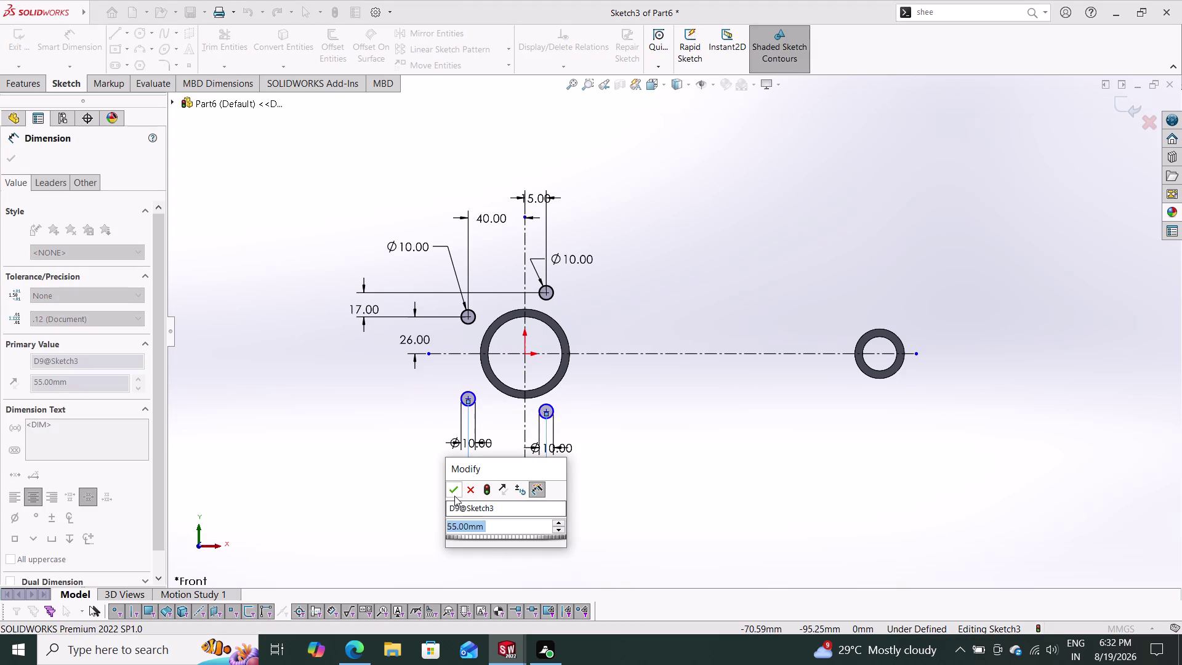
Accept the 55 mm spacing and place the lower-left circle 26 mm below the horizontal centreline.
click(455, 496)
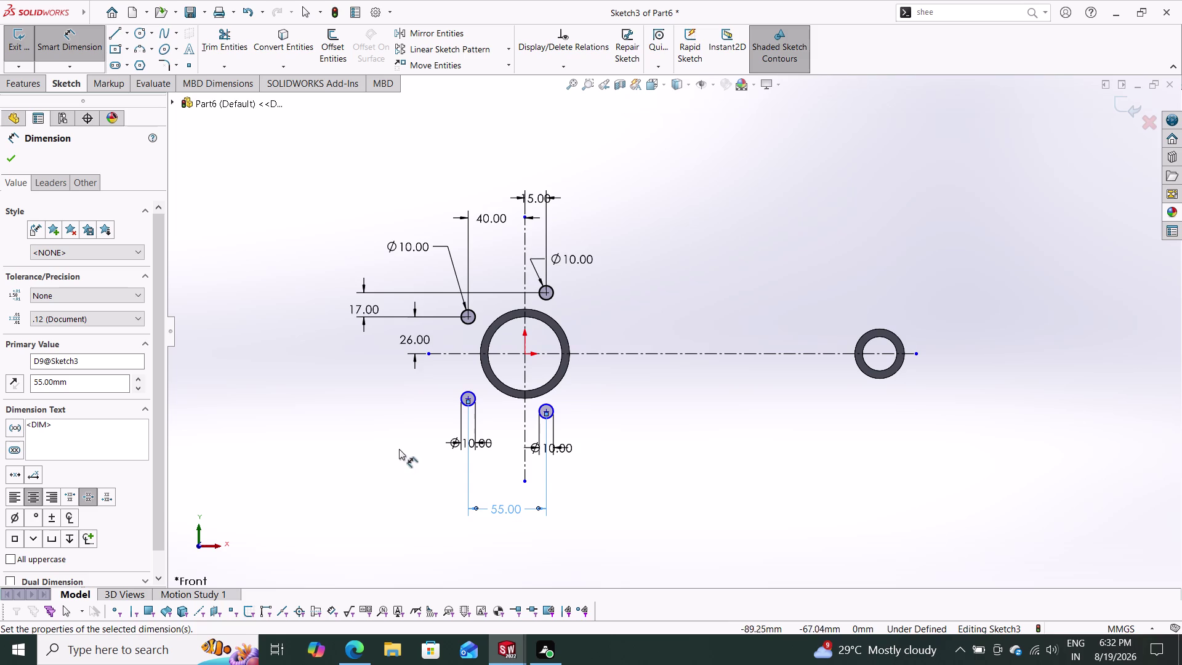
click(465, 352)
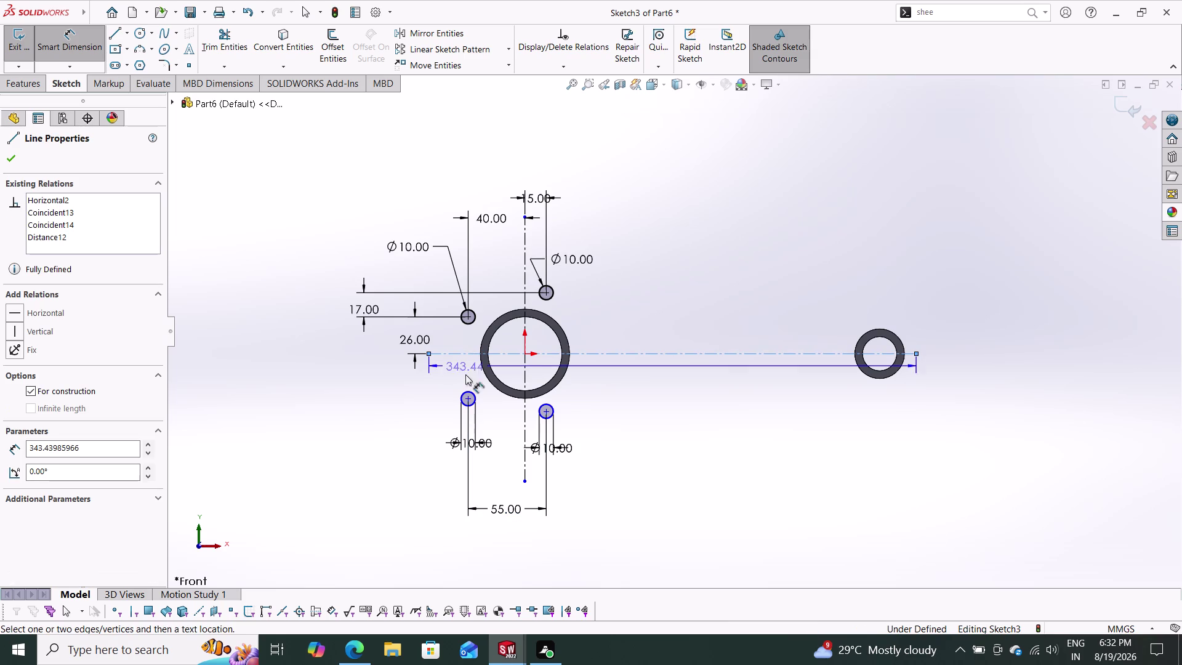
click(468, 395)
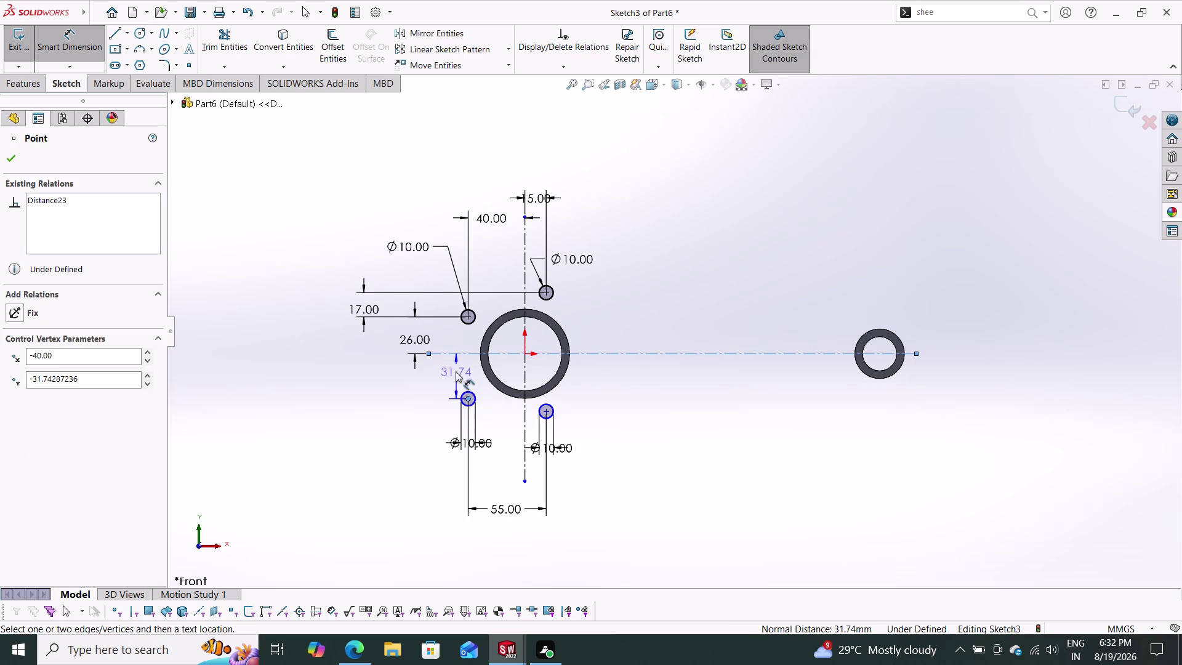
click(436, 373)
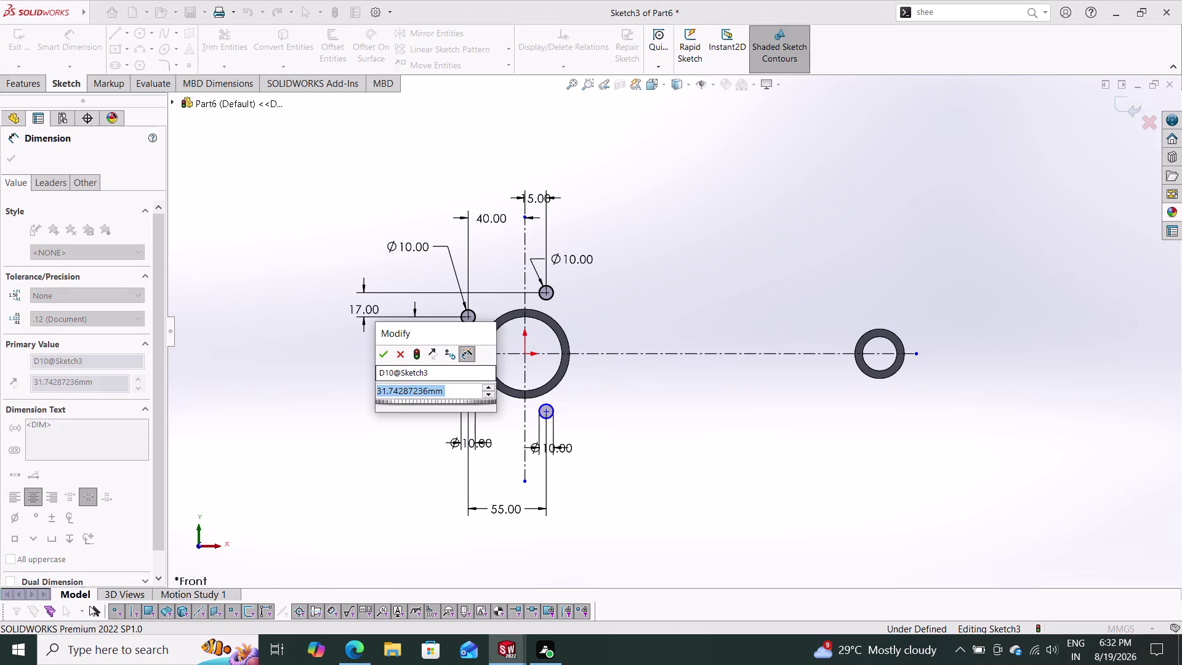
text(26)
key(Return)
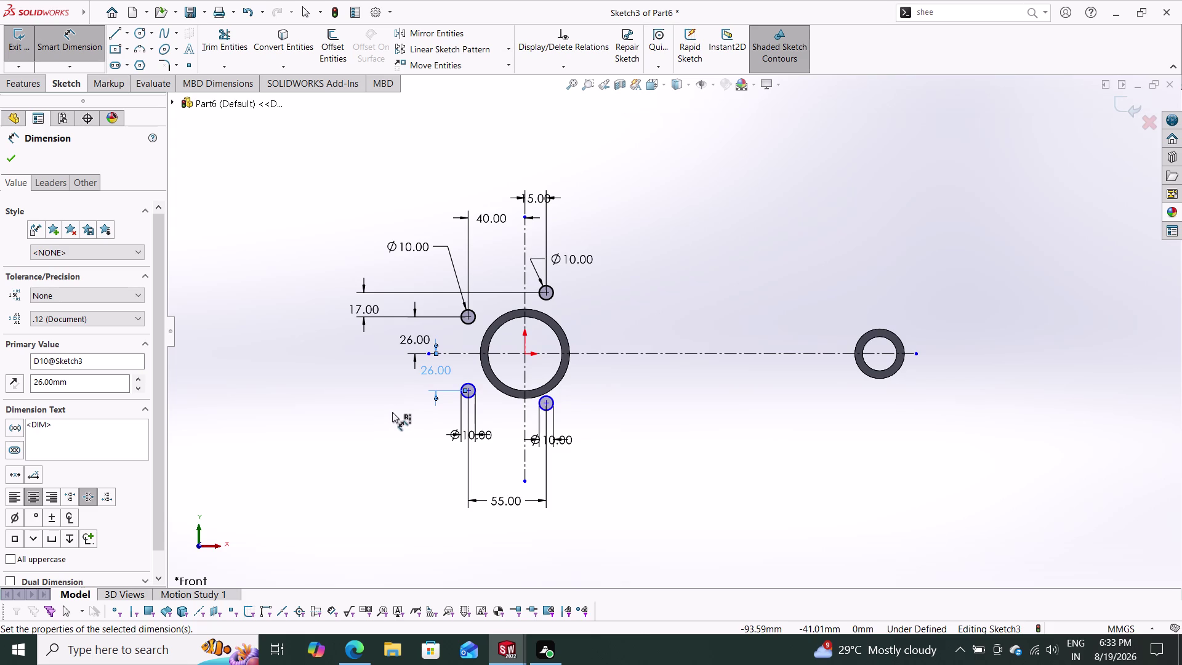
Start a dimension from the vertical centreline to the lower-right circle's centre.
click(526, 411)
click(545, 401)
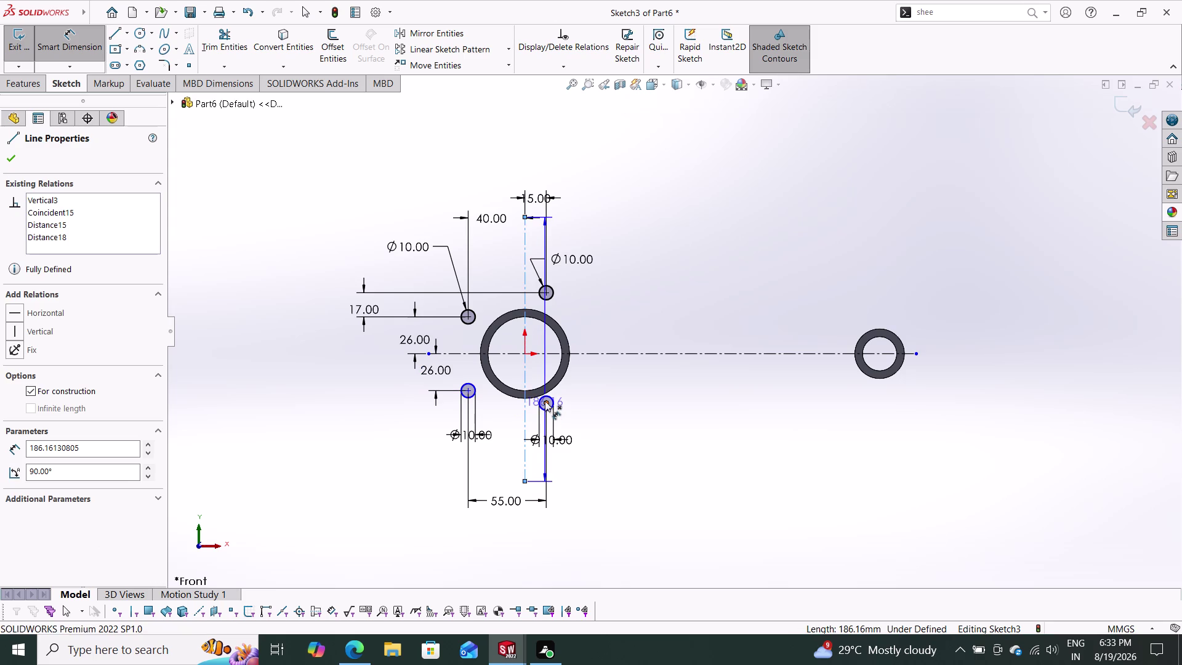
click(534, 415)
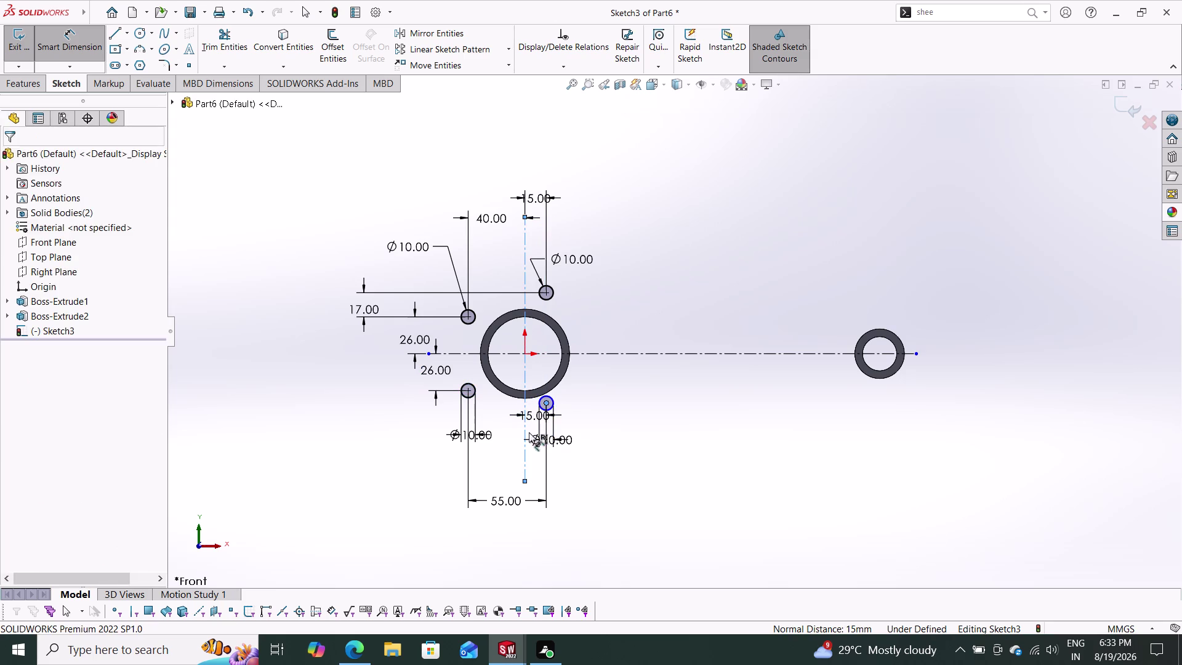
click(485, 394)
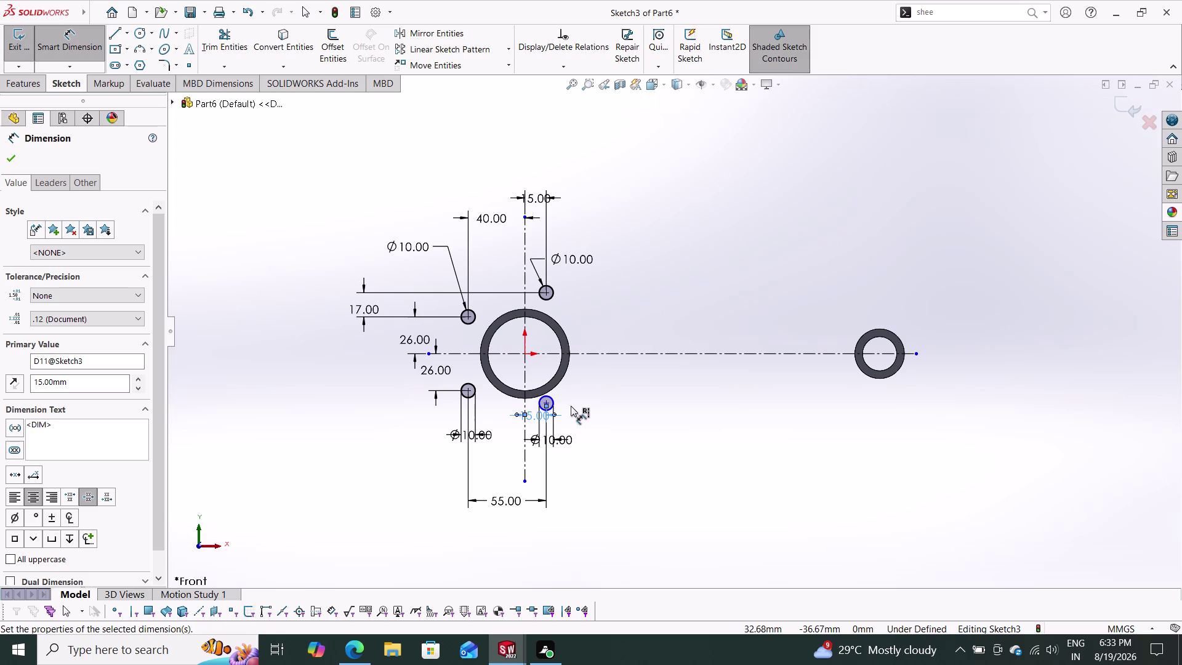
Delete the cramped 15 mm dimension on the lower-right circle.
scroll(down, 3)
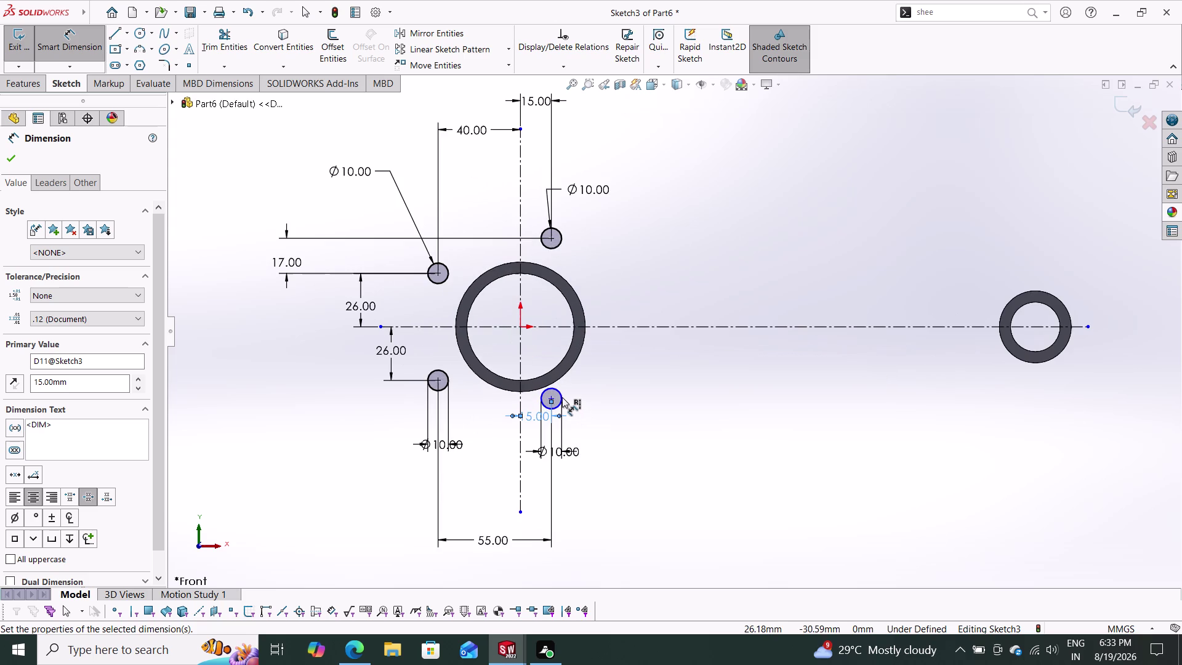
click(529, 417)
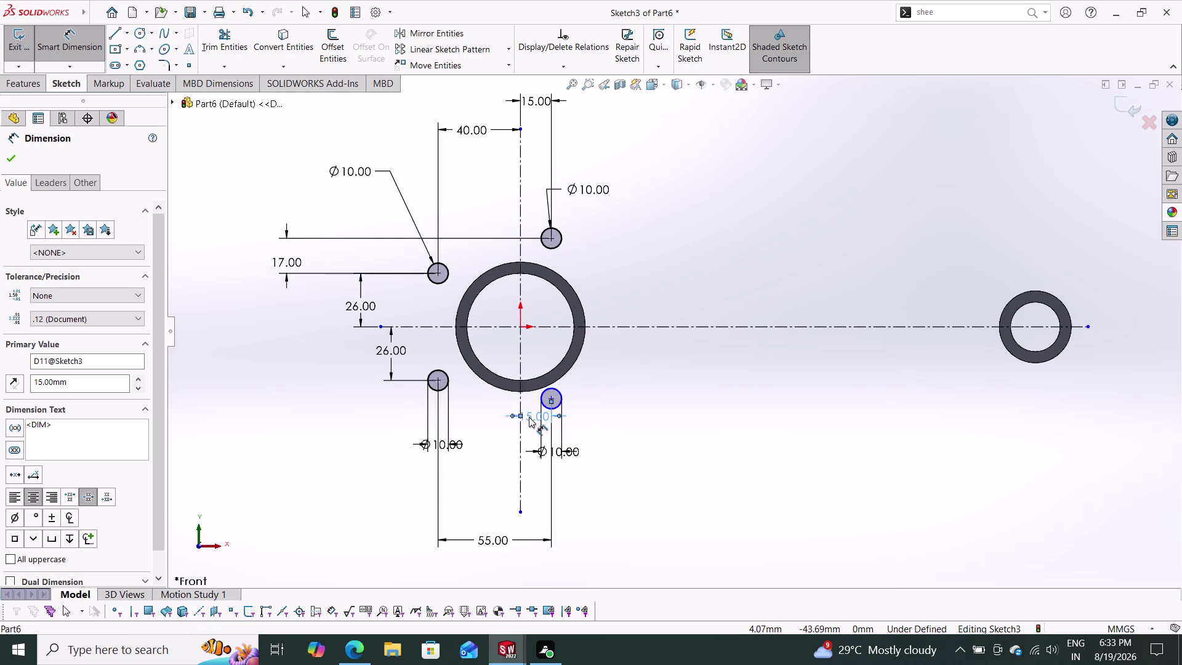
key(Delete)
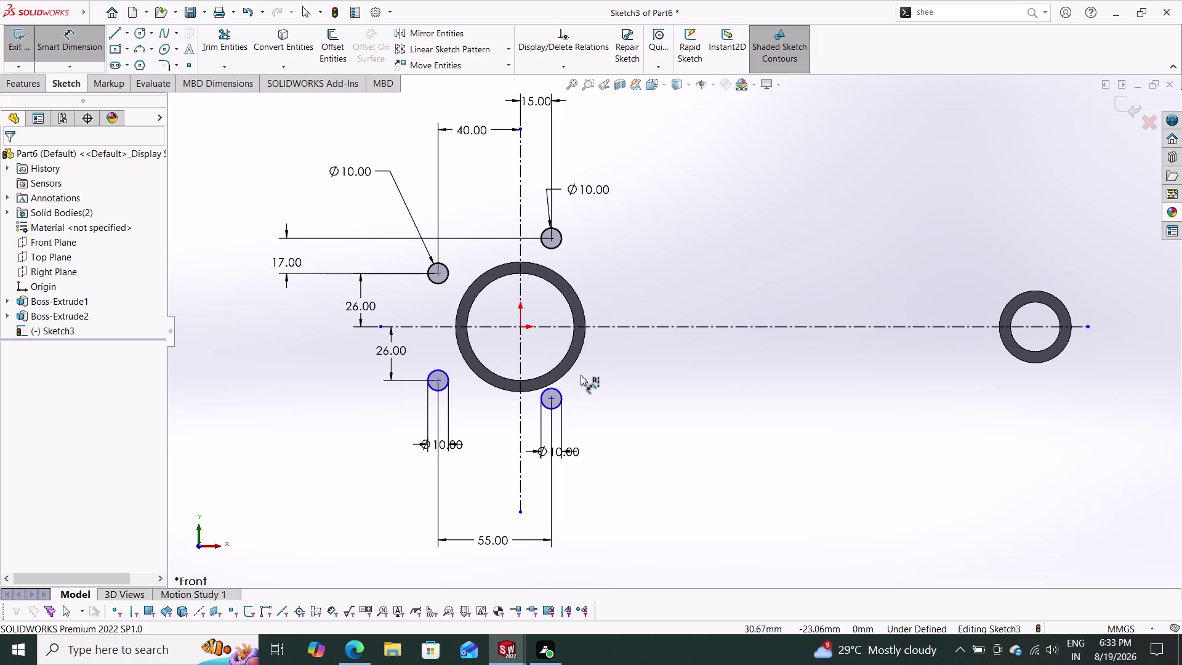
click(551, 398)
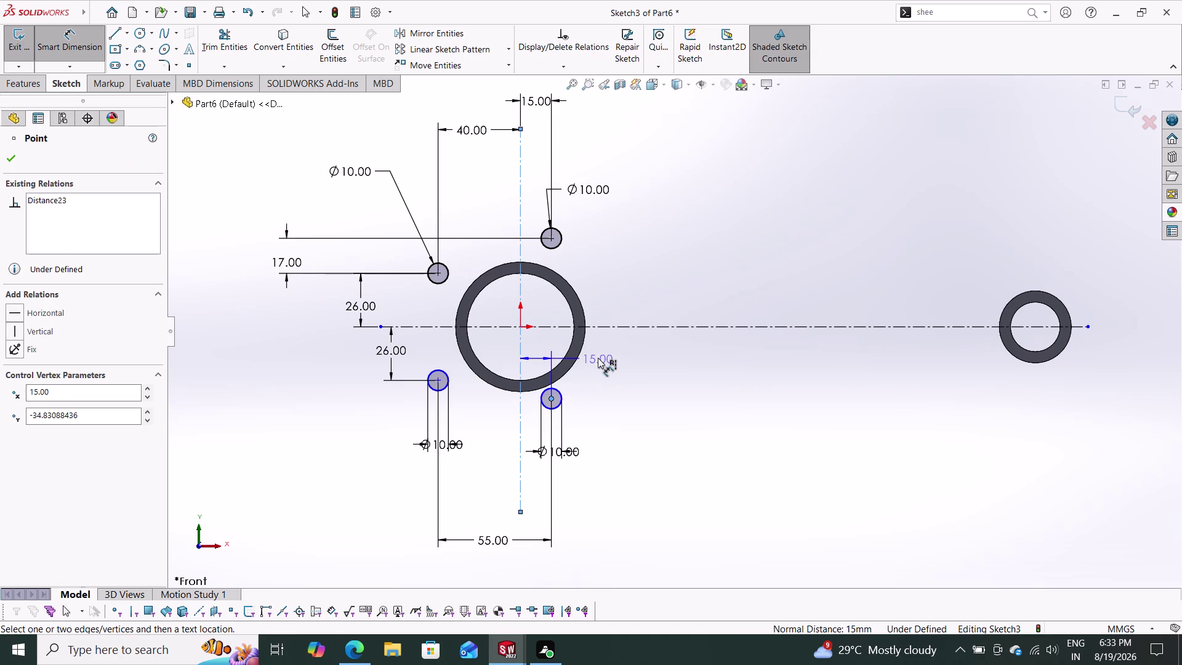
key(Escape)
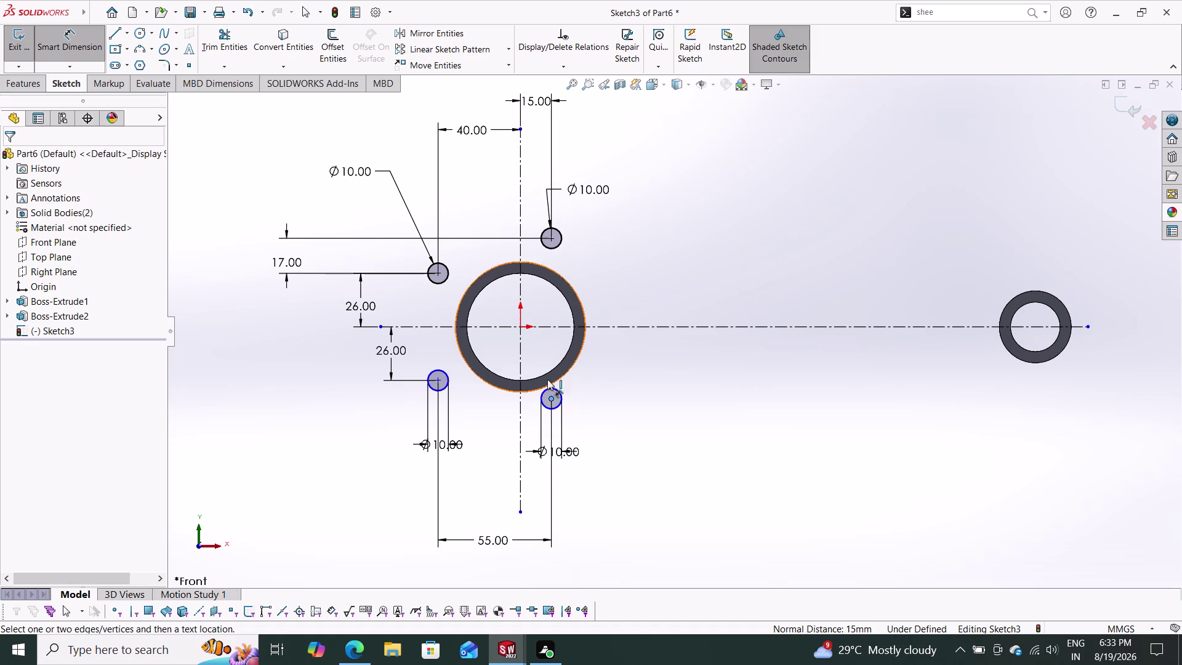
Dimension the lower-right circle 15 mm from the vertical centreline.
click(549, 396)
click(519, 409)
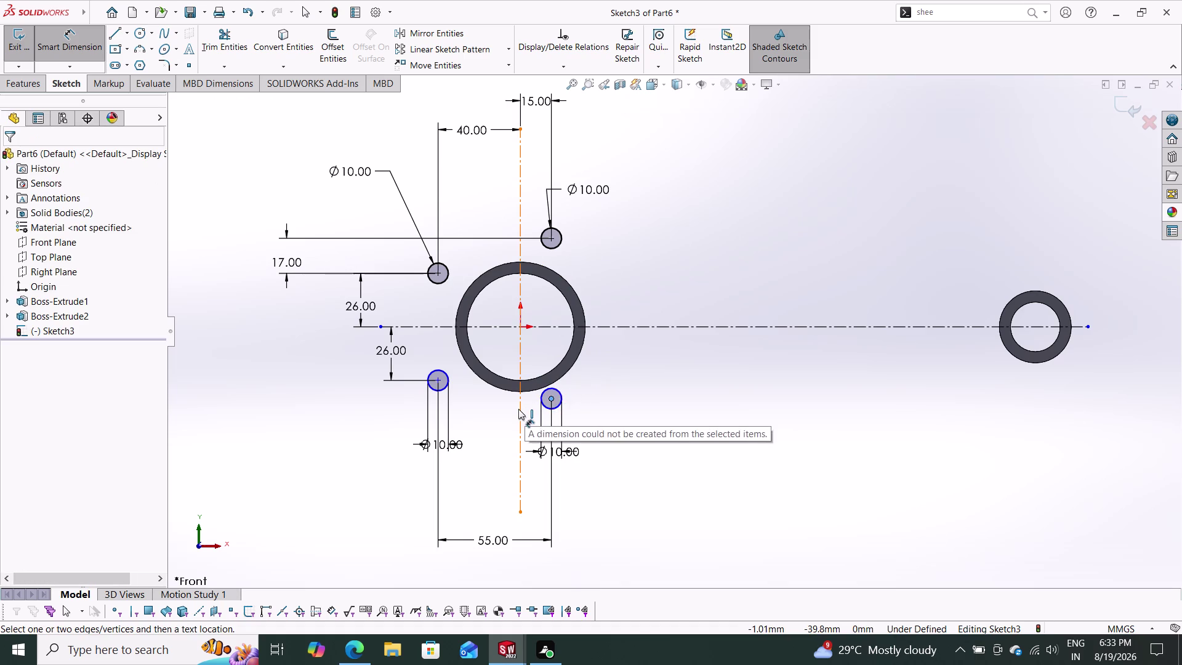
click(541, 351)
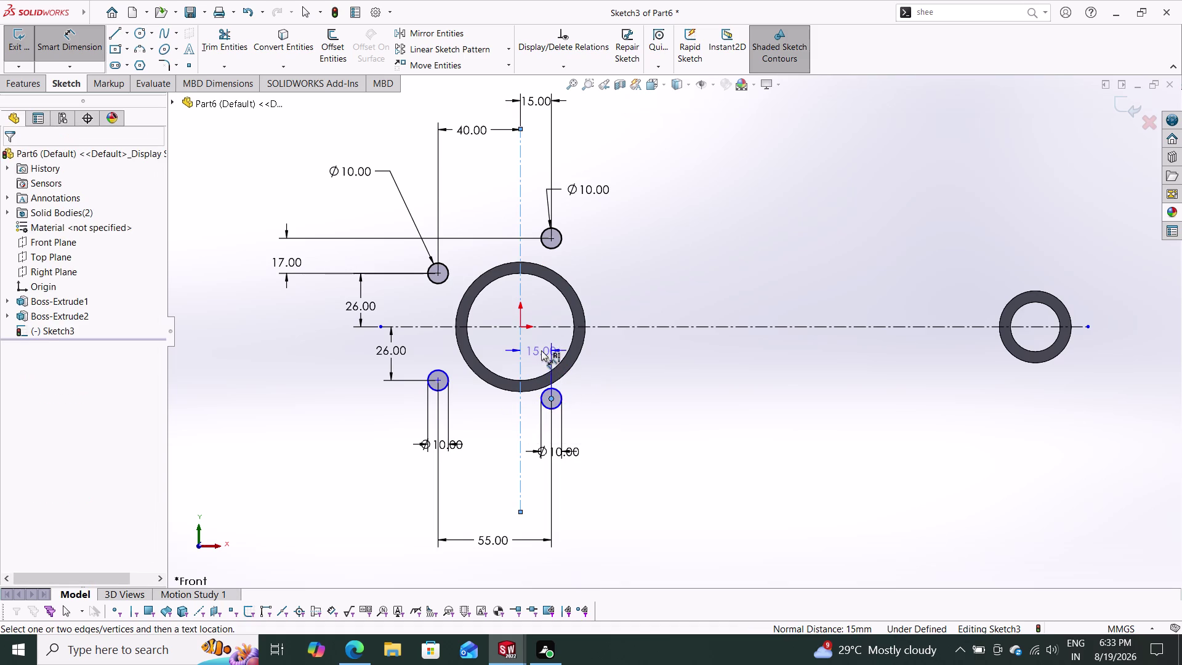
click(488, 334)
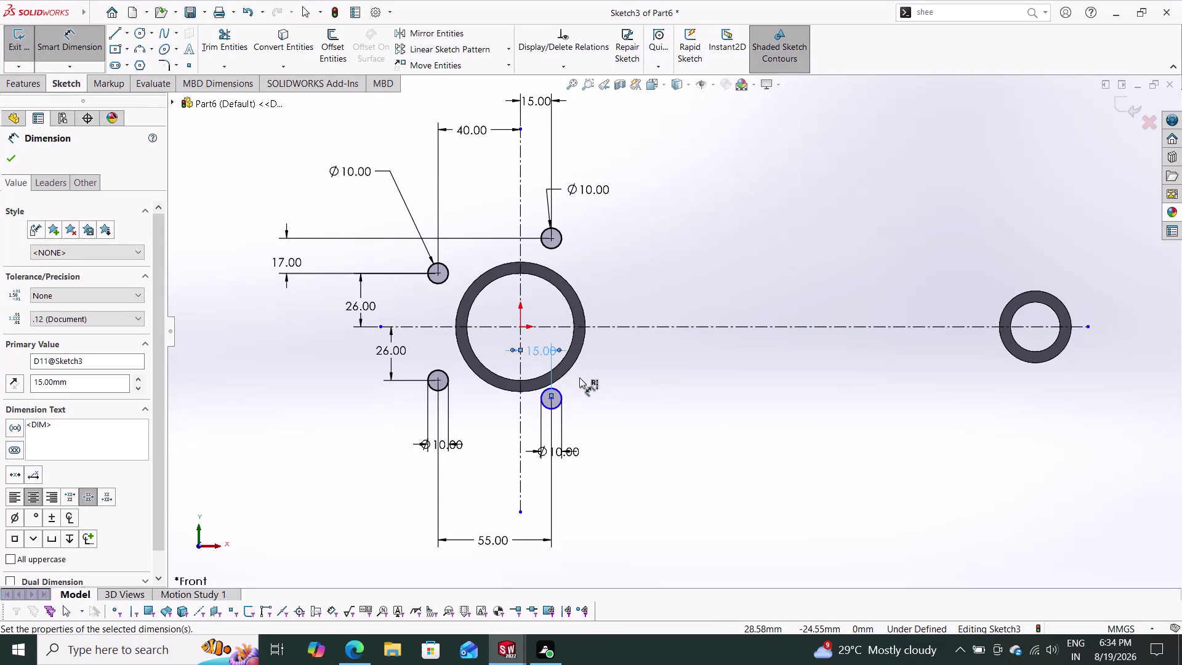
Abandon the vertical distance between the lower circles and exit dimensioning.
click(439, 383)
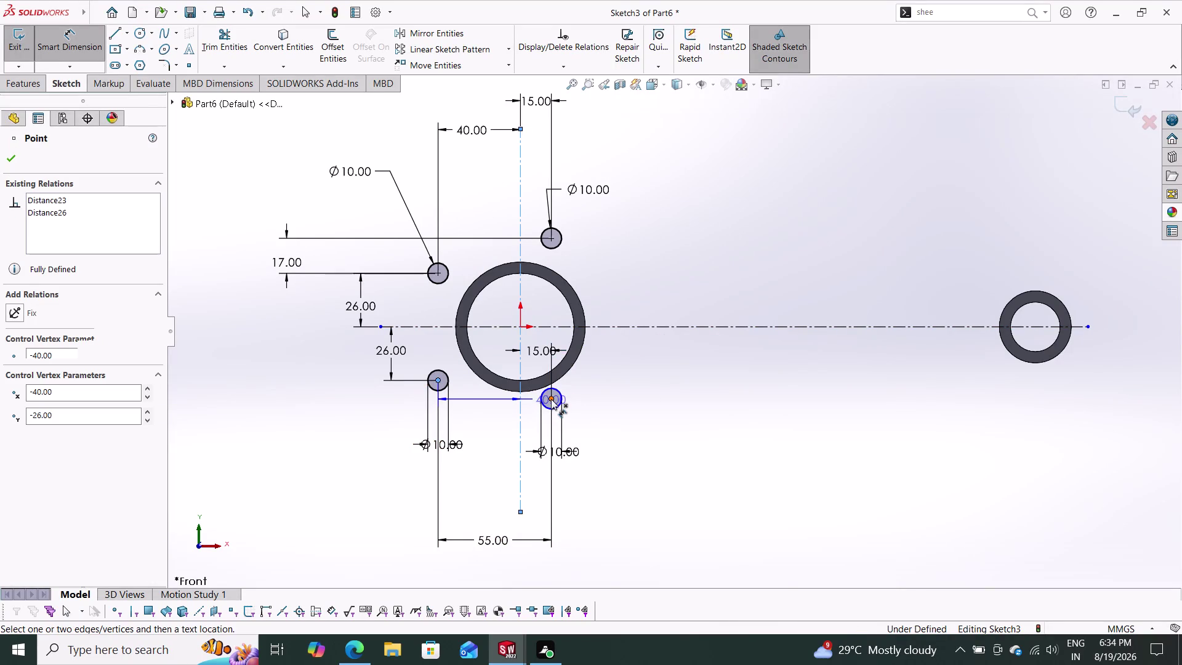
click(551, 399)
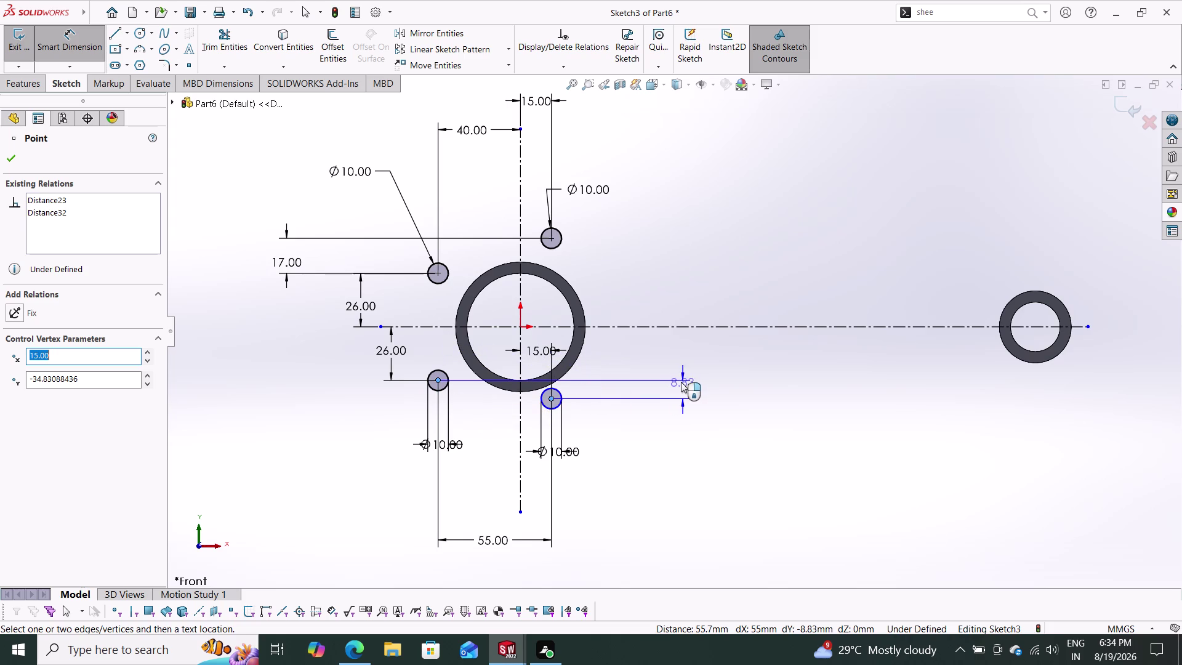
key(Escape)
key(Escape)
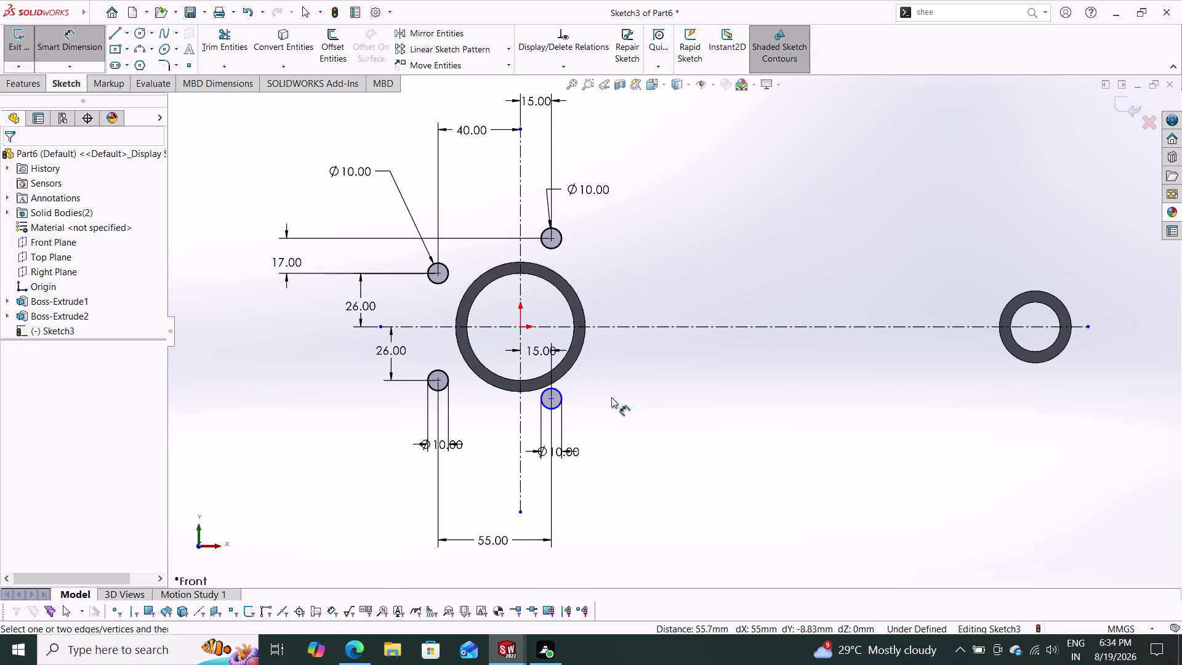
key(Escape)
key(Escape)
key(Escape)
key(Escape)
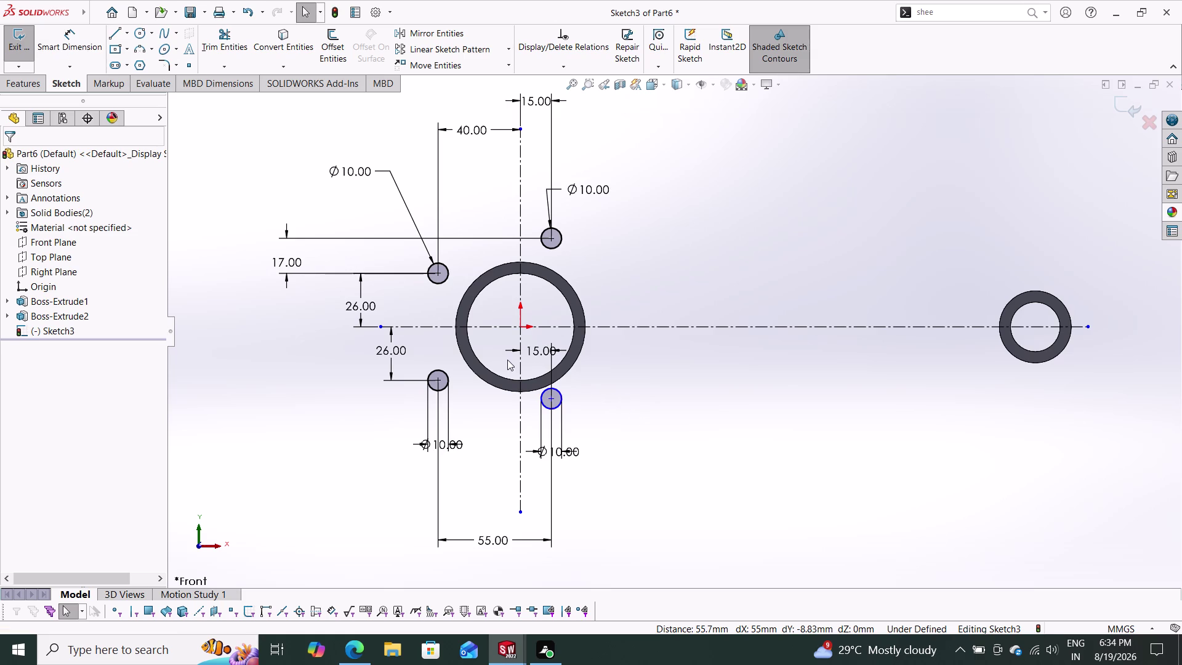
Draw outer circles around the upper-left and upper-right small holes.
click(142, 33)
click(438, 272)
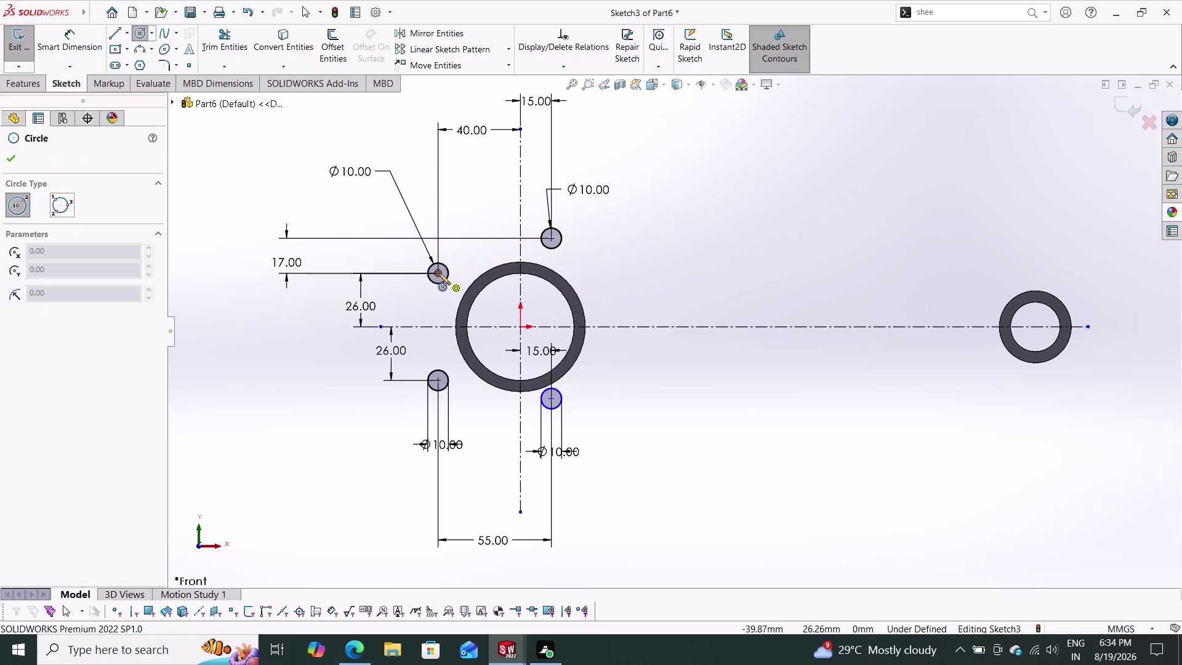
click(455, 291)
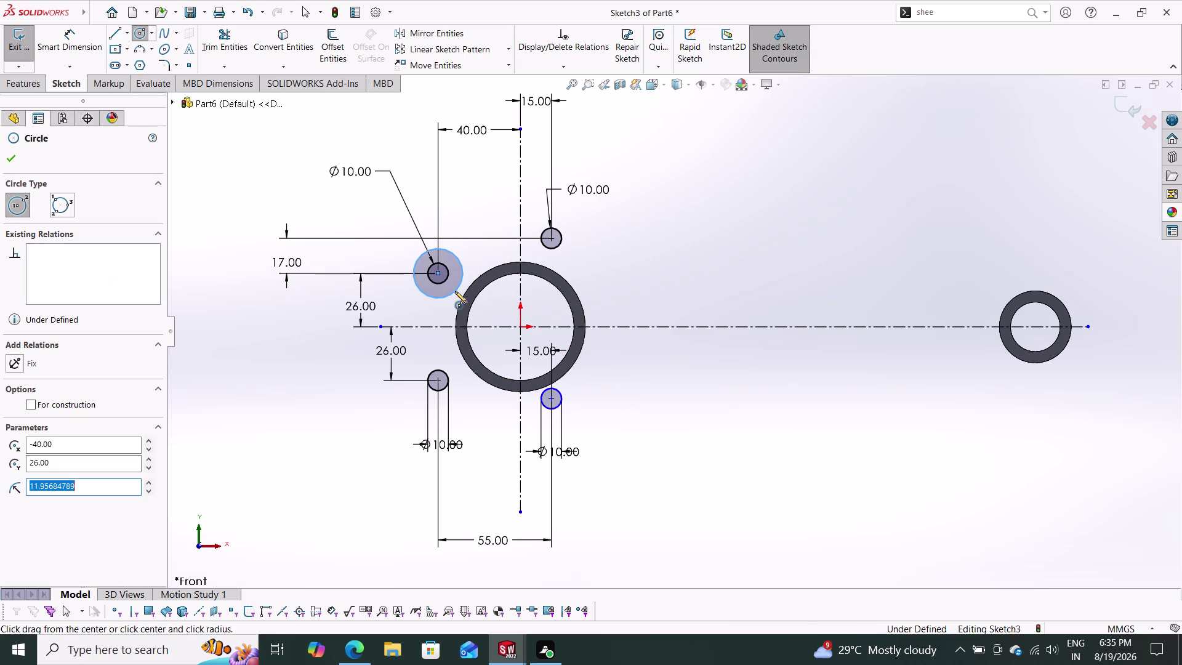
click(552, 241)
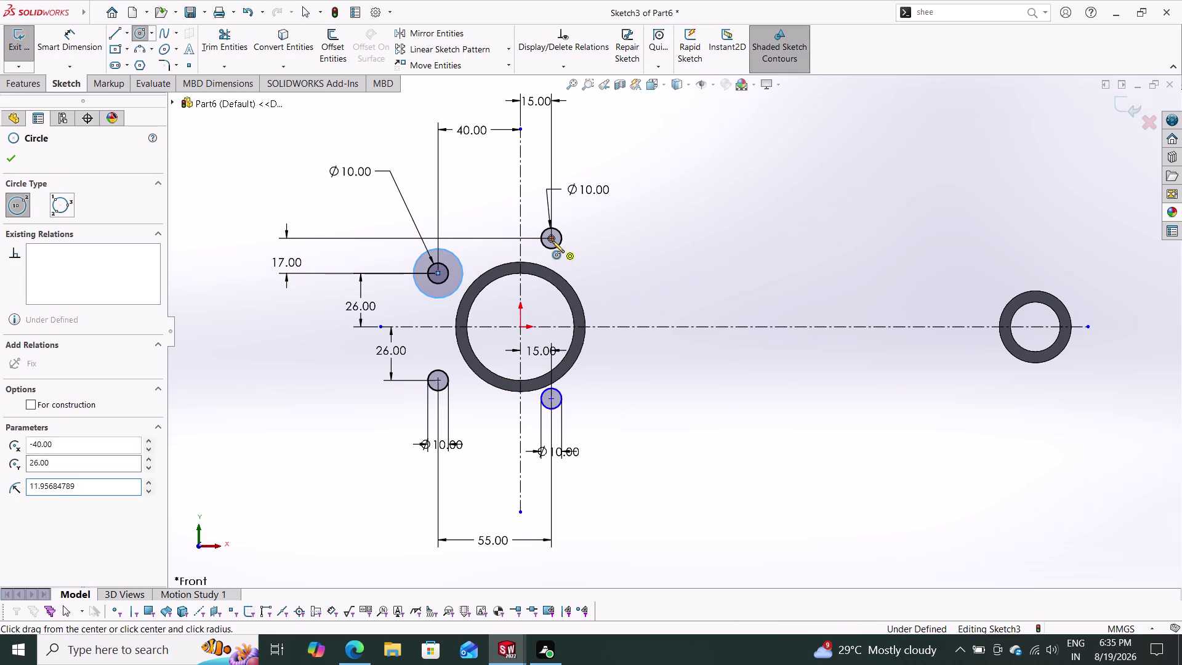
click(566, 261)
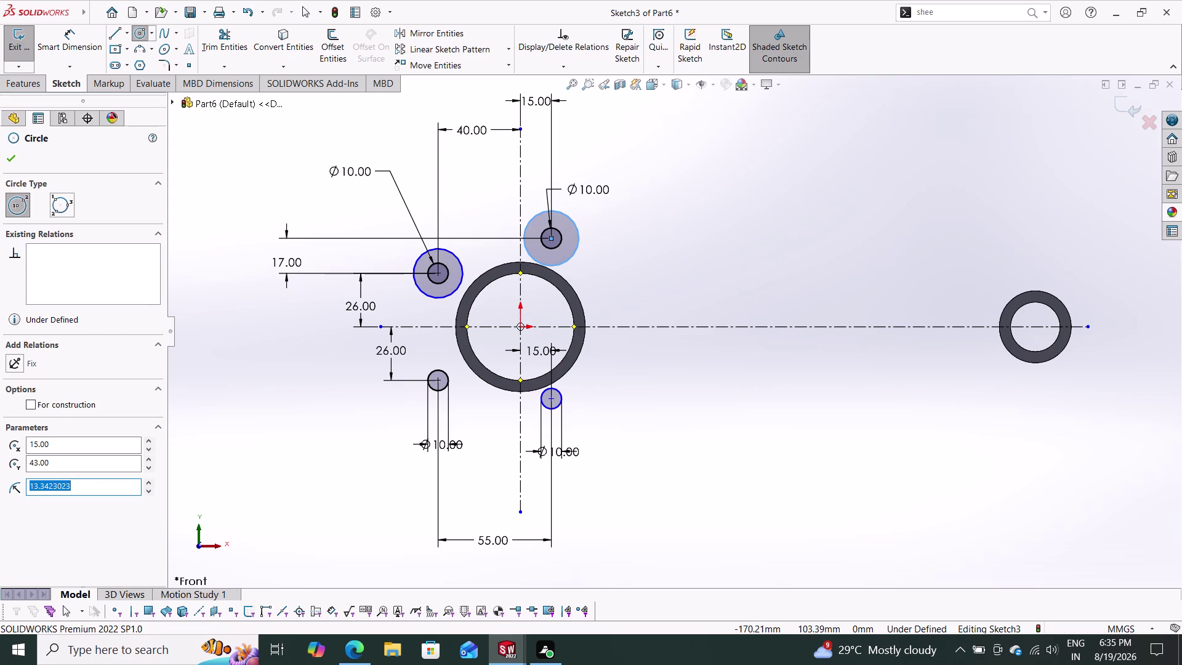
click(74, 28)
Dimension both upper outer circles at 26 mm diameter.
click(452, 250)
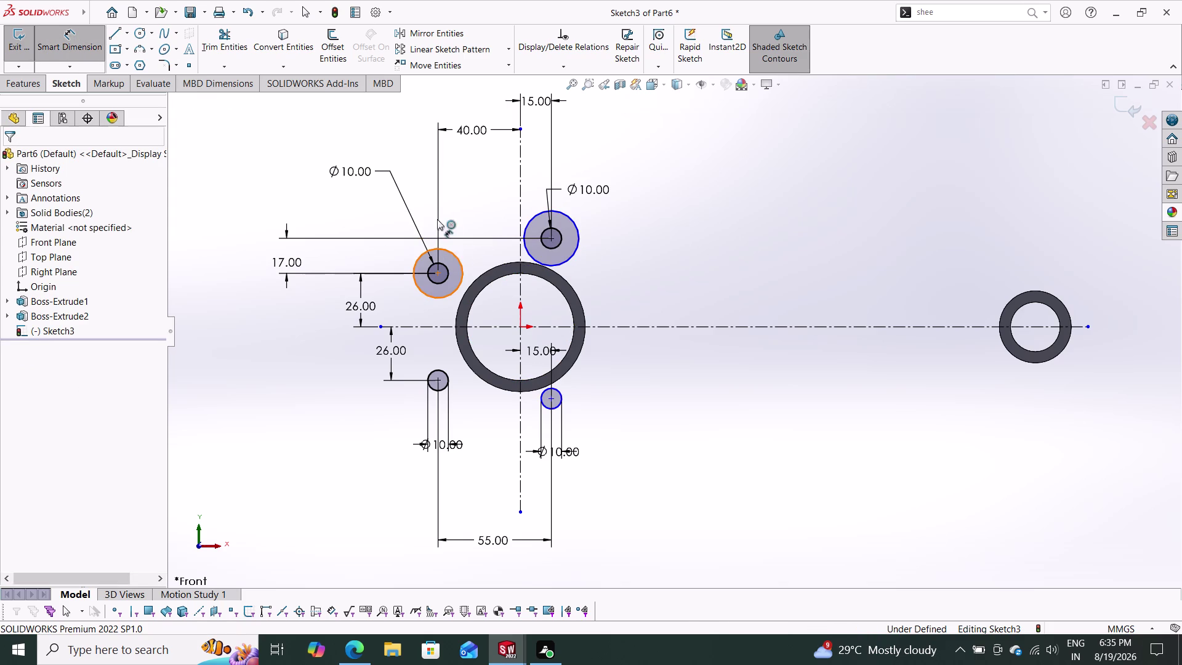
click(431, 185)
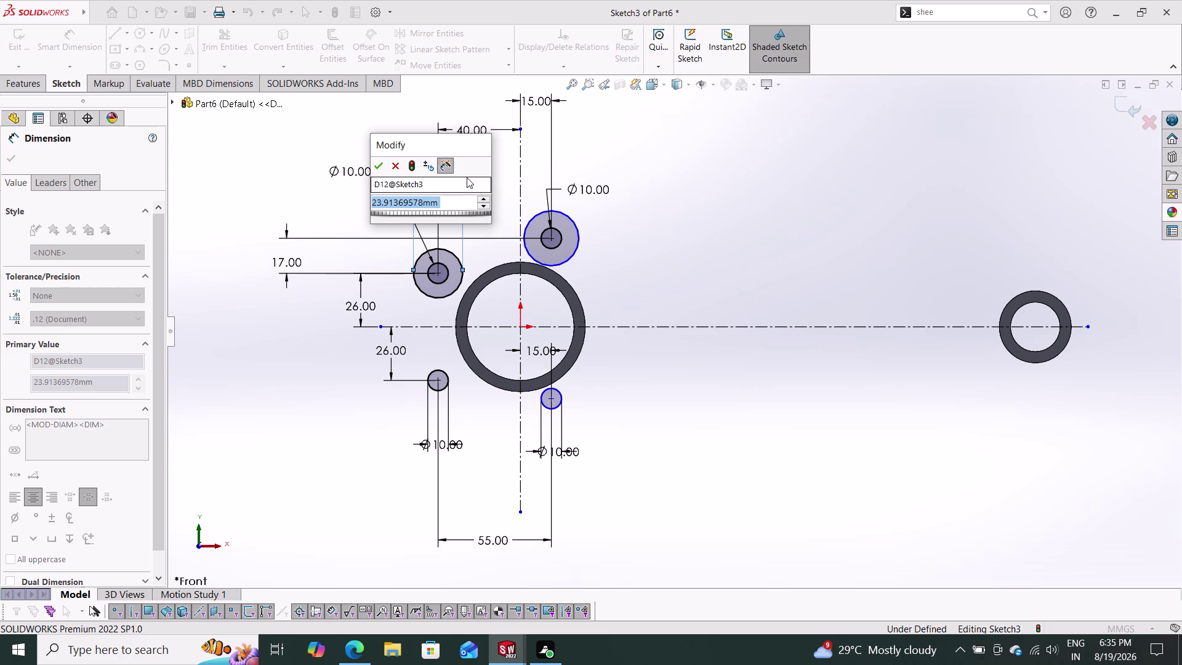
text(26)
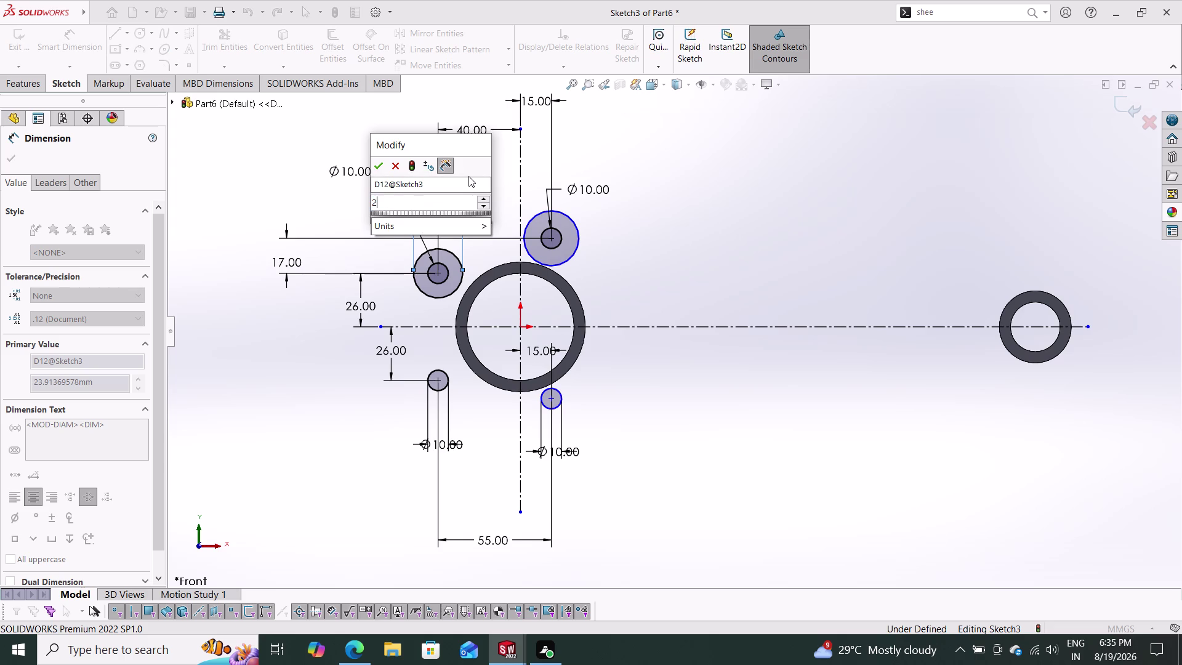
key(Return)
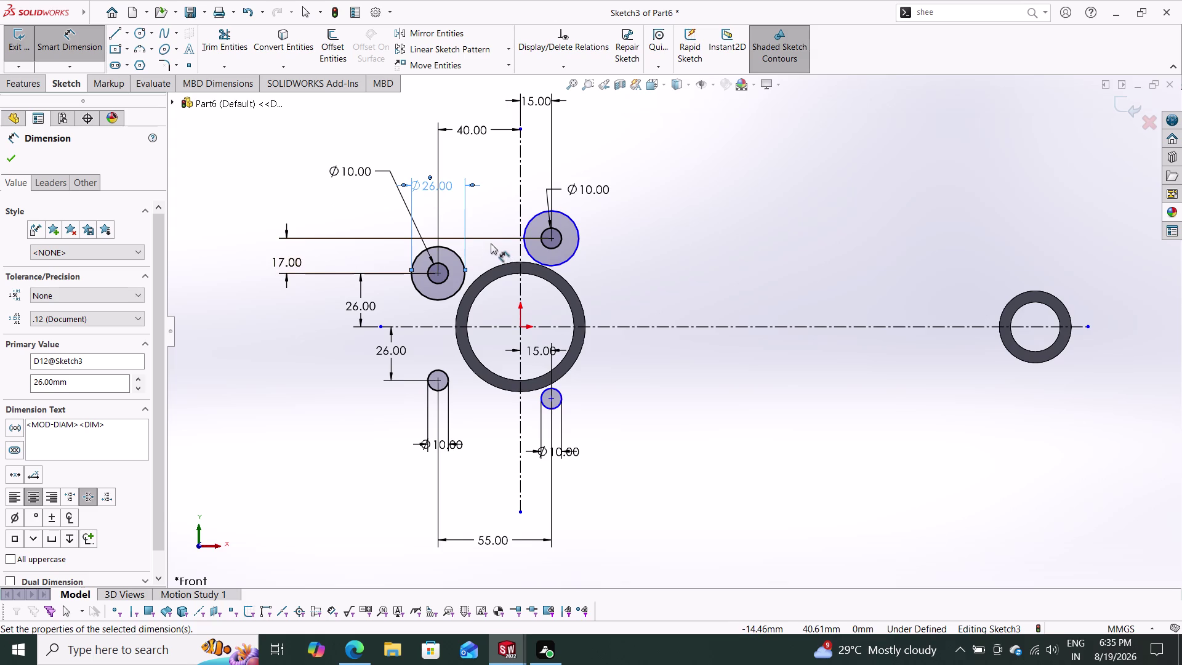
click(577, 243)
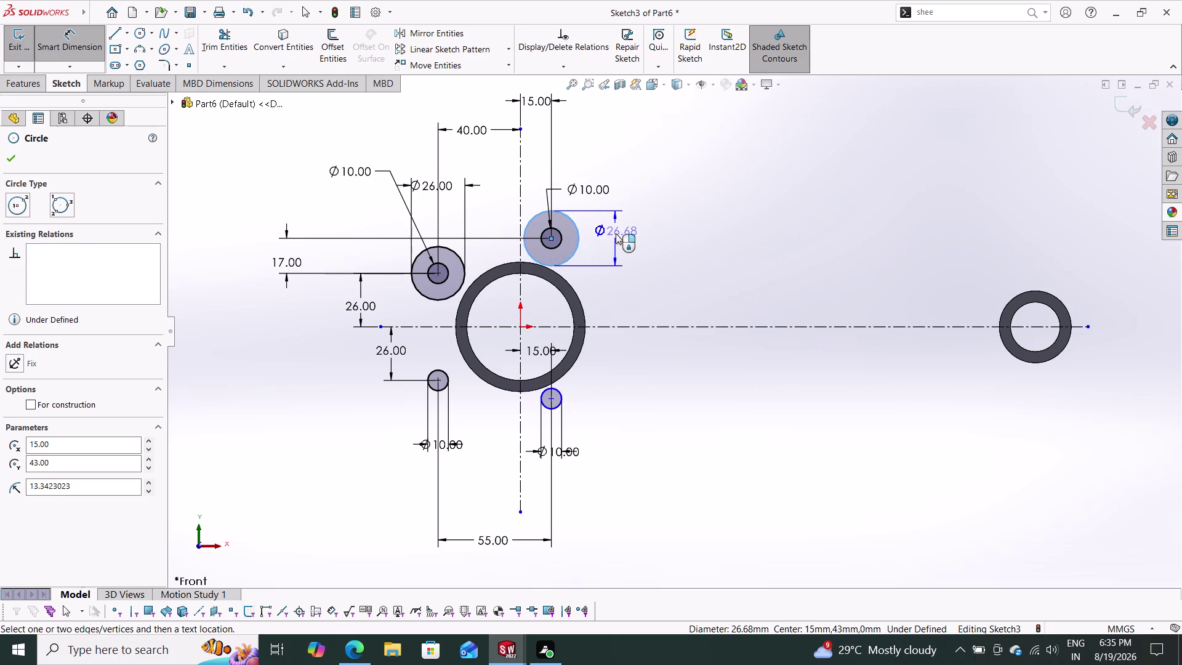
click(616, 233)
text(26)
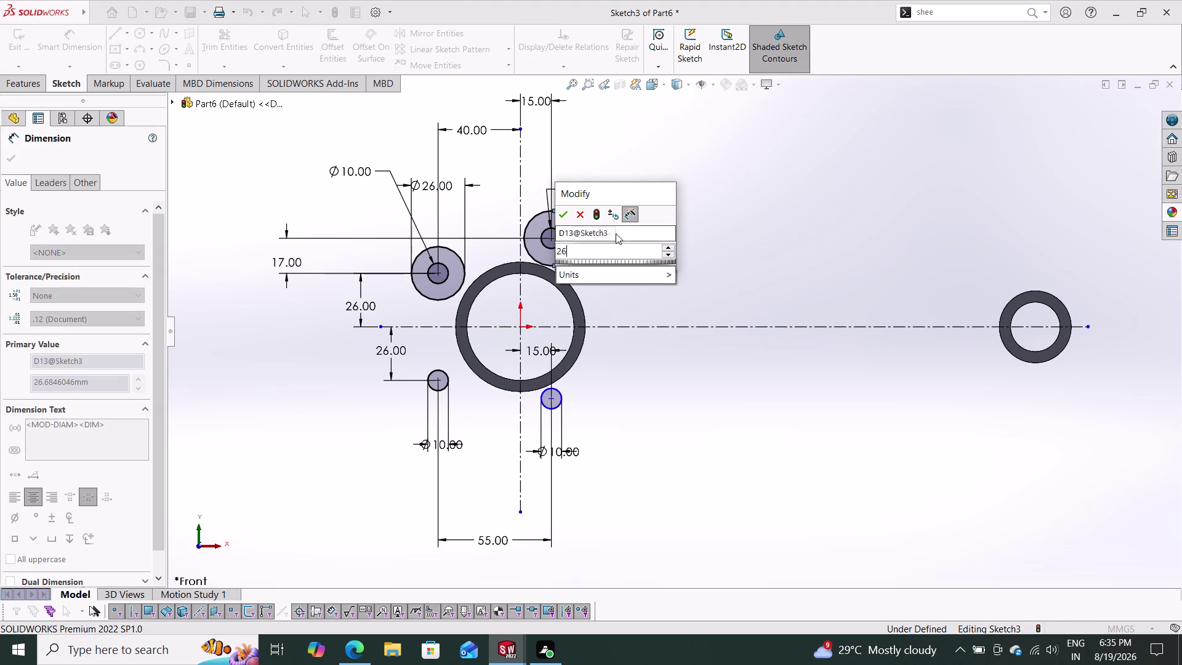
key(Return)
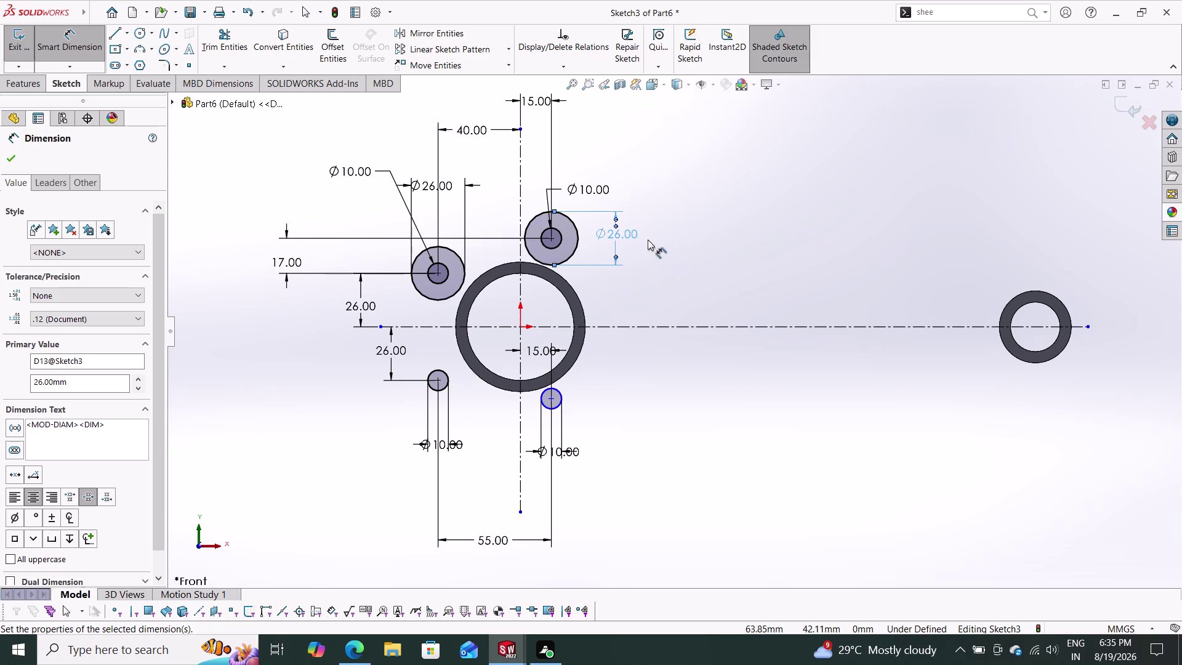
click(142, 45)
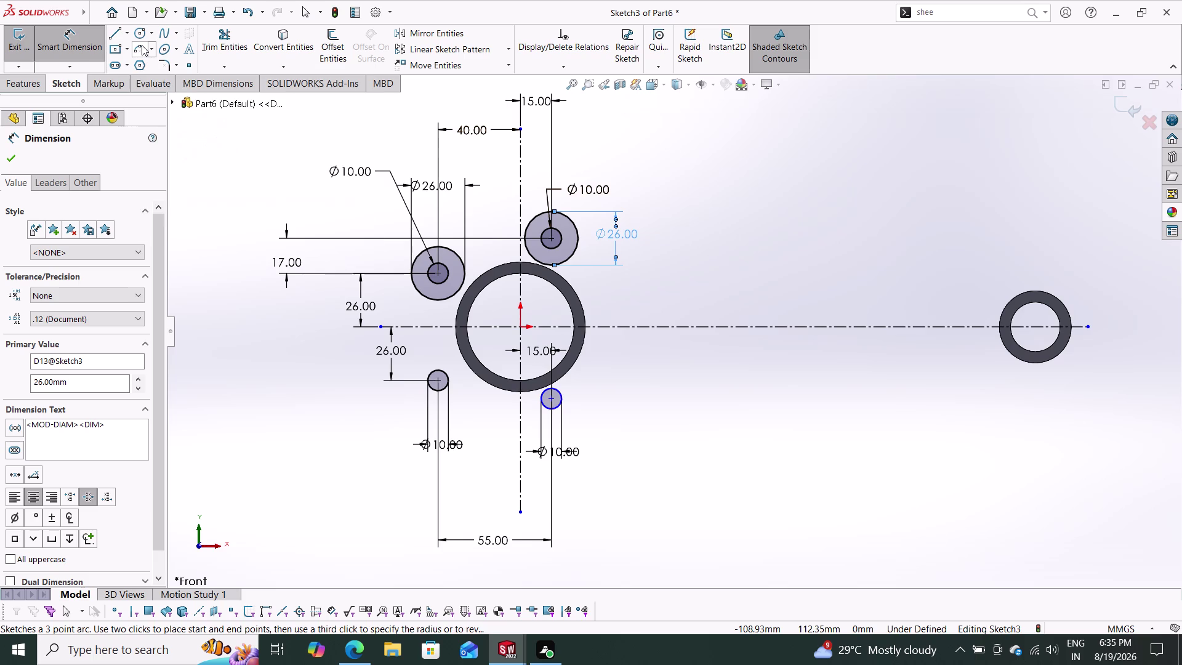
Draw a three-point arc between the upper Ø26 circles with a 72 mm radius.
click(439, 246)
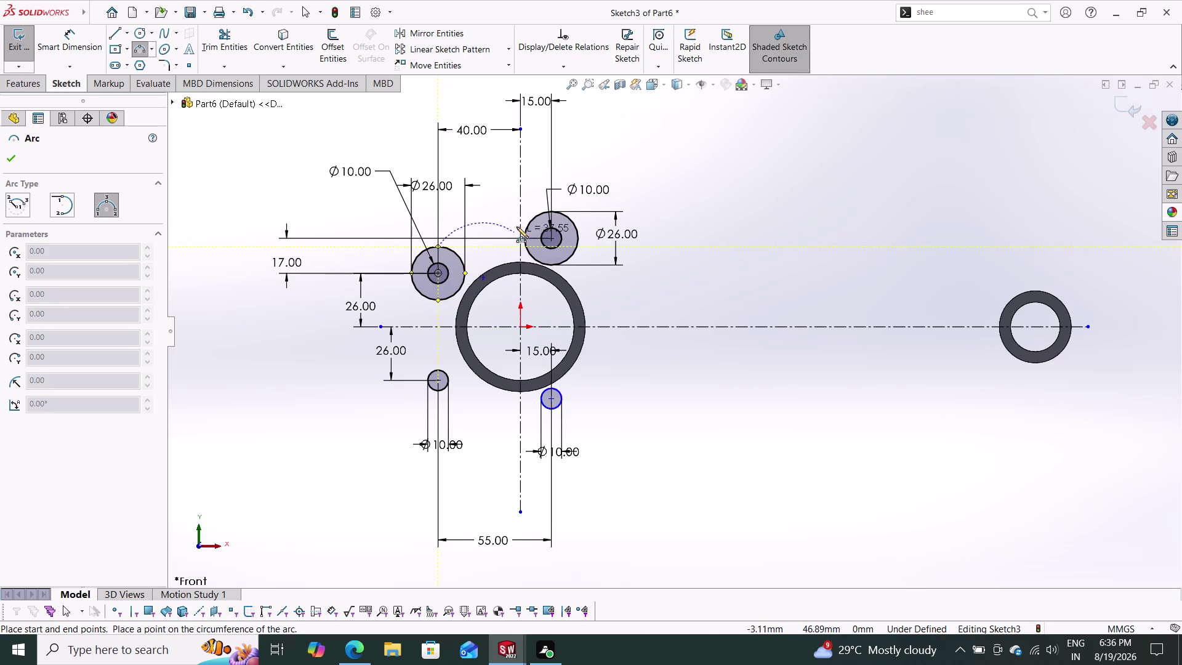
click(534, 217)
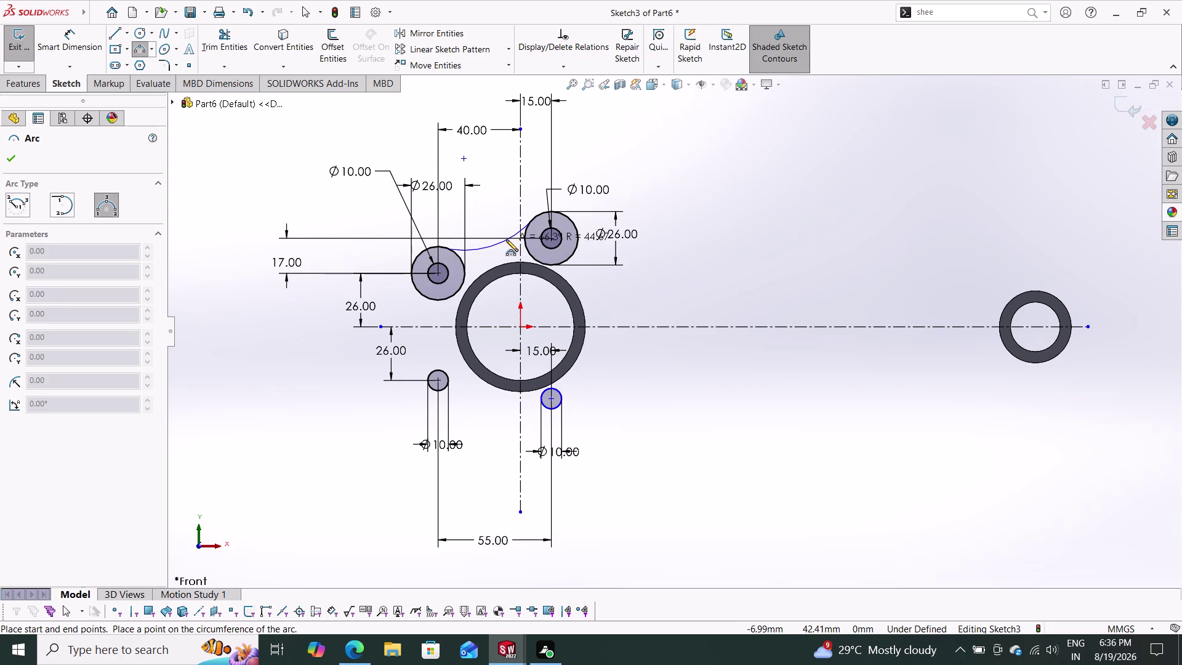
click(506, 240)
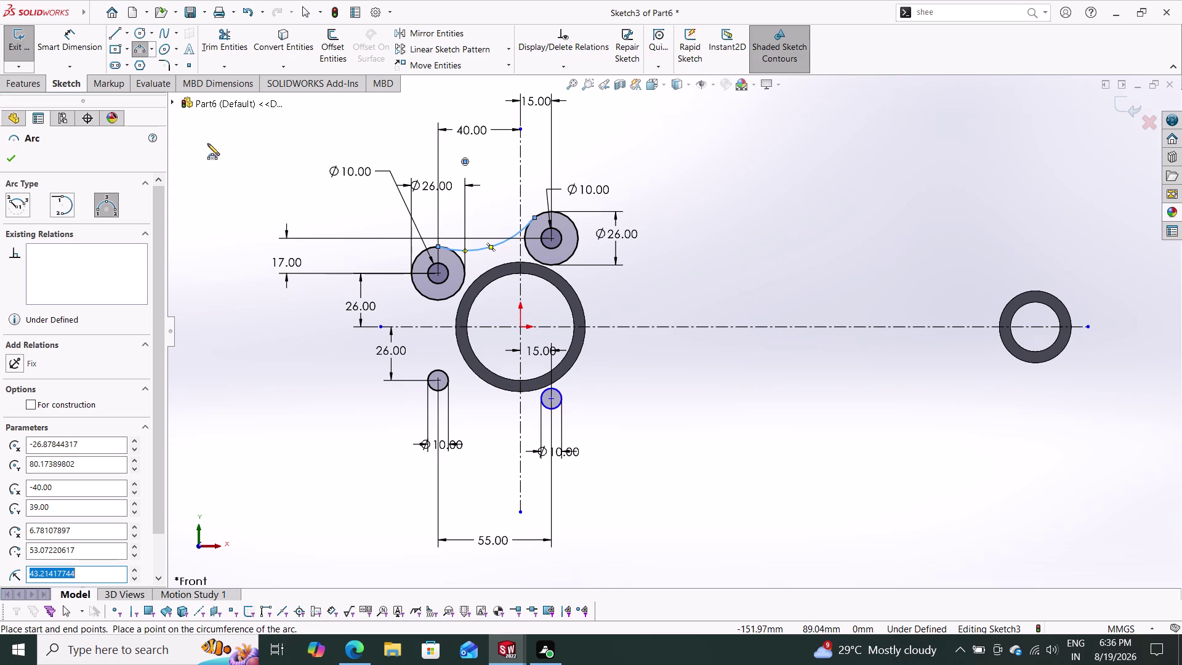
text(72)
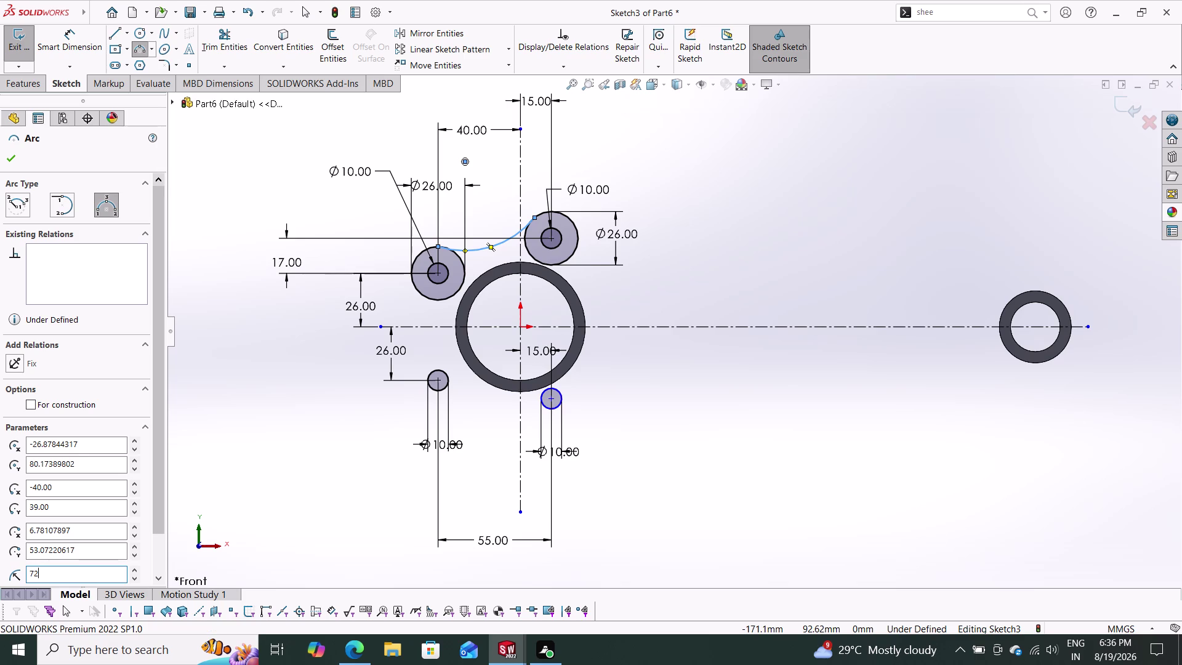
key(Return)
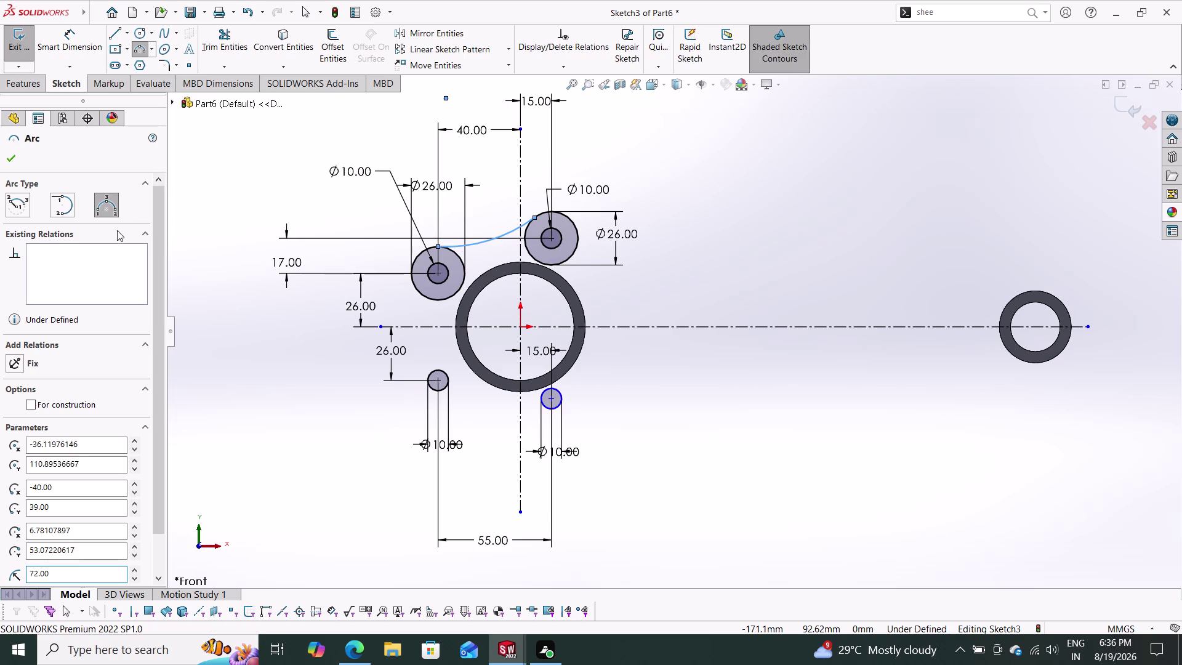
click(16, 163)
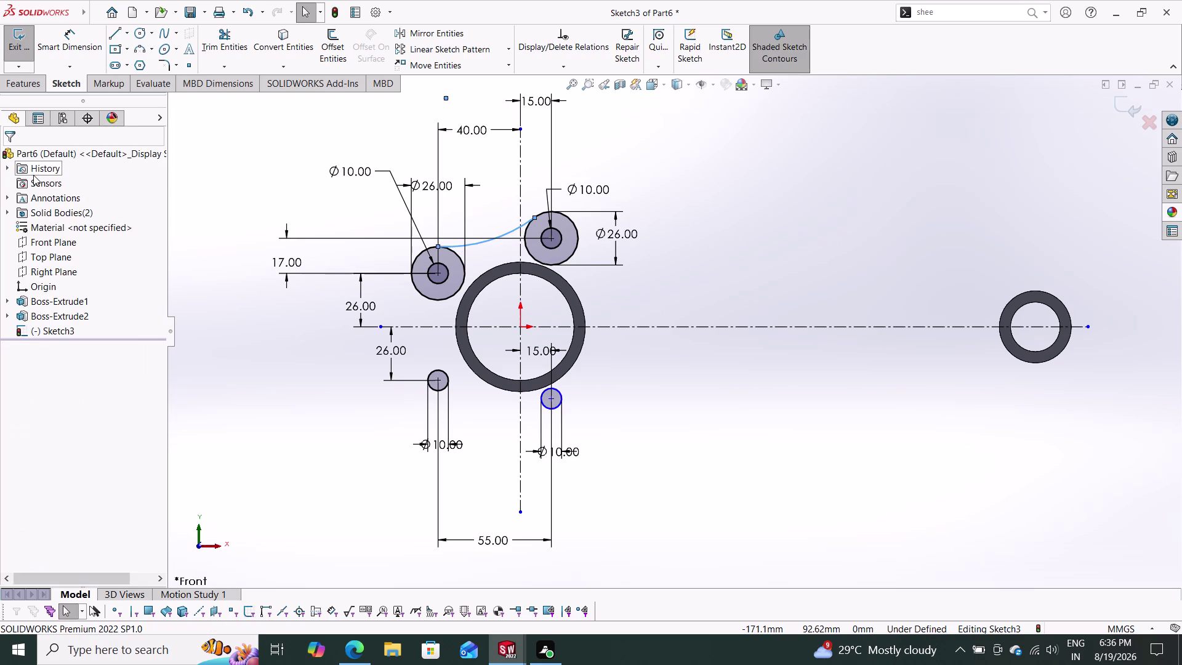
drag(77, 44, 89, 48)
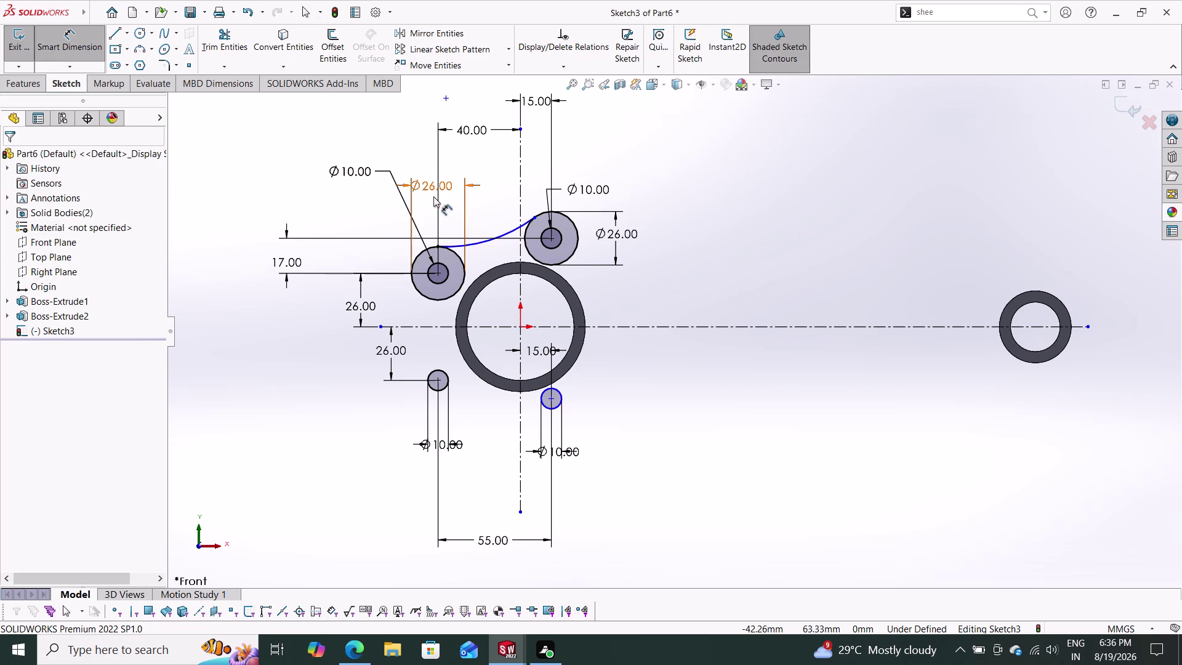
Add an R72 radius dimension above the arc.
click(475, 241)
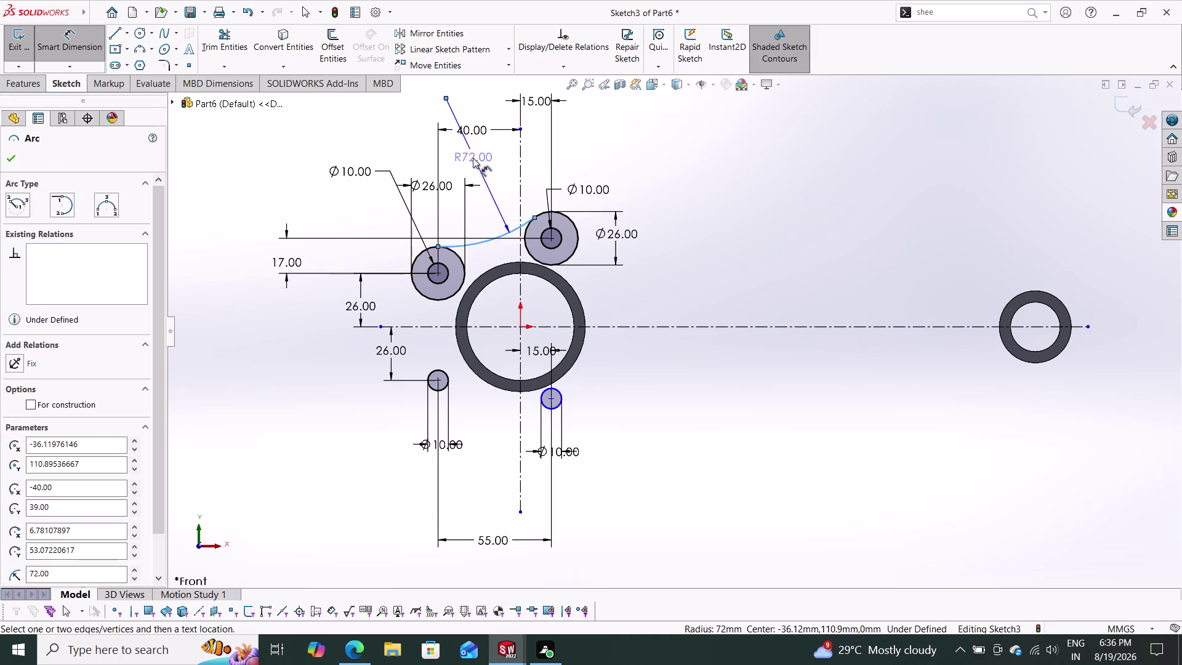
click(466, 165)
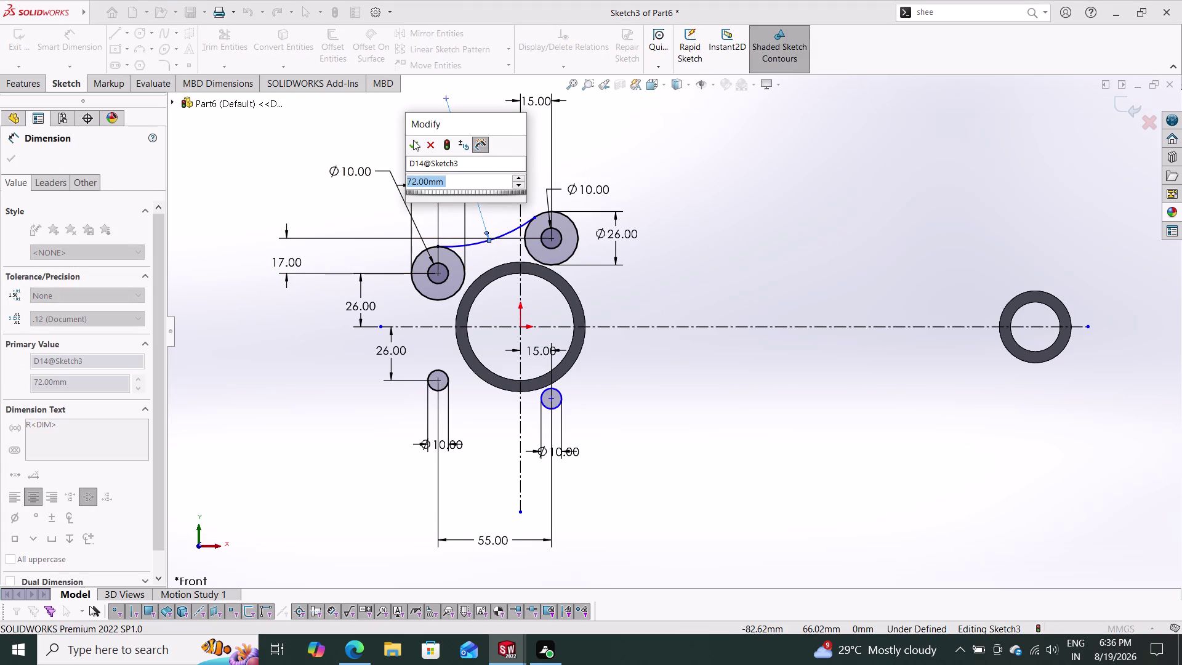
click(414, 141)
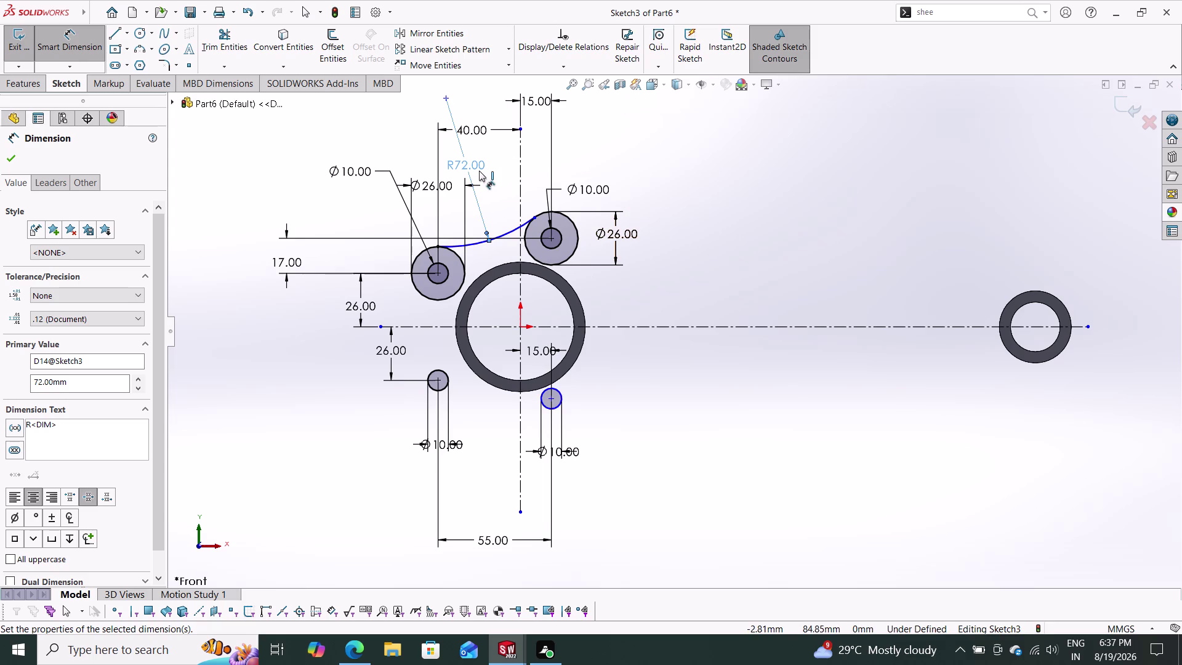
key(Escape)
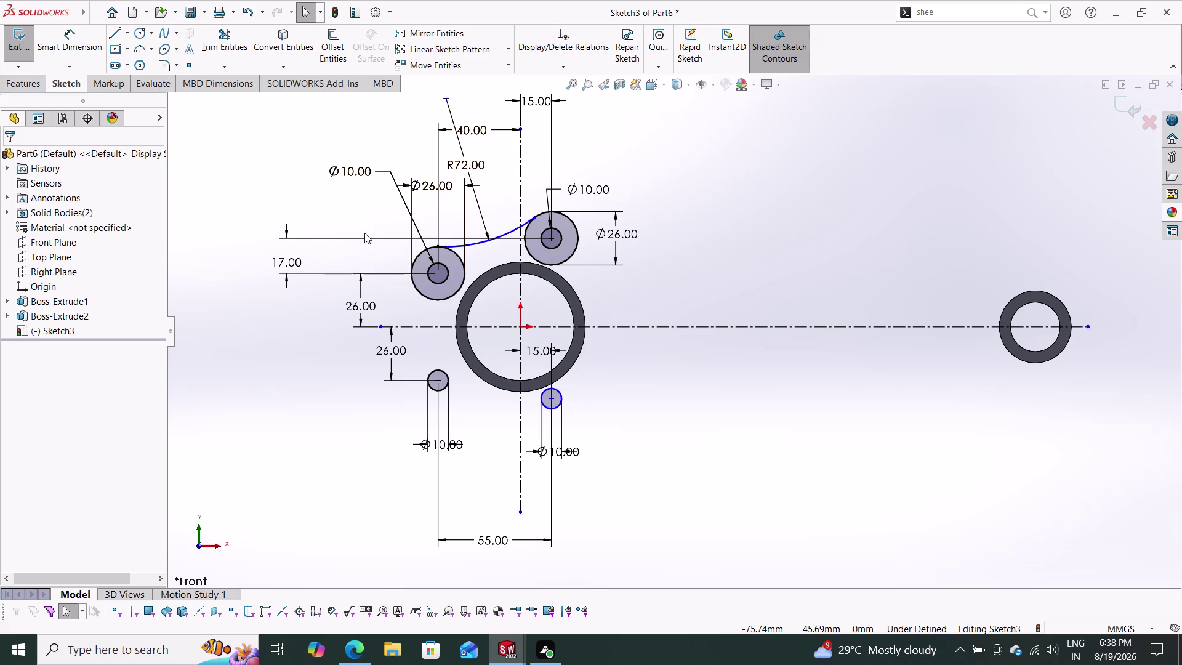
Try making the arc tangent to the upper-left circle, then undo the unsolvable relation.
key(Escape)
scroll(down, 3)
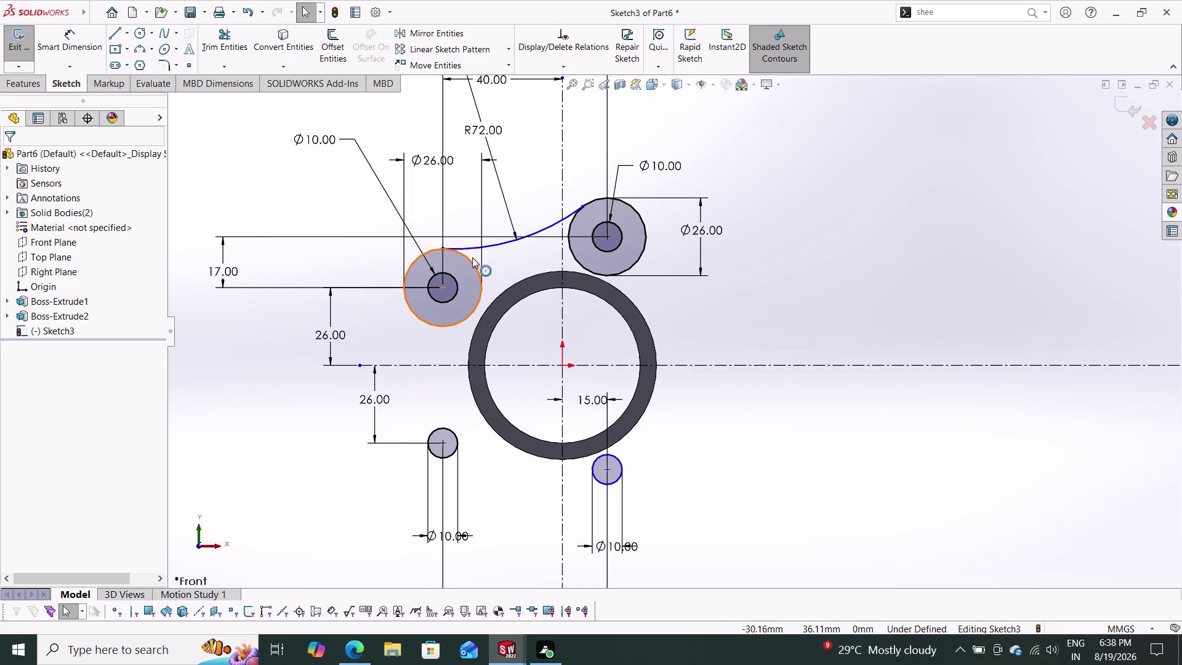
click(468, 258)
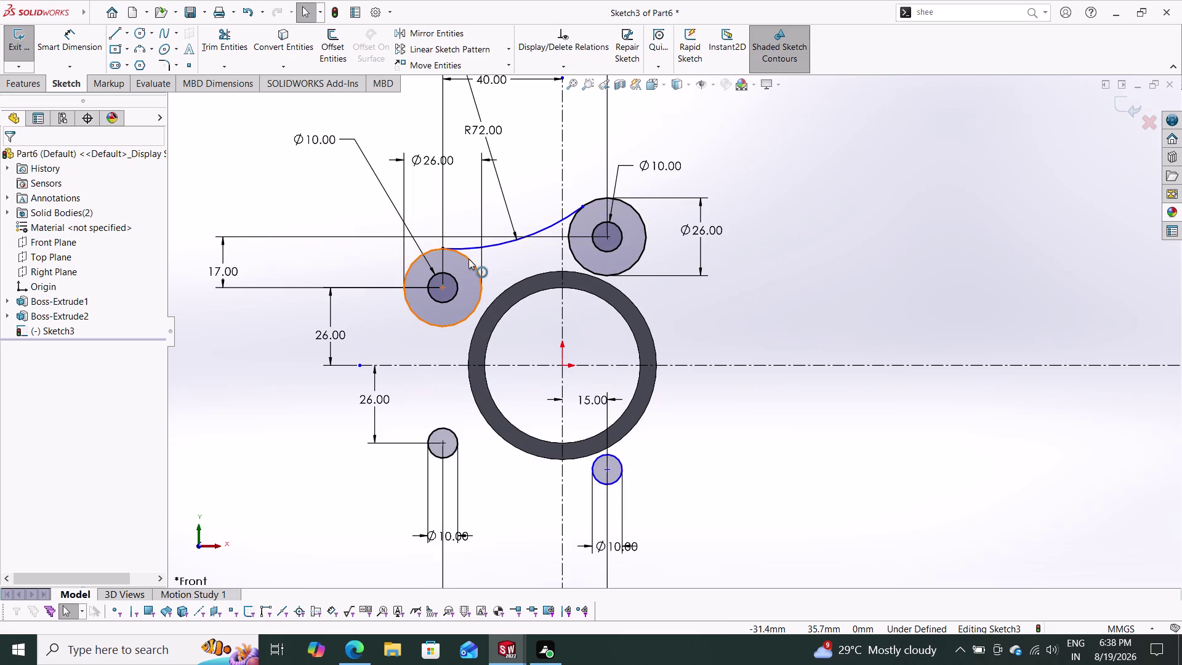
click(471, 250)
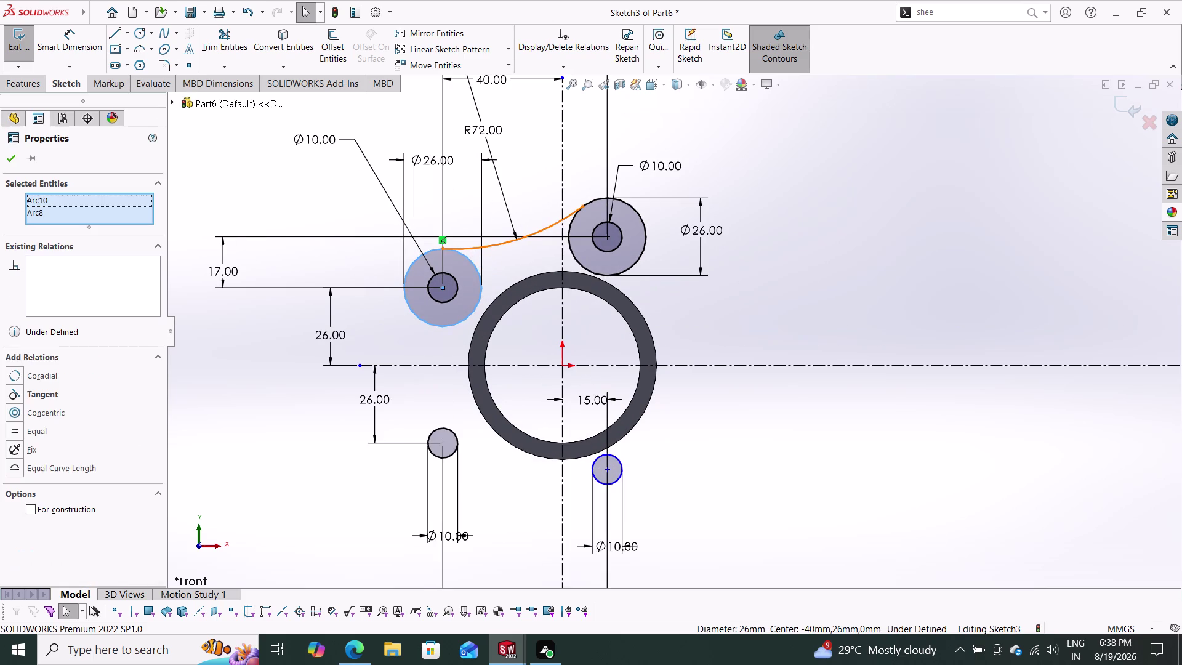
click(63, 390)
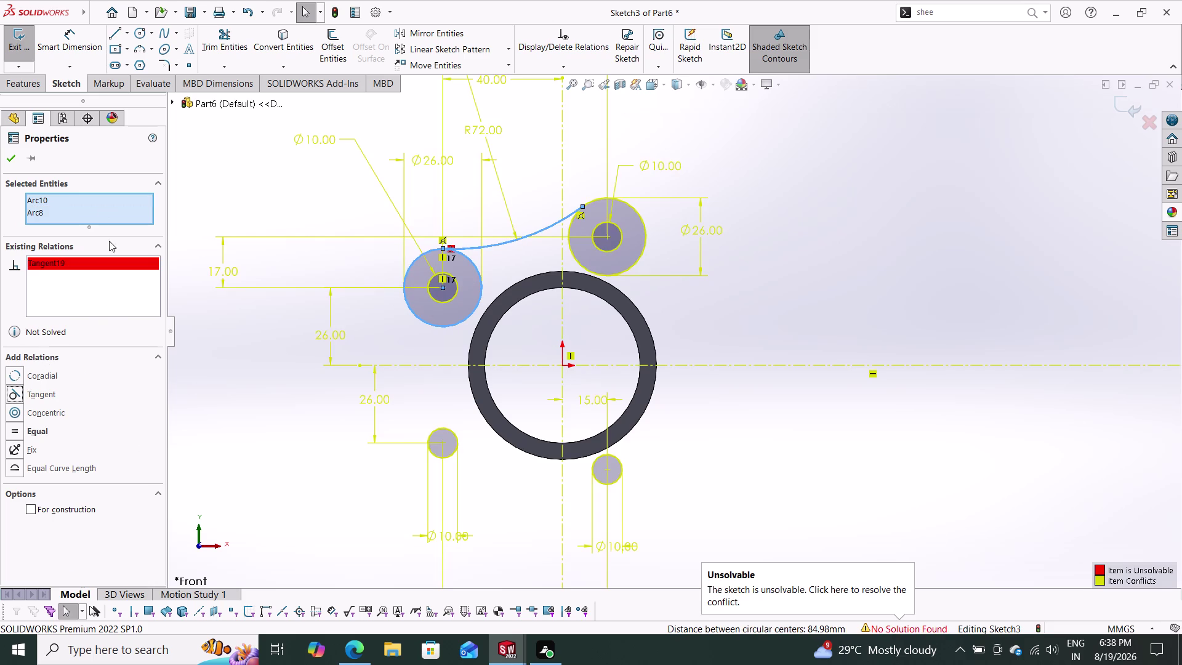
click(5, 162)
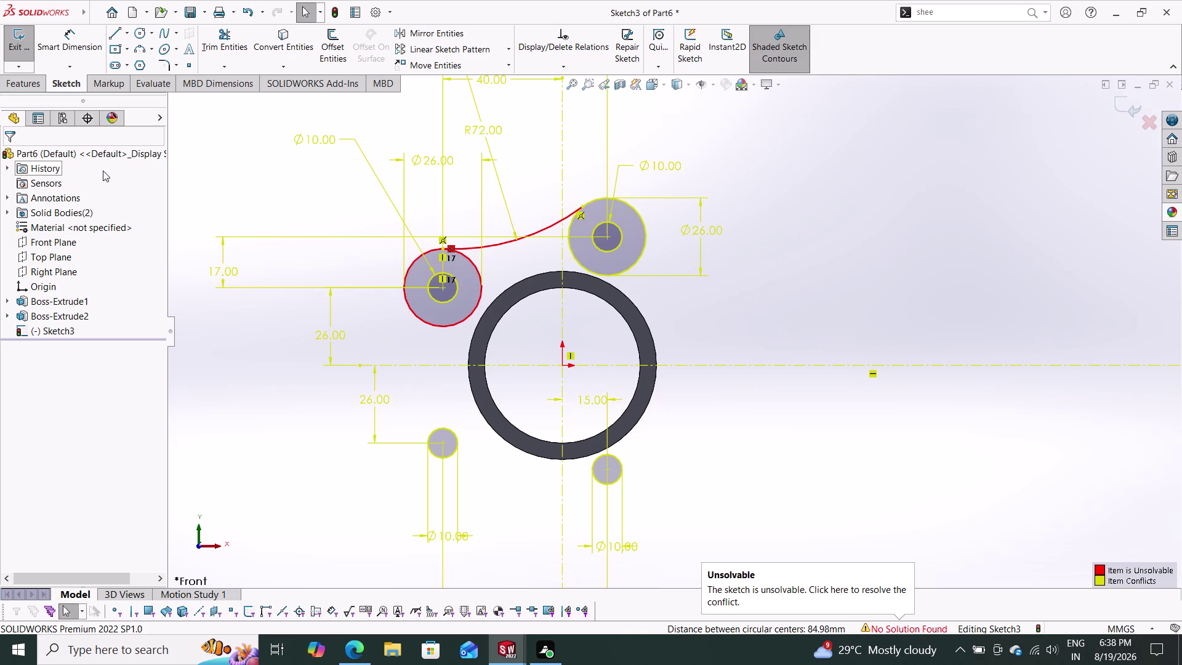
key(Escape)
key(Escape)
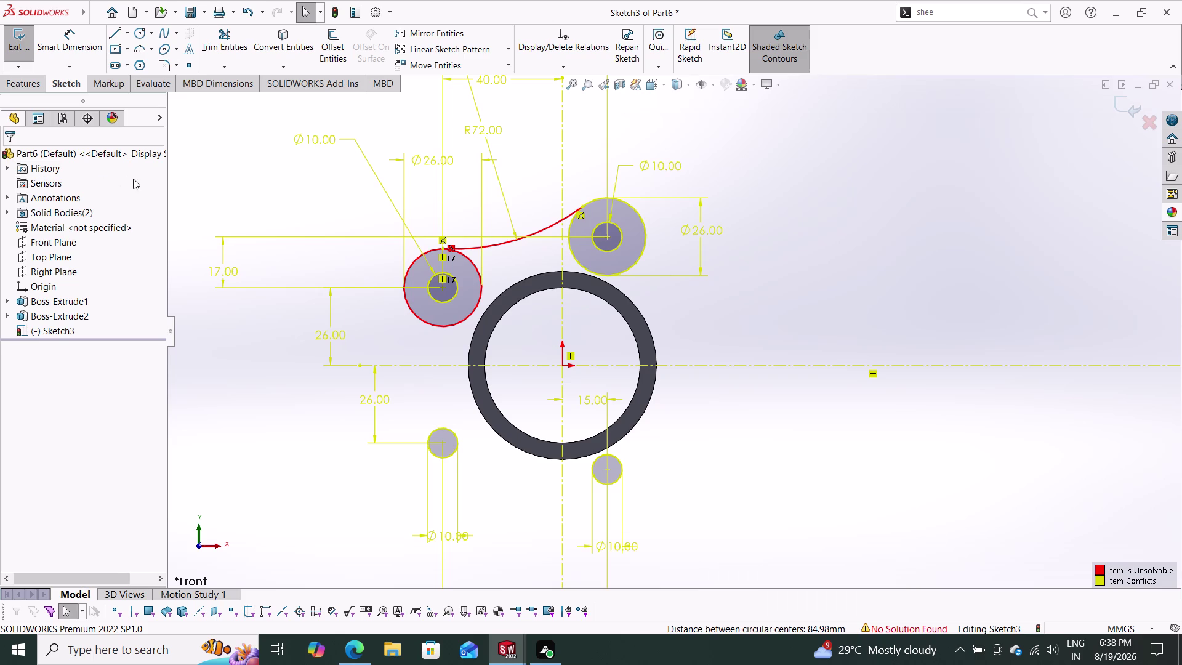
key(ctrl+z)
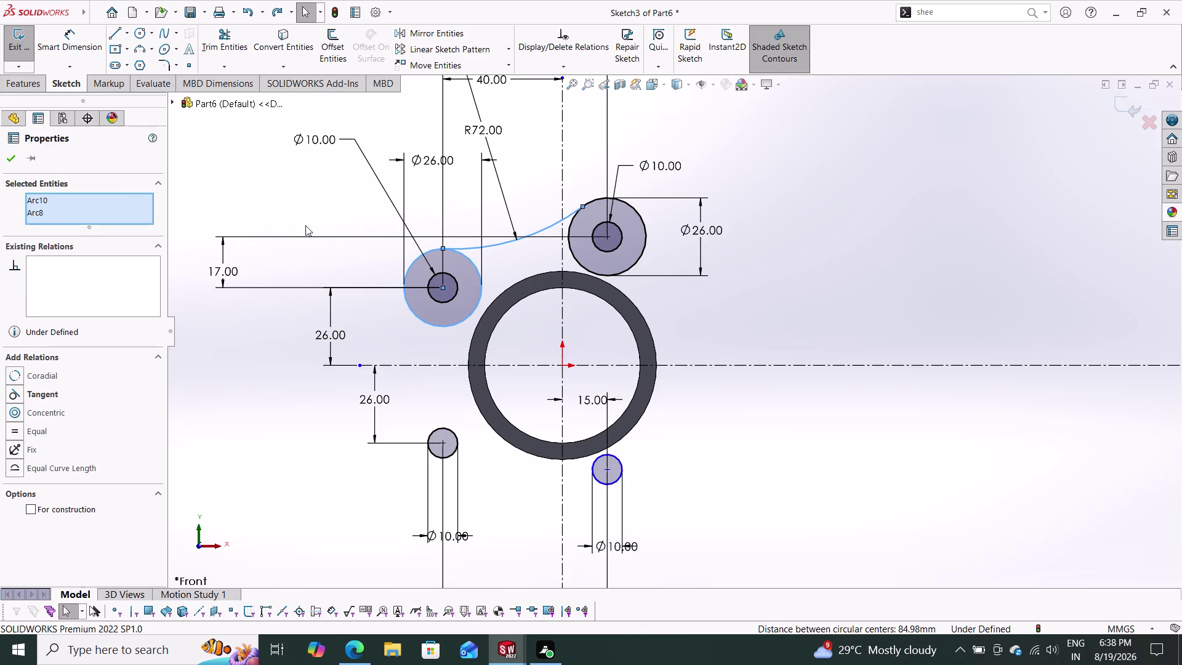
Delete the upper-left Ø26 circle, keeping the arc for now.
click(472, 248)
key(Delete)
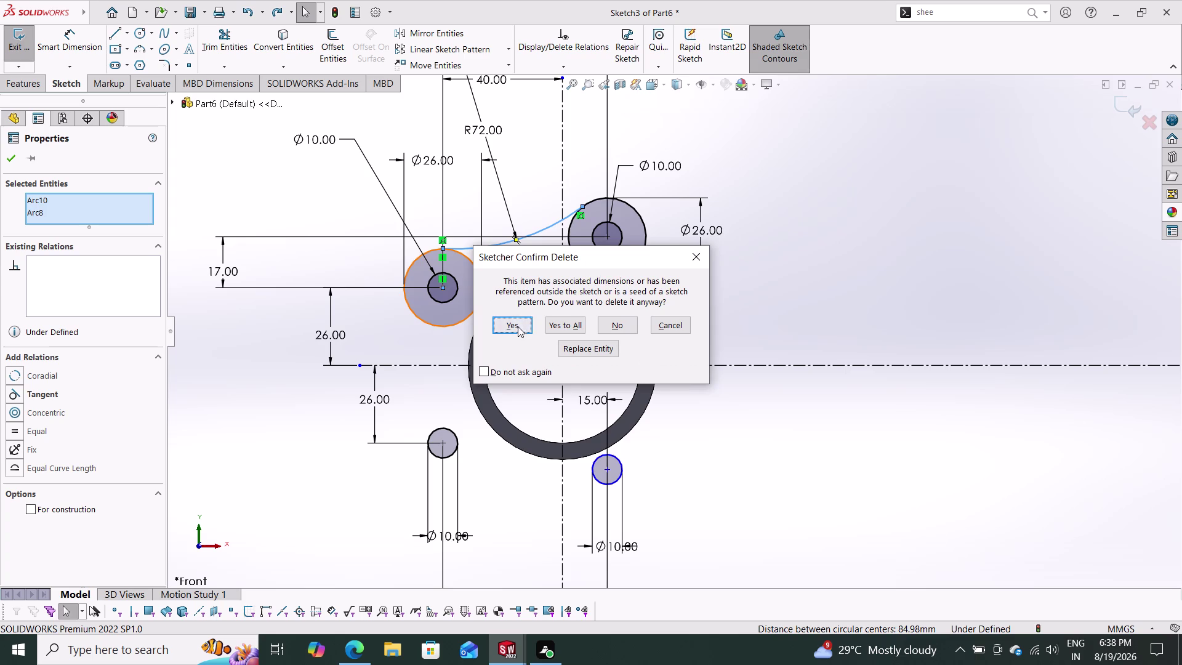
click(517, 327)
click(510, 321)
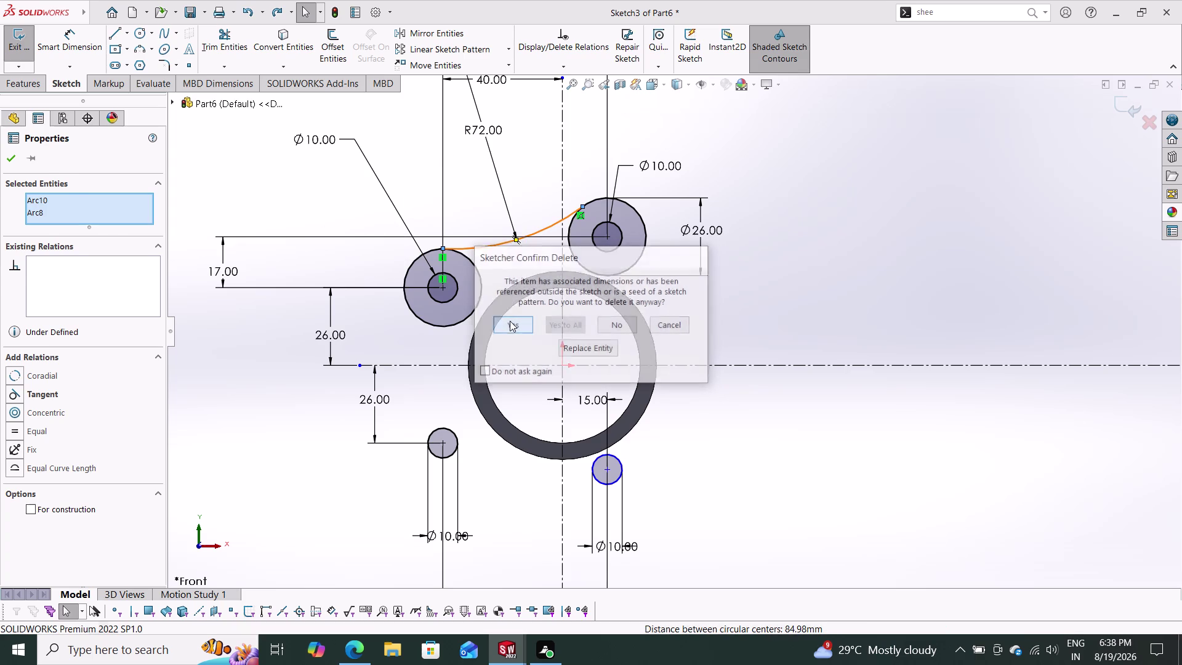
key(ctrl+z)
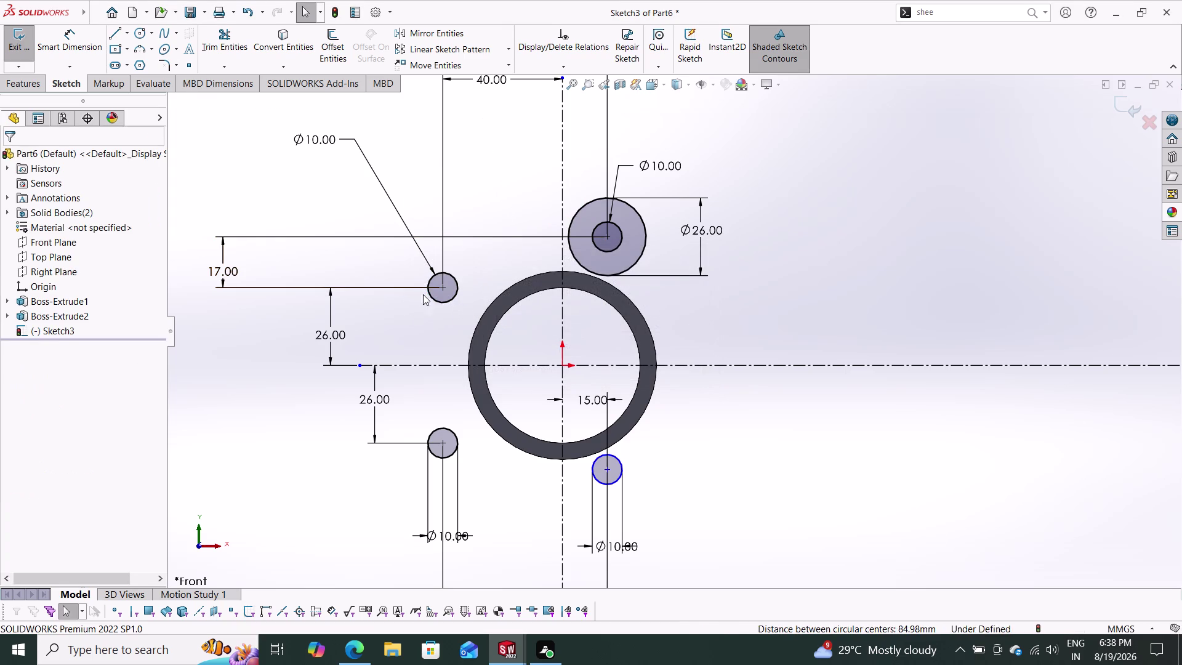
click(468, 250)
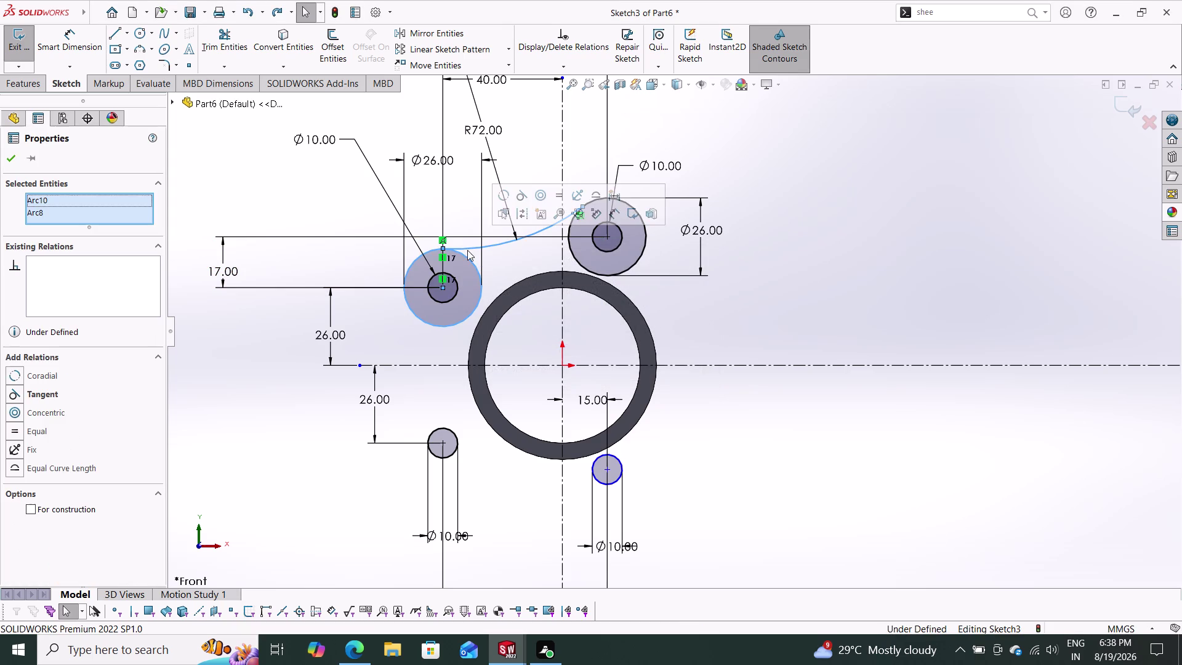
key(Delete)
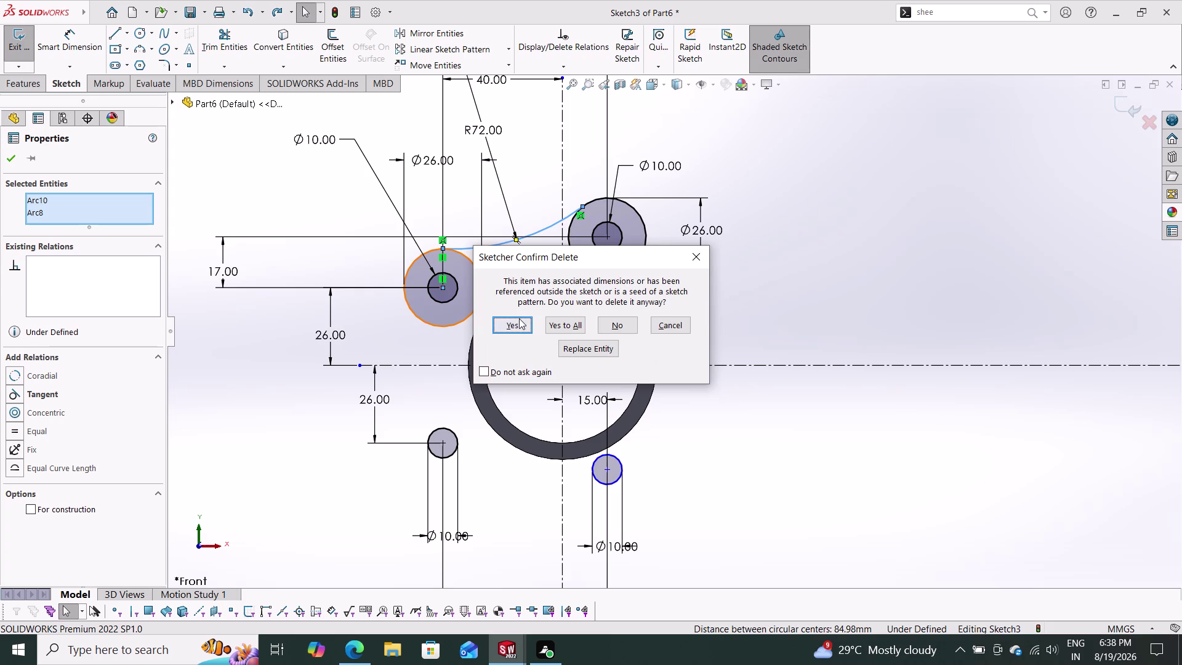
click(519, 319)
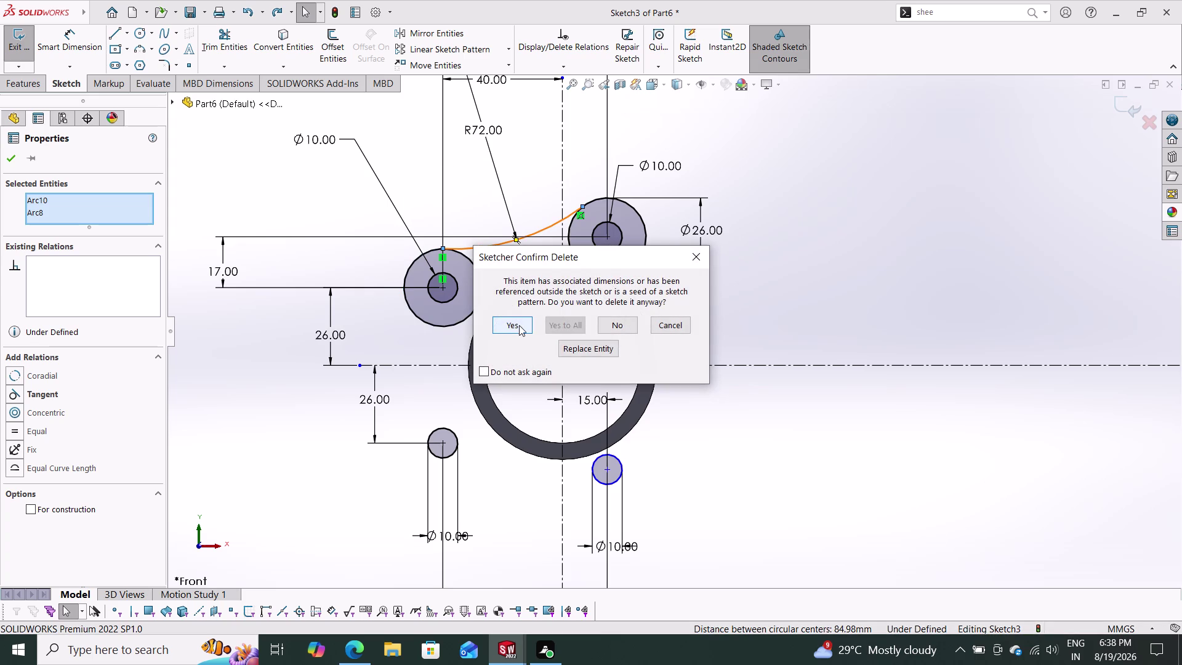
click(621, 320)
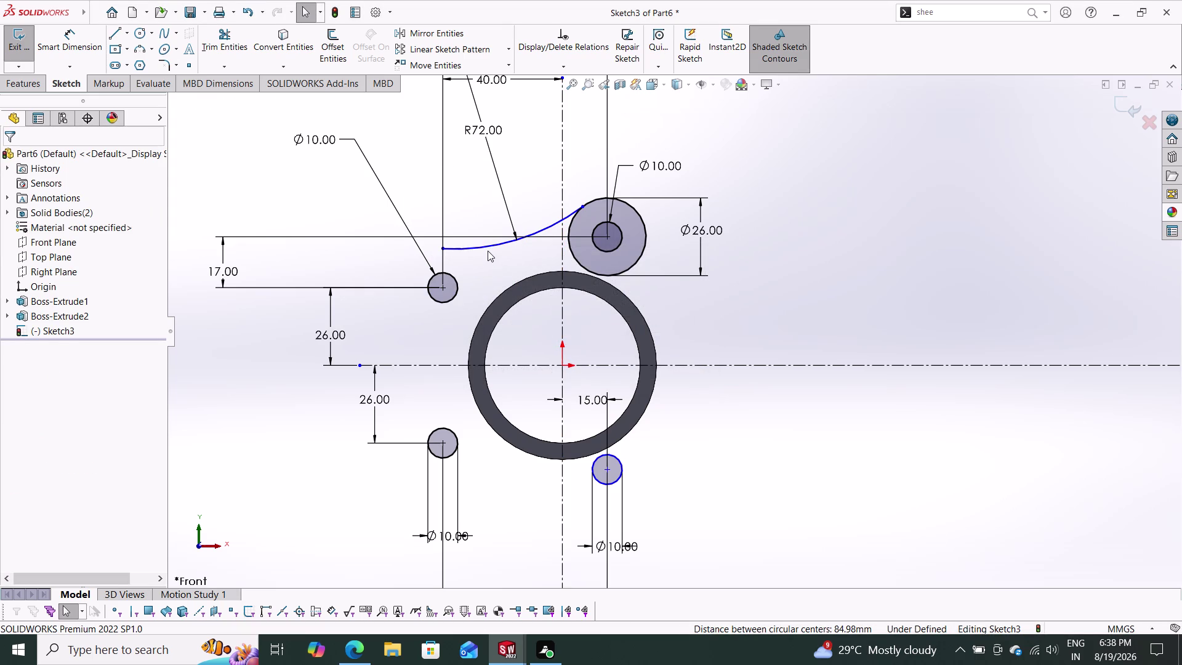
Delete the remaining R72 arc.
click(486, 248)
key(Delete)
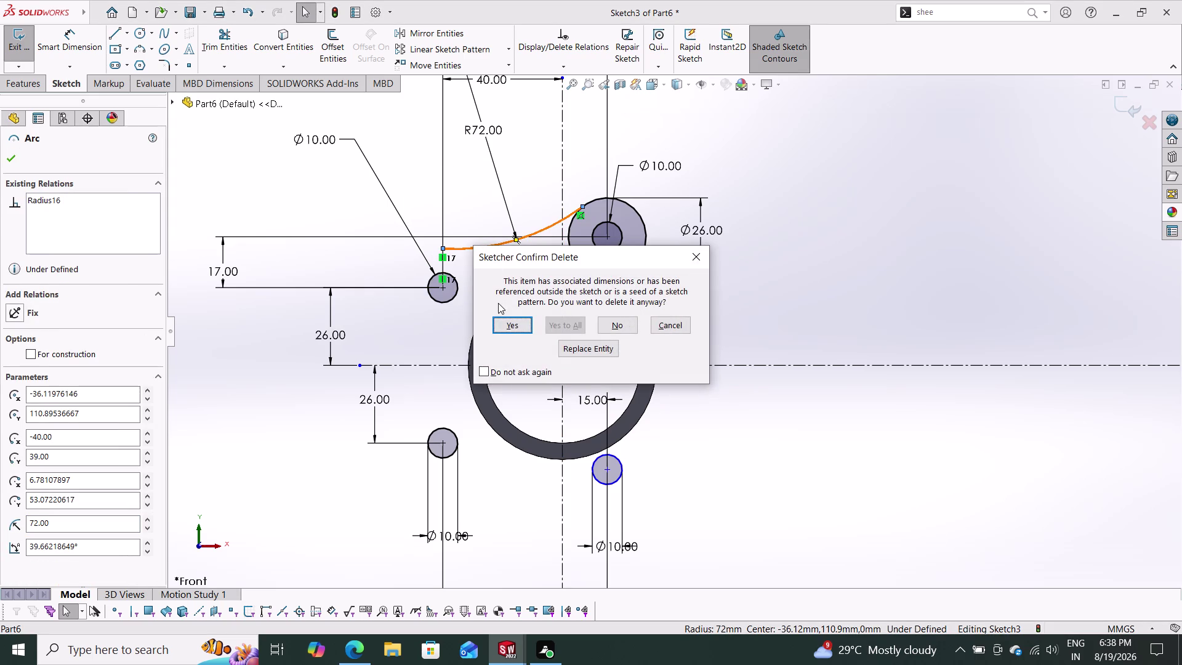
click(514, 325)
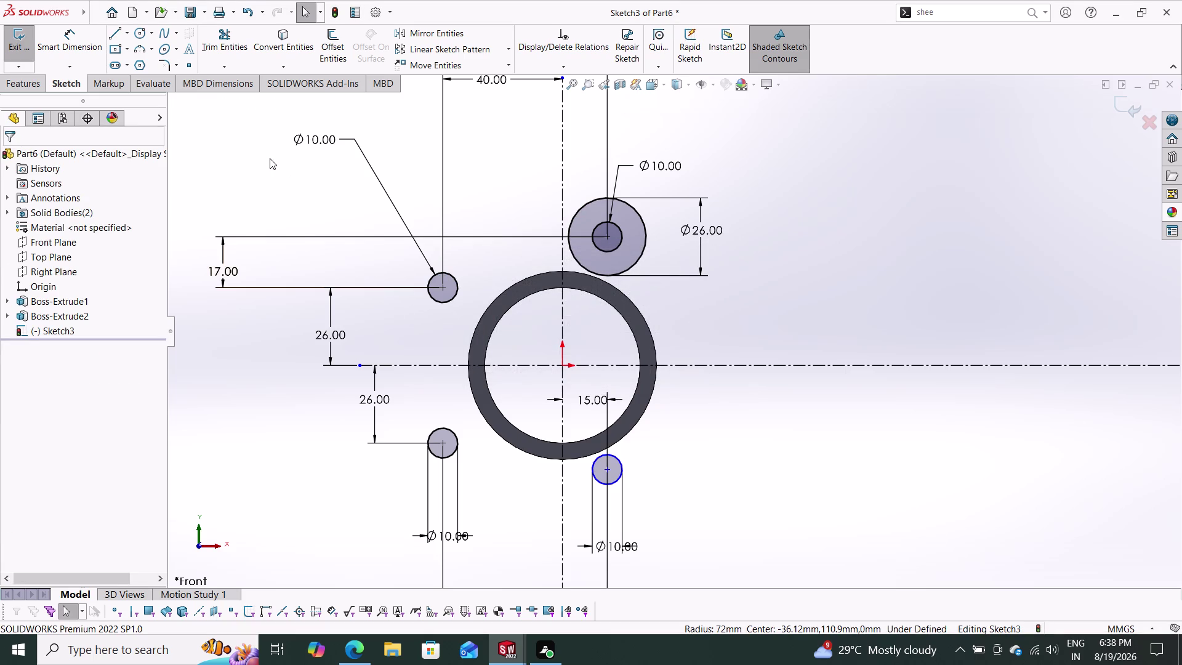
click(131, 35)
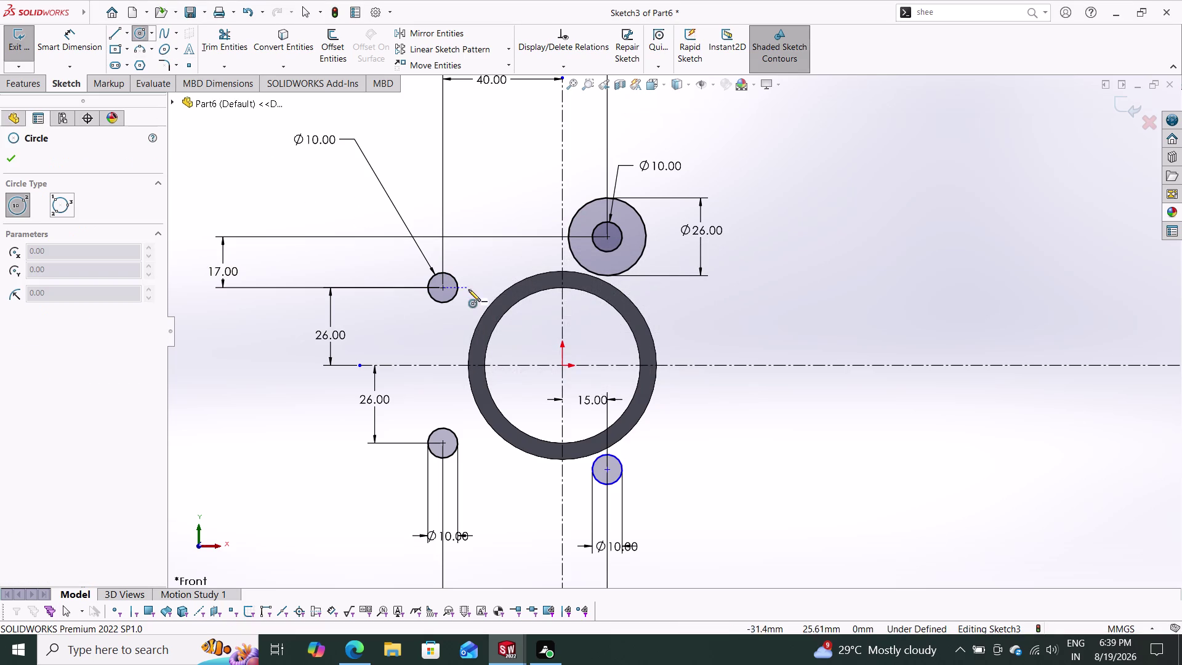
Redraw a circle around the upper-left hole and dimension it at 26 mm diameter.
click(444, 287)
click(465, 319)
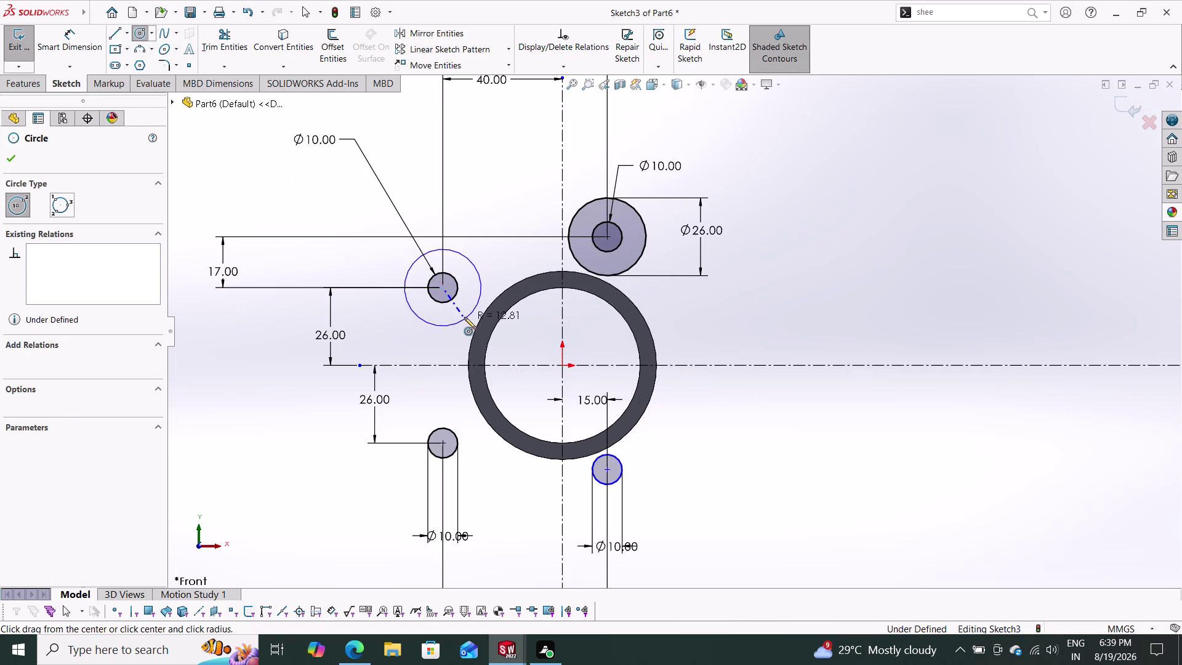
drag(68, 51, 74, 55)
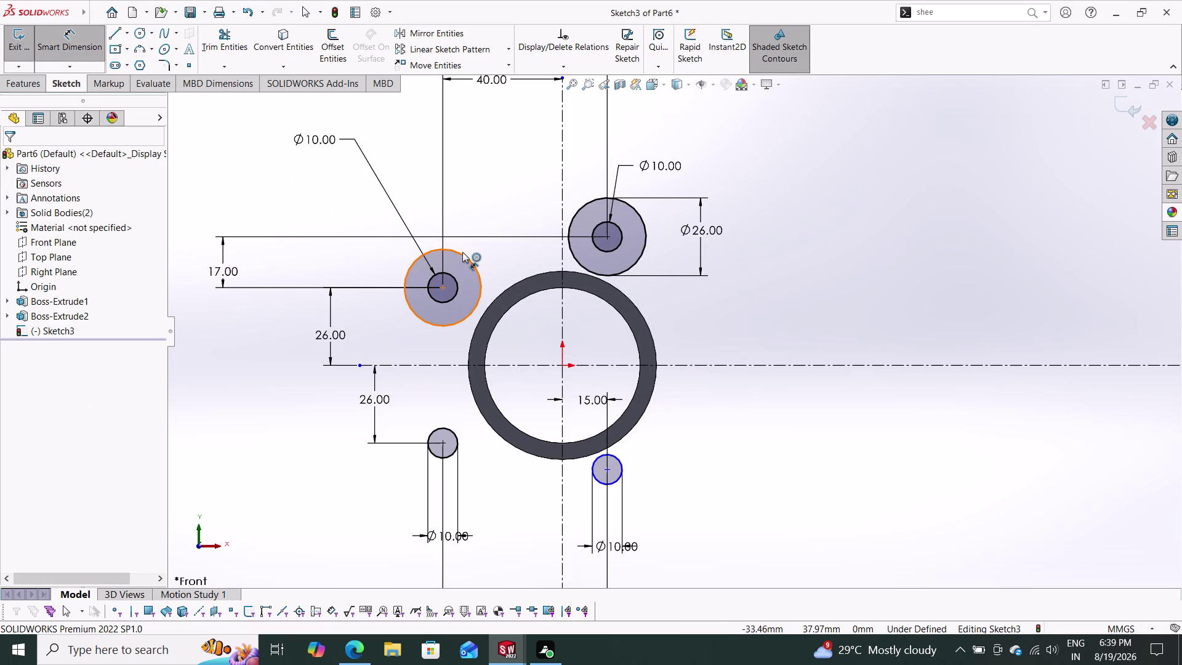
click(462, 251)
click(432, 177)
text(2)
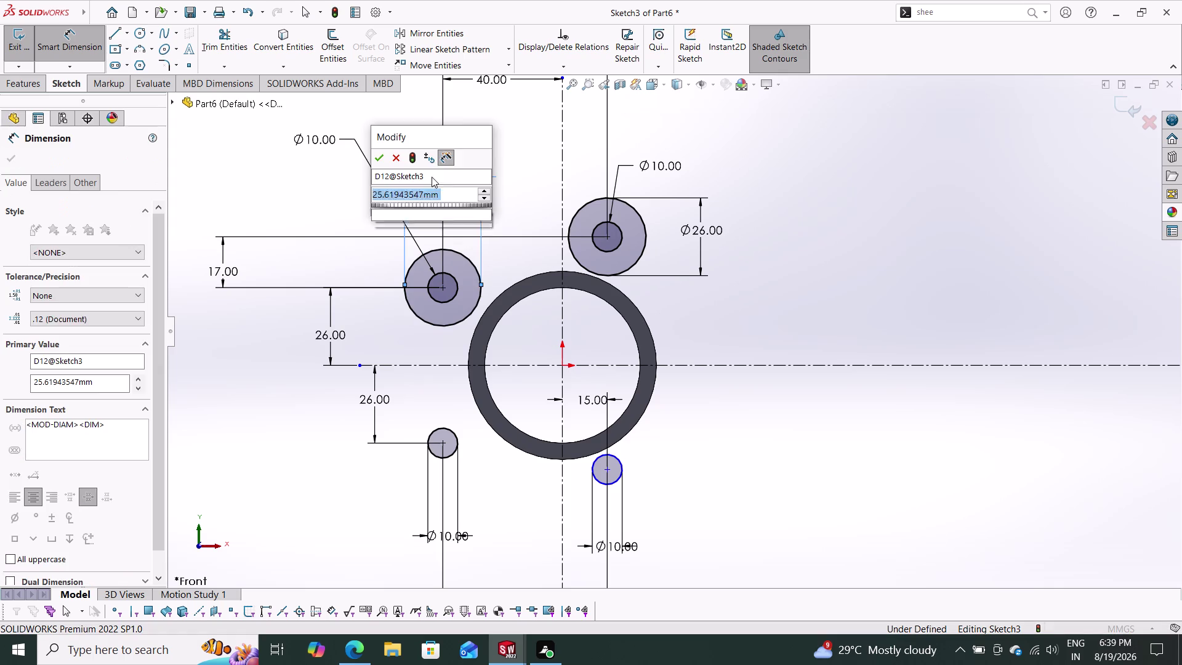
text(6)
key(Return)
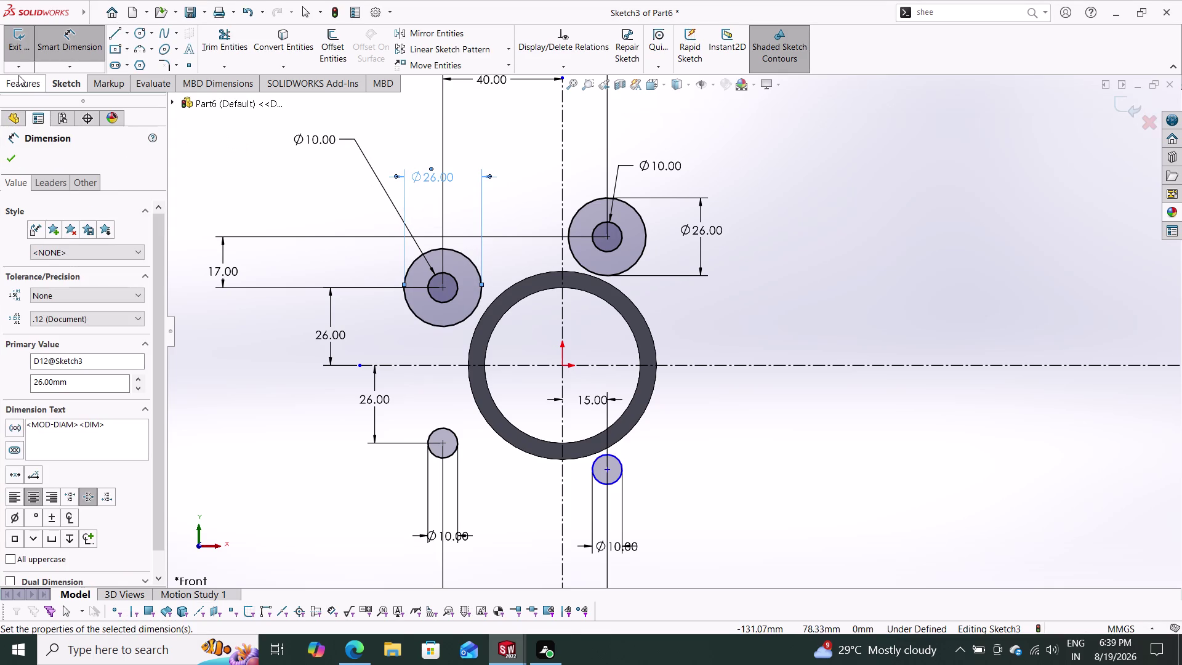
Draw a three-point arc between the upper Ø26 circles and dimension it R72.
click(136, 53)
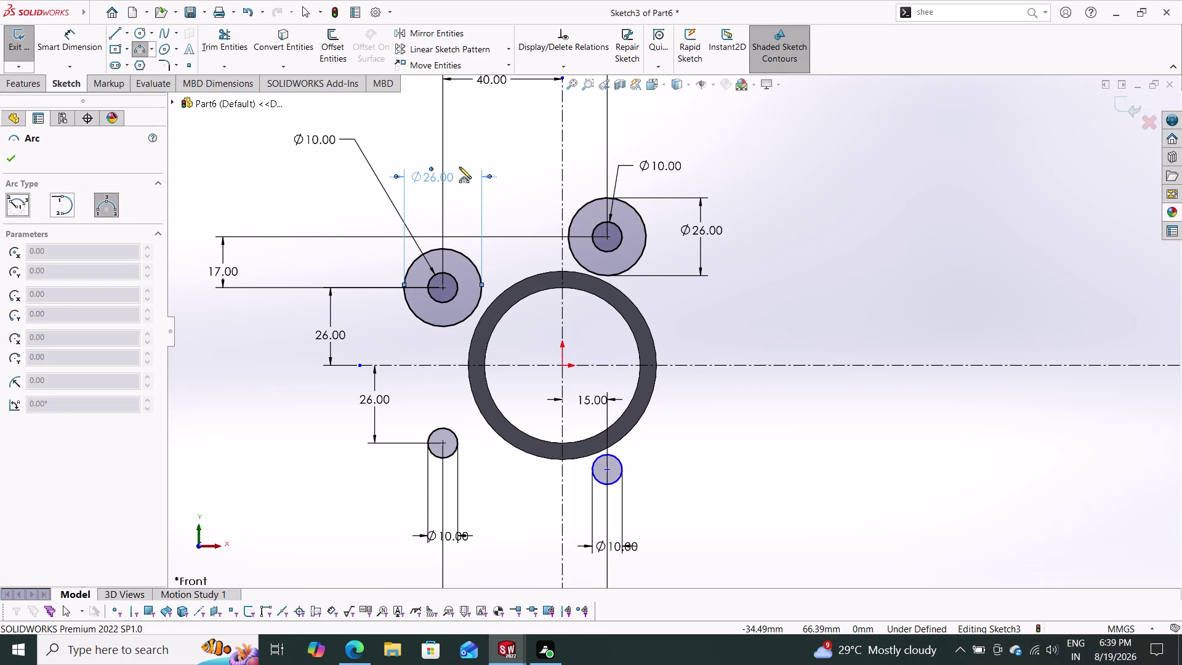
click(450, 248)
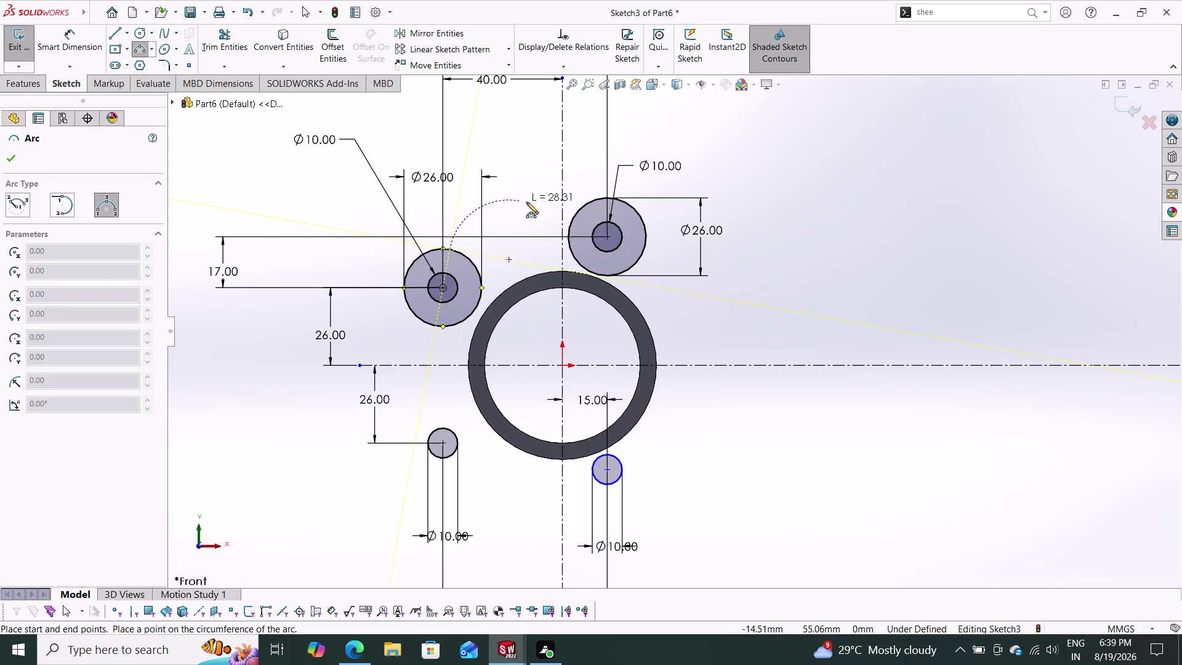
click(581, 207)
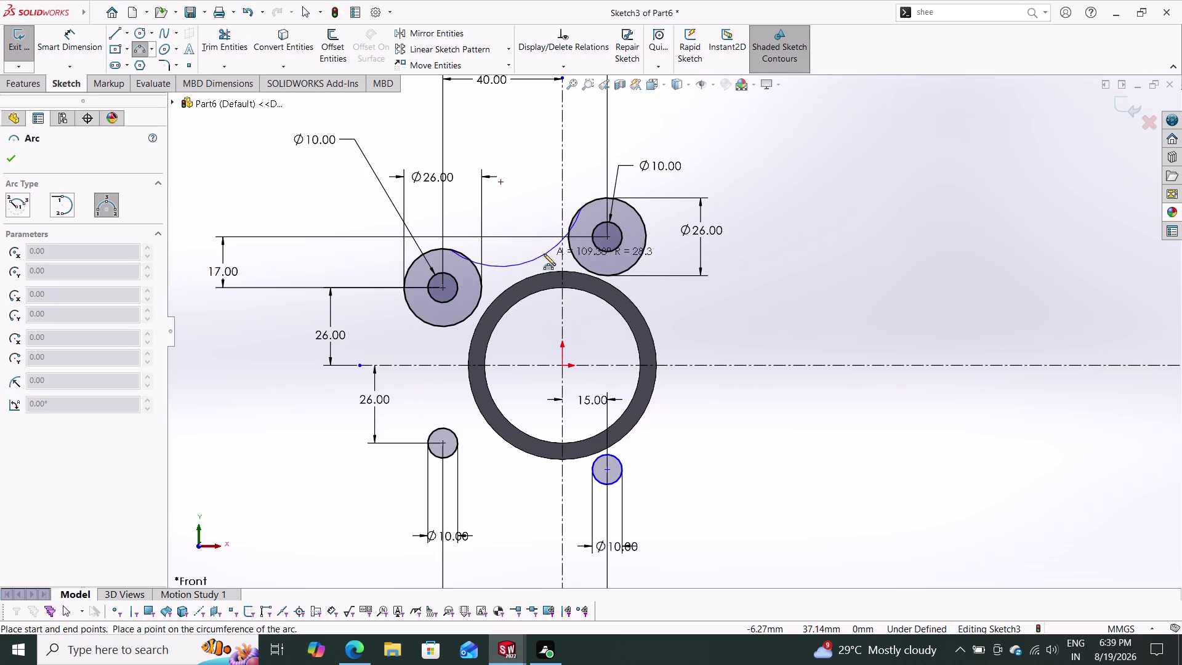
click(541, 246)
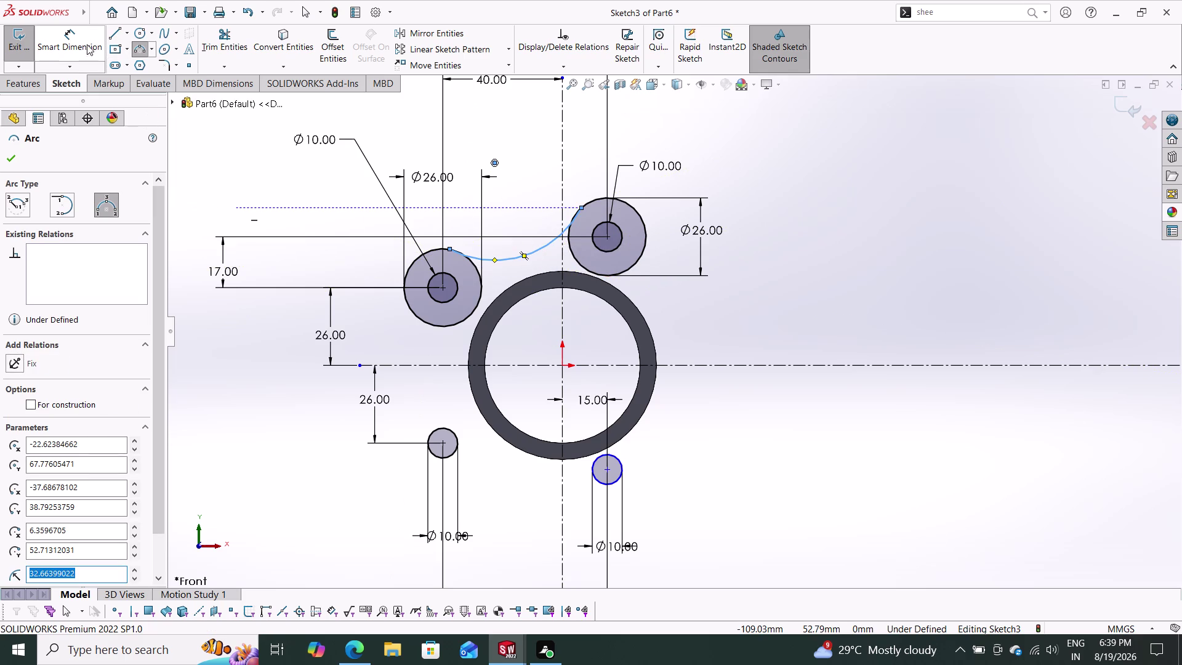
drag(75, 41, 111, 59)
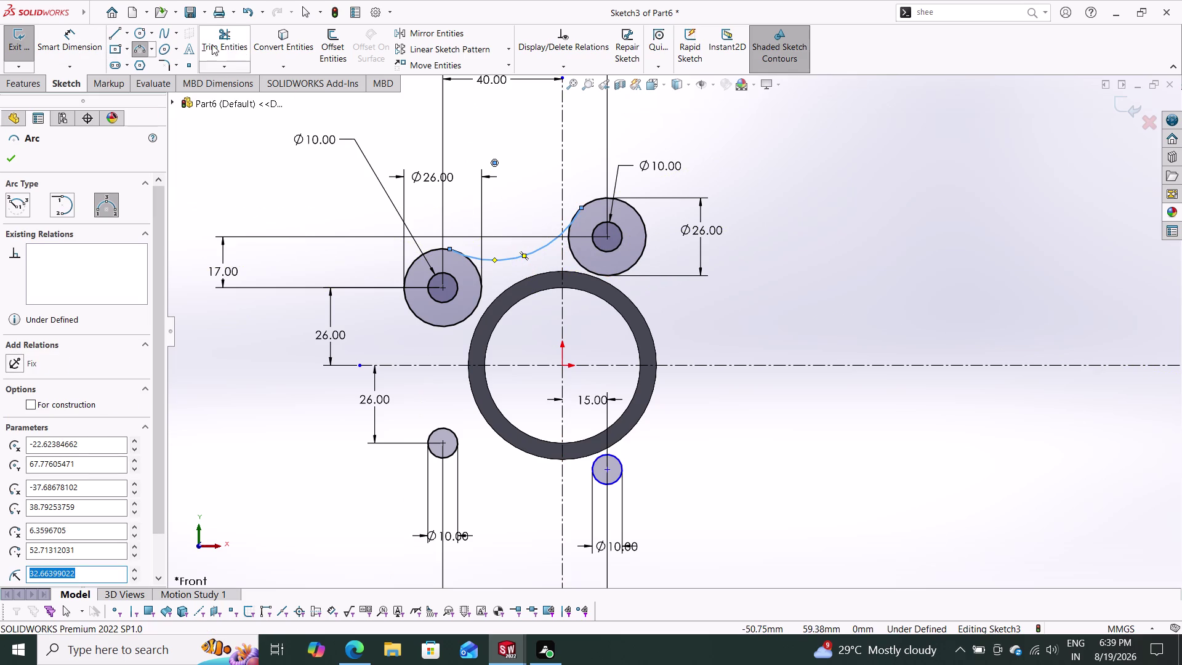
click(77, 40)
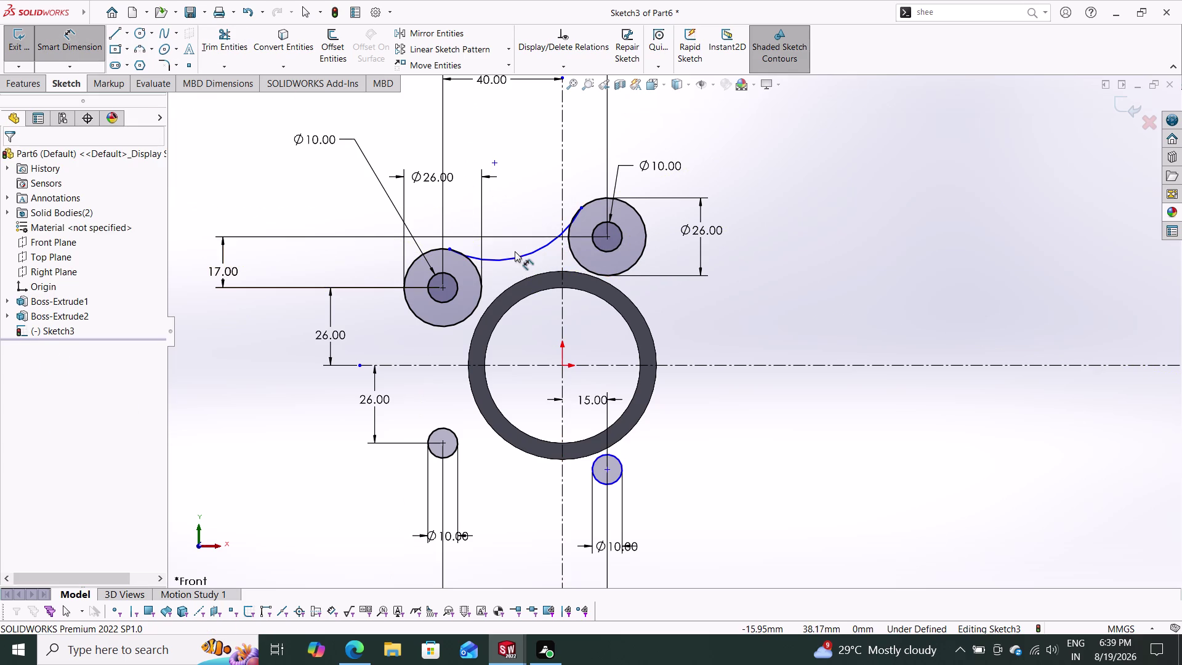
click(515, 256)
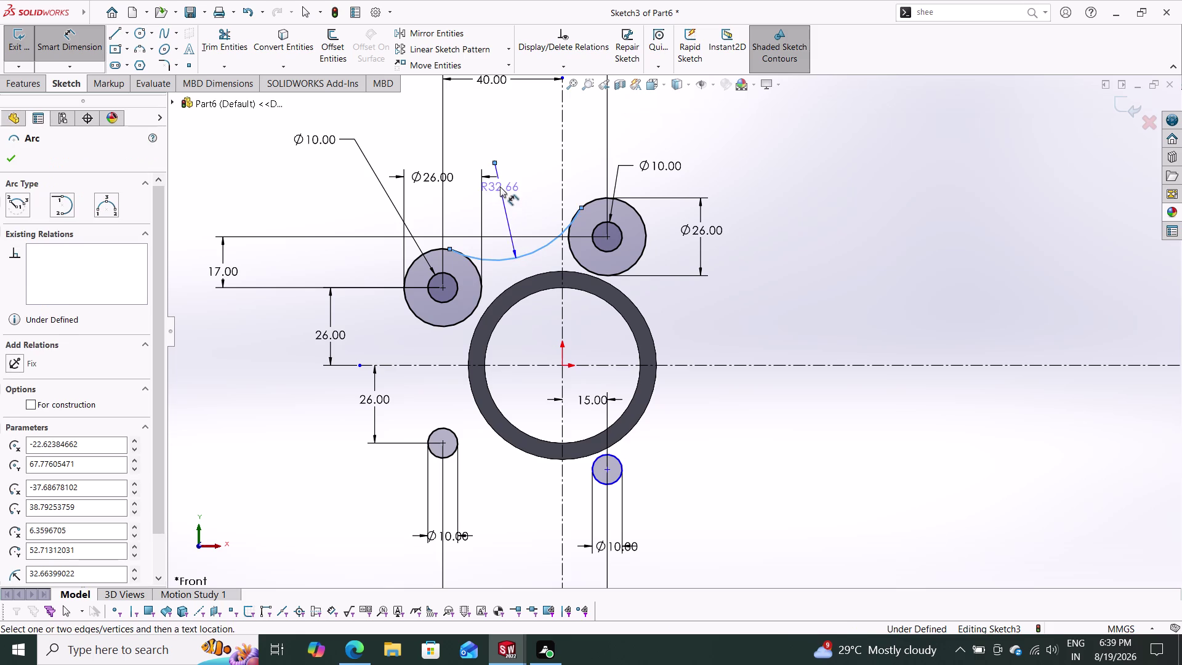
click(500, 186)
text(72)
key(Return)
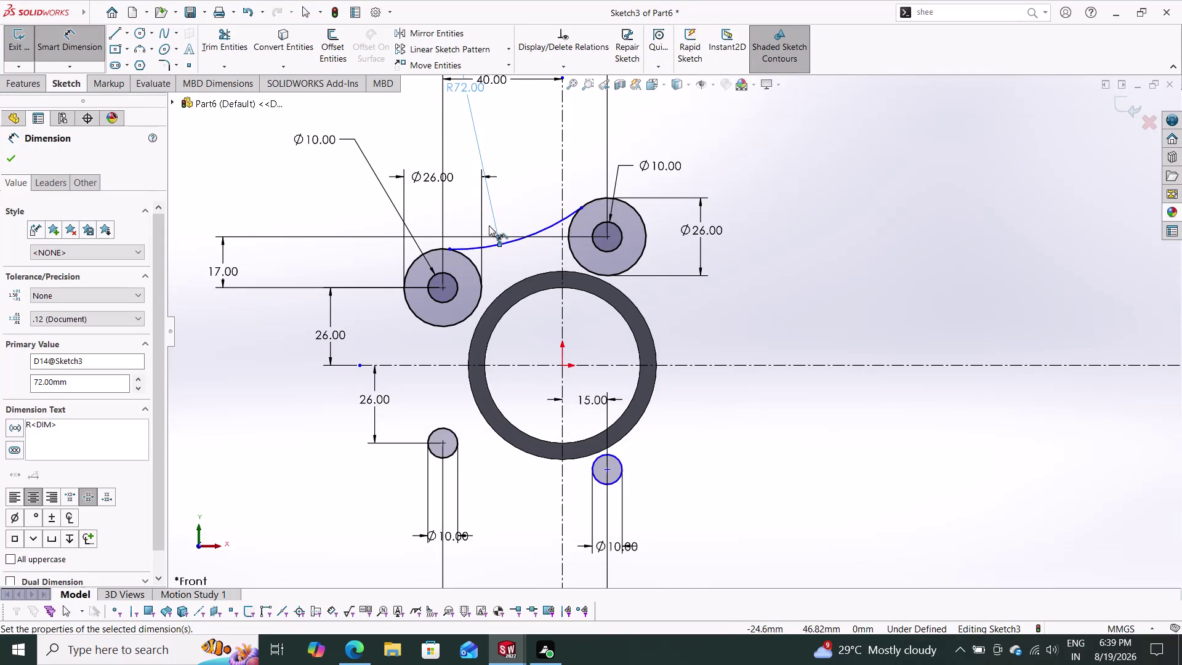
scroll(down, 3)
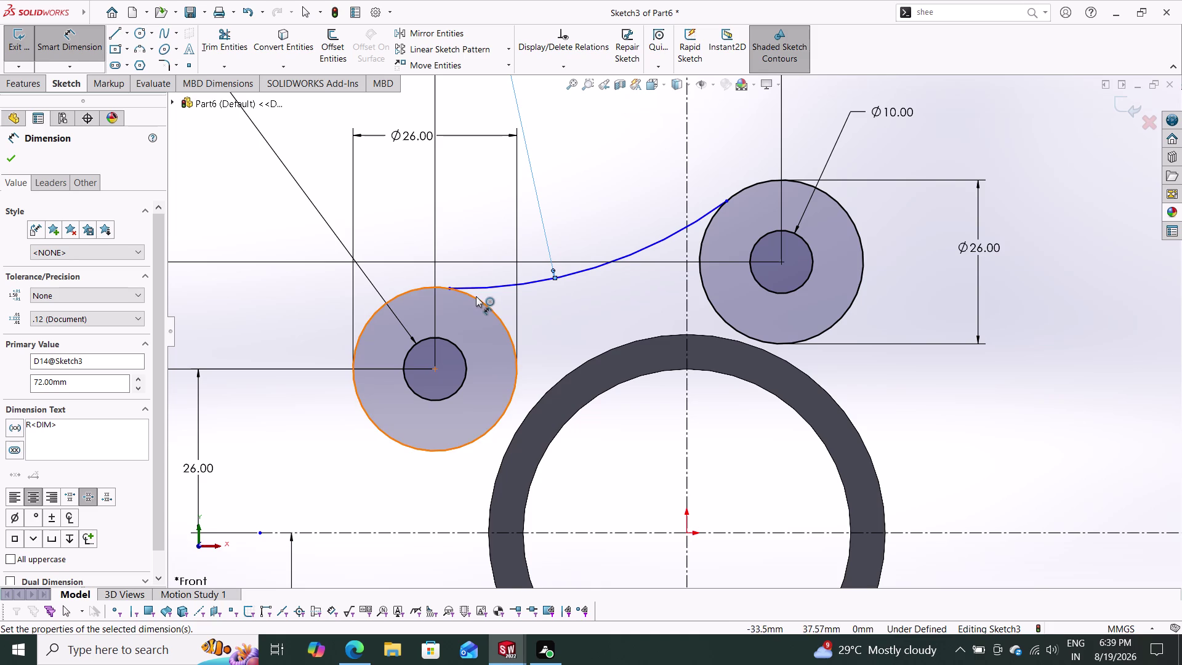
Make the R72 arc tangent to the upper-left Ø26 circle.
key(Escape)
key(Escape)
click(476, 296)
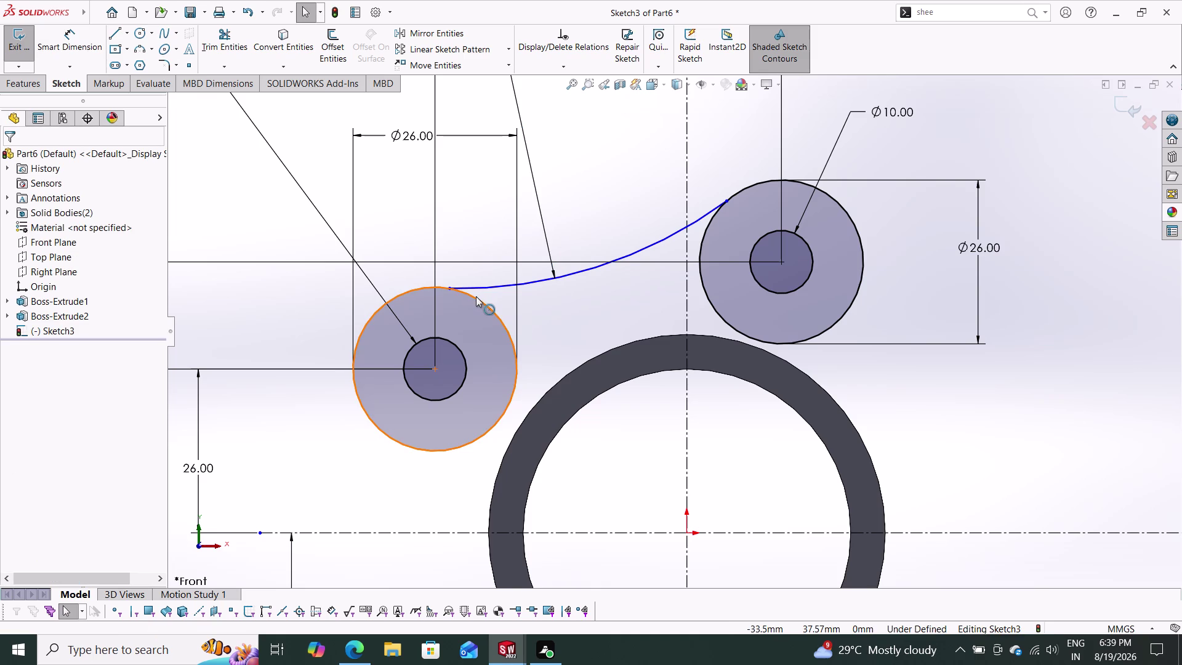
click(482, 285)
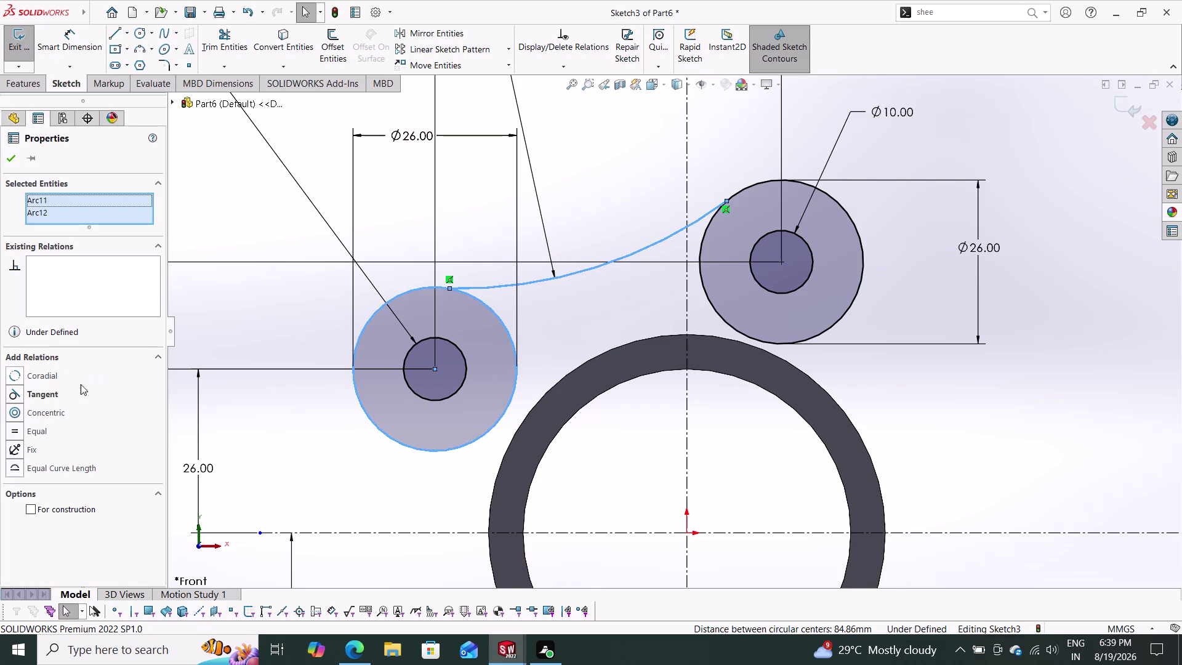
click(64, 397)
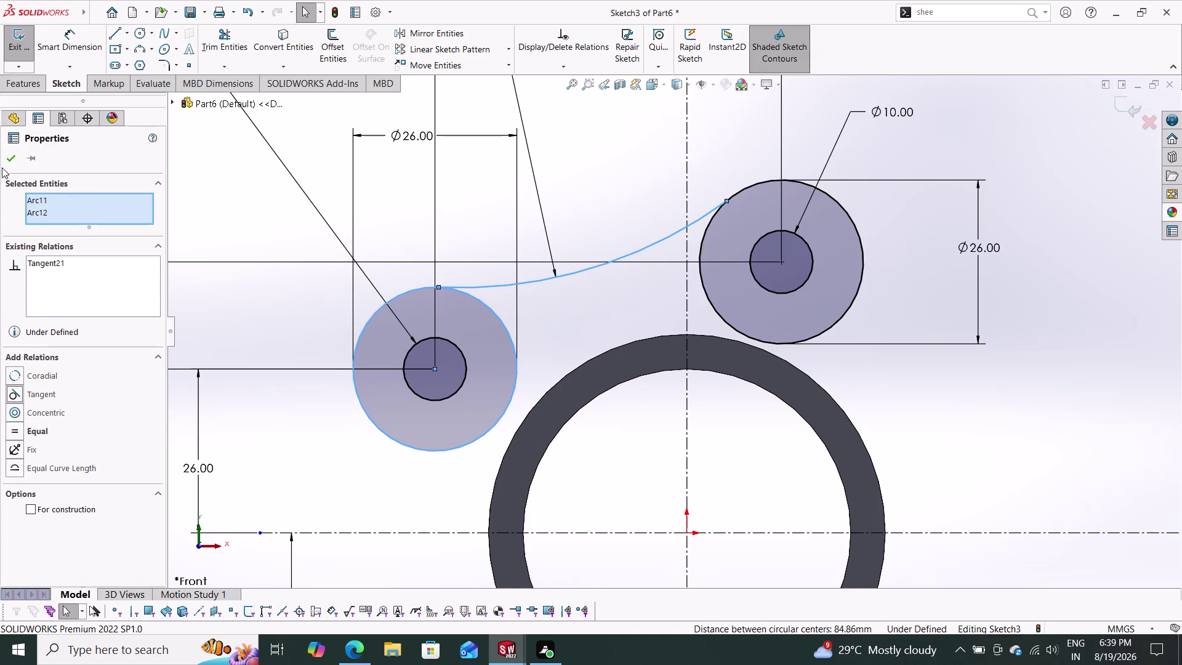
click(3, 160)
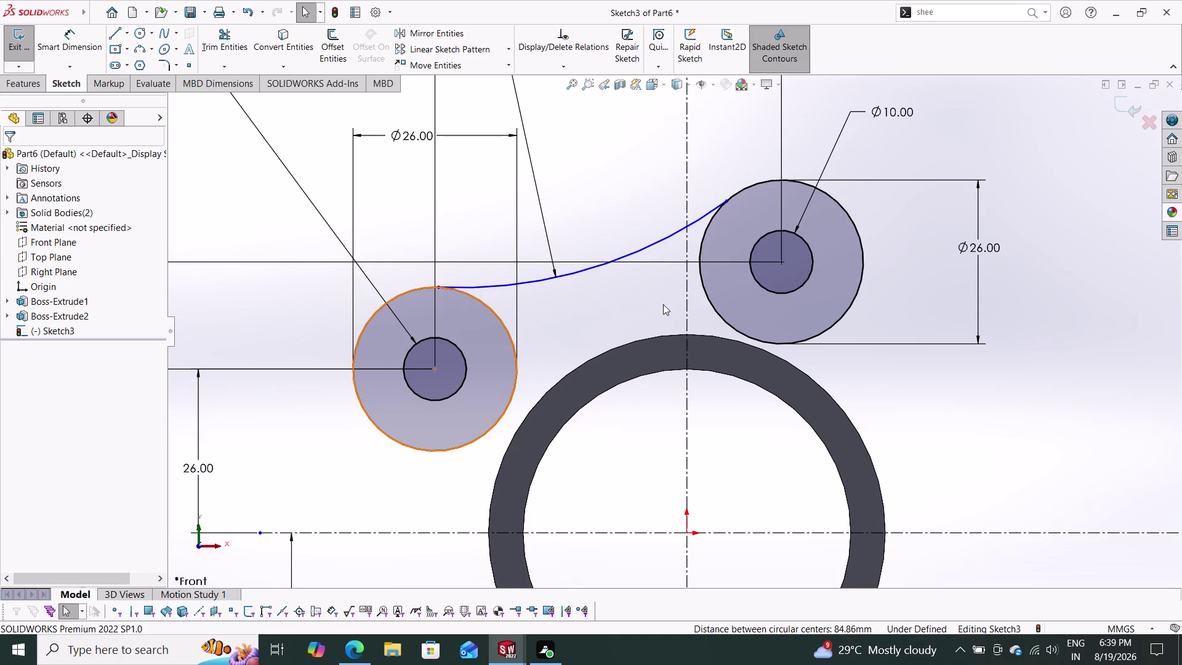
Make the R72 arc tangent to the upper-right Ø26 circle.
click(705, 237)
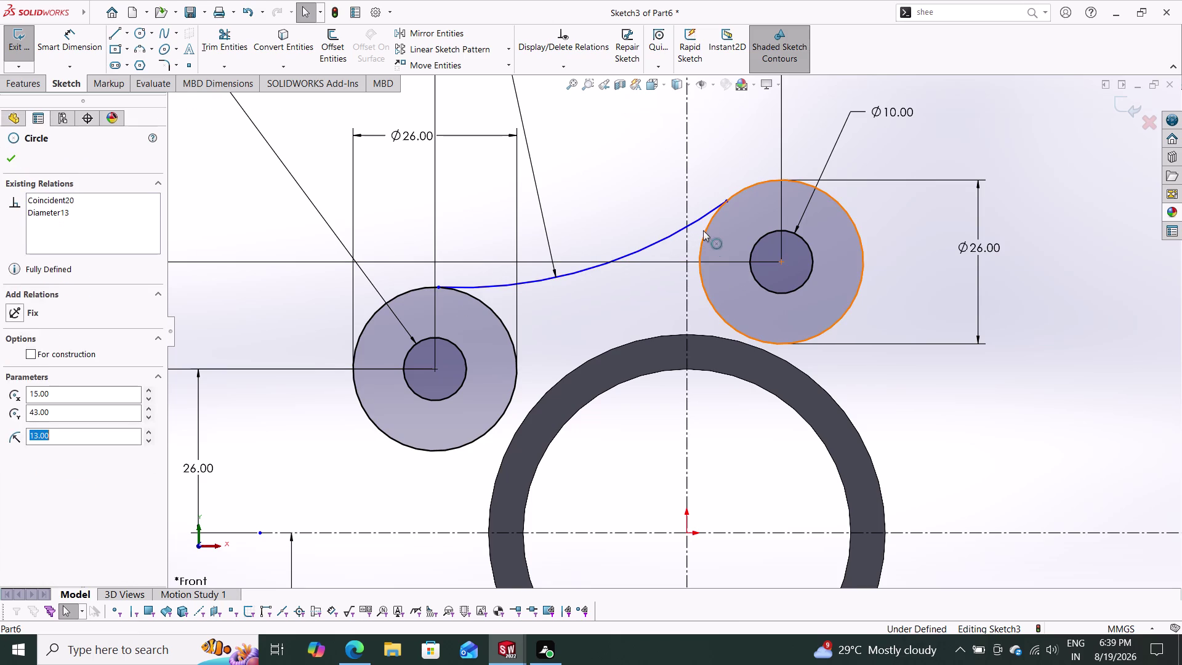
click(700, 220)
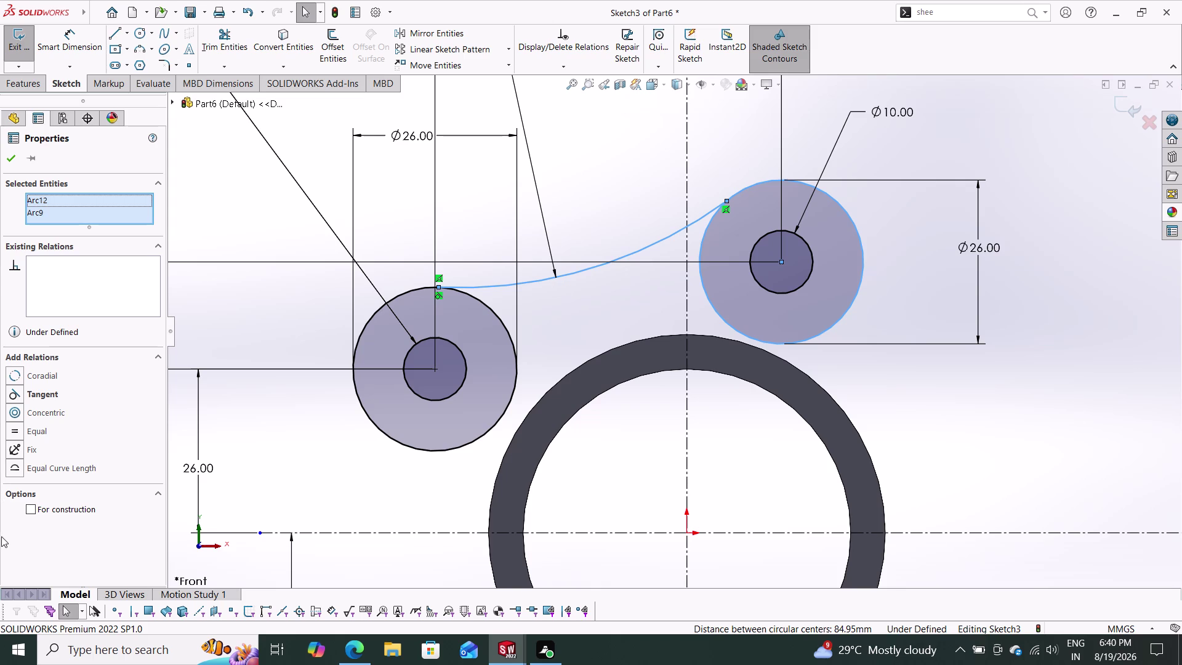
click(40, 396)
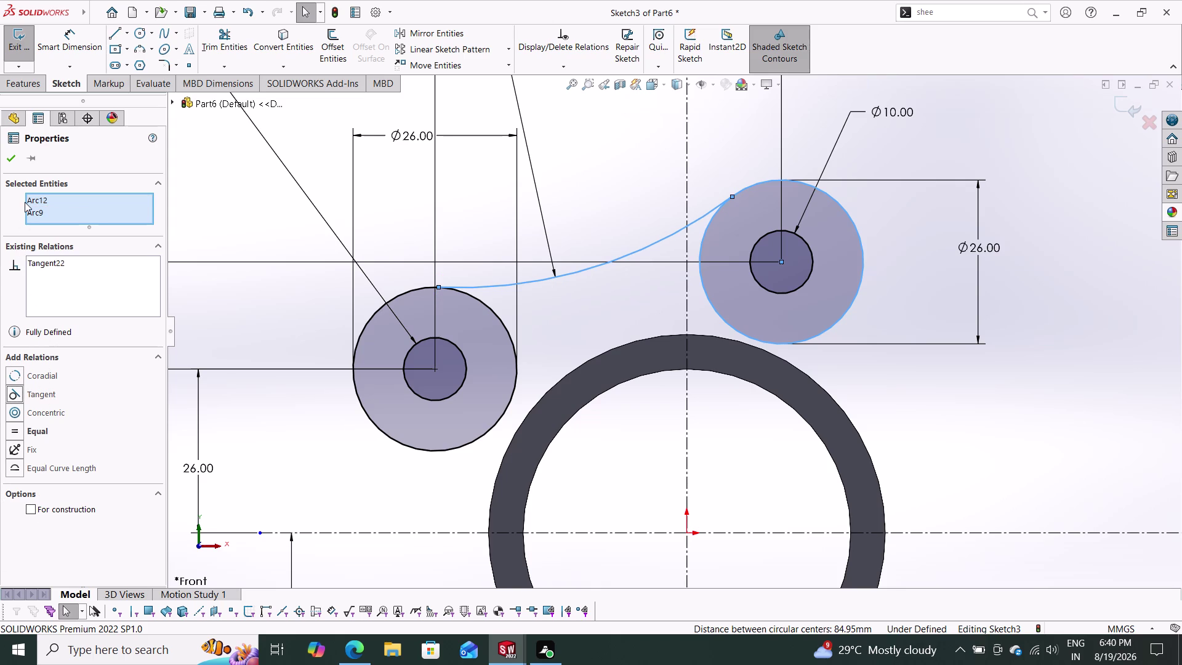
click(9, 160)
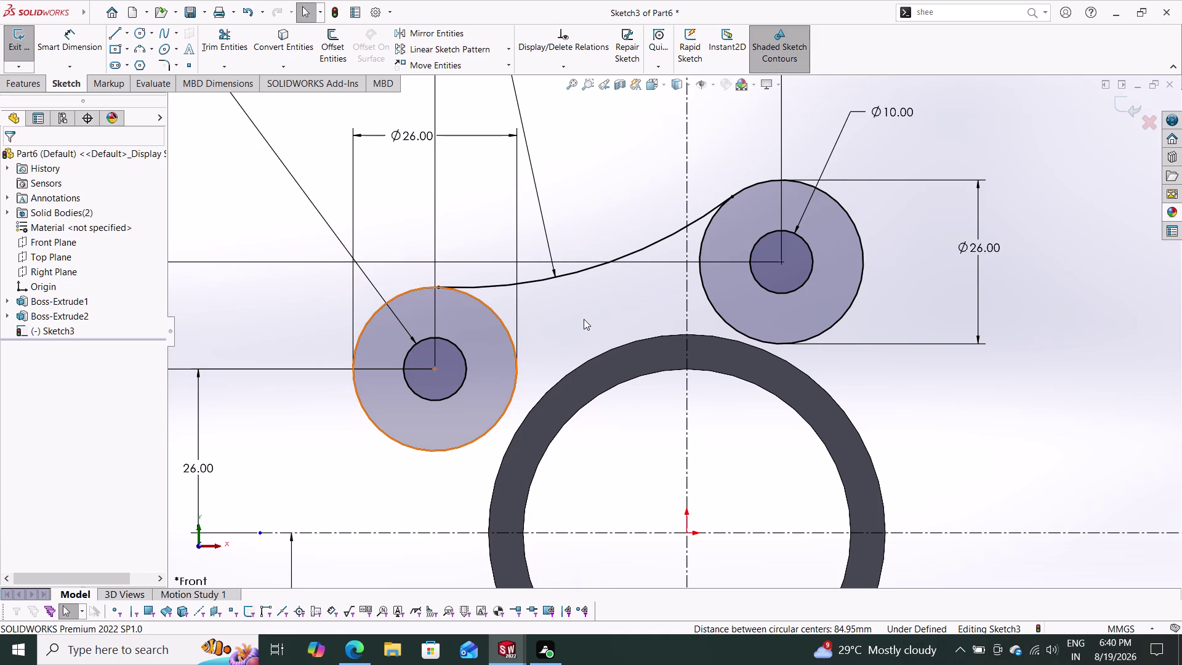
scroll(down, 3)
scroll(up, 3)
scroll(up, 3)
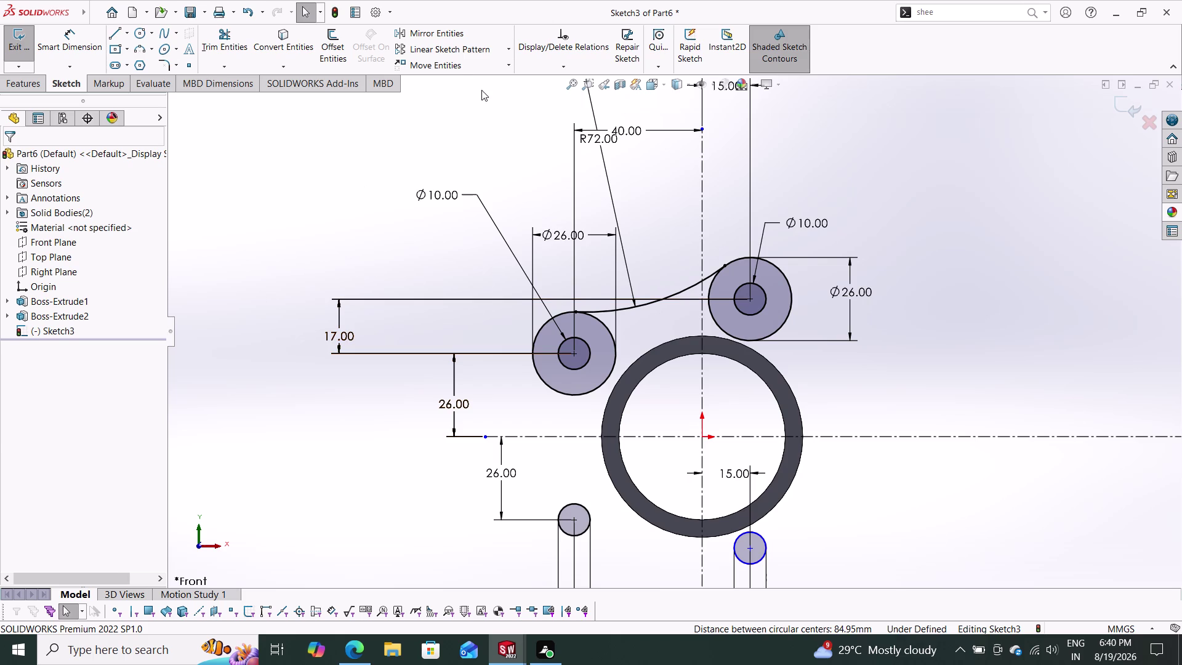
click(449, 33)
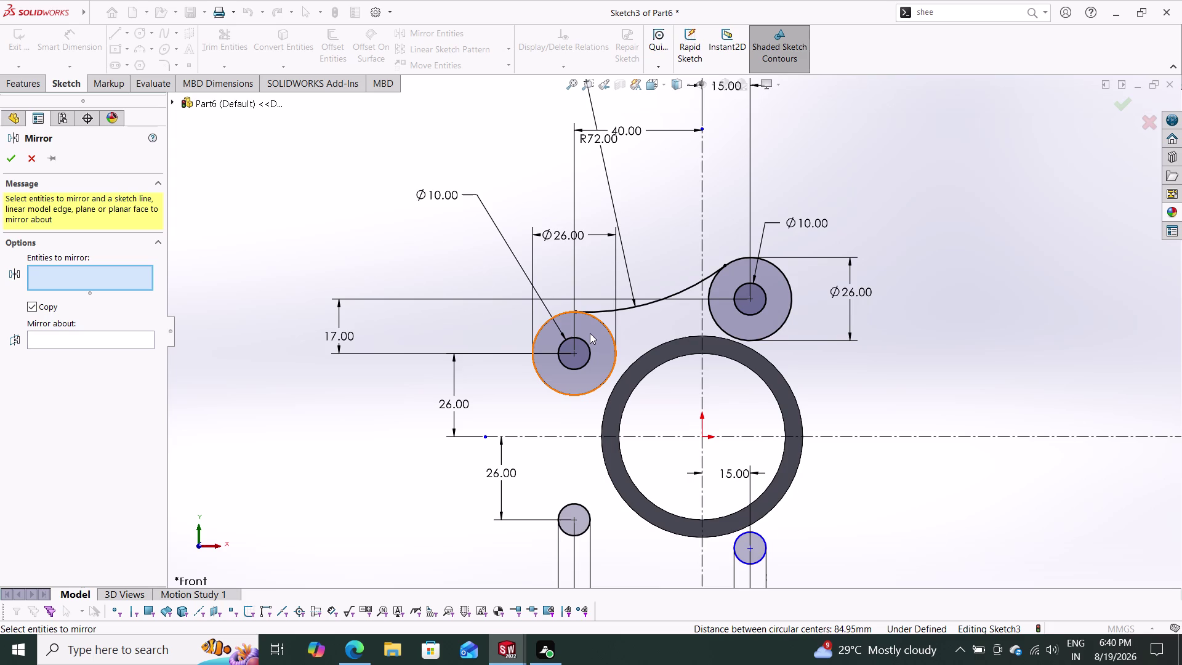
Mirror the upper circles and R72 arc about the horizontal centreline.
click(585, 391)
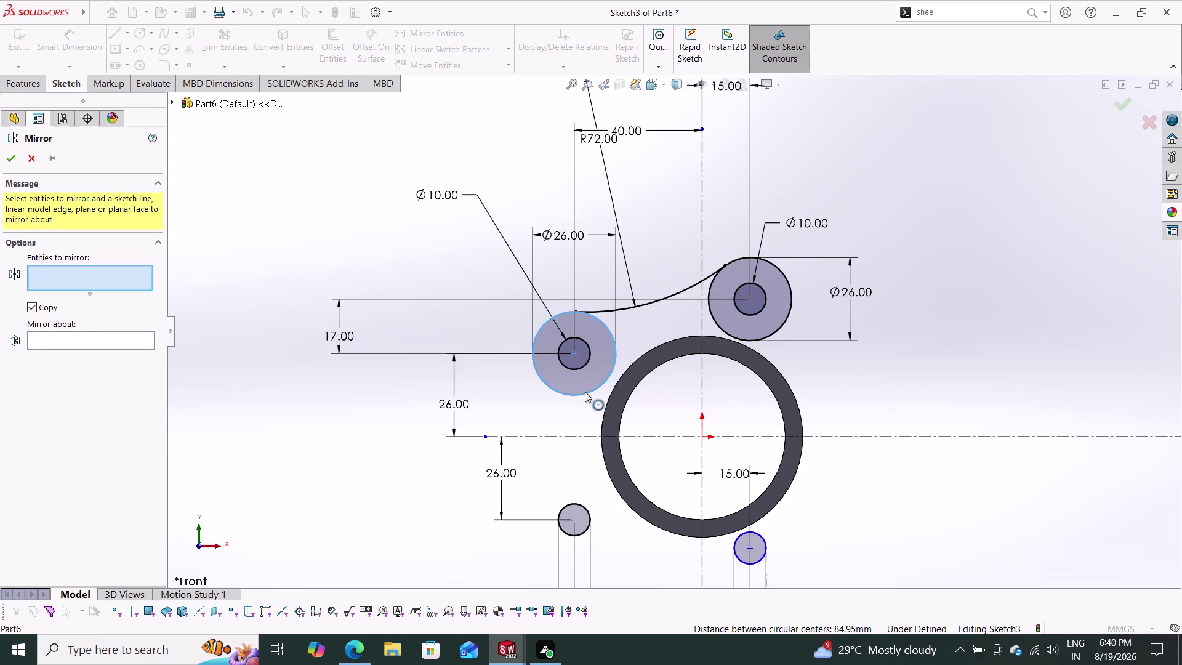
click(588, 354)
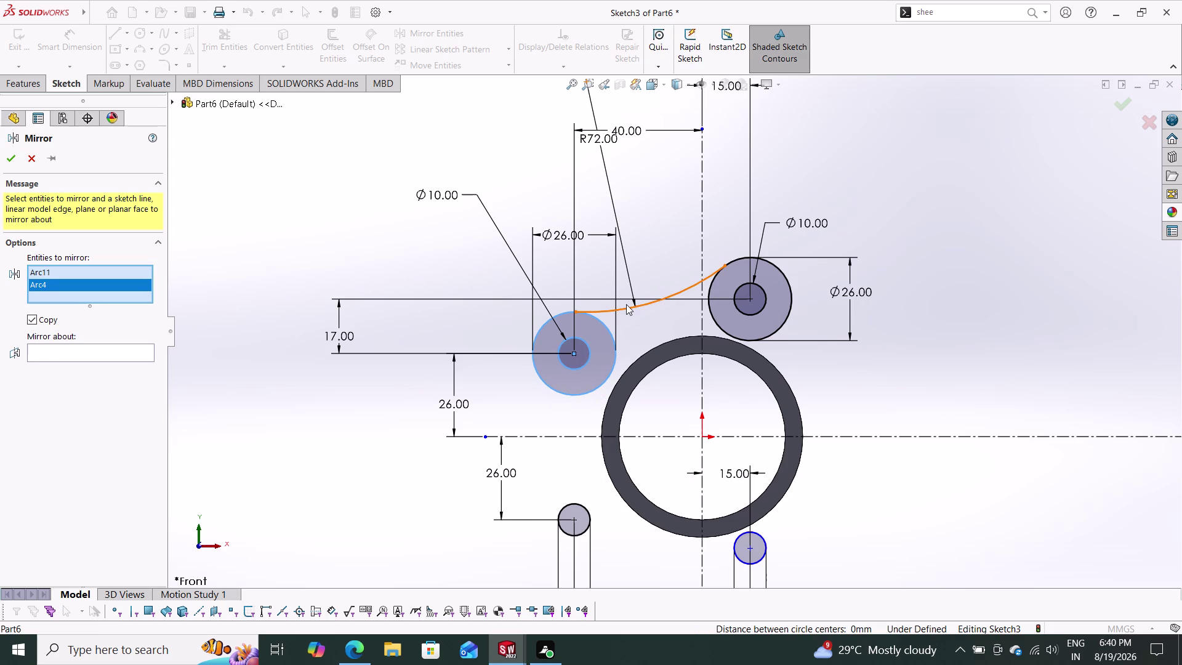
click(626, 306)
click(710, 287)
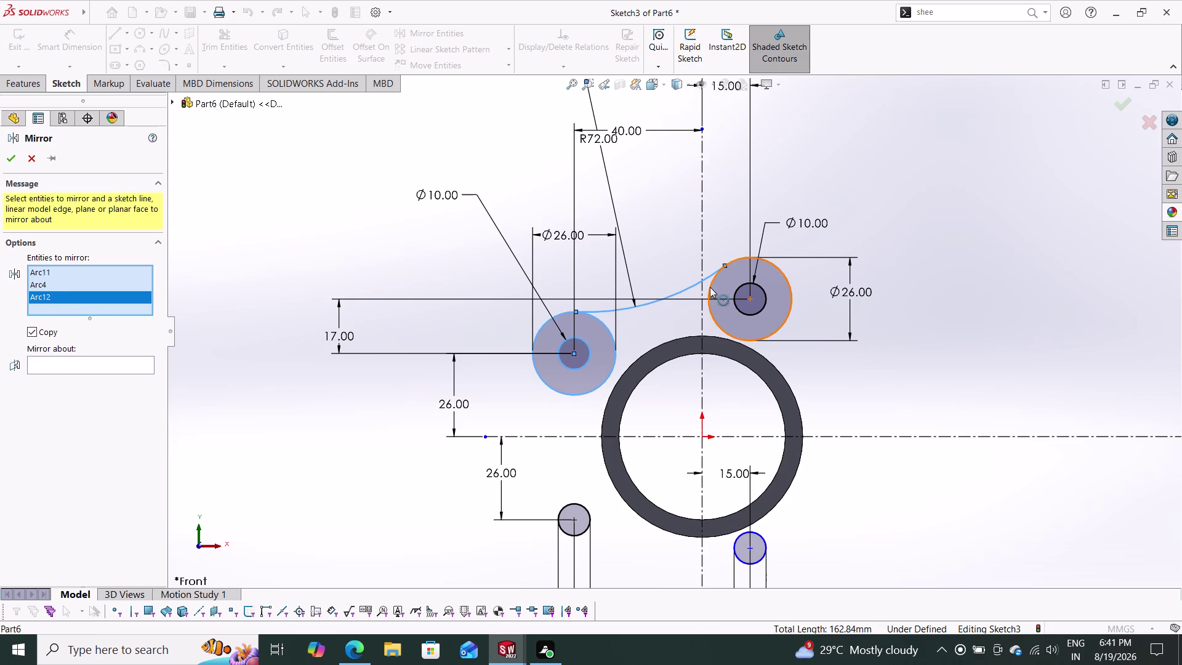
click(764, 292)
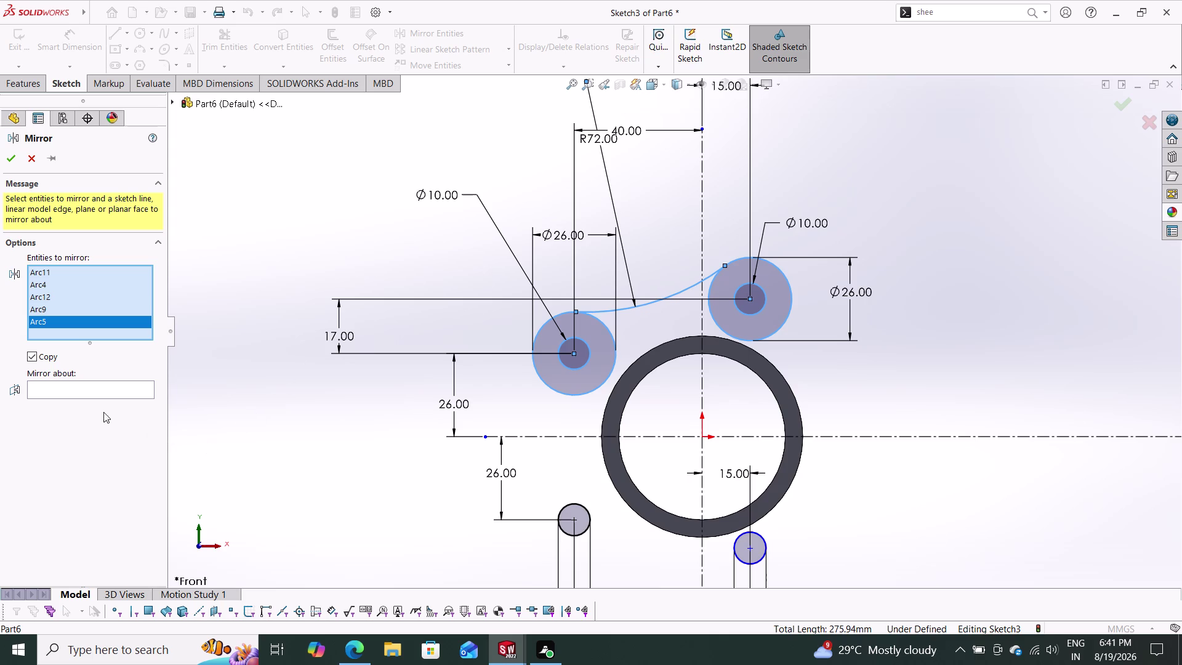
click(96, 389)
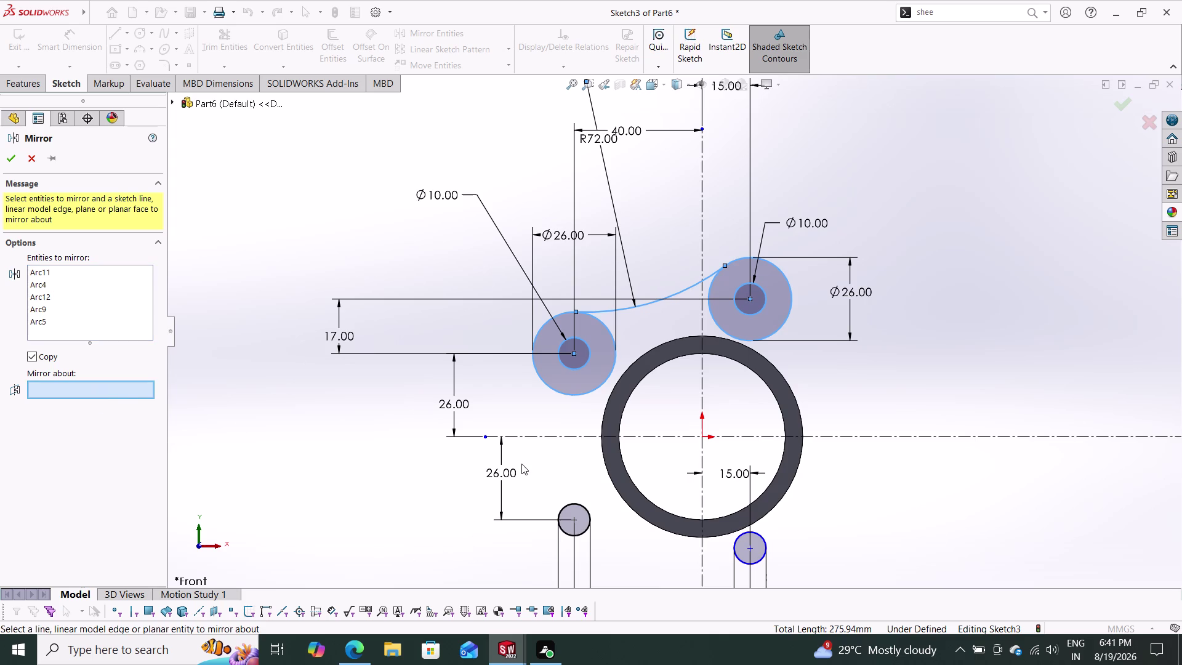
click(545, 436)
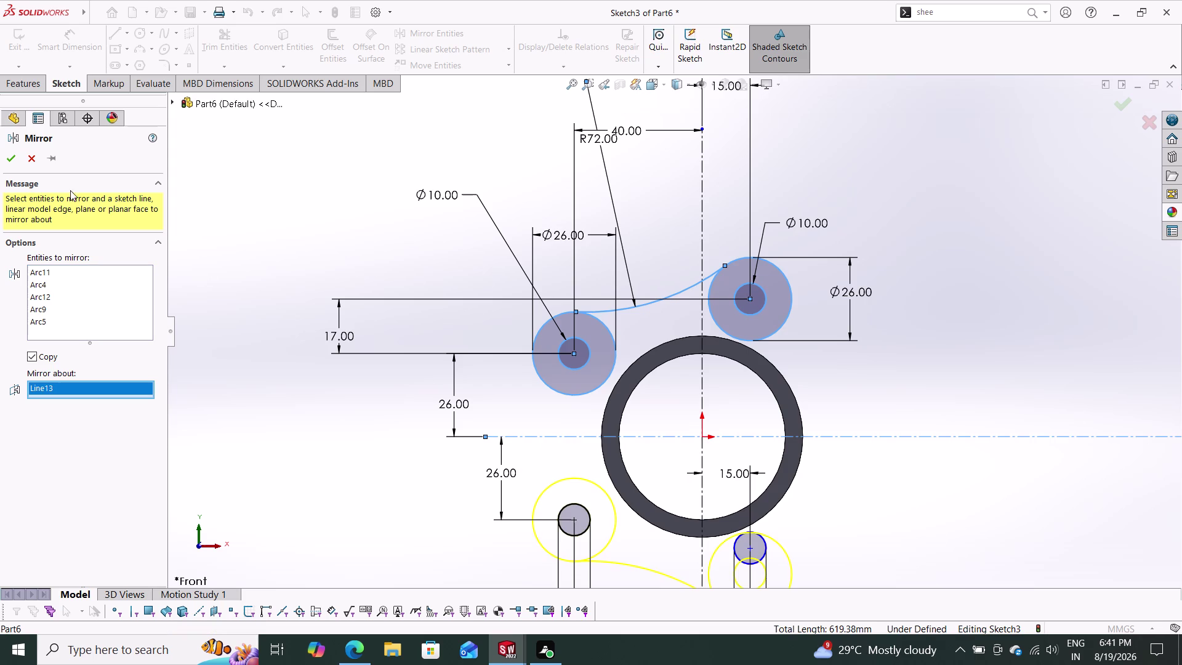
click(14, 157)
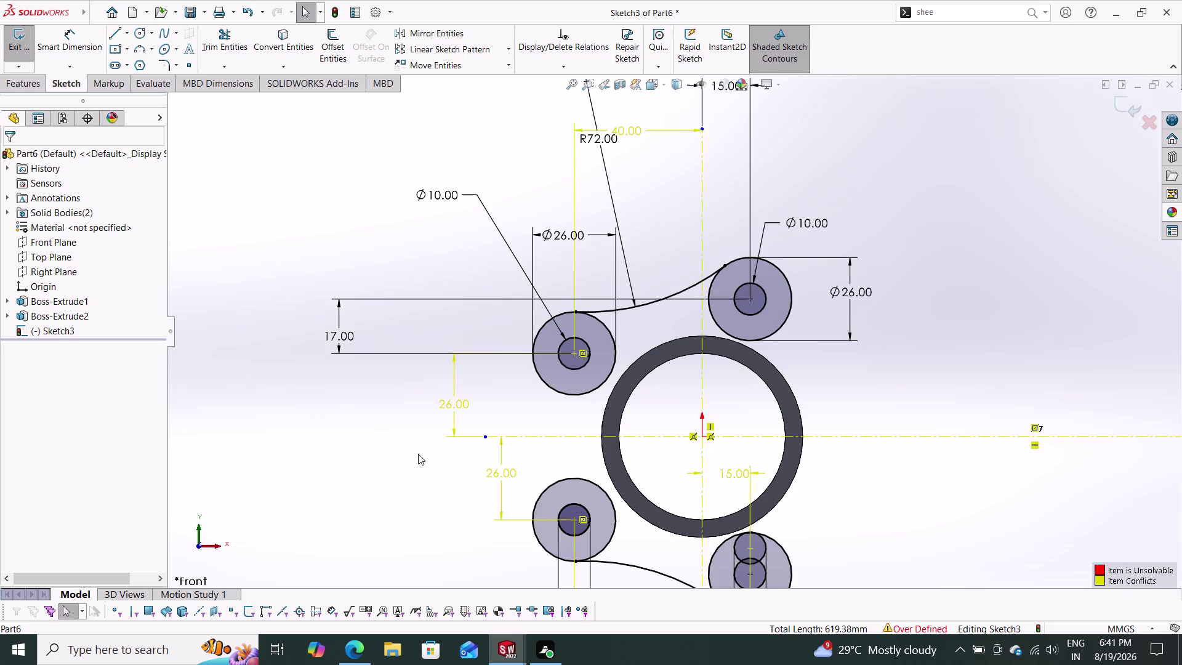
scroll(up, 3)
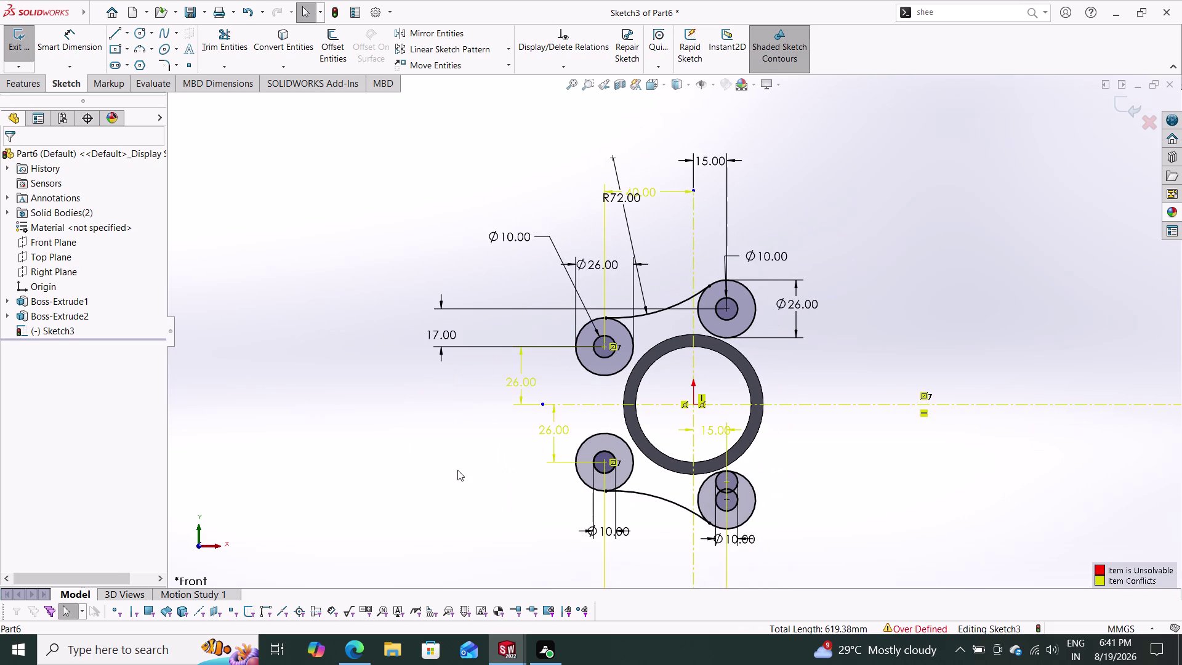
Undo the mirrored copy and delete both lower Ø10 circles.
key(ctrl+z)
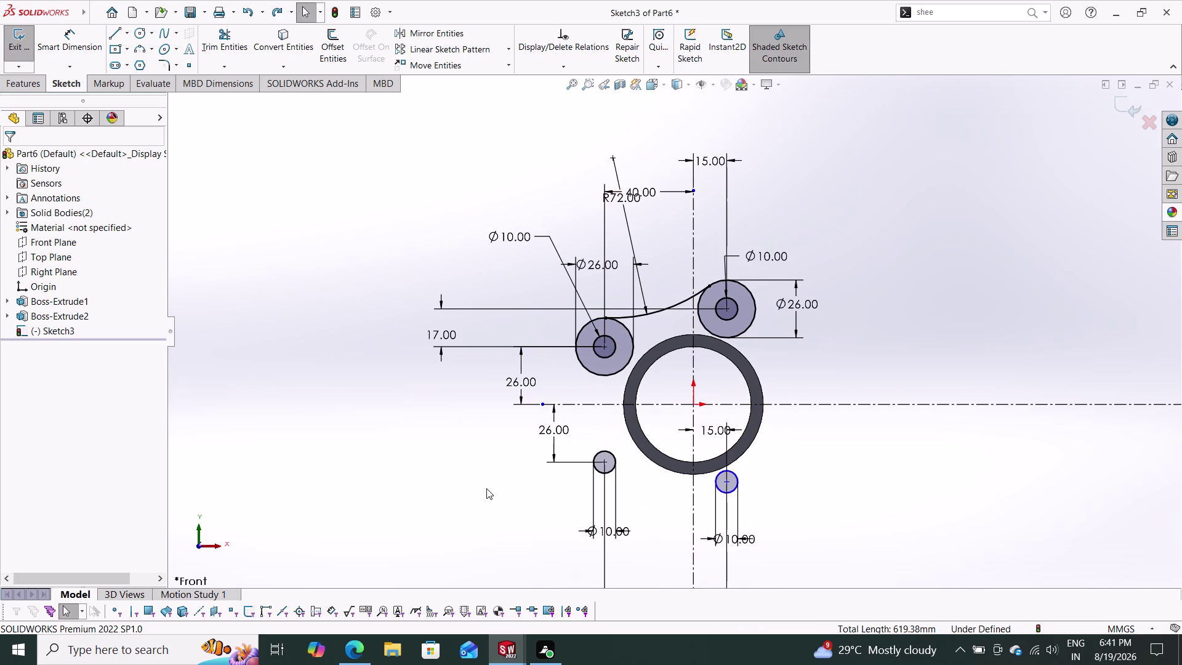
click(615, 464)
key(Delete)
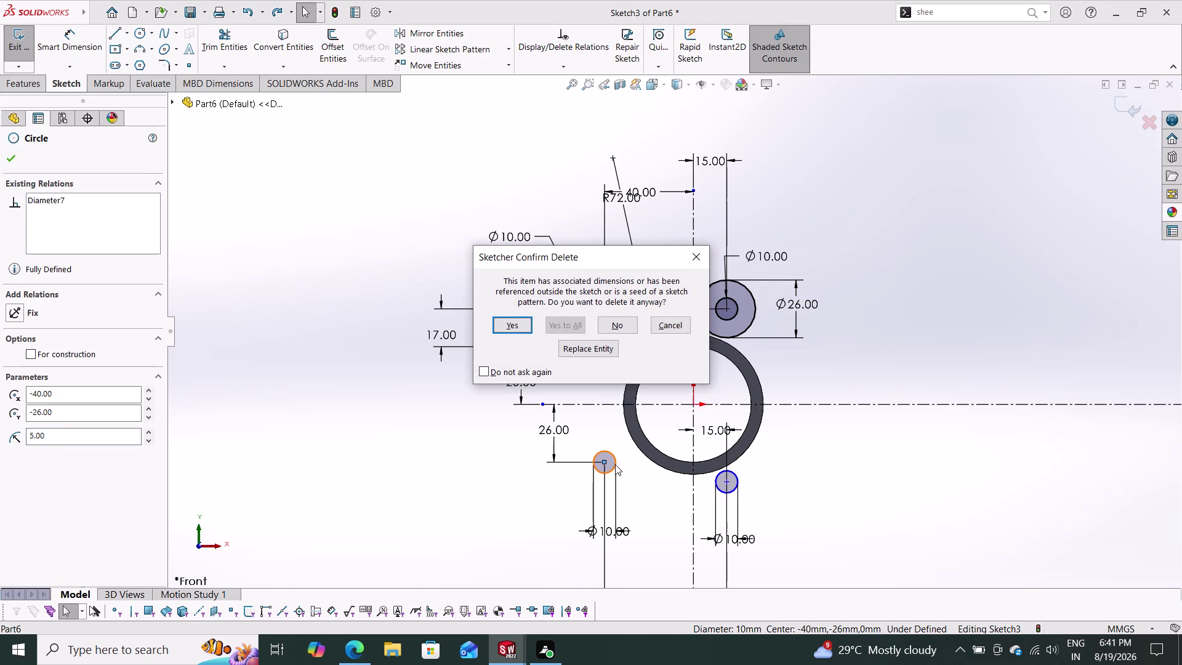
click(517, 320)
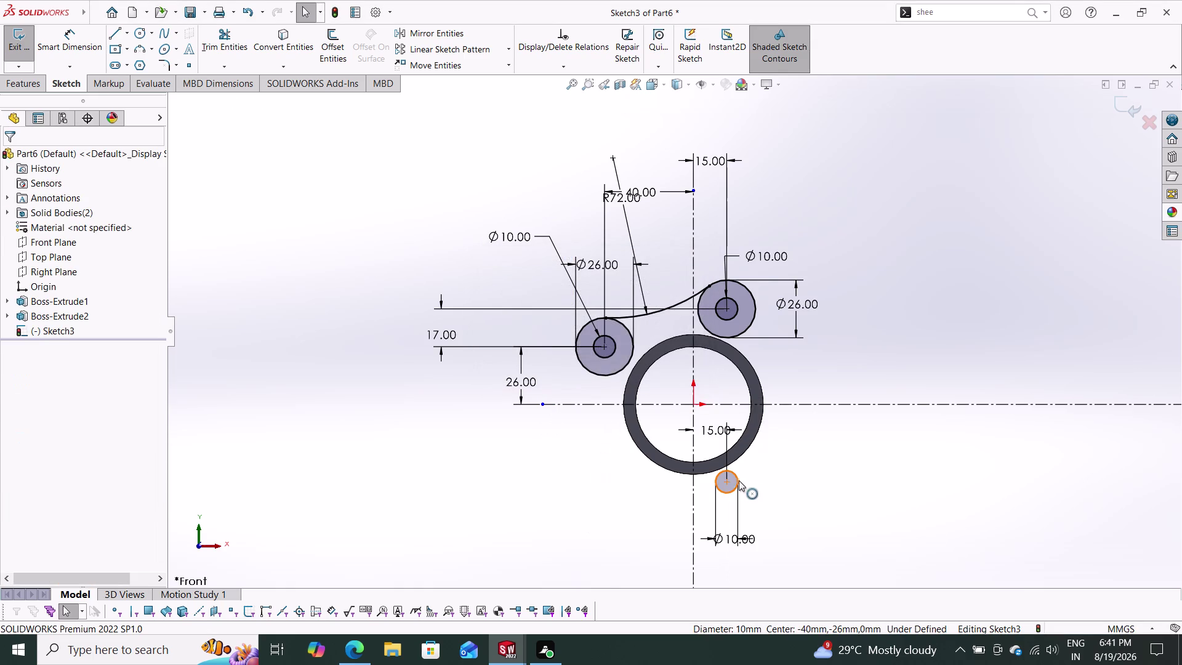
click(738, 481)
key(Delete)
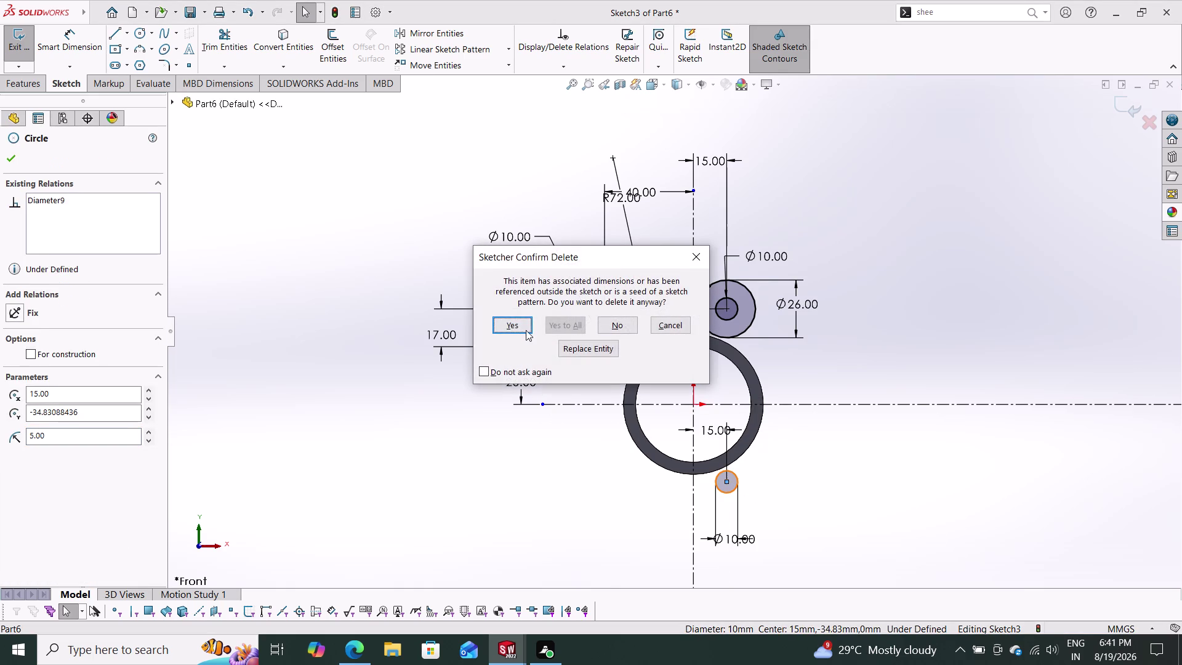
click(520, 327)
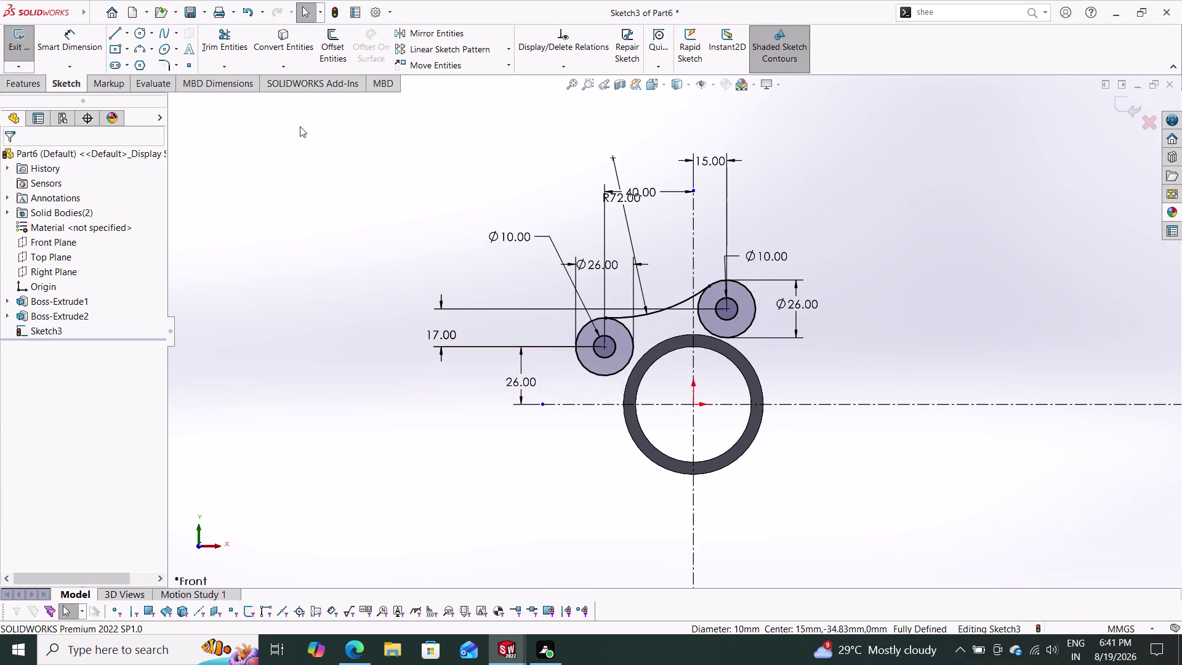
click(425, 36)
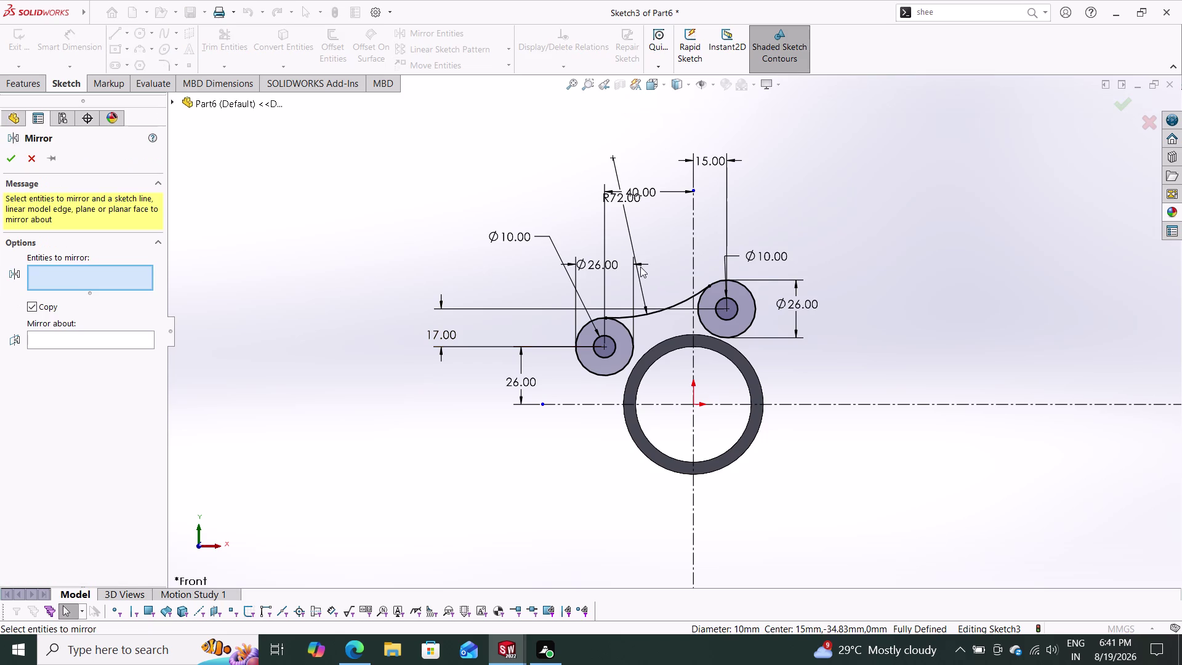
Mirror both Ø26 bosses, their Ø10 holes and the connecting arc about the horizontal centreline.
click(630, 334)
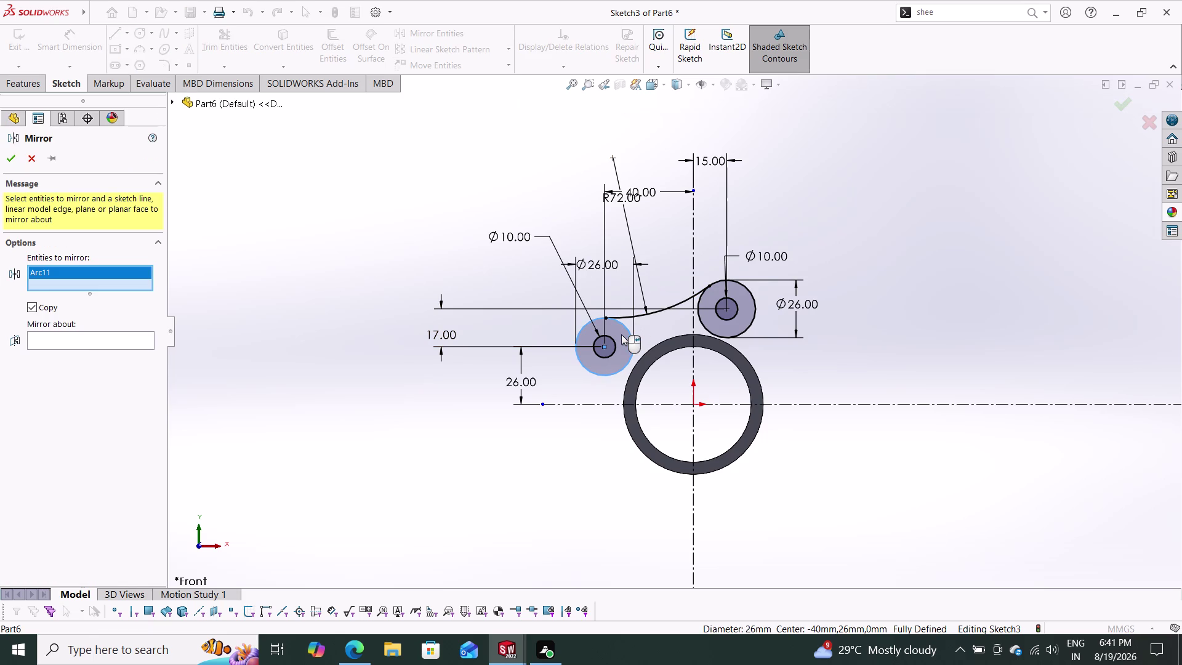
click(613, 341)
click(641, 313)
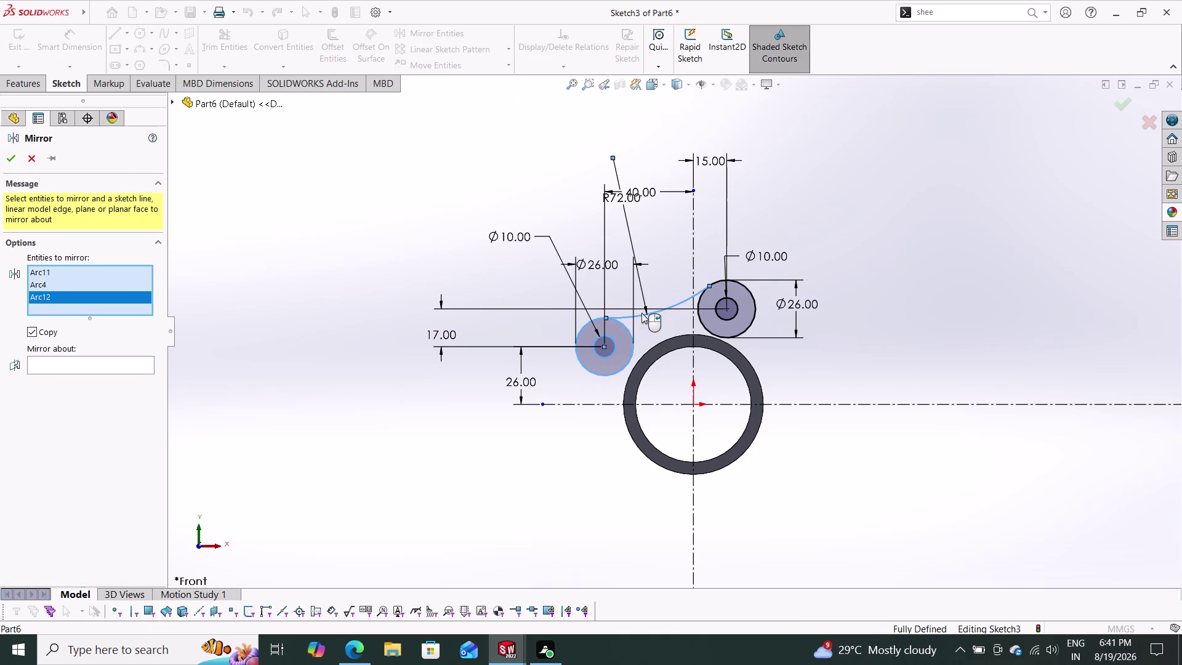
click(700, 317)
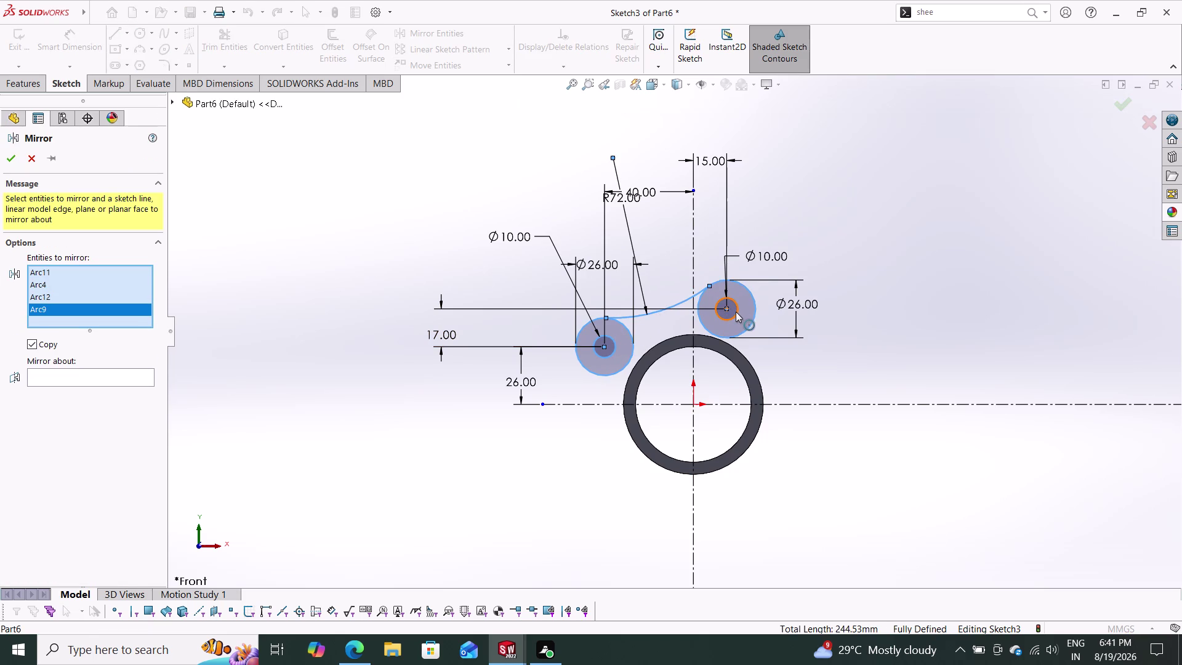
click(735, 312)
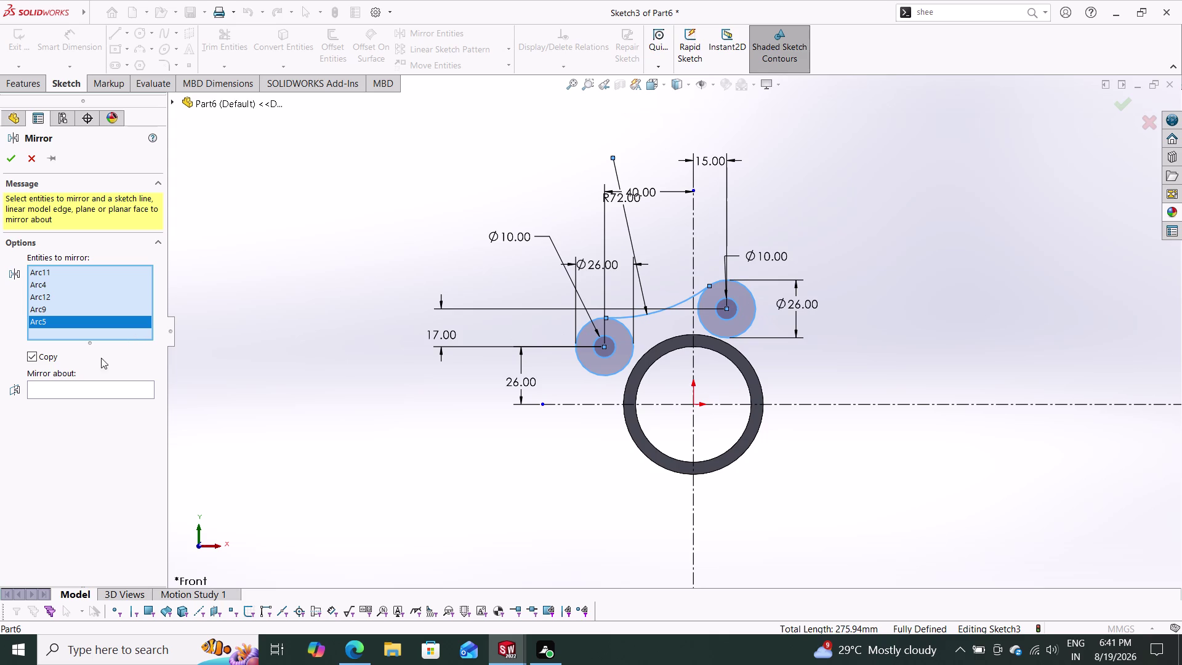
click(85, 386)
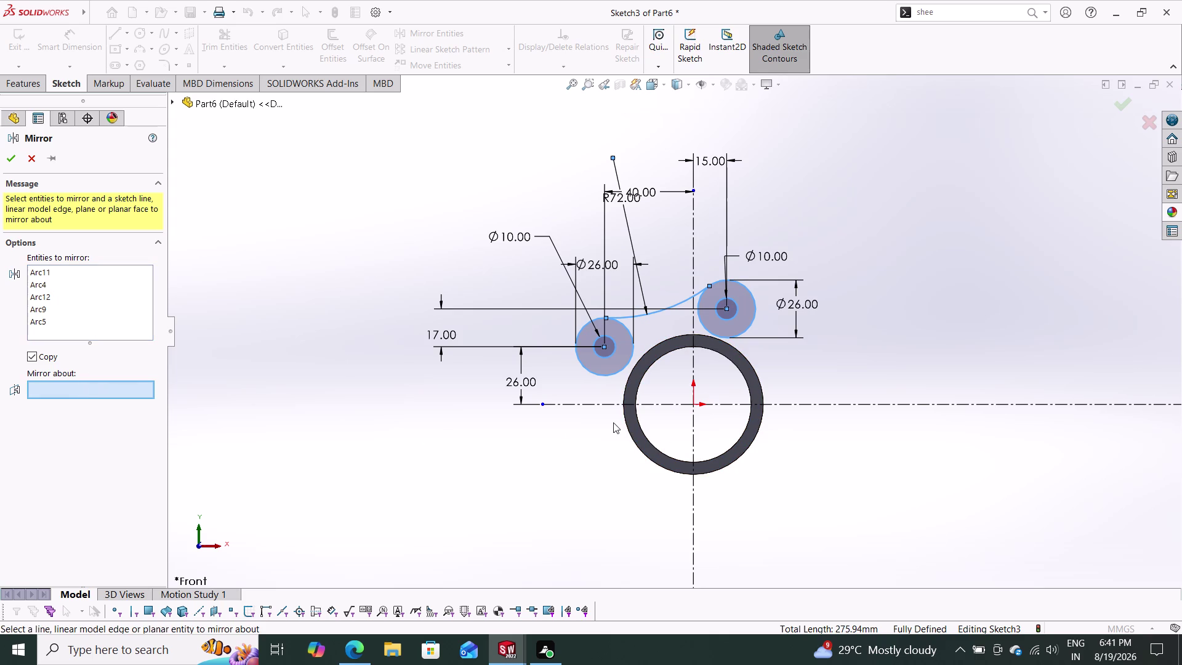
click(603, 406)
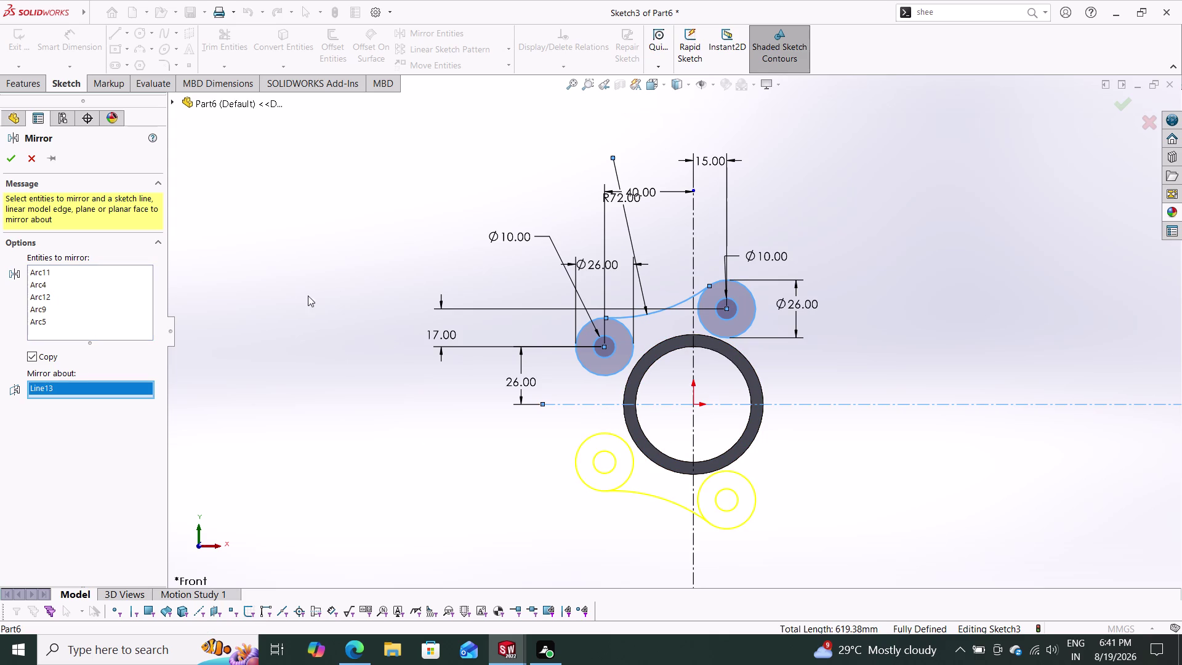
click(5, 161)
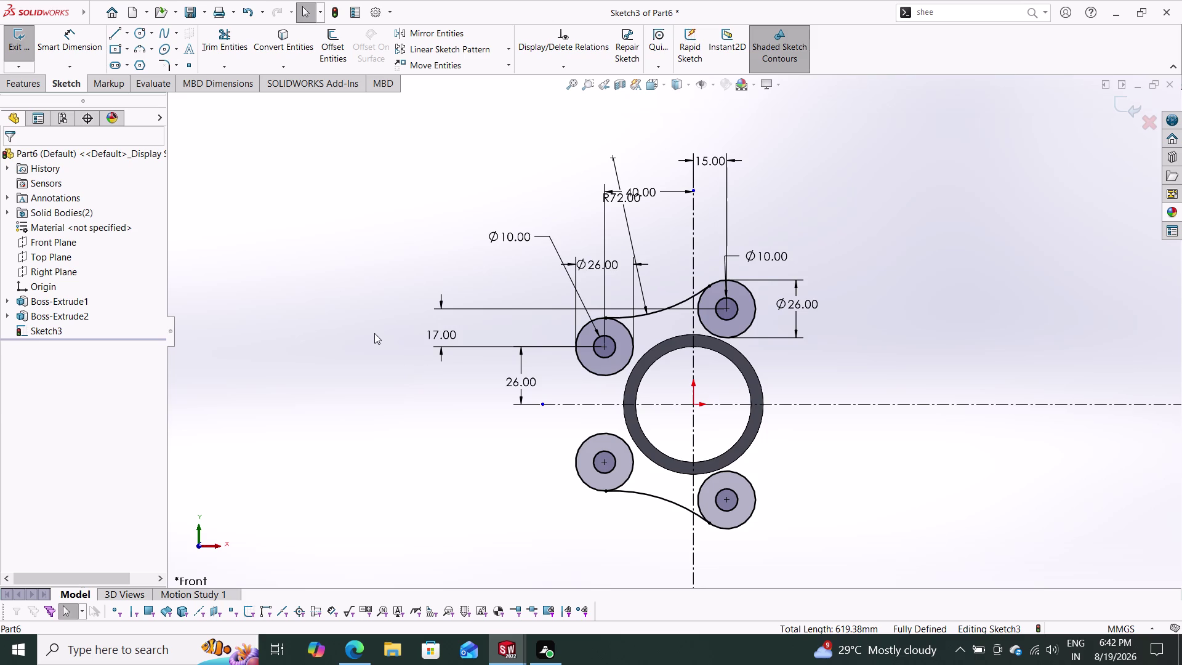
Draw a three-point arc from the upper-left boss to the lower-left boss.
click(138, 47)
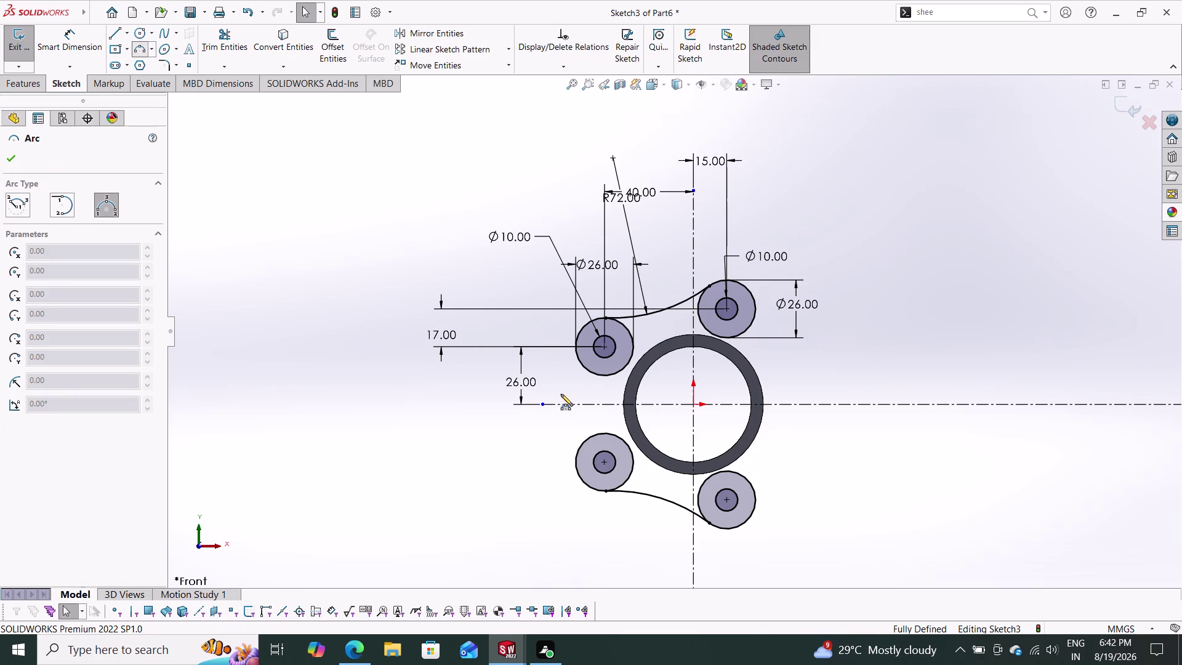
click(580, 365)
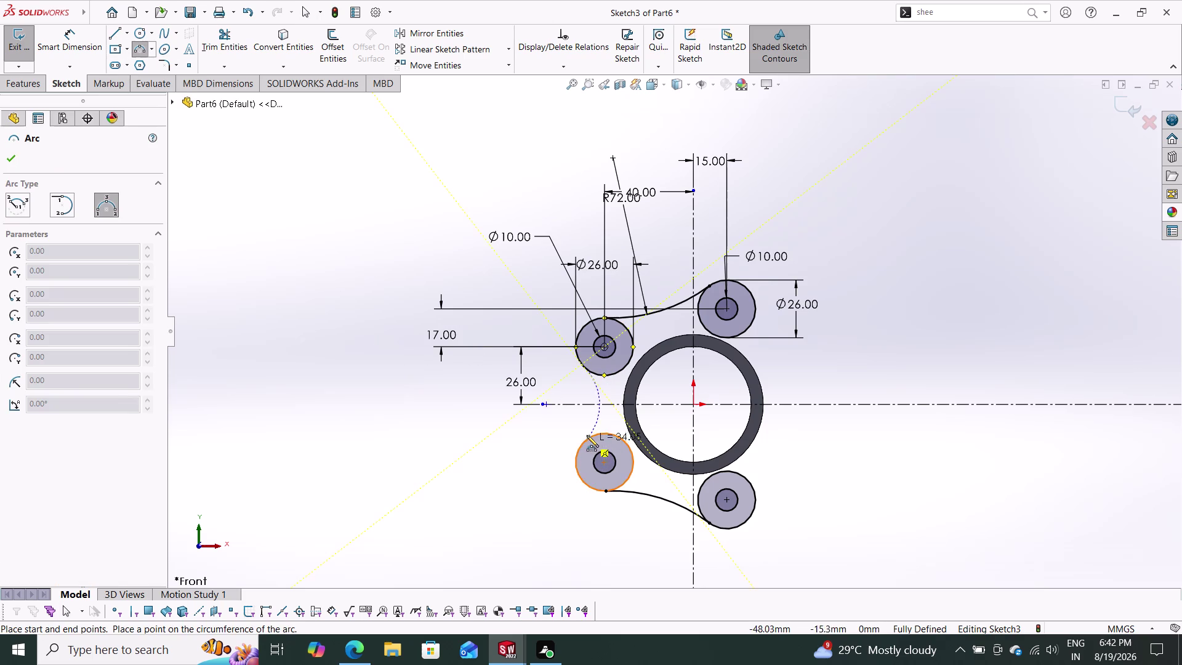
click(586, 437)
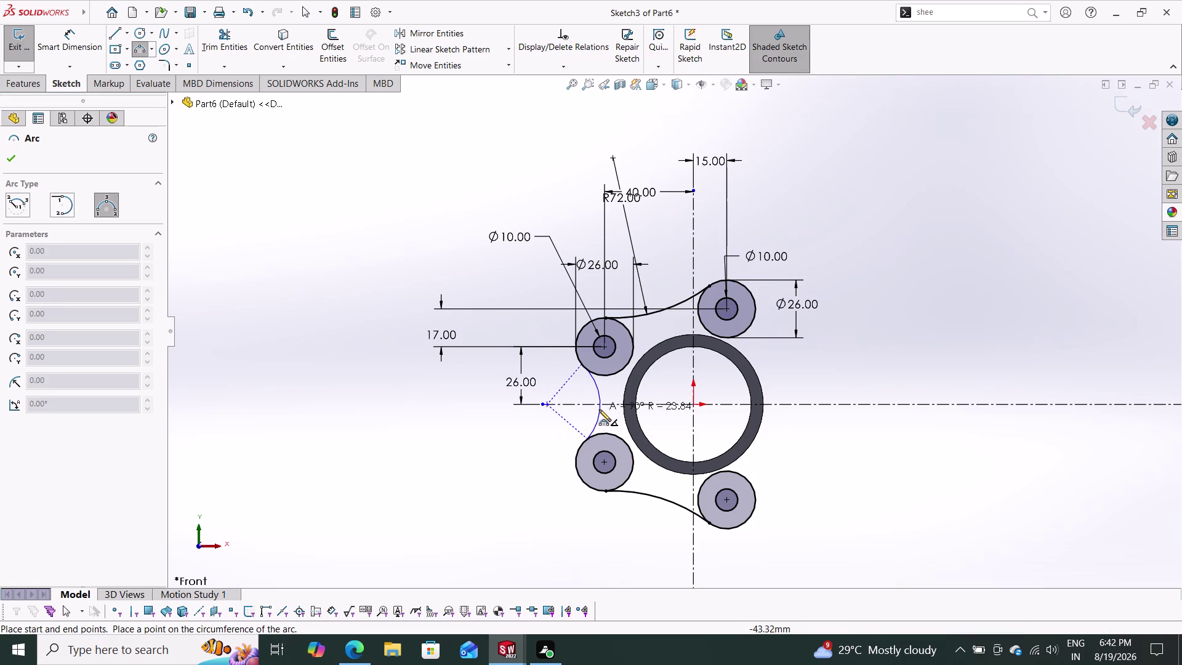
click(599, 409)
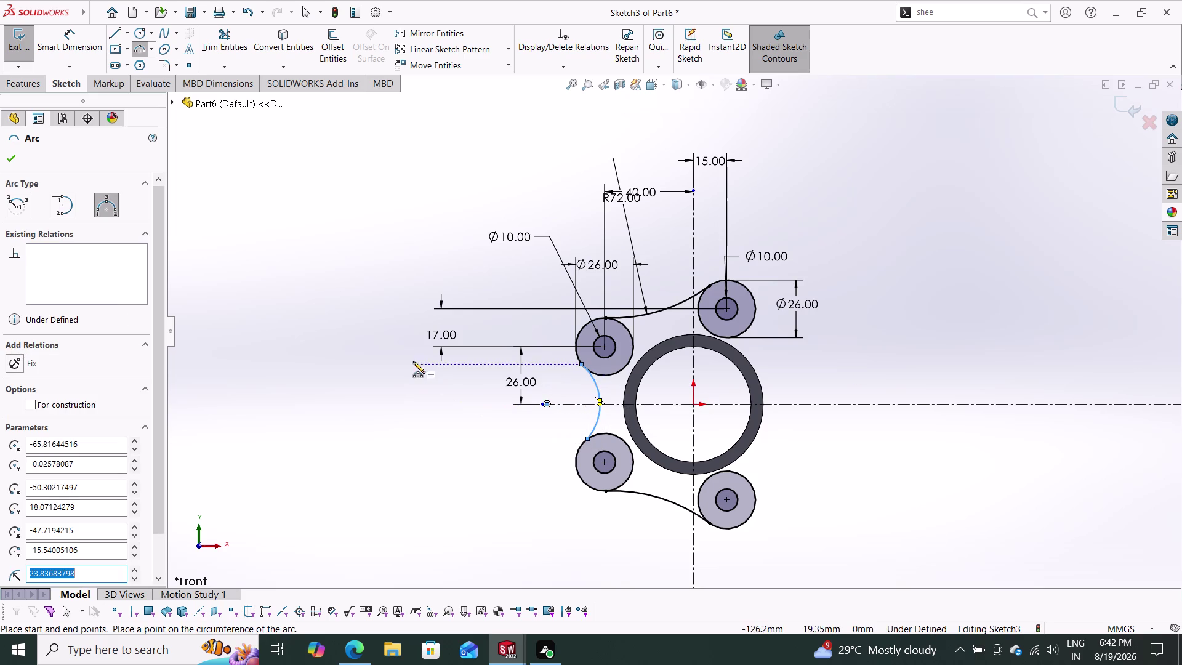
Dimension the new arc to a radius of 72.
click(63, 46)
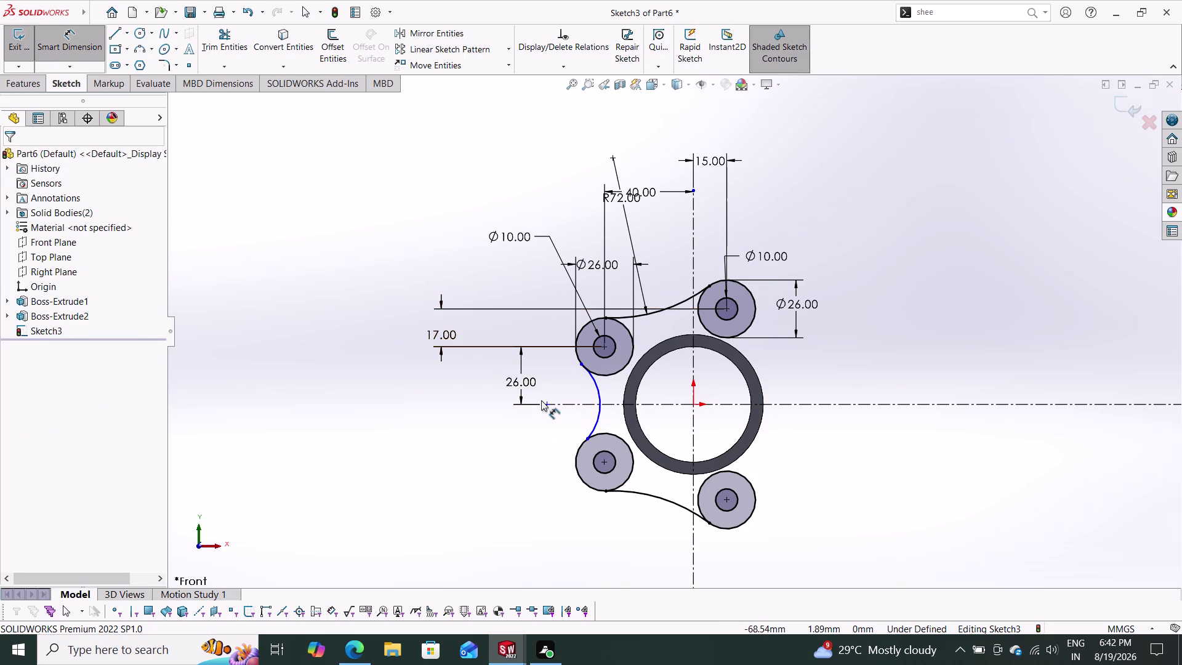
click(598, 392)
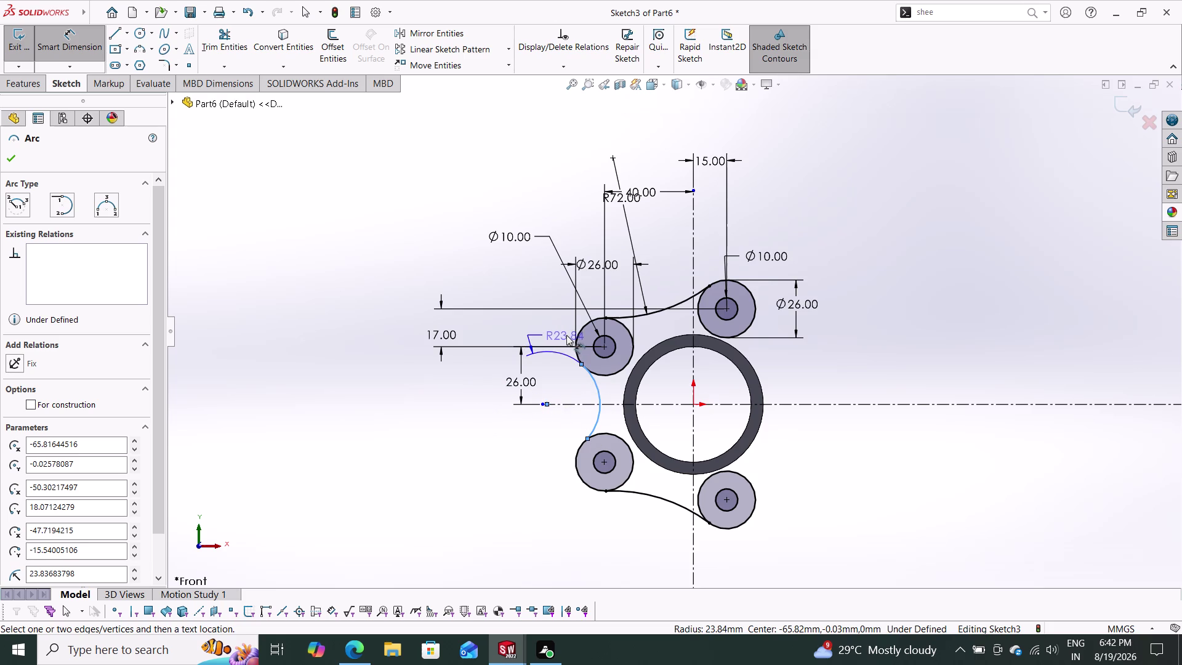
click(629, 393)
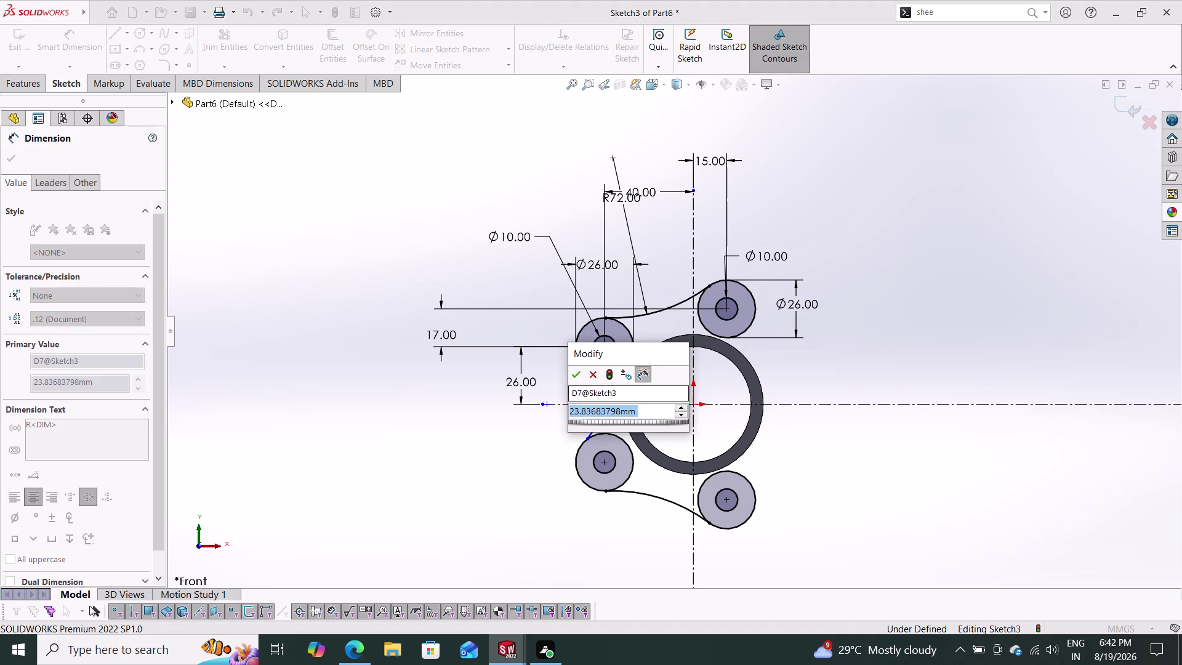
text(72)
key(Return)
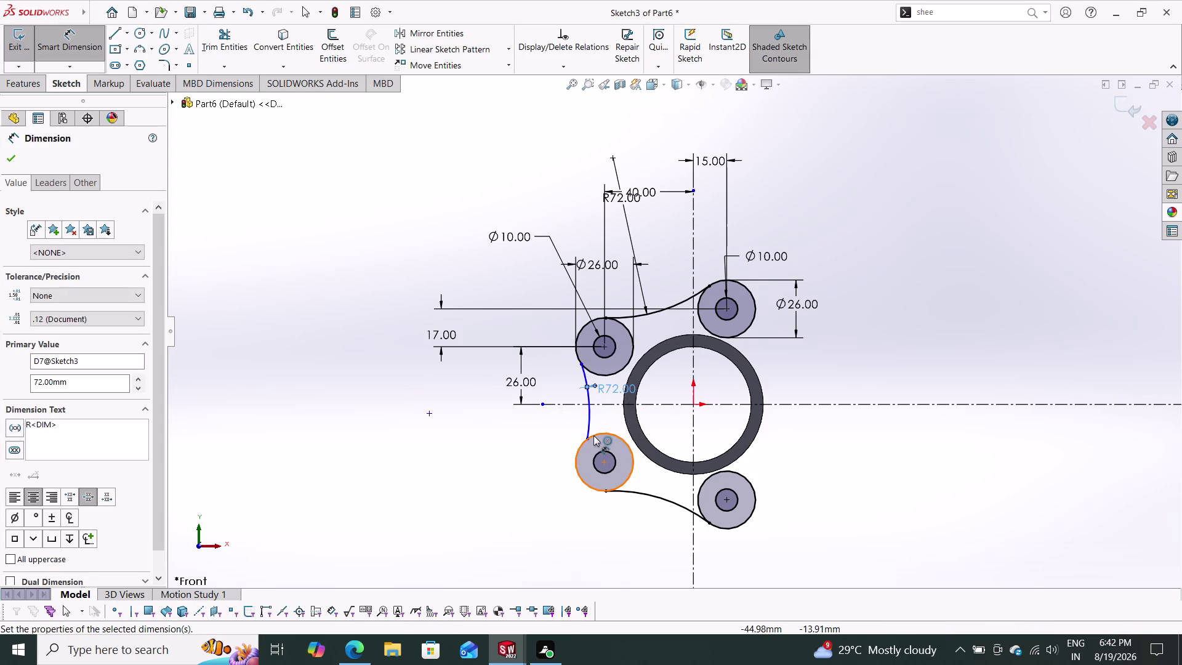
key(Escape)
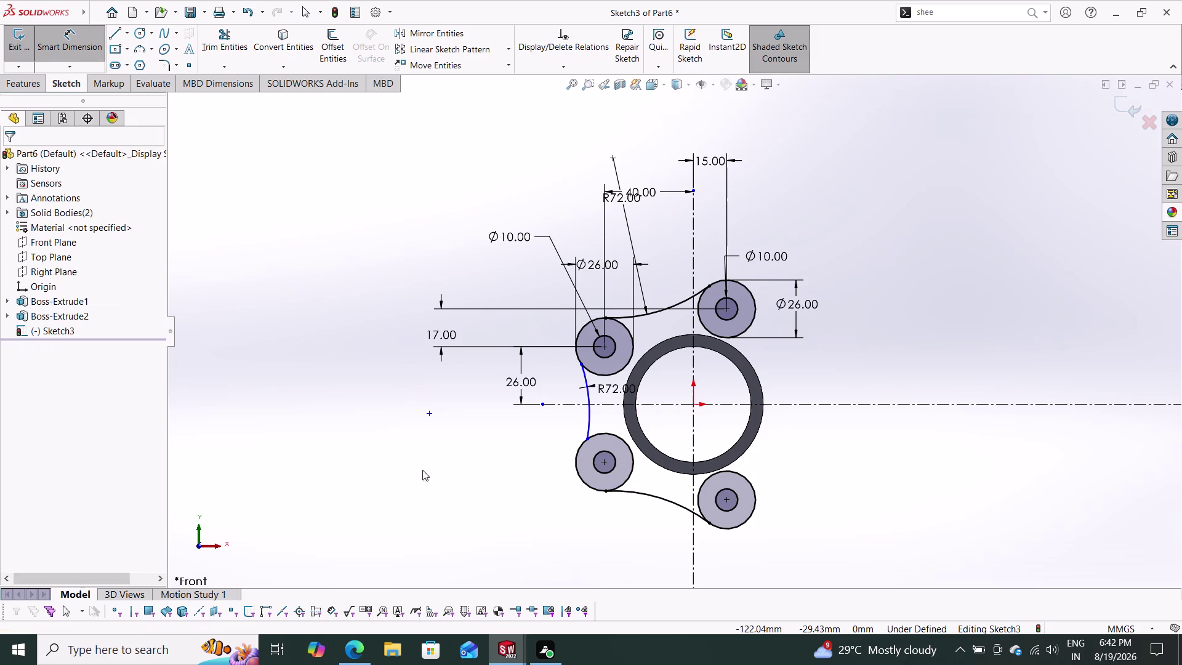
Make the arc tangent to both the lower-left and upper-left bosses.
click(582, 446)
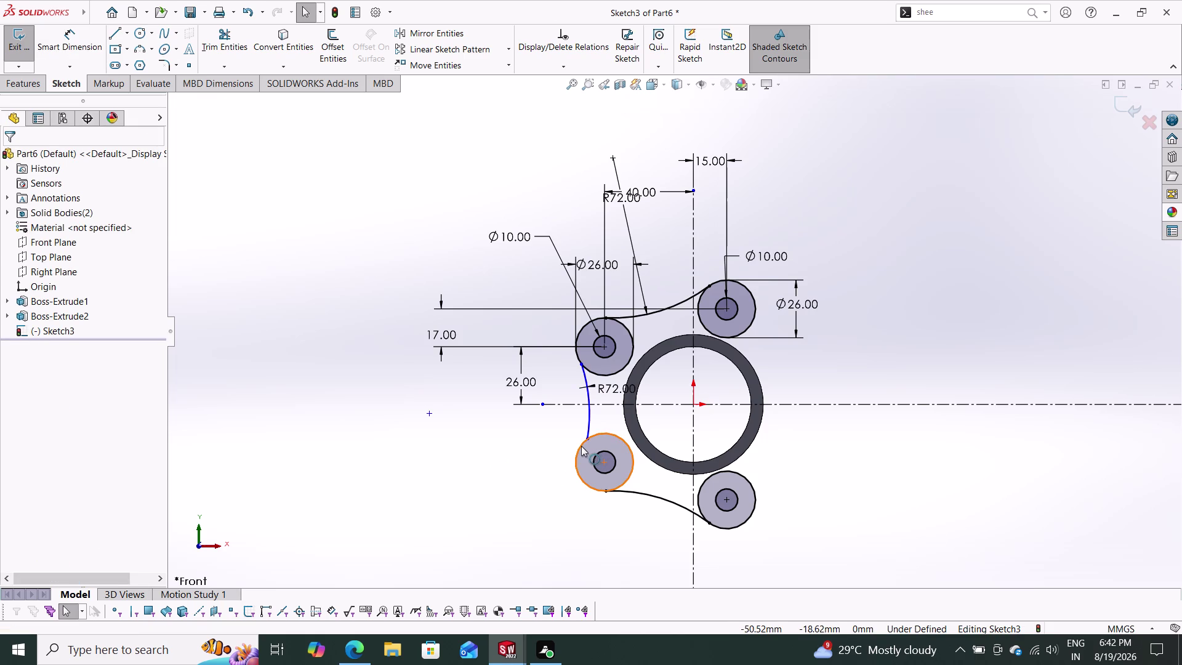
click(588, 410)
click(22, 395)
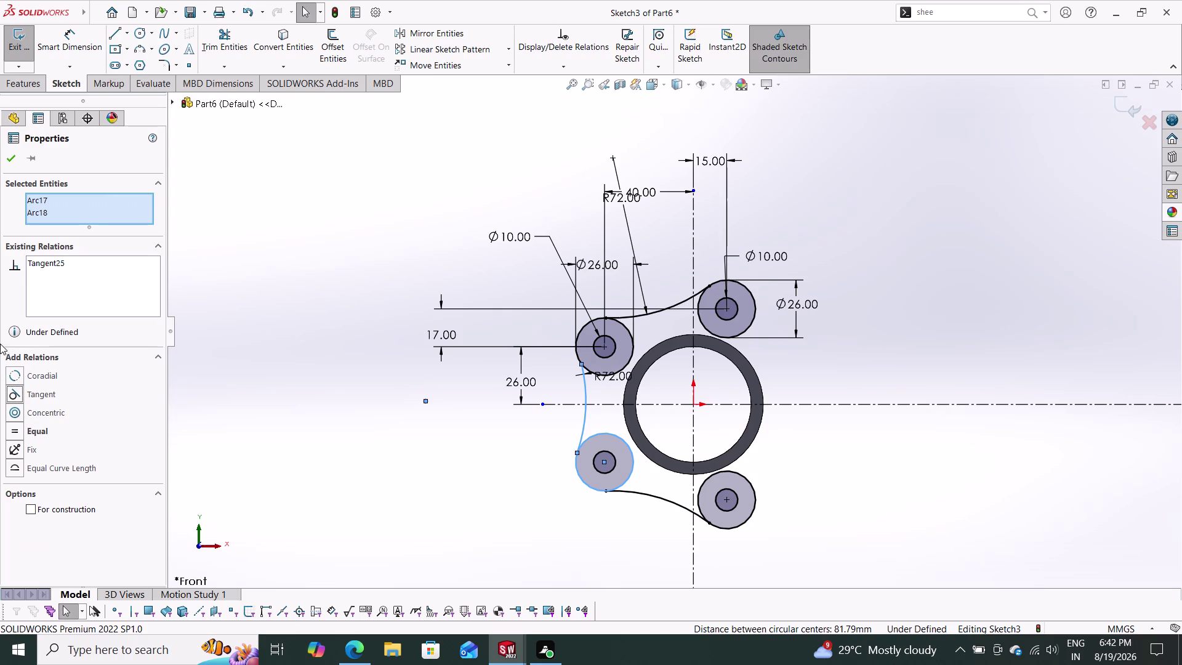
click(16, 158)
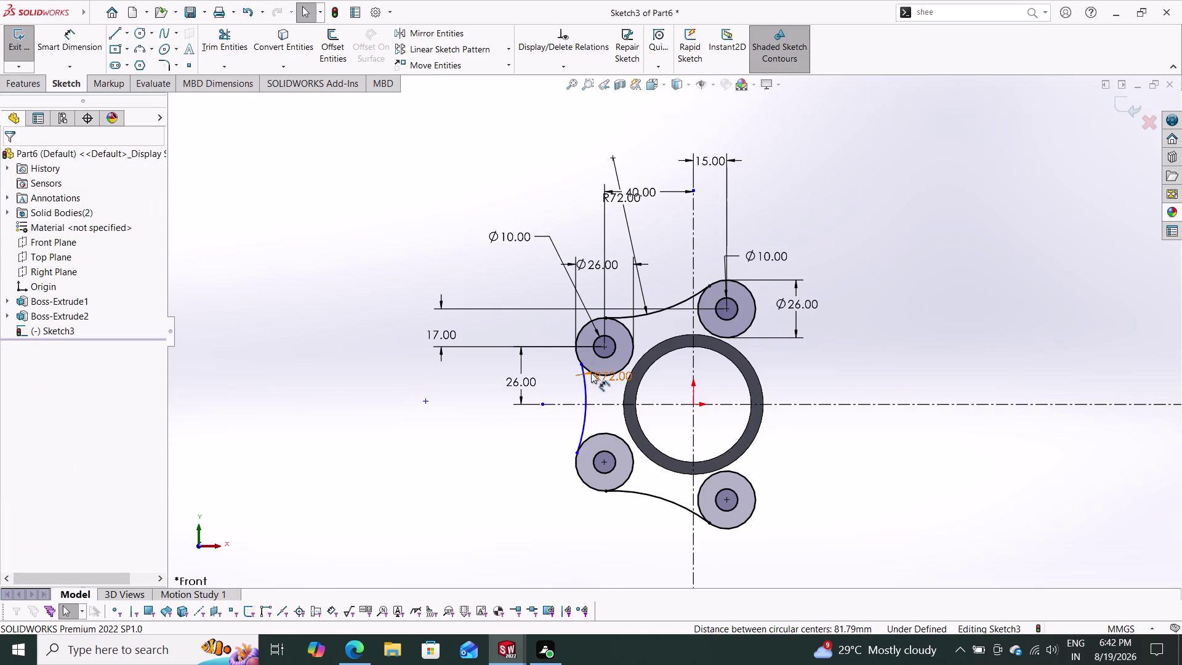
click(576, 353)
click(584, 396)
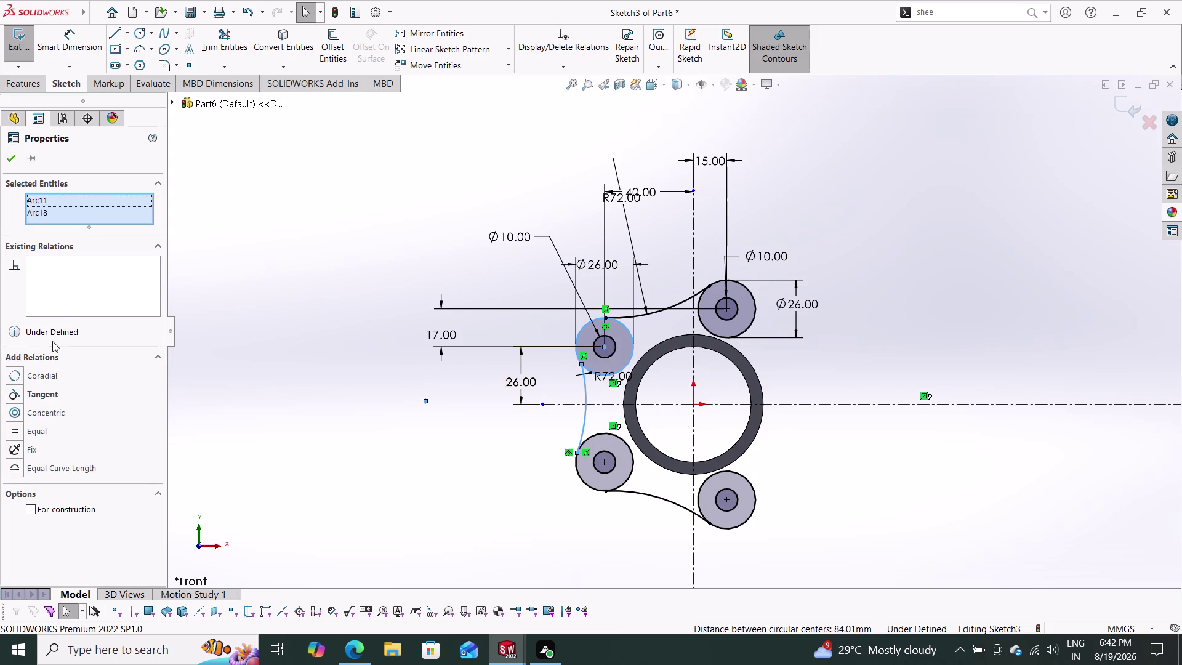
click(38, 395)
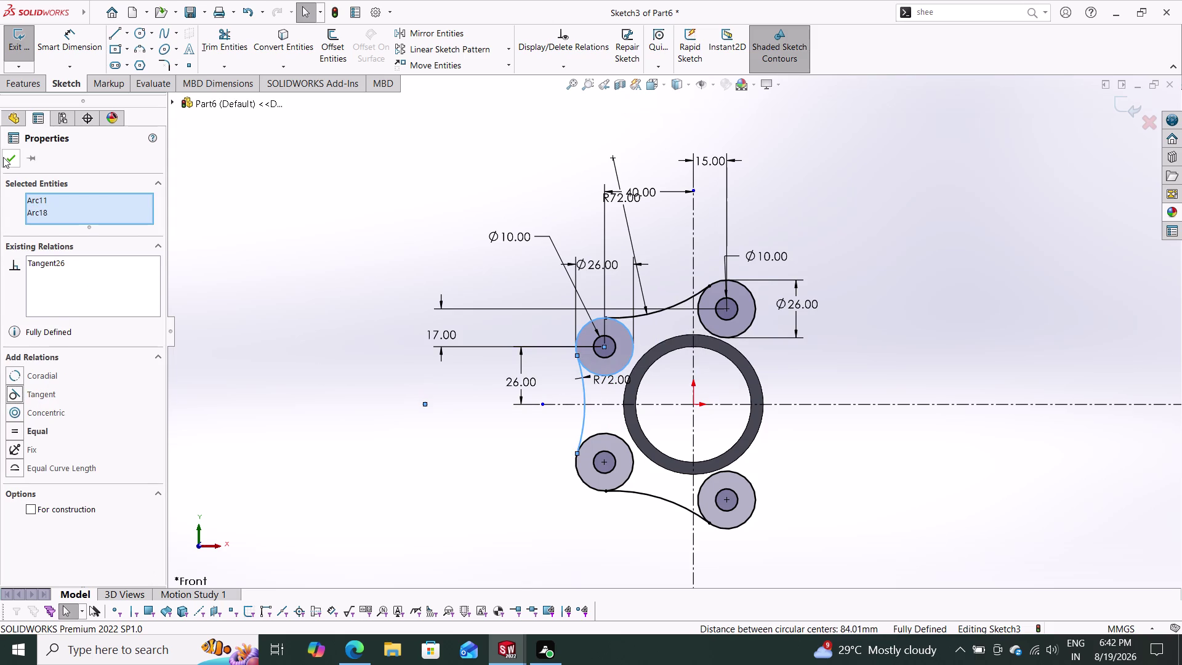
click(3, 157)
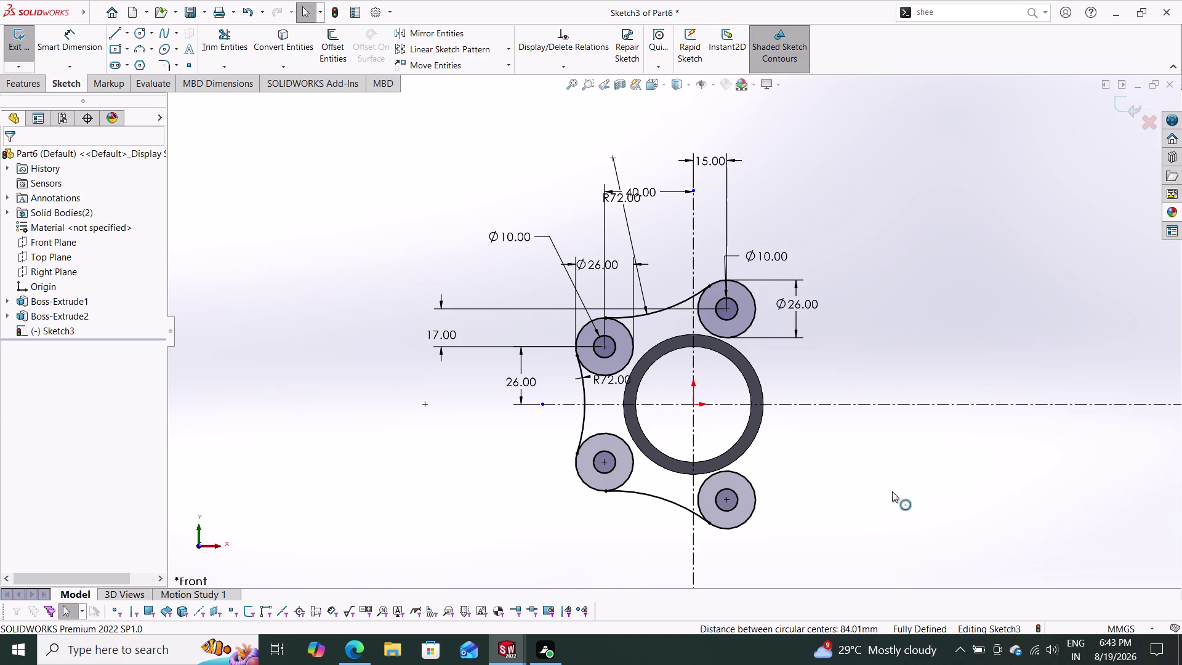
middle_drag(897, 485, 804, 473)
middle_drag(816, 472, 895, 464)
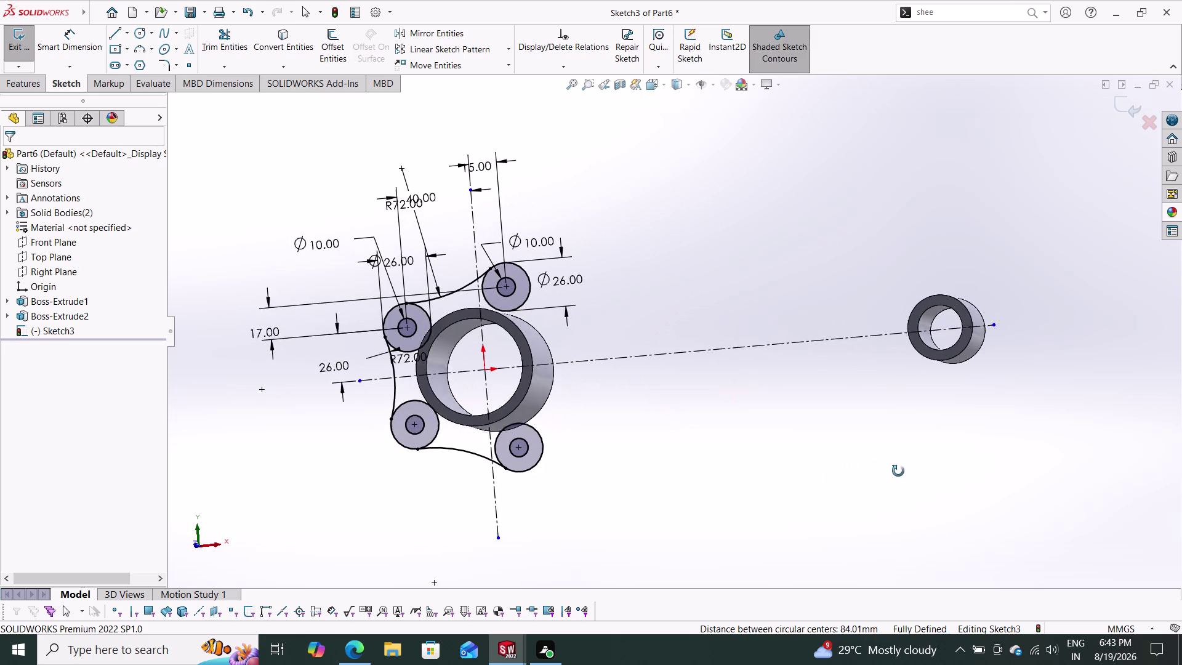
middle_drag(895, 465, 911, 481)
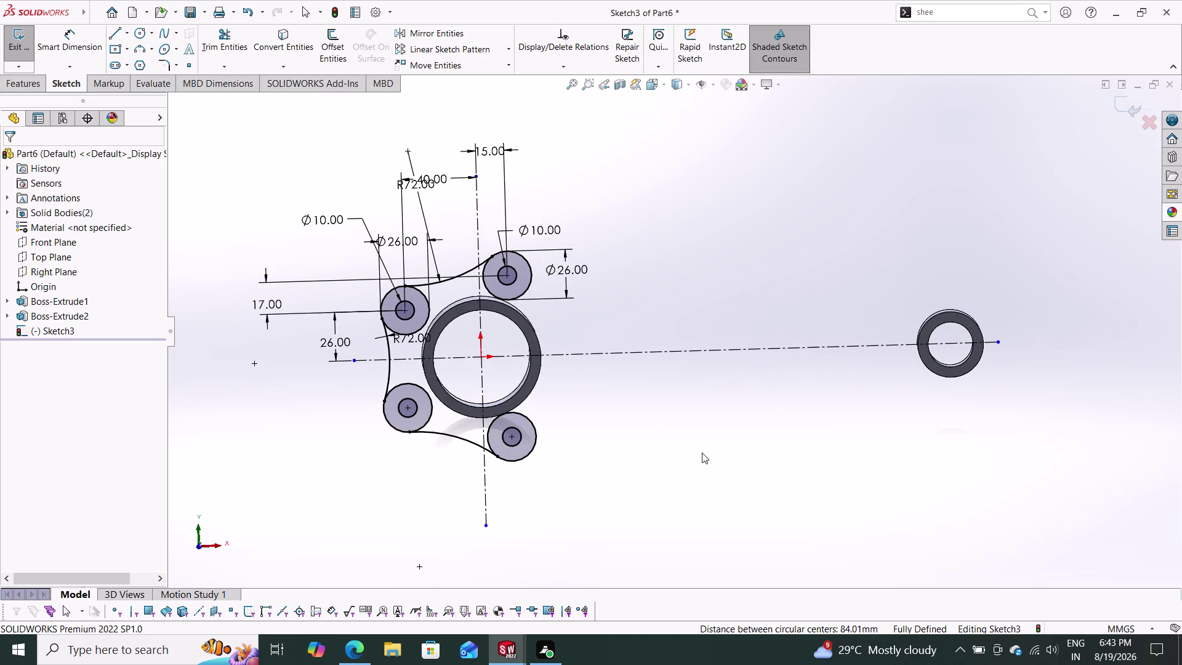
click(603, 79)
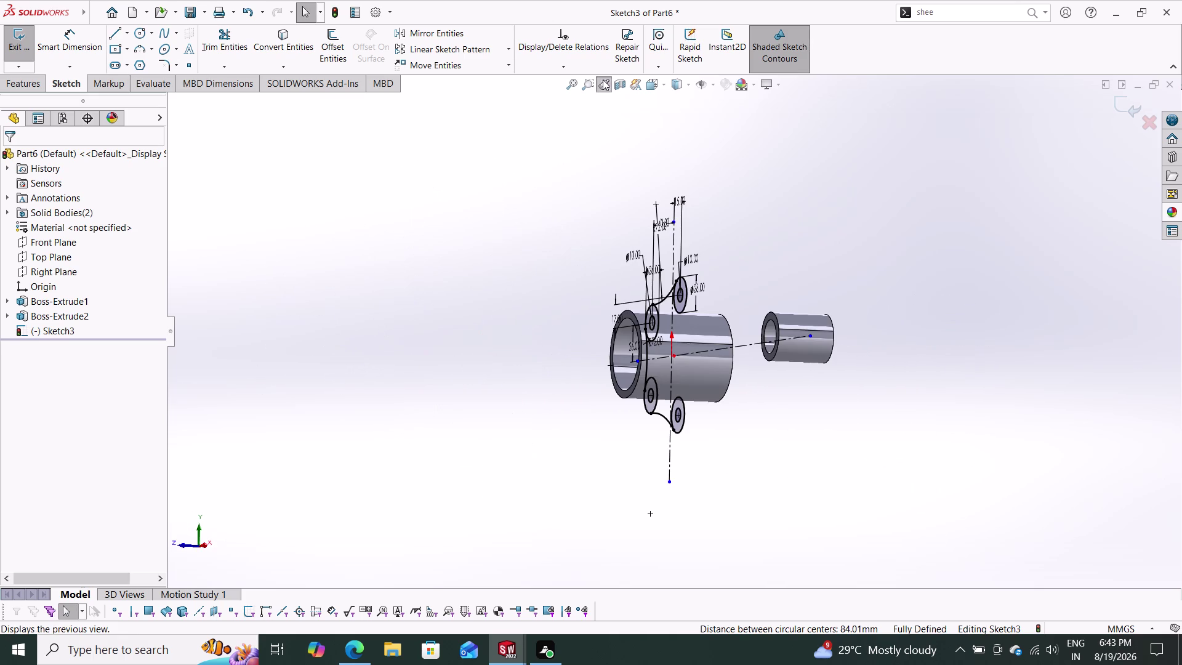
click(602, 86)
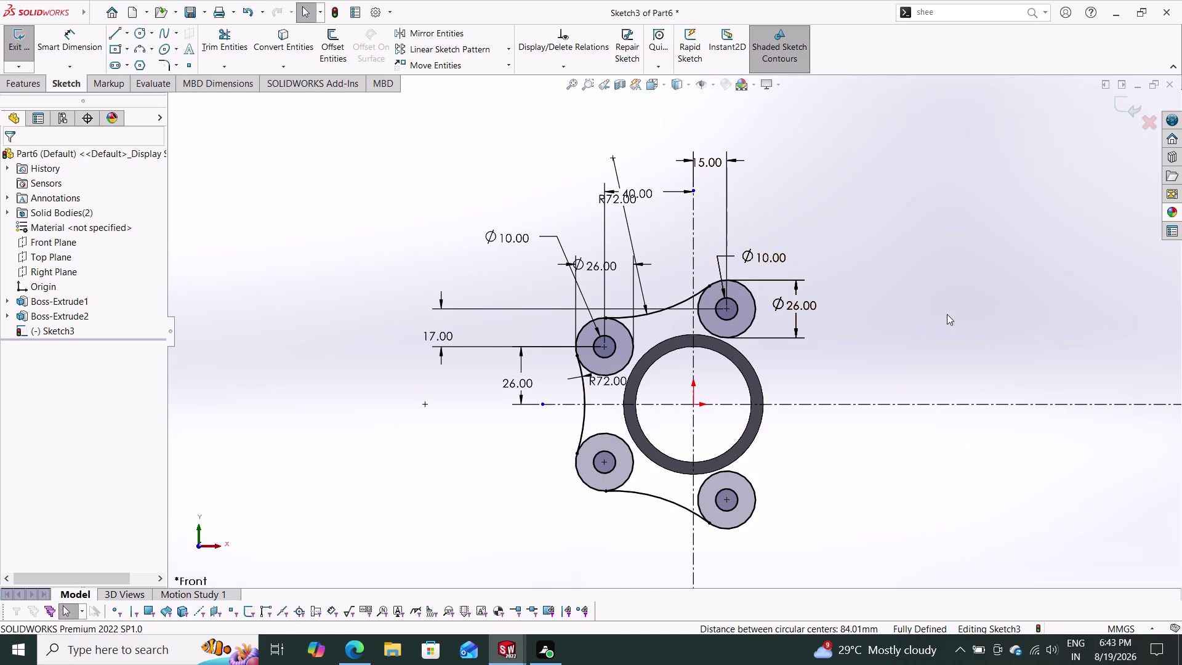
middle_drag(941, 330, 882, 331)
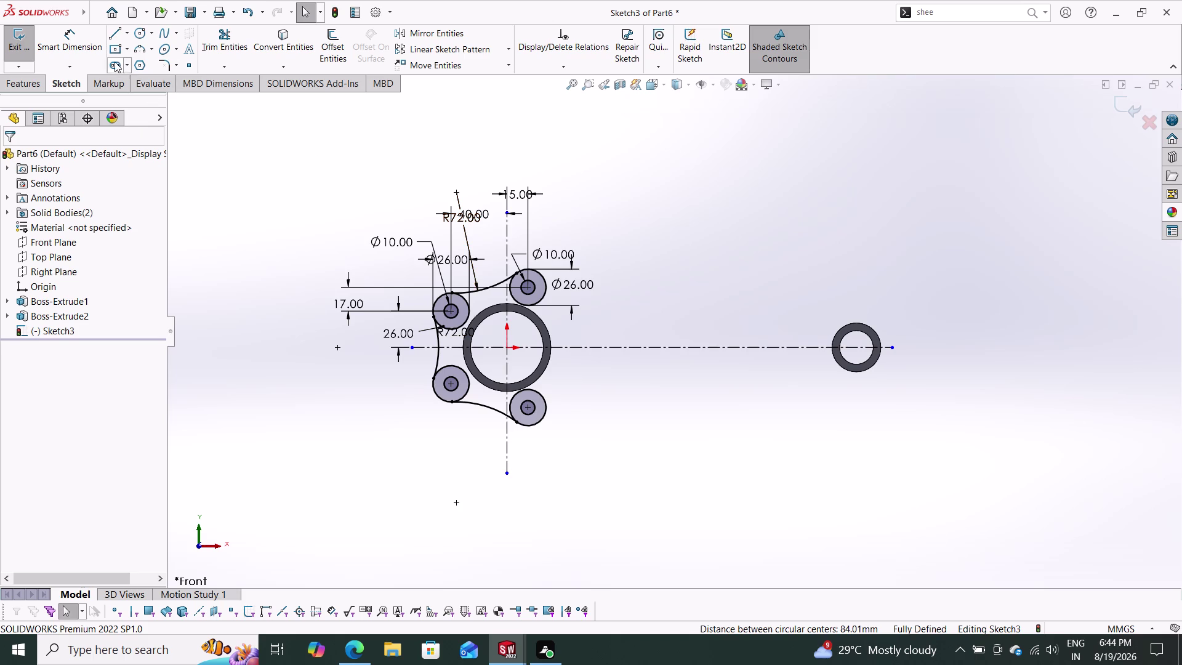
Dimension the centreline end to the small-end ring point as 250 mm, then inspect.
click(85, 49)
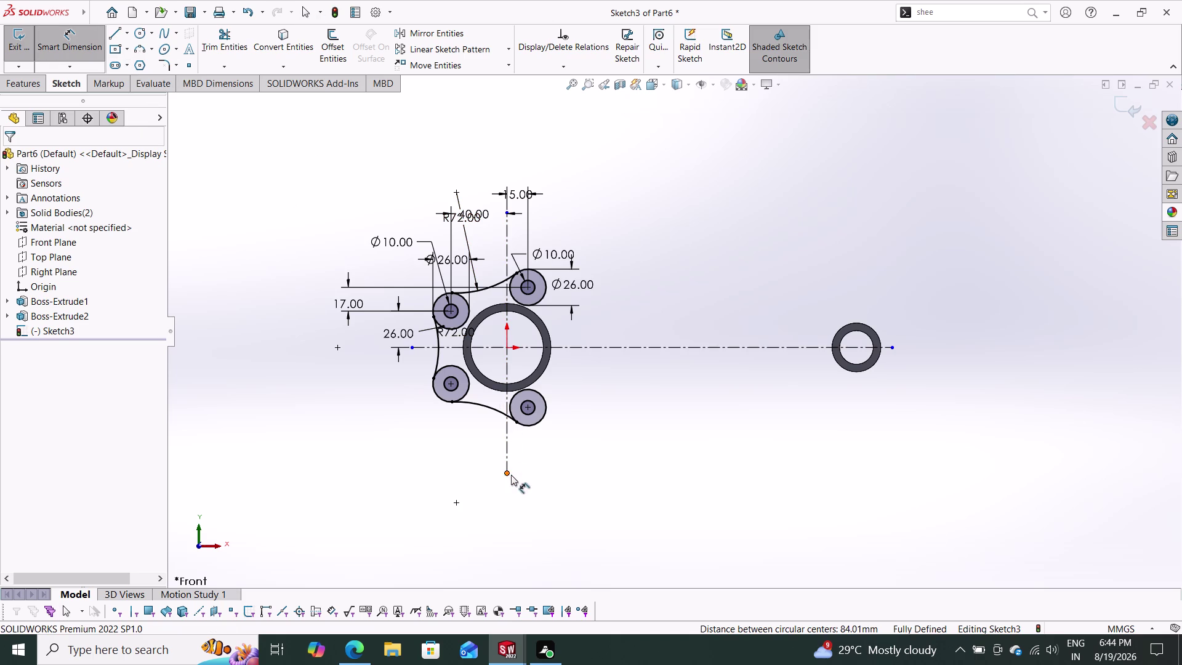
click(508, 472)
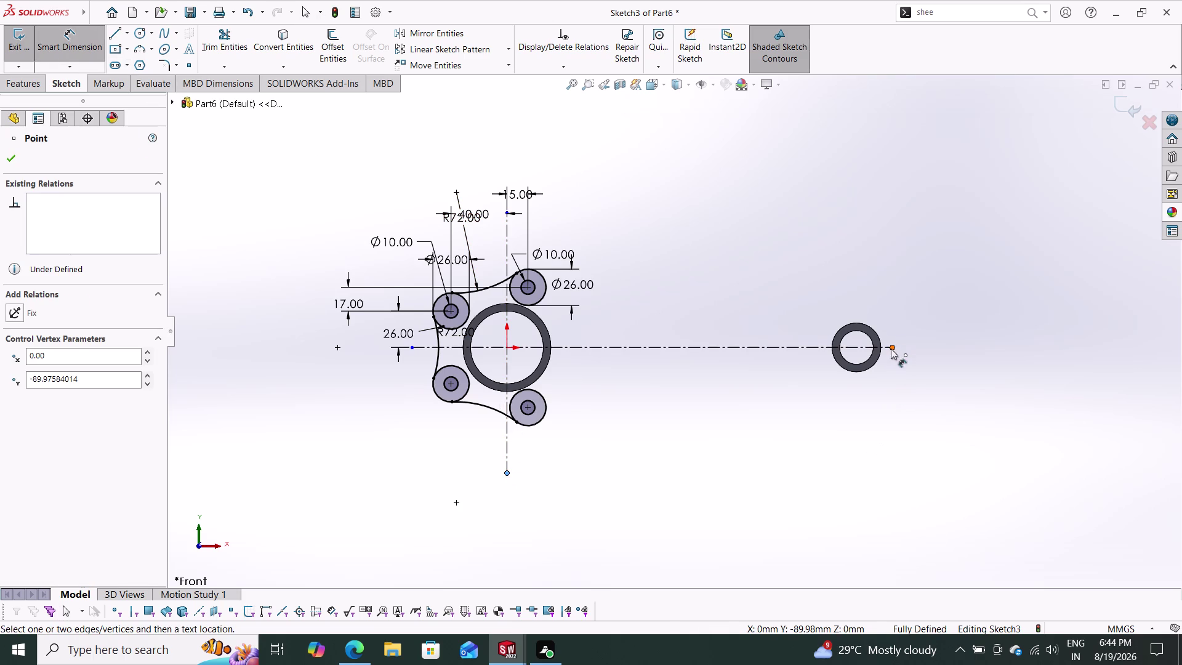
click(891, 348)
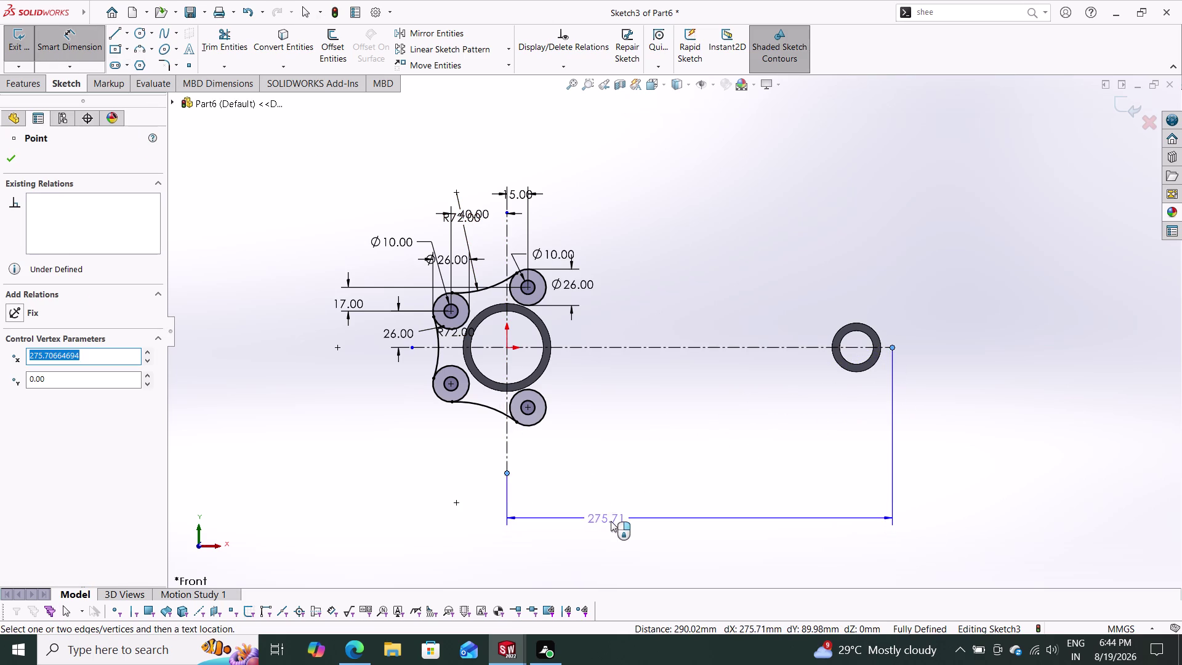
click(615, 522)
text(2)
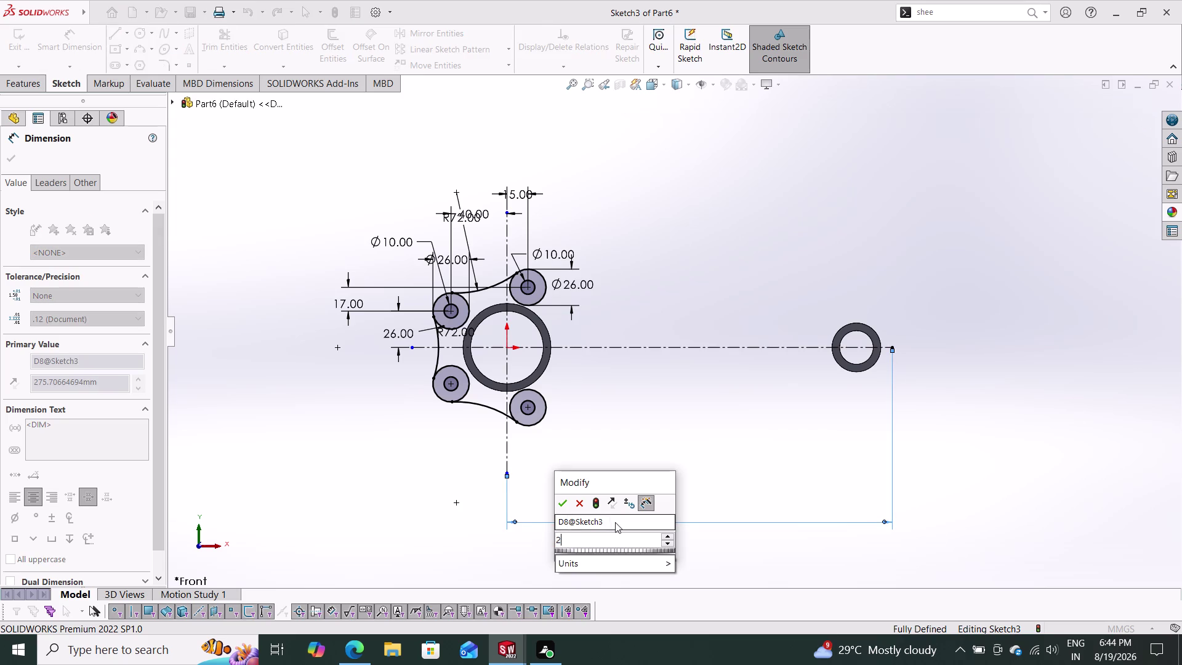
text(50)
key(Return)
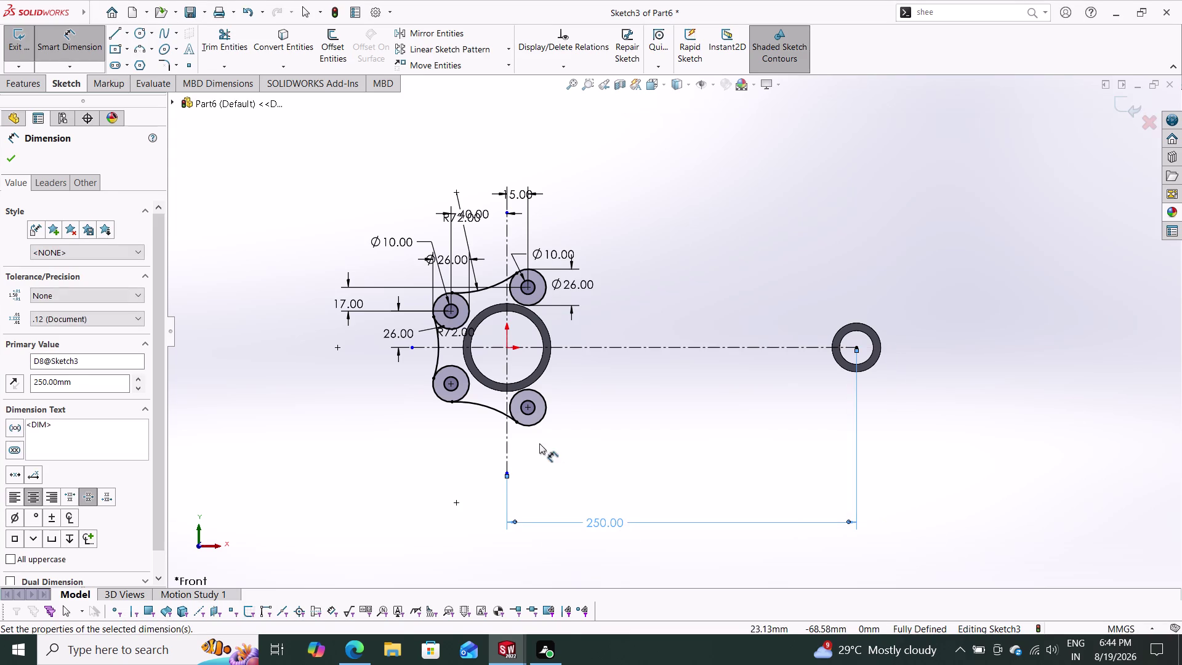
click(12, 152)
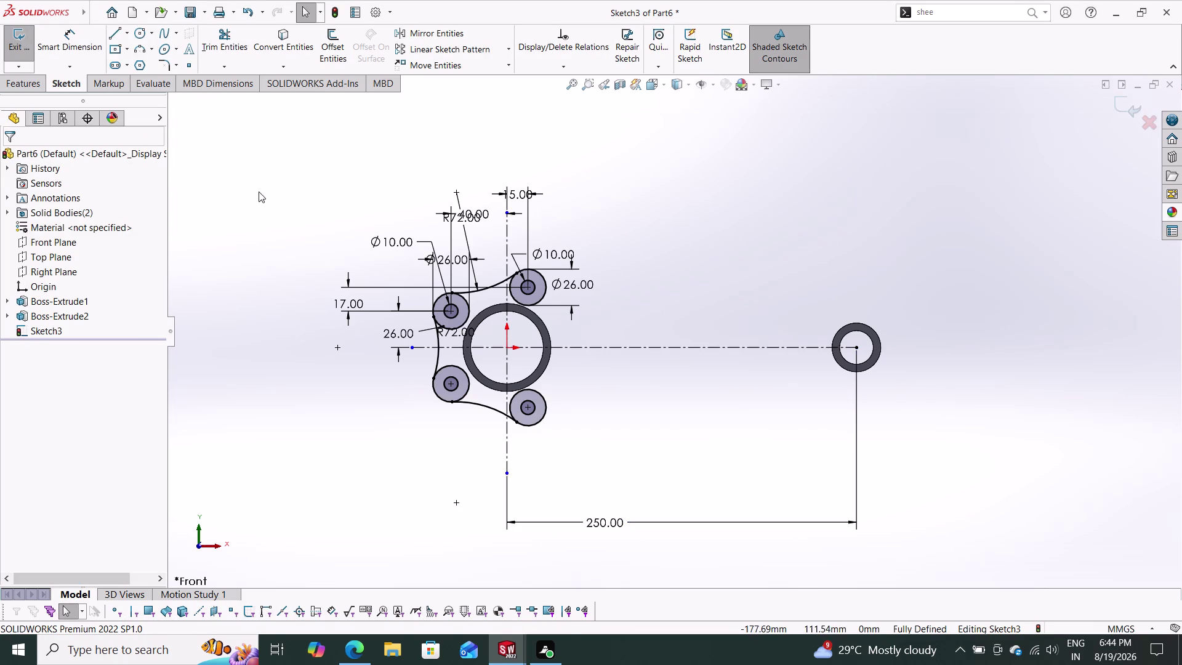
scroll(down, 3)
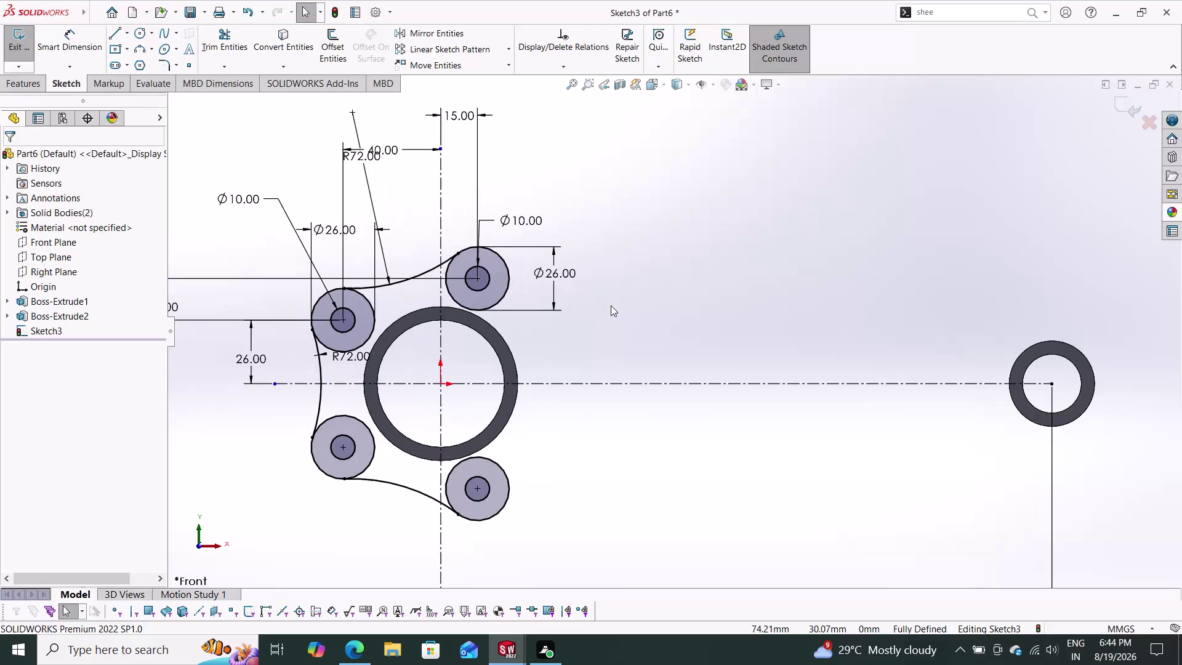
scroll(up, 3)
scroll(down, 3)
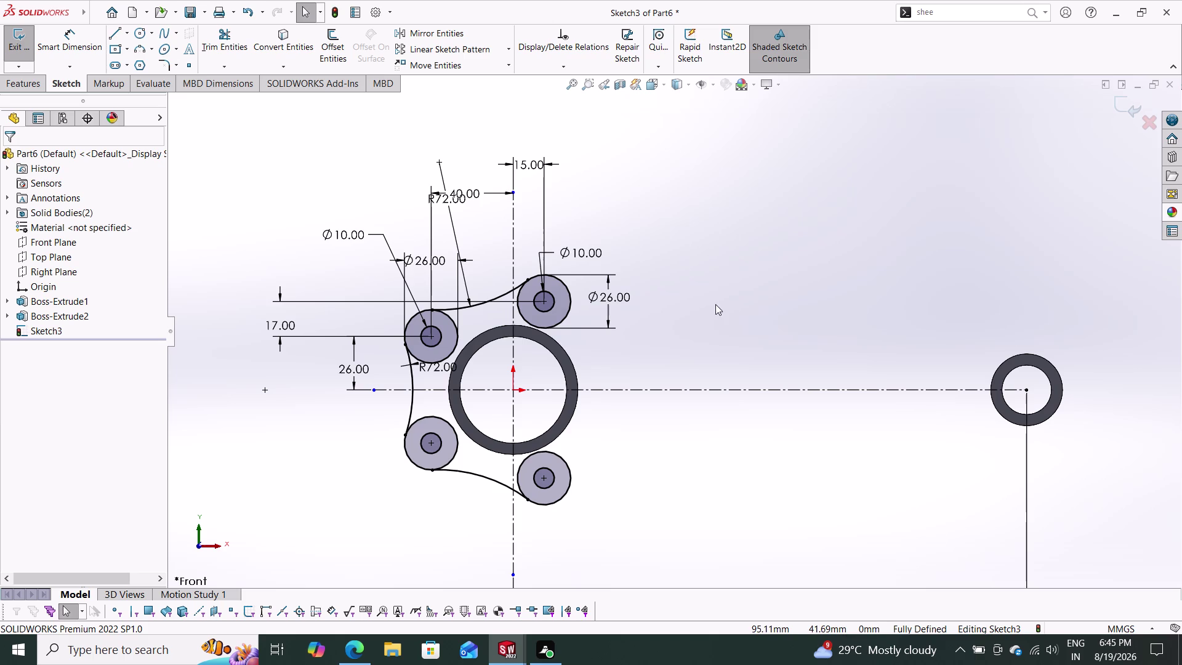
scroll(down, 3)
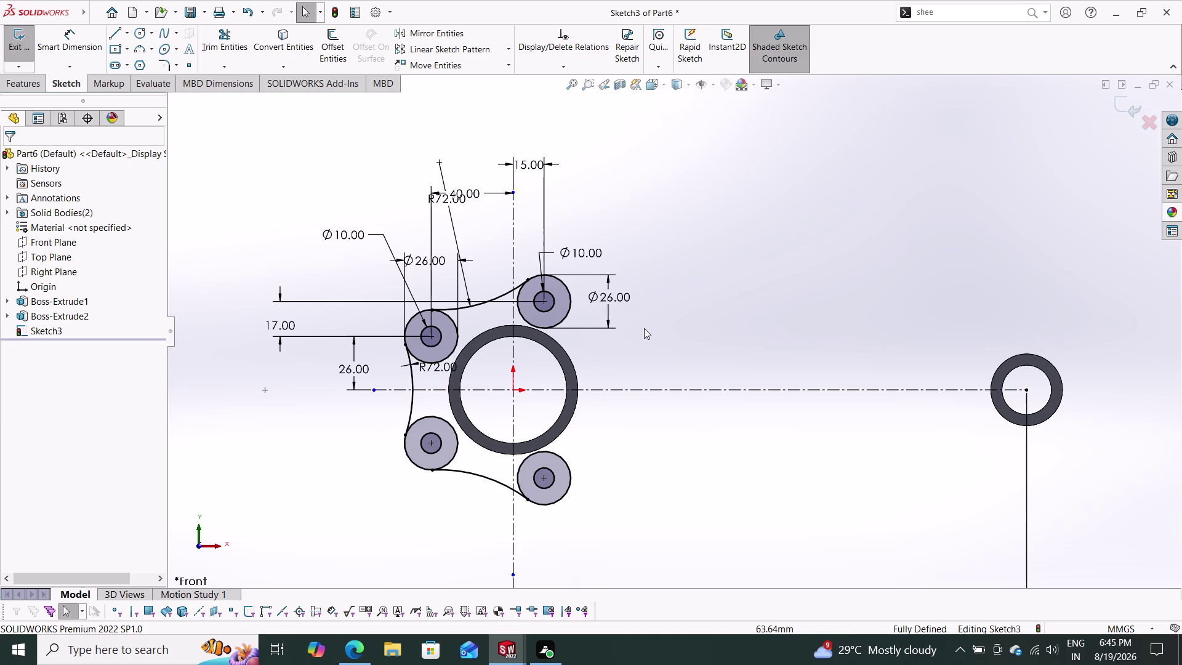
scroll(up, 3)
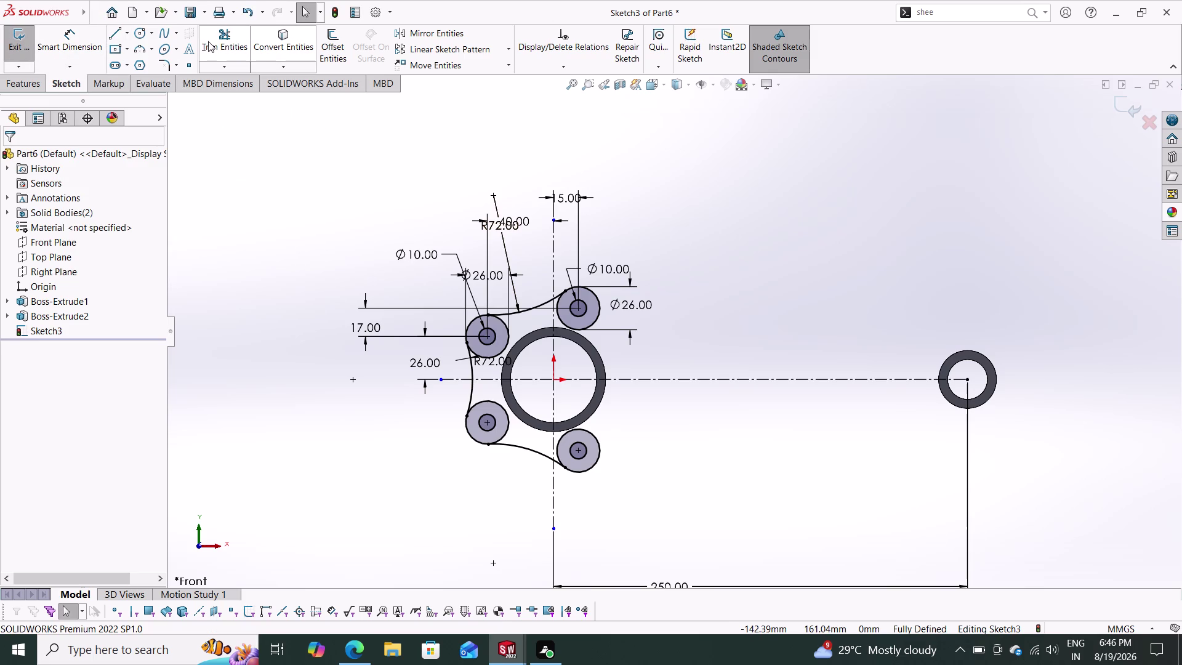
Sketch a flat three-point arc leaving the upper-right boss.
click(141, 48)
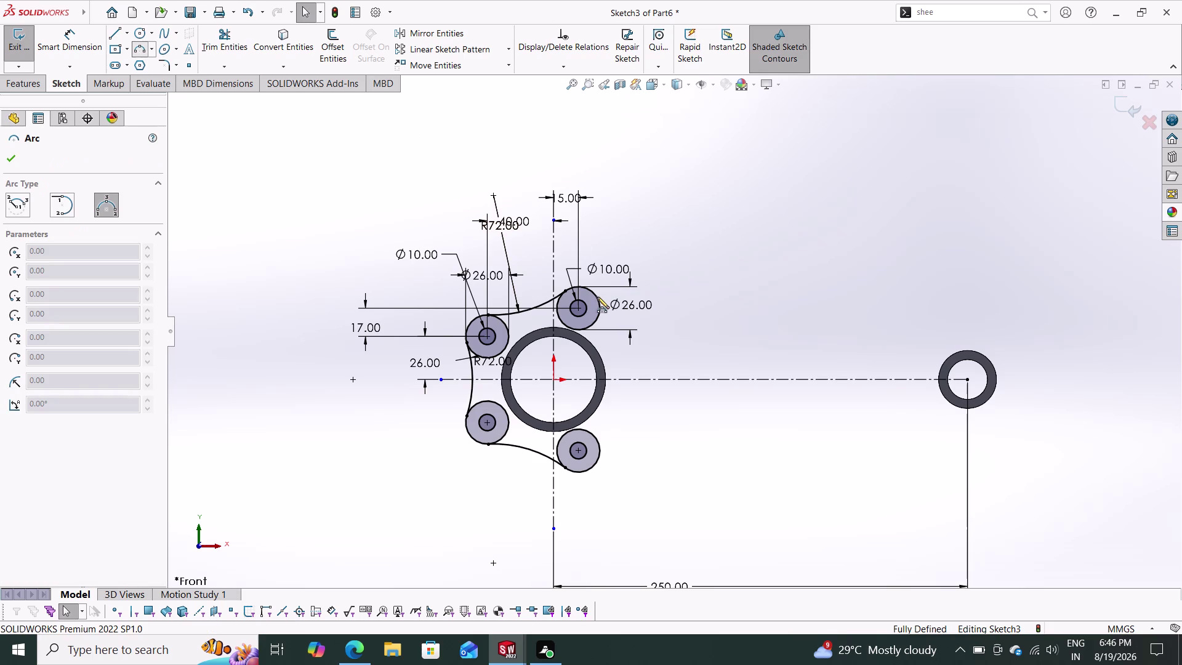
click(594, 294)
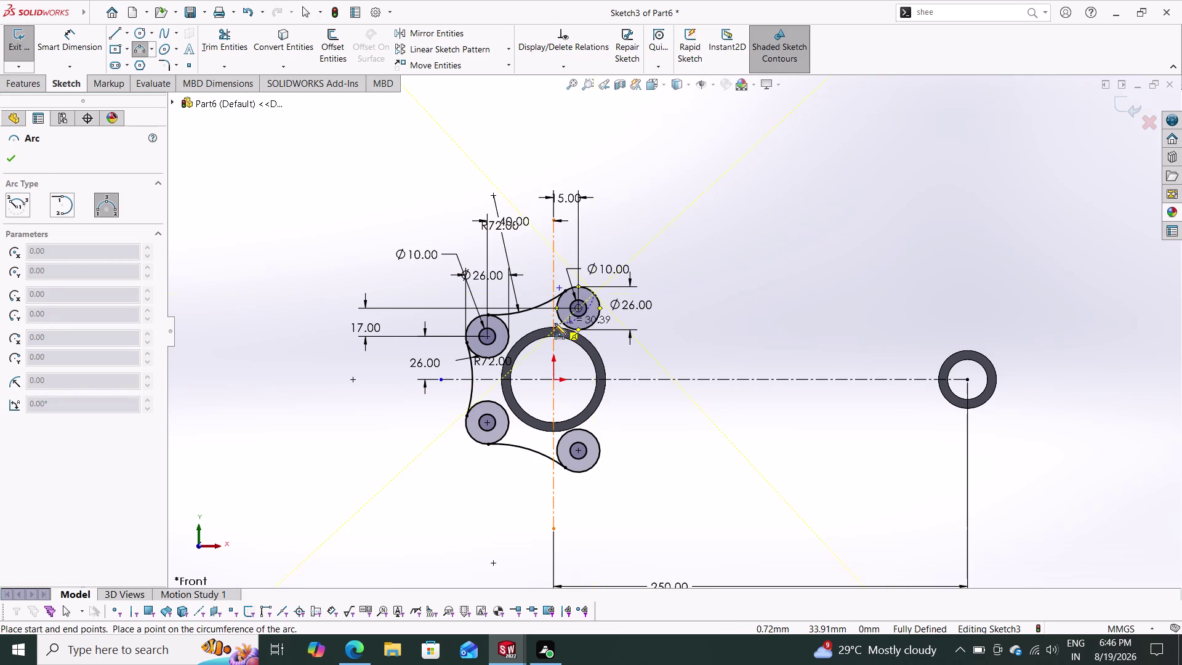
click(662, 335)
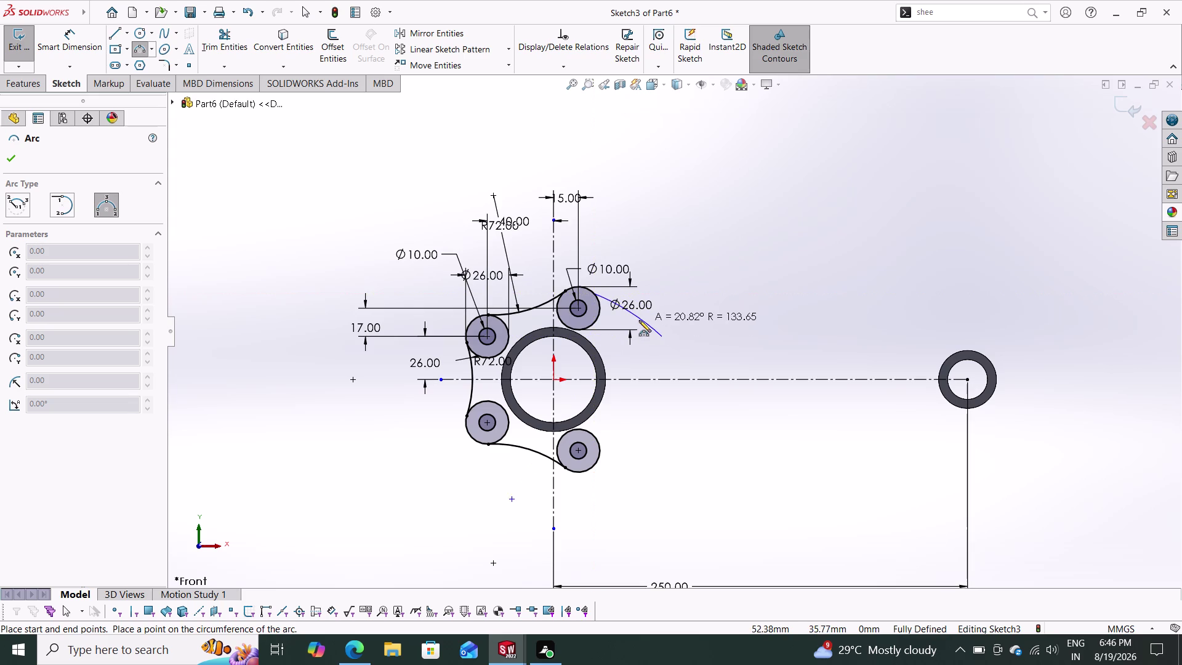
click(636, 321)
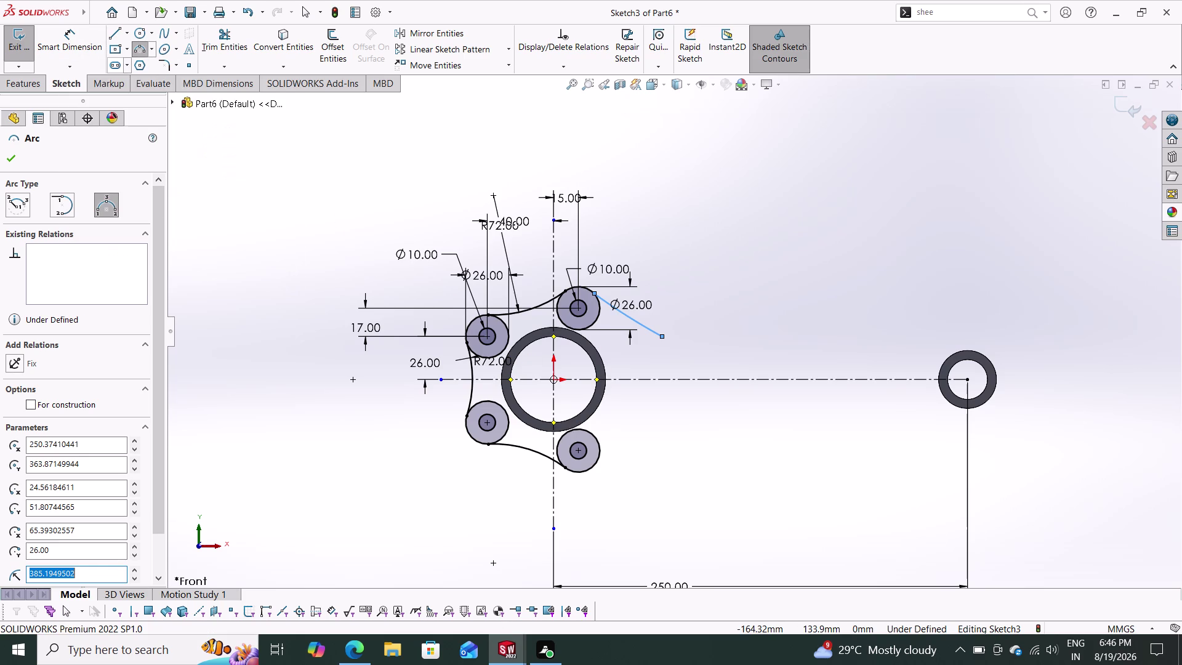
click(74, 36)
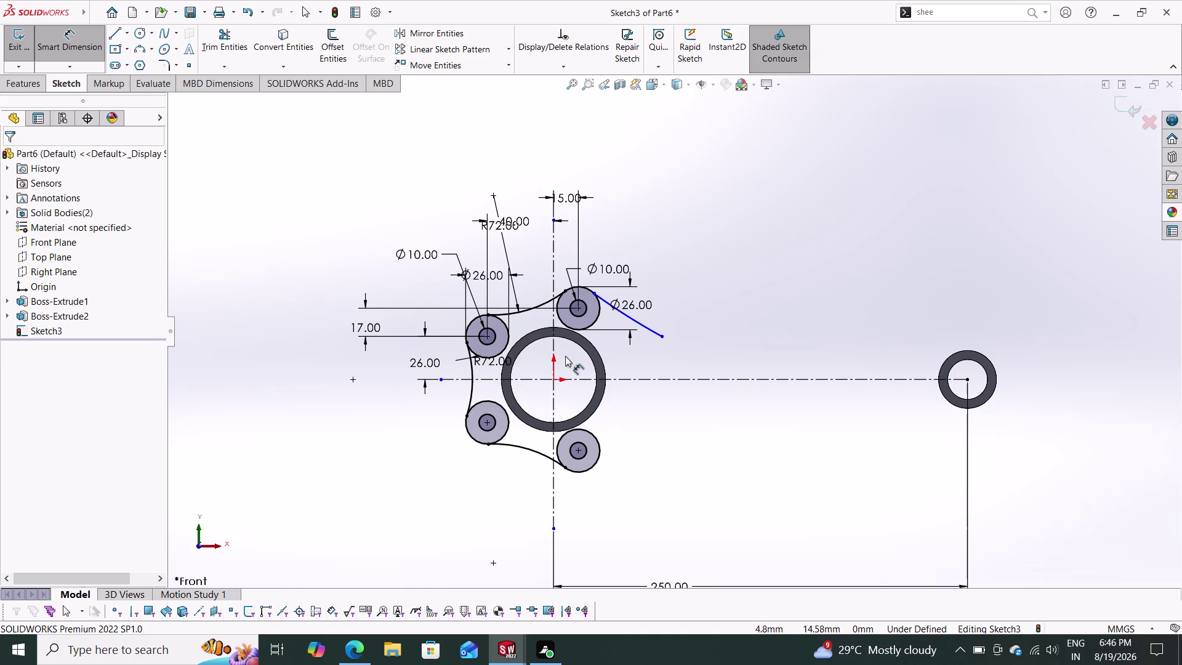
Abandon dimensioning the flat arc and delete it.
click(631, 318)
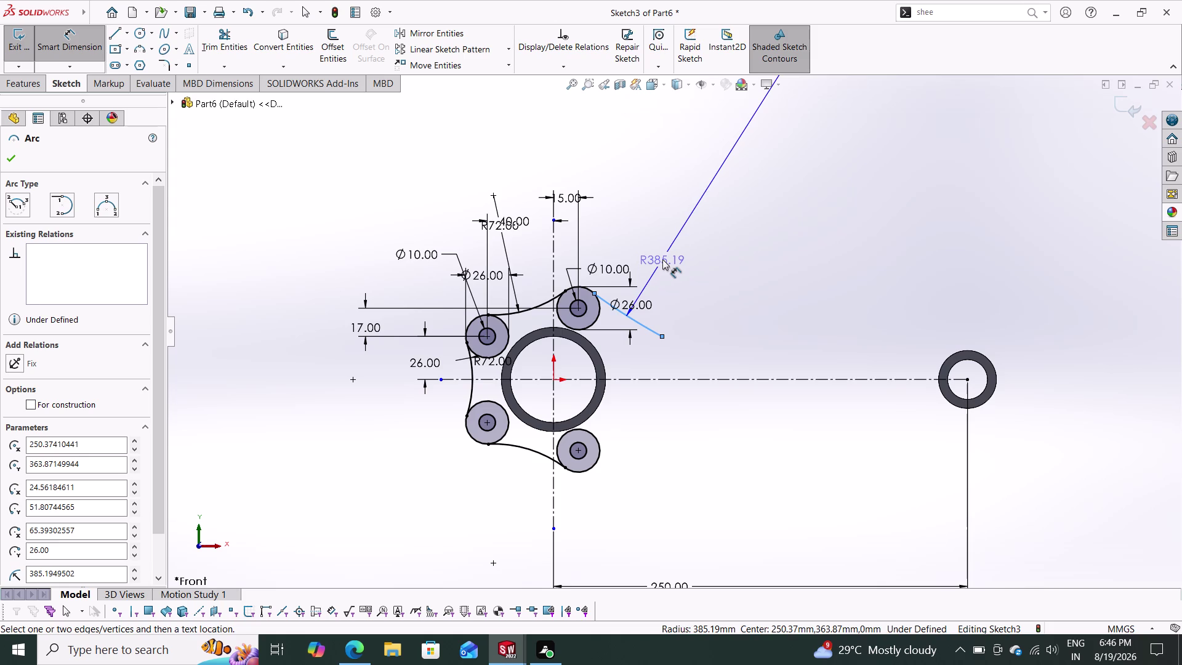
key(Escape)
key(Escape)
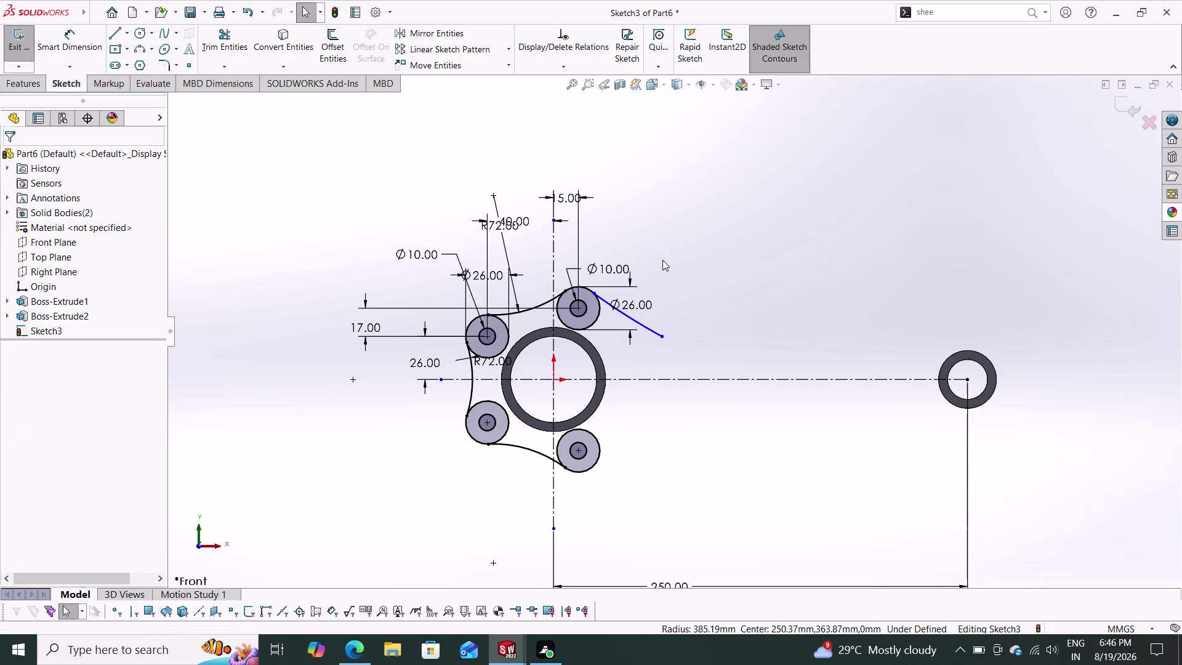
click(634, 319)
key(Delete)
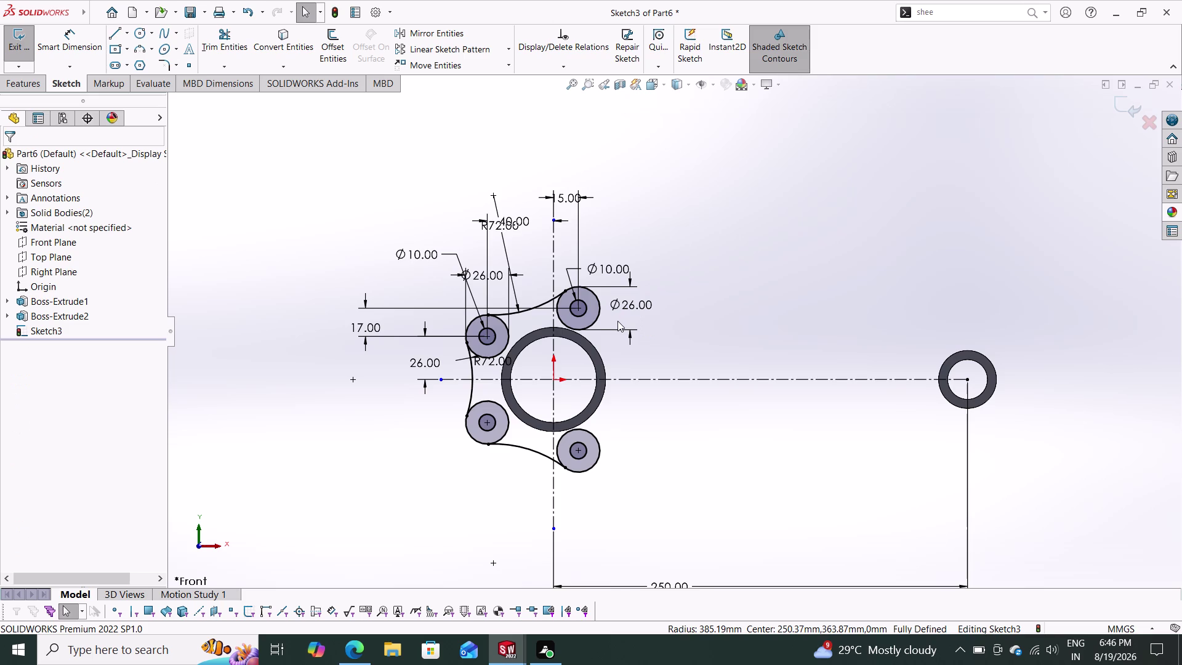
Redraw a tighter three-point arc from the upper-right boss.
click(136, 48)
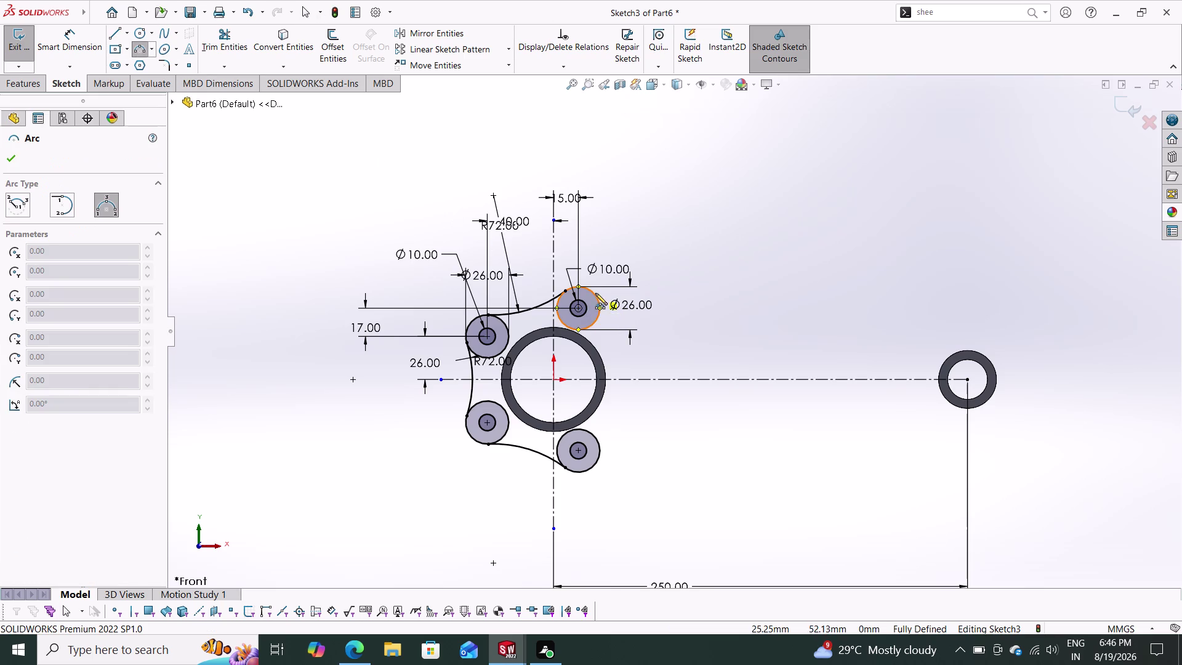
click(594, 292)
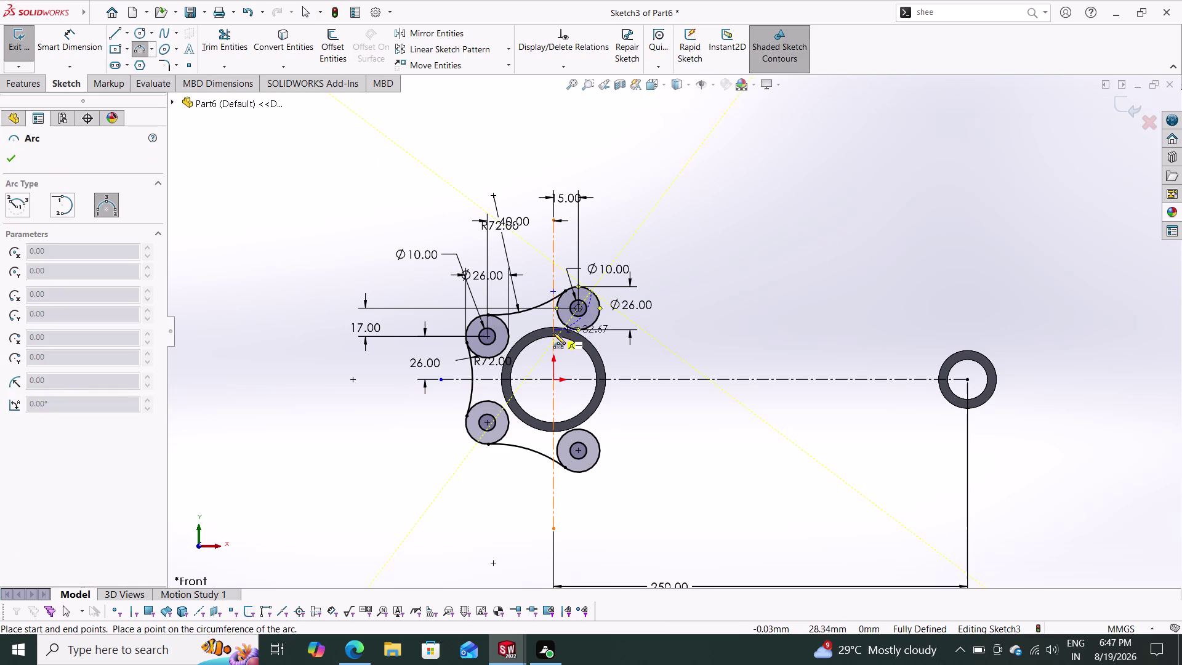
click(657, 330)
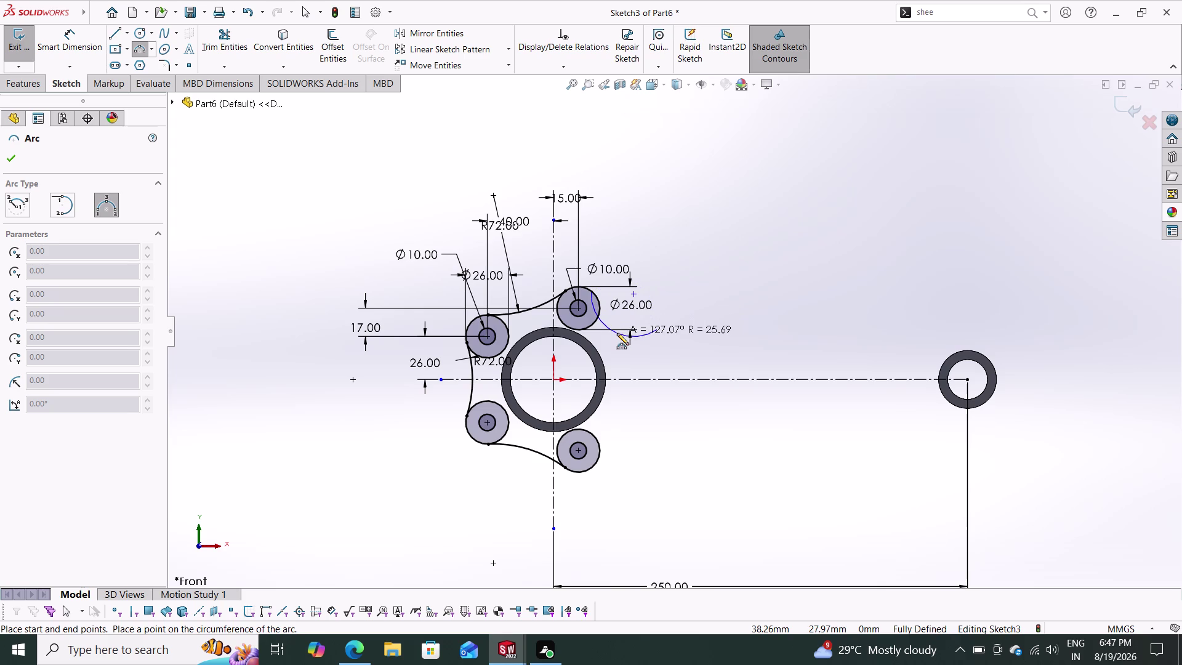
click(617, 333)
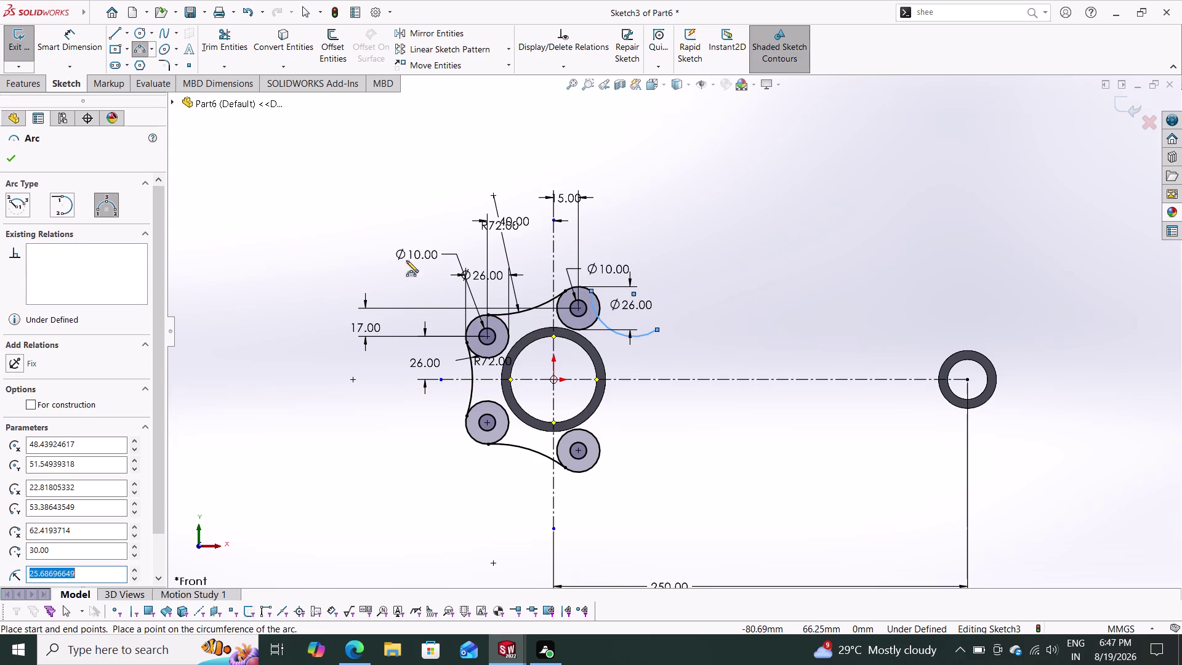
click(109, 32)
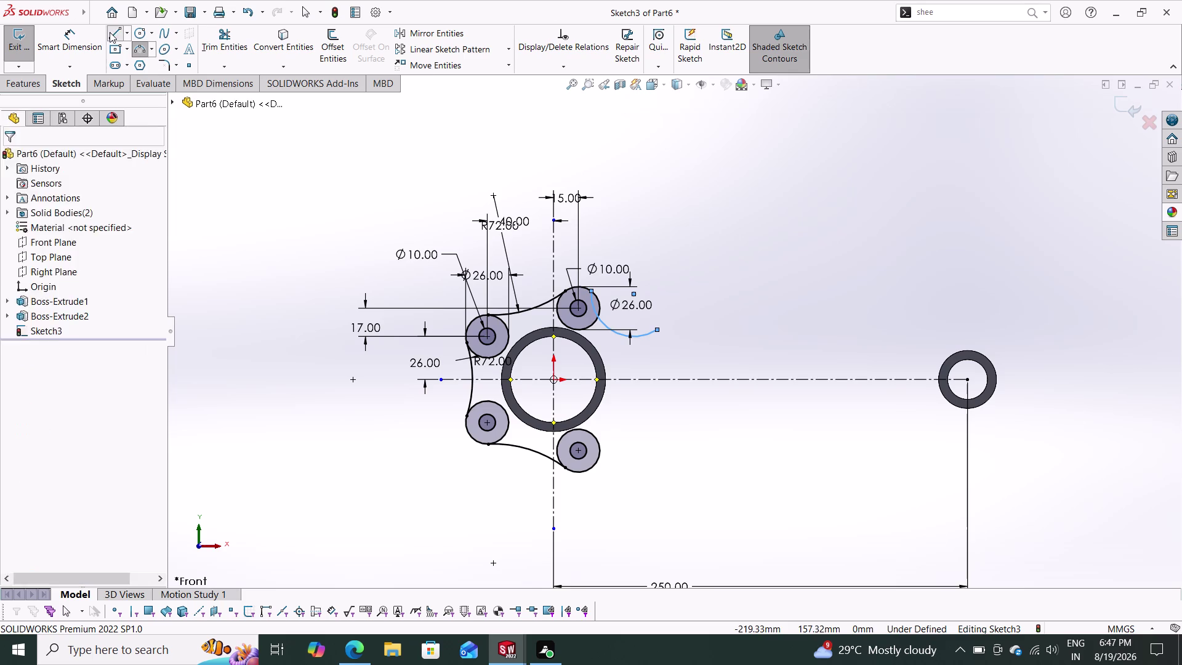
click(659, 328)
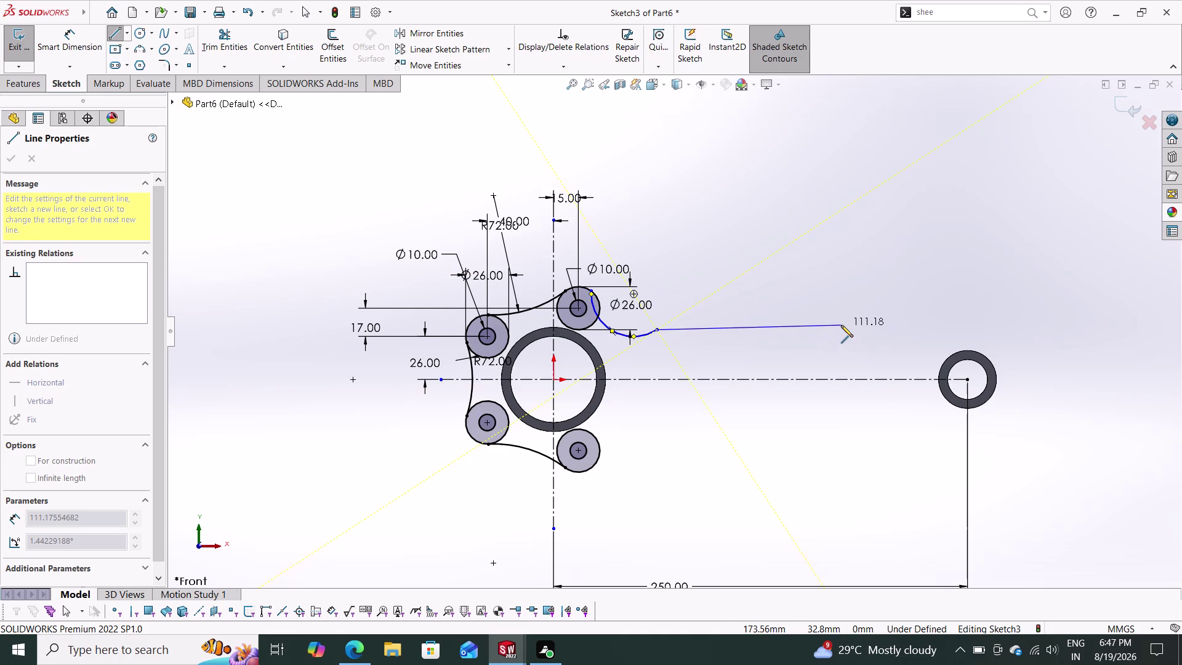
Draw a line from the arc's end to near the top of the small-end ring.
click(933, 367)
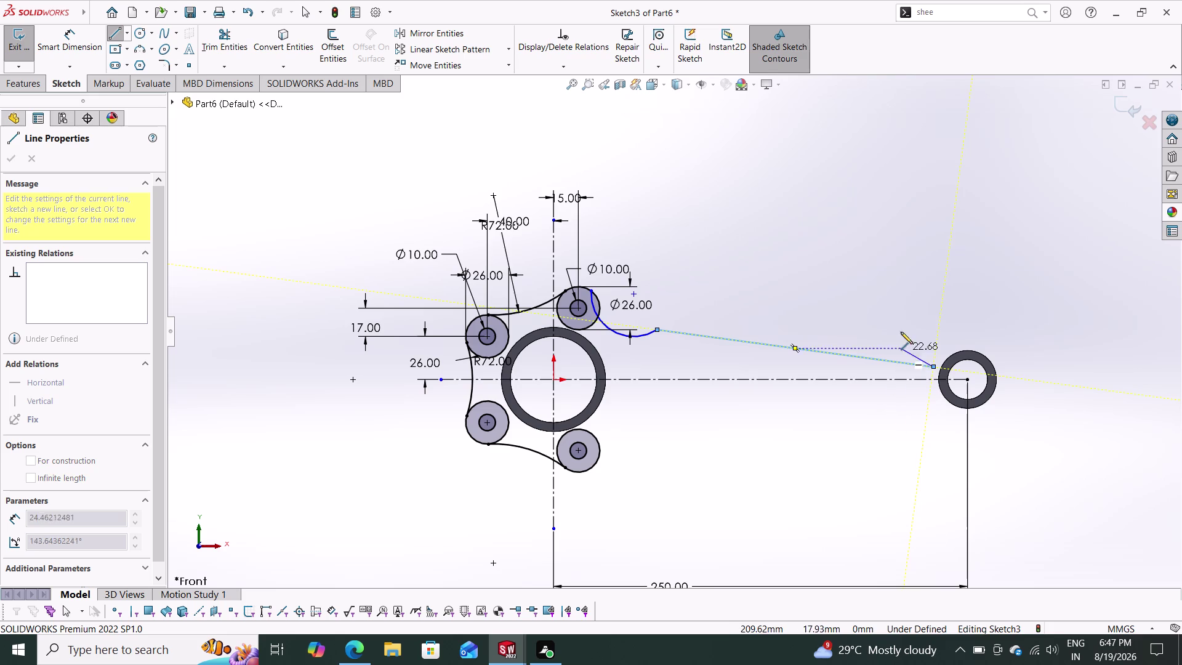
double_click(901, 309)
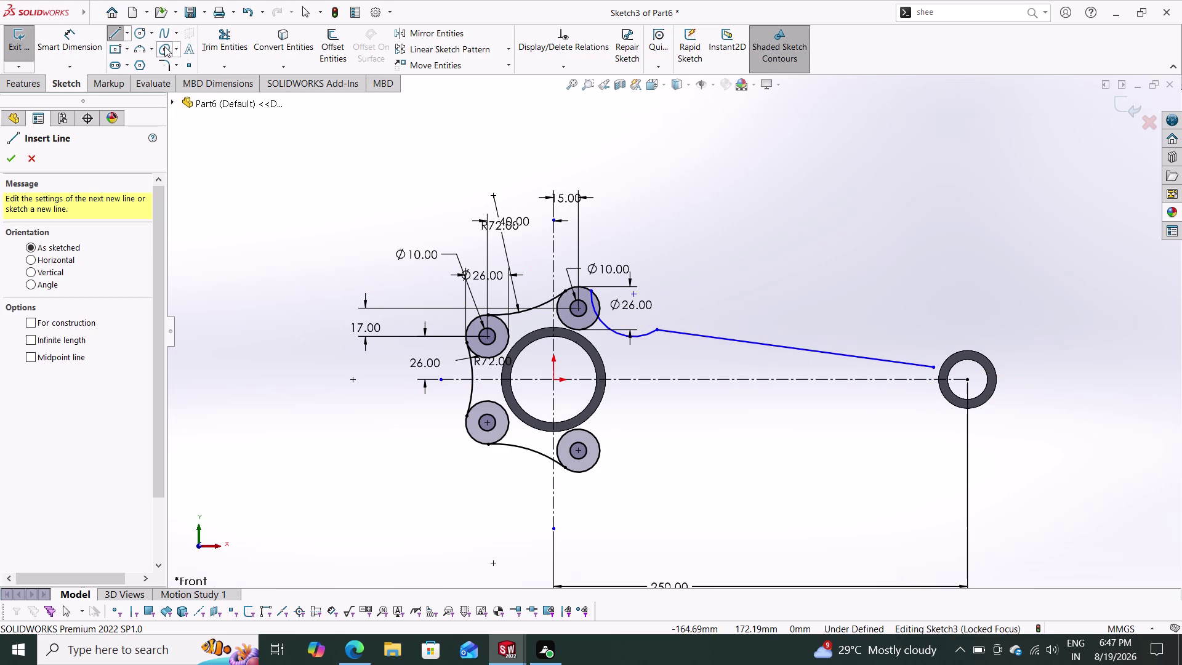
click(140, 48)
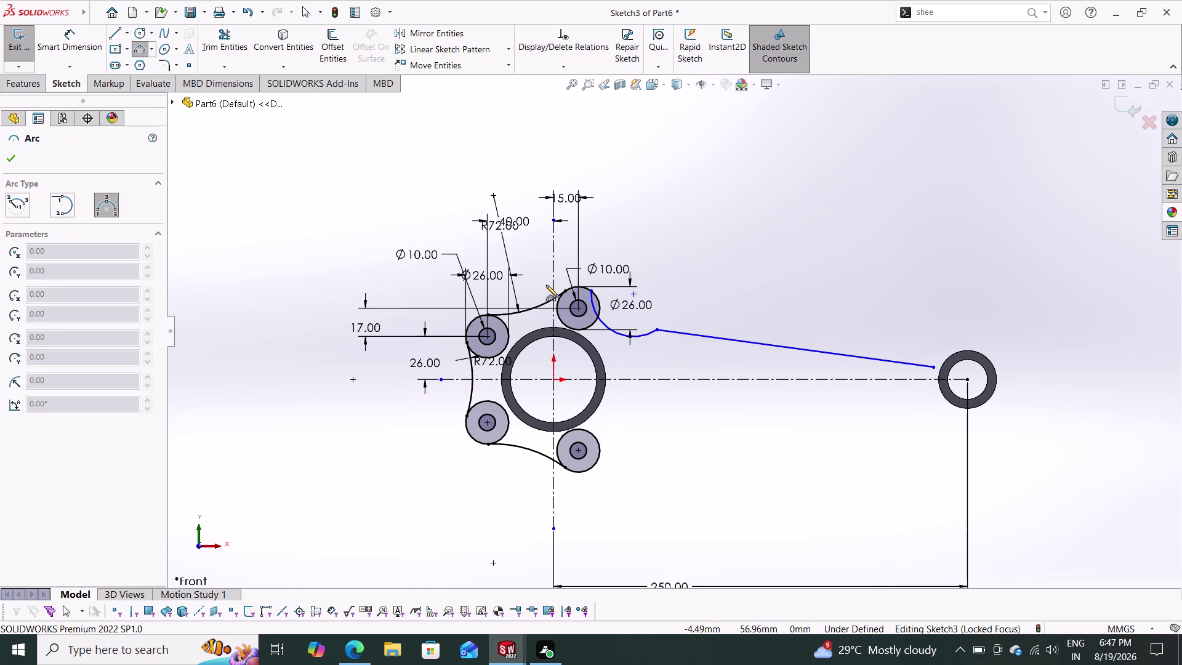
Sketch a short arc from the long line's end onto the small-end ring edge.
click(935, 367)
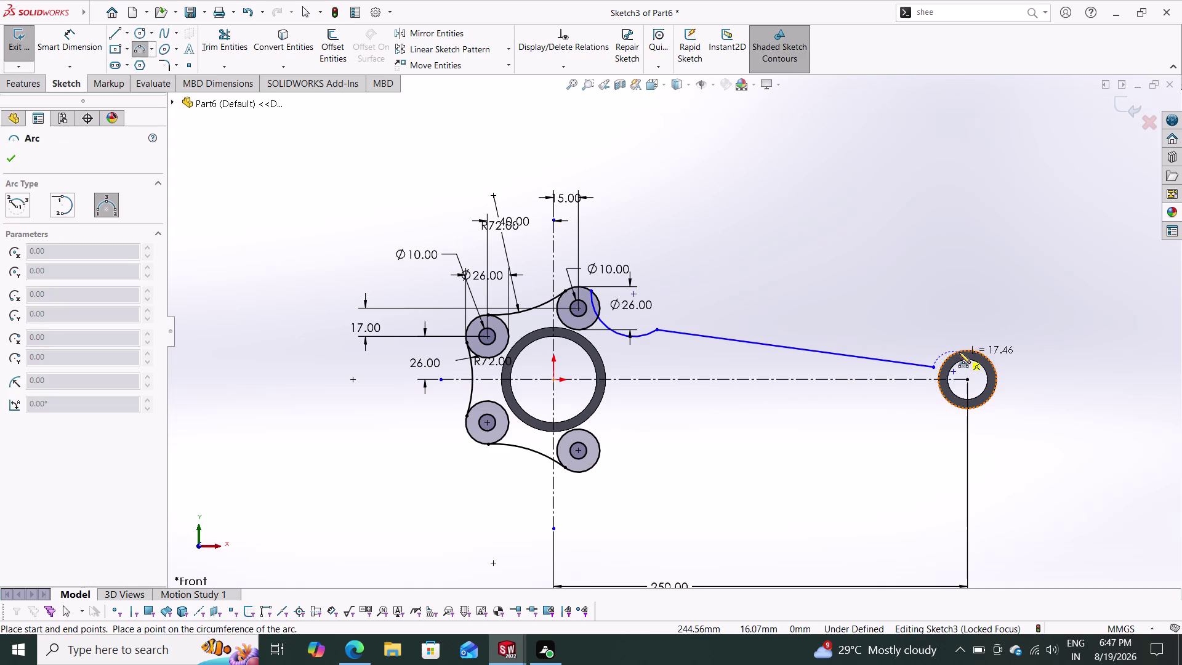
click(959, 350)
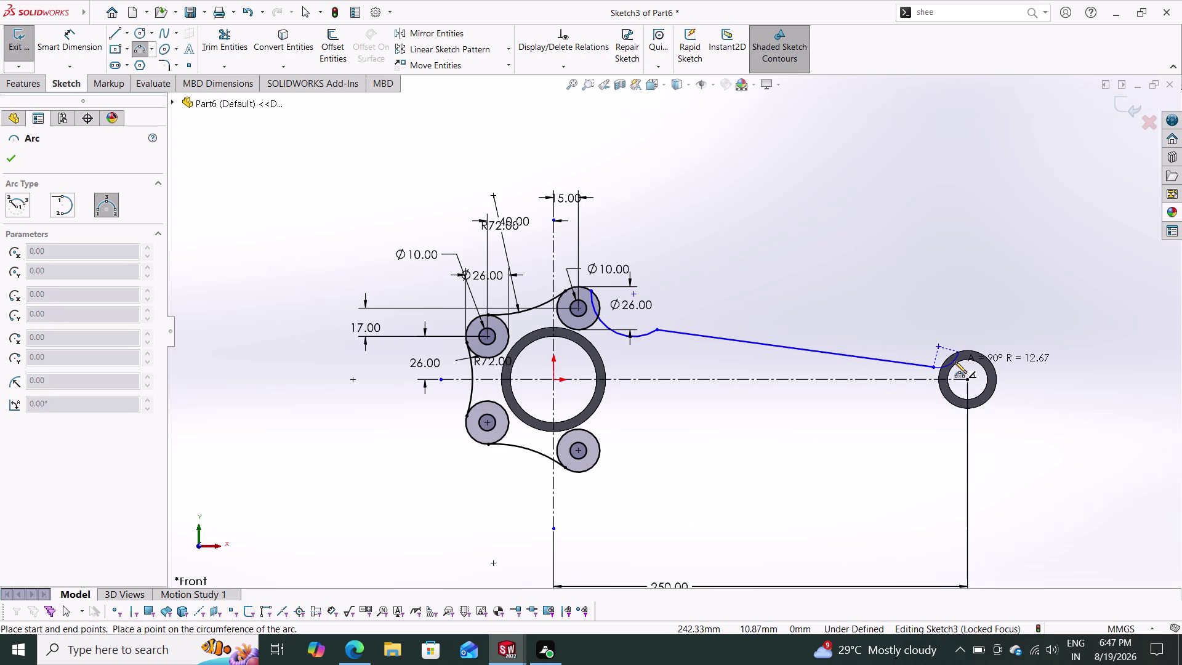
click(953, 359)
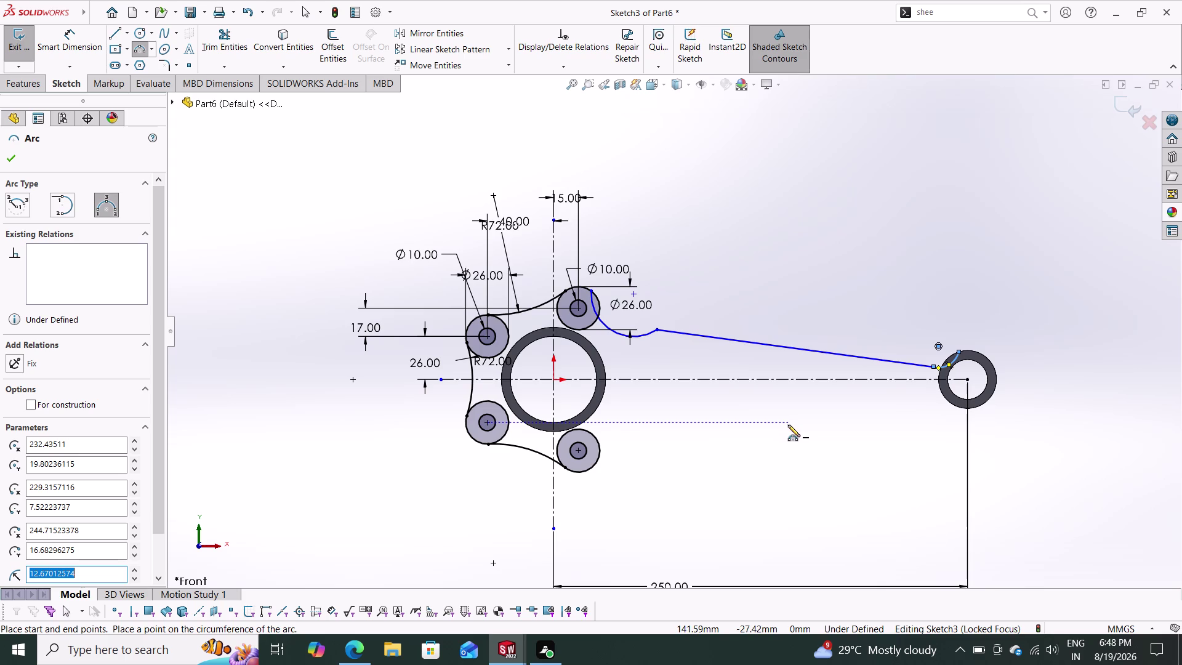
key(Escape)
key(Escape)
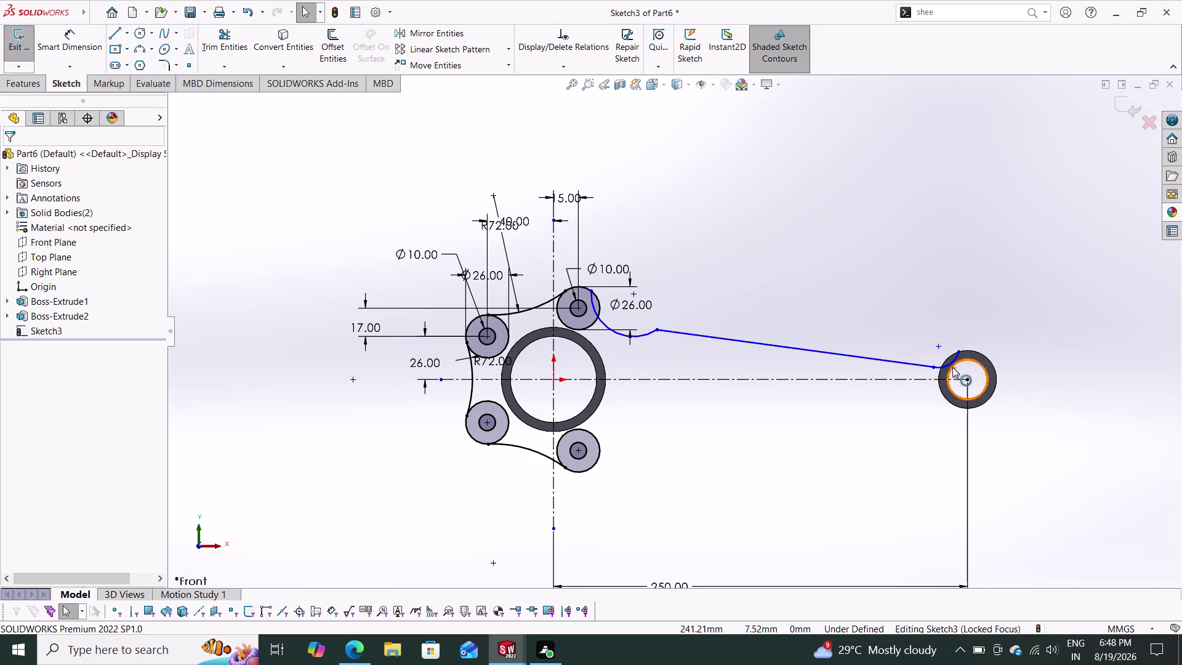
Make the connecting arc tangent to the small-end ring.
click(950, 365)
scroll(down, 3)
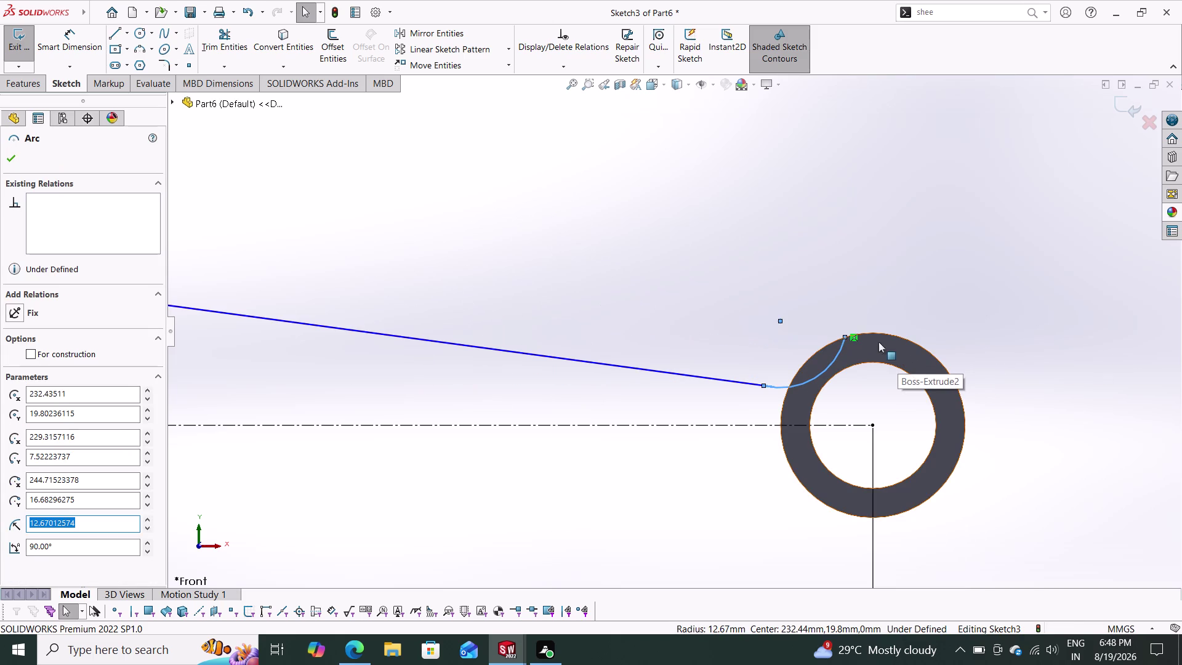
click(836, 341)
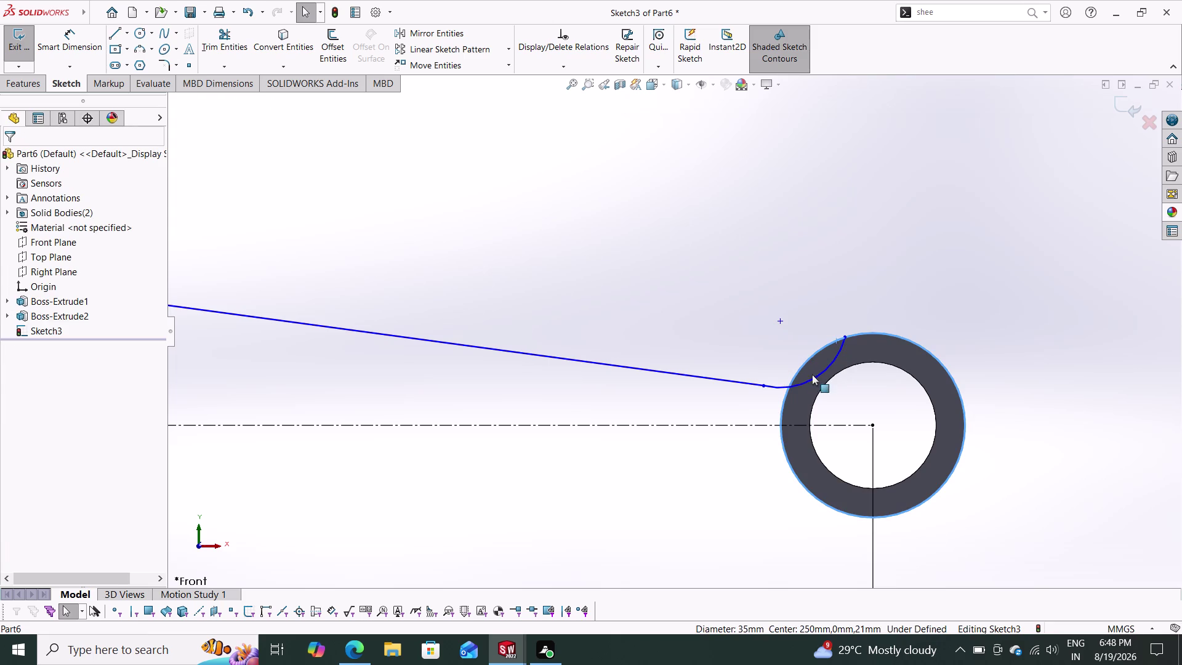
click(827, 363)
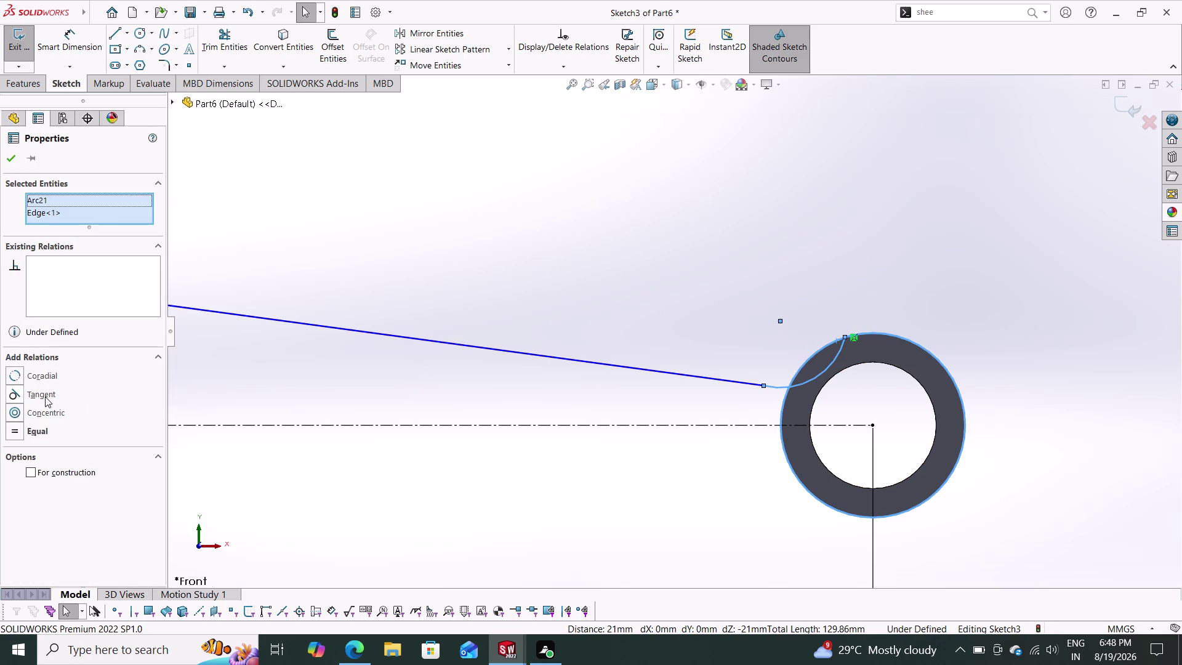
click(45, 396)
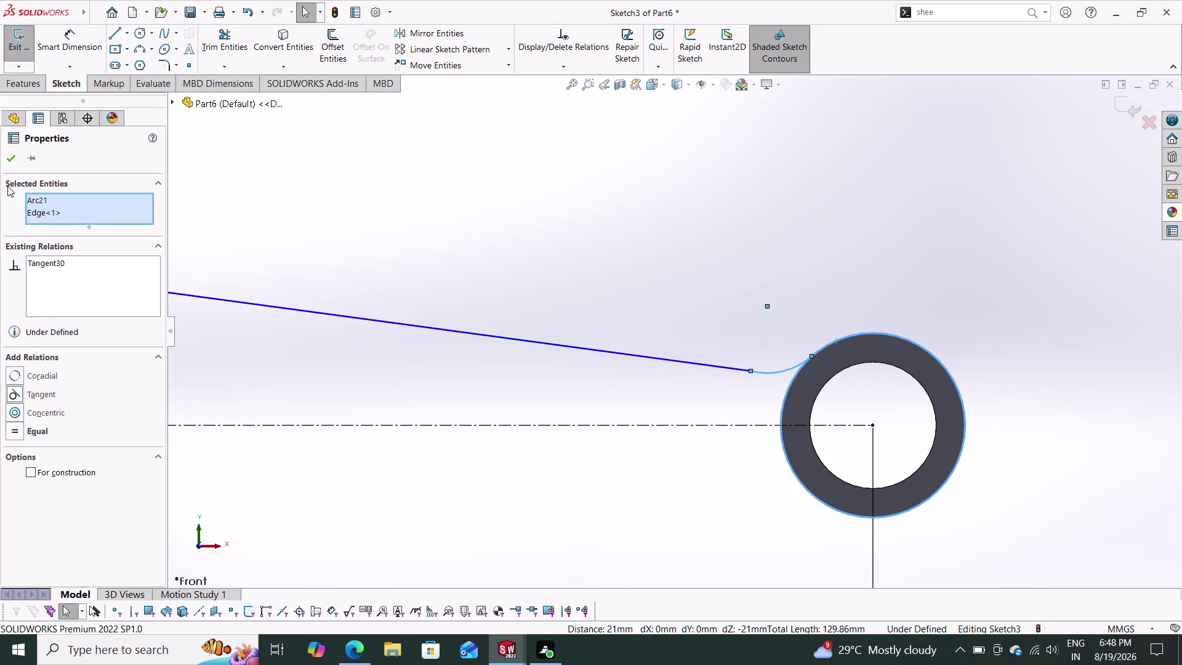
click(10, 163)
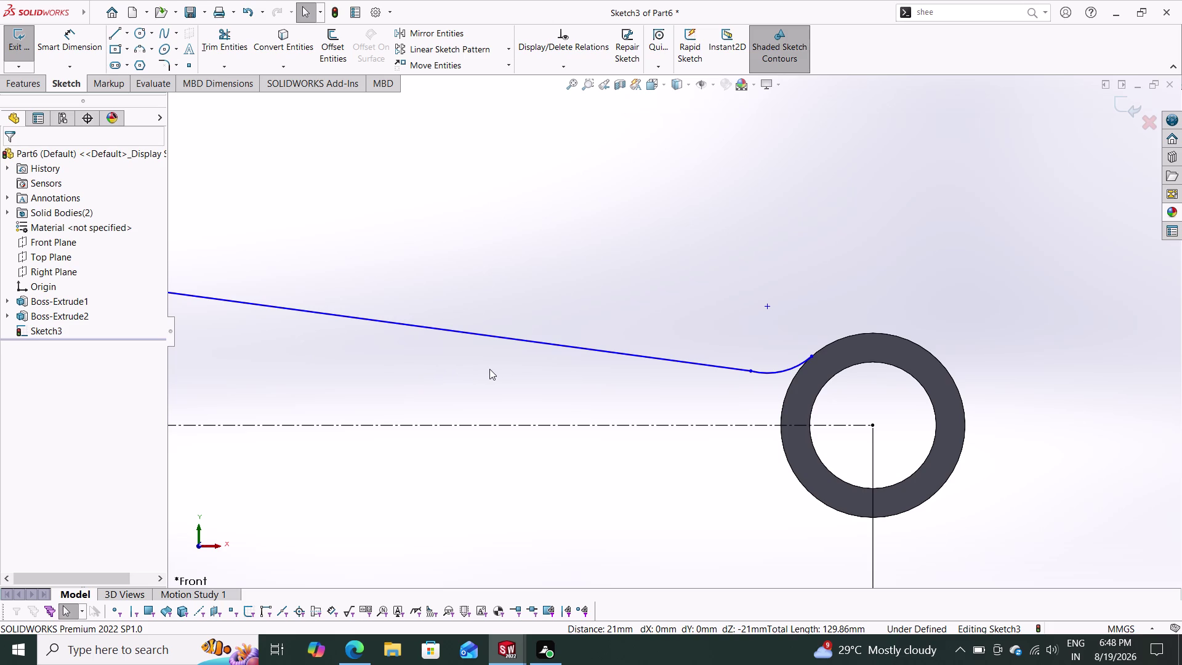
Zoom to fit the rod sketch and show the Smart Dimension type list.
scroll(down, 3)
scroll(up, 3)
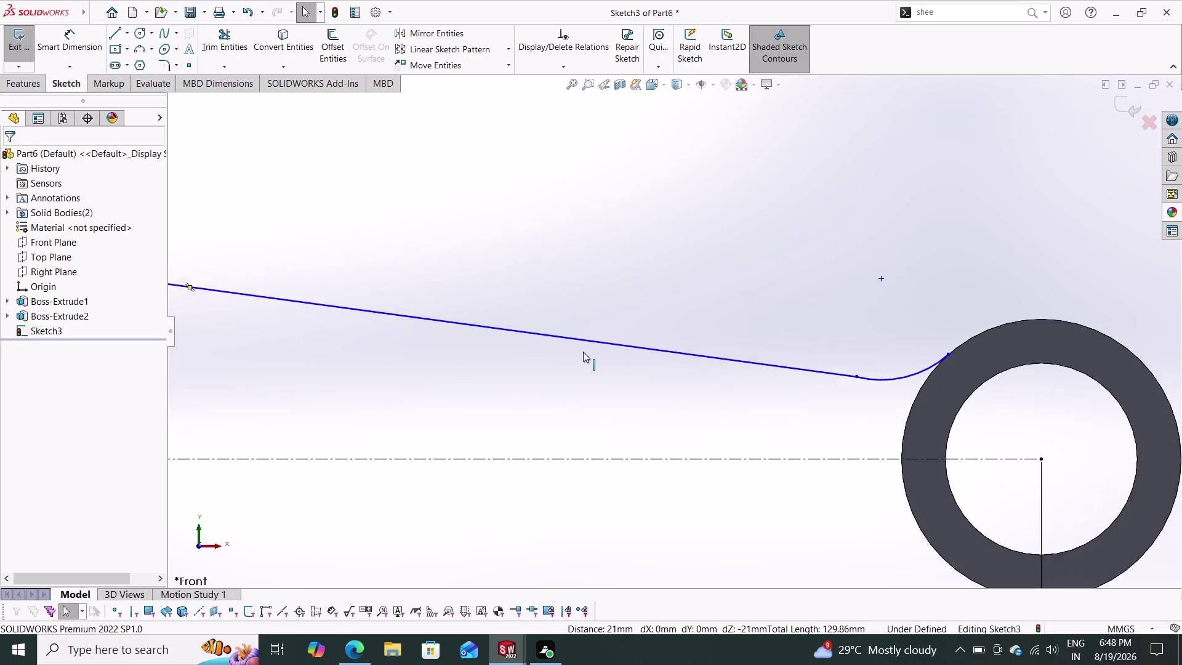
scroll(up, 3)
scroll(up, 3)
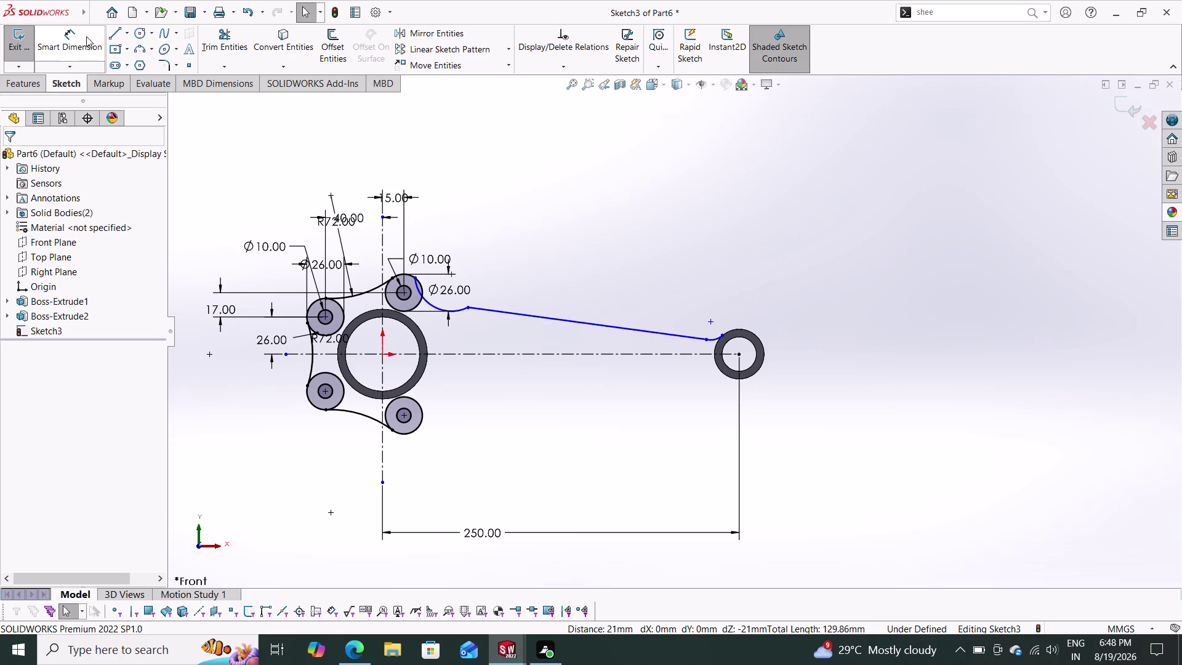
drag(86, 36, 102, 61)
scroll(down, 3)
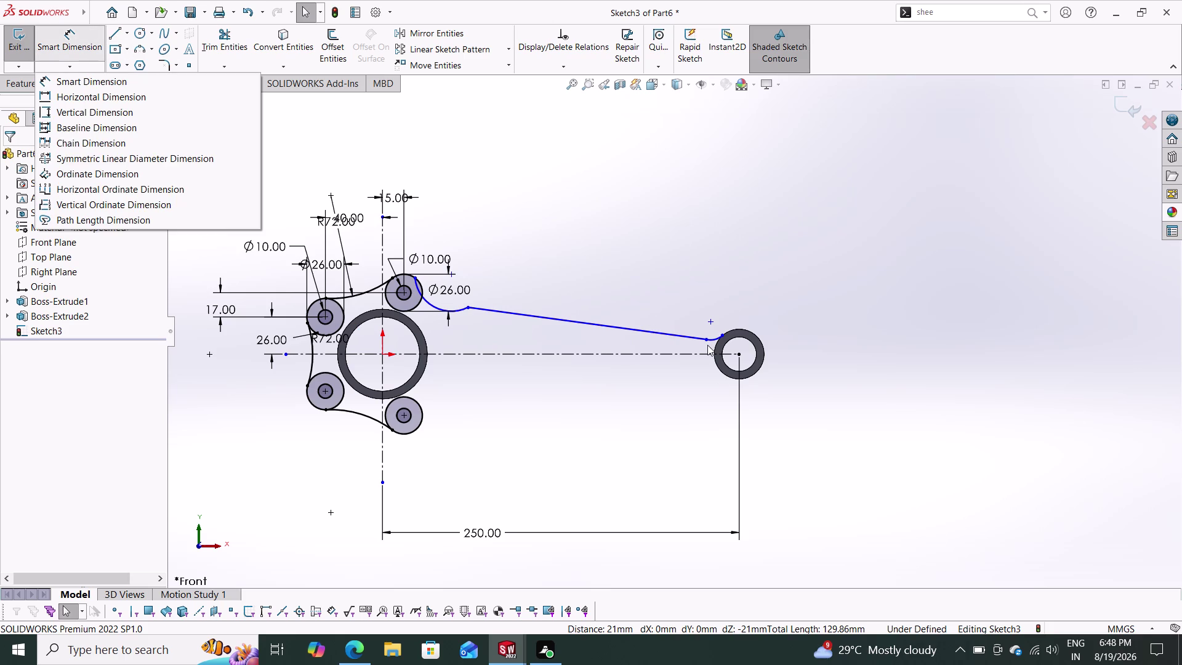
Set a 9 mm distance from the slanted line's end point to the horizontal centreline.
click(82, 41)
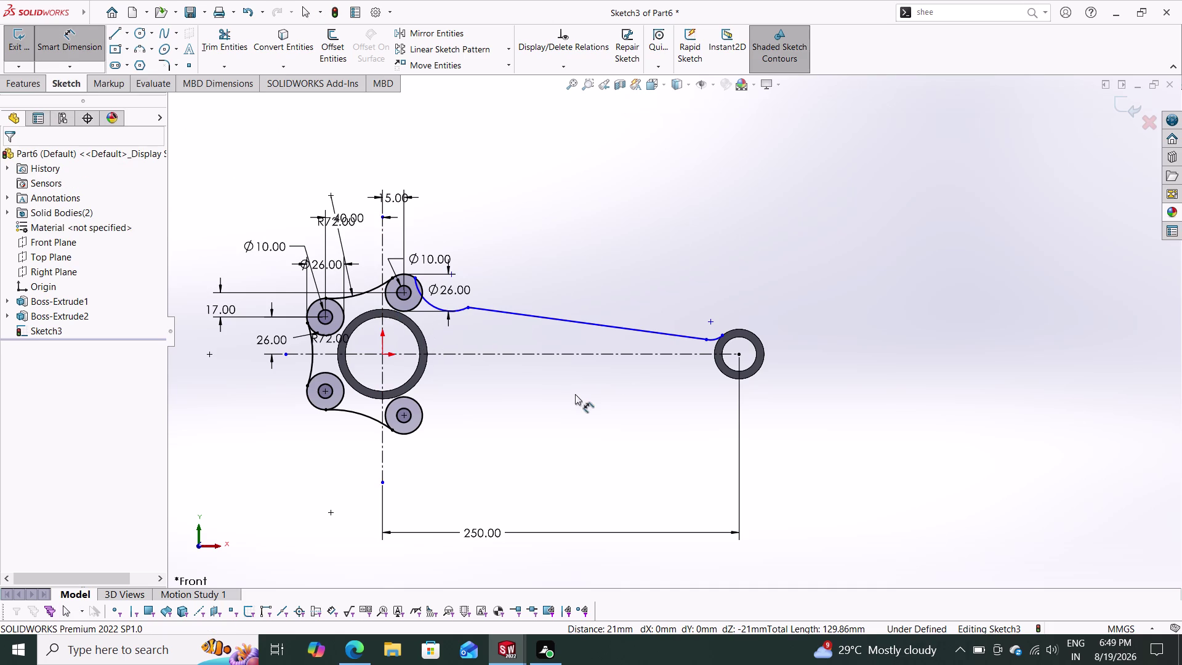
click(703, 341)
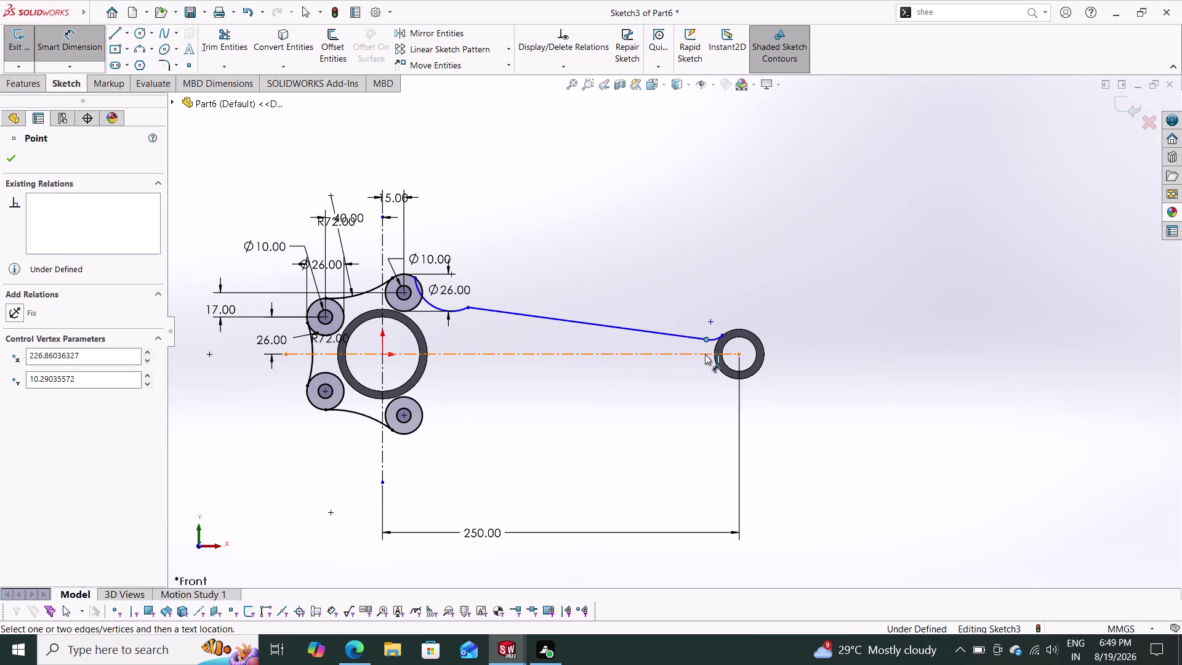
click(705, 354)
click(676, 345)
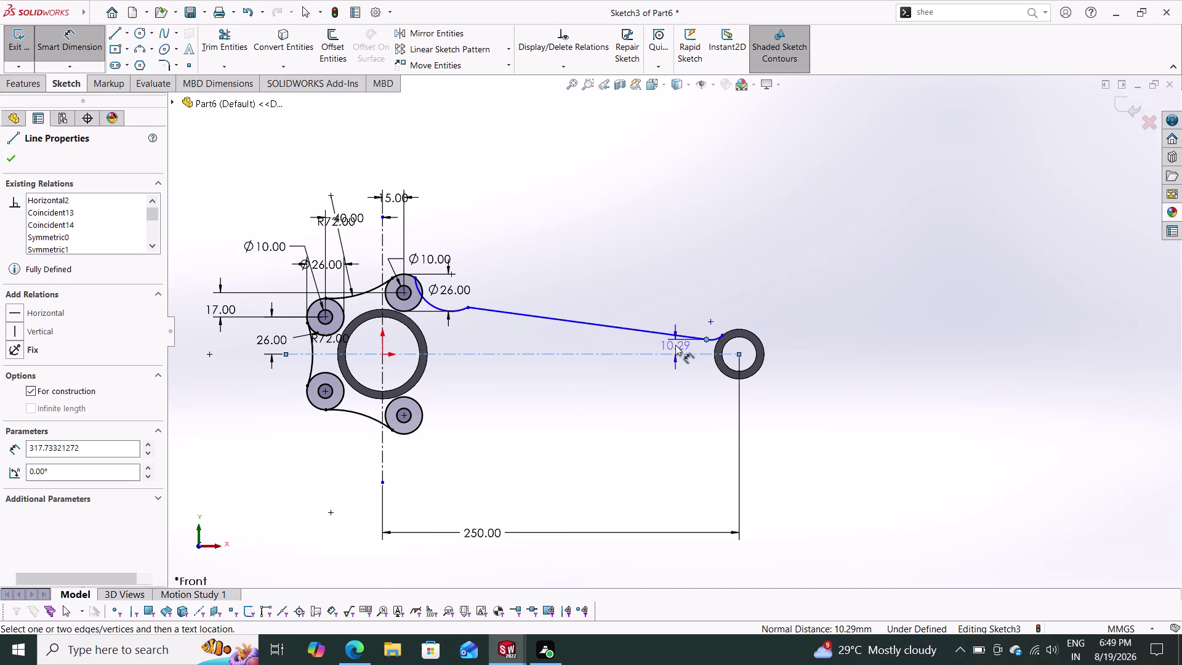
key(9)
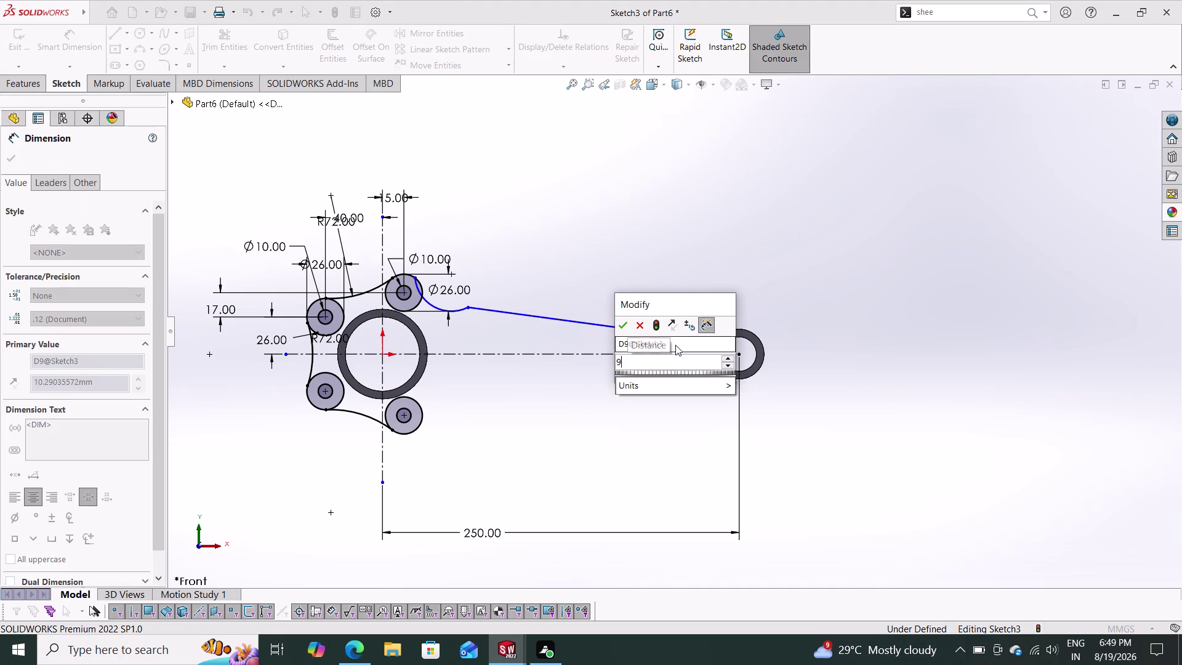
key(Return)
scroll(down, 3)
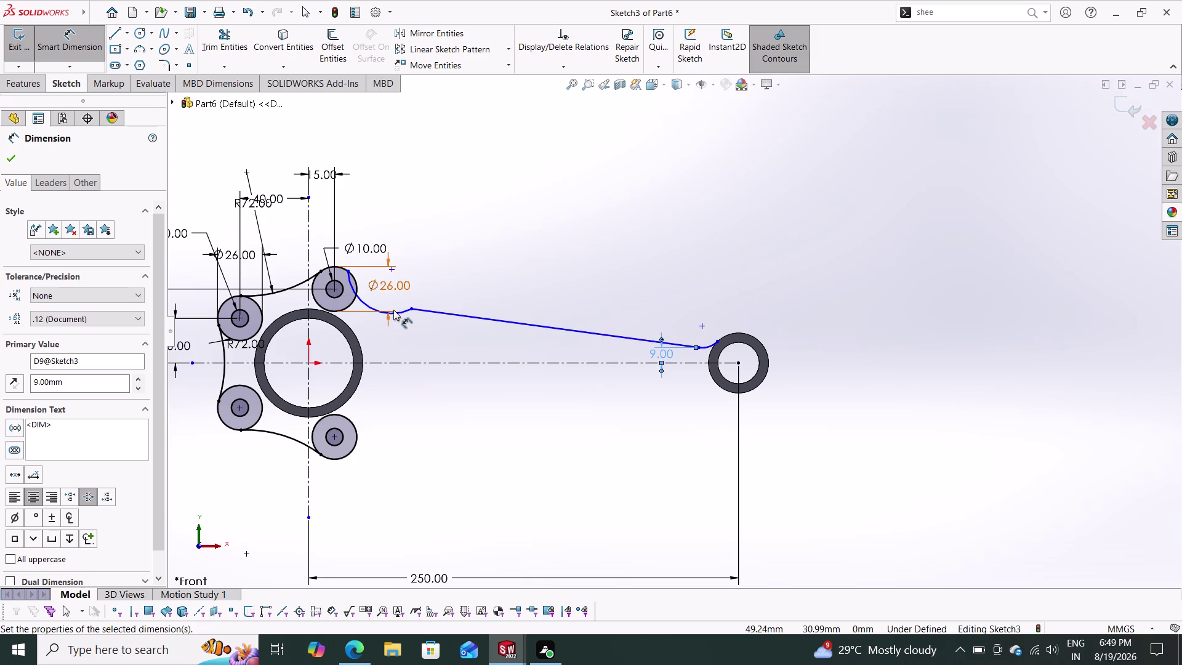
key(Escape)
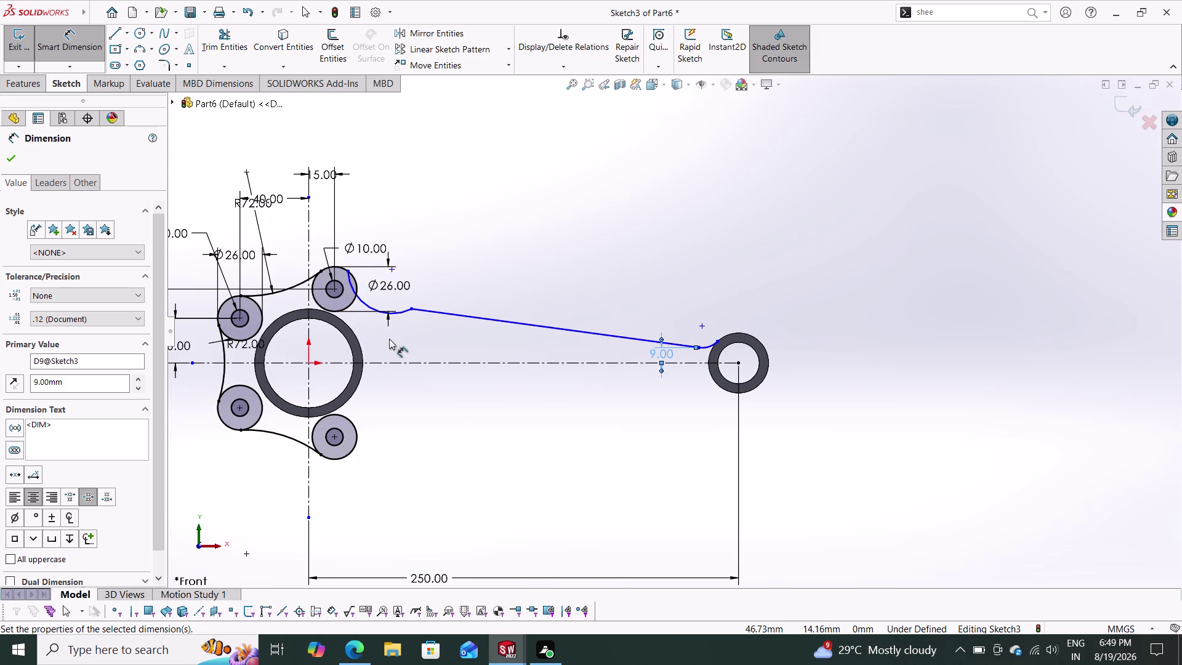
key(Escape)
Add a Tangent relation between the short blend arc and the slanted beam line.
click(453, 315)
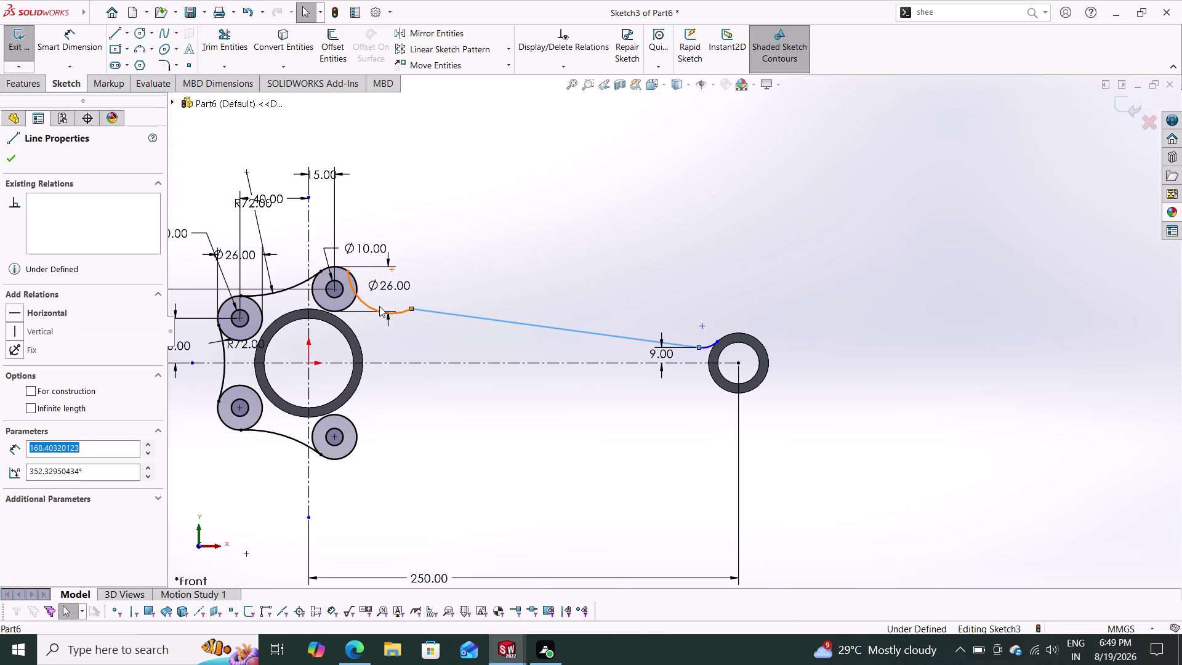
key(space)
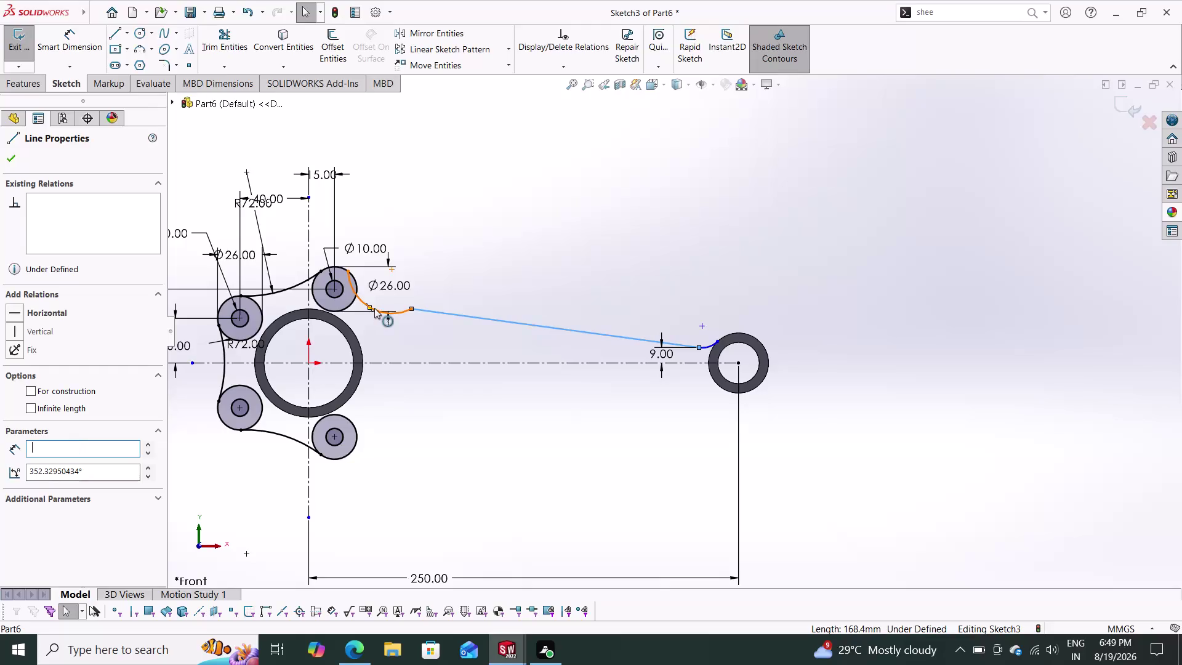
click(374, 308)
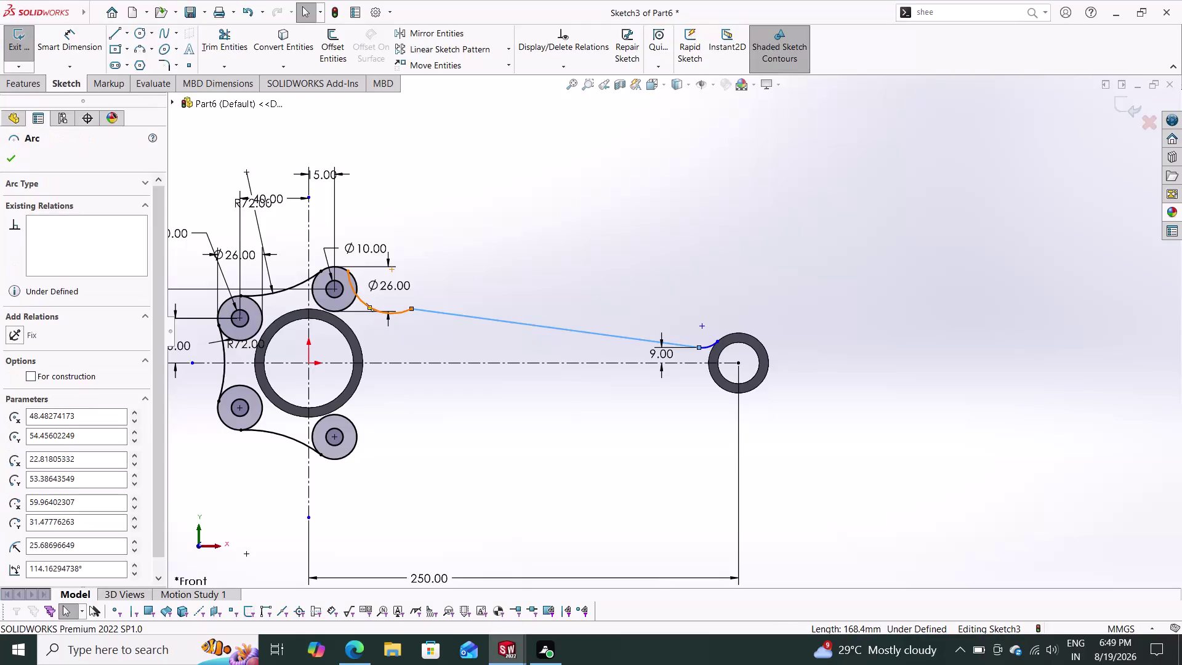
click(24, 375)
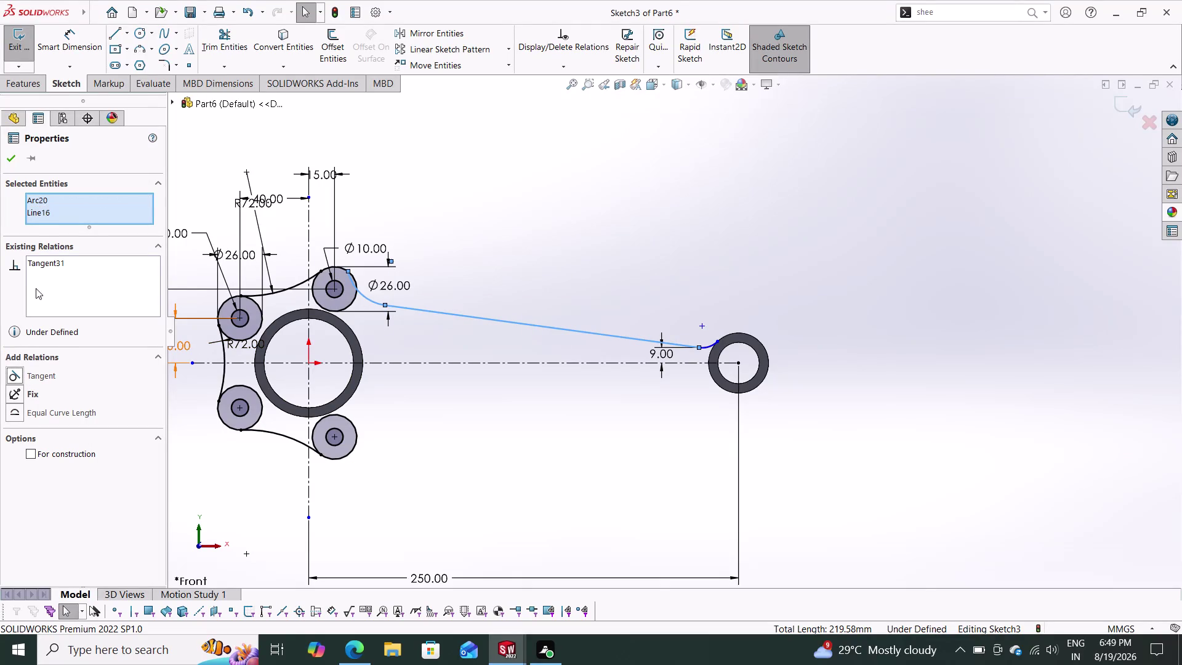
click(5, 158)
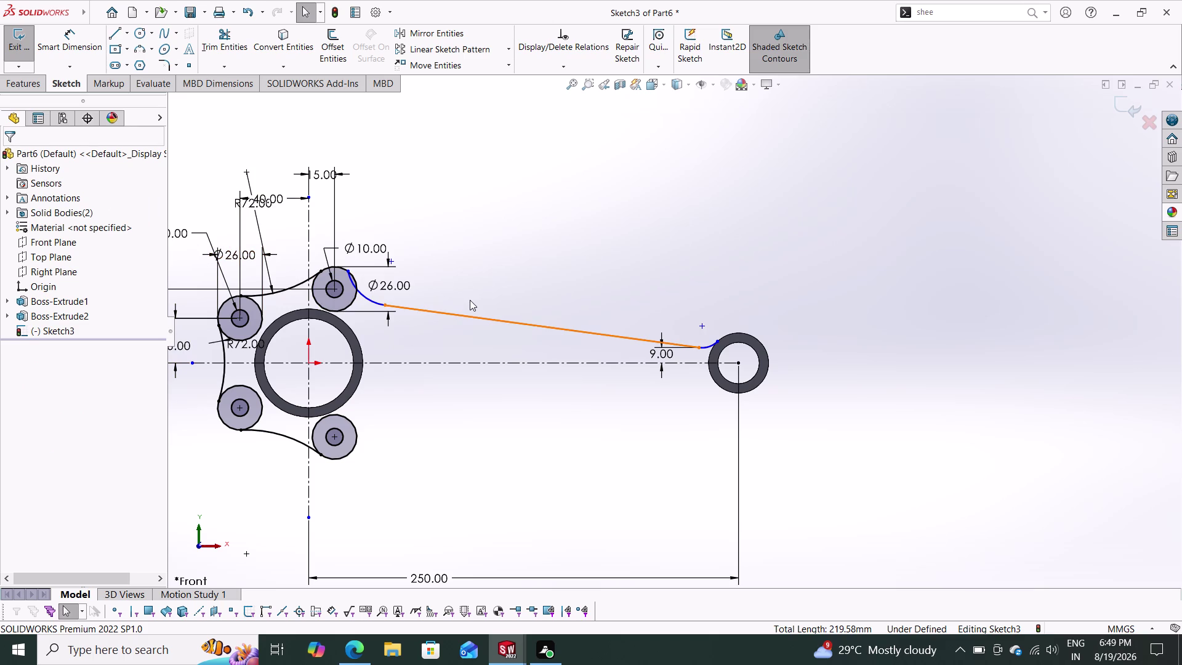
Select the upper boss circle and blend arc, then clear the selection.
click(358, 289)
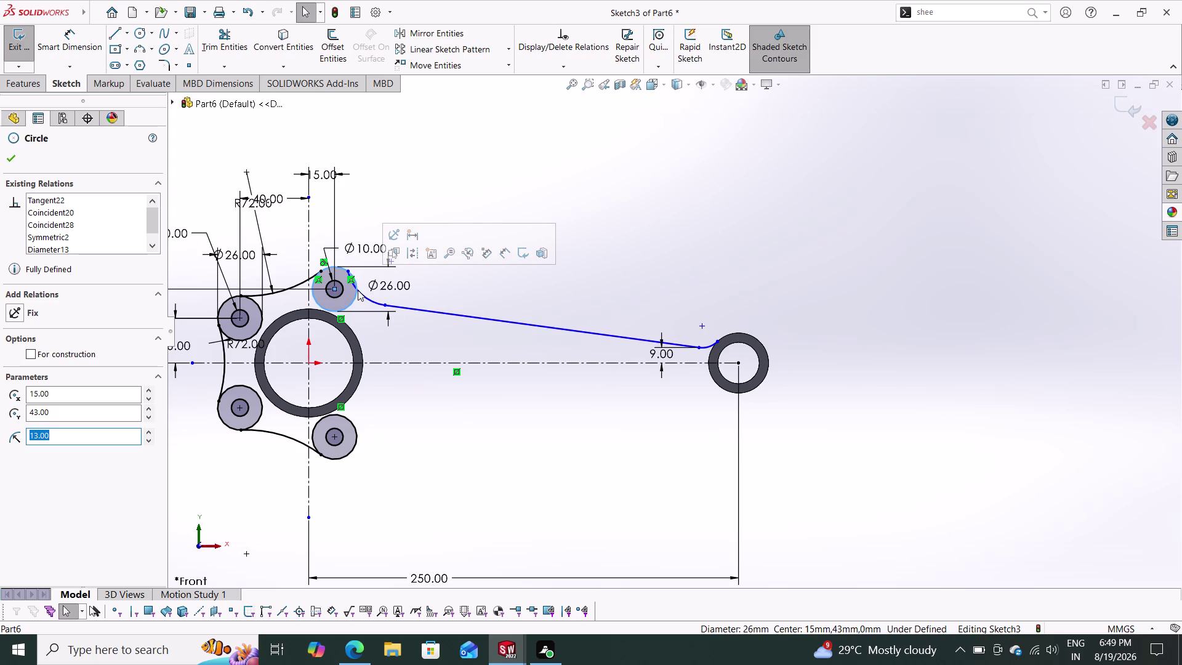
key(Escape)
key(Escape)
key(Escape)
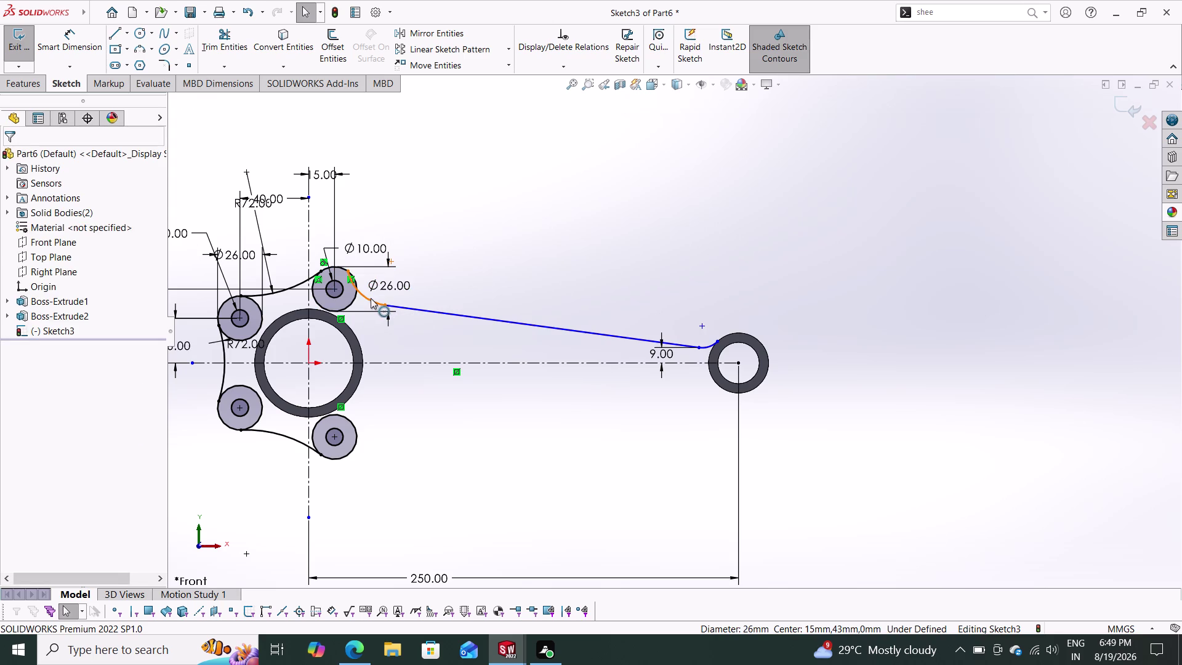
click(368, 298)
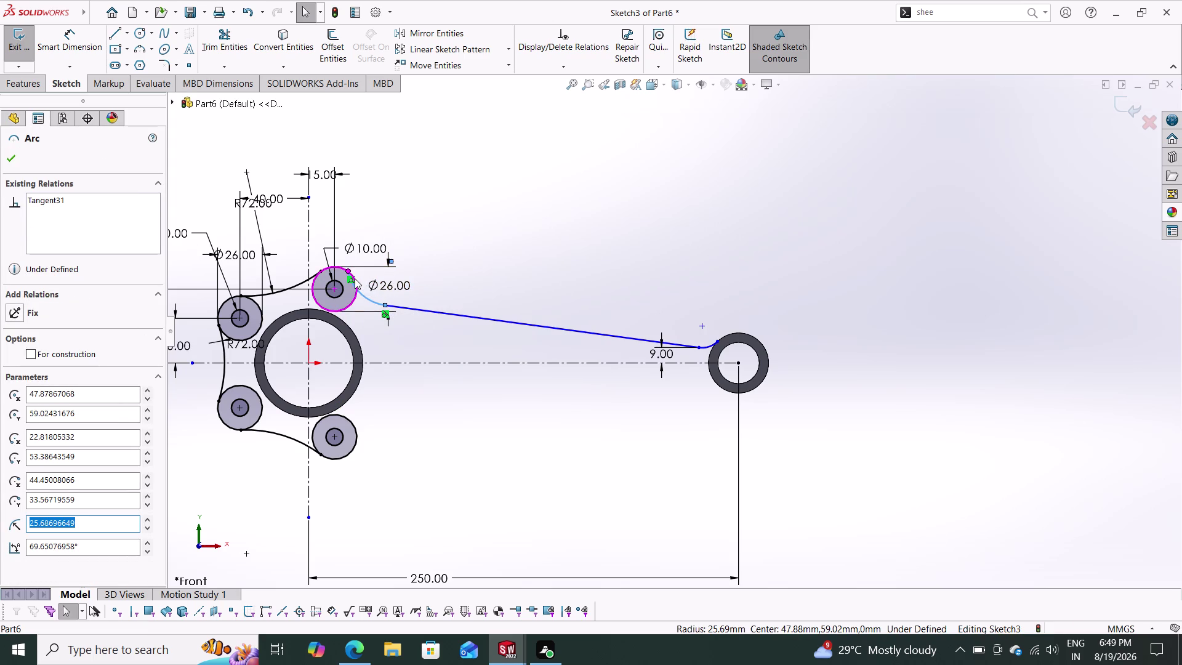
click(354, 278)
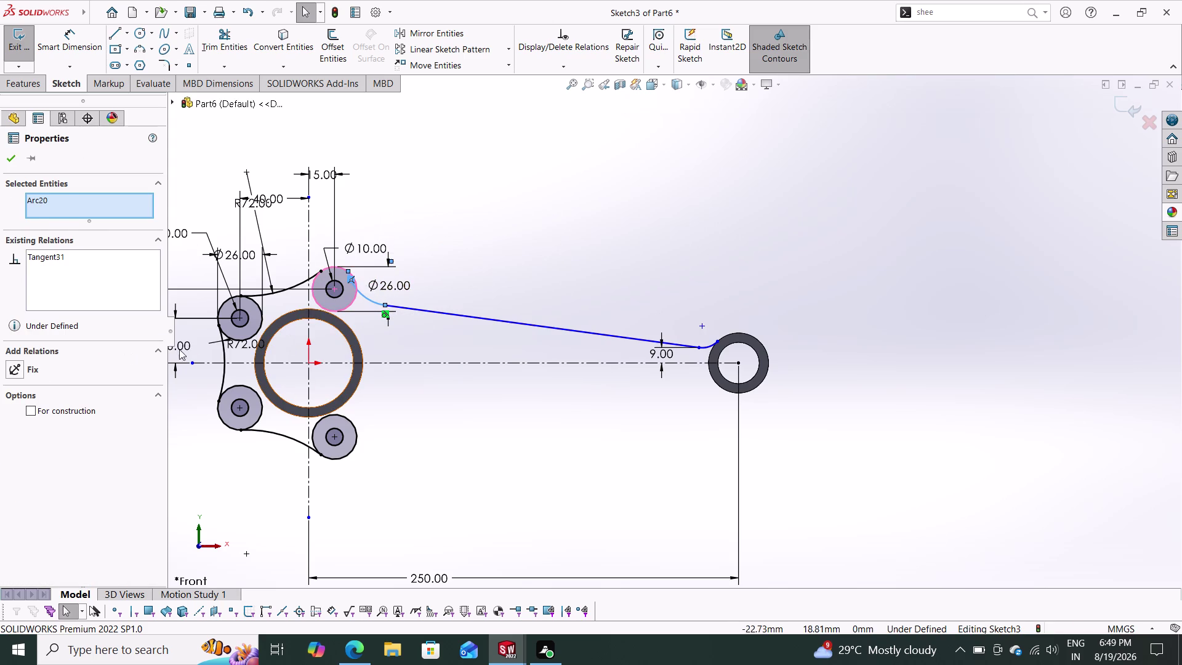
key(Escape)
key(Escape)
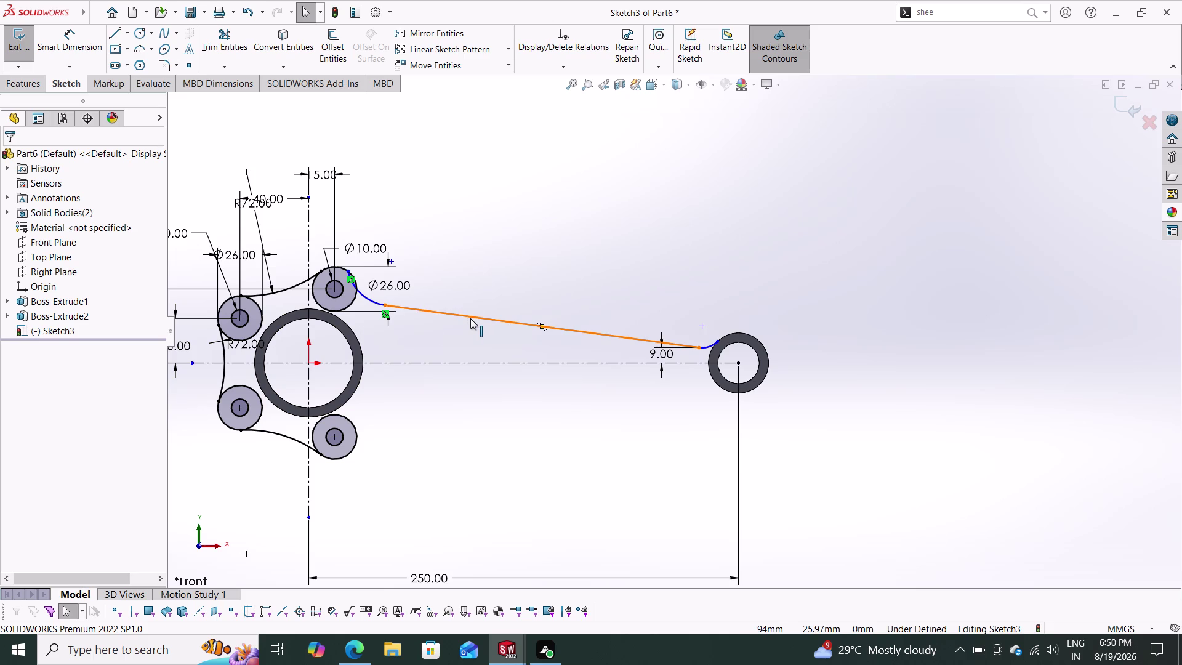
click(73, 46)
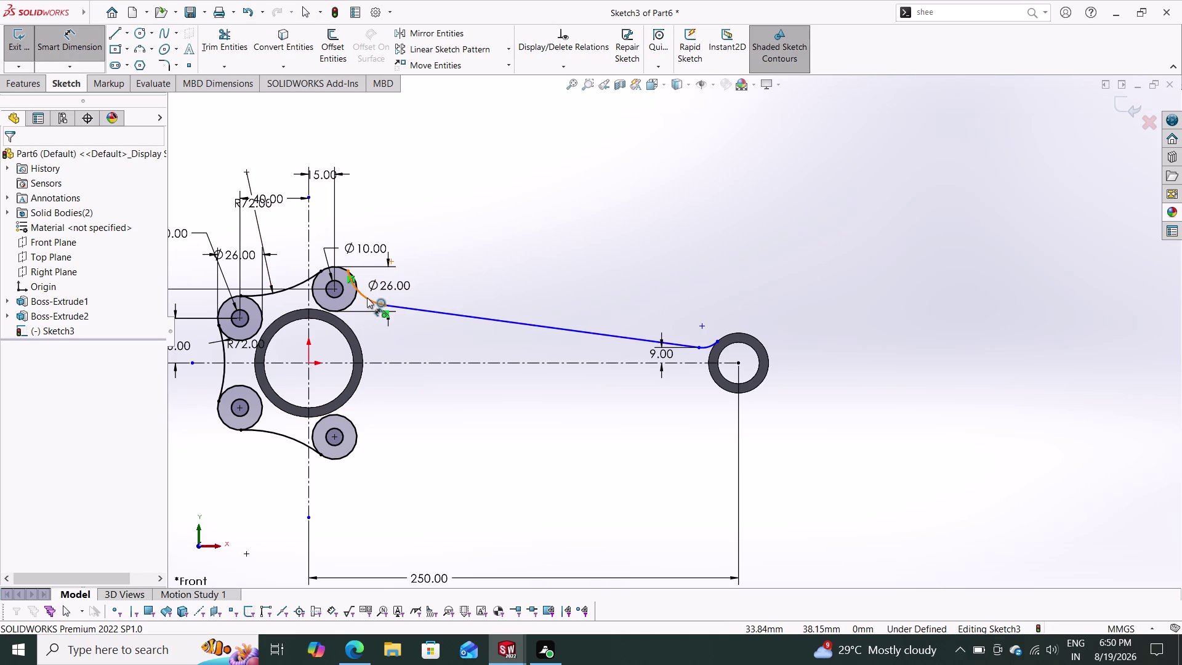
click(366, 297)
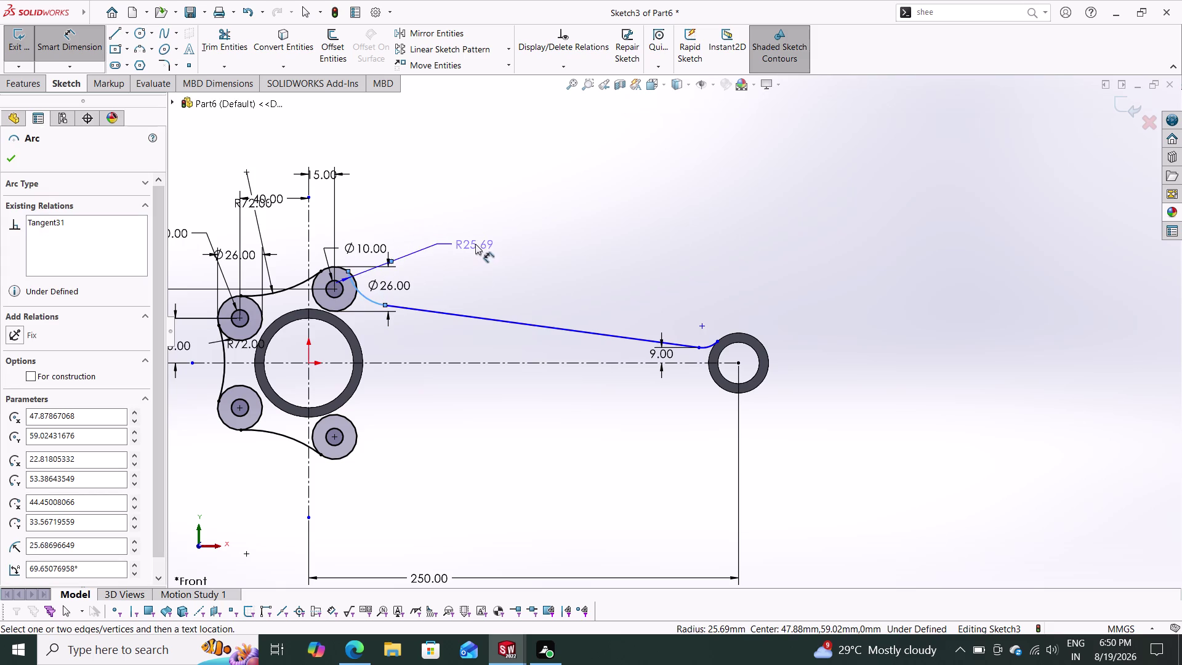
click(466, 224)
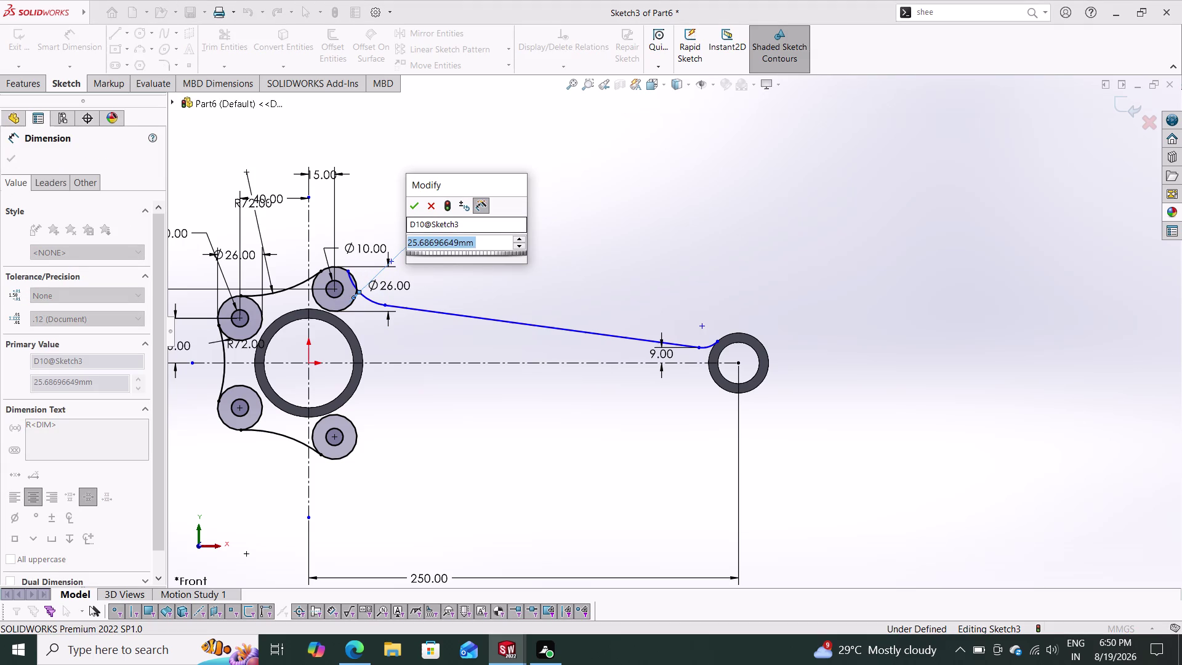
text(72)
key(Return)
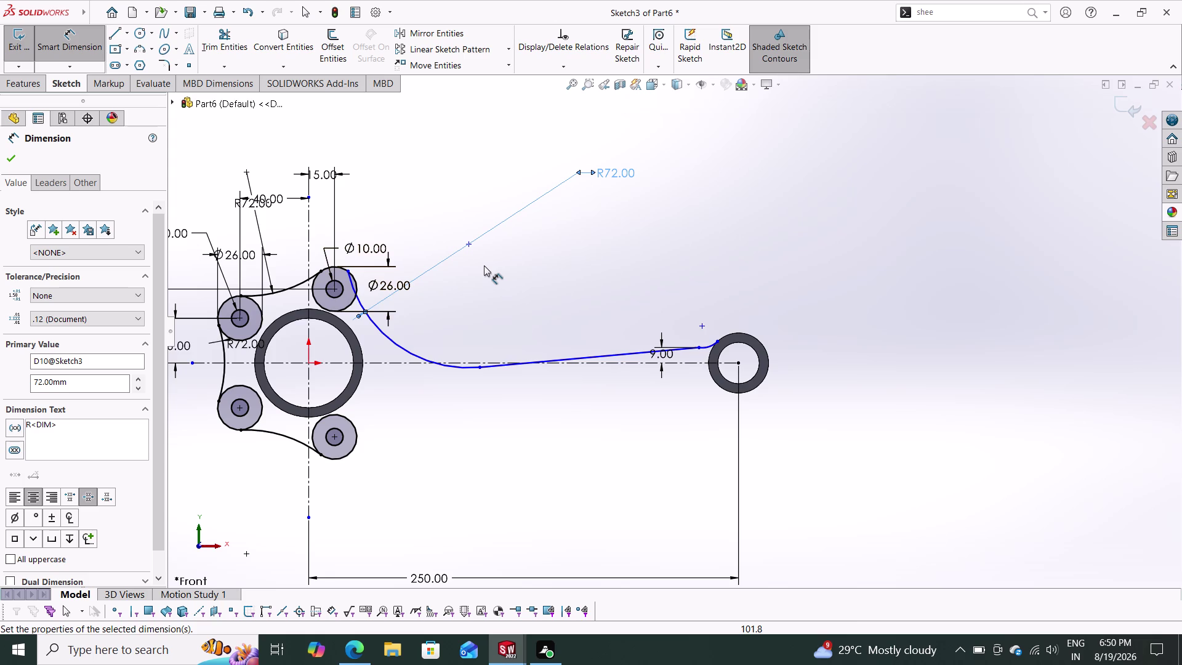
key(ctrl+z)
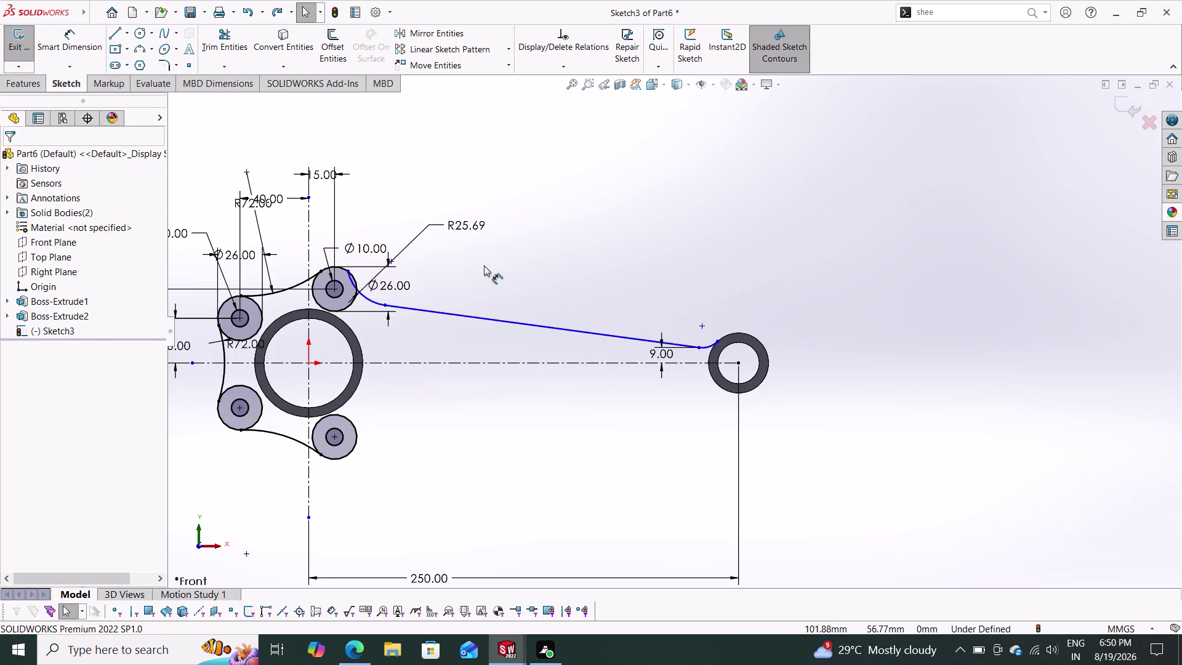
key(ctrl+z)
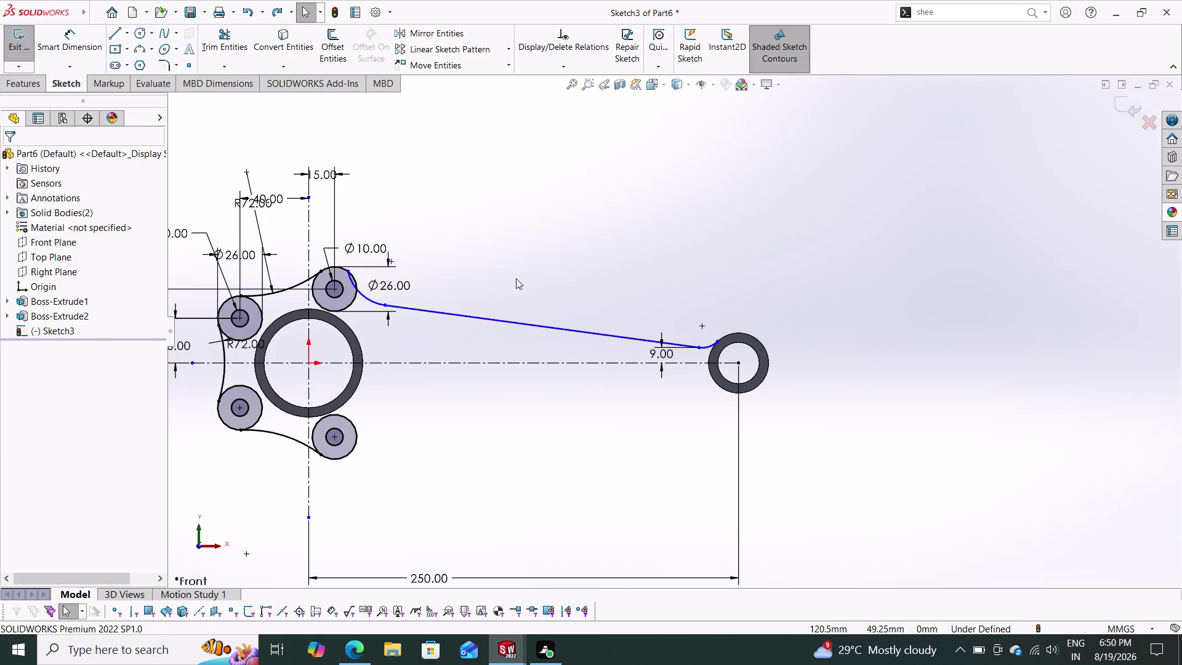
scroll(down, 3)
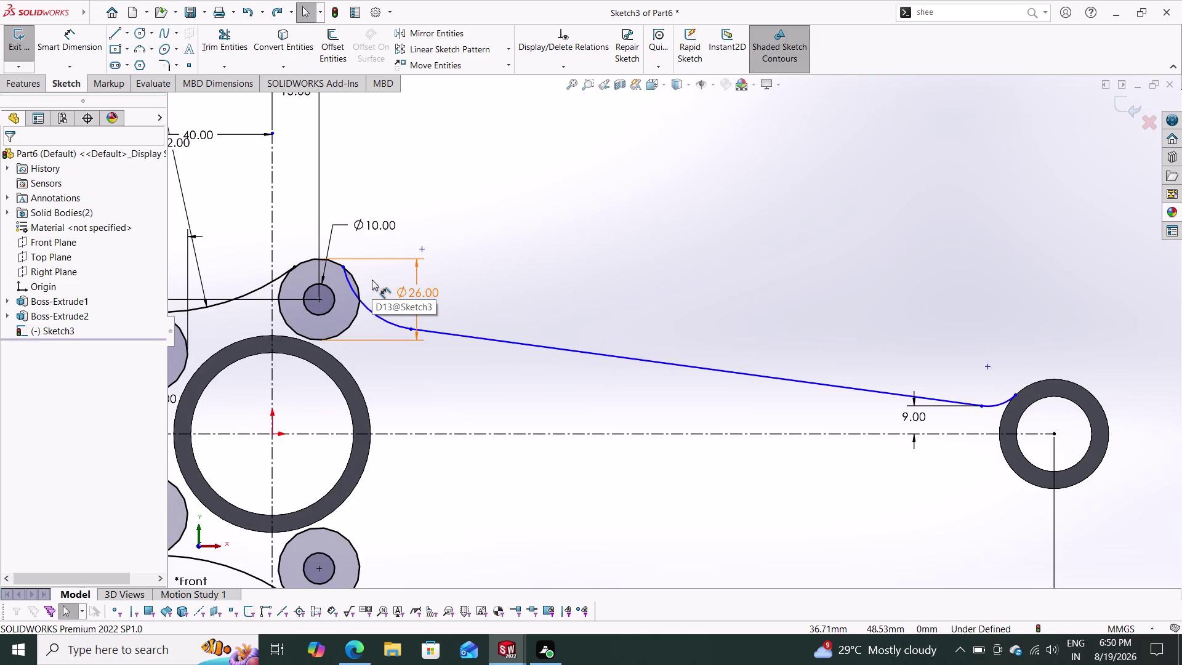
scroll(down, 3)
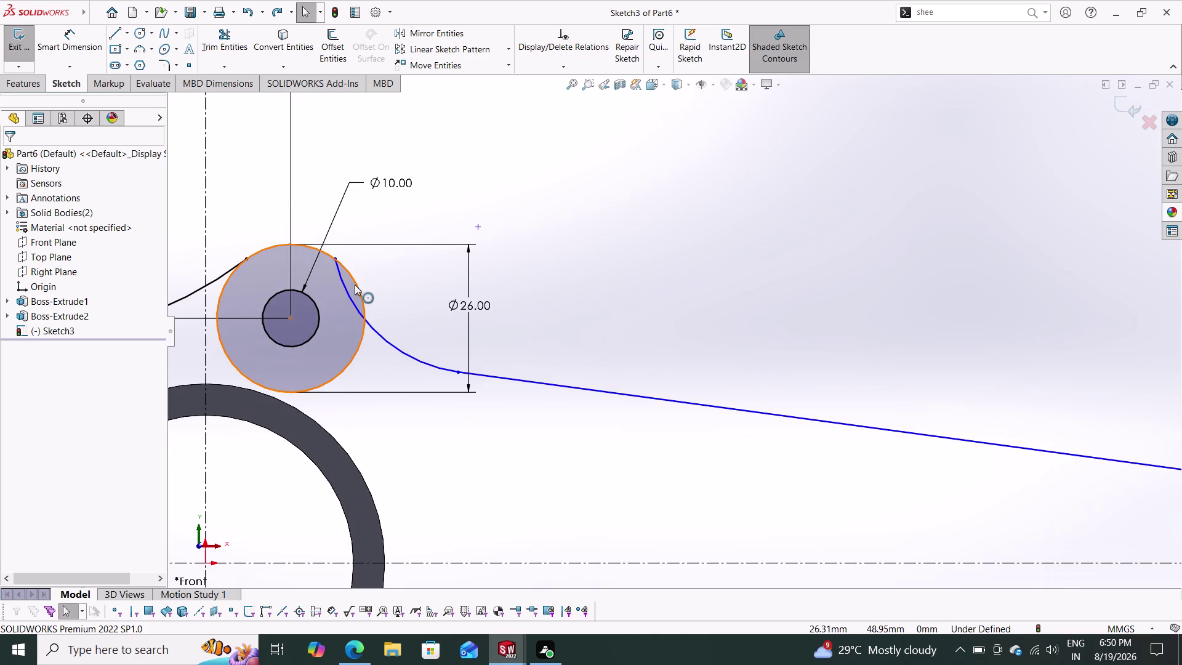
click(356, 283)
click(345, 286)
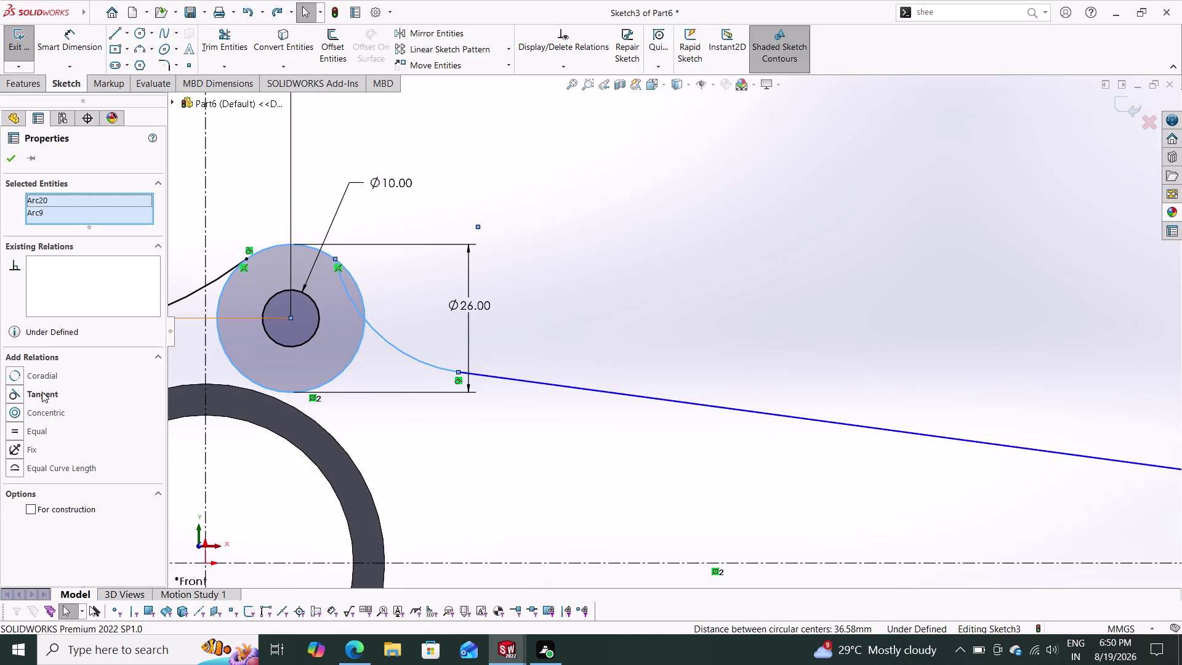
Make the blend arc tangent to the upper boss.
click(42, 392)
click(9, 161)
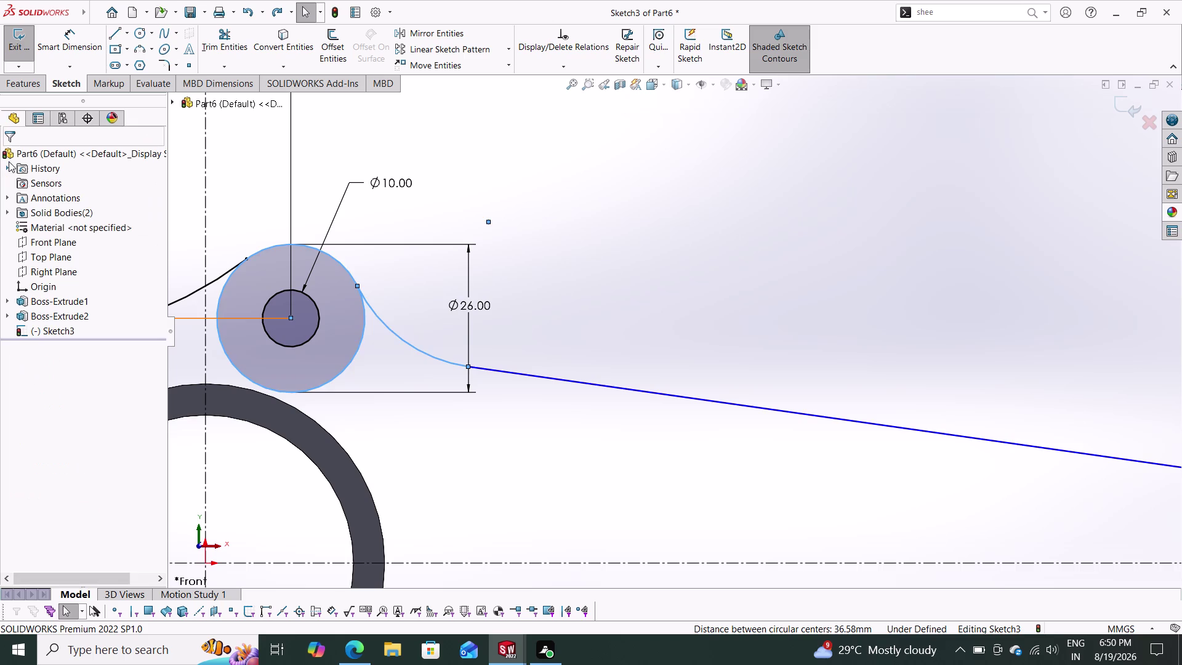
scroll(down, 3)
scroll(up, 3)
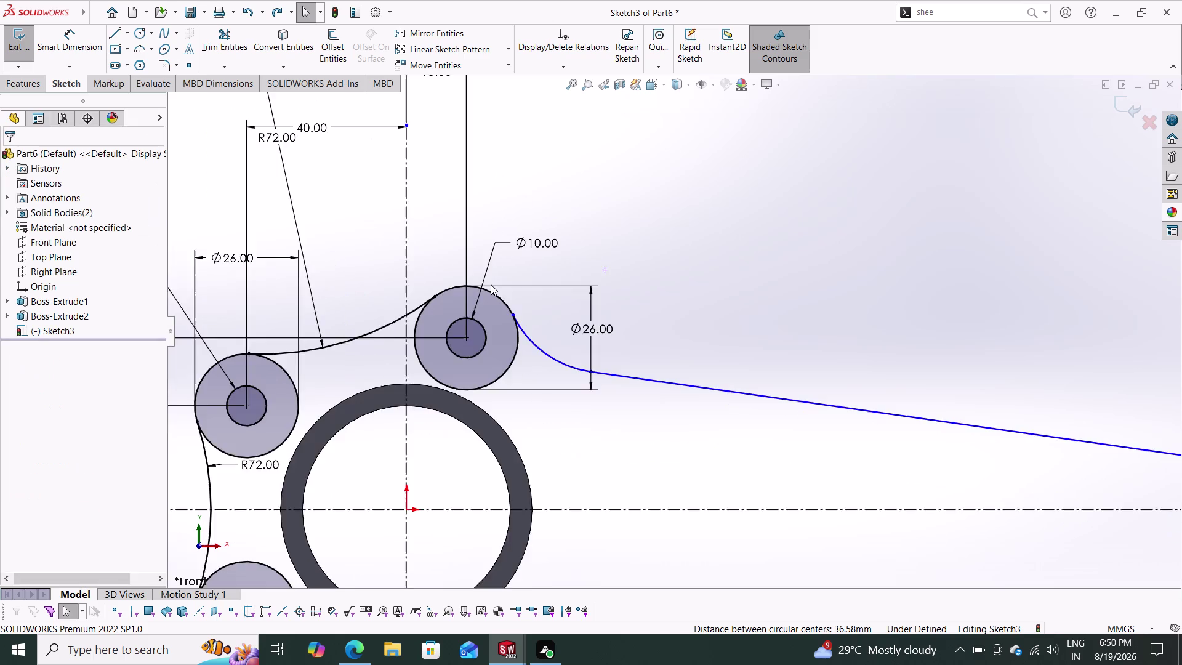
scroll(down, 3)
scroll(up, 3)
scroll(up, 3)
scroll(up, 3)
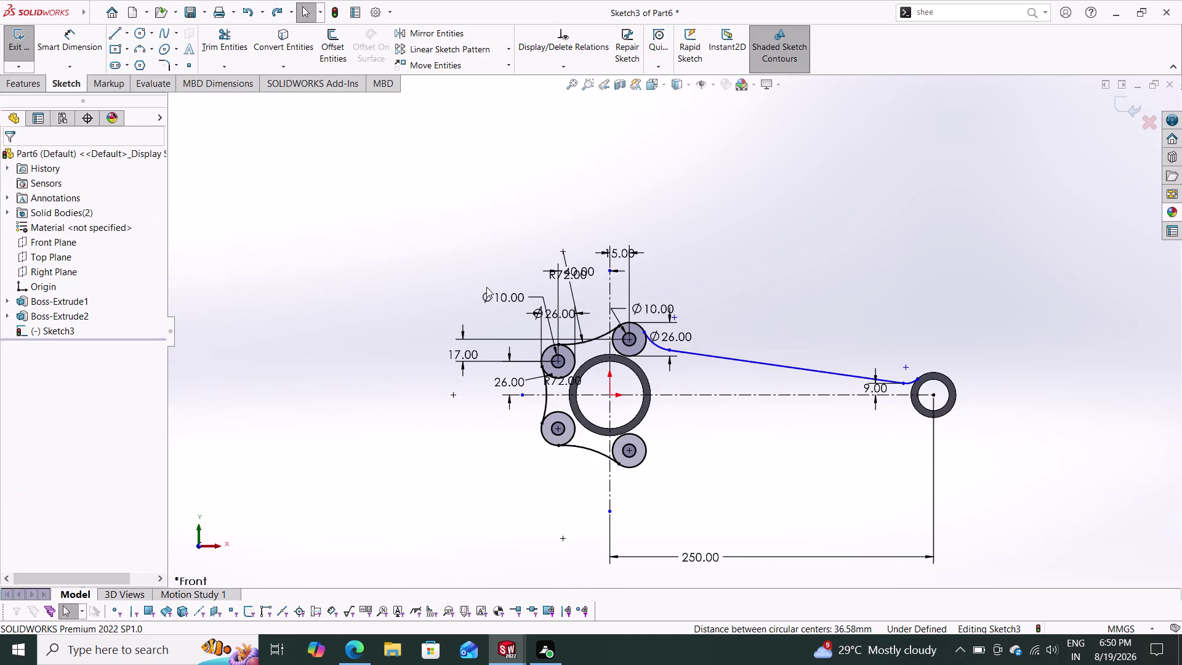
Select the upper boss's Ø26 dimension and the tangent arc, then clear the selection.
click(65, 37)
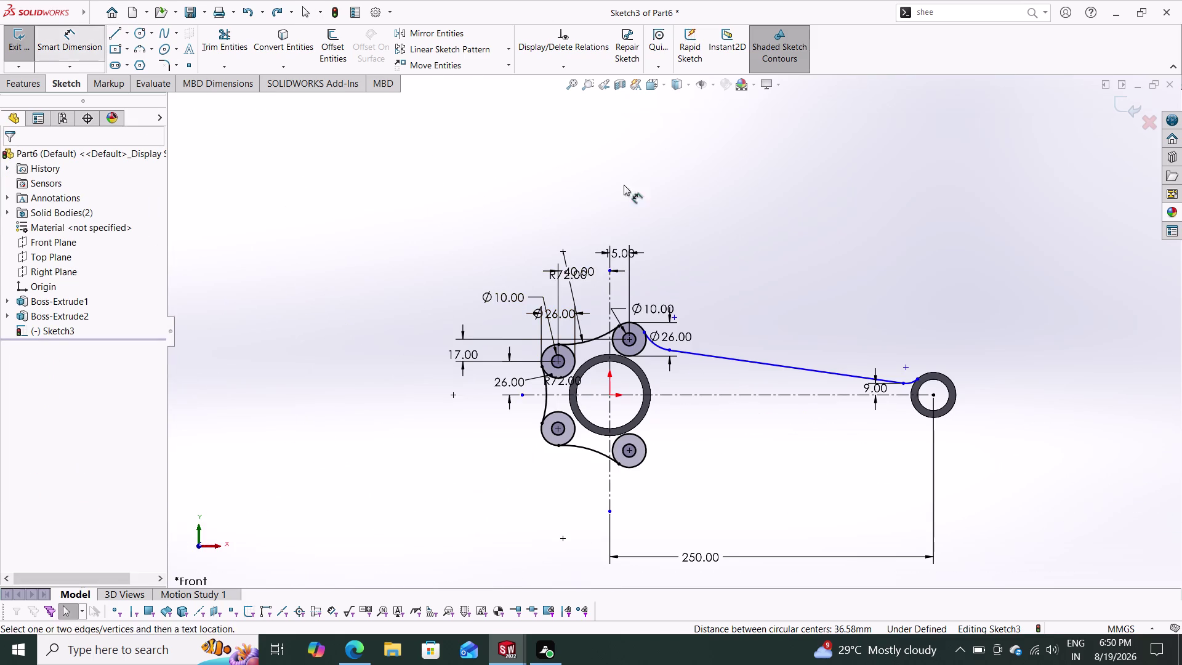
click(659, 344)
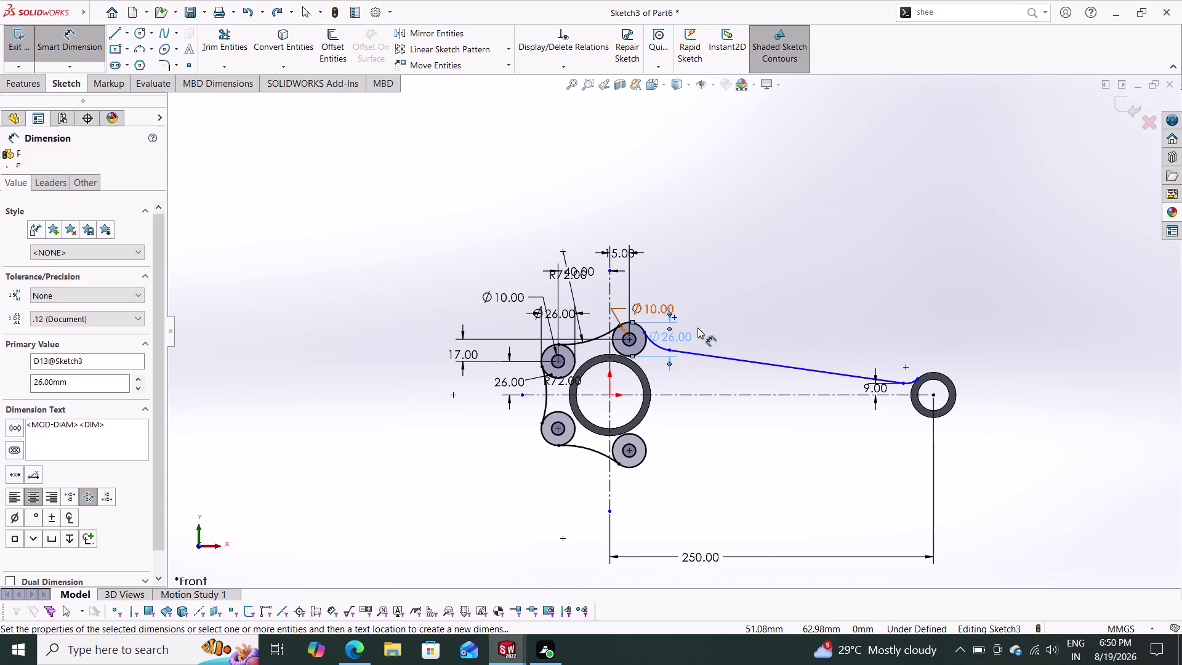
key(Escape)
scroll(down, 3)
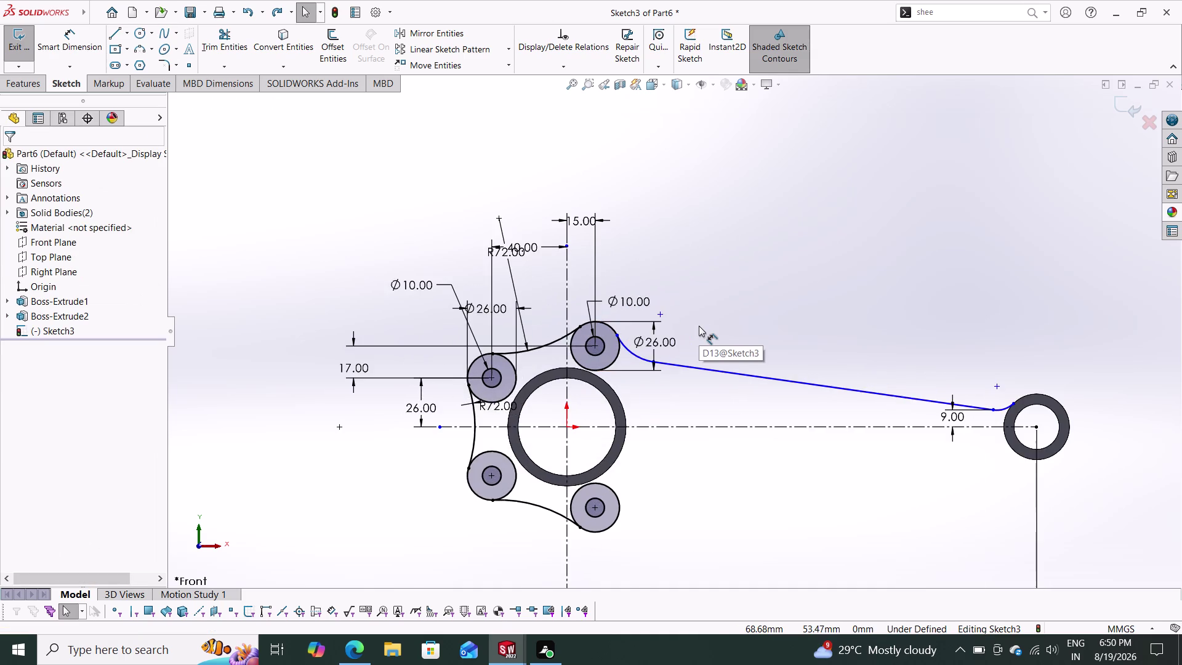
scroll(down, 3)
click(551, 389)
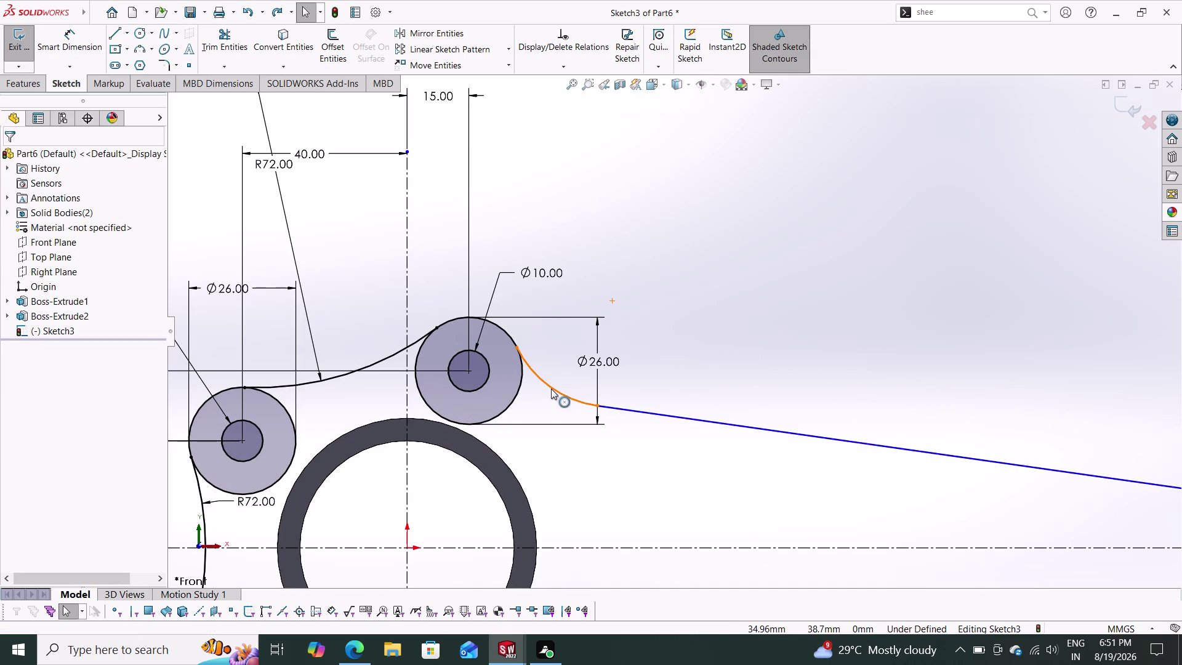
key(Escape)
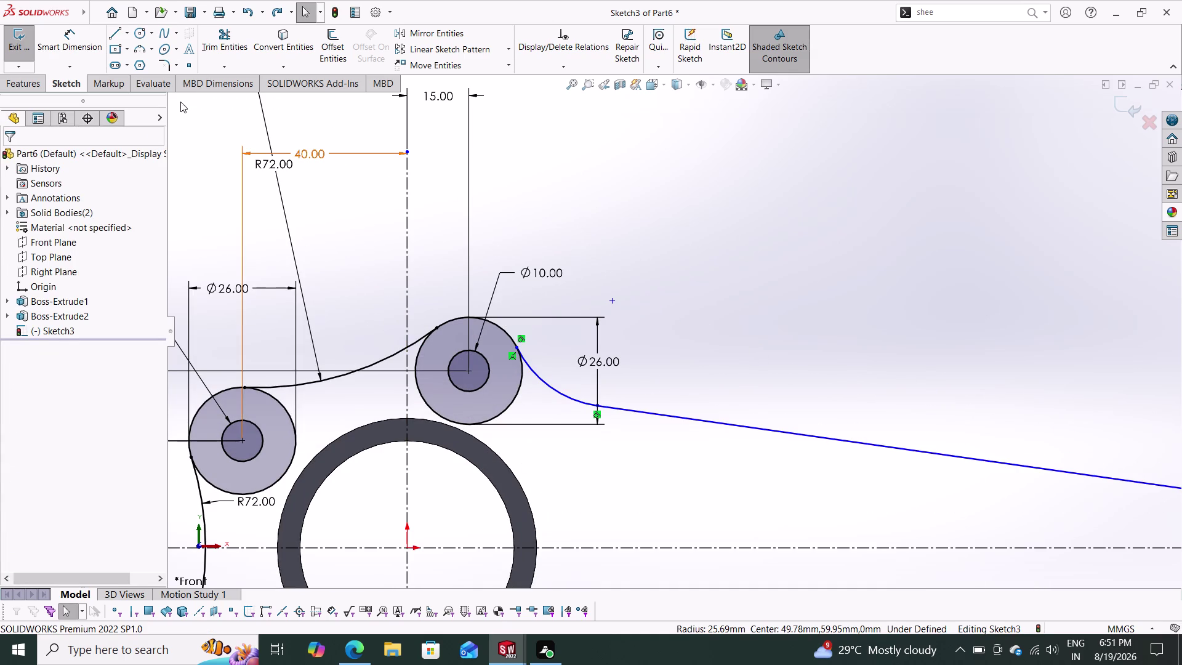
Dimension the tangent arc beside the upper boss to R72.
click(61, 30)
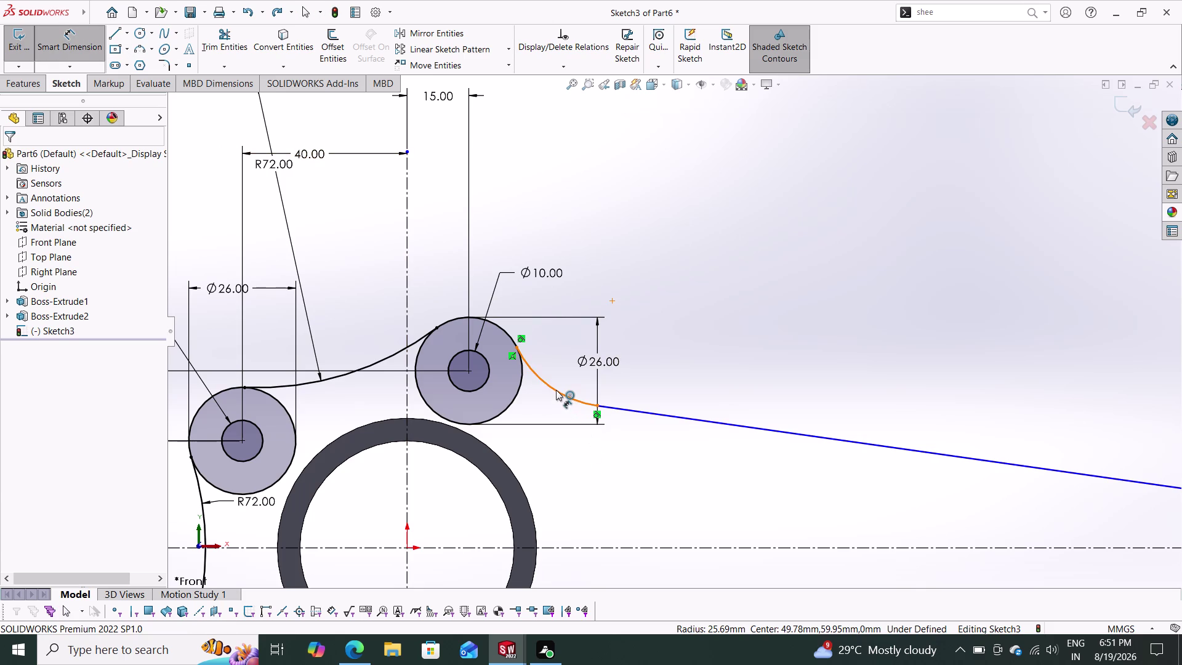
click(555, 389)
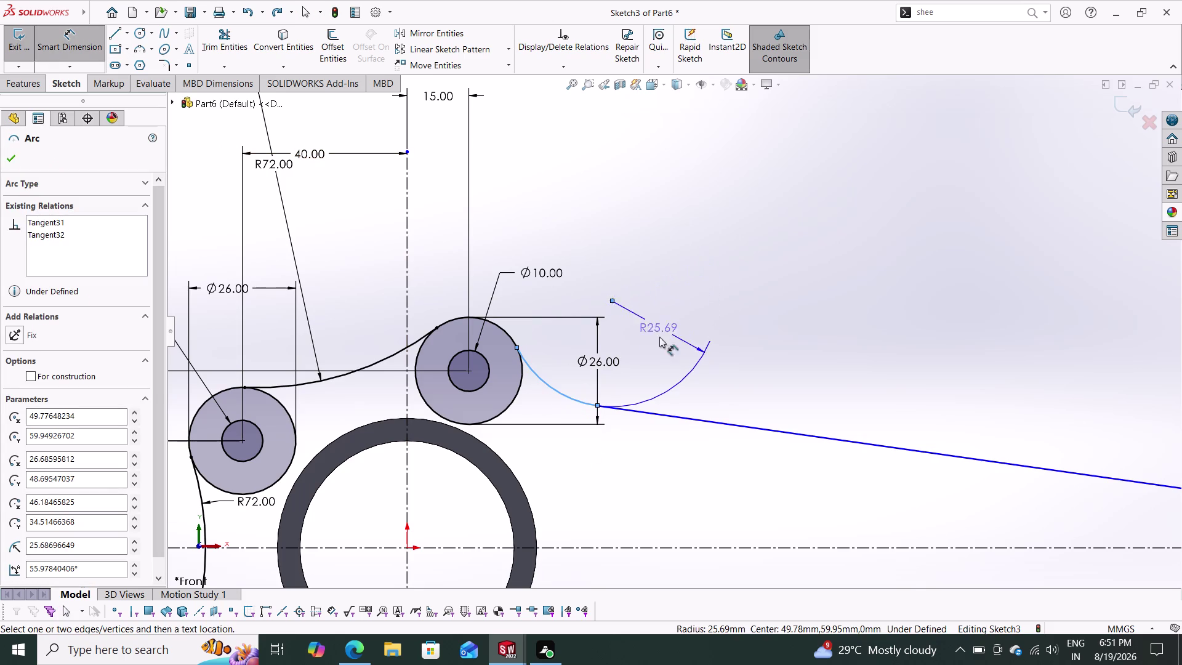
click(566, 353)
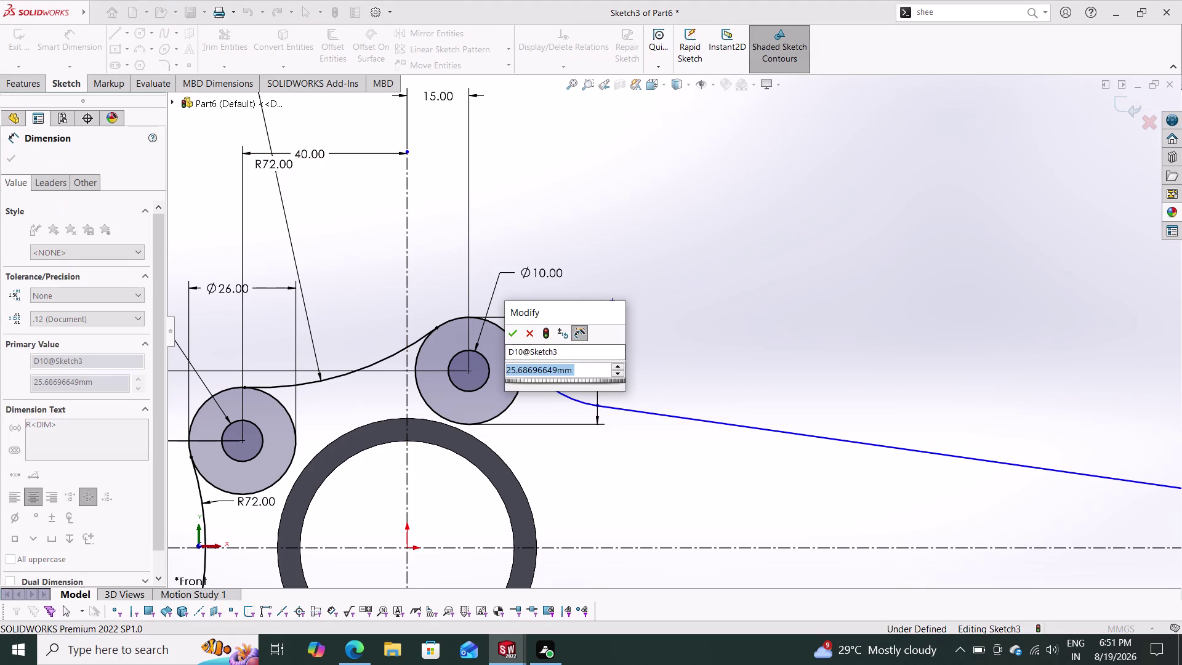
text(72)
key(Return)
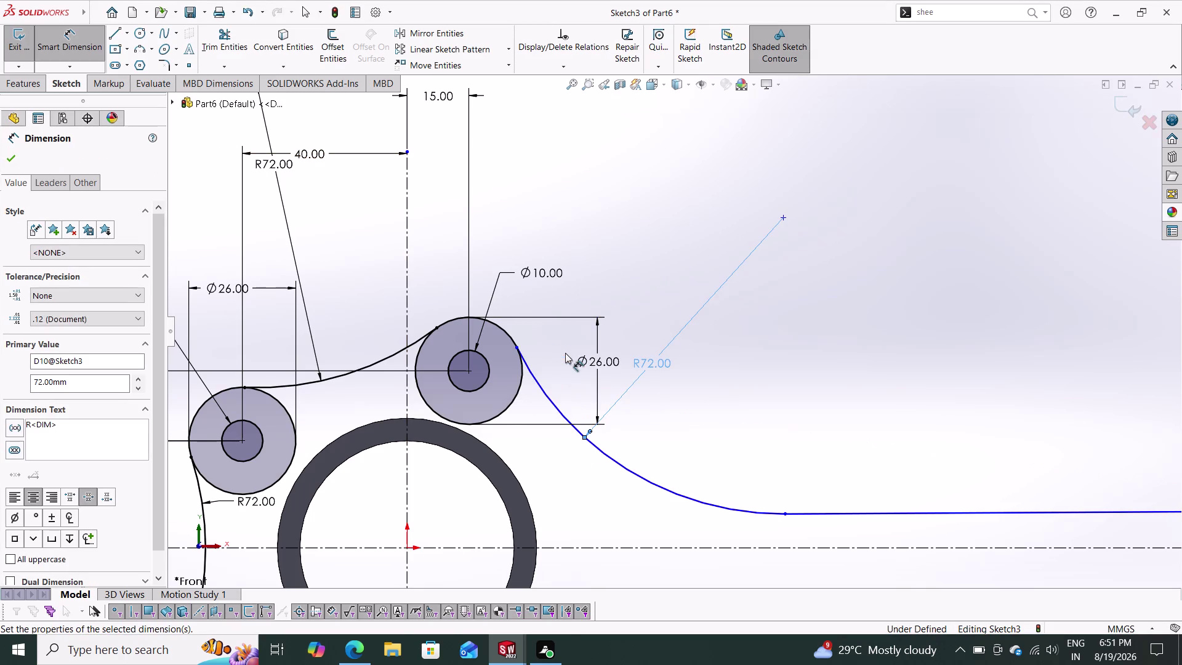
scroll(down, 3)
scroll(up, 3)
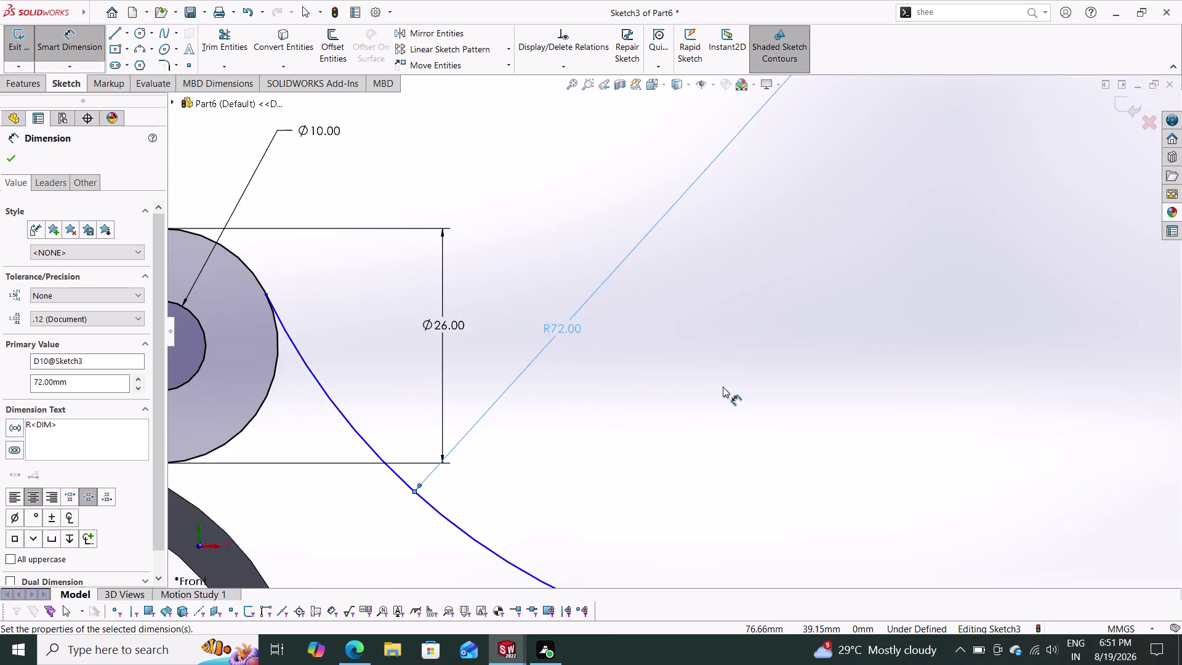
scroll(up, 3)
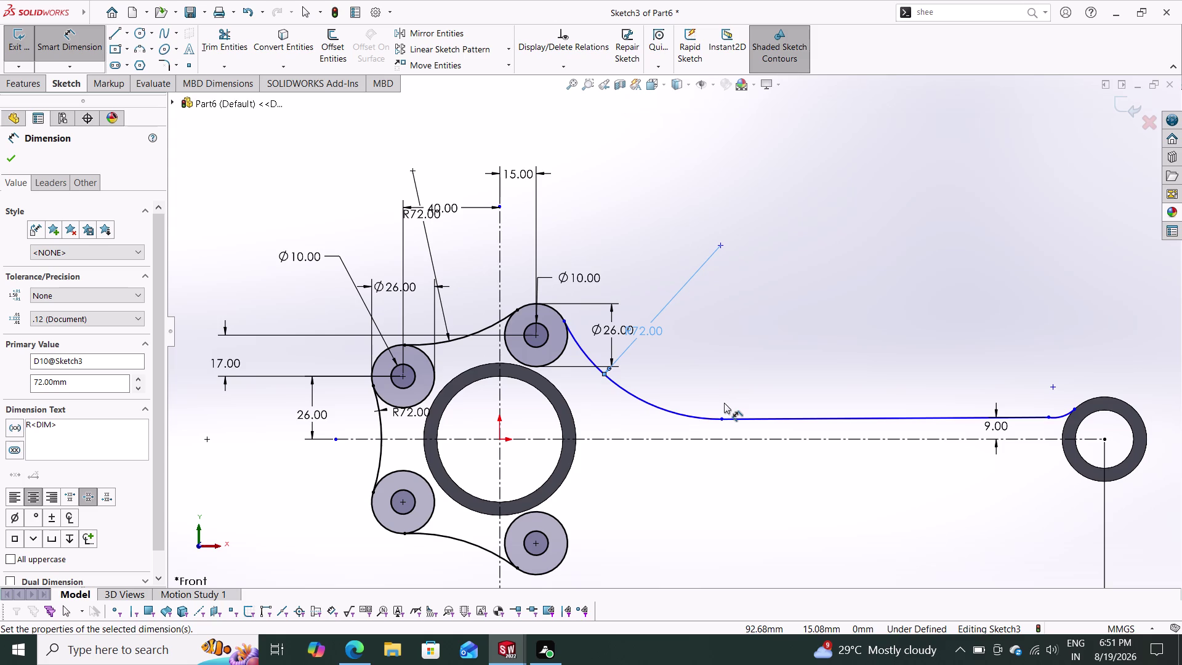
Dimension the beam edge to the centreline, try 3 mm, then undo to keep 8.24 mm.
click(720, 419)
click(723, 436)
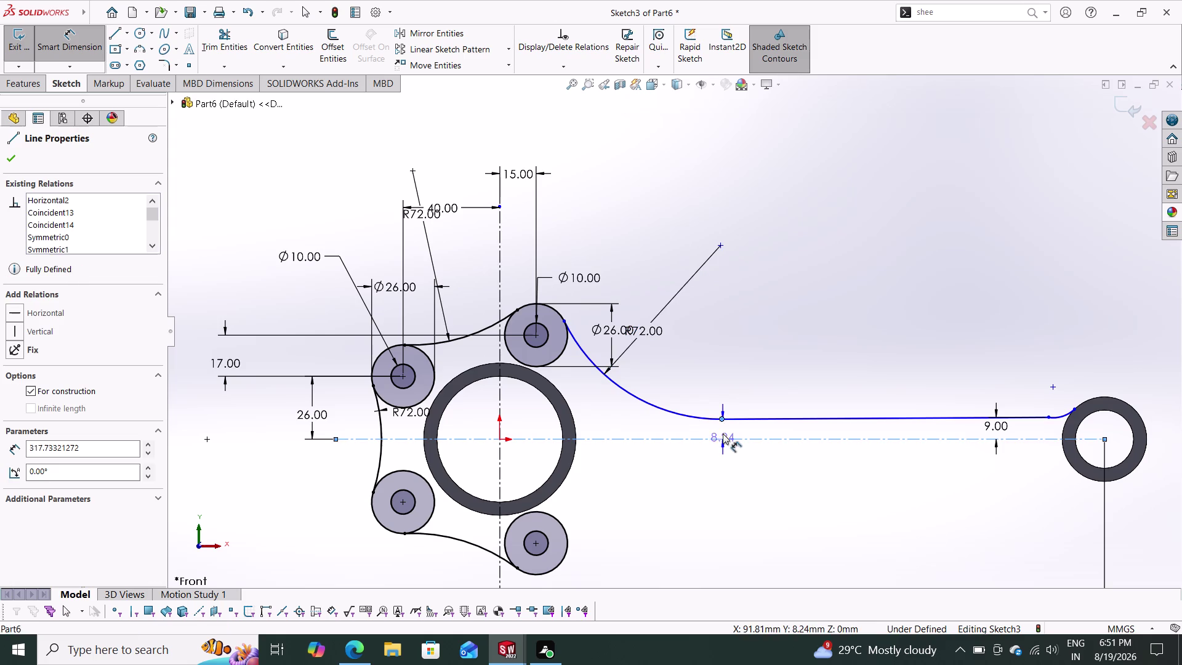
click(727, 431)
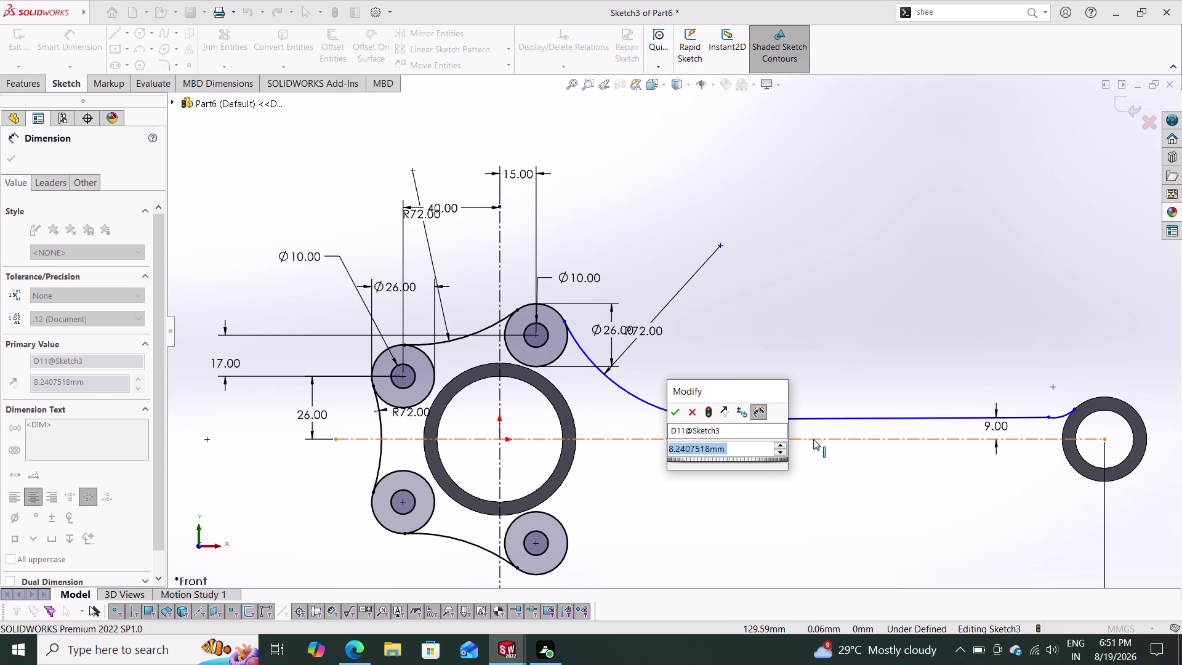
key(3)
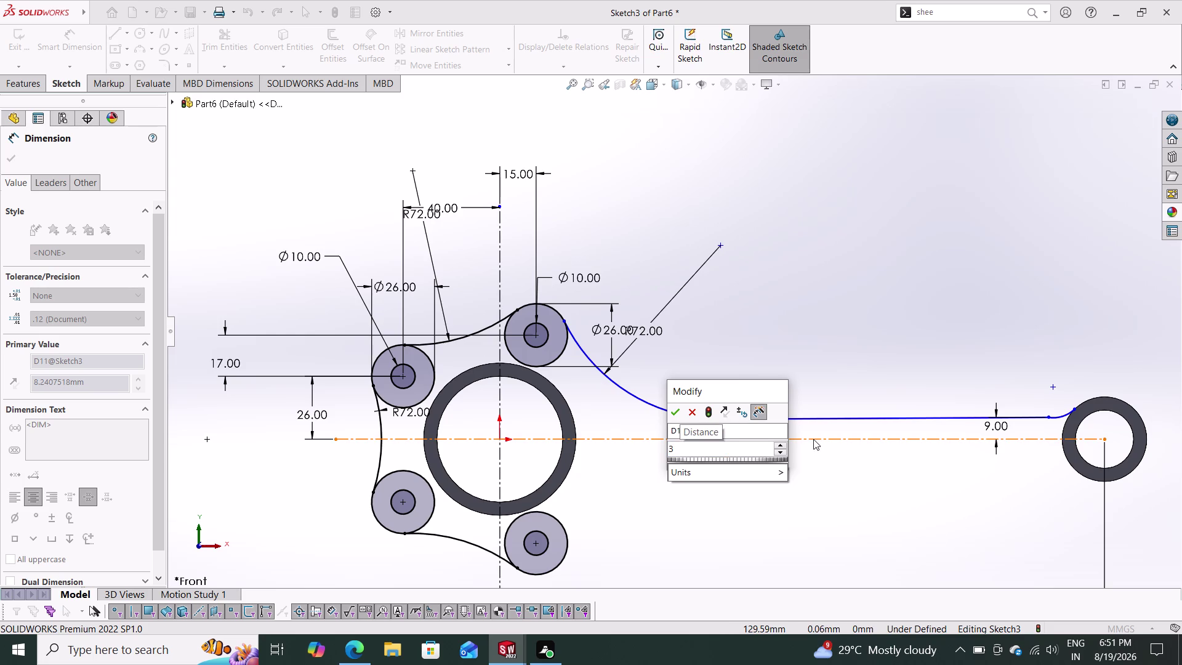
key(Return)
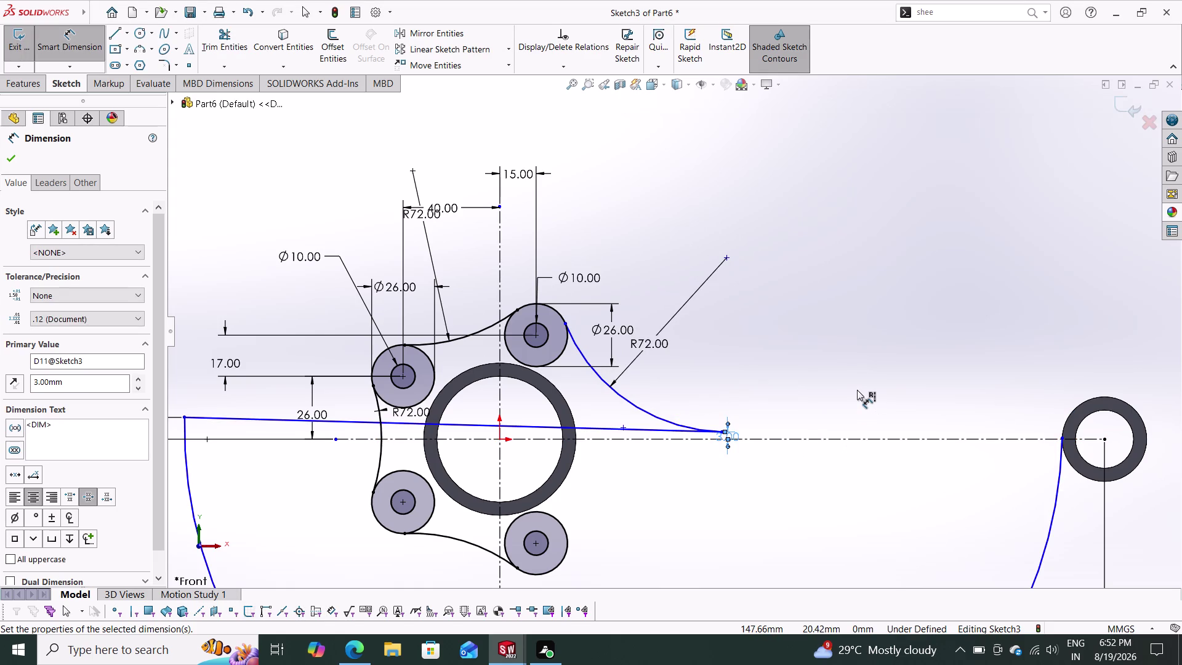
scroll(down, 3)
scroll(up, 3)
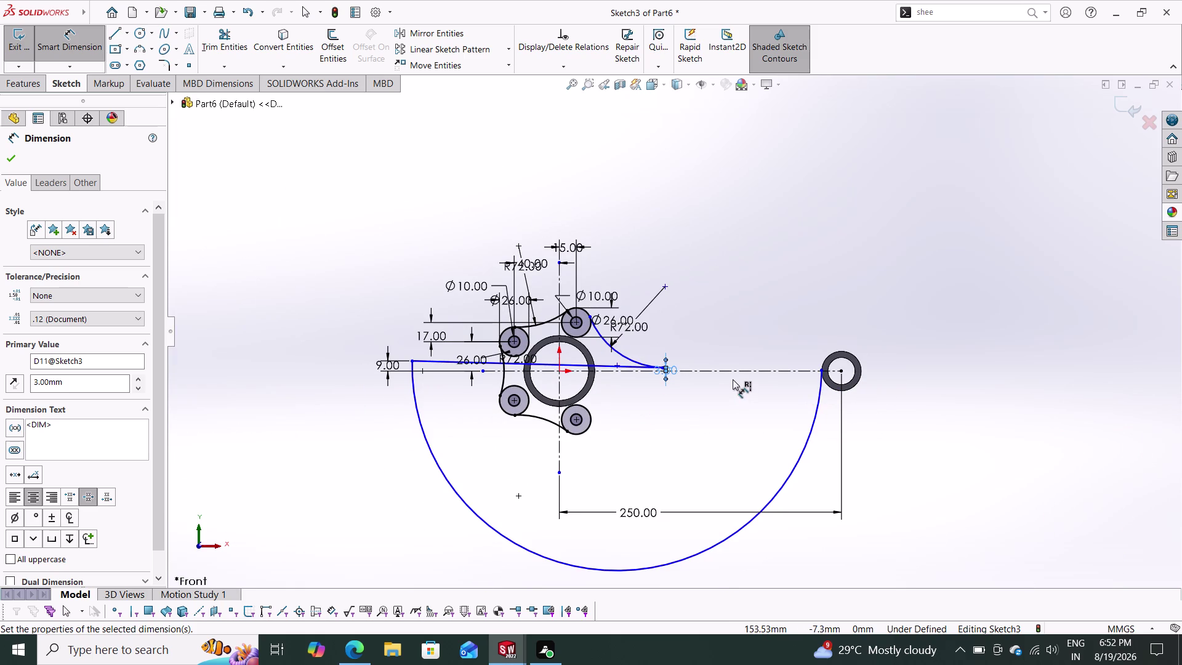
key(ctrl+z)
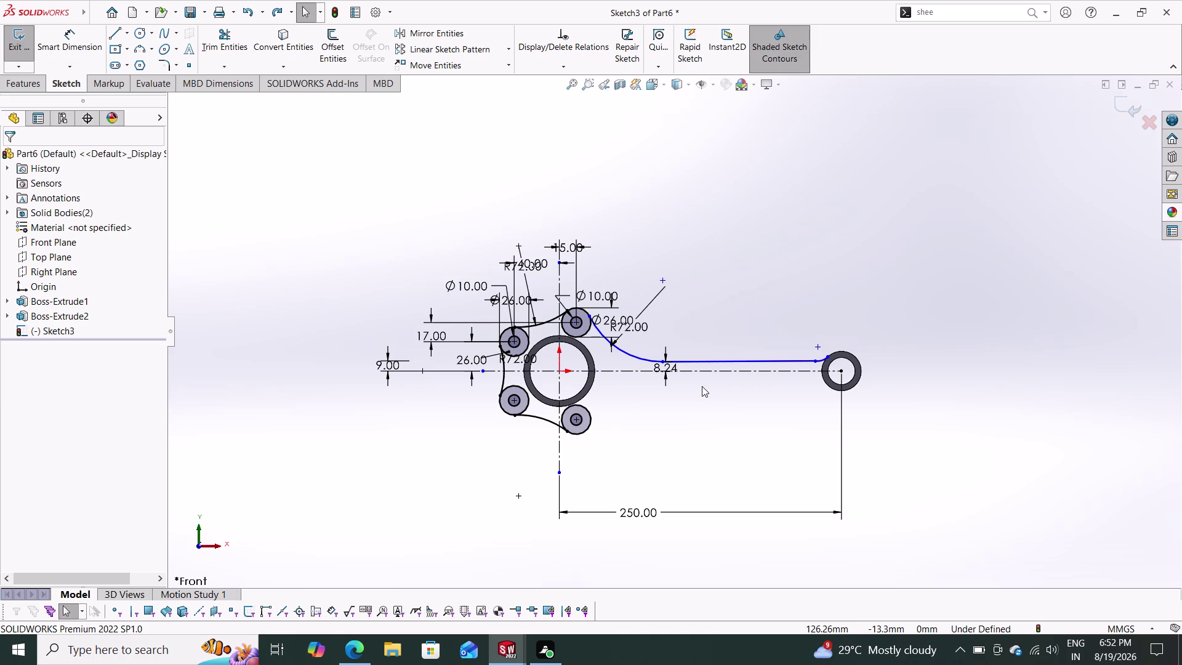
Change the 8.24 beam-edge distance to 26/2, making it 13 mm.
double_click(668, 367)
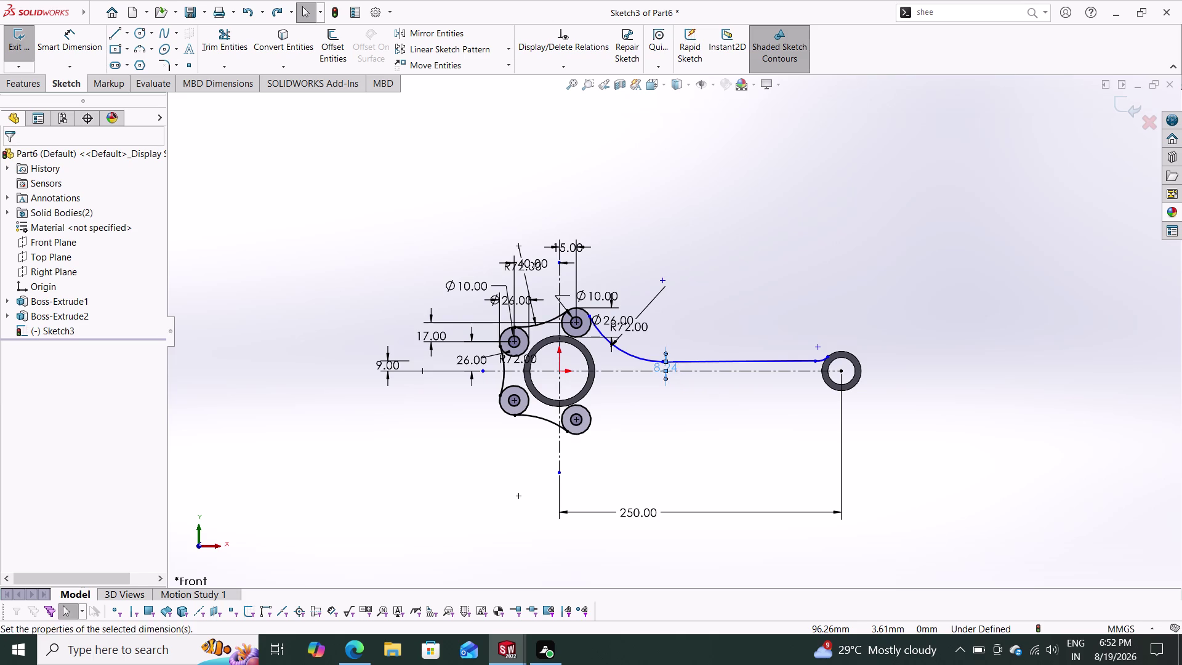
text(26)
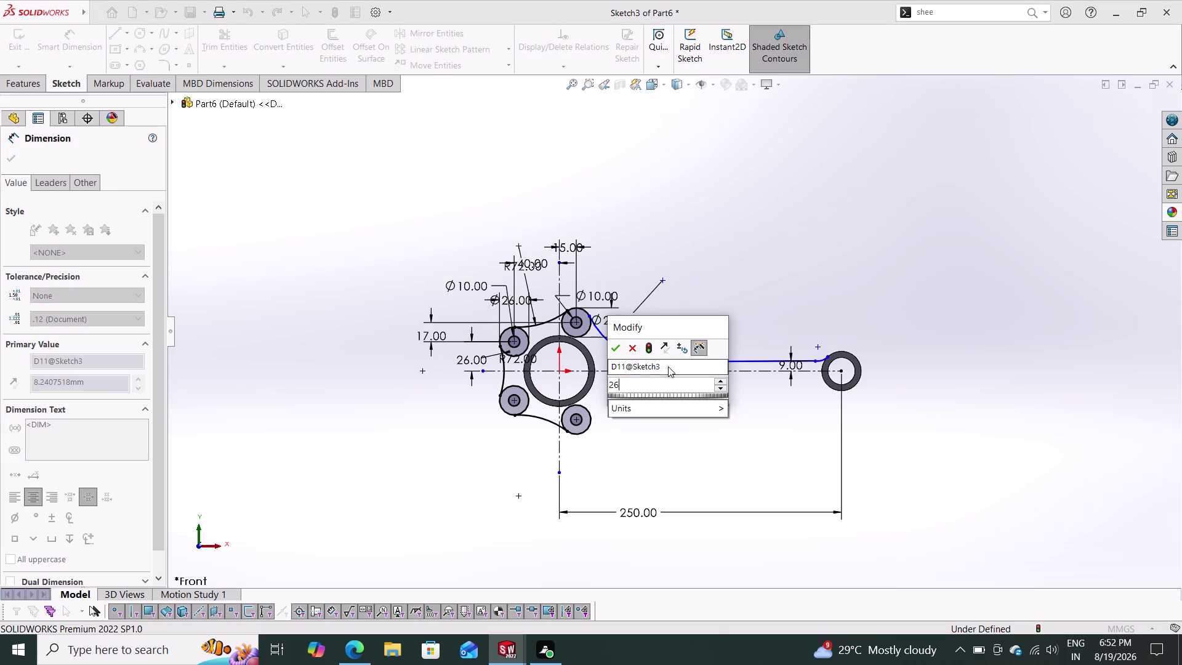
text(/2)
key(Return)
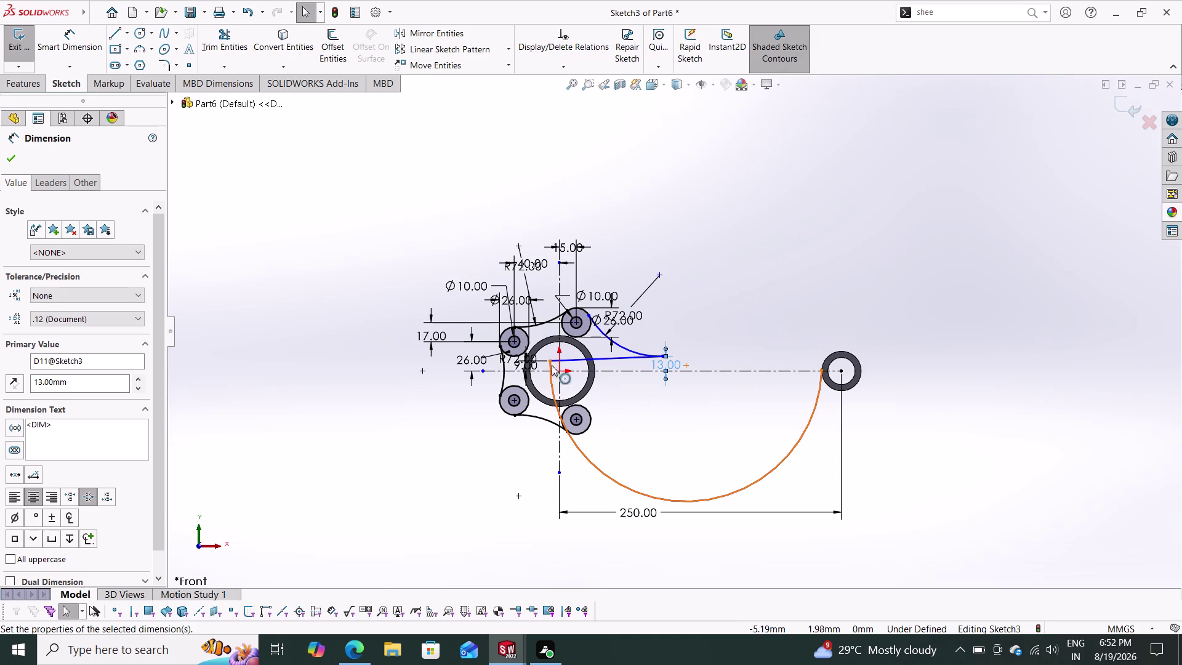
Drag the flipped curve point back above the centreline toward the small ring.
drag(548, 360, 635, 366)
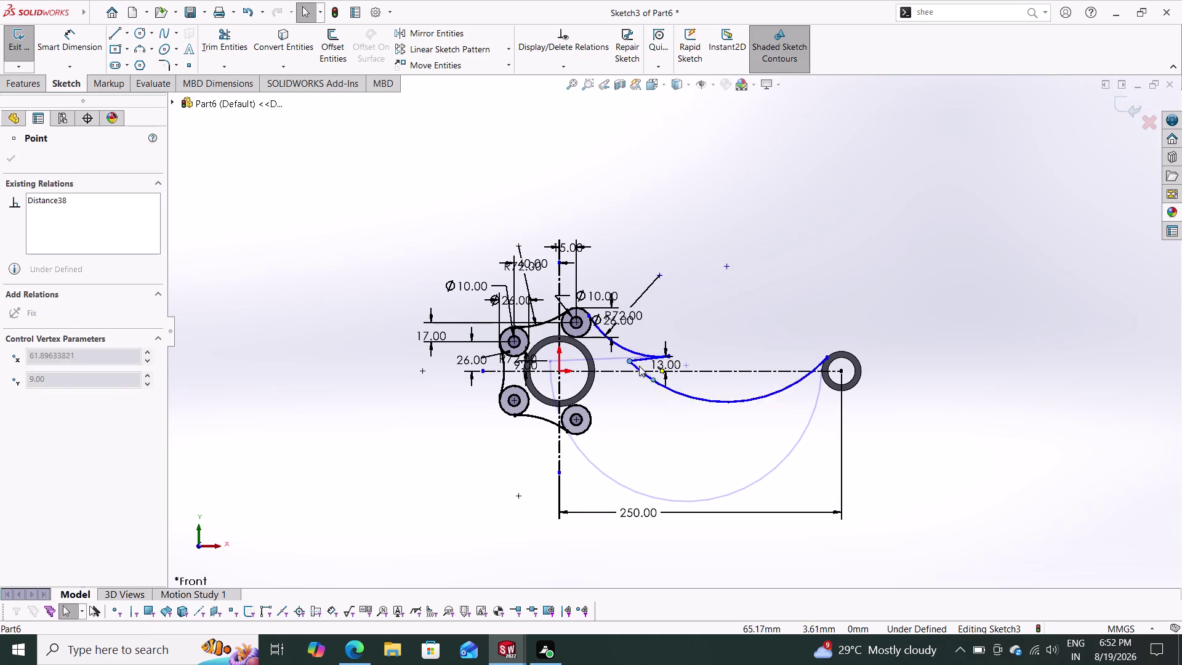
drag(635, 366, 748, 308)
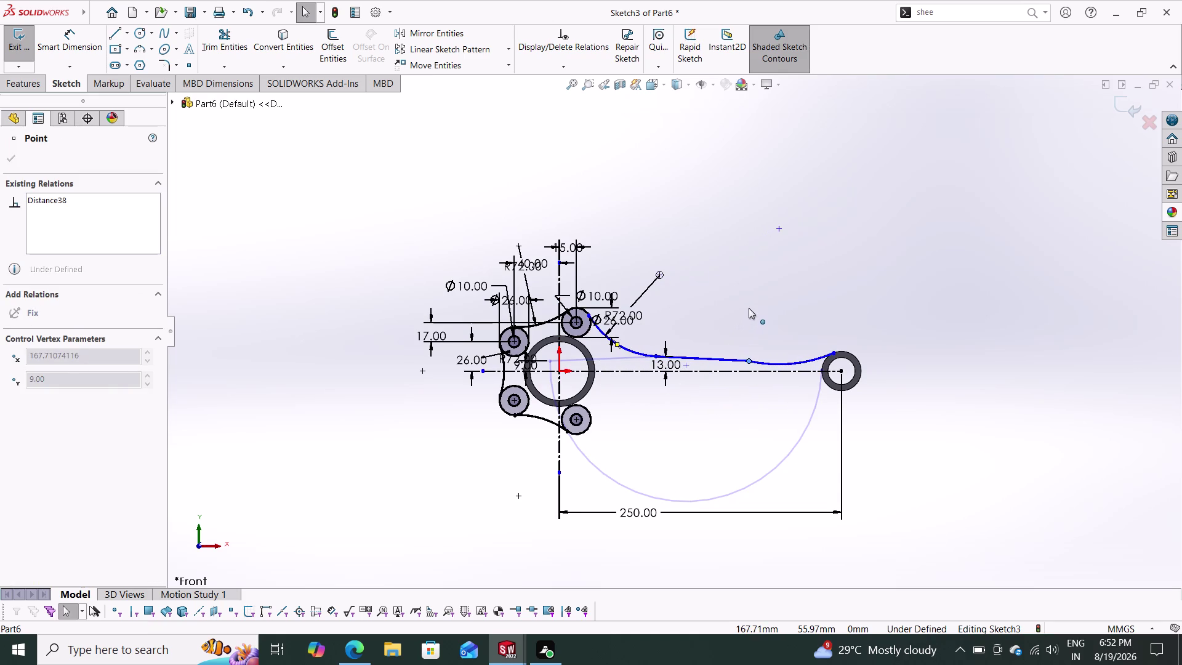
drag(748, 307, 802, 288)
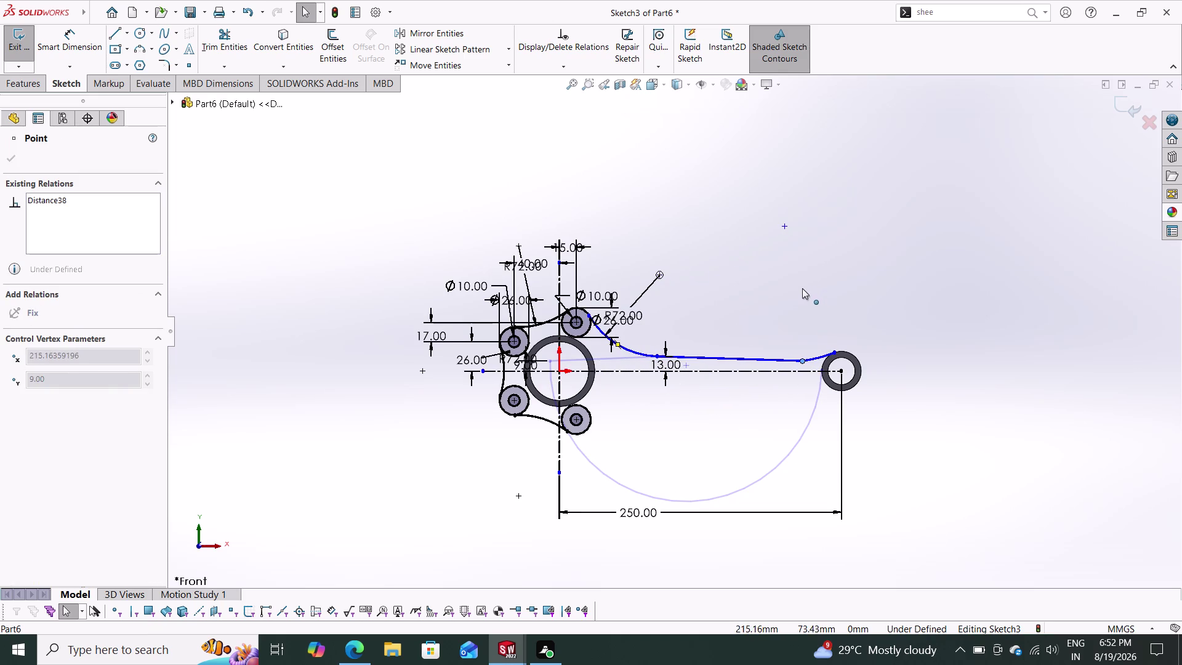
drag(802, 288, 802, 287)
key(Escape)
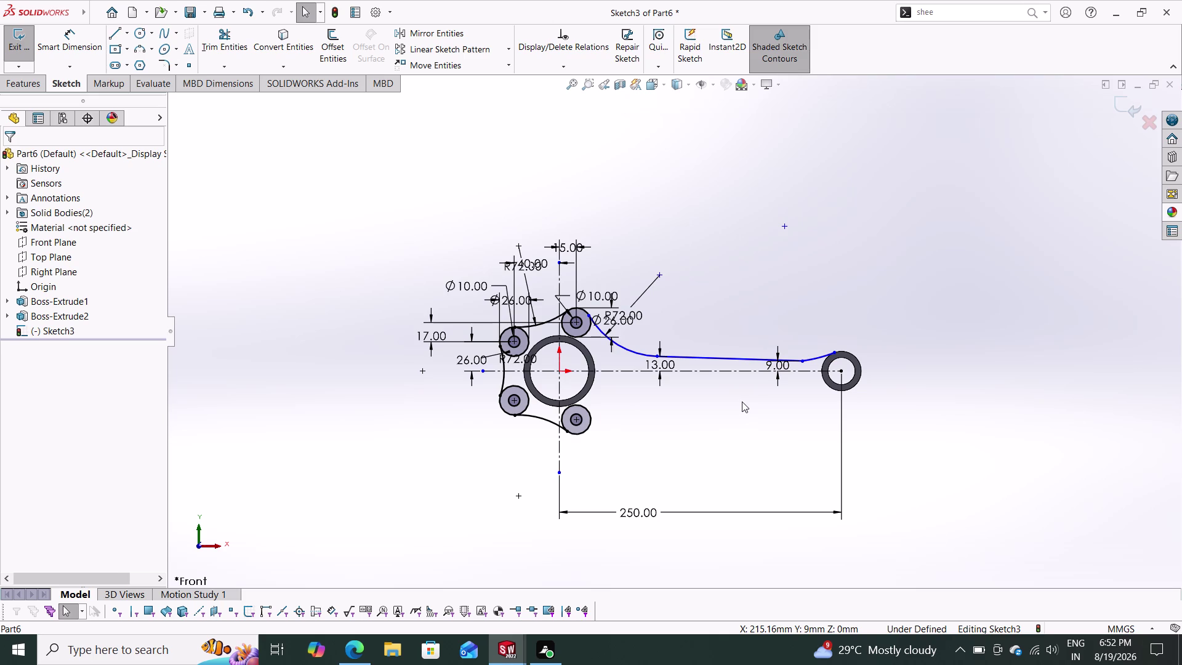
Add a 35 mm radius dimension to the blend arc beside the small-end ring.
click(59, 45)
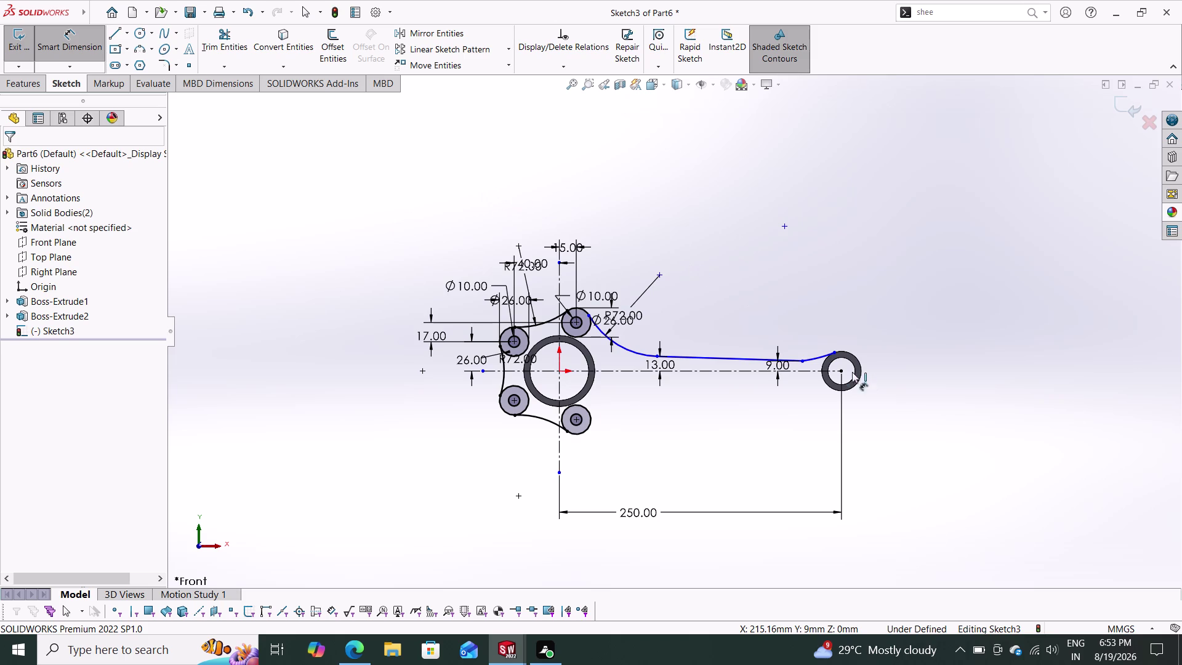
click(817, 356)
click(799, 296)
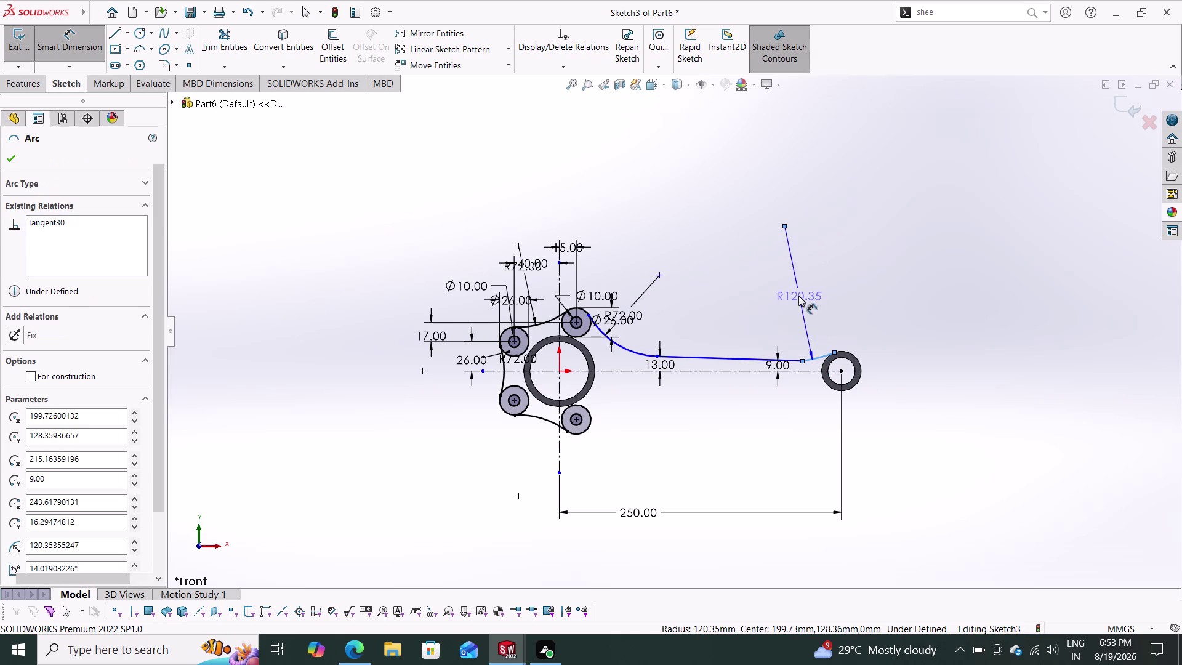
text(35)
key(Return)
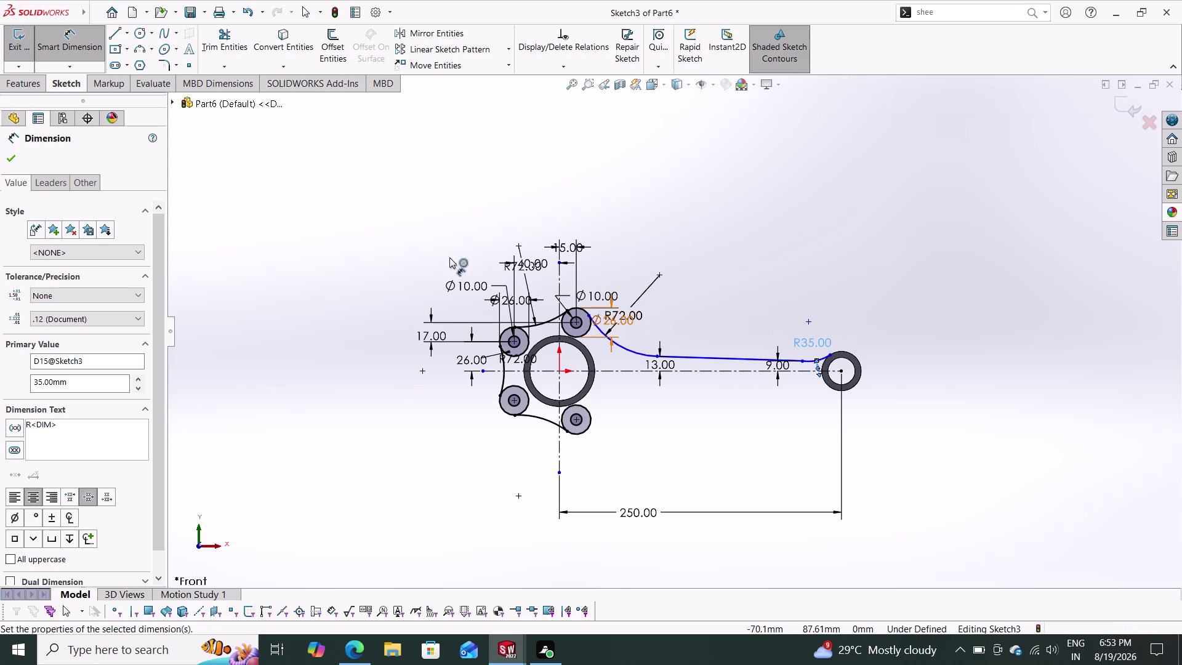
click(12, 151)
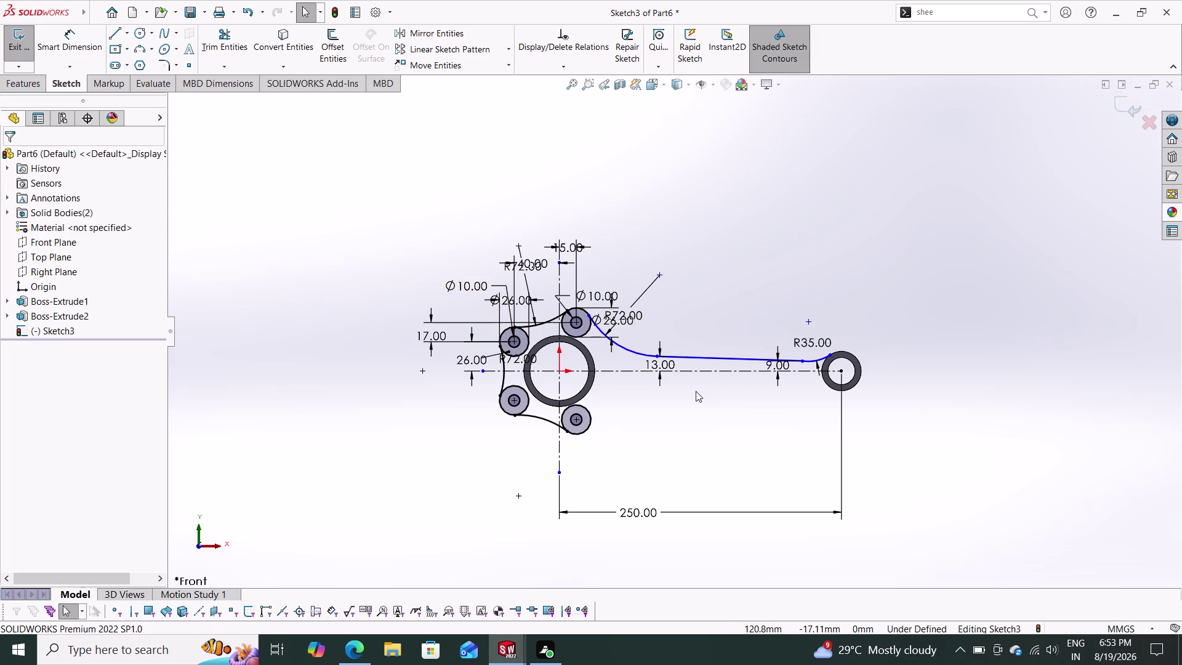
scroll(down, 3)
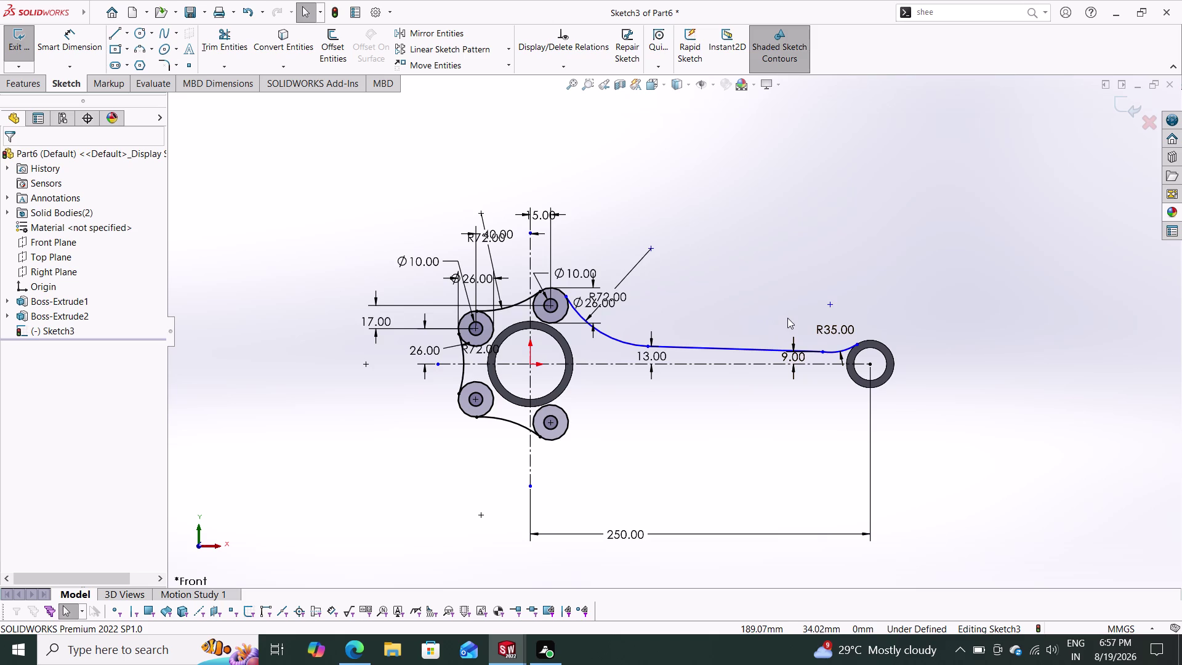
scroll(down, 3)
scroll(up, 3)
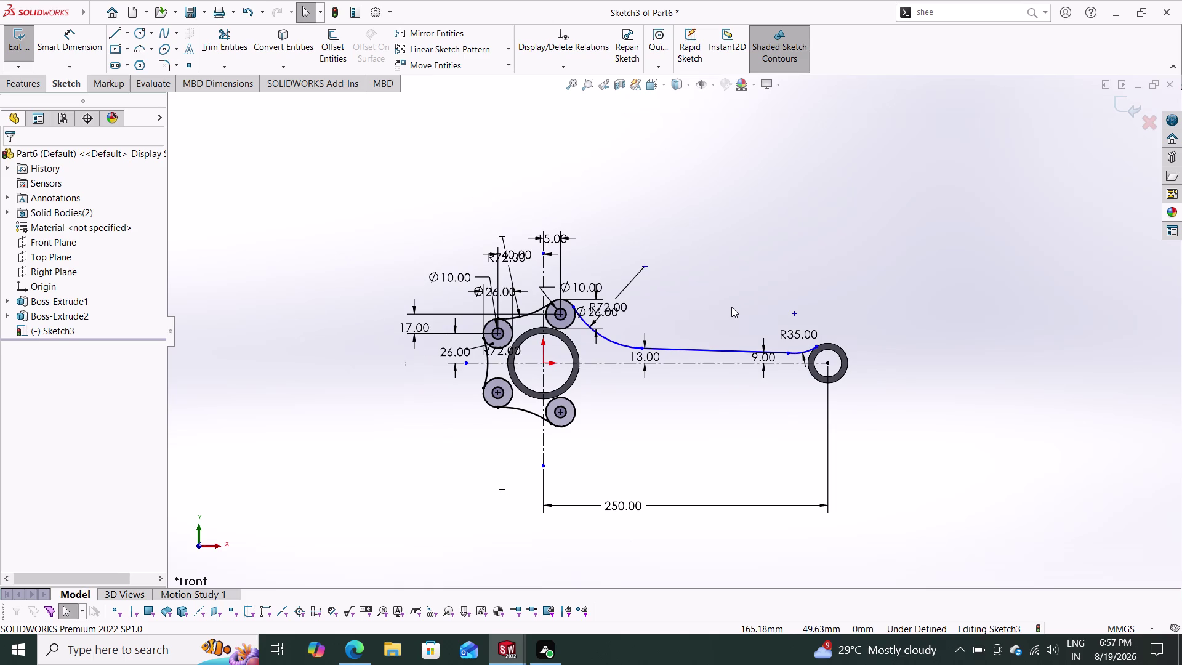
scroll(down, 3)
scroll(down, 3)
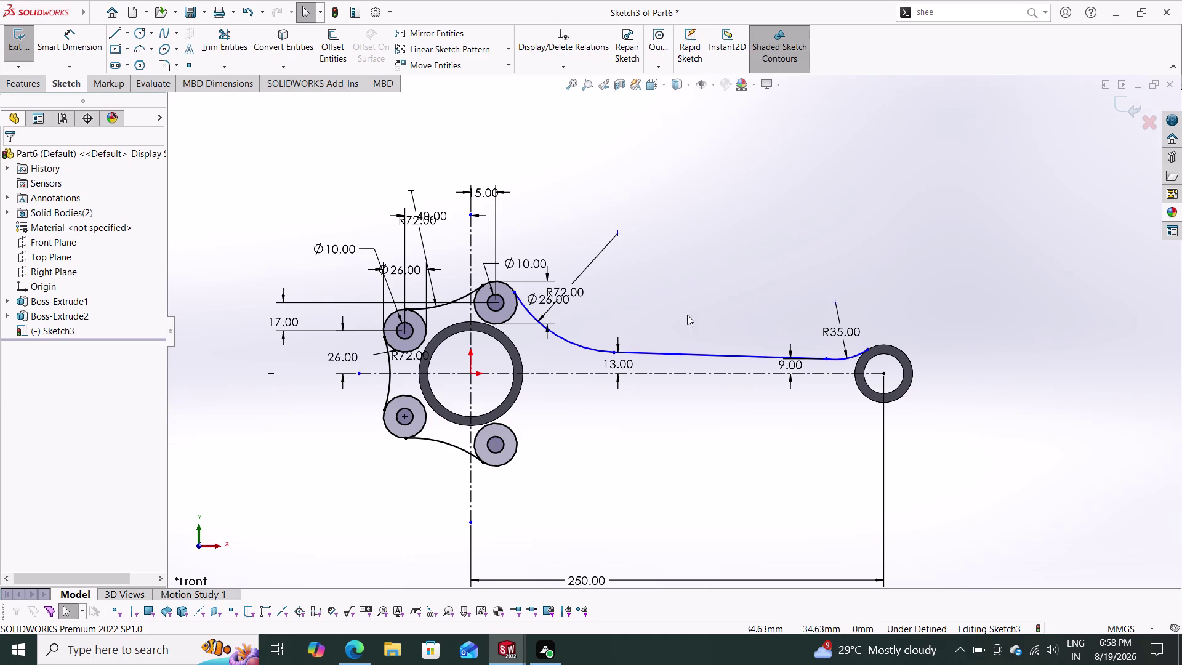
click(574, 341)
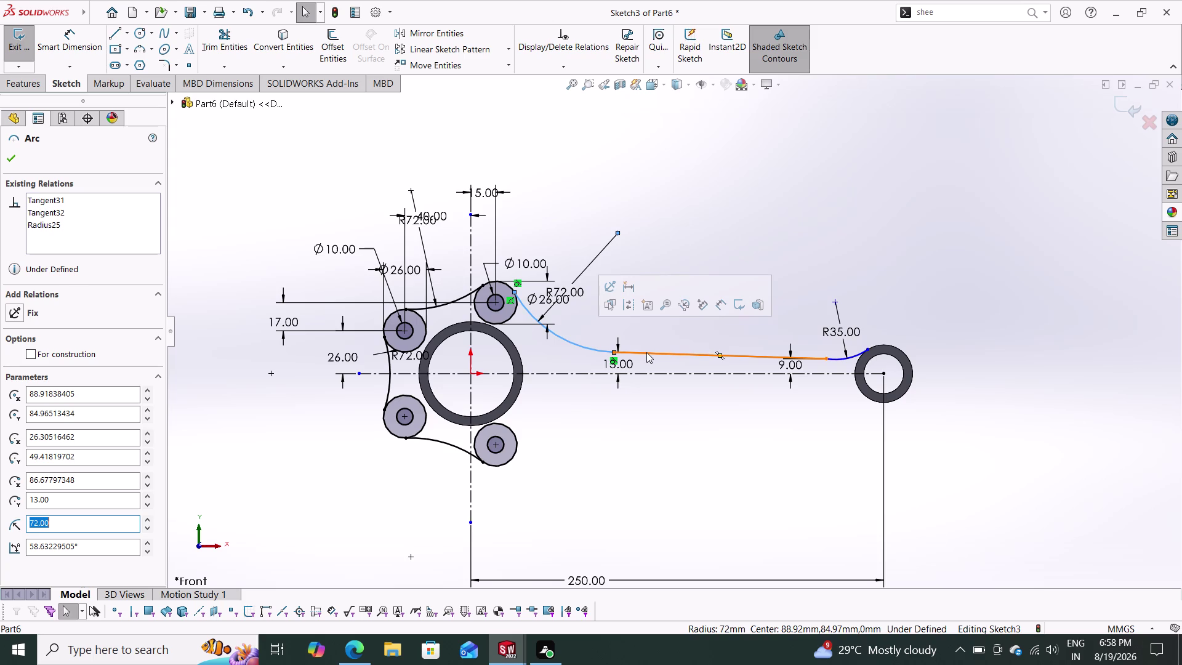
Select the upper beam line and blending arcs, undoing the stray deselections.
click(646, 352)
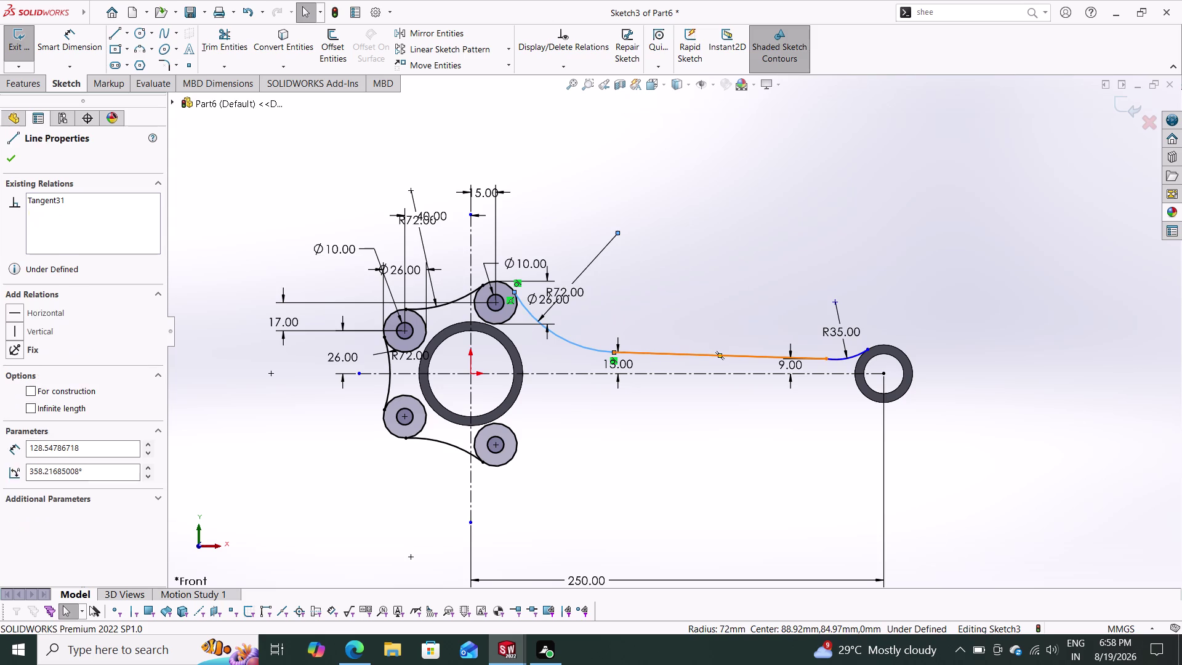
click(842, 357)
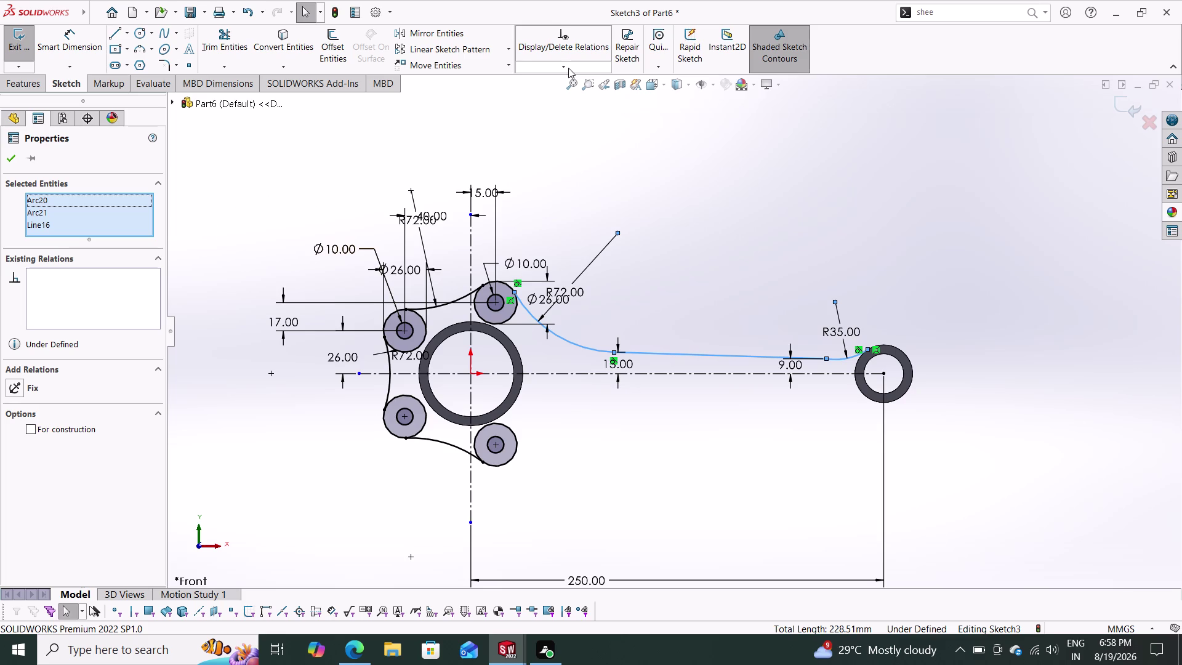
click(435, 29)
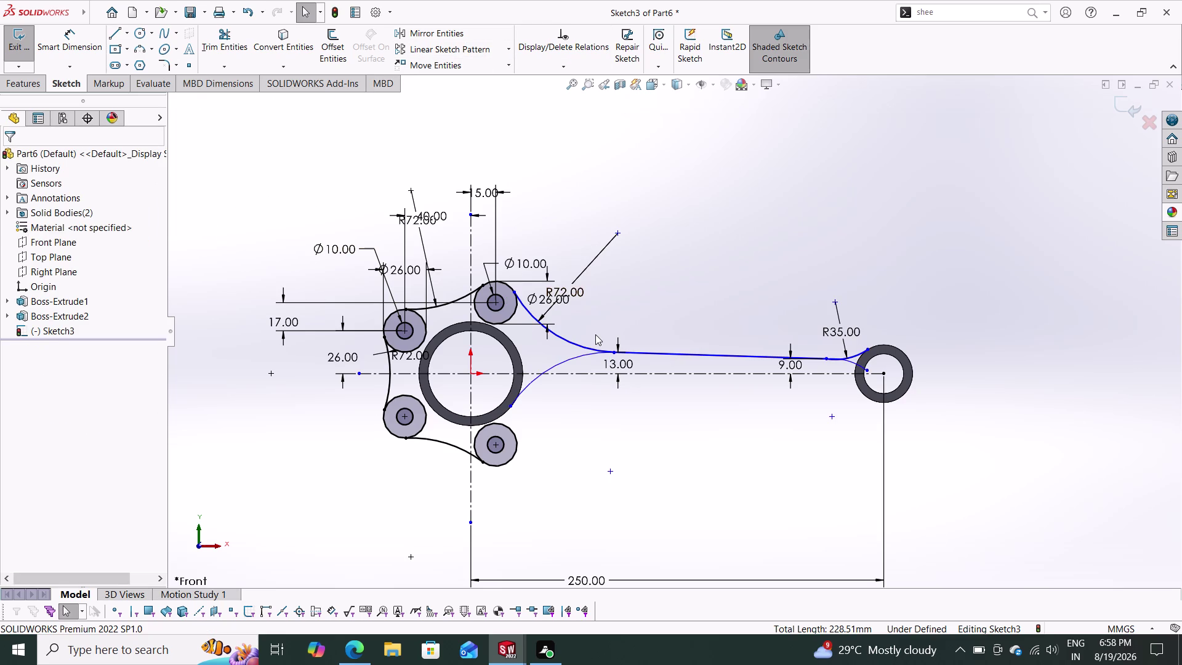
key(ctrl+z)
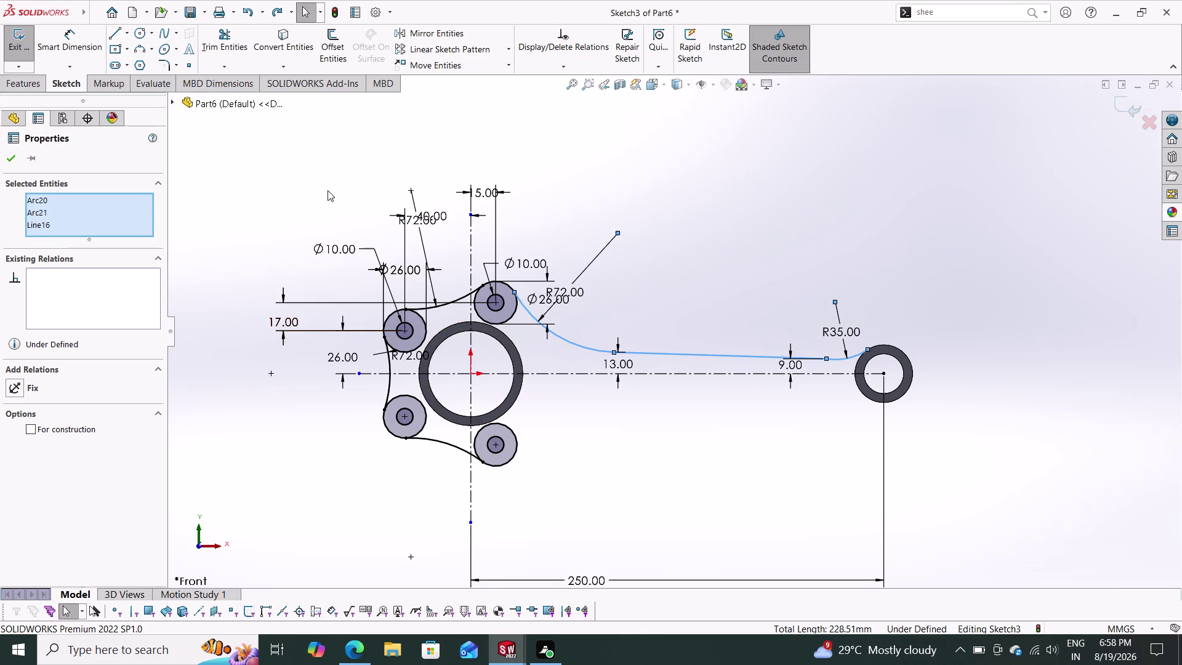
click(440, 32)
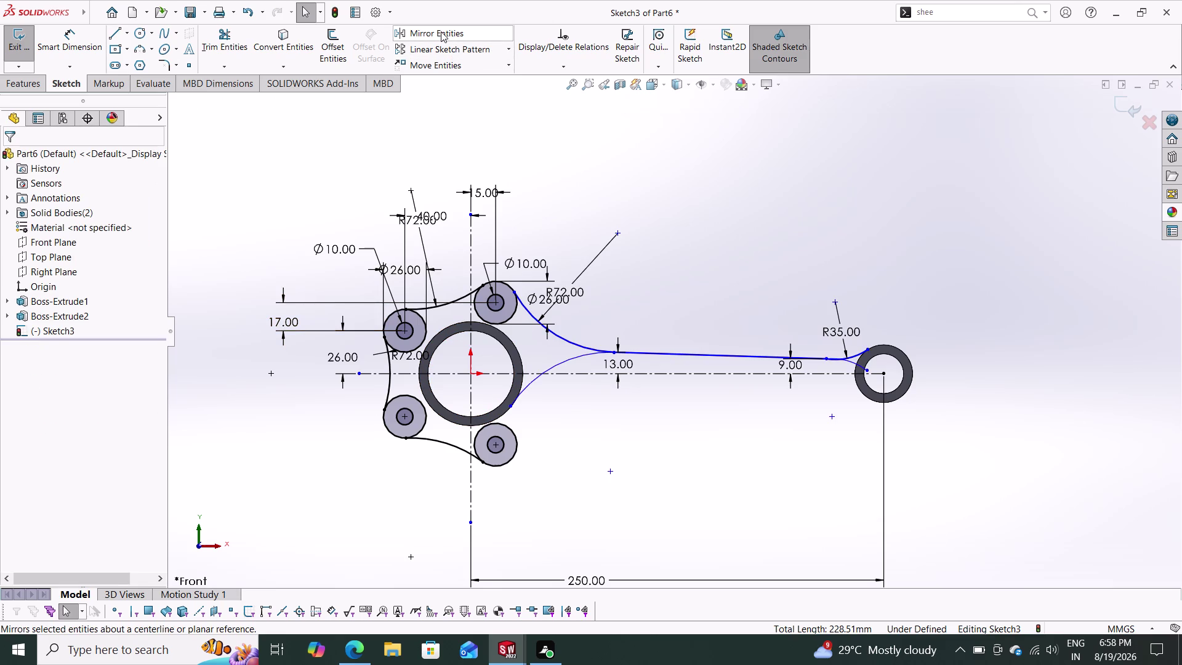
key(ctrl+z)
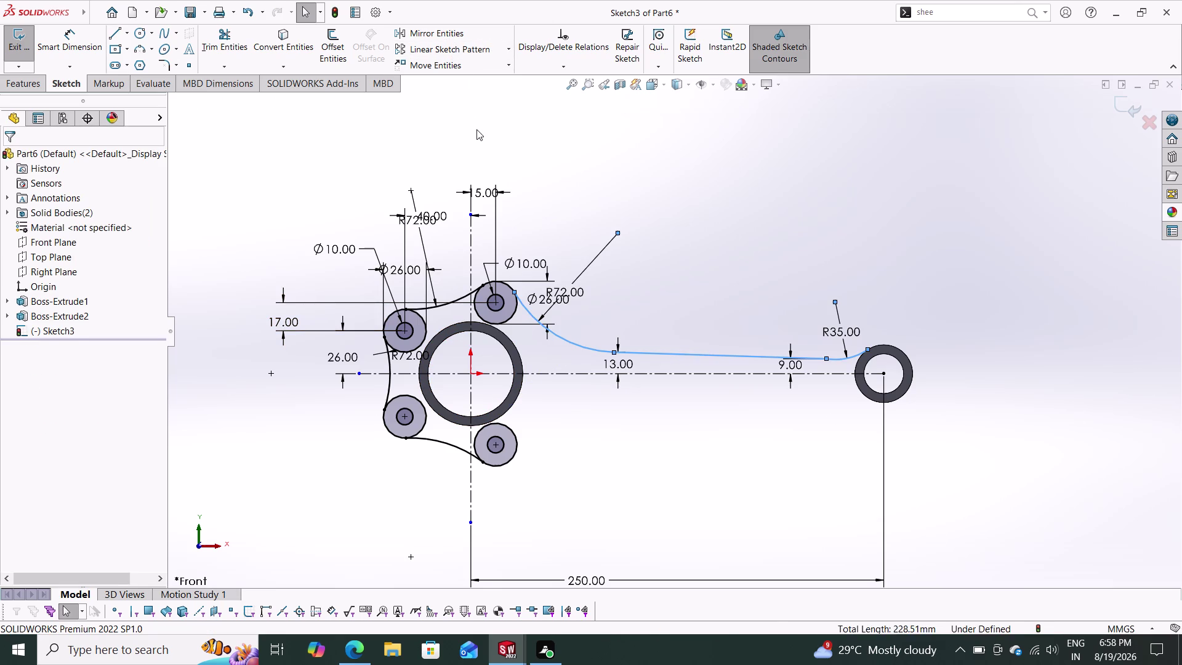
Switch from feature to sketch commands and launch Mirror Entities.
click(25, 86)
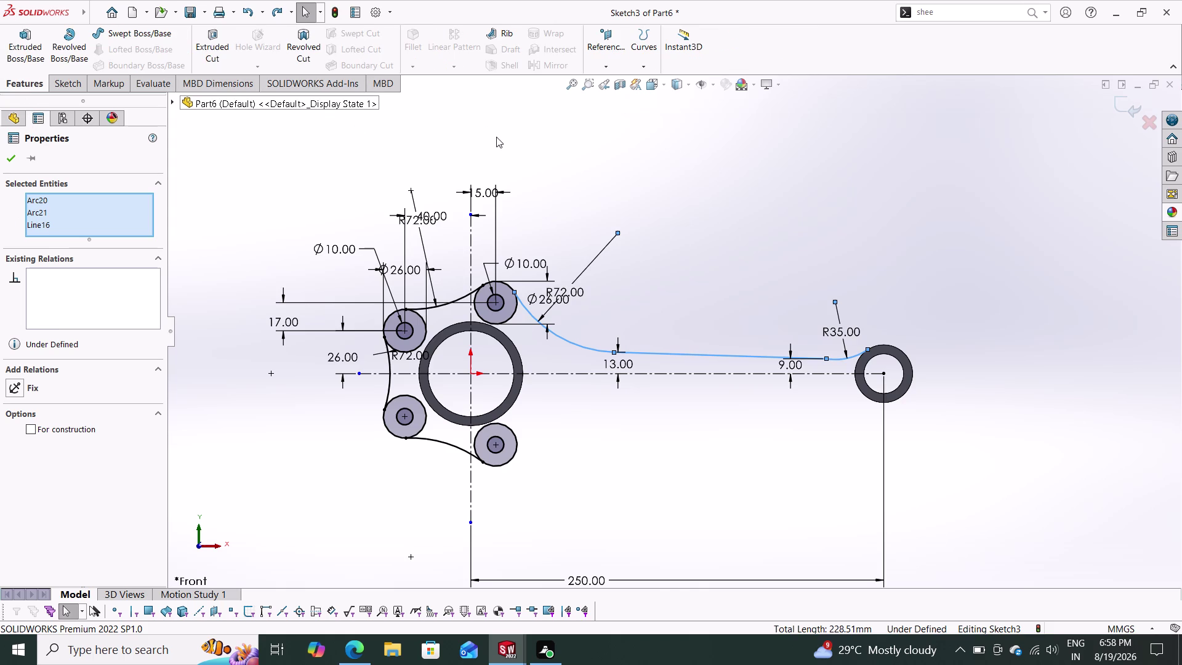
key(Escape)
key(Escape)
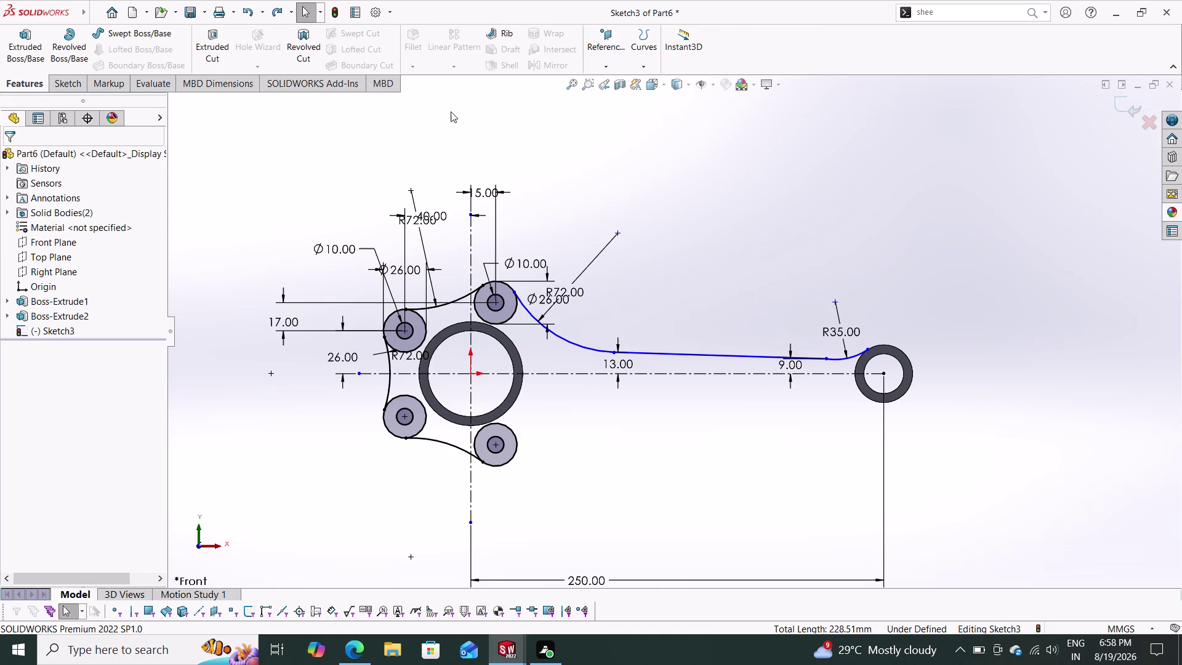
click(70, 84)
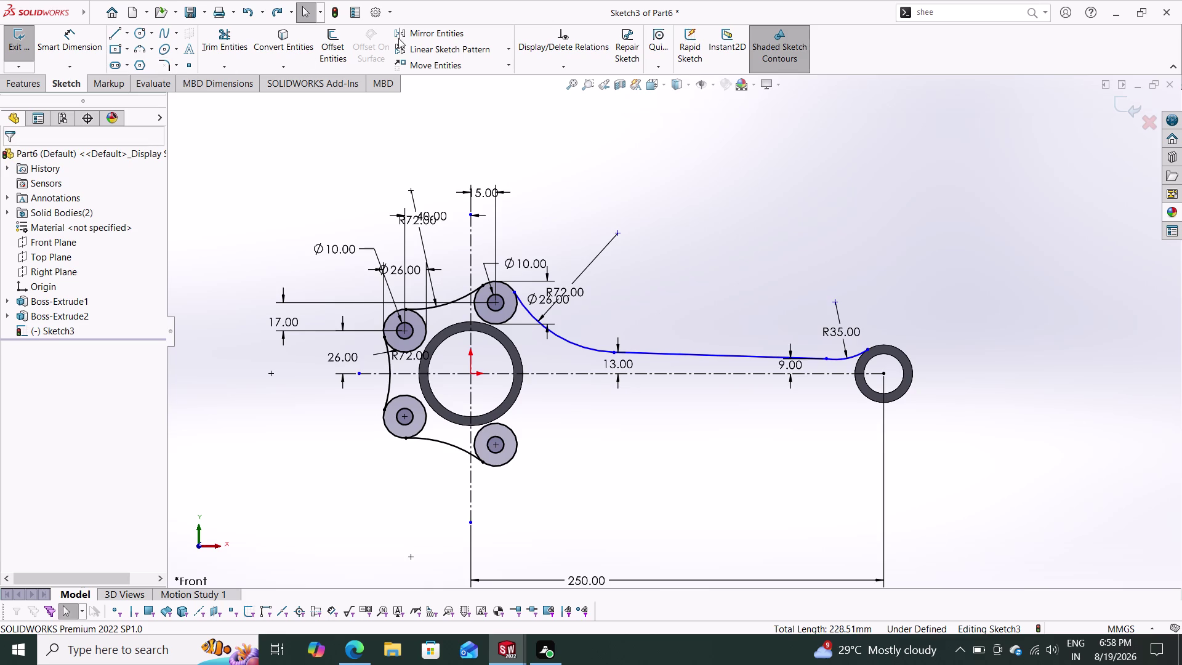
click(421, 30)
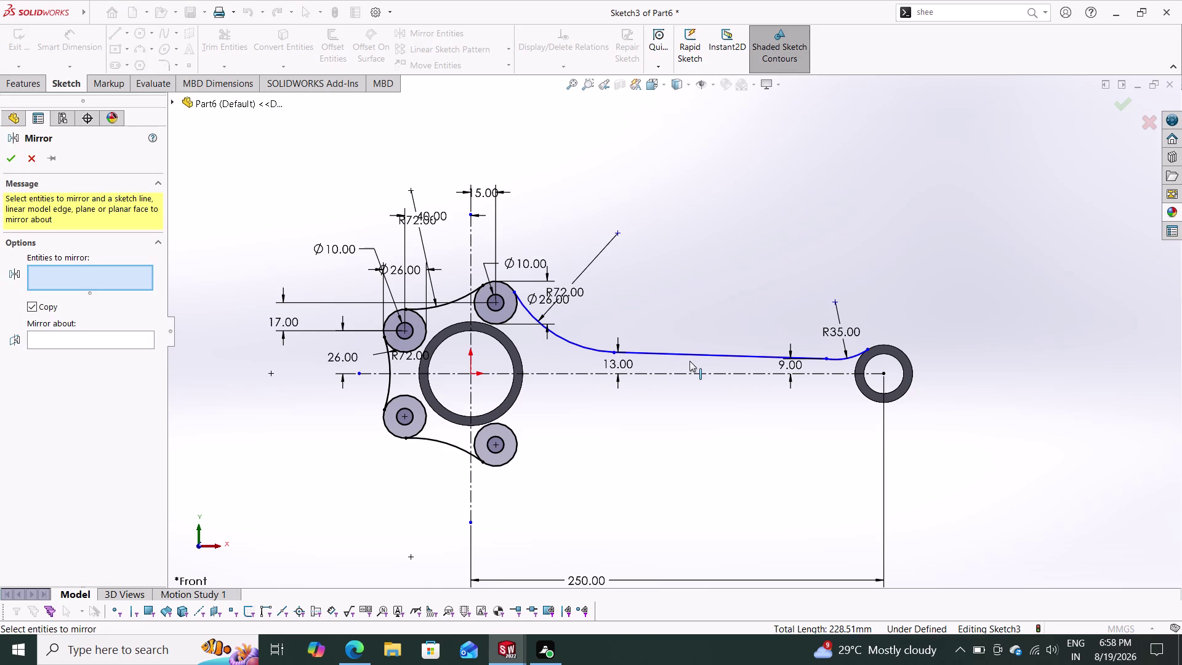
Mirror Line16, Arc21 and Arc20 about centreline Line13.
click(695, 355)
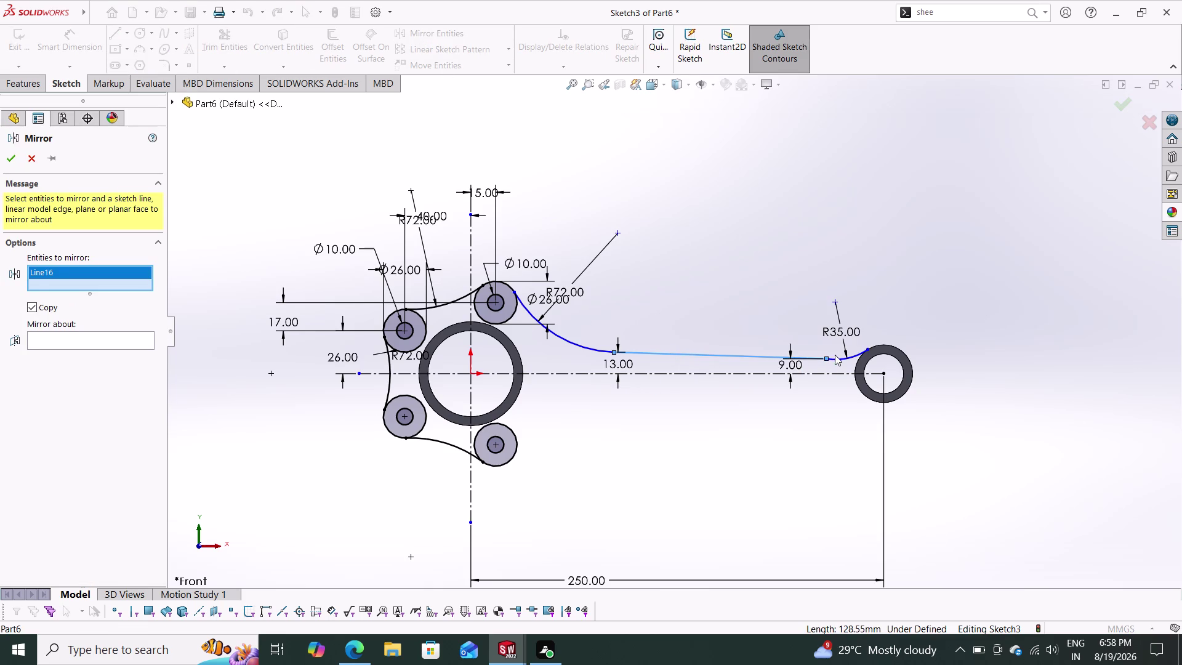
click(837, 358)
click(589, 349)
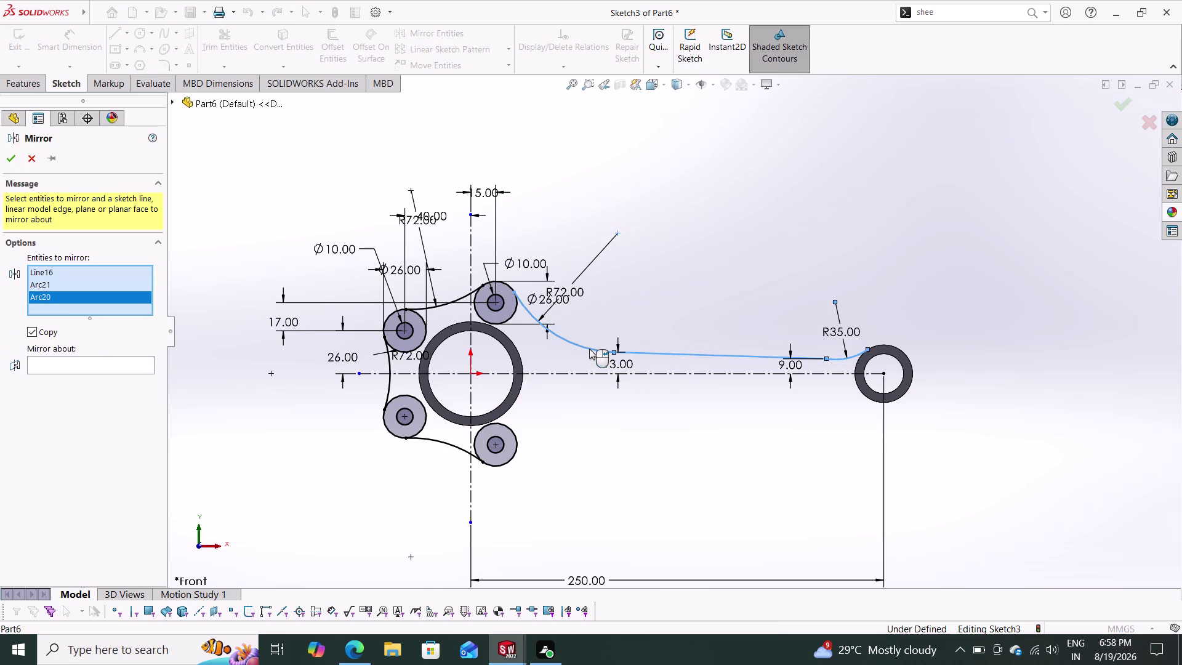
click(95, 365)
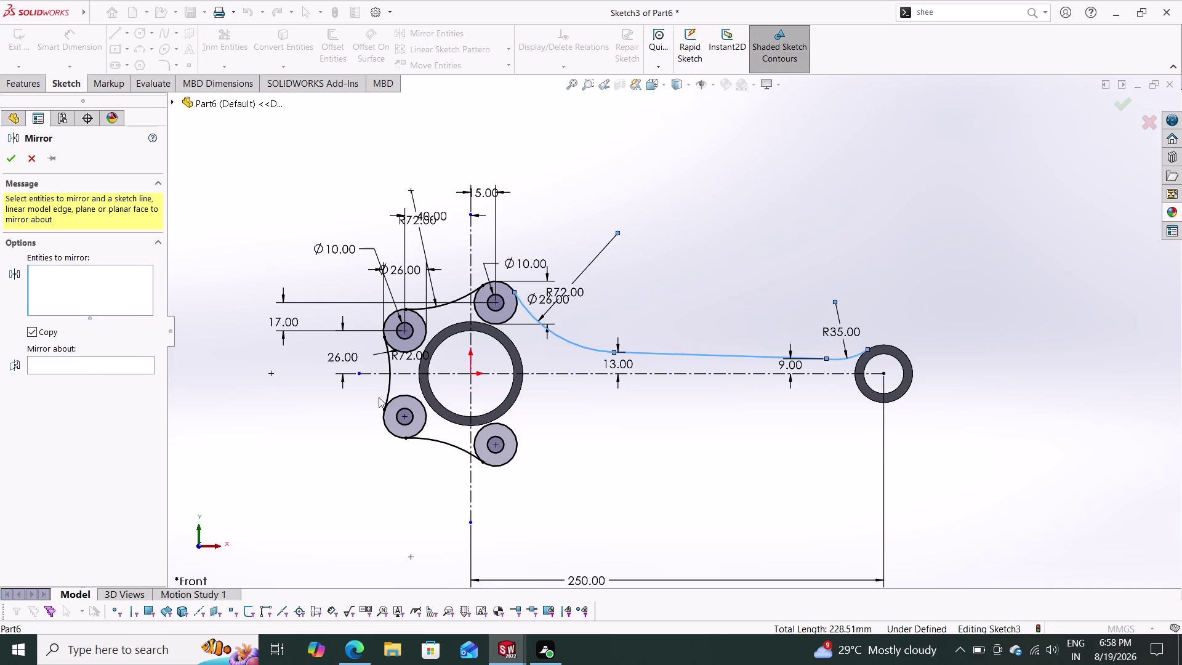
click(565, 376)
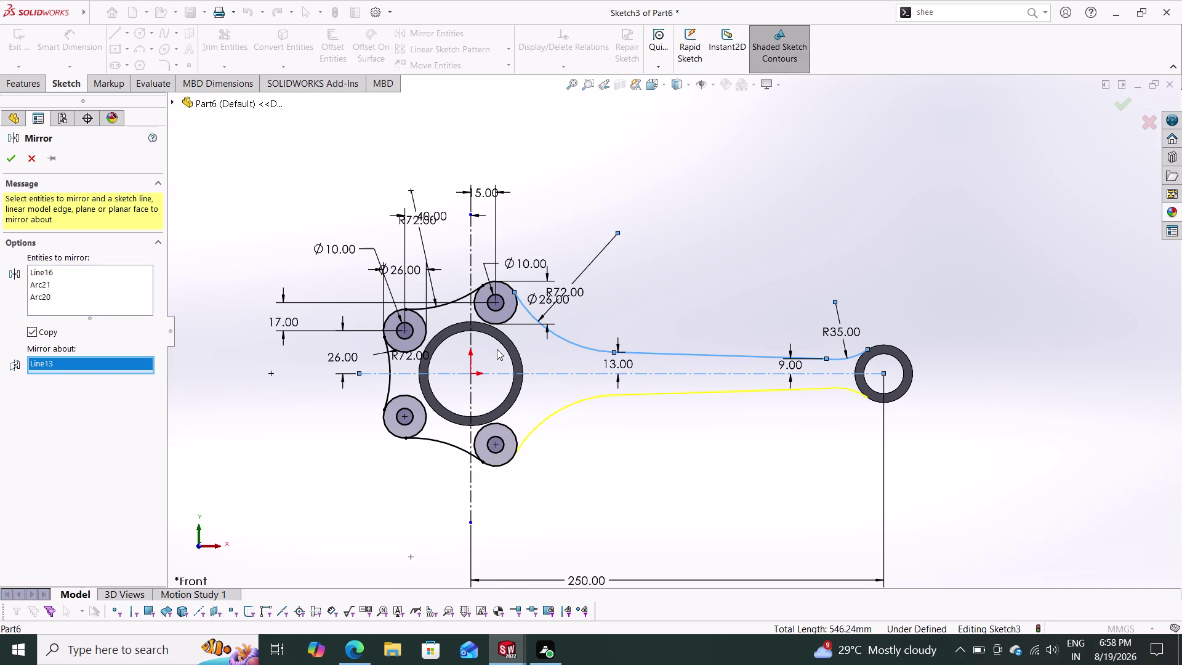
click(8, 160)
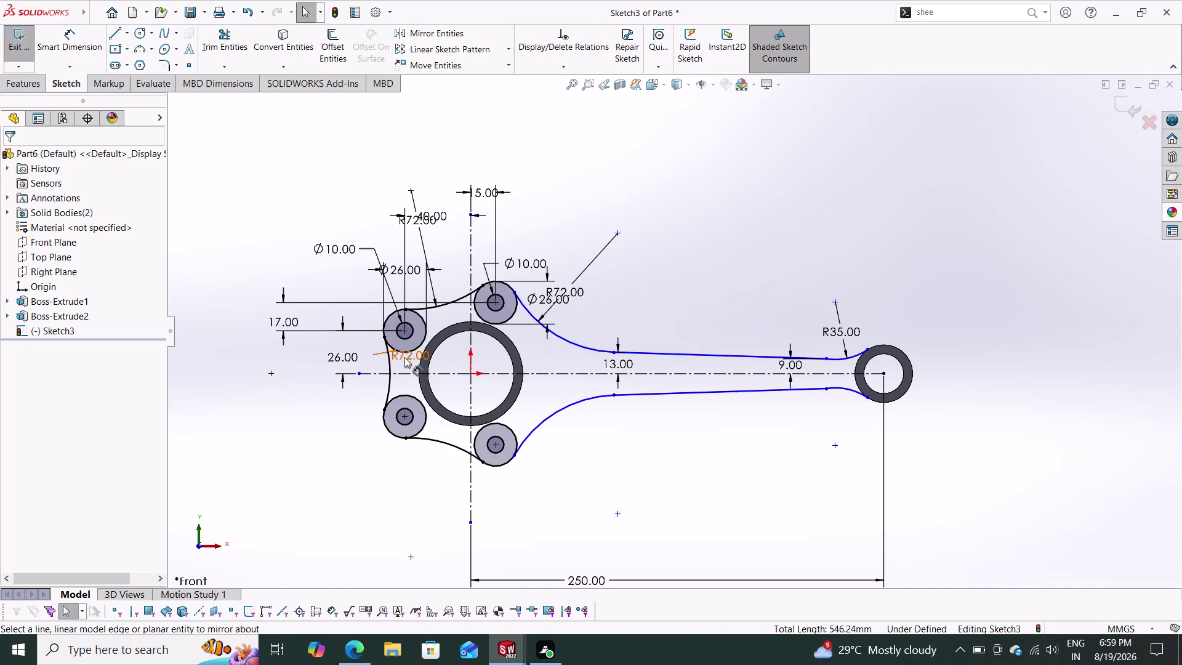
Preview dimensions on the upper and lower beam arcs, cancelling each without adding one.
click(75, 48)
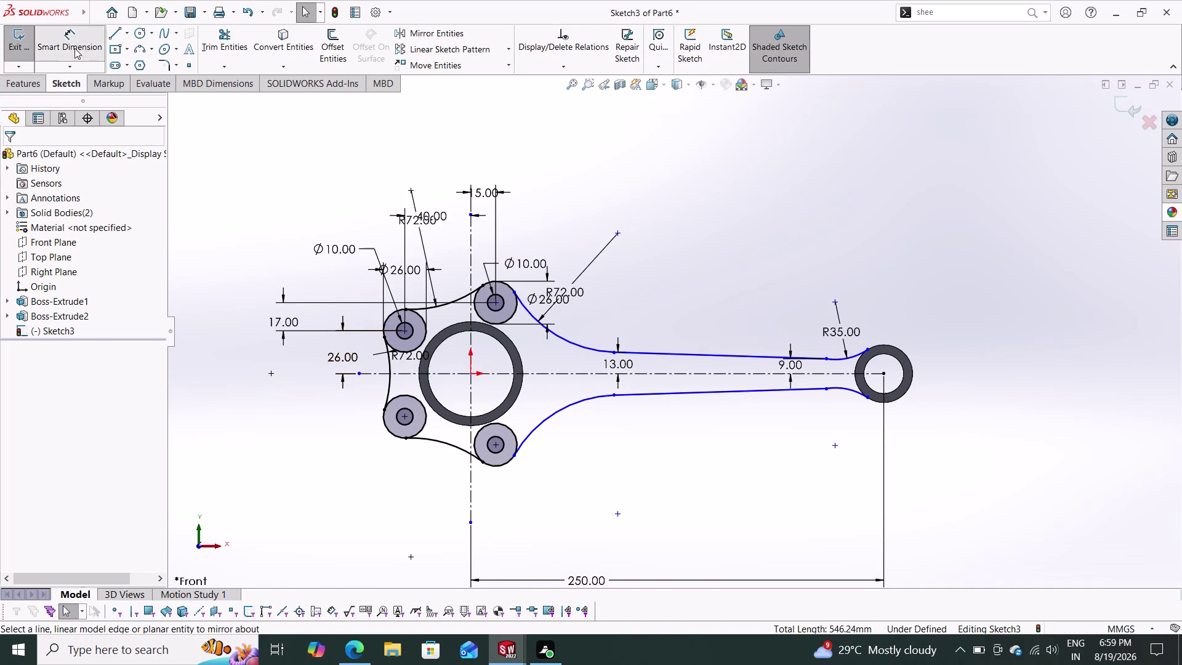
click(545, 325)
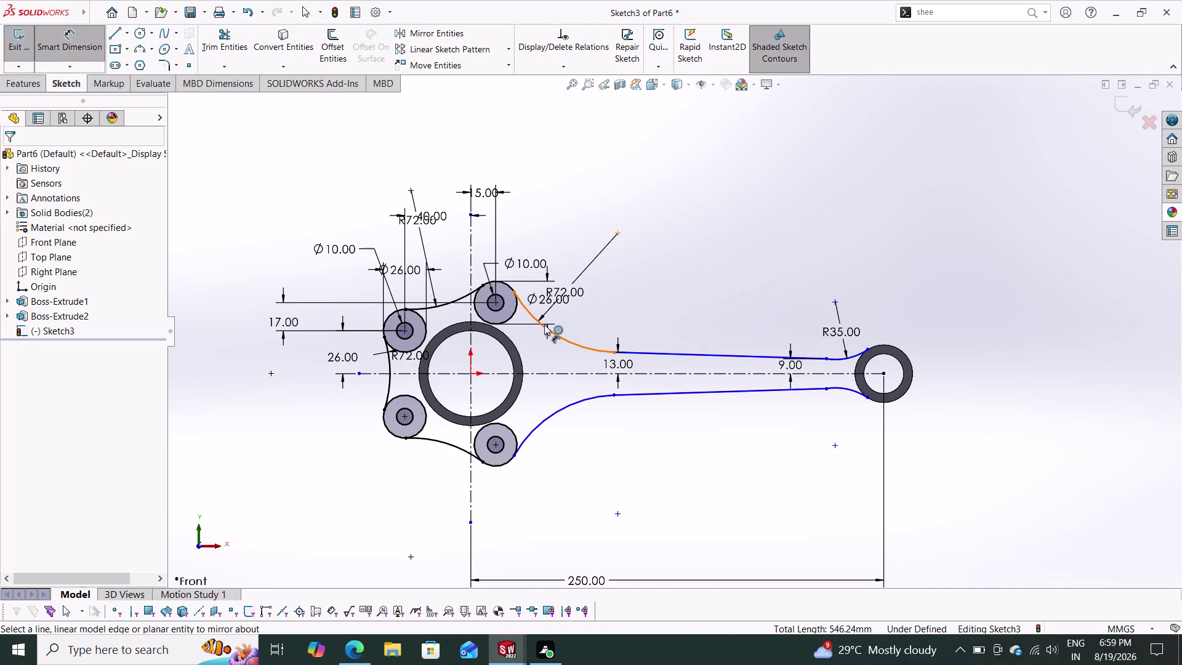
click(554, 410)
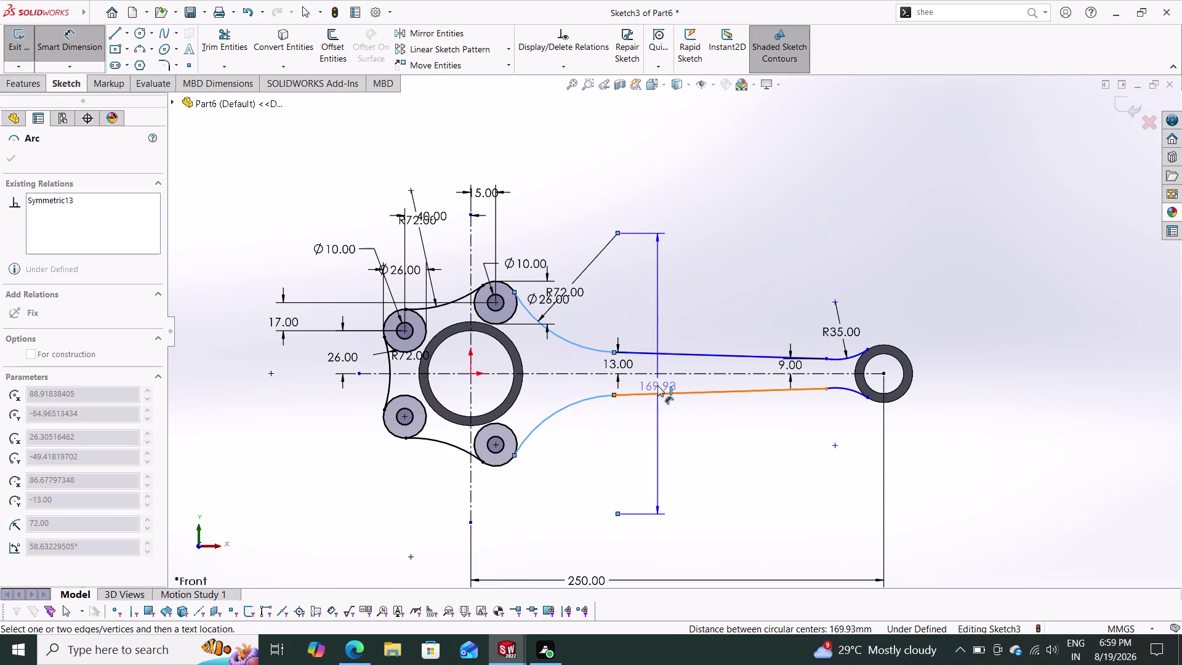
key(Escape)
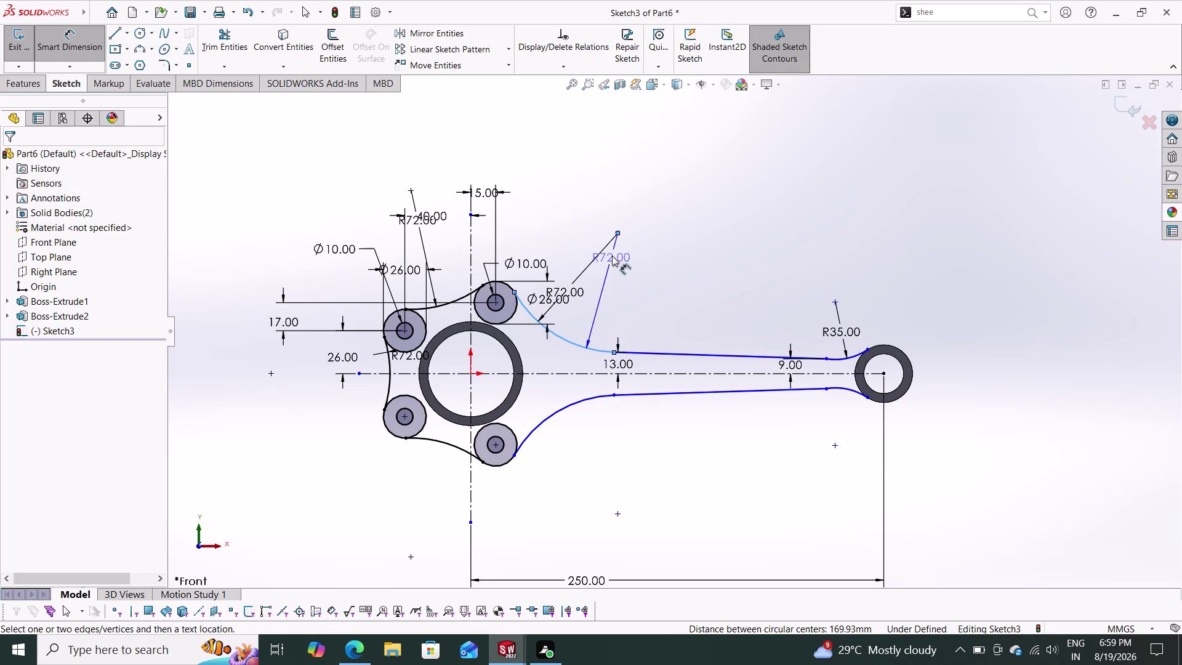
key(Escape)
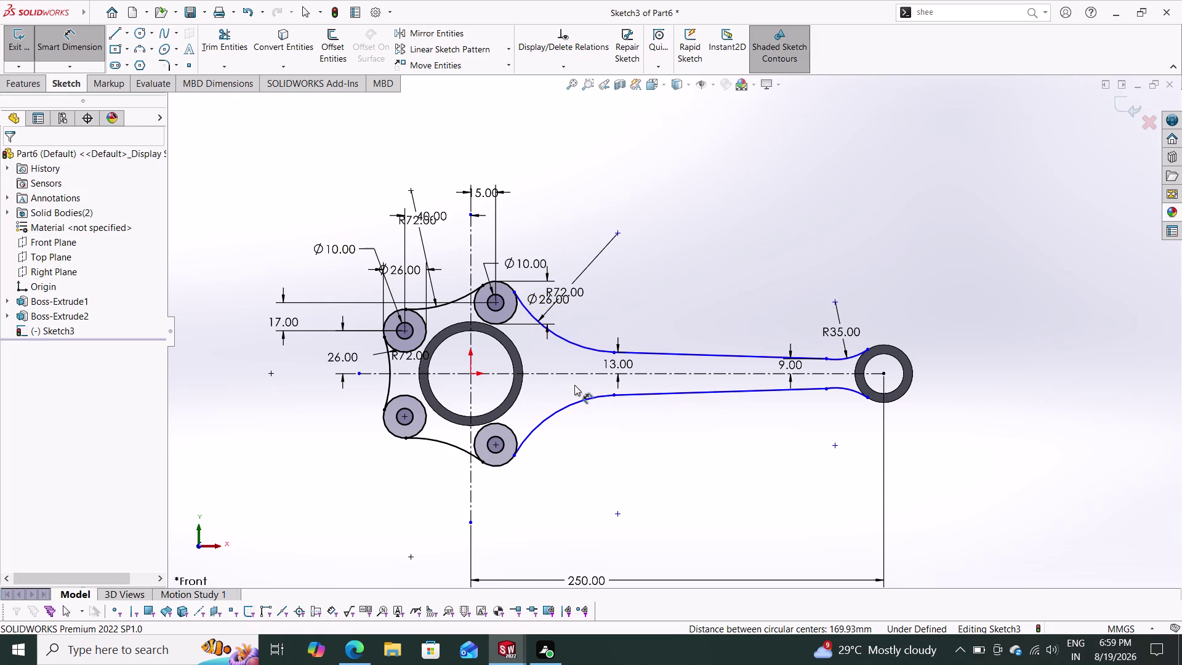
click(554, 414)
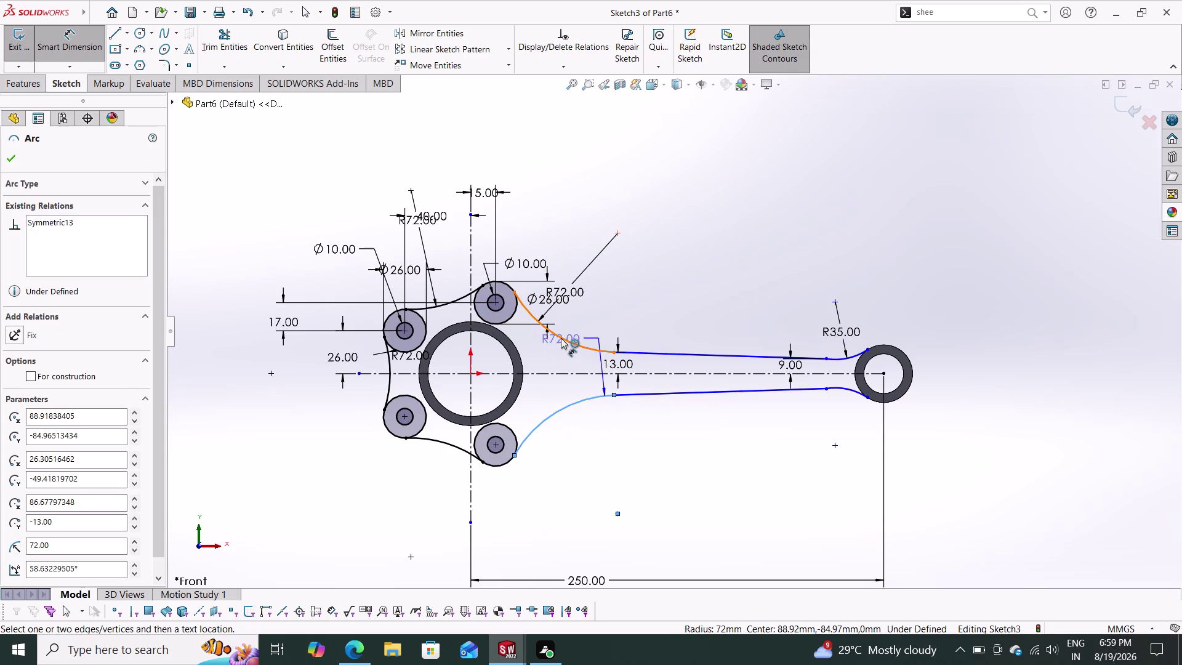
click(561, 338)
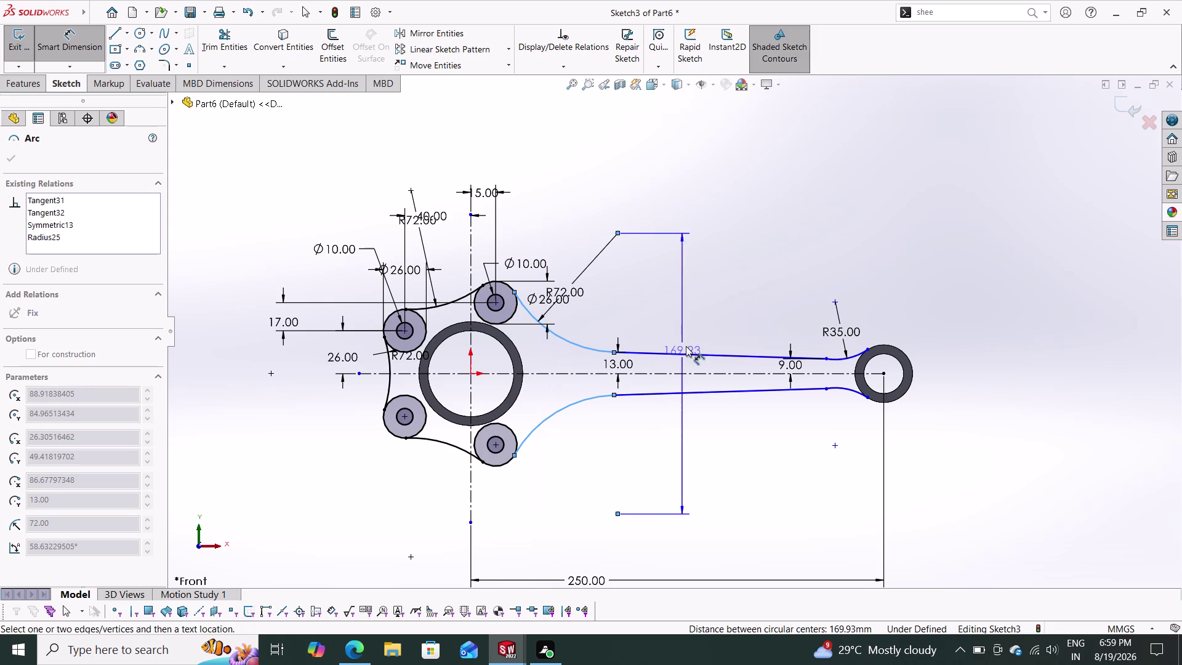
key(Escape)
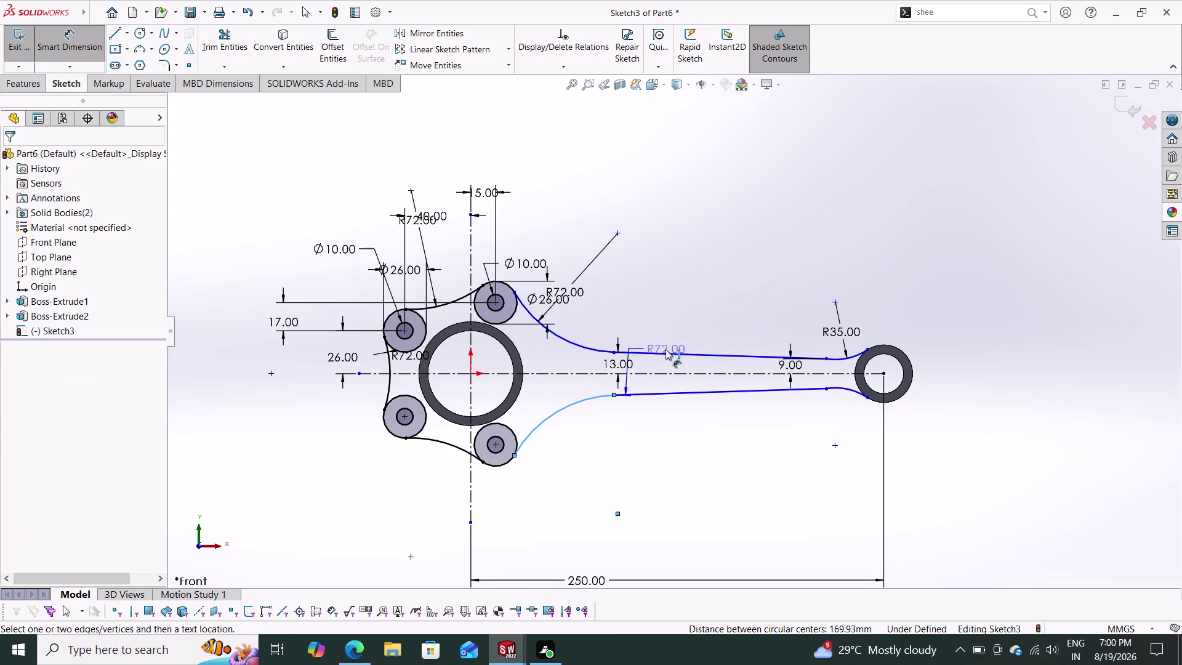
key(Escape)
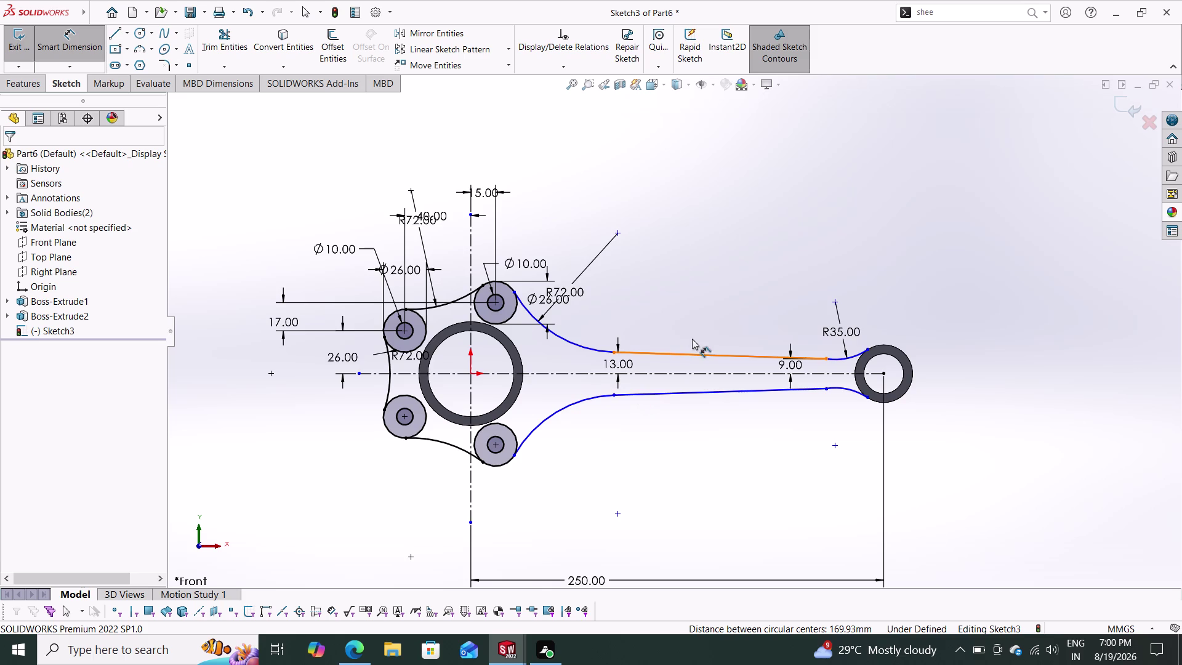
Zoom in and out to inspect the symmetric outline, then exit Smart Dimension.
scroll(down, 3)
scroll(up, 3)
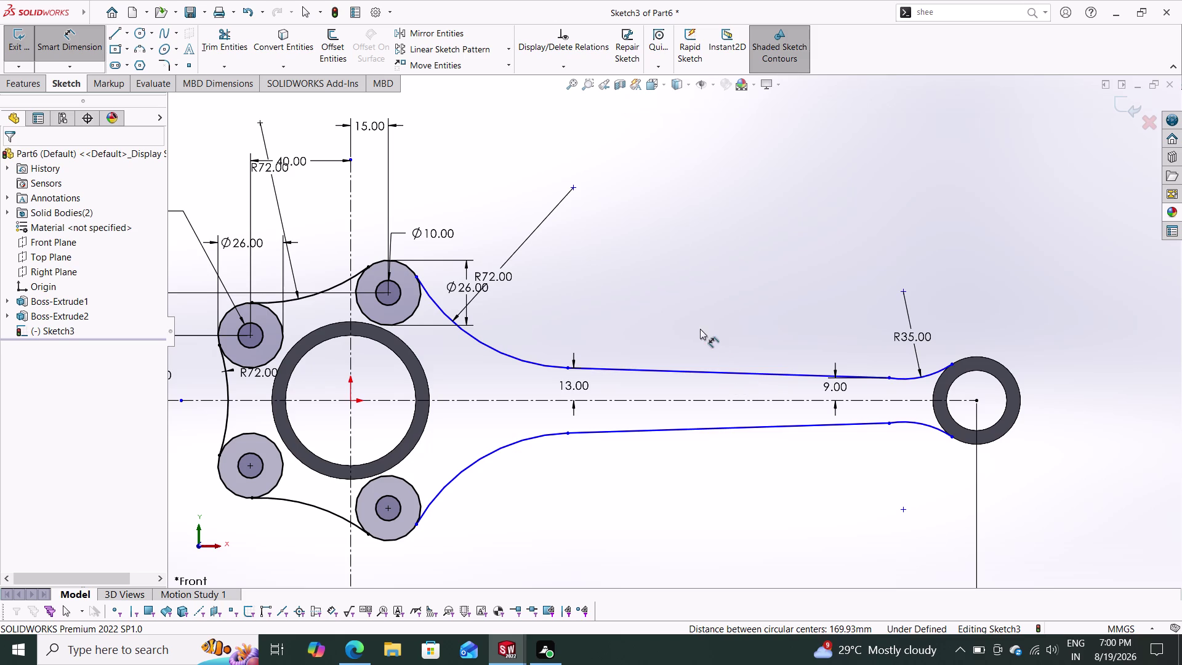
scroll(down, 3)
scroll(up, 3)
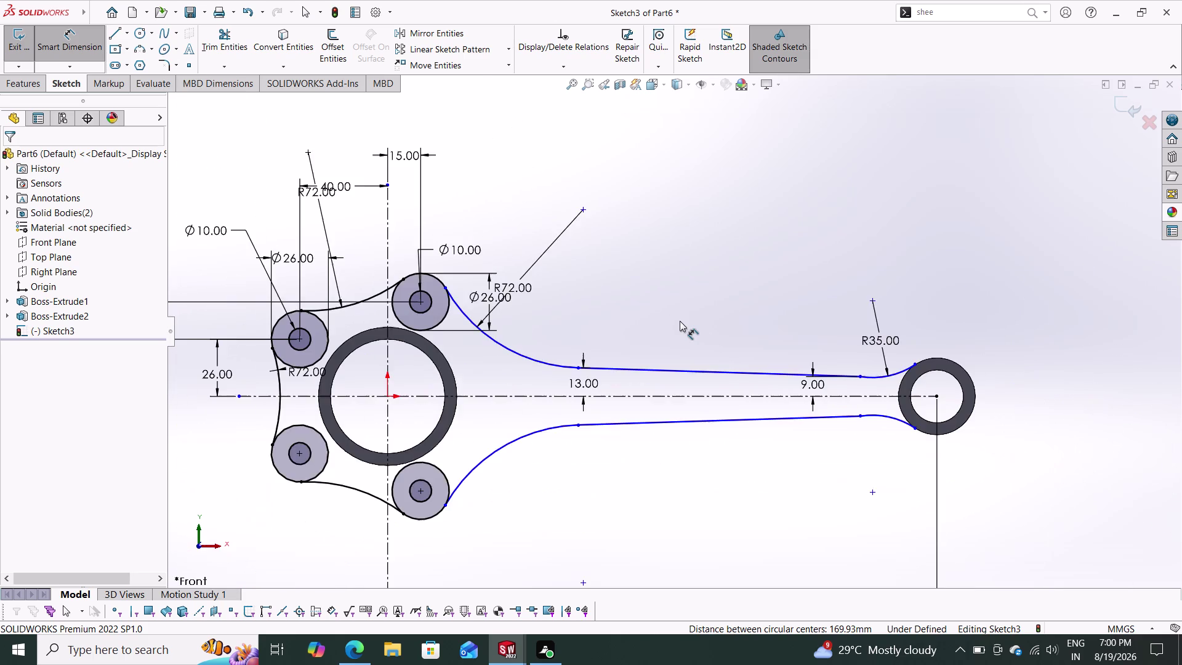
scroll(up, 3)
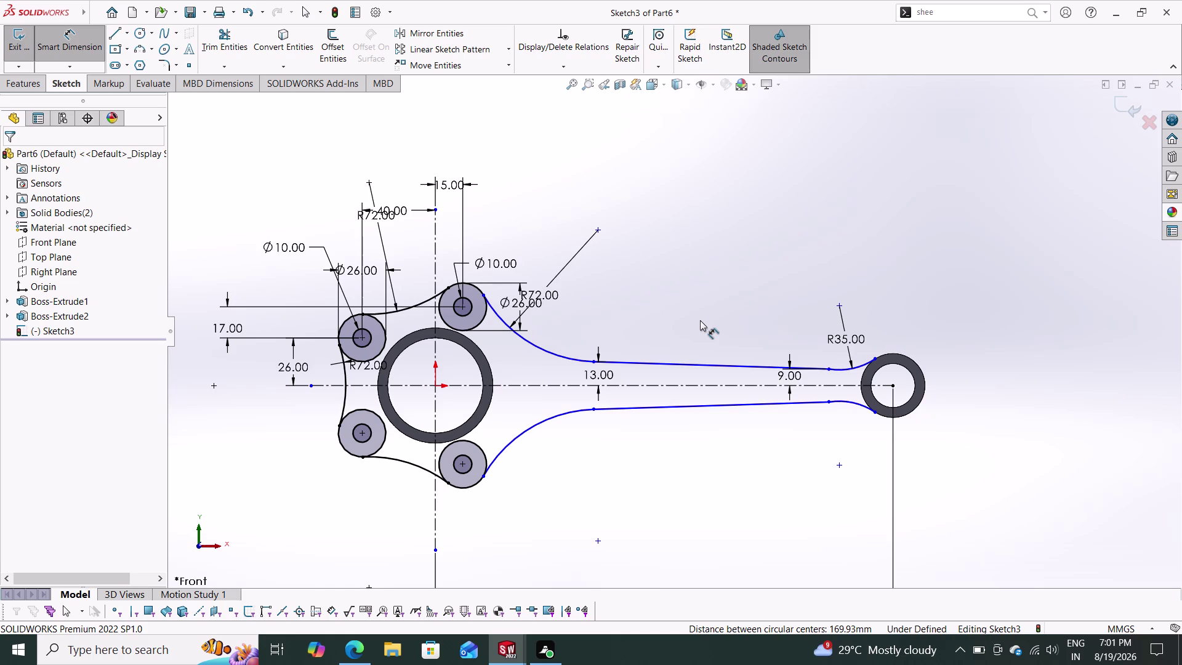
key(Escape)
key(Escape)
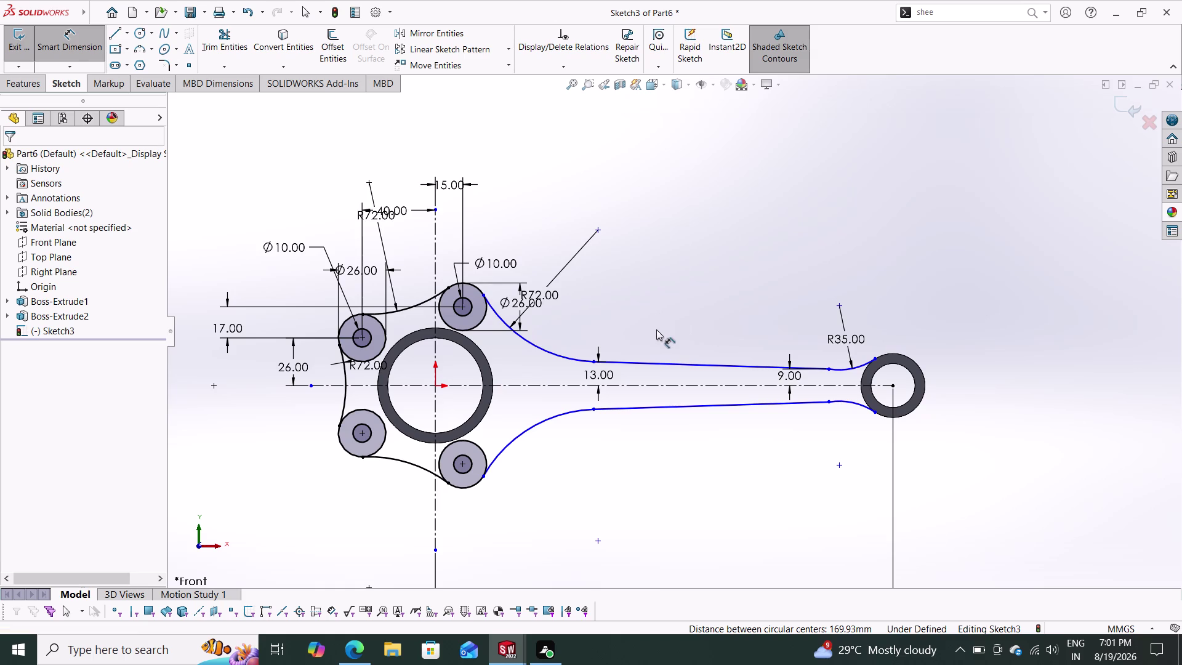
key(Escape)
key(Escape)
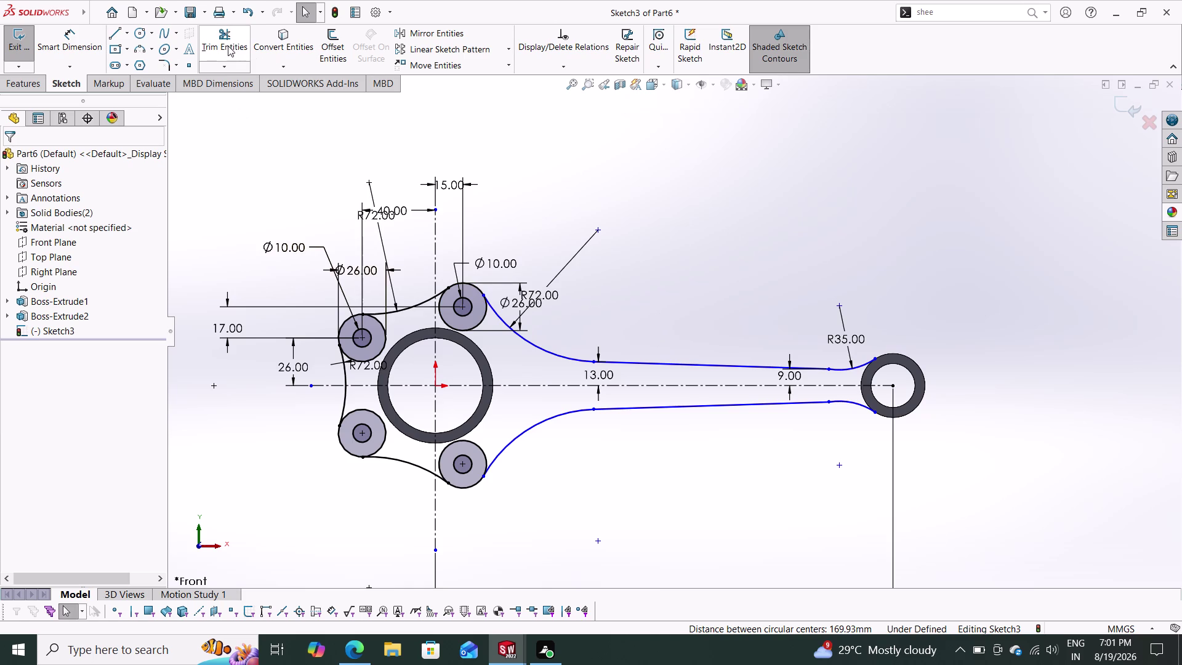
Power-trim the leftover boss circle arcs around the upper, left and lower bolt holes.
click(228, 46)
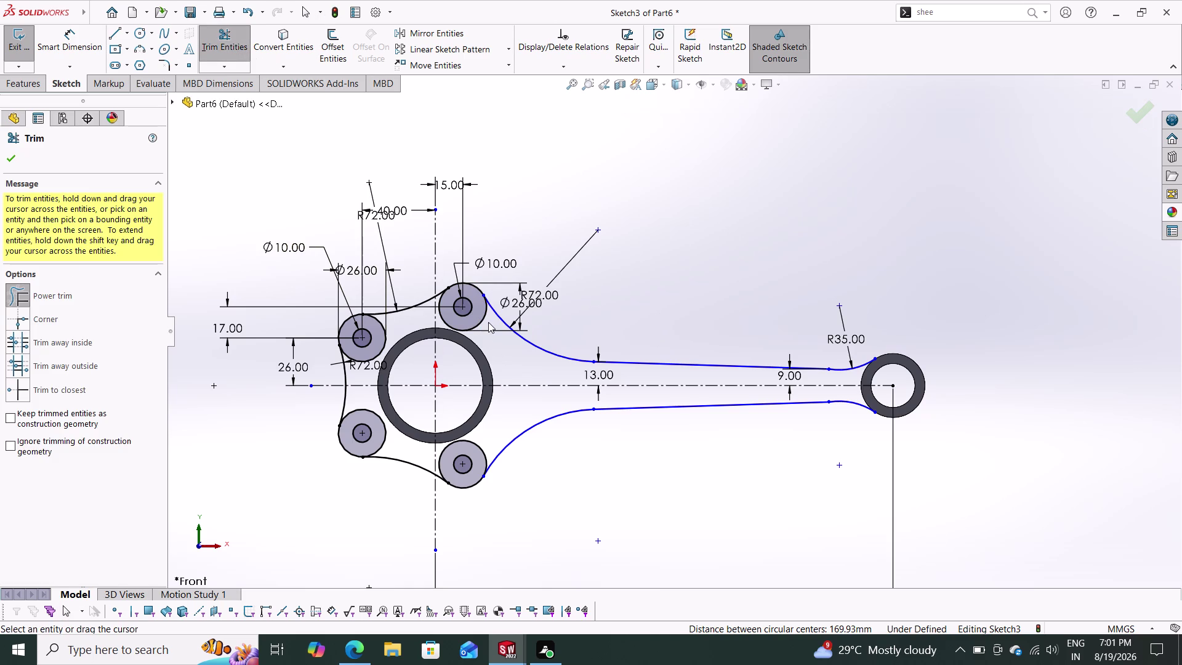
drag(488, 321, 479, 316)
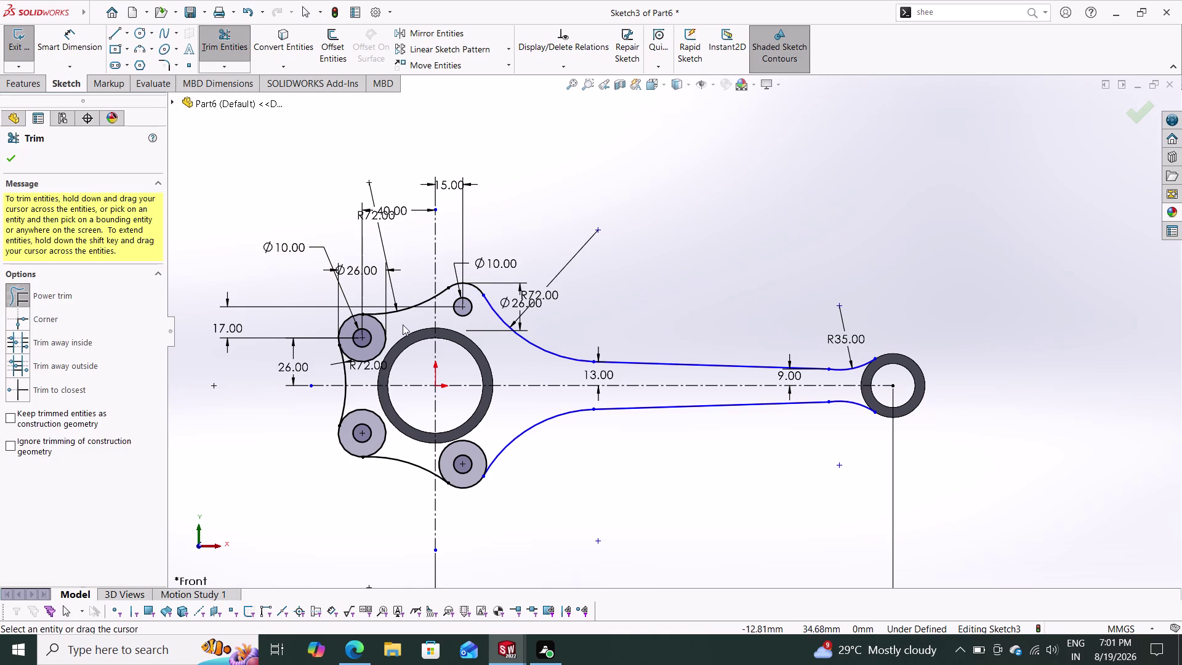
drag(399, 328, 379, 338)
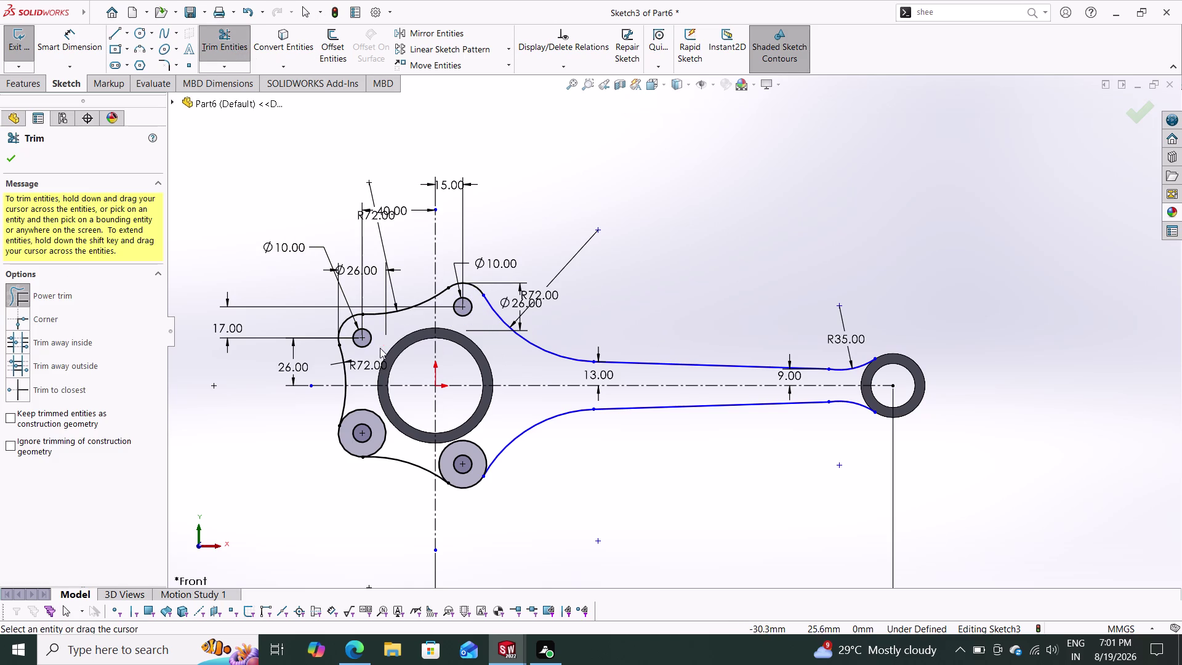
drag(360, 394, 367, 411)
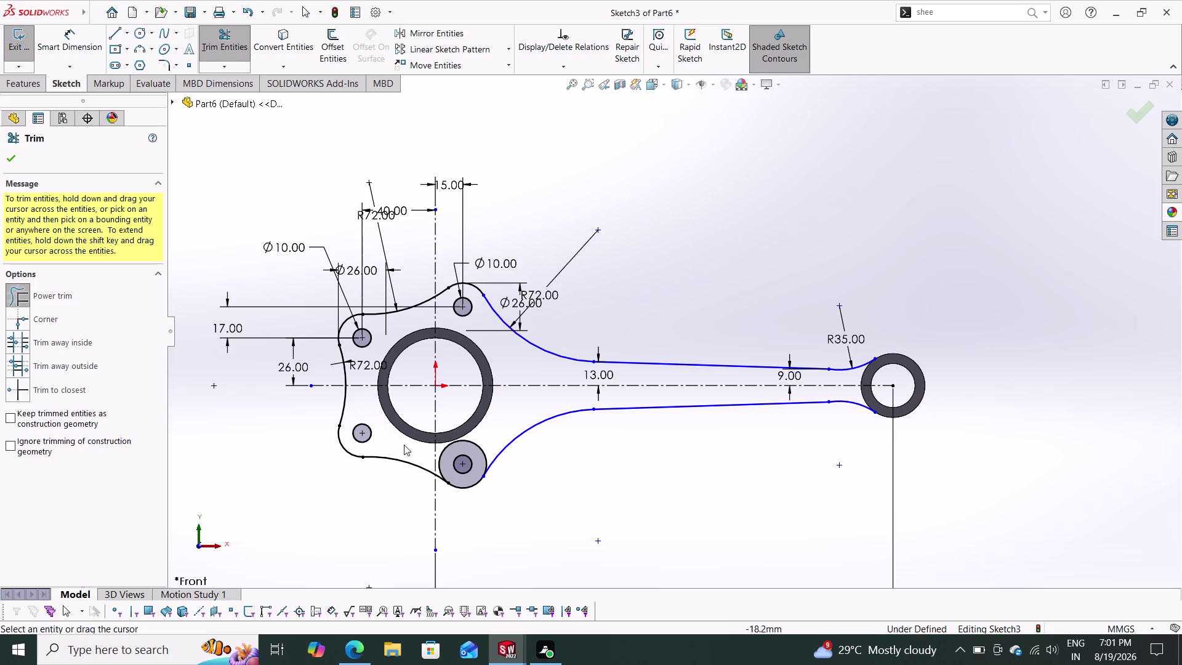
drag(487, 426, 471, 448)
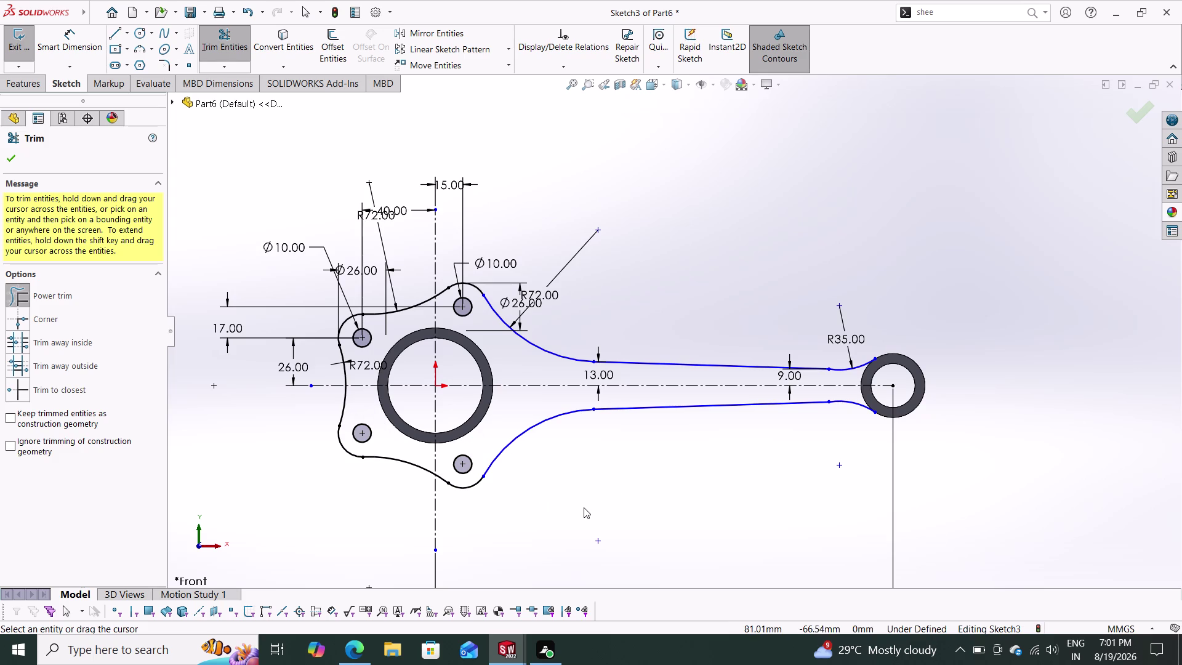
click(11, 154)
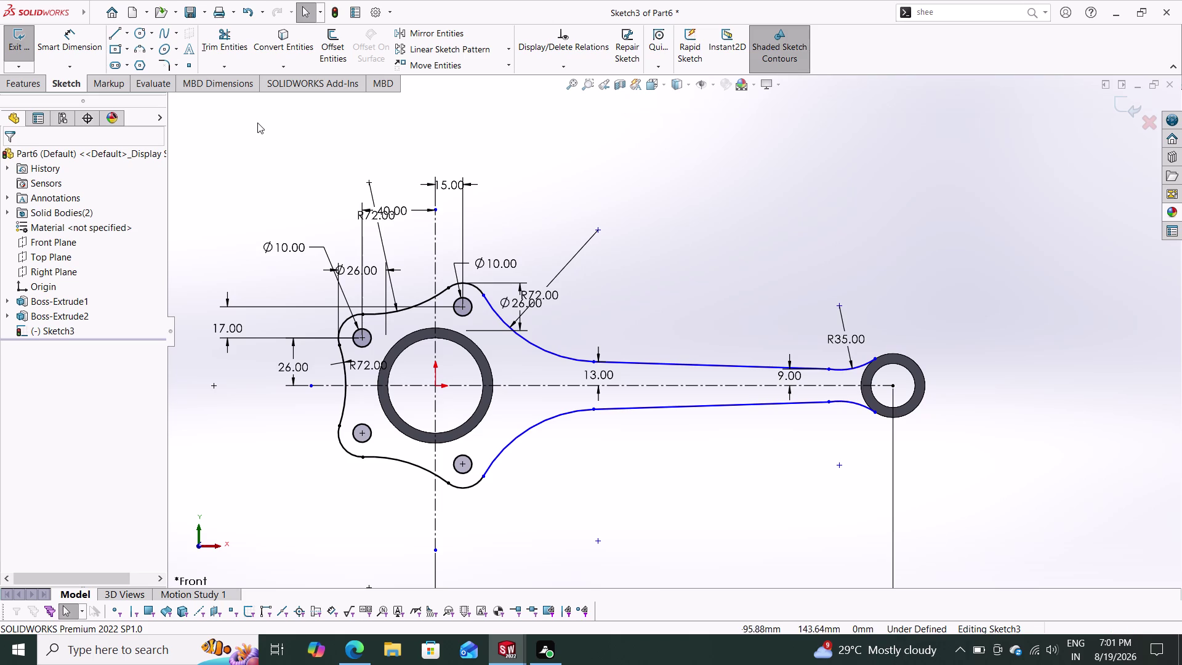
click(18, 83)
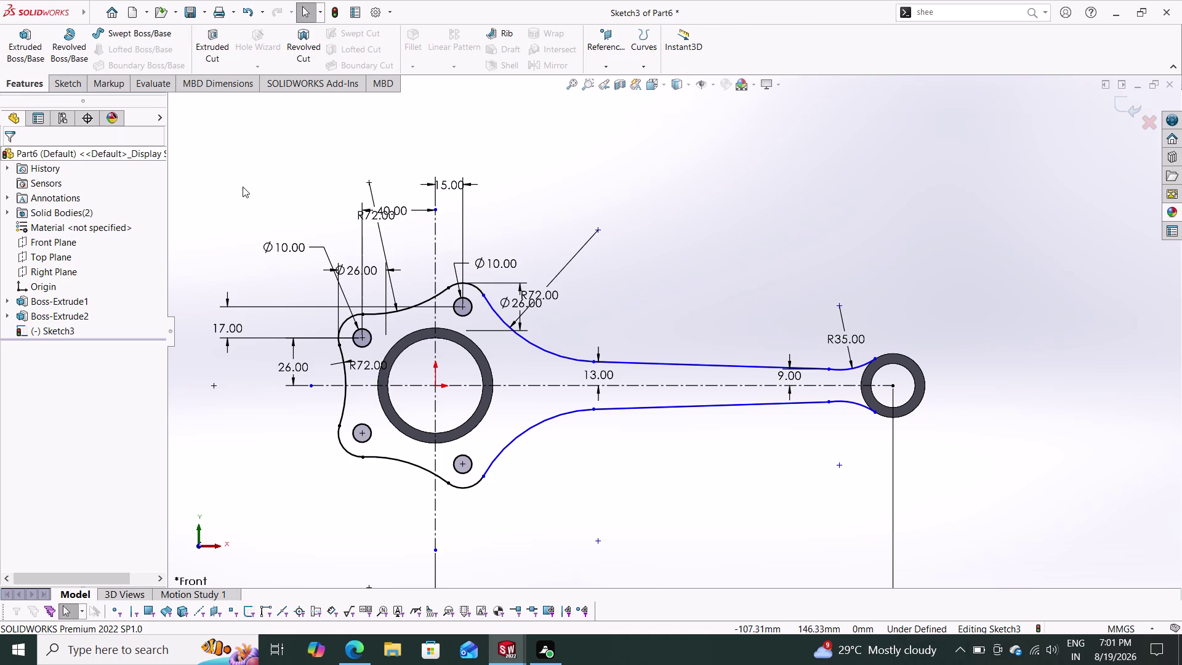
click(22, 40)
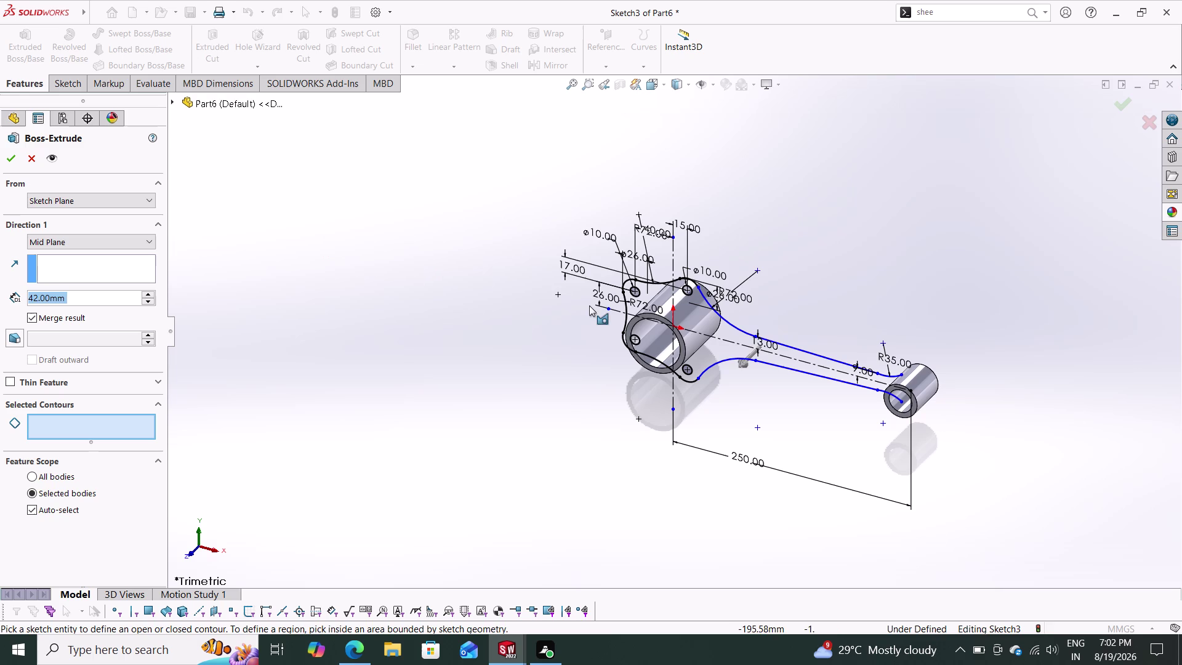
click(710, 346)
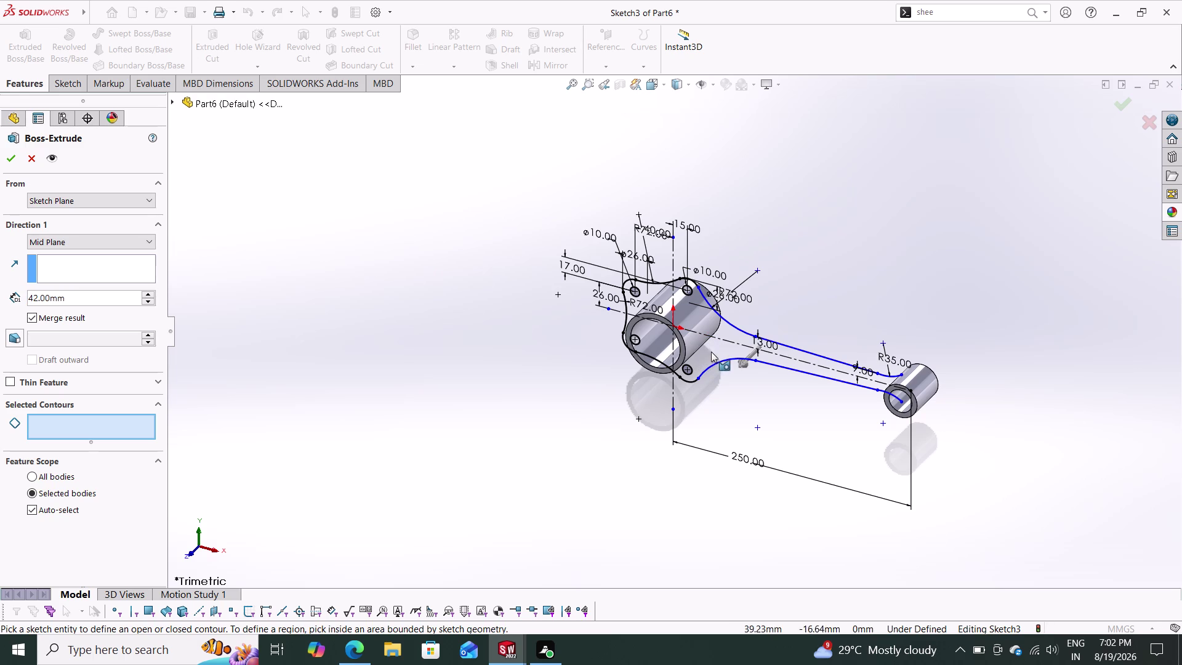
click(730, 327)
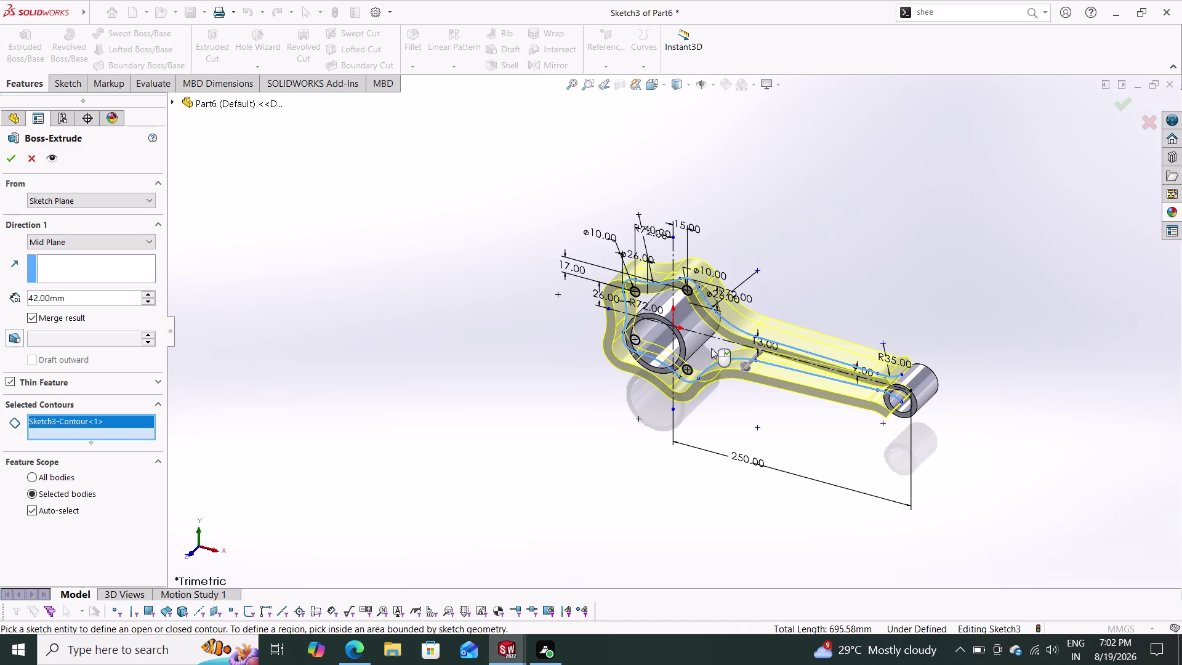
key(ctrl+z)
key(Escape)
key(Escape)
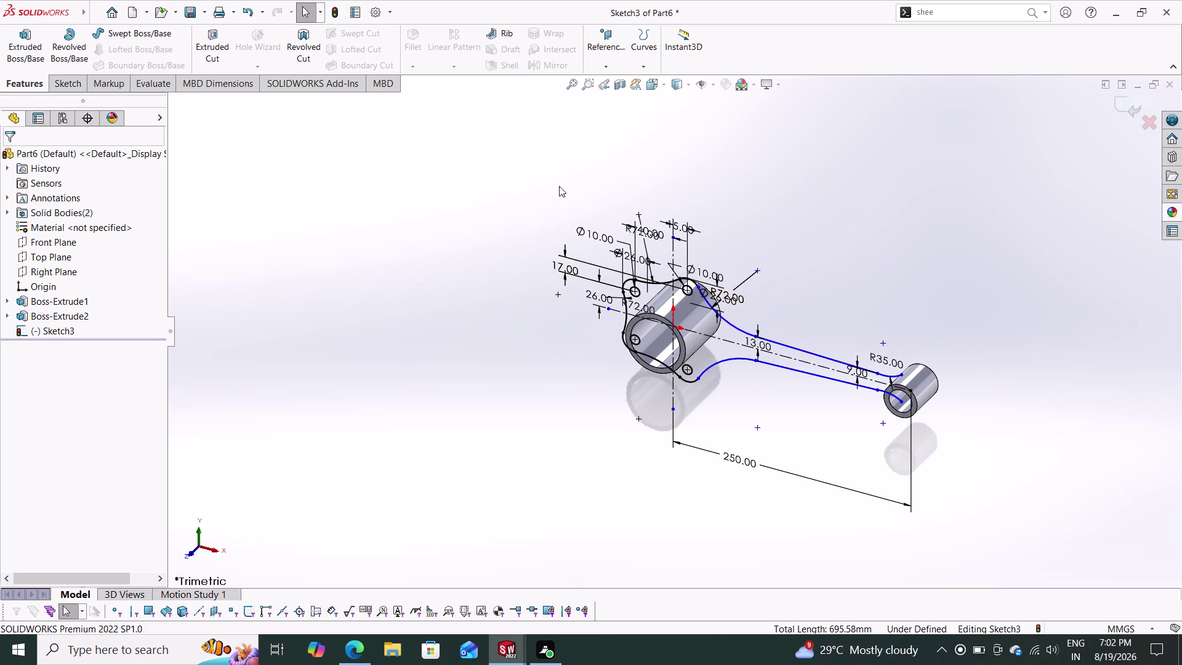
Orbit the rod, then restore the flat front view with Previous View twice.
scroll(down, 3)
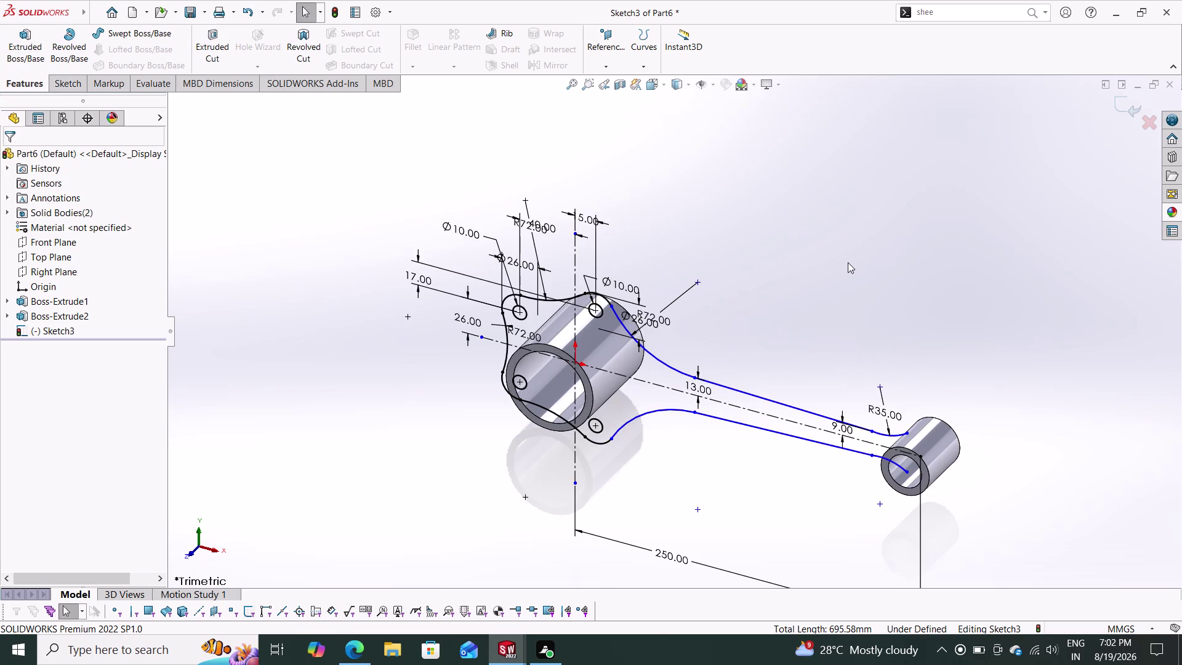
middle_drag(815, 337, 875, 279)
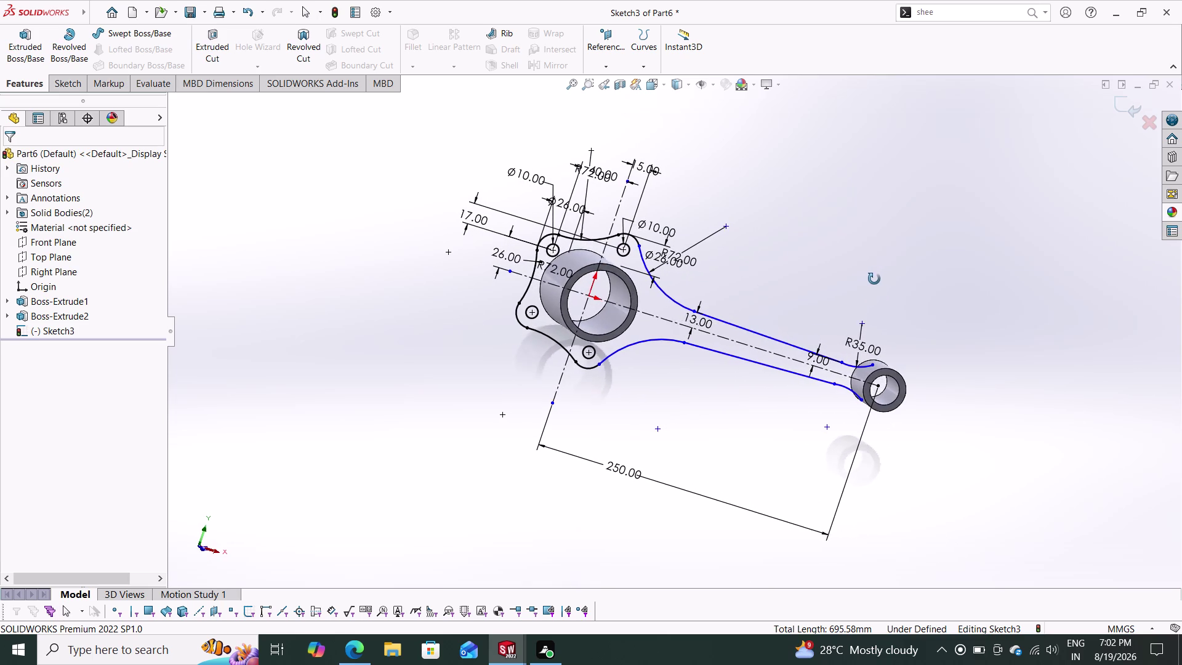
middle_drag(875, 279, 874, 279)
middle_click(874, 279)
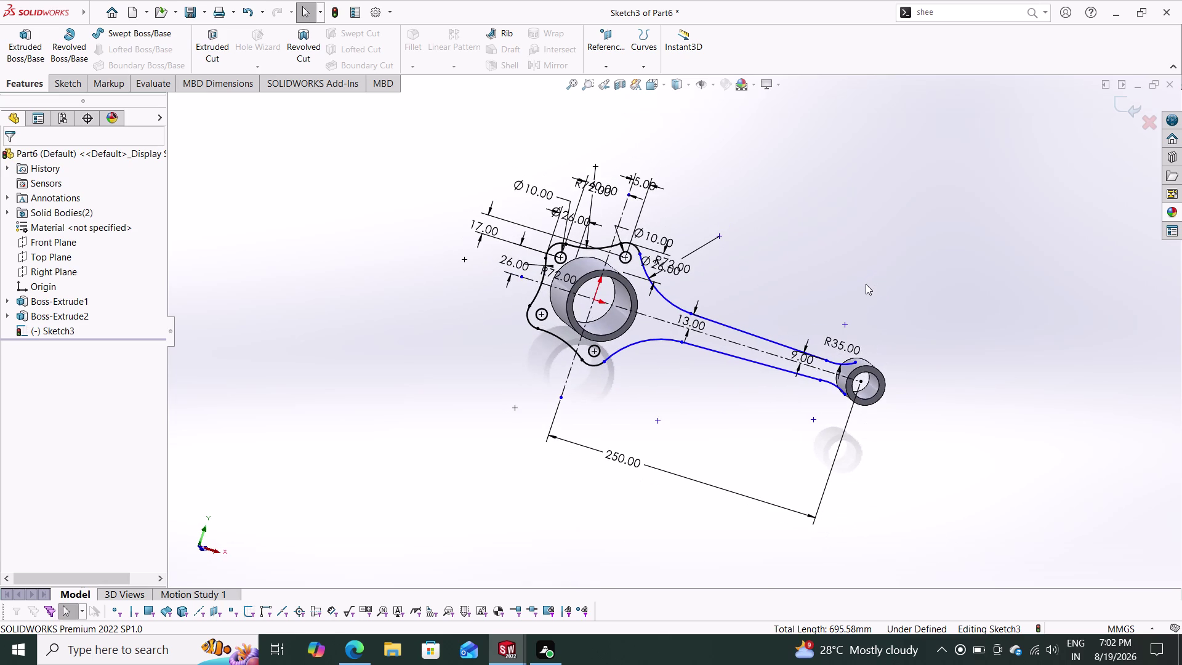
key(ctrl+z)
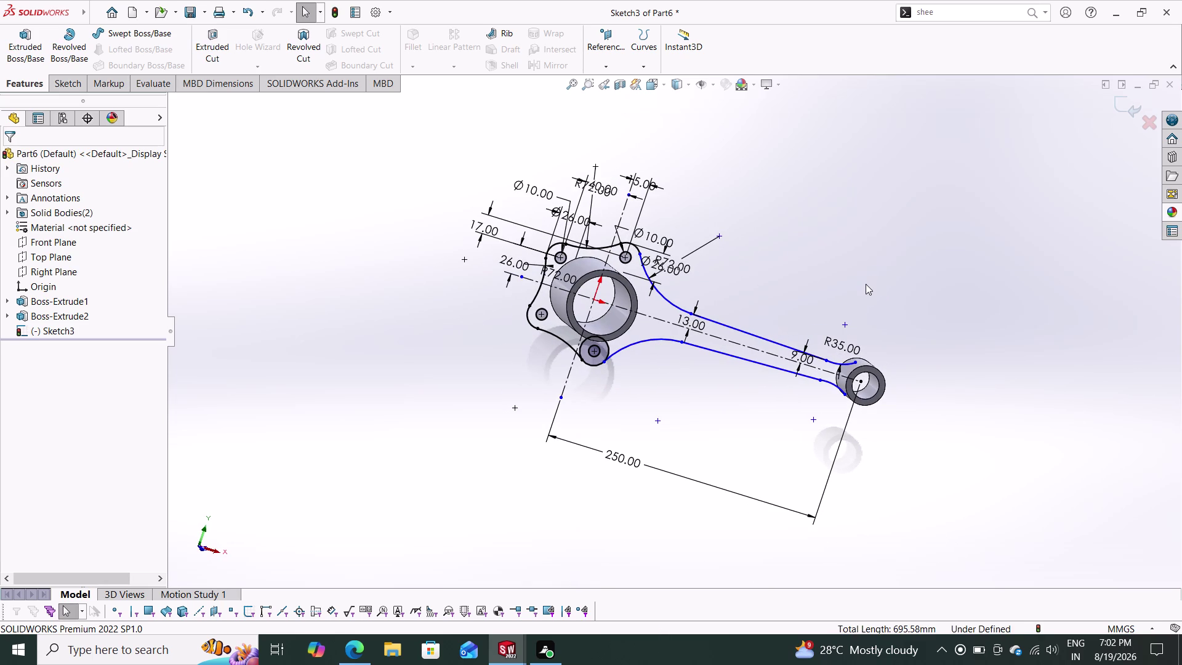
click(602, 81)
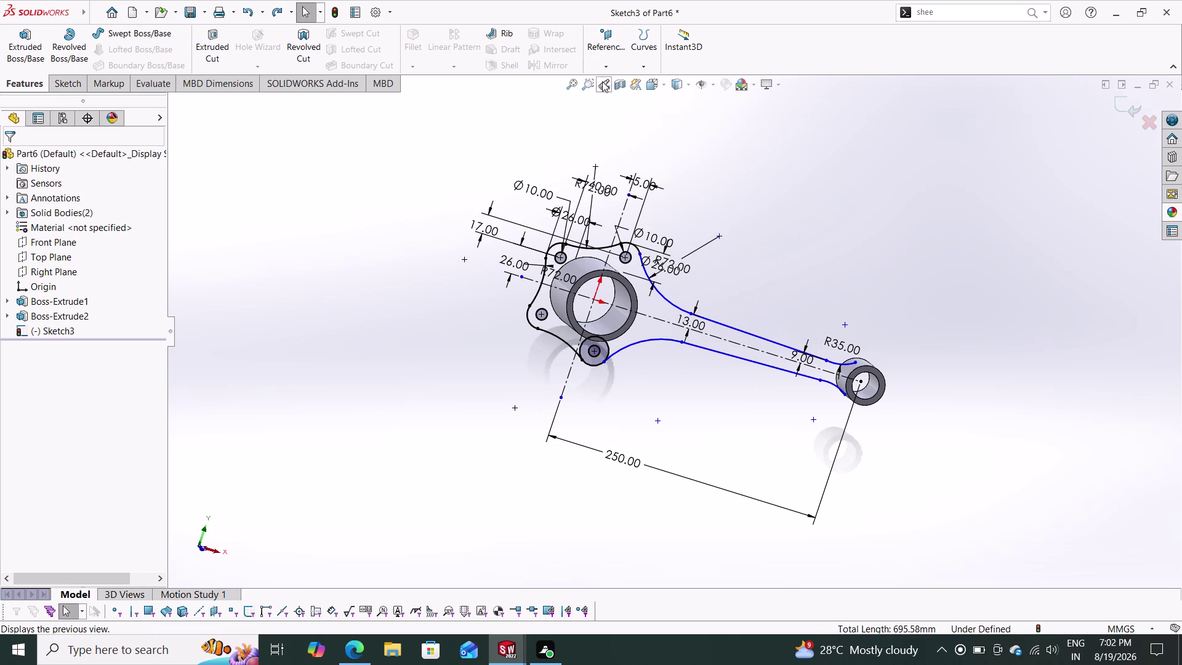
click(602, 81)
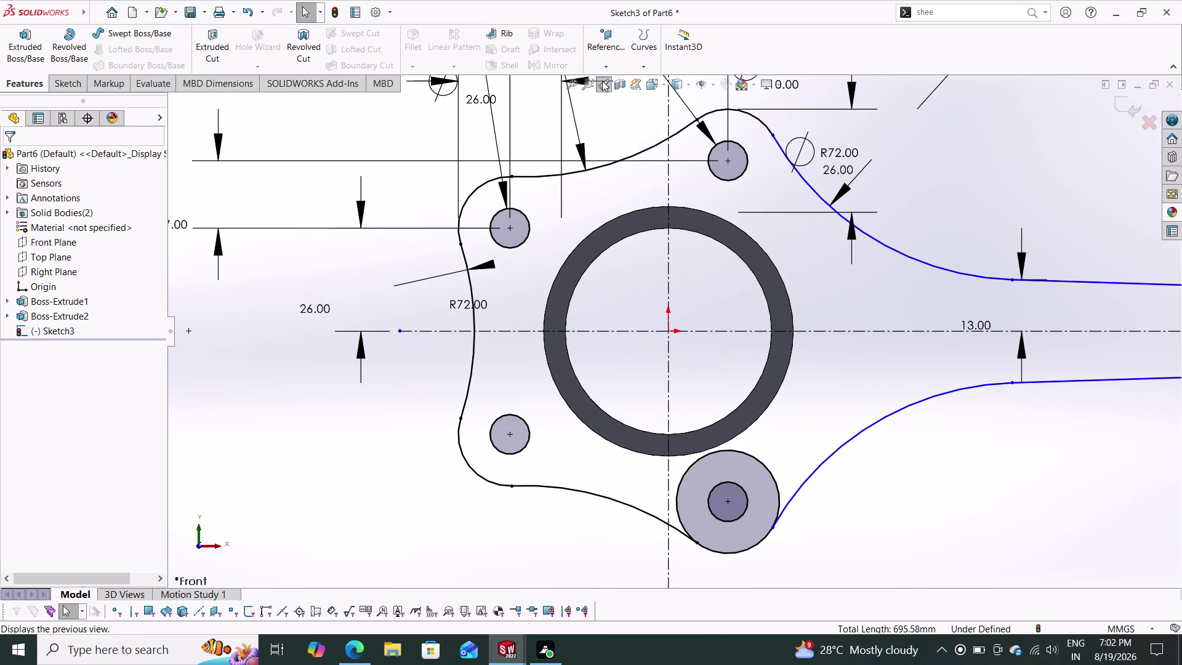
Zoom toward the small end and clear active commands back to the sketch tools.
scroll(down, 3)
scroll(up, 3)
scroll(up, 3)
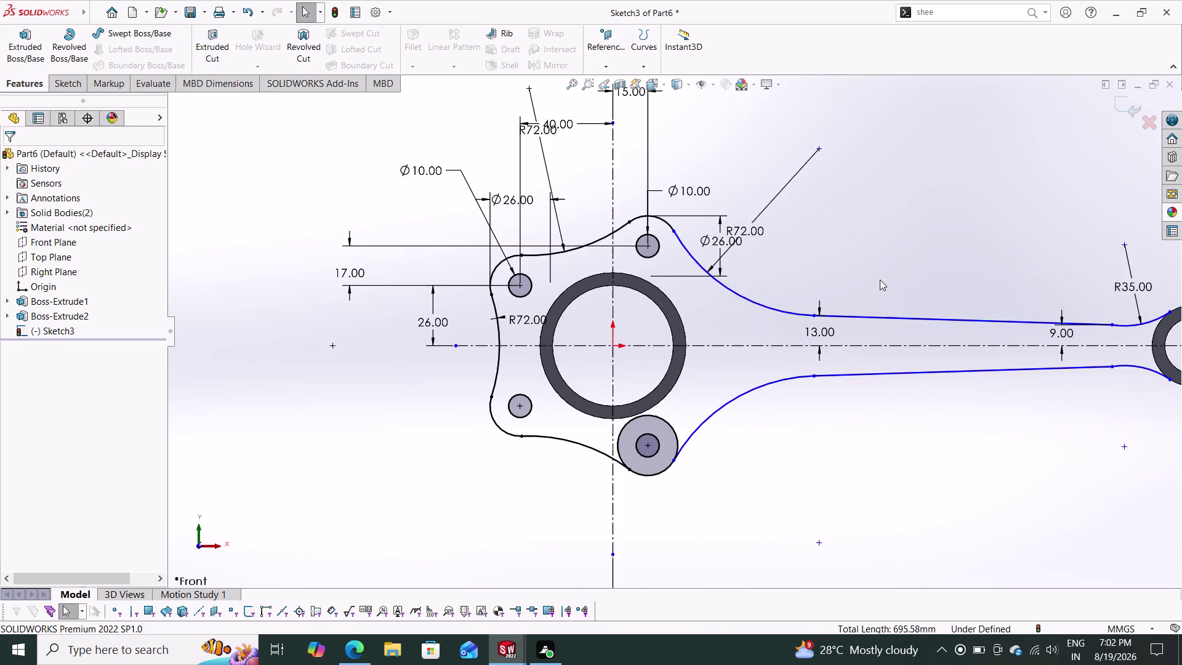
scroll(up, 3)
scroll(down, 3)
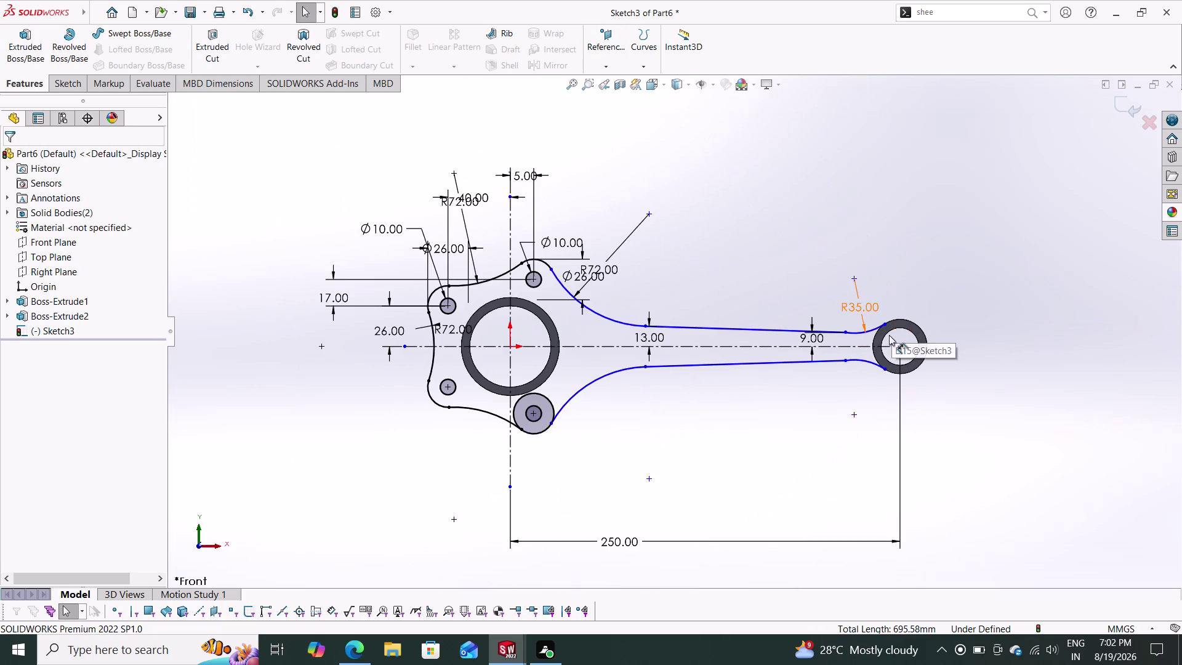
scroll(down, 3)
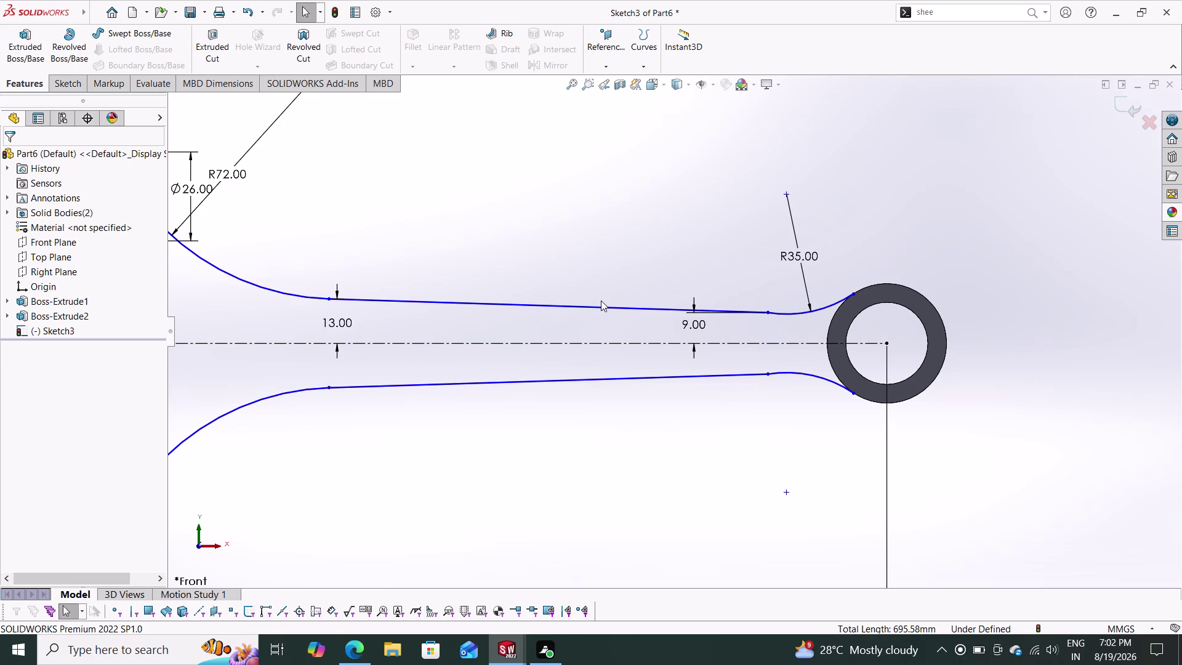
key(Escape)
key(Escape)
key(Escape)
click(80, 77)
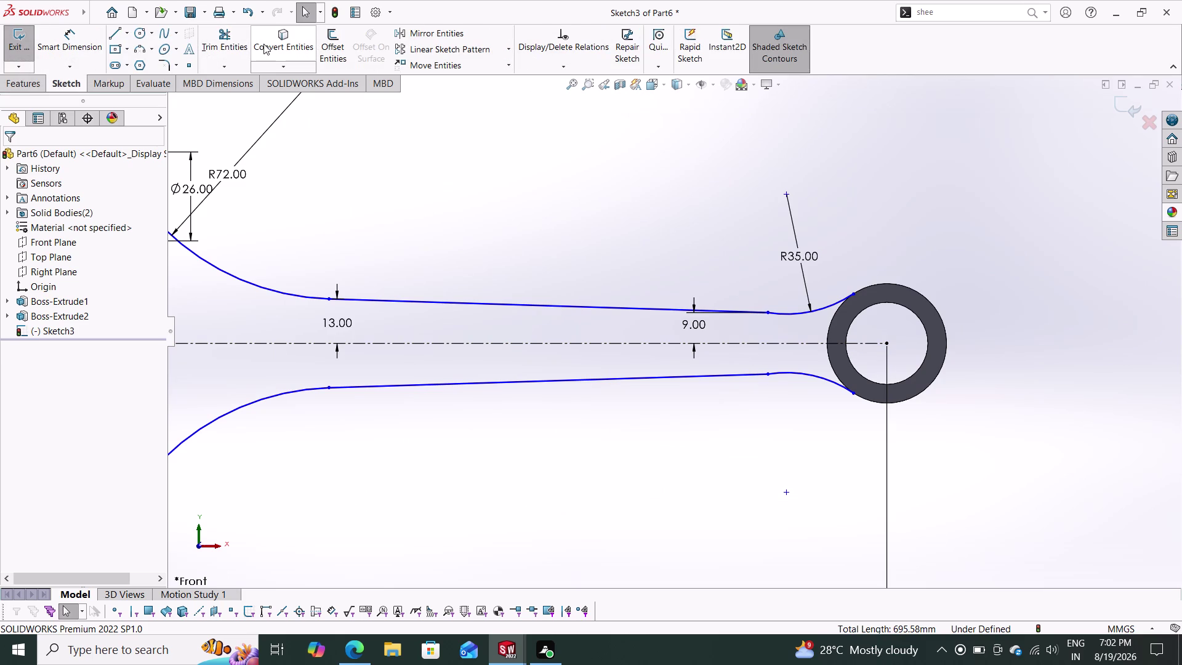
Convert the small-end eye's 35 mm outer edge into a Sketch3 circle.
click(266, 43)
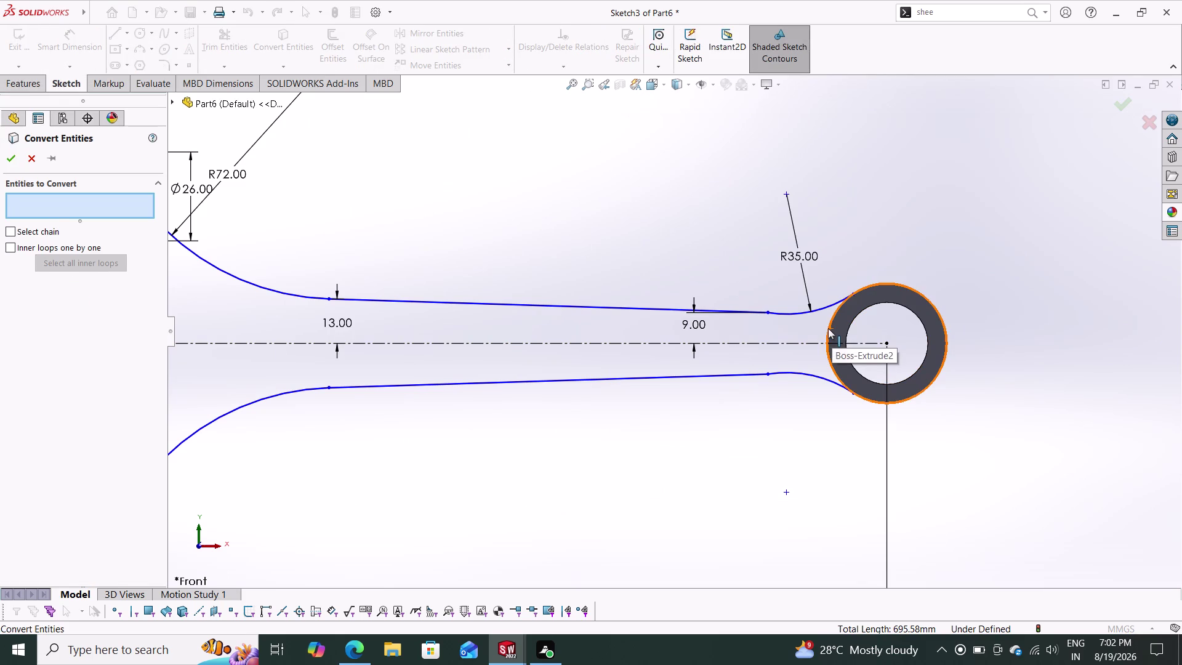
click(828, 328)
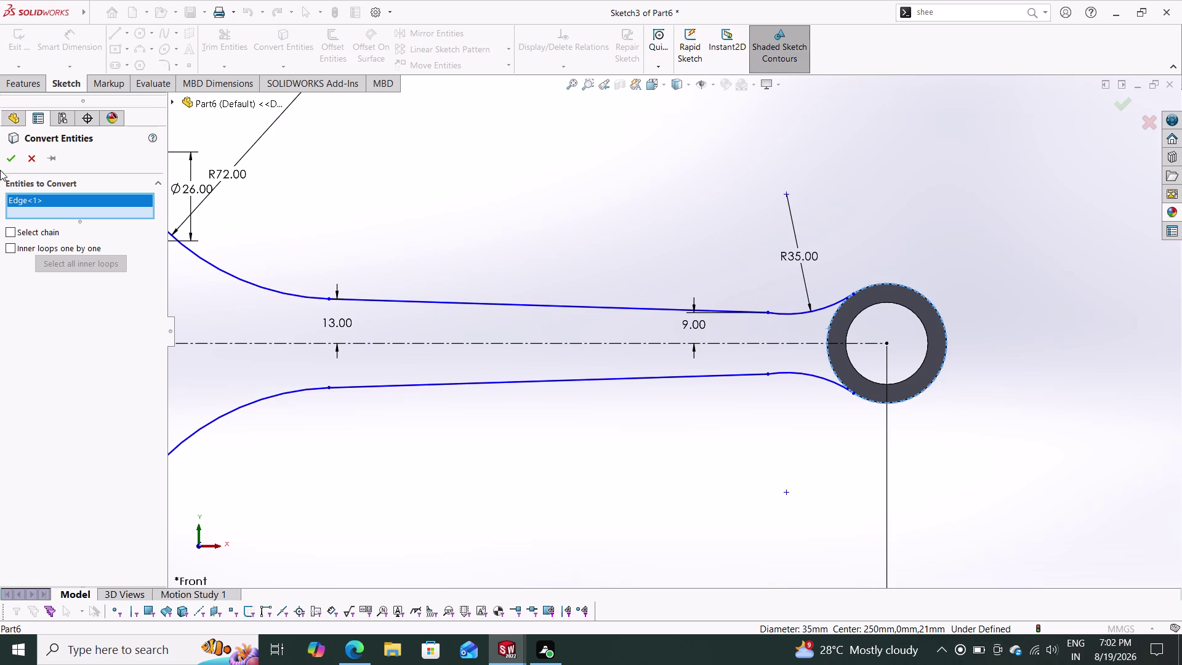
click(13, 160)
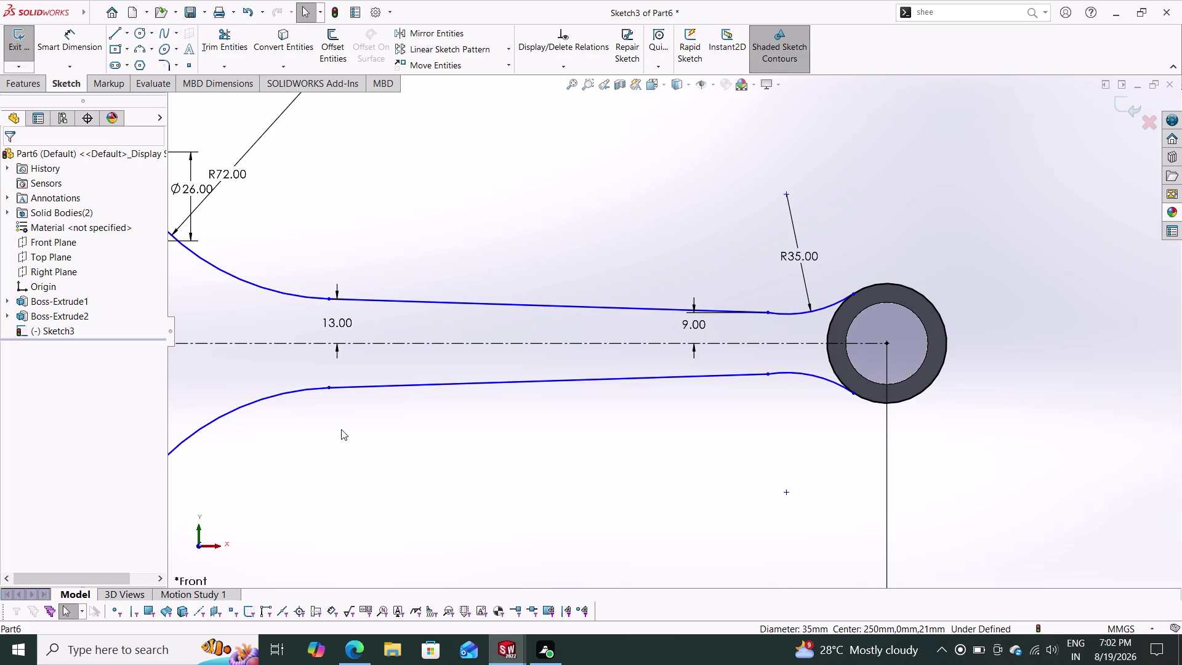
key(Escape)
key(Escape)
scroll(down, 3)
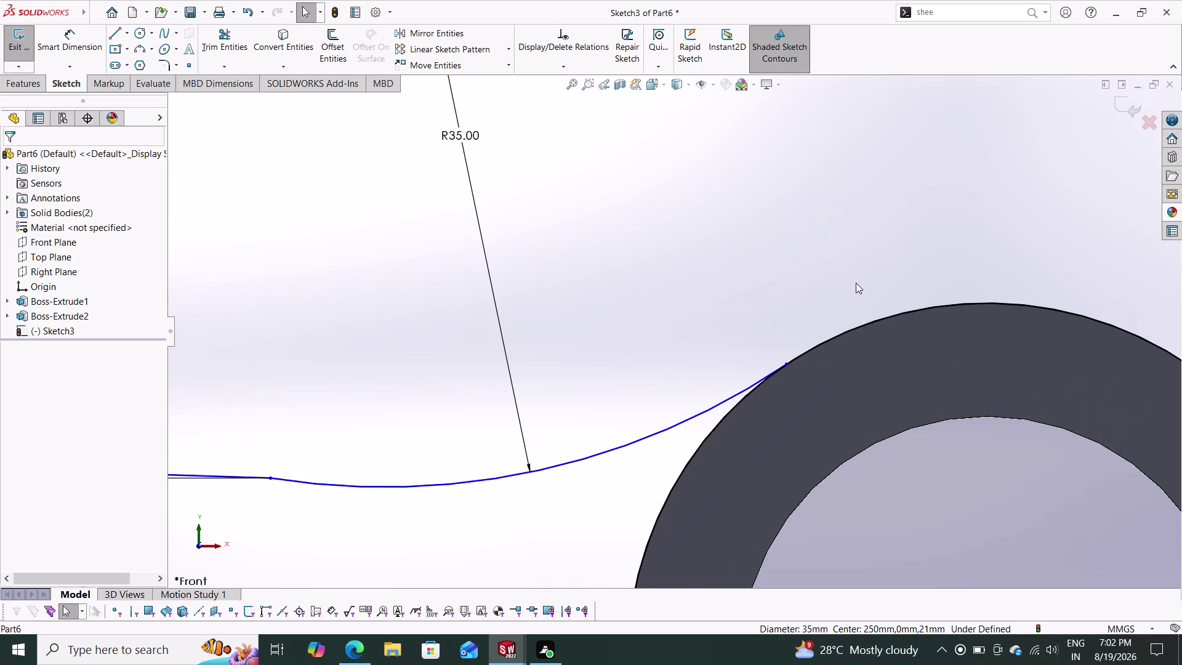
Make the upper R35 fillet arc tangent to the converted eye circle.
click(821, 347)
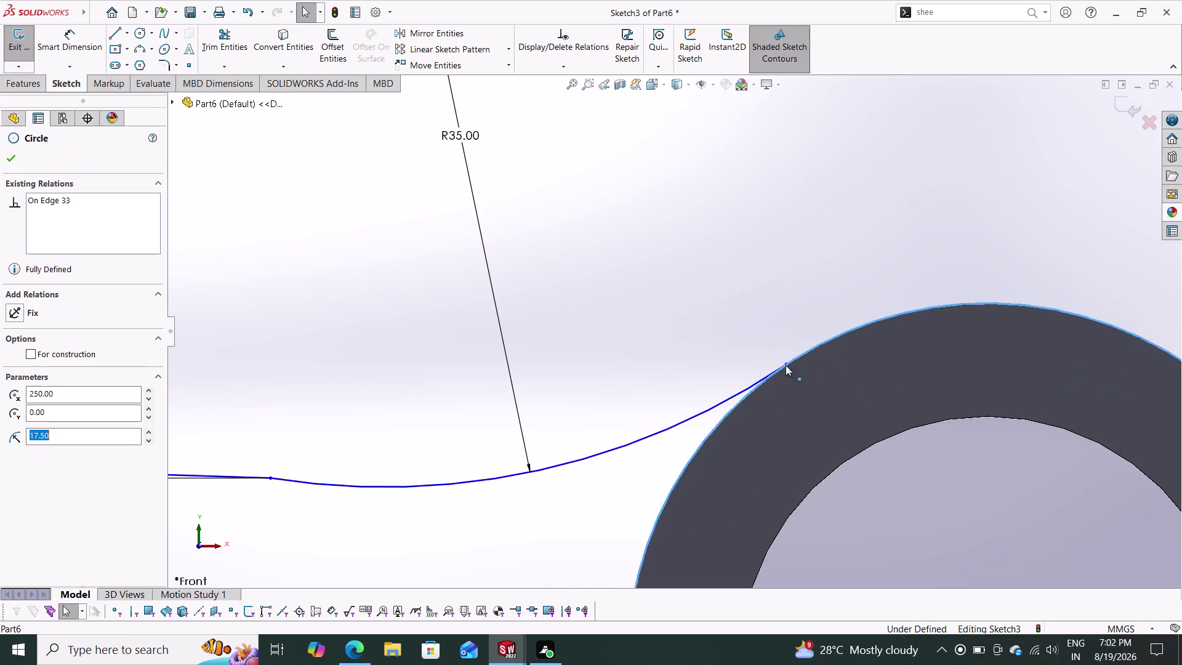
click(728, 397)
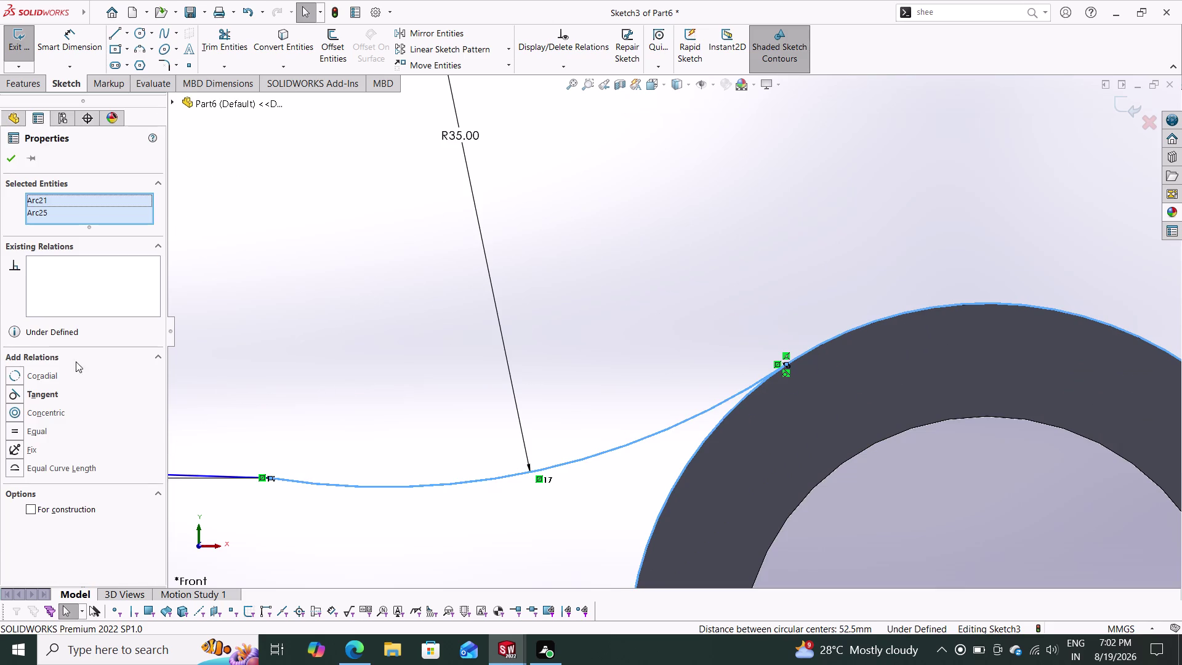
click(35, 396)
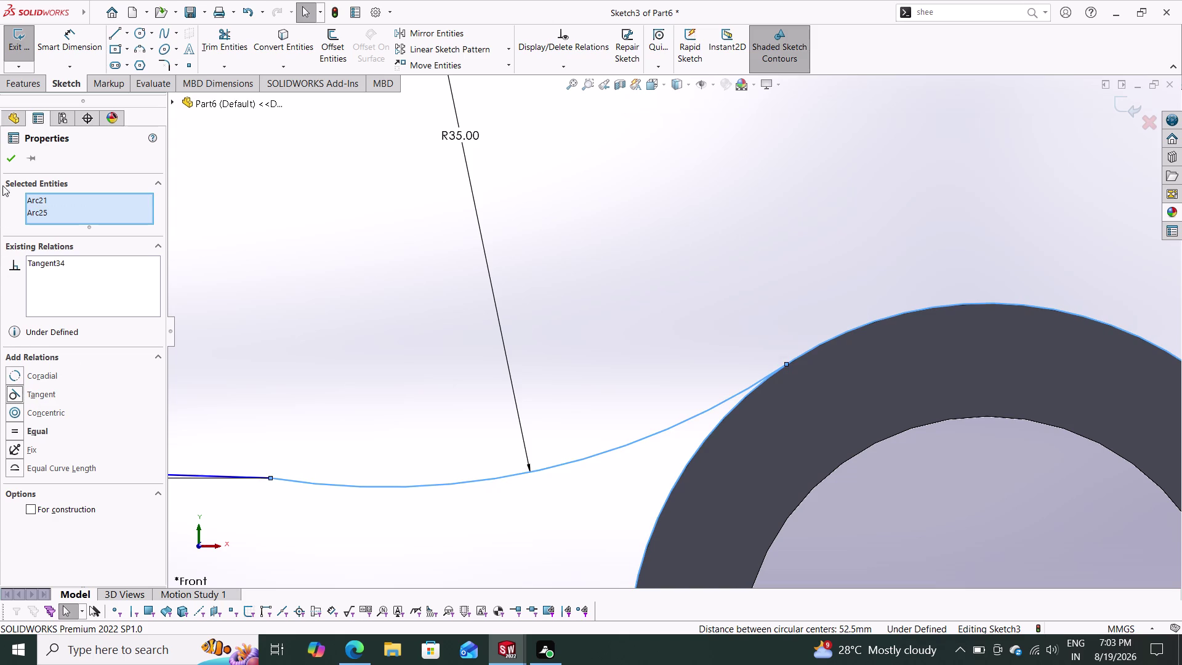
click(7, 161)
scroll(down, 3)
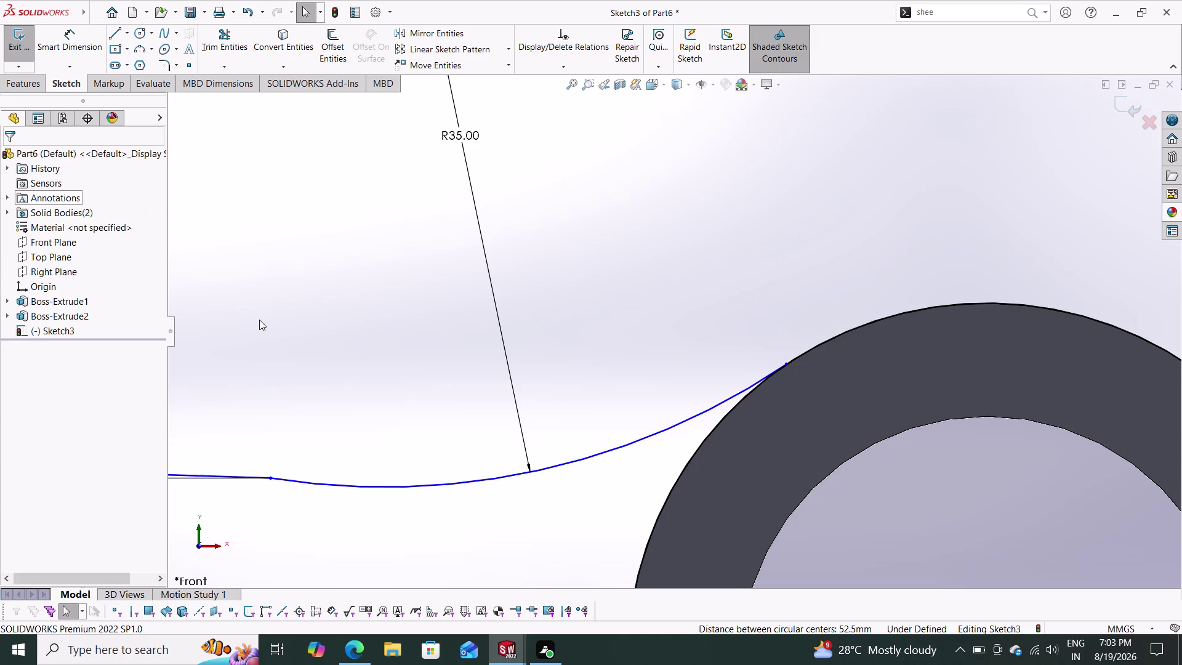
scroll(up, 3)
scroll(up, 3)
scroll(down, 3)
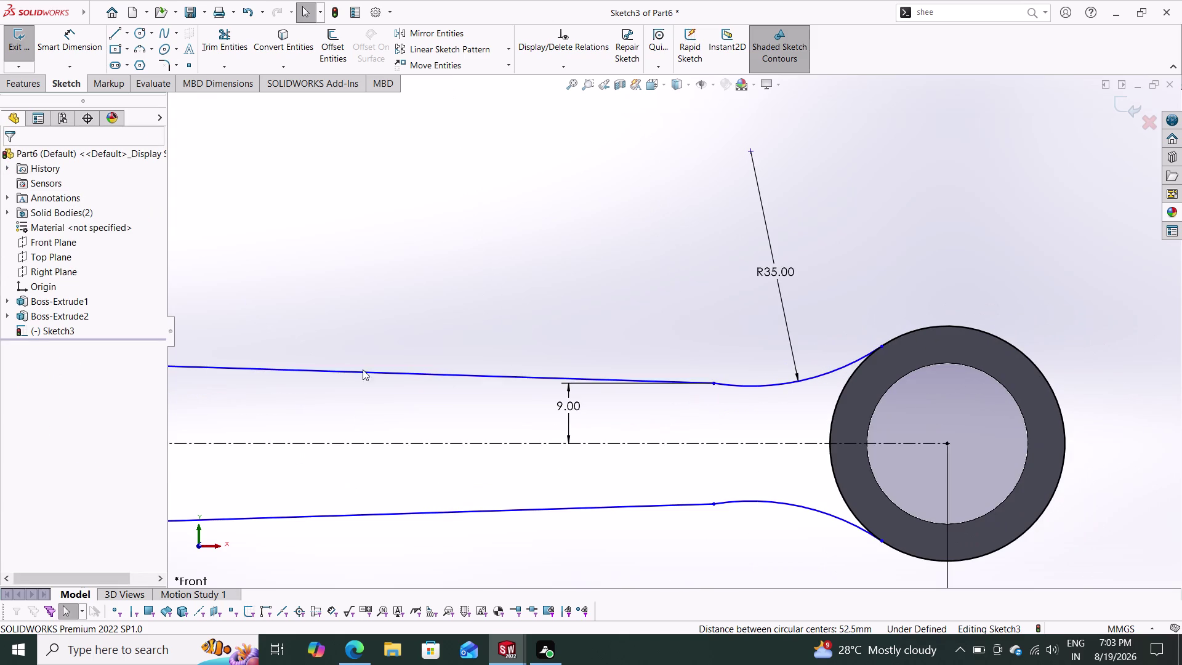
Make the lower R35 fillet arc tangent to the eye circle as well.
click(808, 509)
click(913, 553)
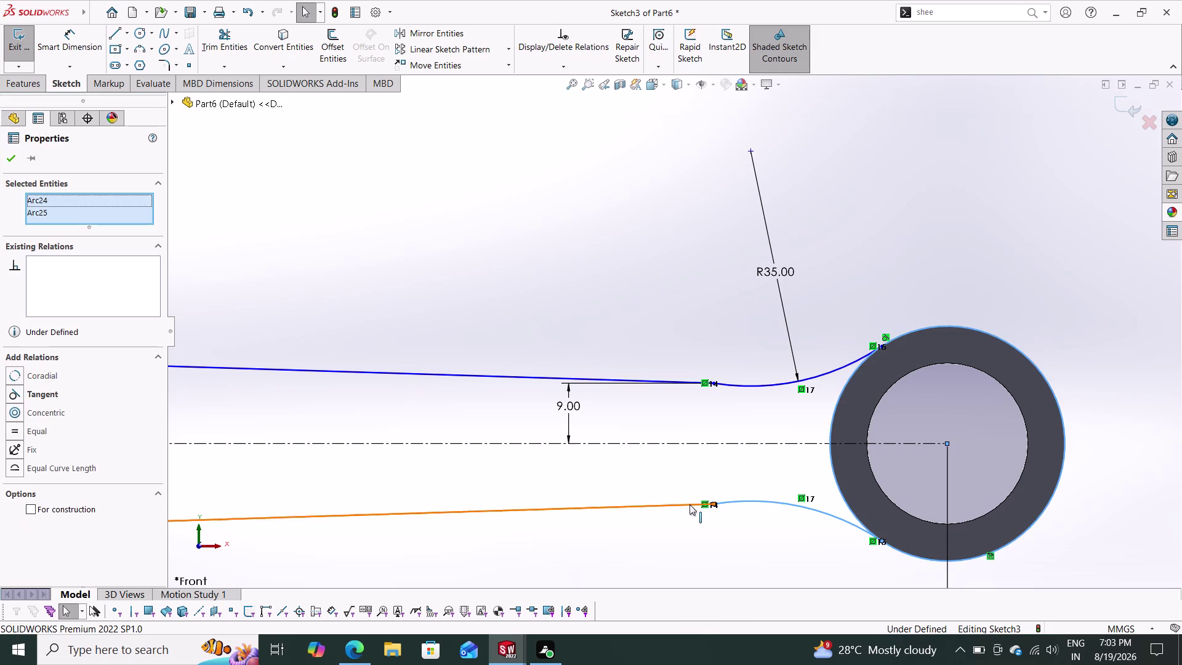
click(50, 398)
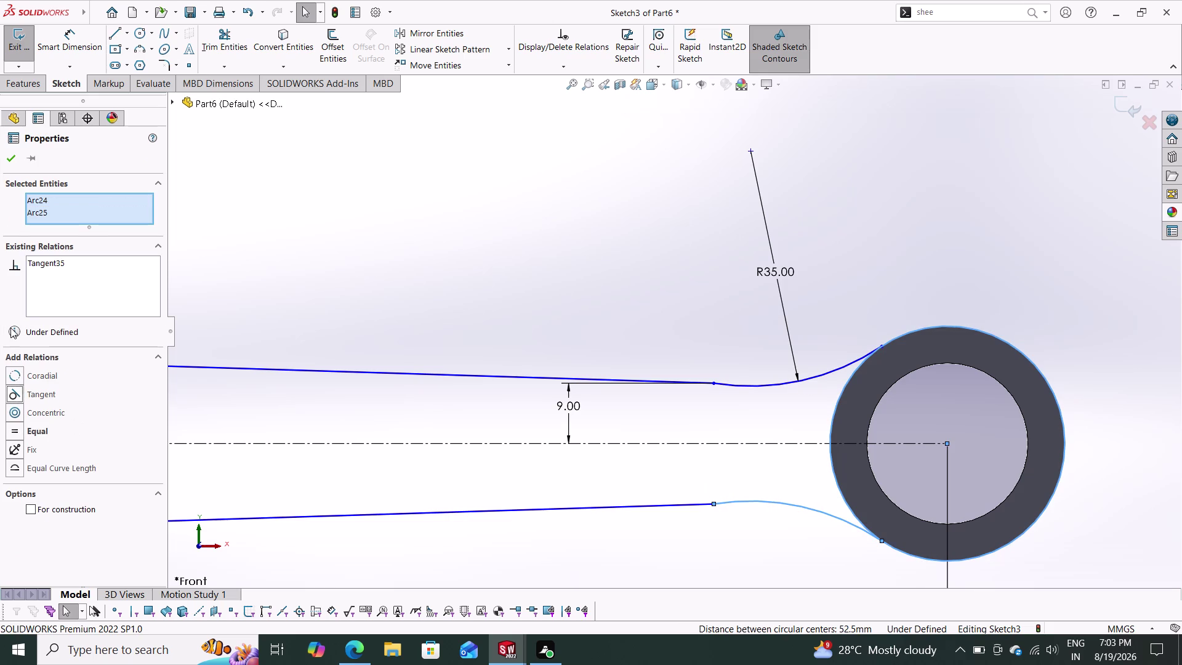
click(3, 154)
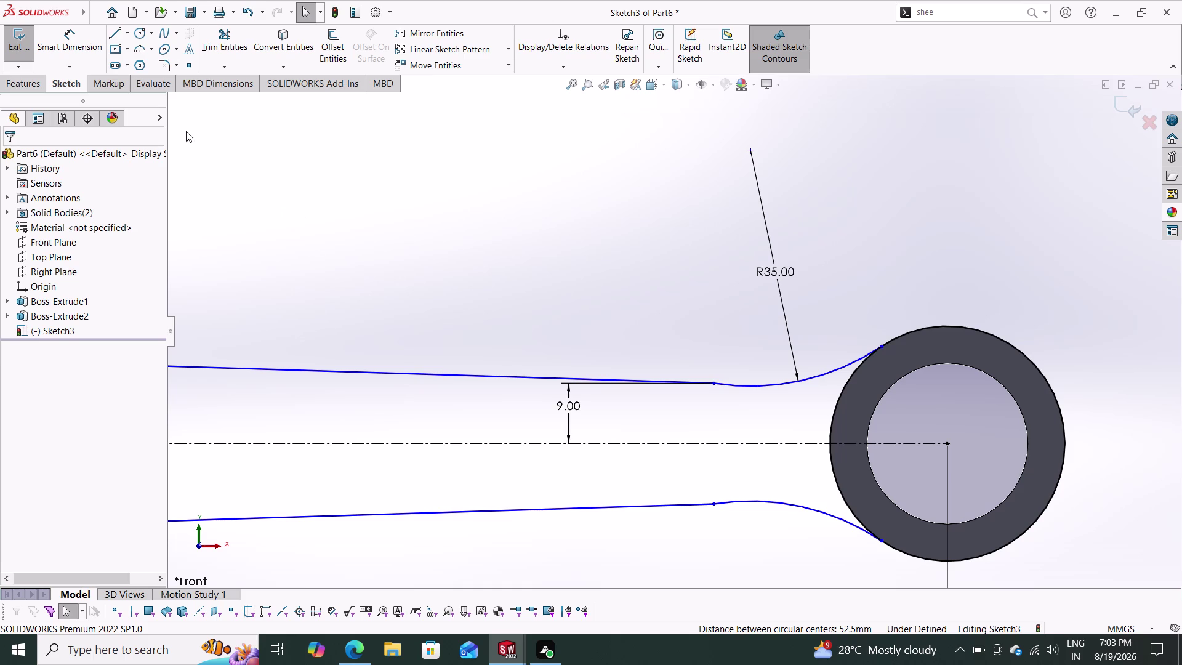
click(237, 43)
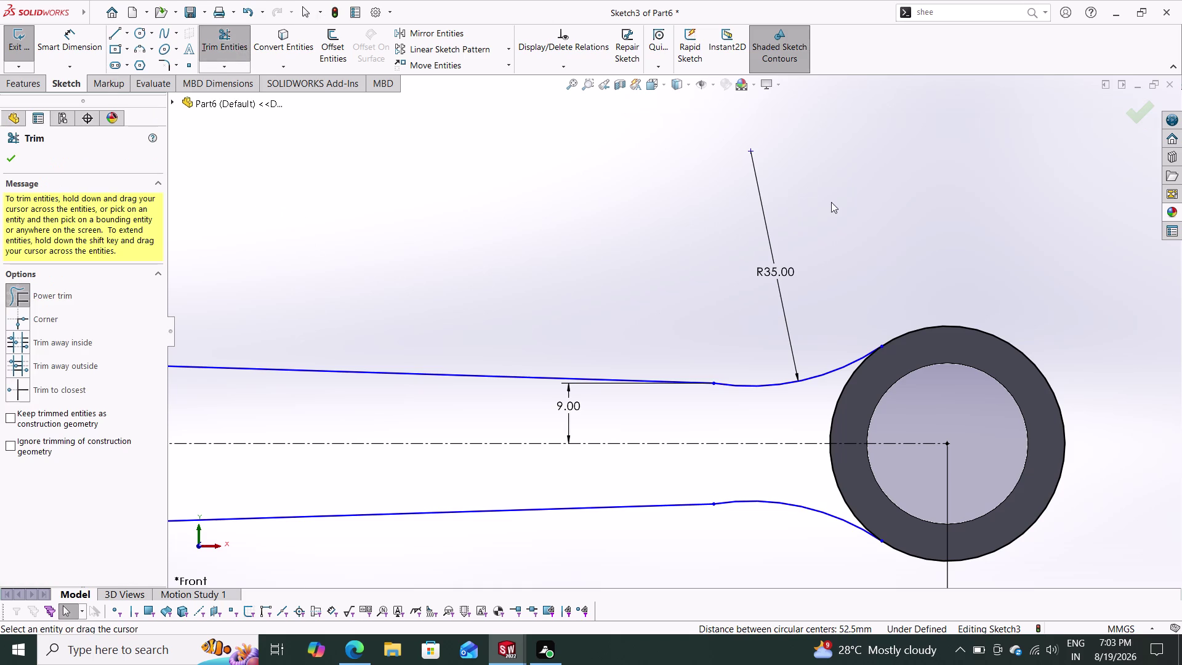
Trim the converted eye circle, then extrude the rod region 42 mm mid-plane.
drag(840, 203, 986, 349)
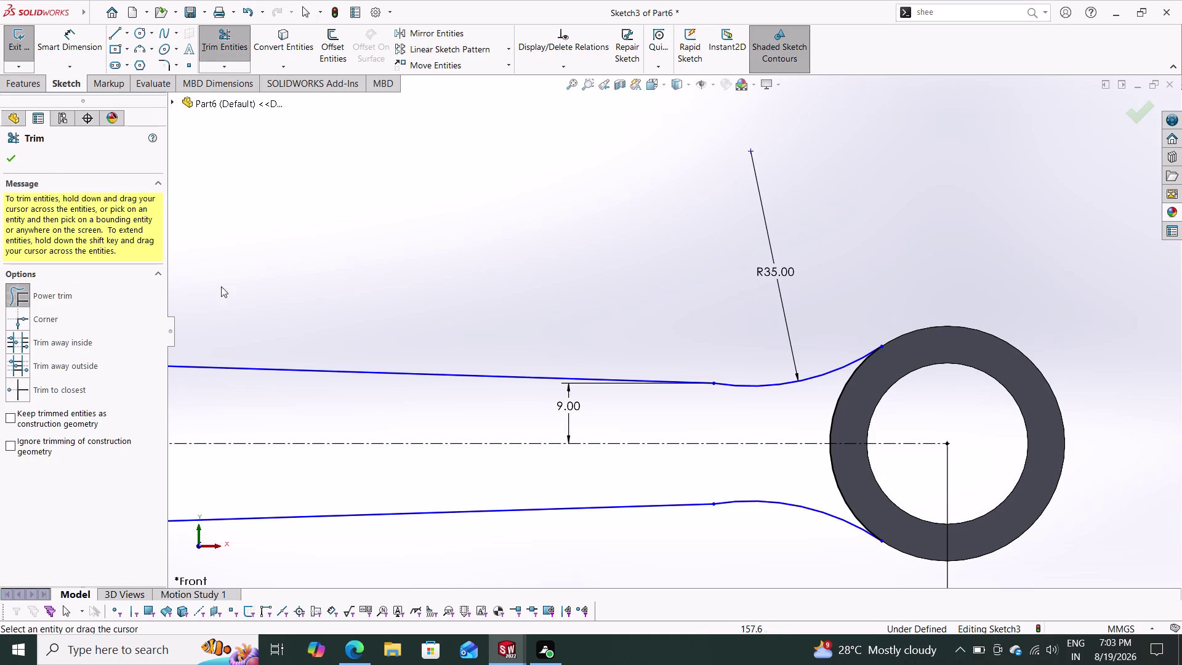
click(11, 156)
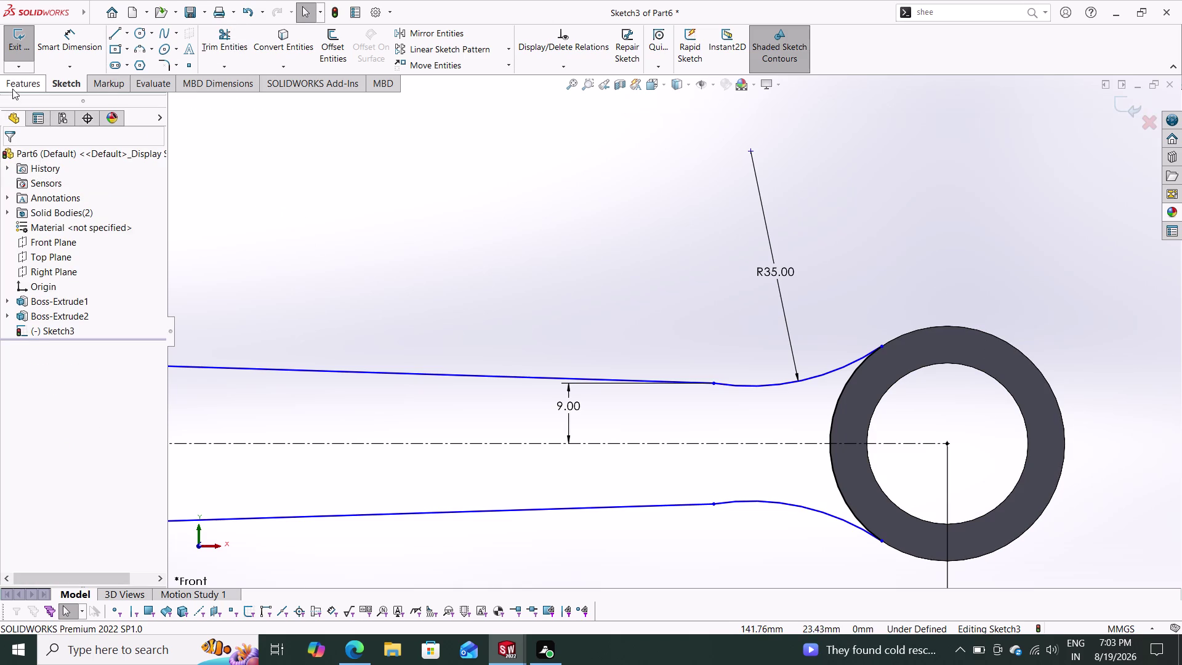
click(16, 85)
click(22, 52)
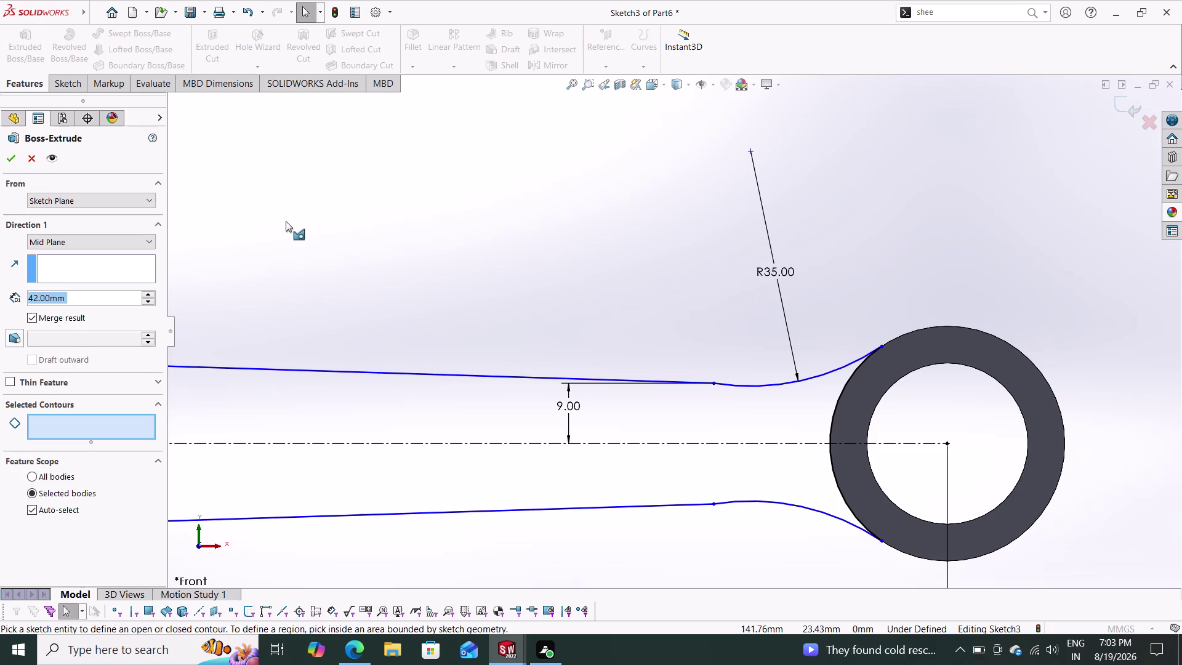
scroll(down, 3)
scroll(down, 3)
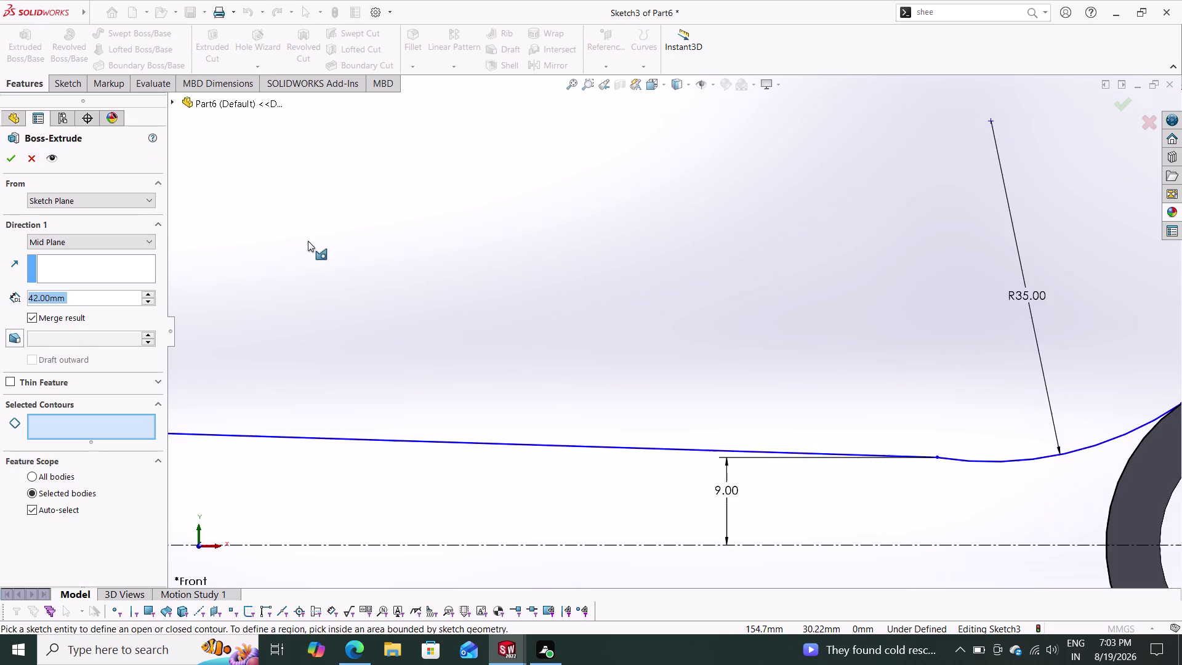
scroll(down, 3)
scroll(up, 3)
scroll(up, 3)
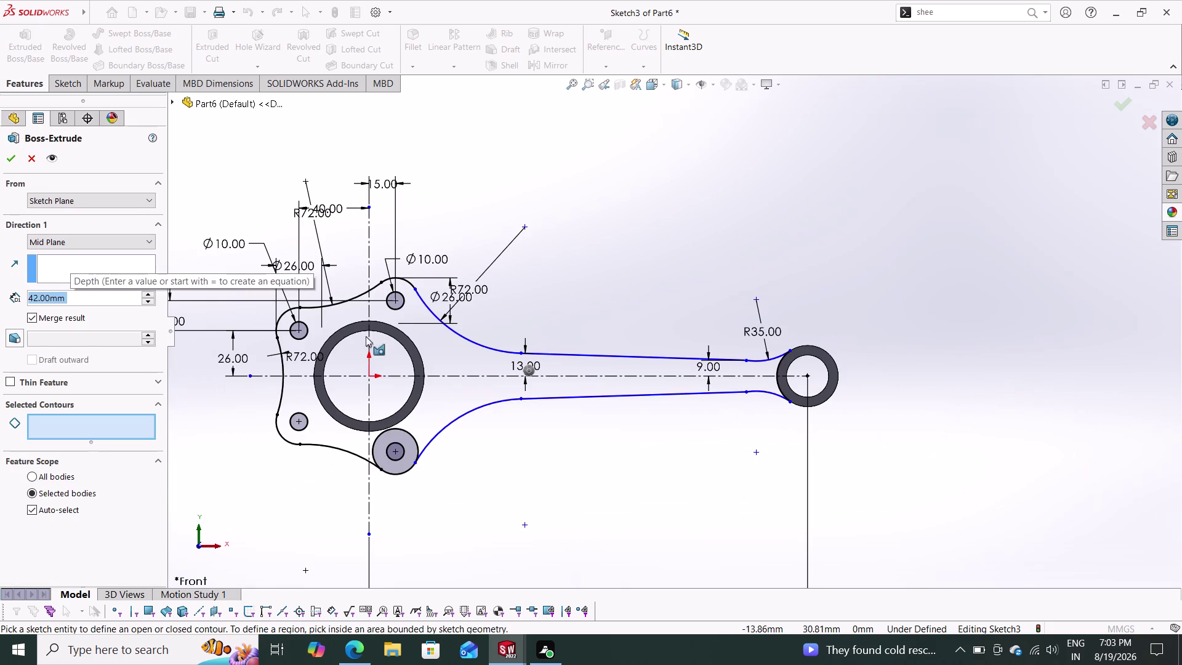
click(445, 342)
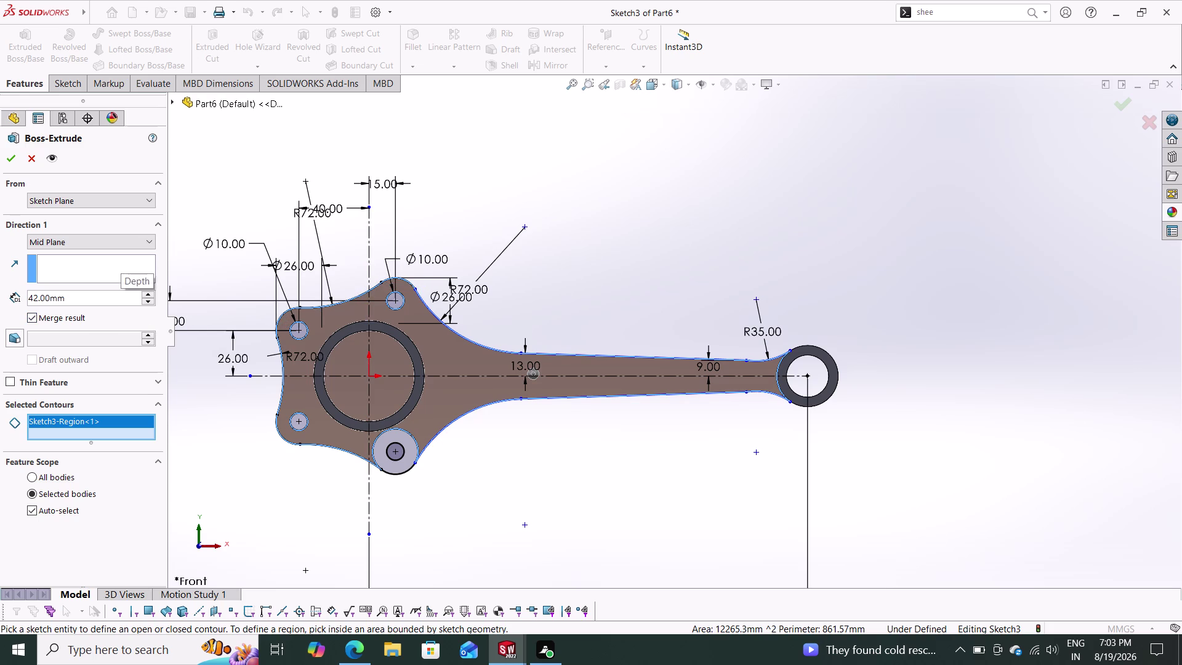
click(13, 158)
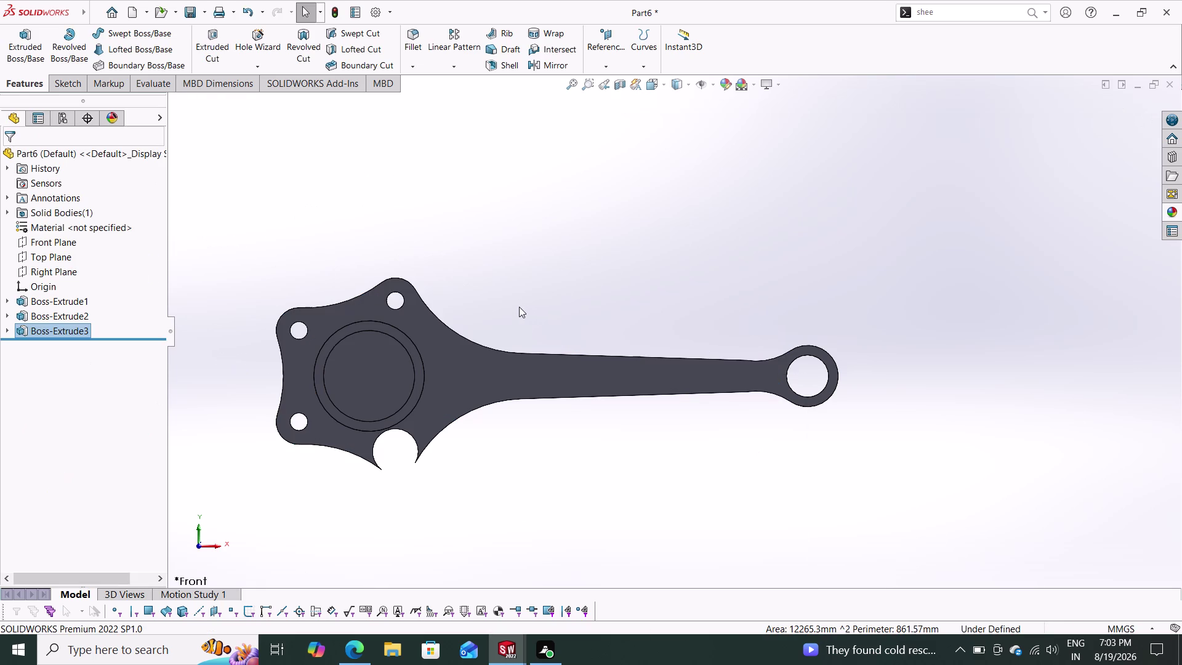
Orbit to inspect Boss-Extrude3, undo it, and zoom back on the outline sketch.
middle_drag(567, 294, 552, 243)
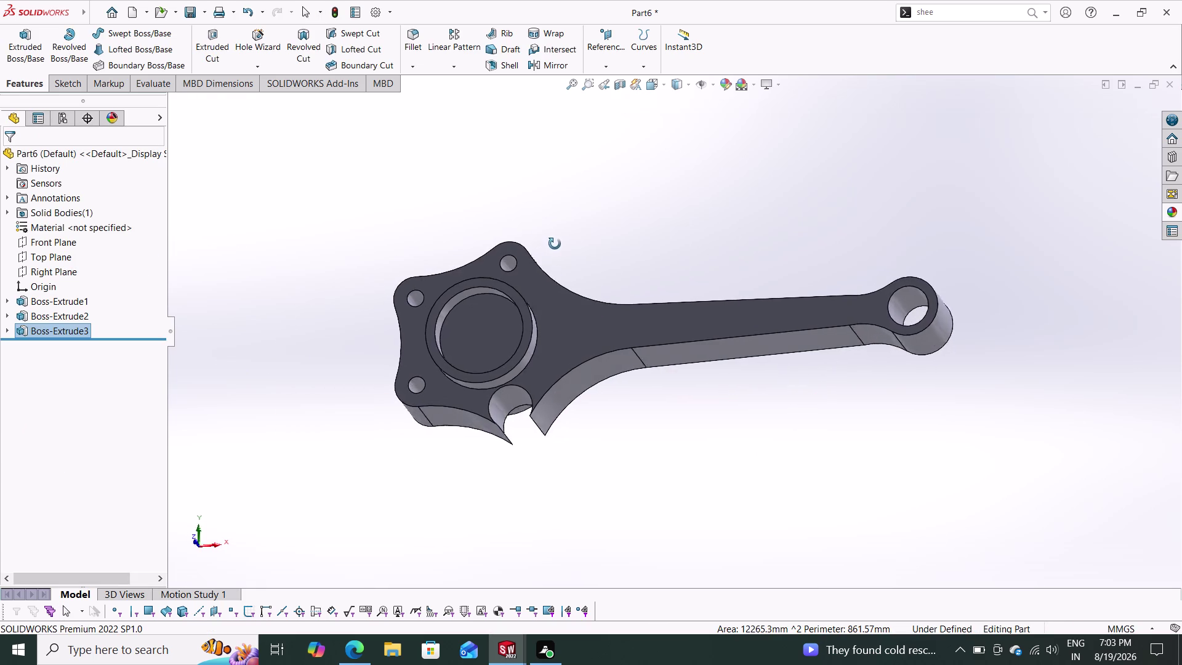
middle_drag(553, 243, 566, 243)
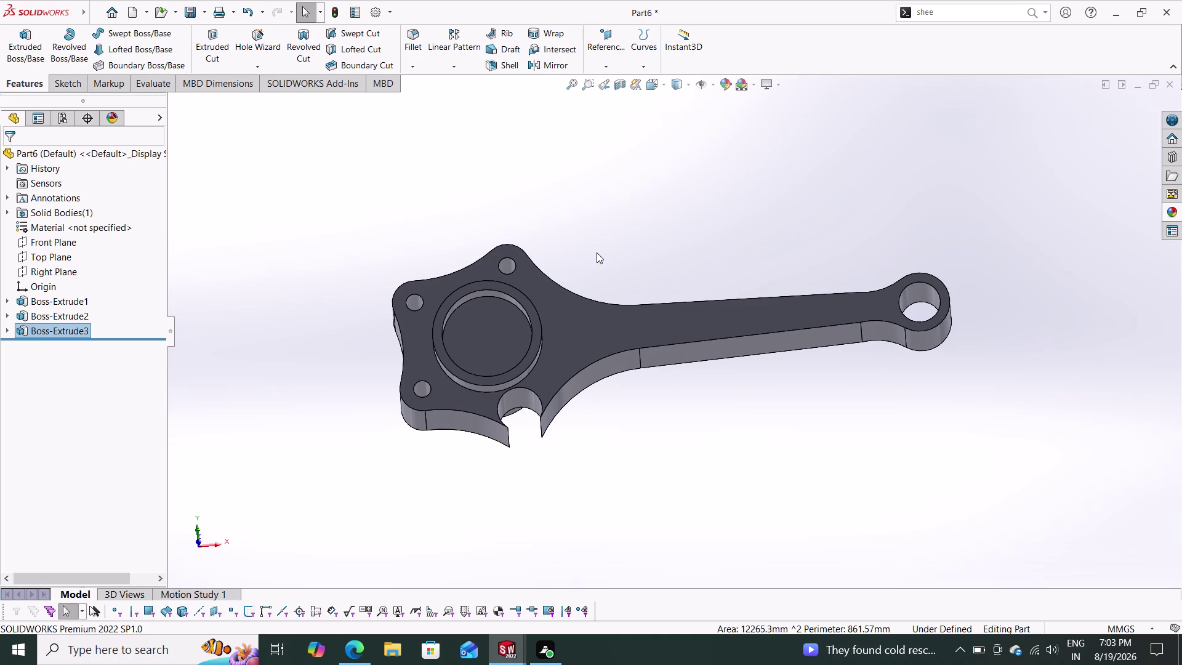
middle_drag(605, 257, 605, 319)
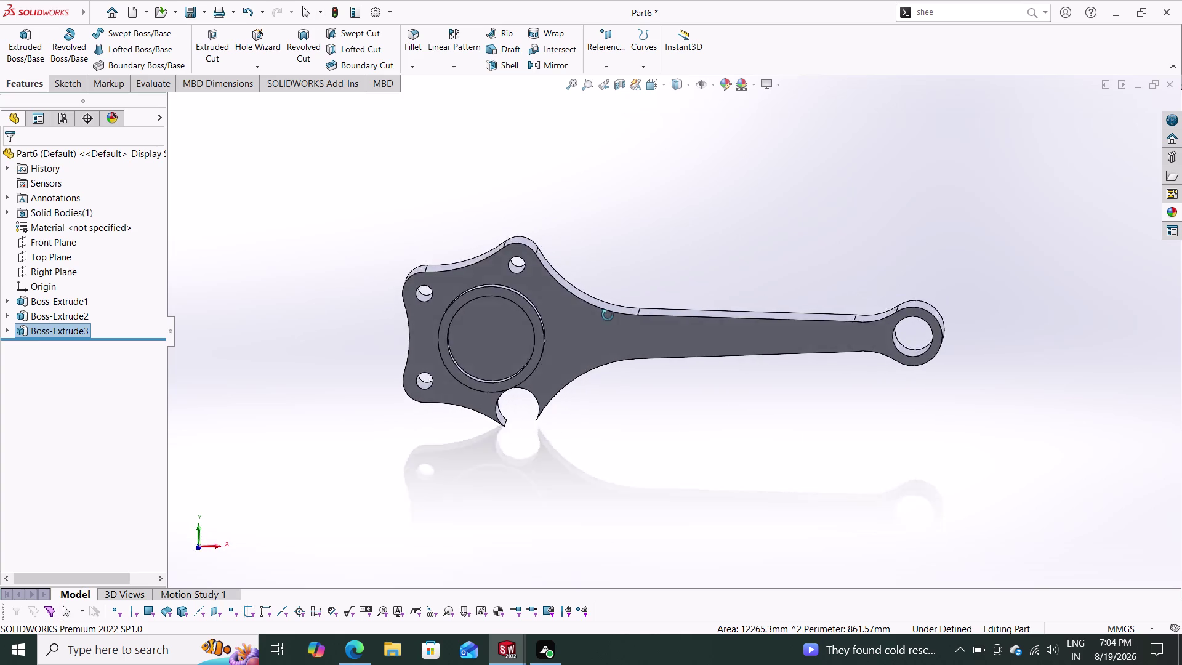
middle_drag(606, 319, 609, 308)
key(ctrl+z)
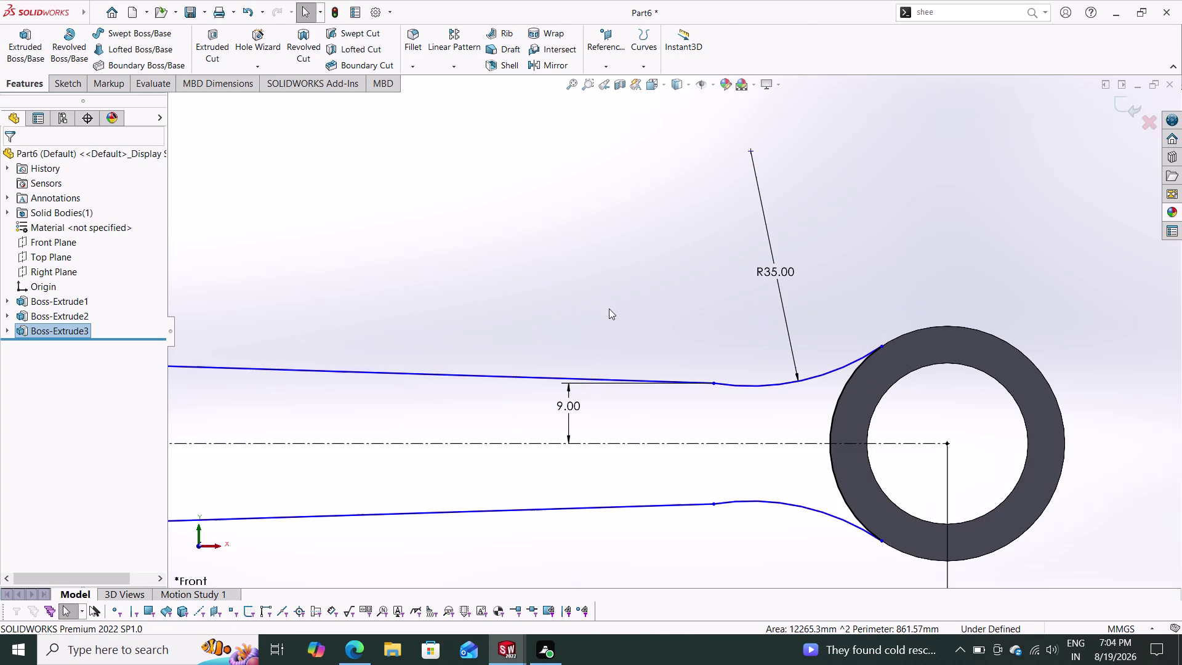
scroll(down, 3)
scroll(up, 3)
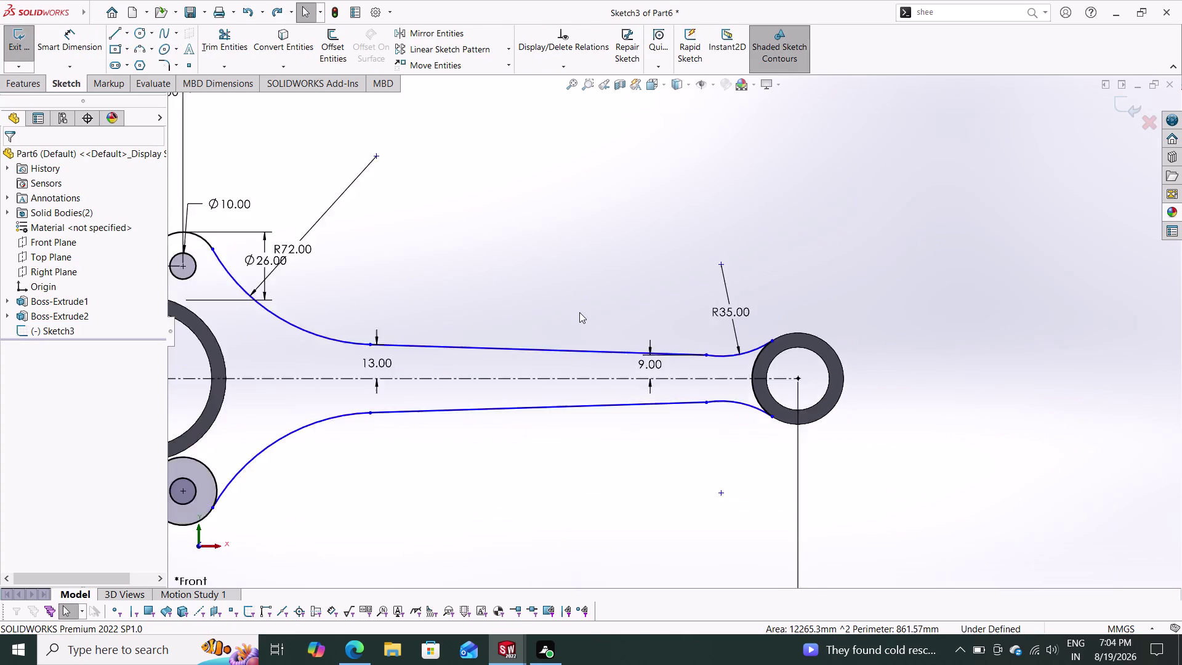
scroll(up, 3)
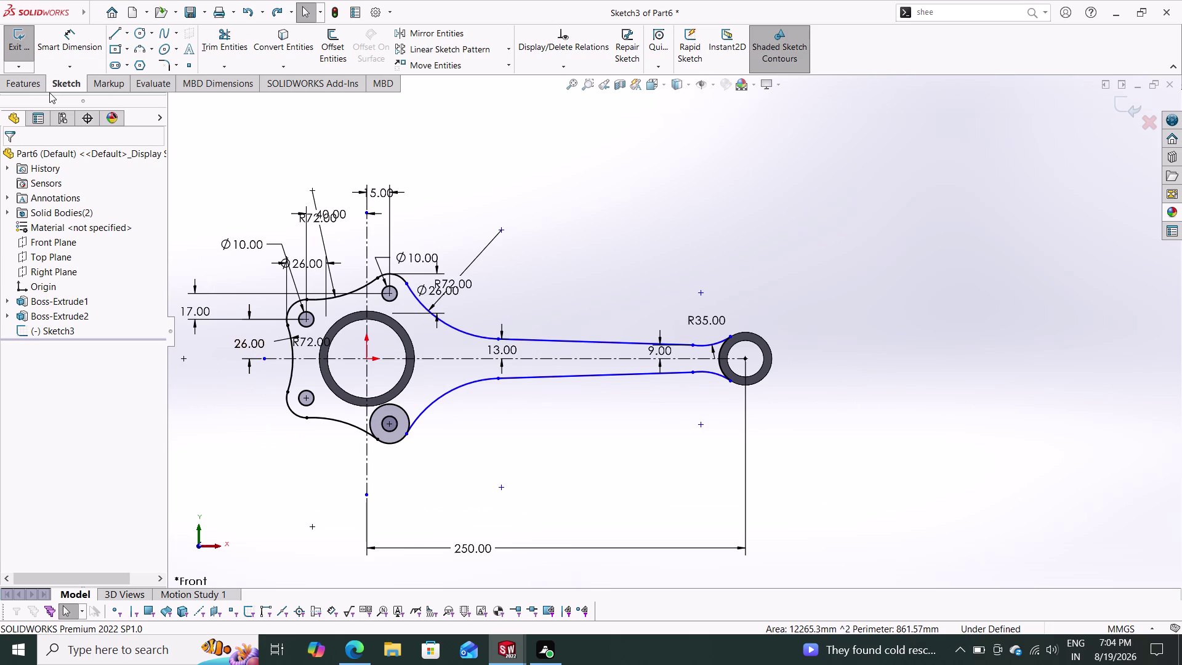
Power-trim the arcs around the lower bolt boss.
click(232, 38)
drag(419, 390, 409, 400)
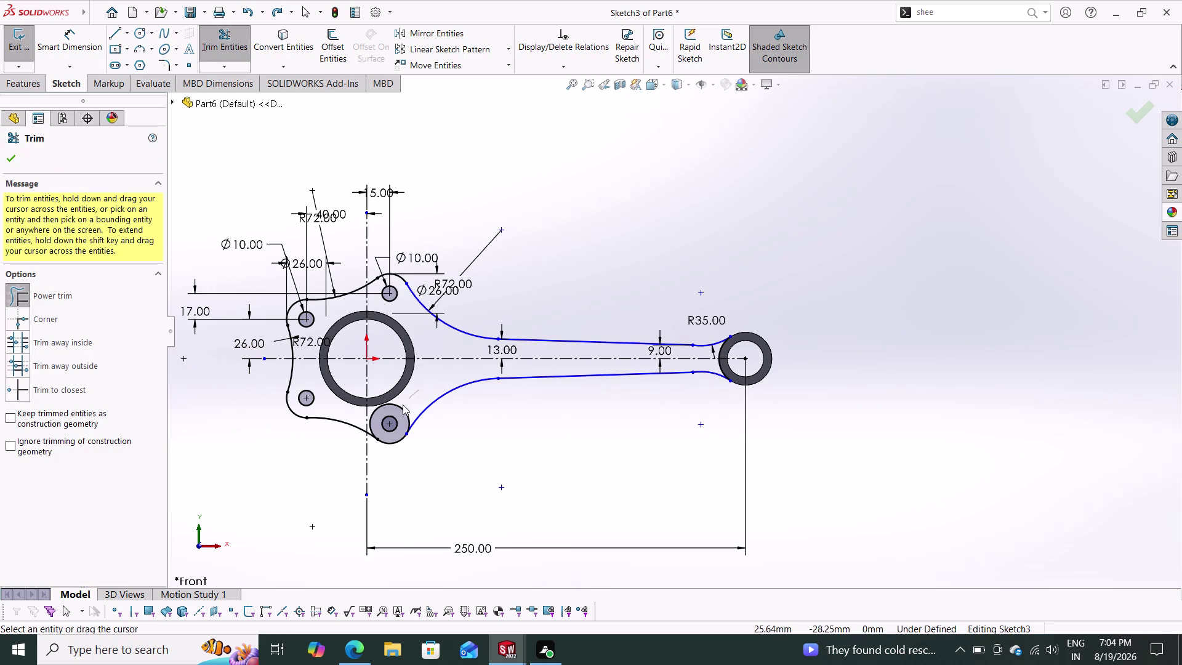
drag(408, 400, 397, 409)
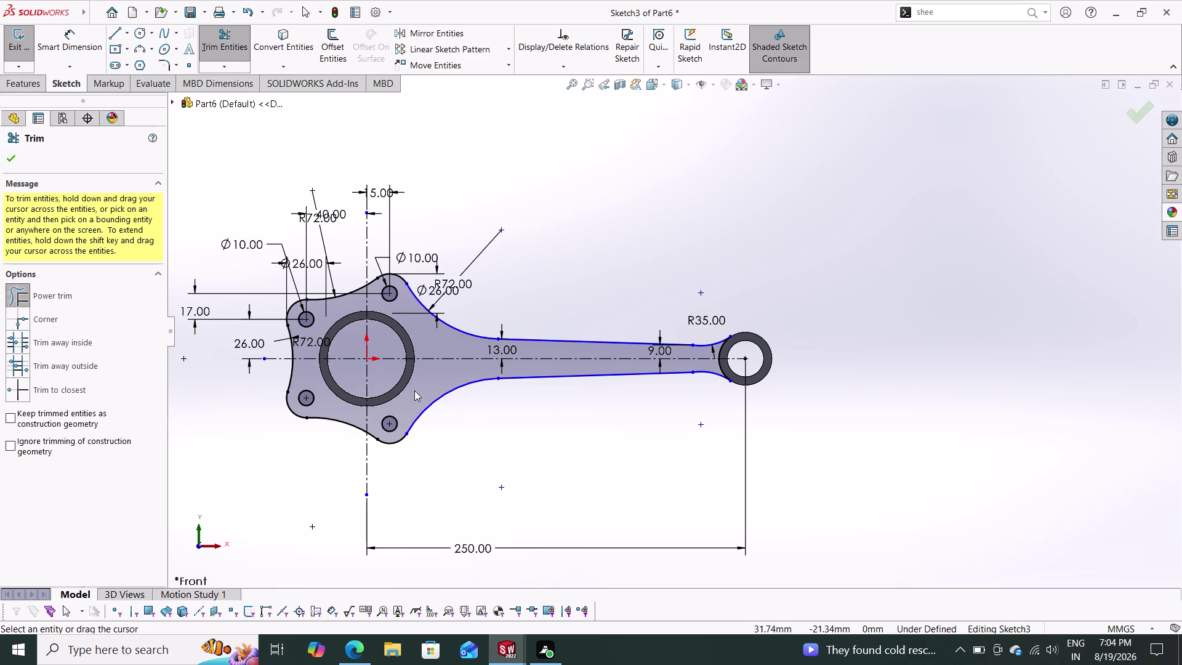
click(15, 153)
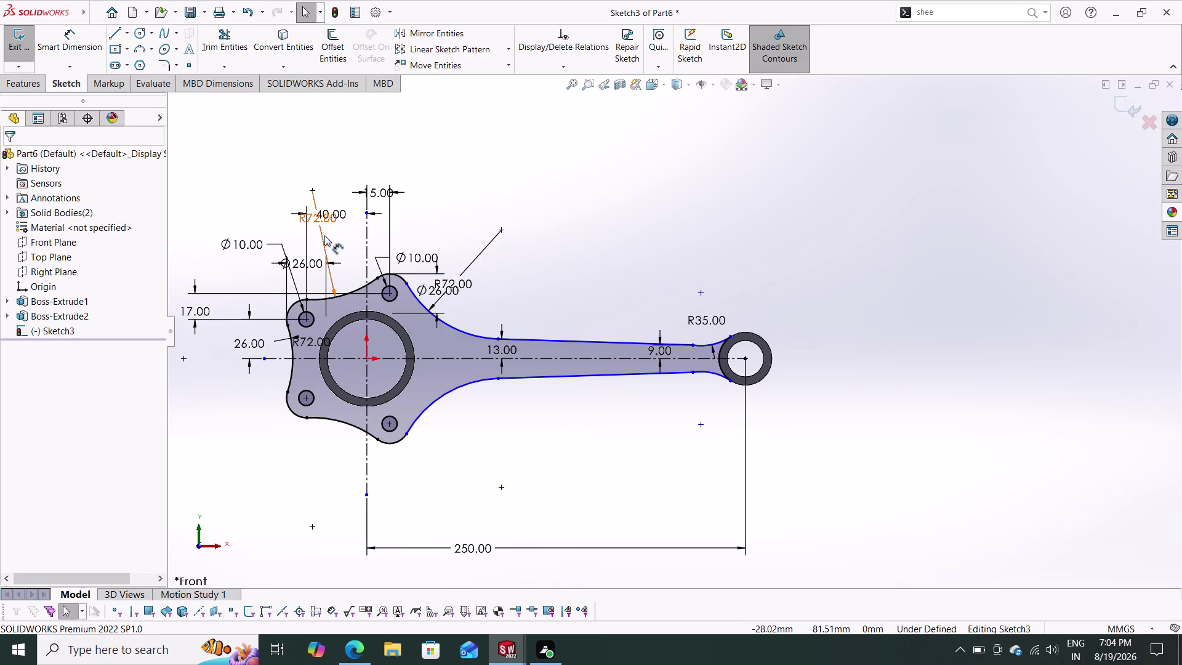
Extrude the trimmed rod outline 42 mm mid-plane into Boss-Extrude4.
click(13, 80)
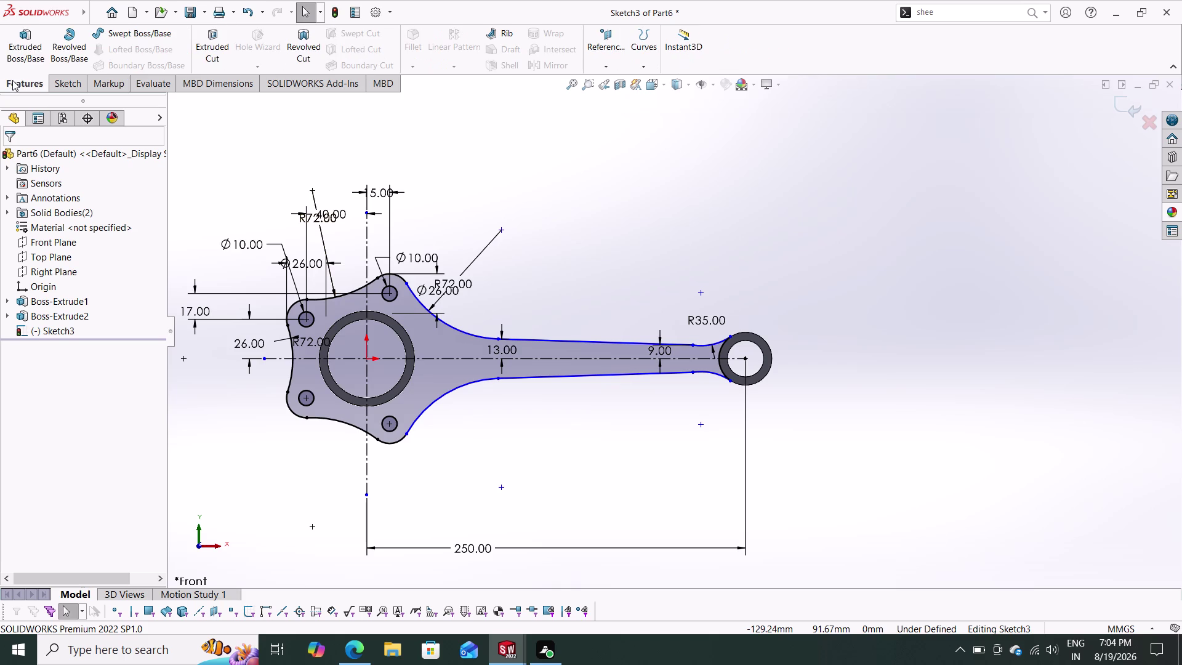
click(23, 41)
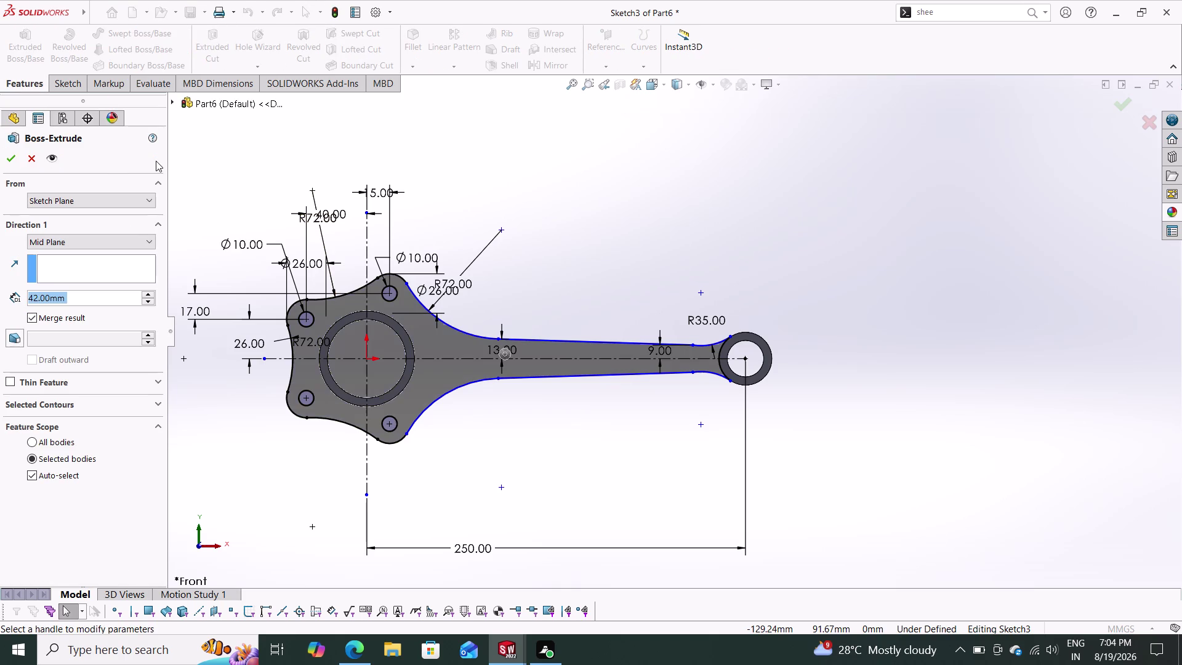
click(11, 162)
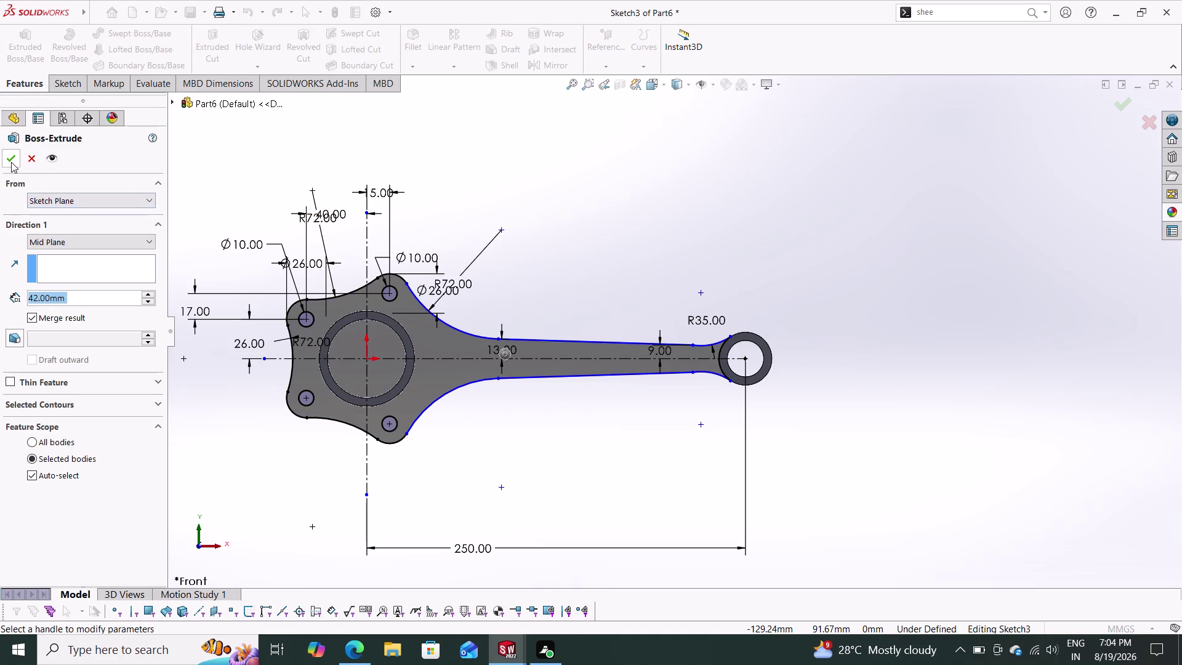
middle_drag(493, 473, 502, 385)
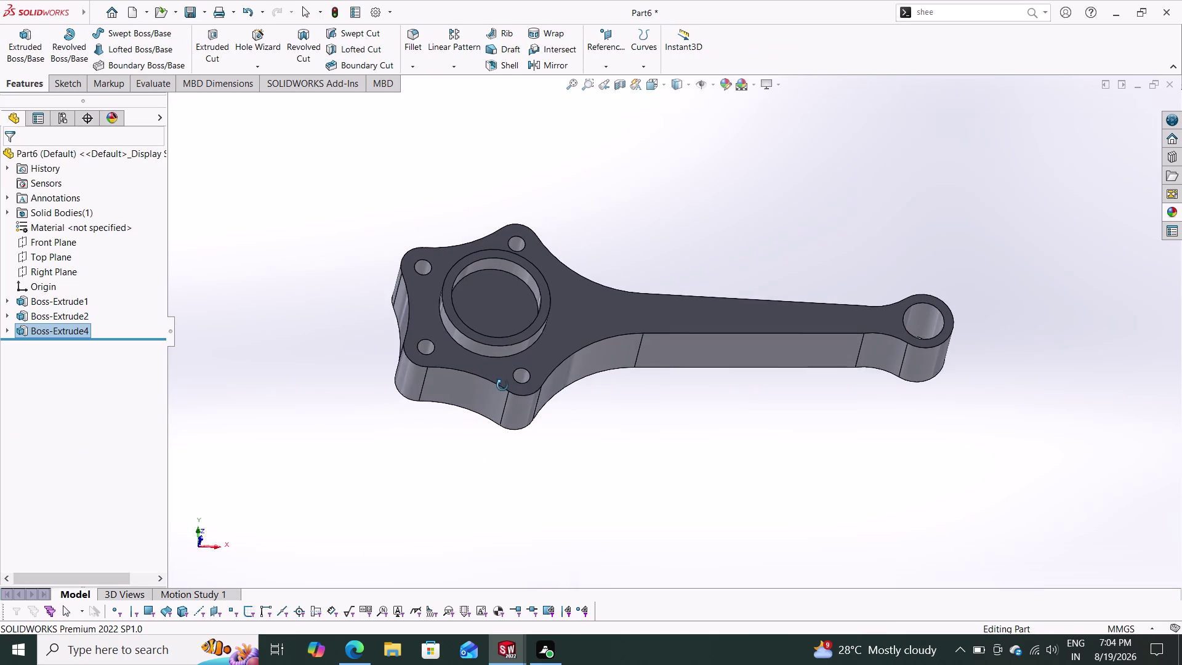
Orbit to inspect Boss-Extrude4, then undo it.
middle_drag(503, 386, 494, 416)
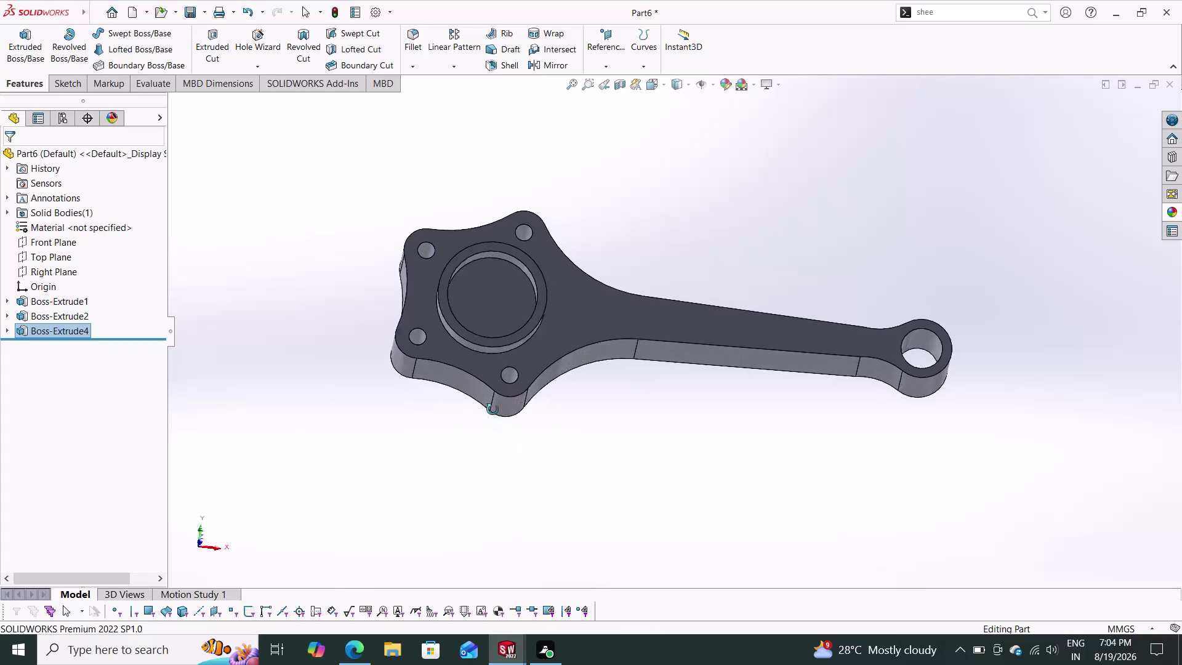
middle_drag(494, 416, 608, 161)
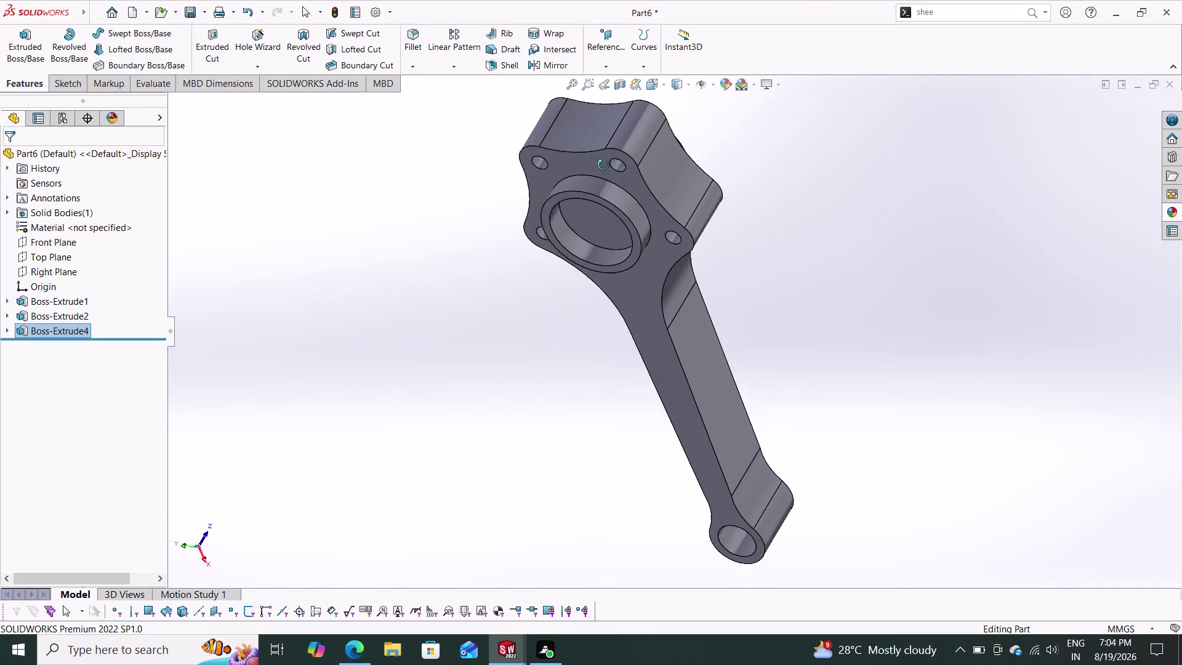
middle_drag(608, 162, 476, 367)
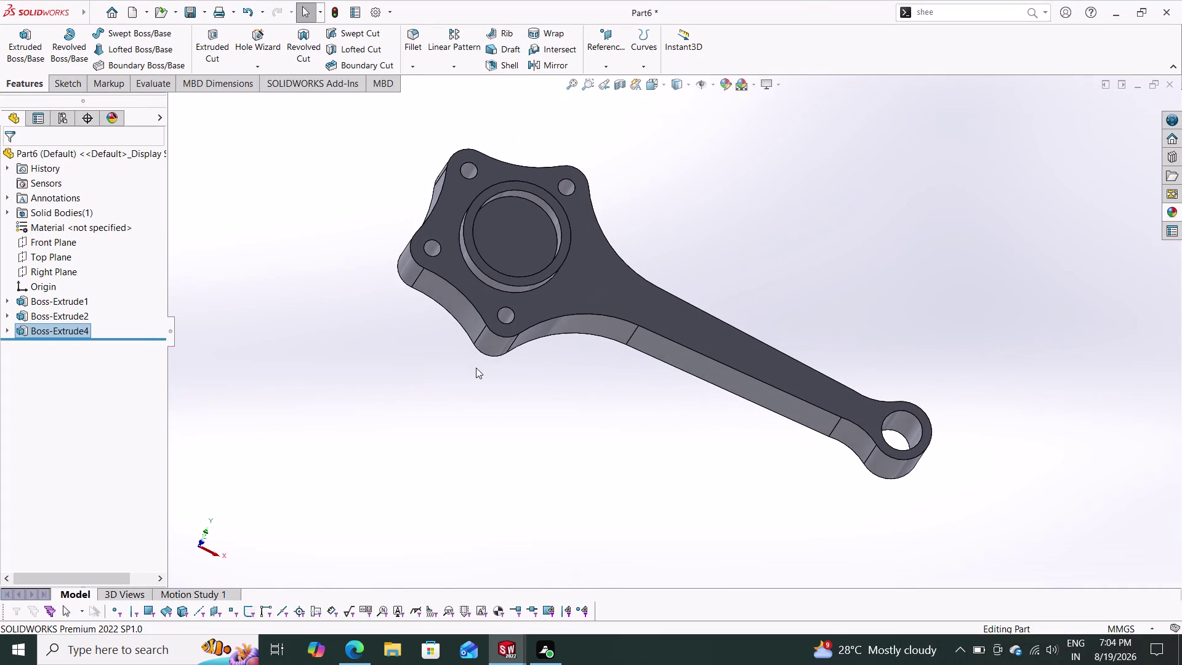
key(ctrl+z)
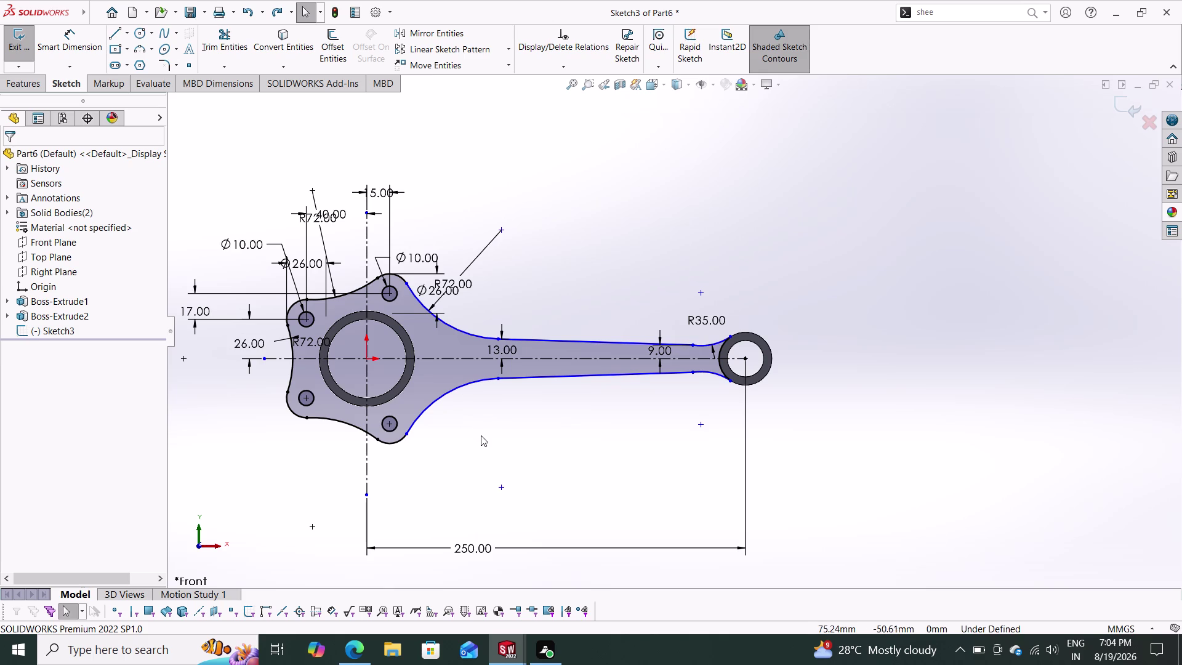
Orbit the rod outline sketch, review its relations, and begin a fresh extrusion.
middle_drag(478, 440, 472, 380)
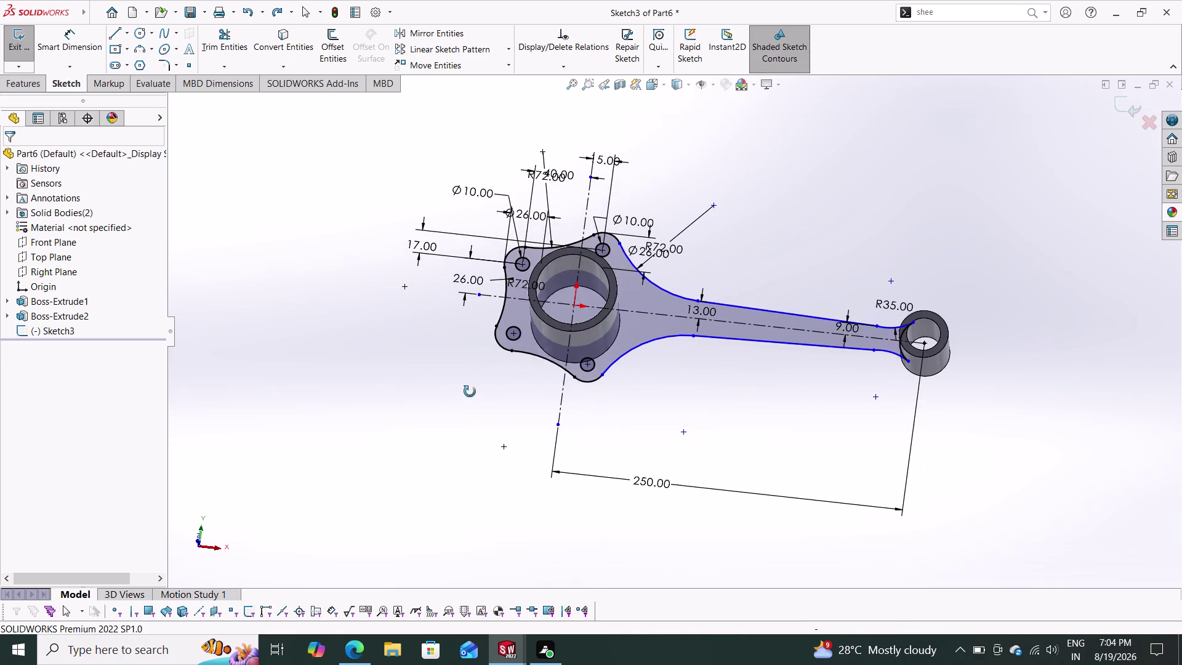
middle_drag(473, 379, 469, 400)
click(632, 314)
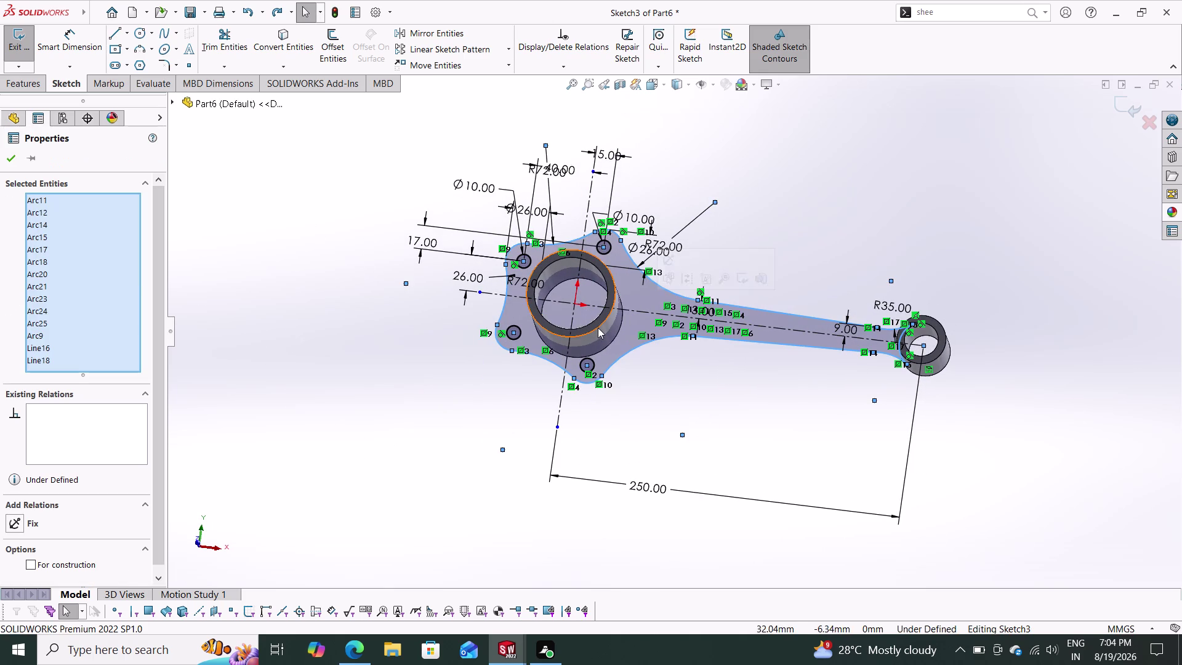
key(Escape)
key(Escape)
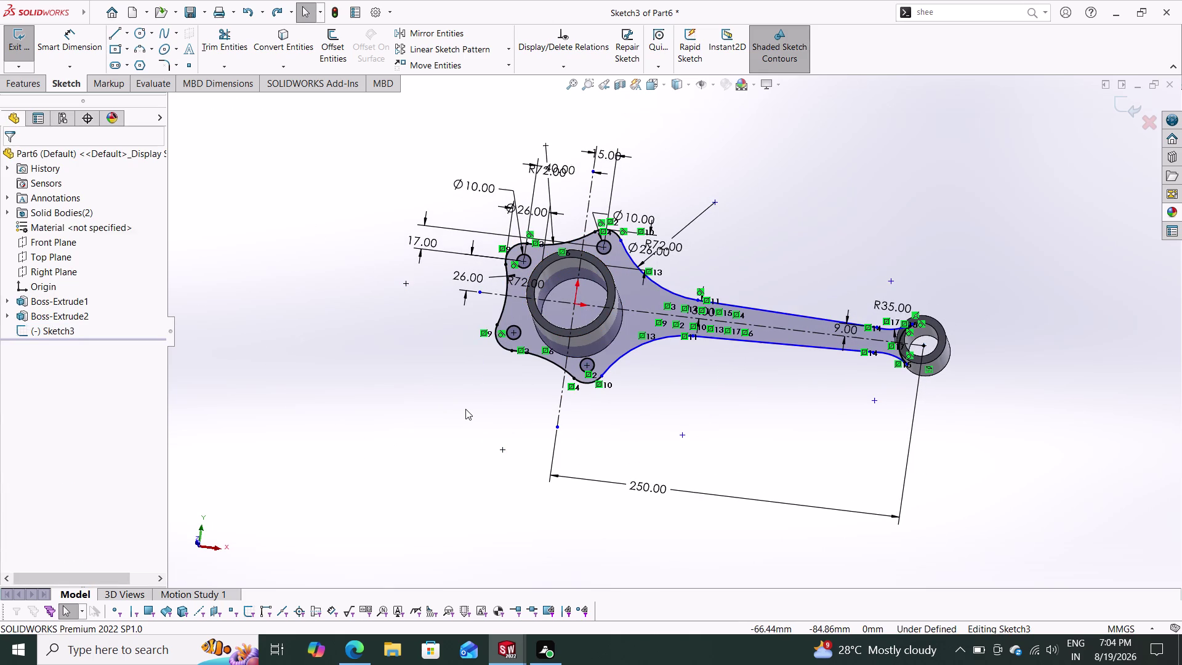
click(22, 84)
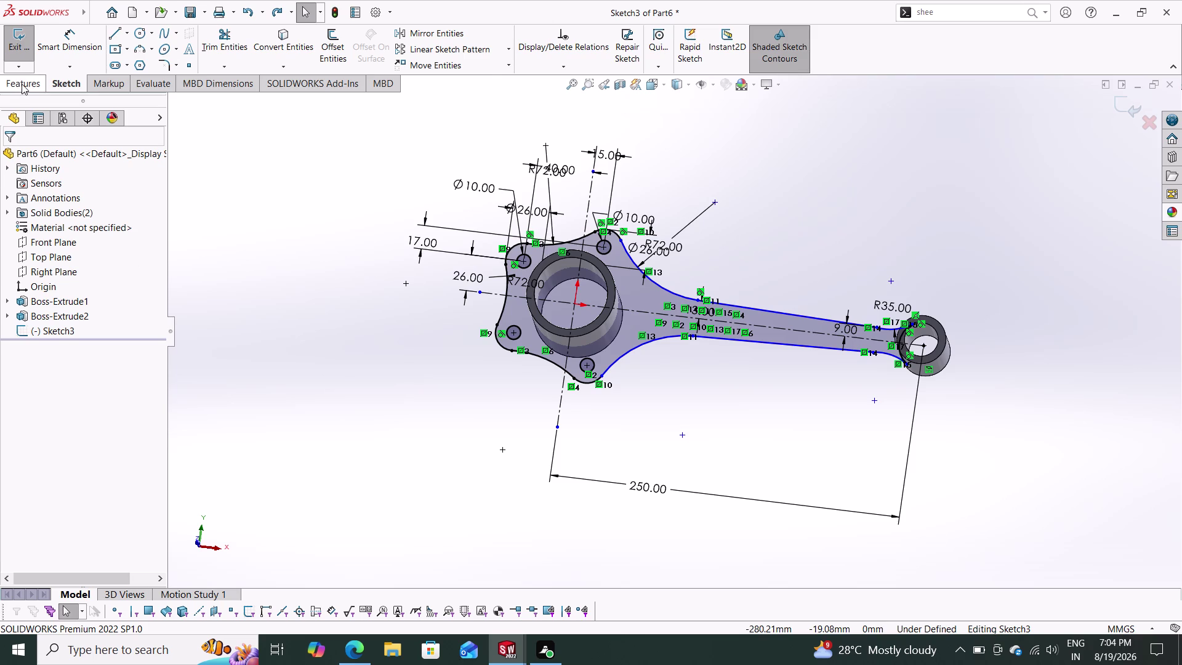
click(27, 47)
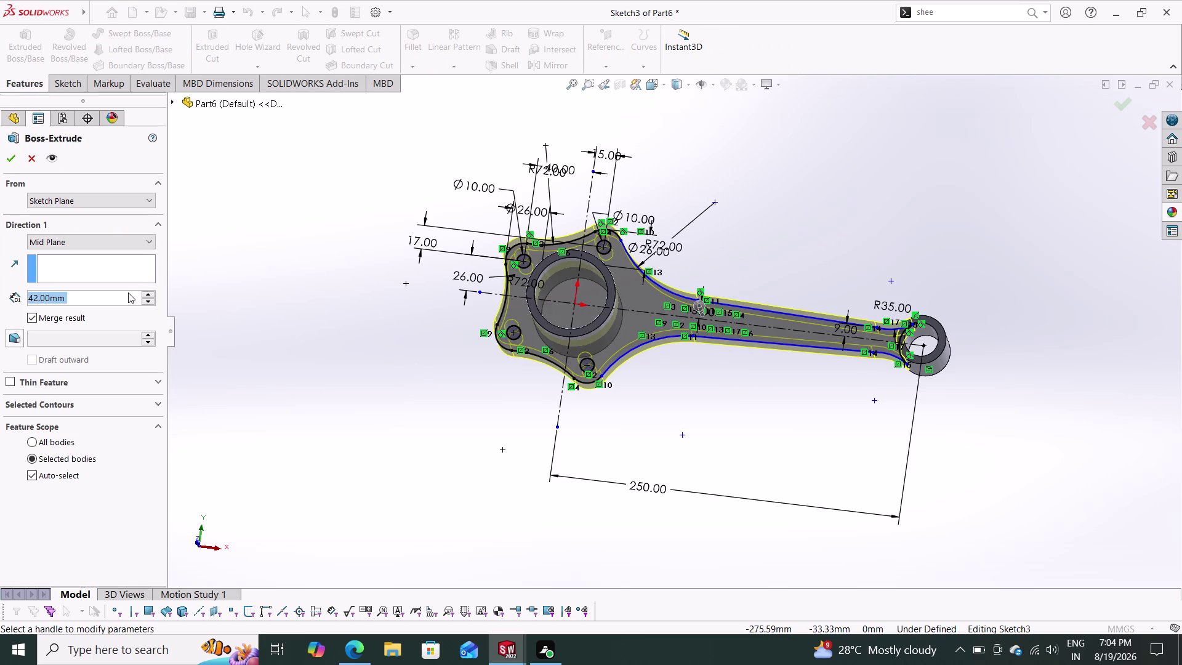
click(8, 161)
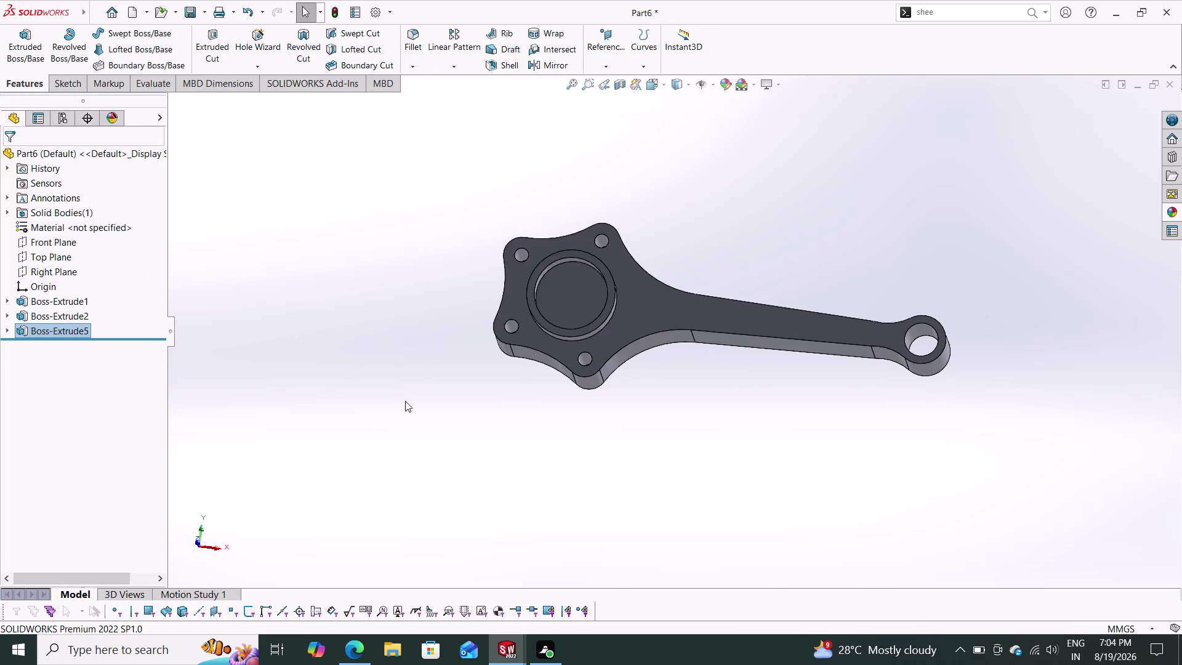
middle_drag(439, 381, 449, 390)
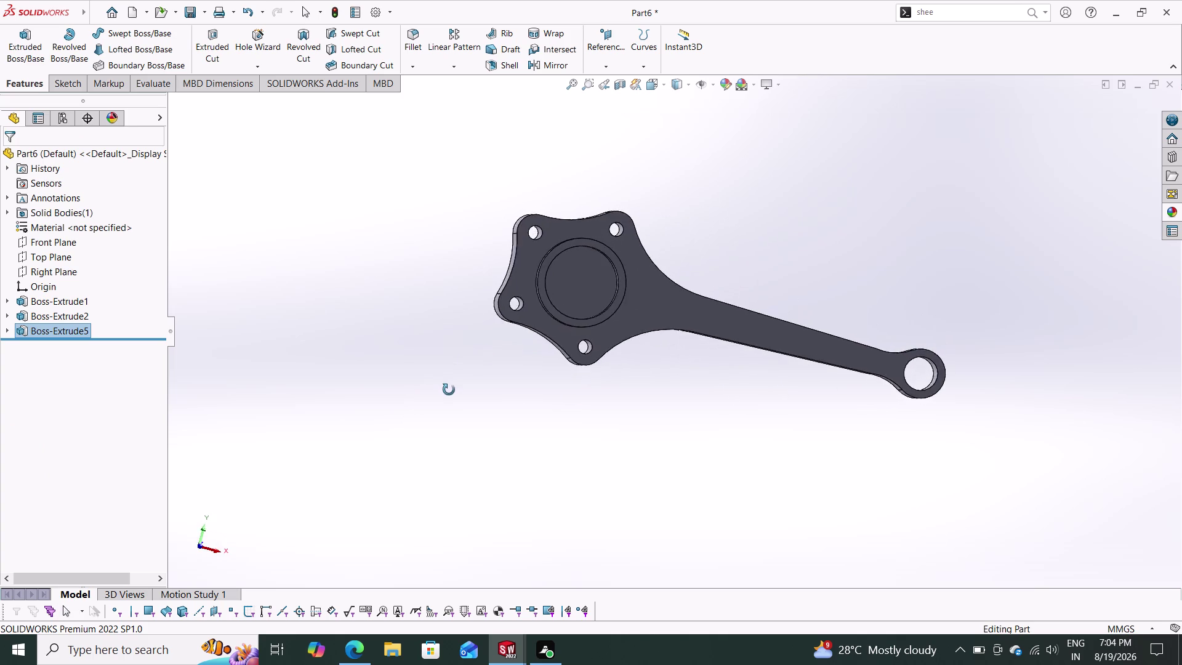
middle_drag(449, 390, 482, 262)
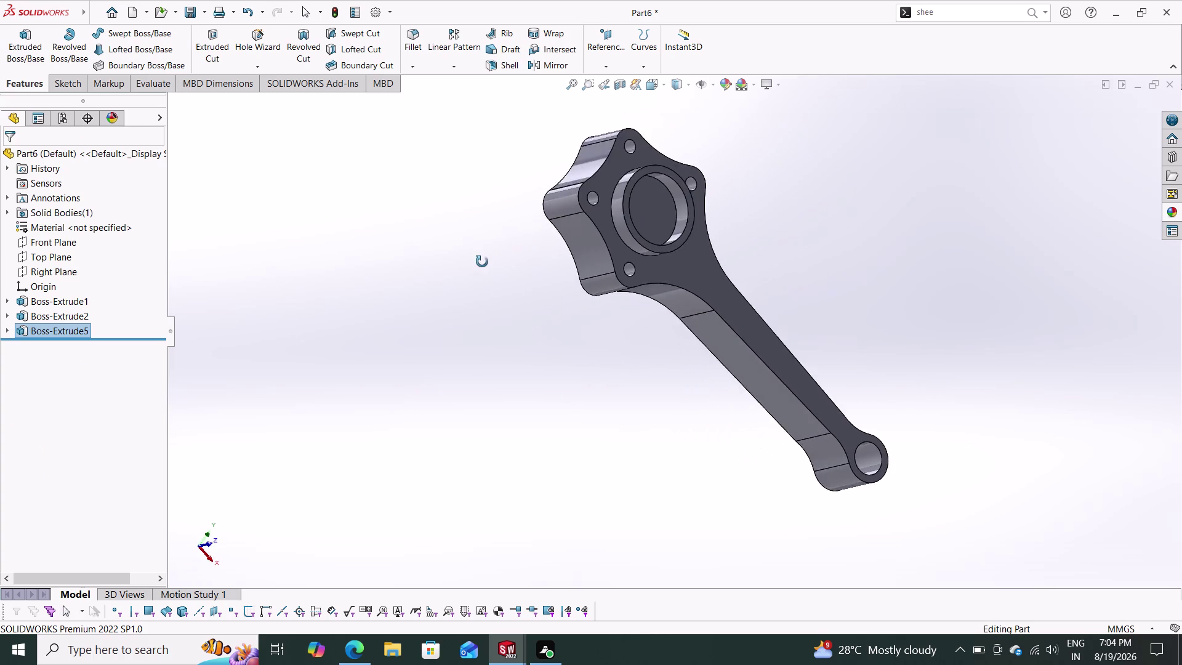
middle_drag(482, 262, 446, 269)
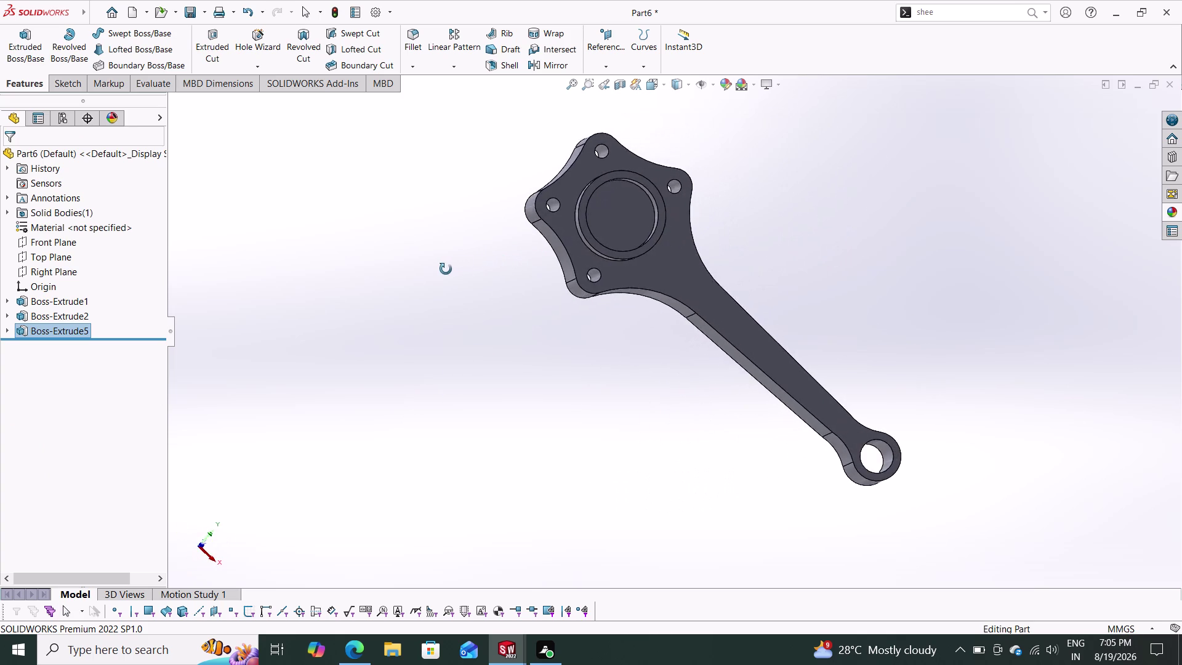
middle_drag(445, 269, 416, 321)
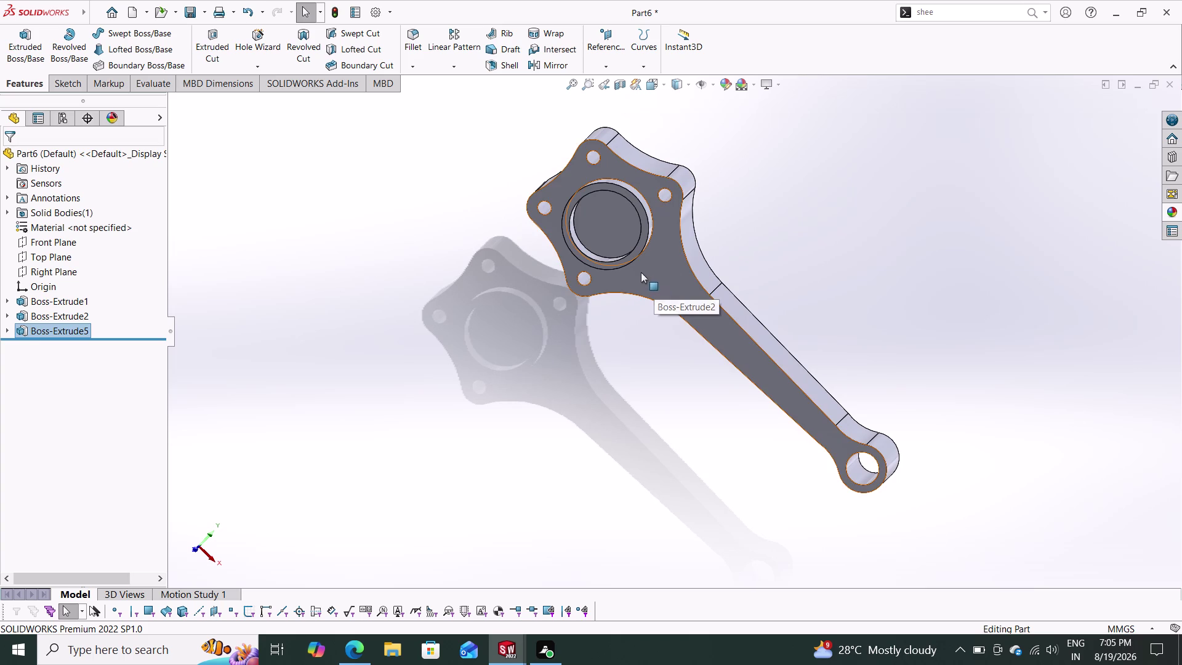
middle_drag(755, 254, 683, 304)
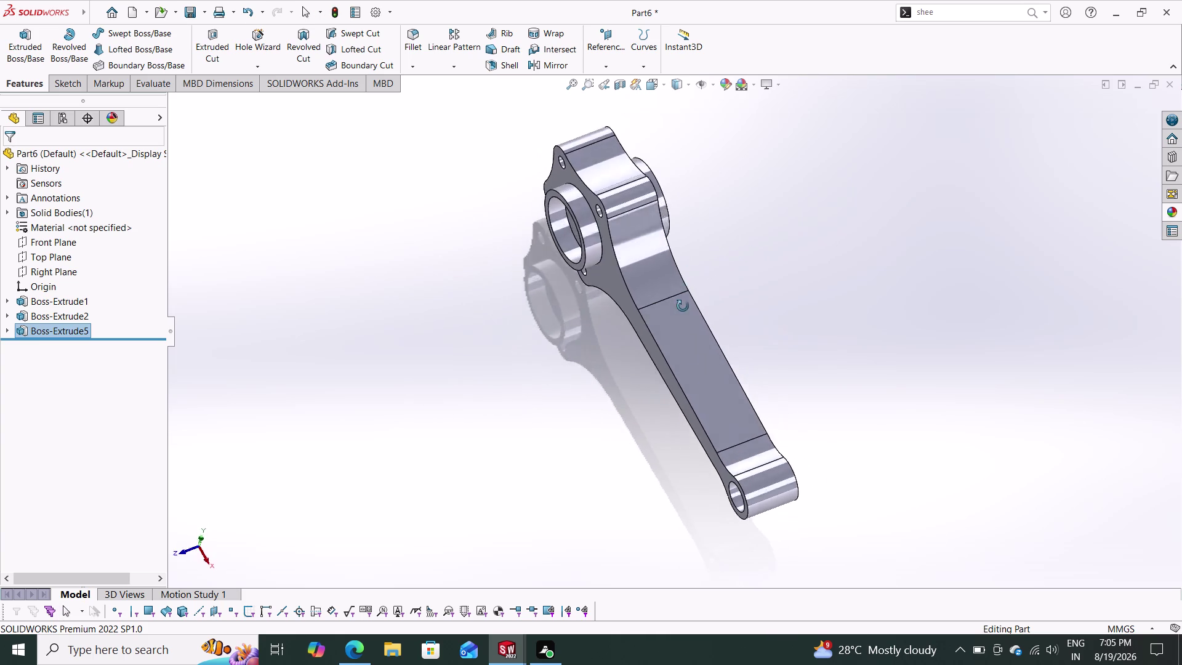
middle_drag(683, 304, 739, 317)
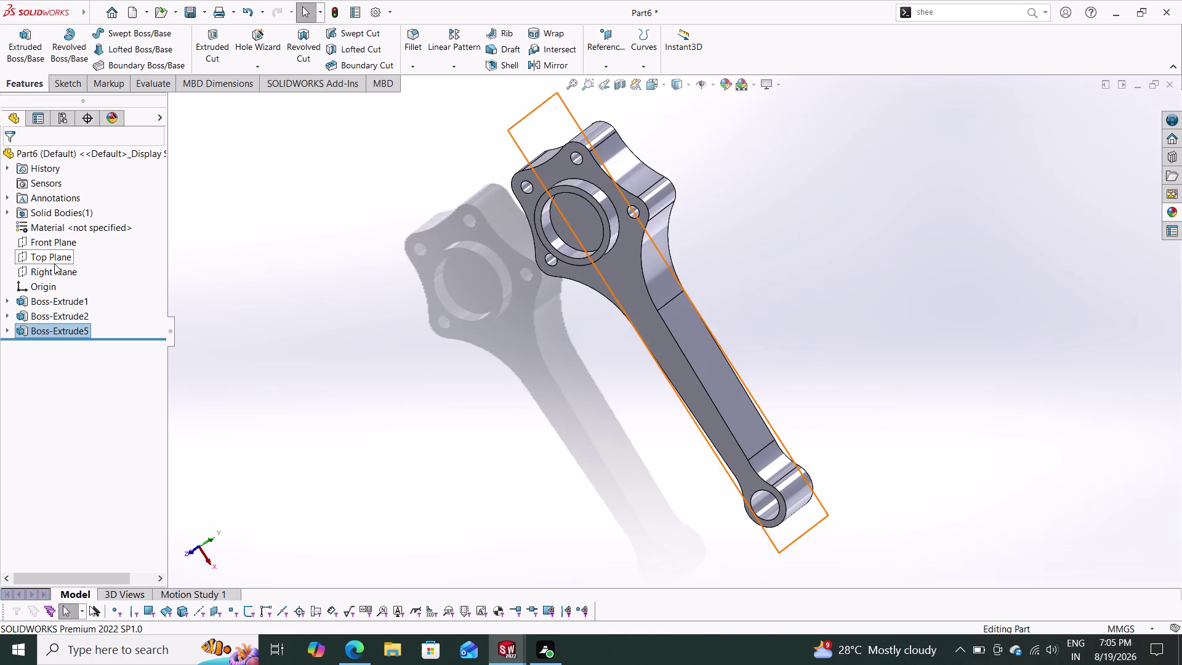
click(54, 273)
click(29, 254)
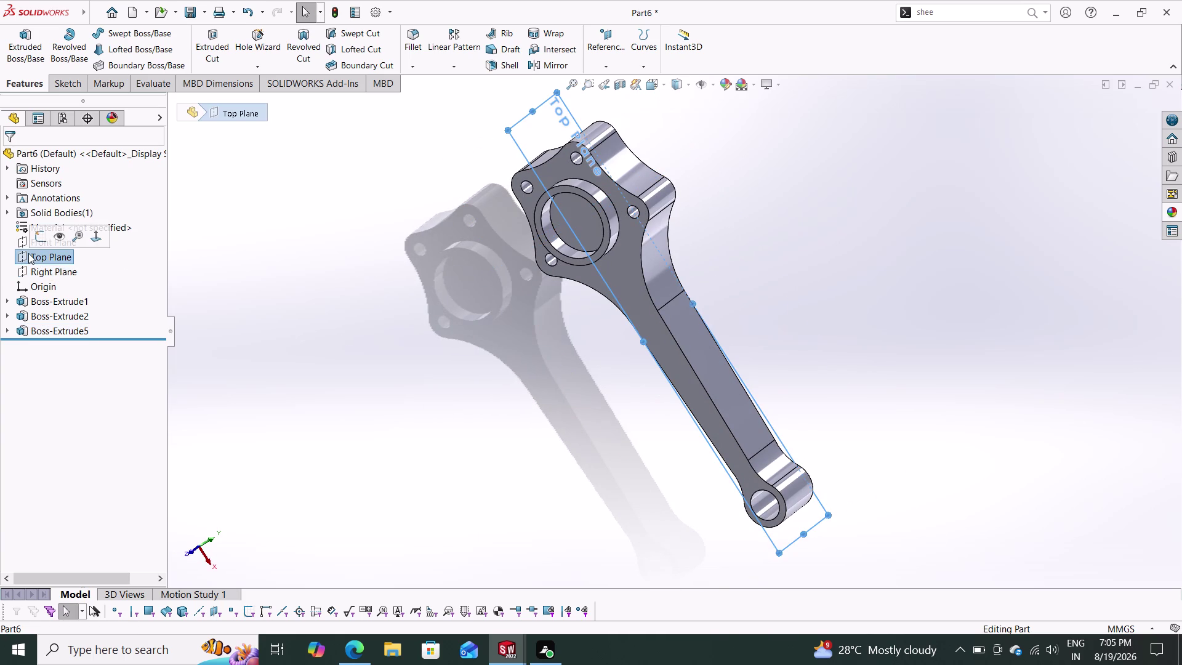
click(21, 243)
click(30, 227)
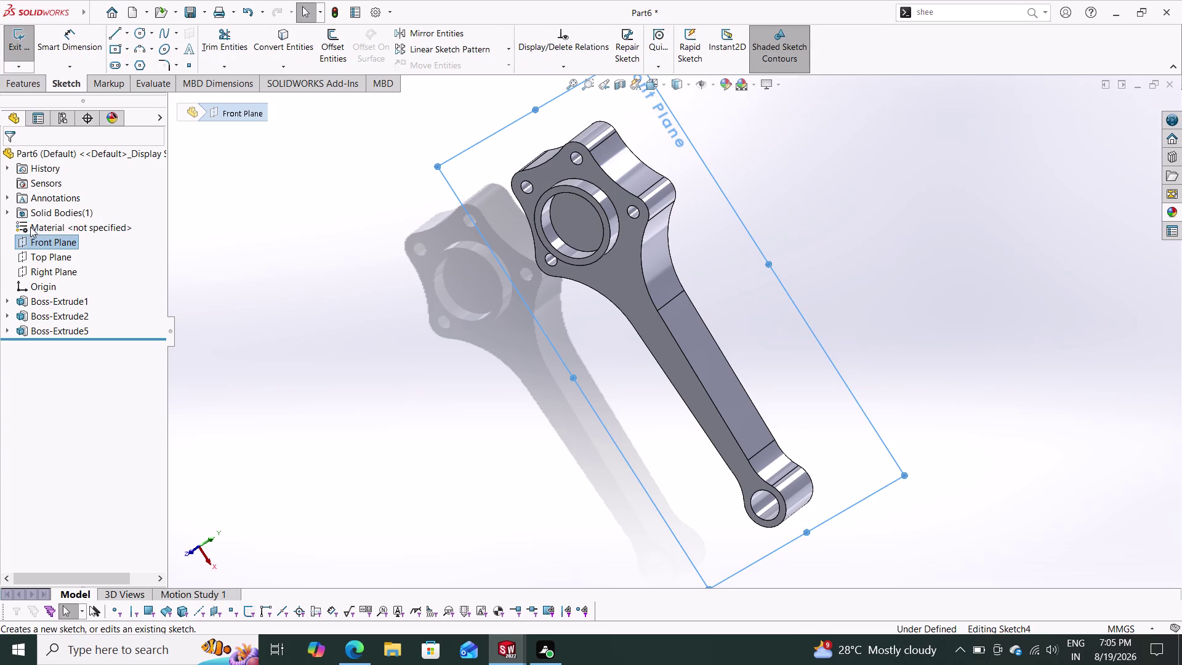
key(Escape)
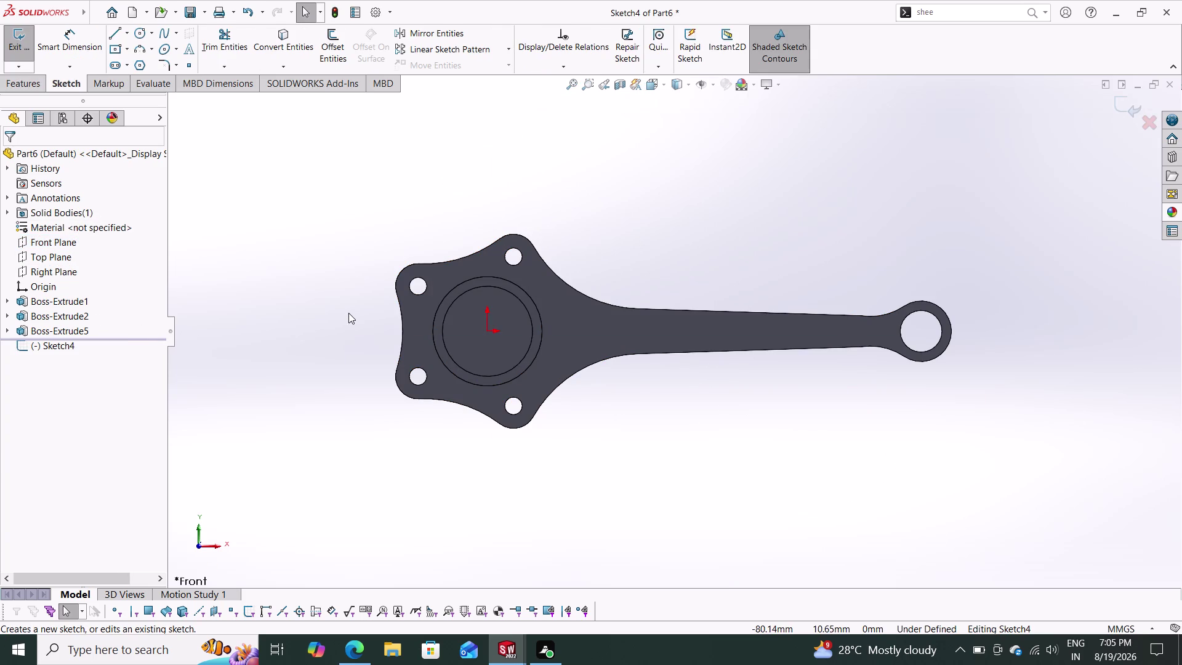
key(Escape)
key(Escape)
key(Escape)
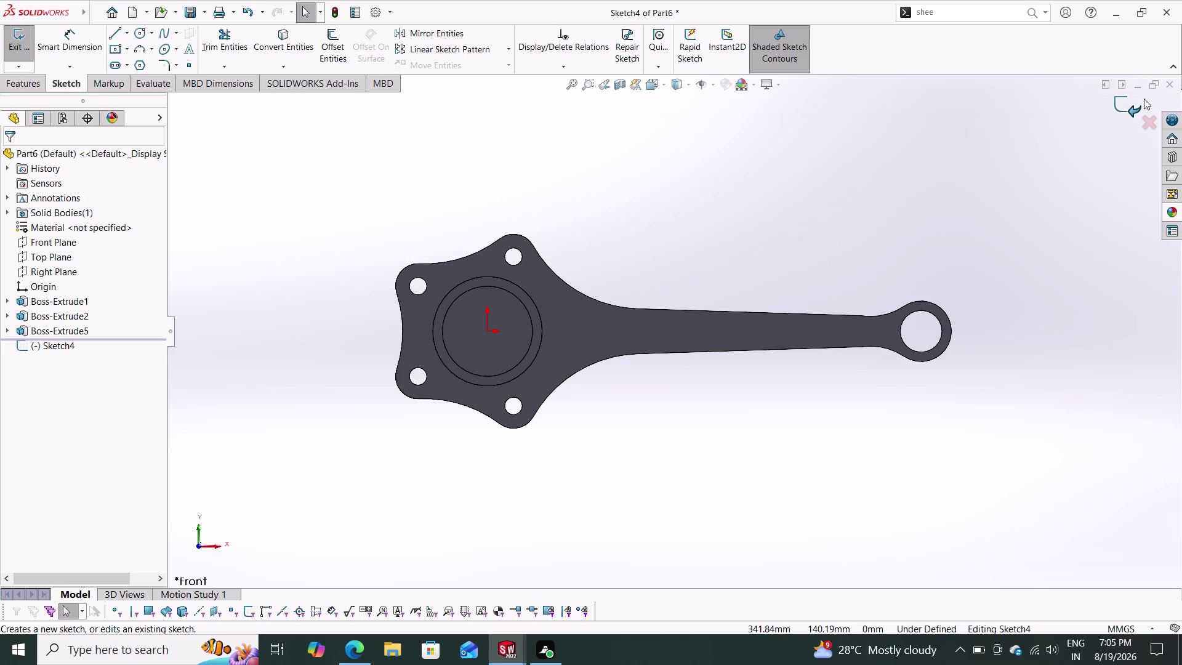
click(1130, 101)
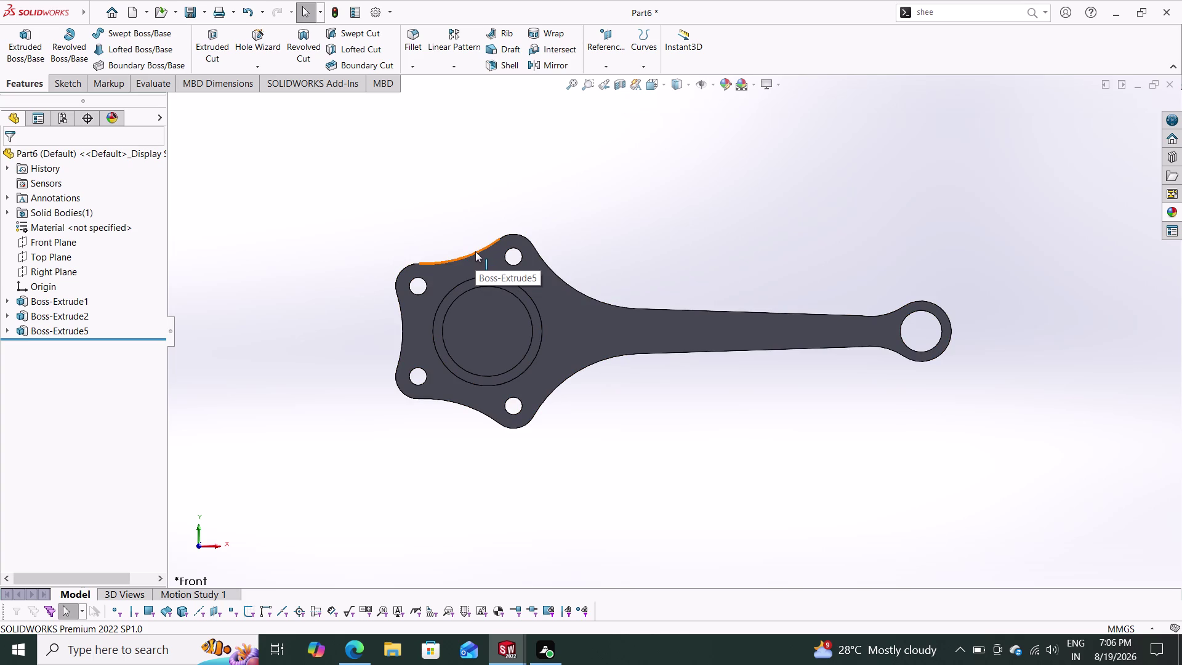
middle_drag(394, 333, 416, 329)
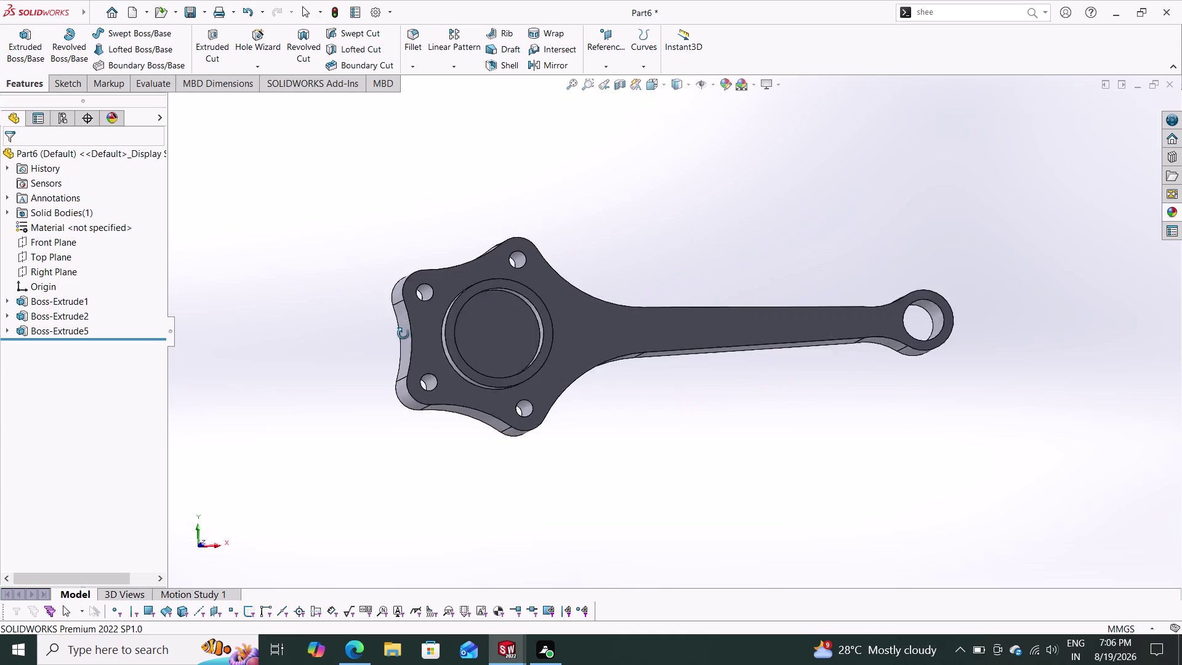
middle_drag(416, 328, 389, 361)
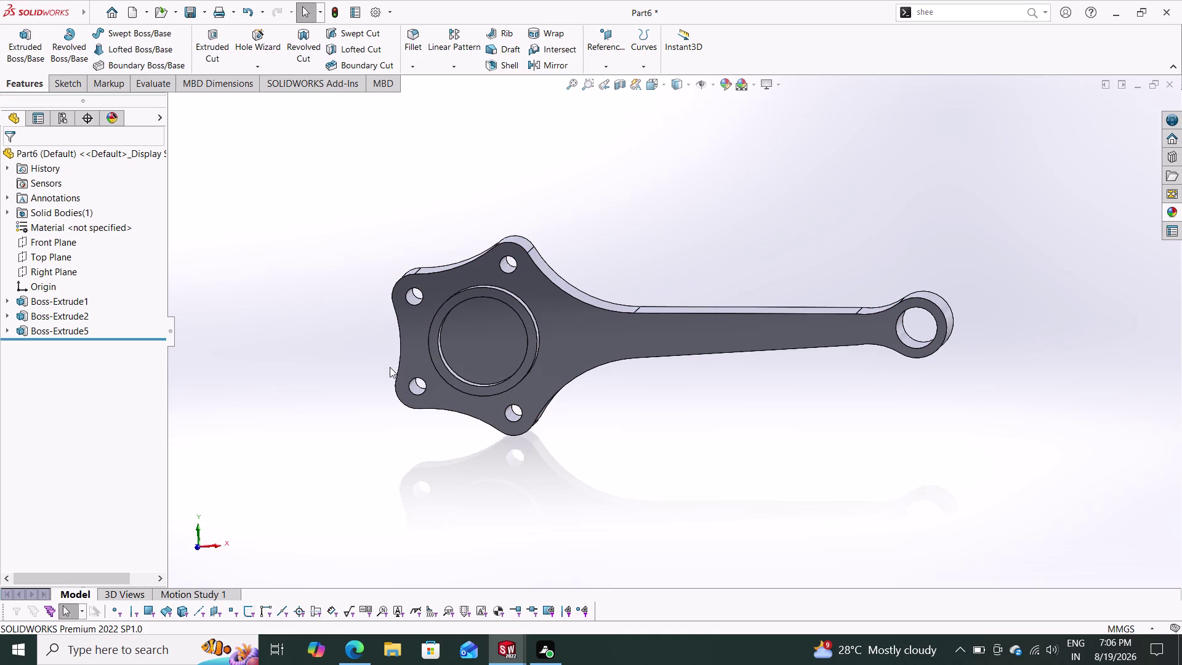
Start a sketch on the big-end face, viewed squarely.
middle_drag(384, 388, 420, 359)
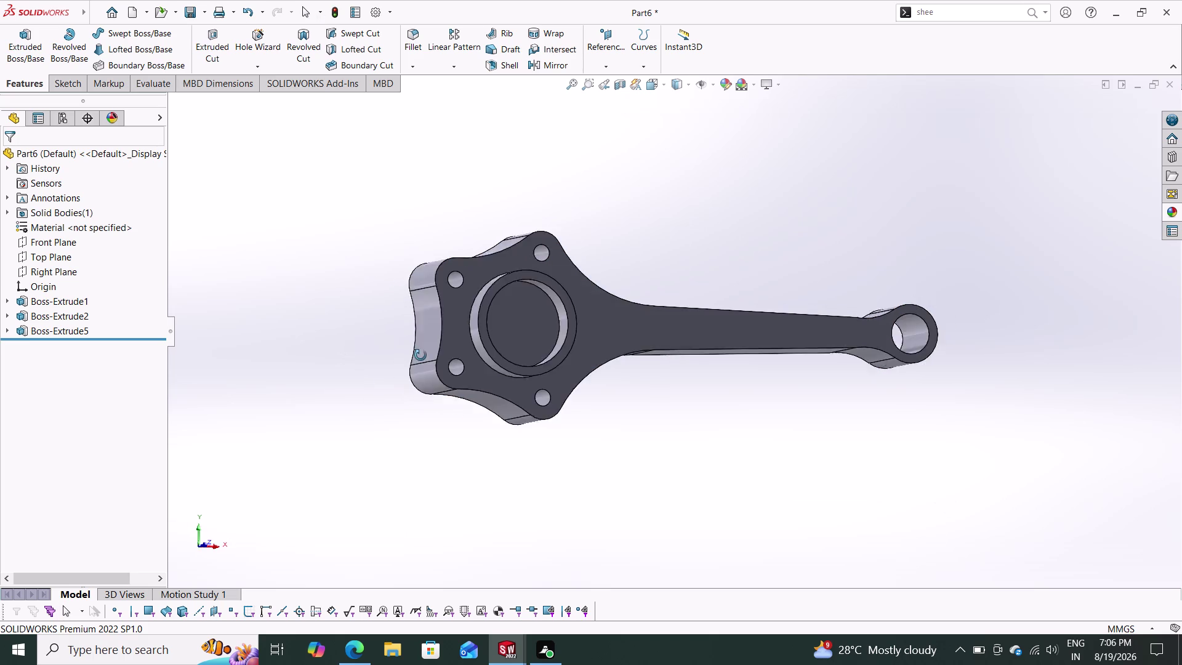
middle_drag(420, 359, 392, 352)
click(481, 308)
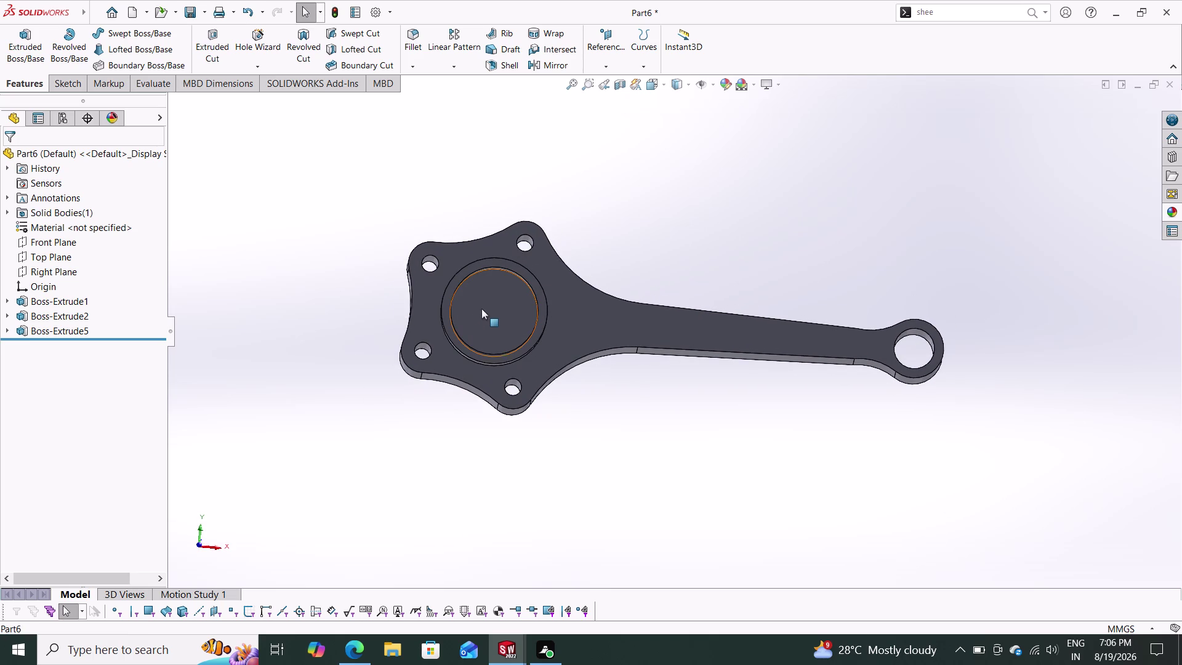
click(534, 268)
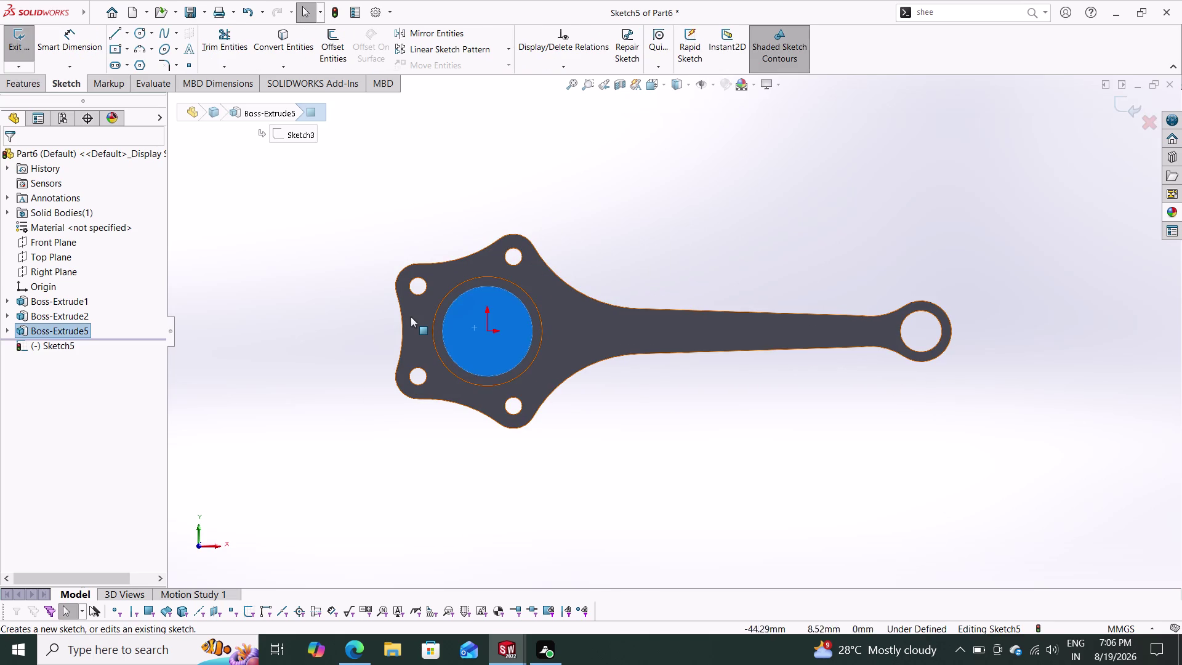
key(Escape)
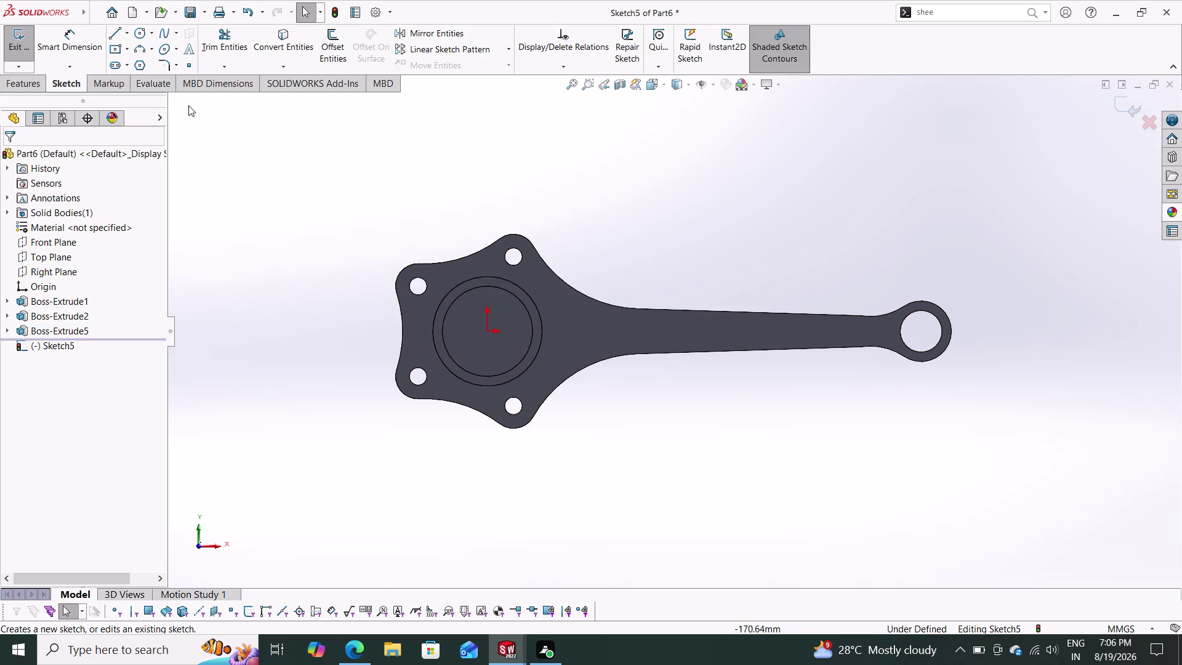
Draw a radius 26 circle centred on the origin.
click(138, 32)
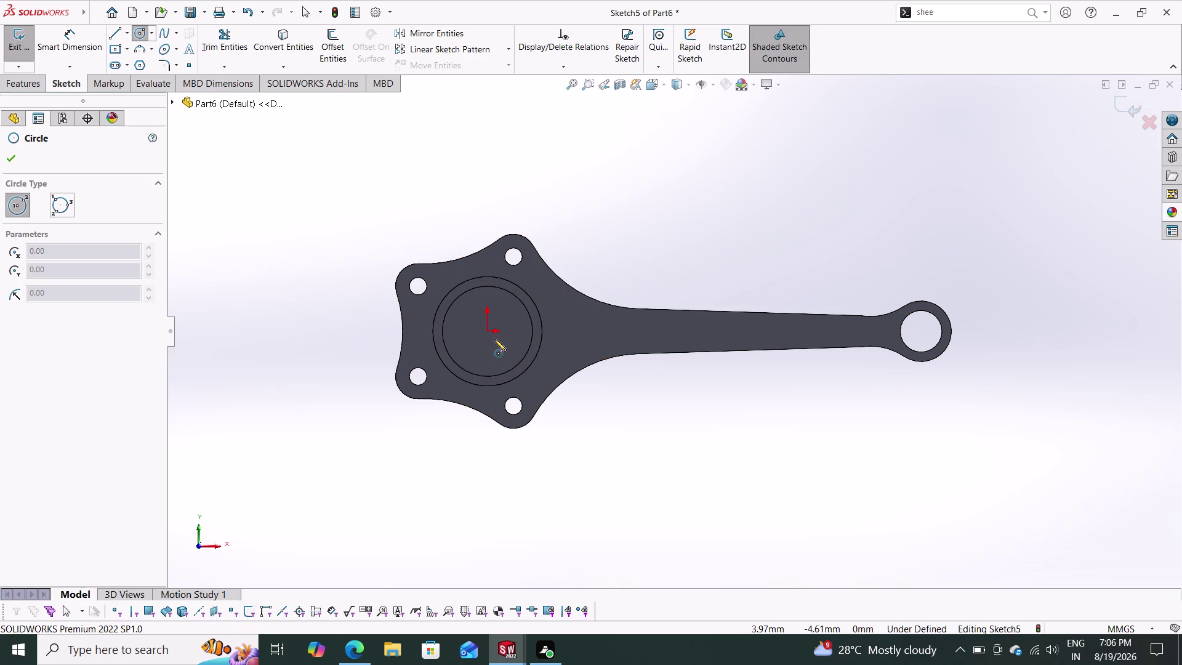
click(486, 333)
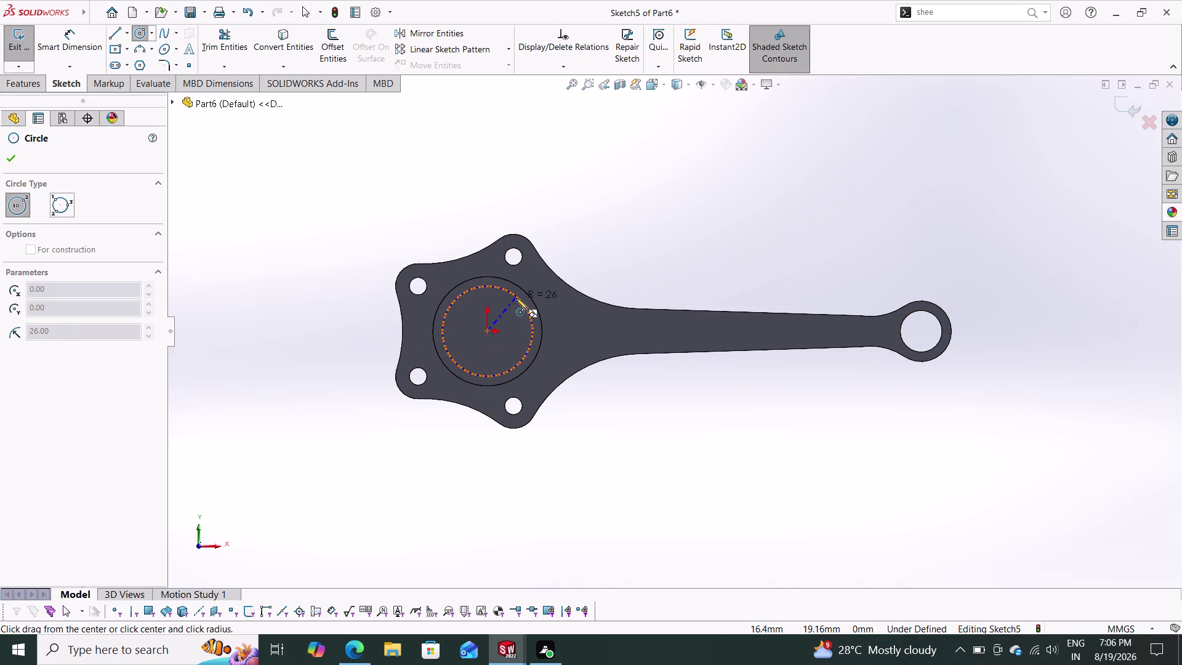
click(517, 298)
key(Escape)
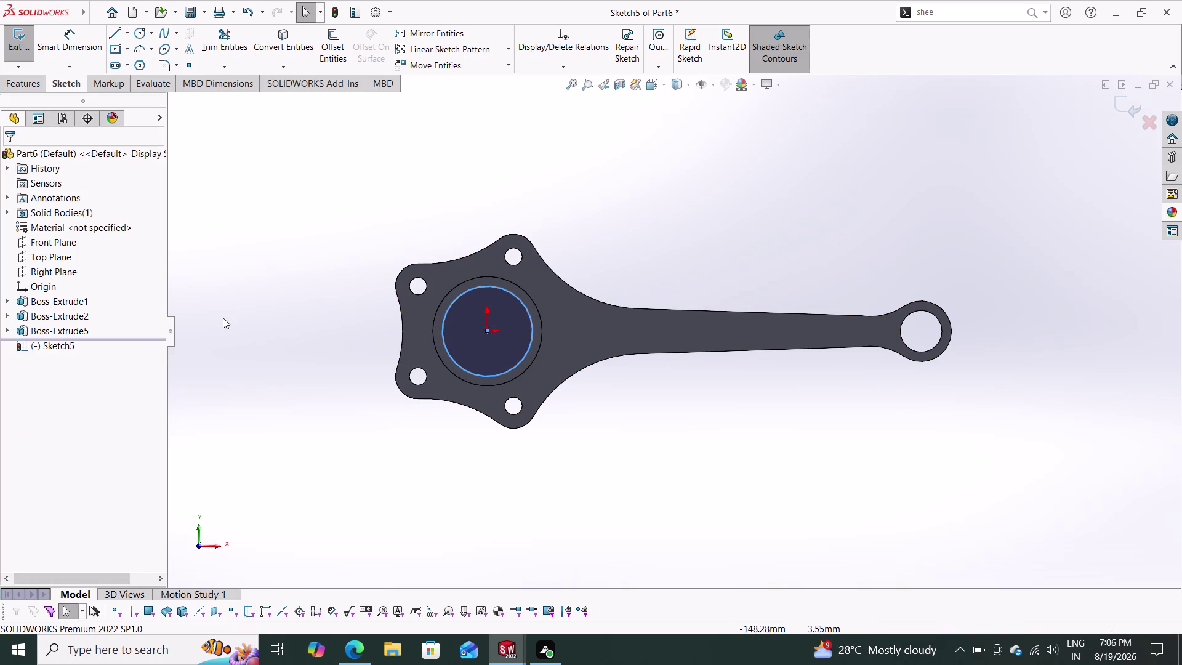
click(22, 82)
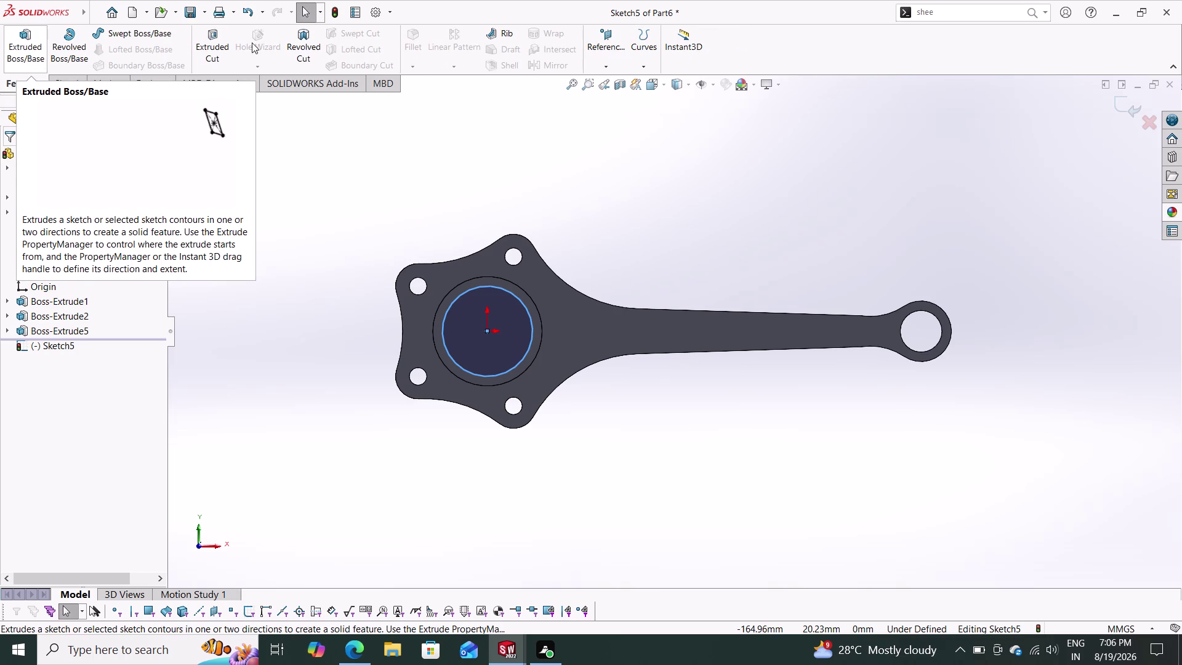
click(217, 39)
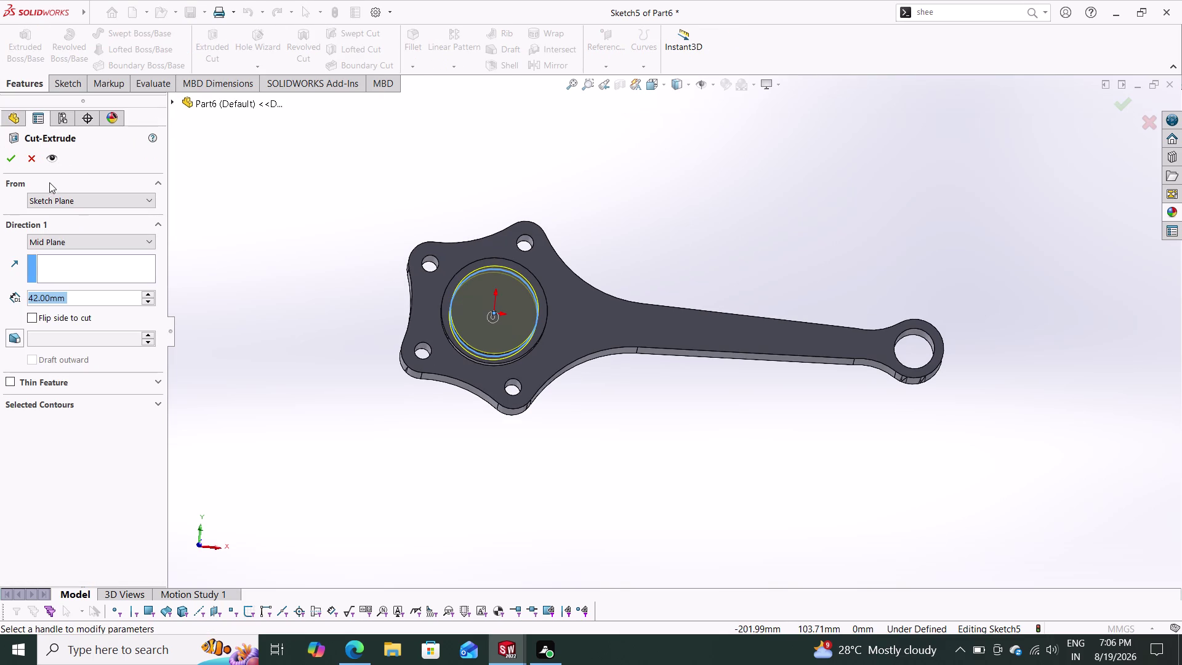
Cut the R26 circle Through All, then orbit to check the bore.
click(64, 238)
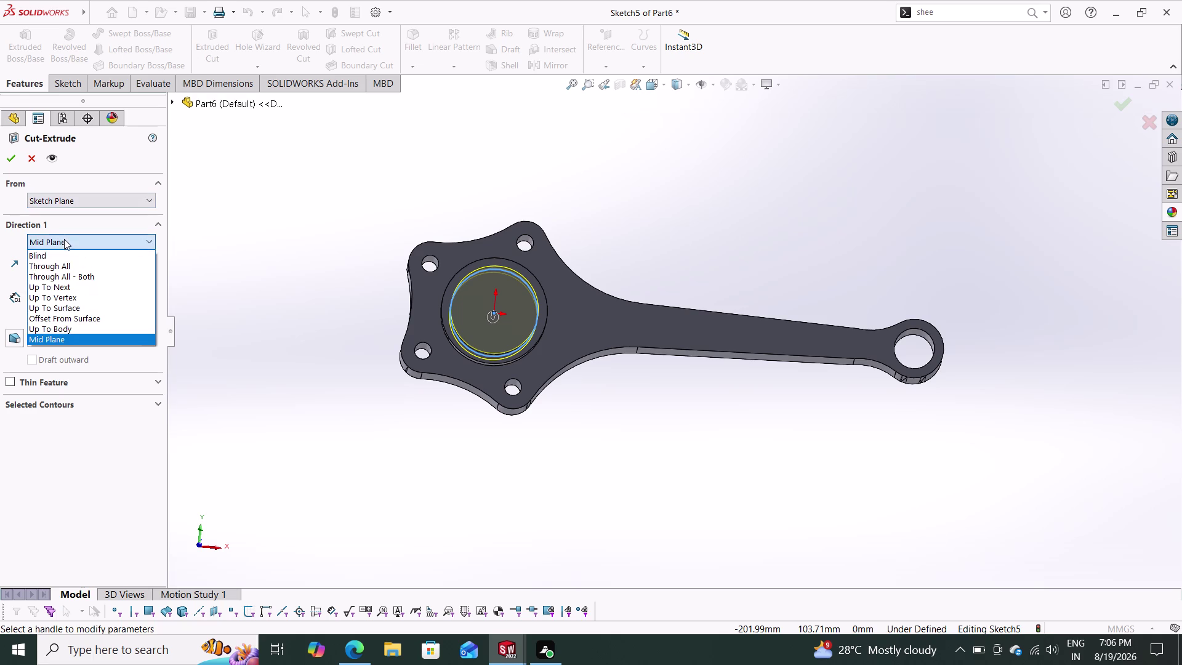
click(59, 265)
click(10, 165)
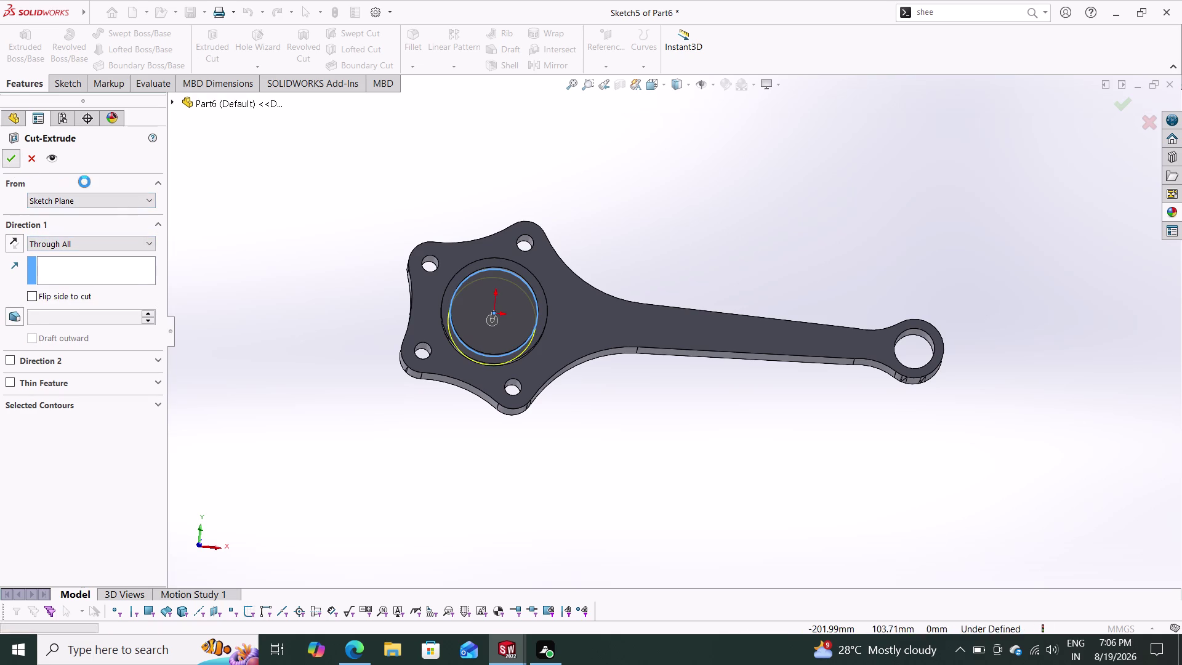
middle_drag(183, 216, 347, 237)
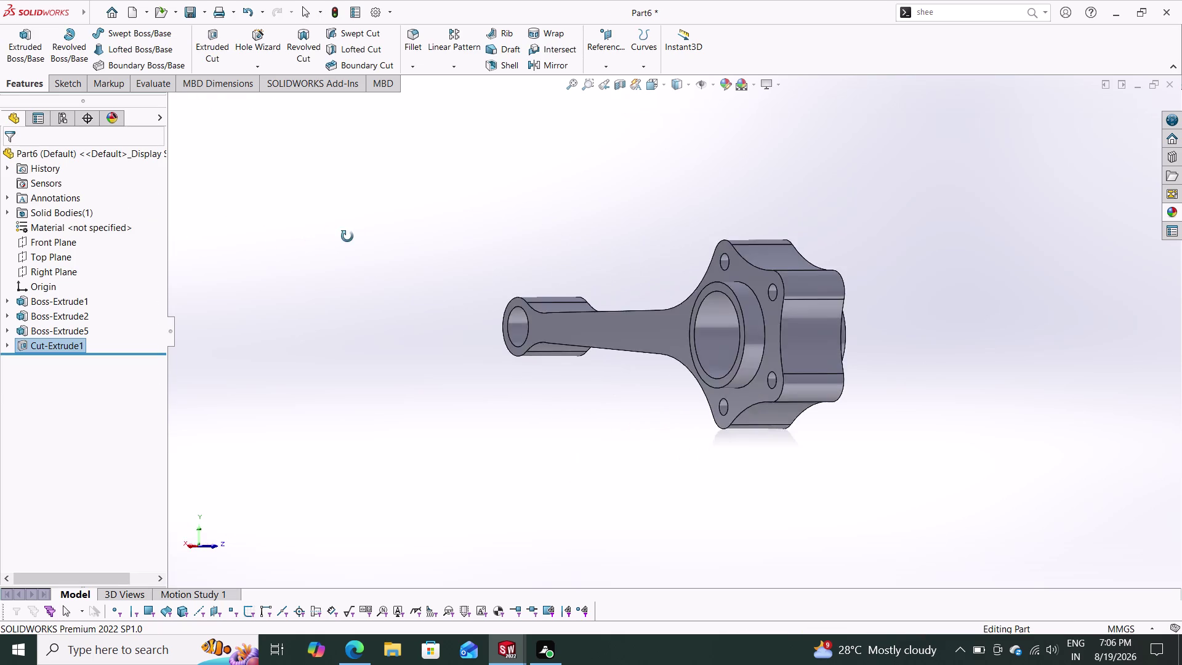
middle_drag(347, 237, 204, 387)
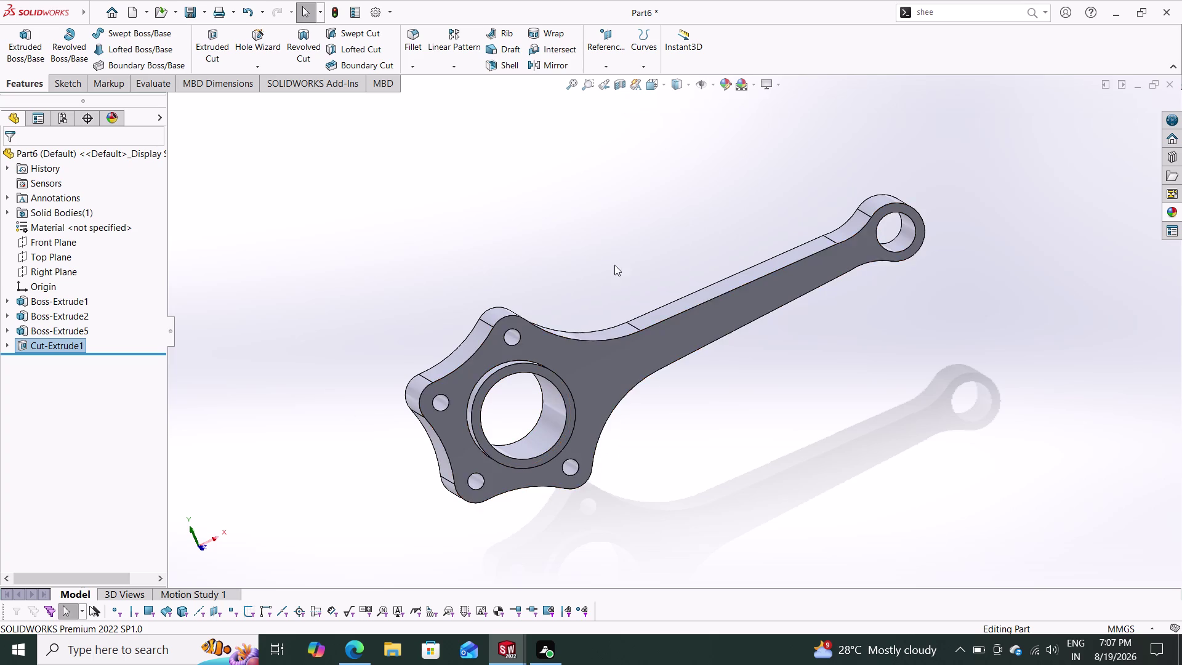
middle_drag(625, 236, 617, 299)
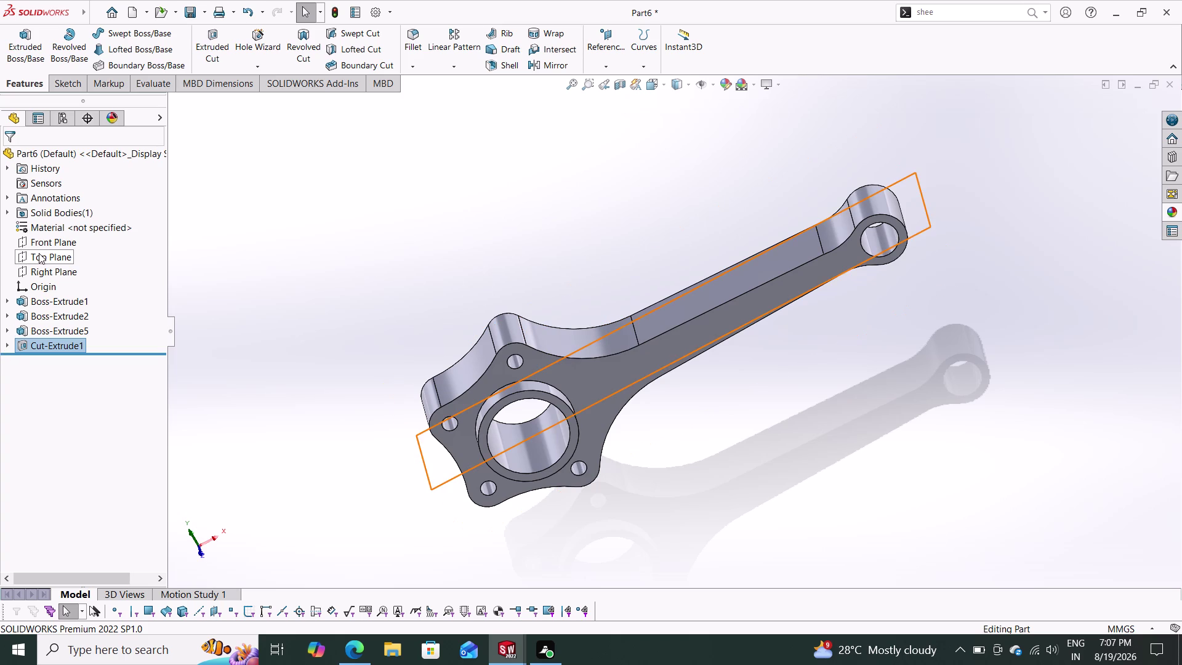
Clear the Right Plane selection and open a sketch on the beam's side face.
click(40, 274)
key(Escape)
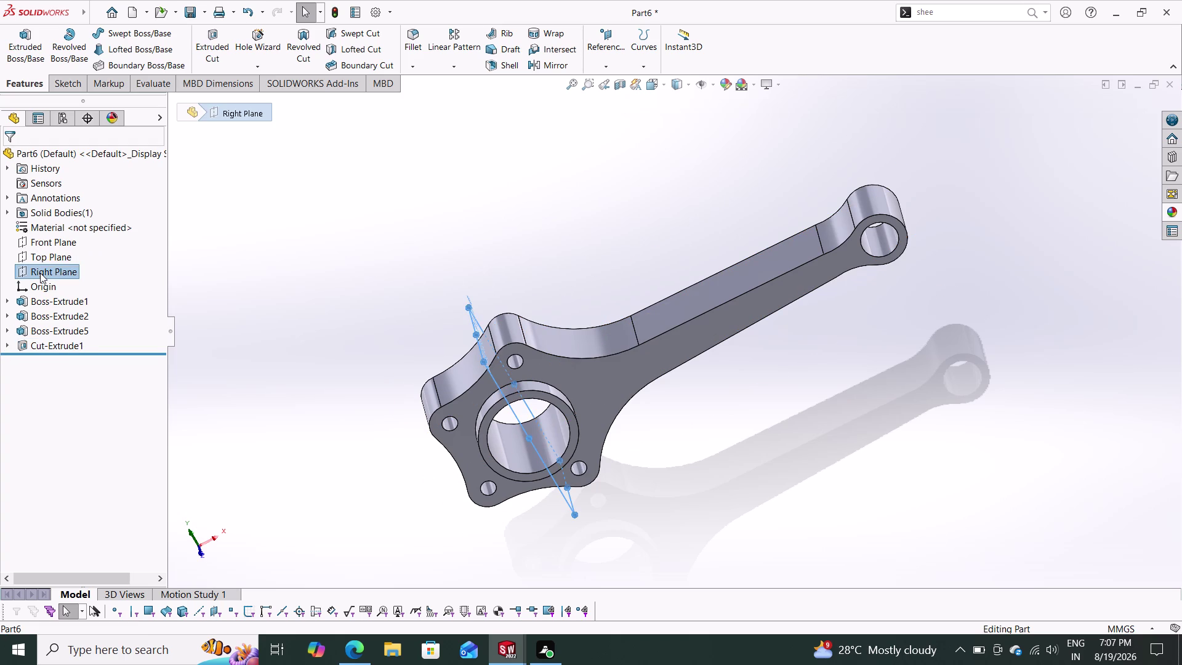
key(Escape)
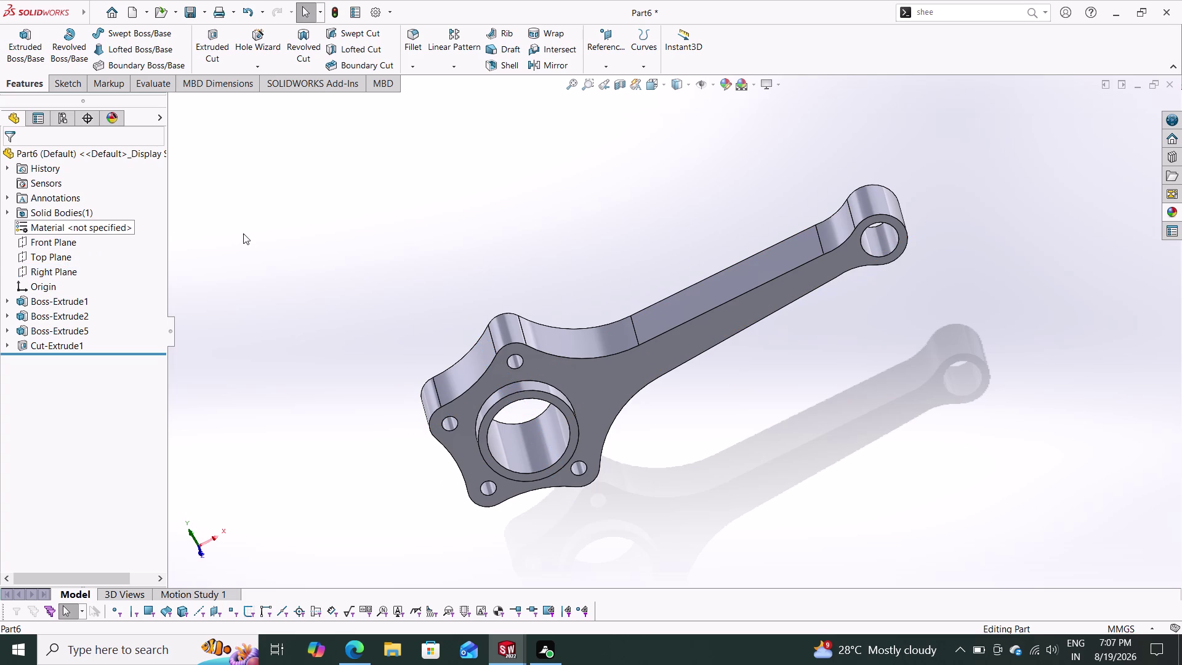
click(661, 317)
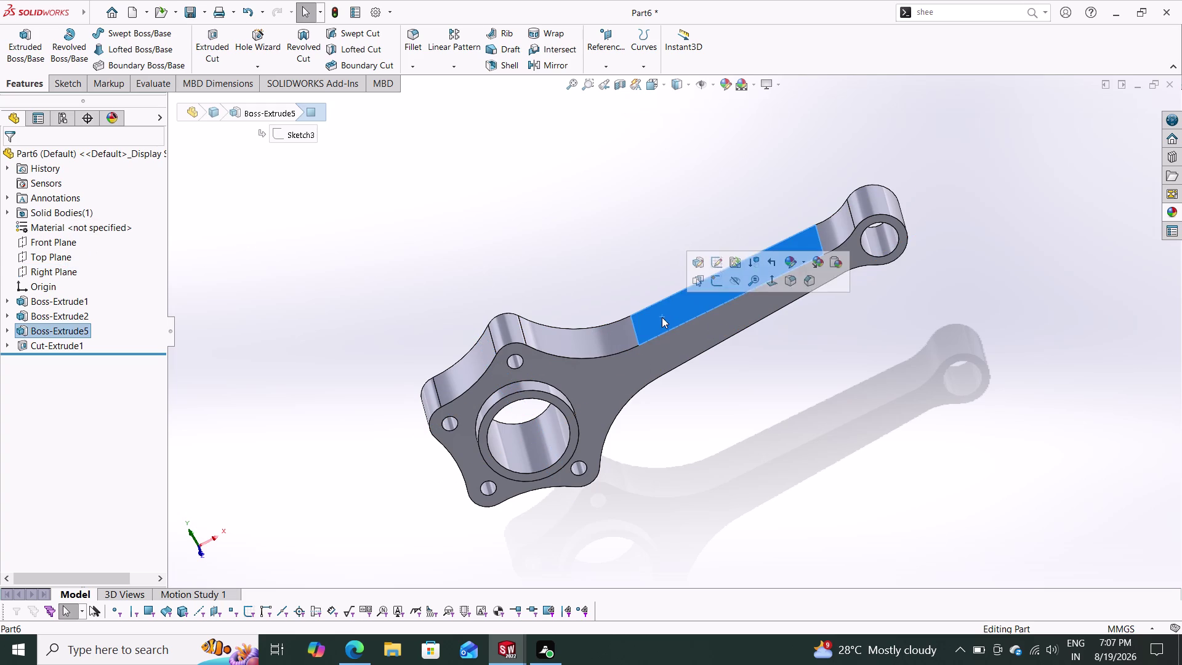
click(717, 279)
key(Escape)
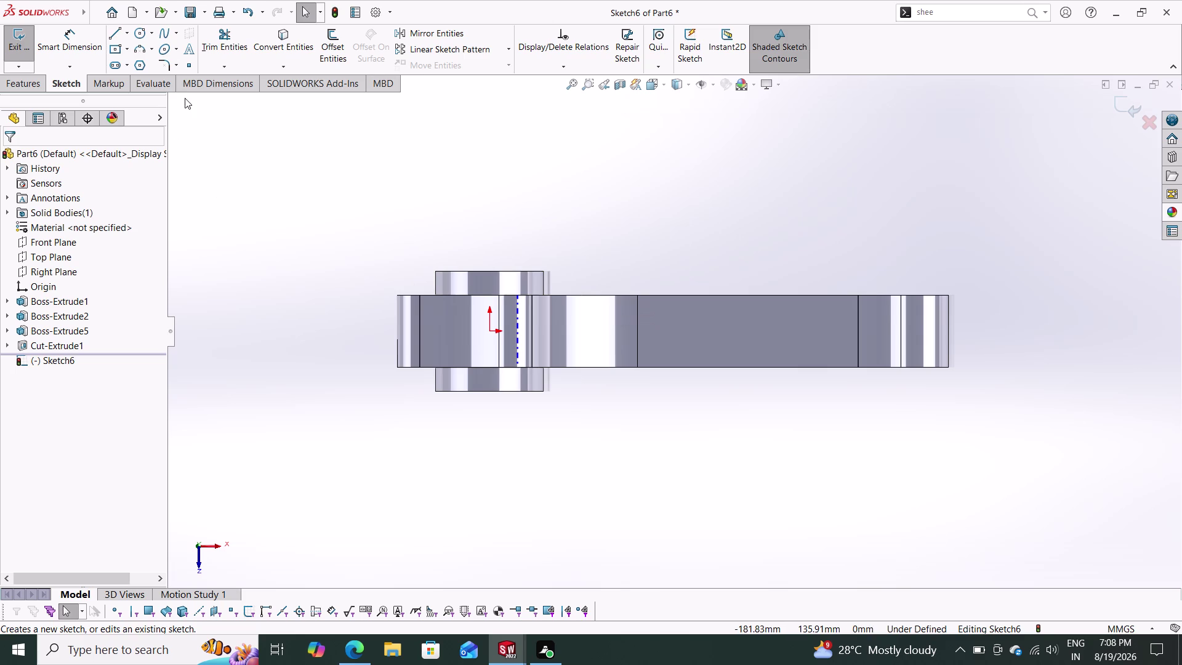
Convert the 42 mm vertical edge at the beam step into a sketch line.
click(289, 47)
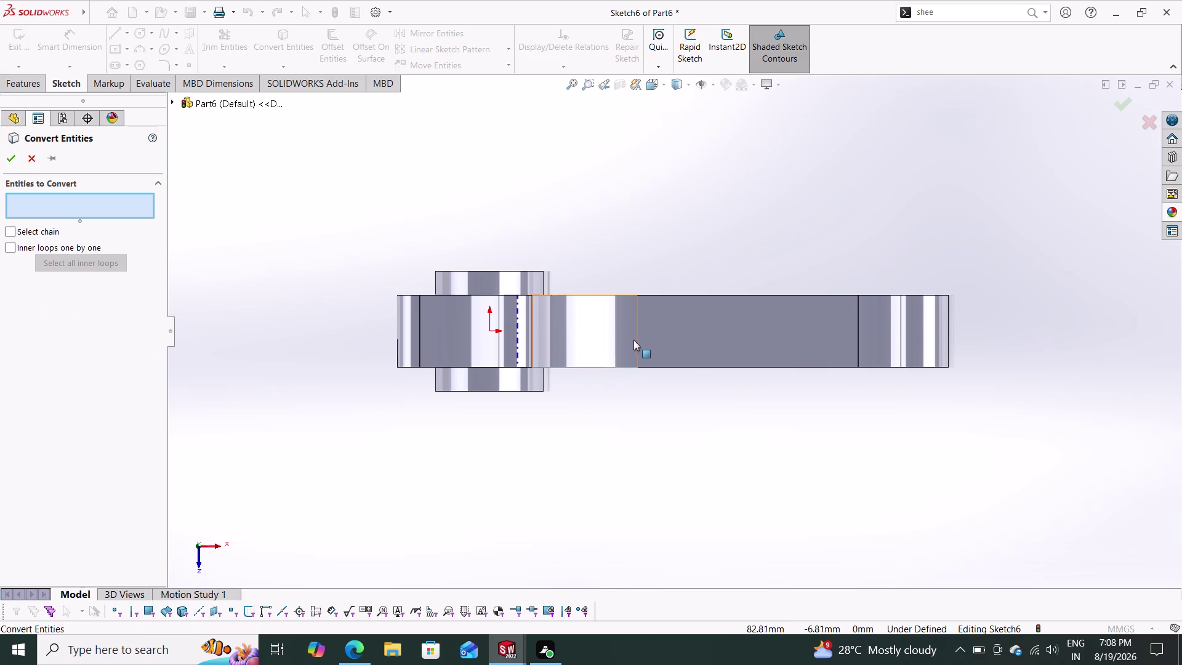
click(636, 335)
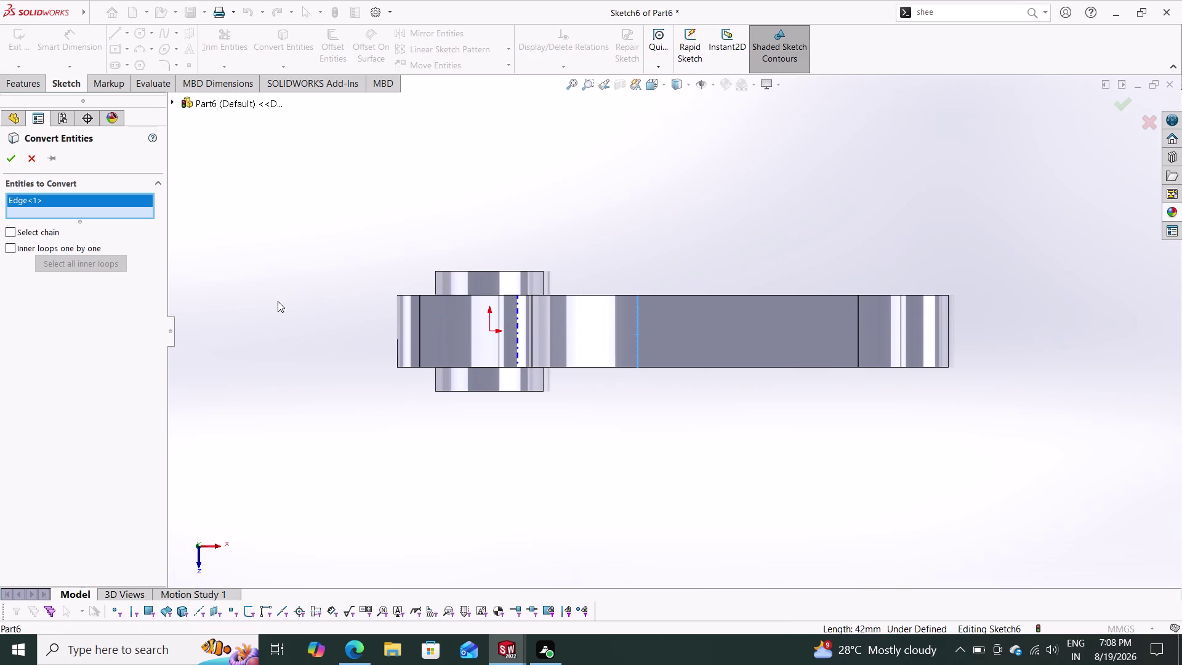
click(15, 162)
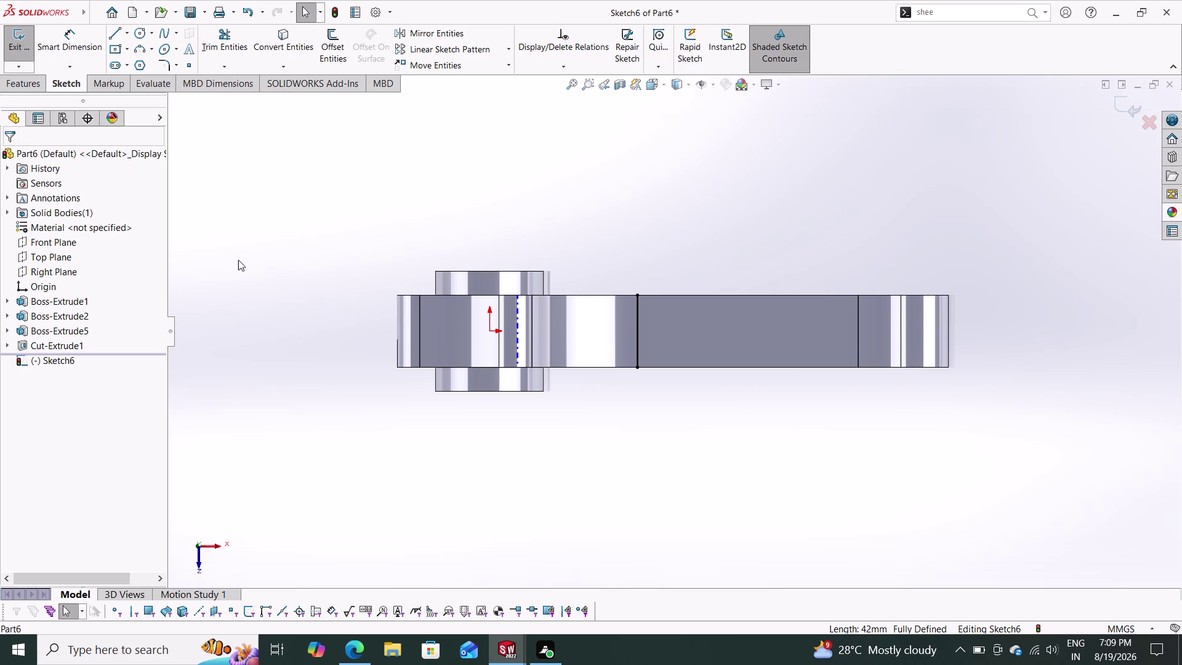
click(130, 35)
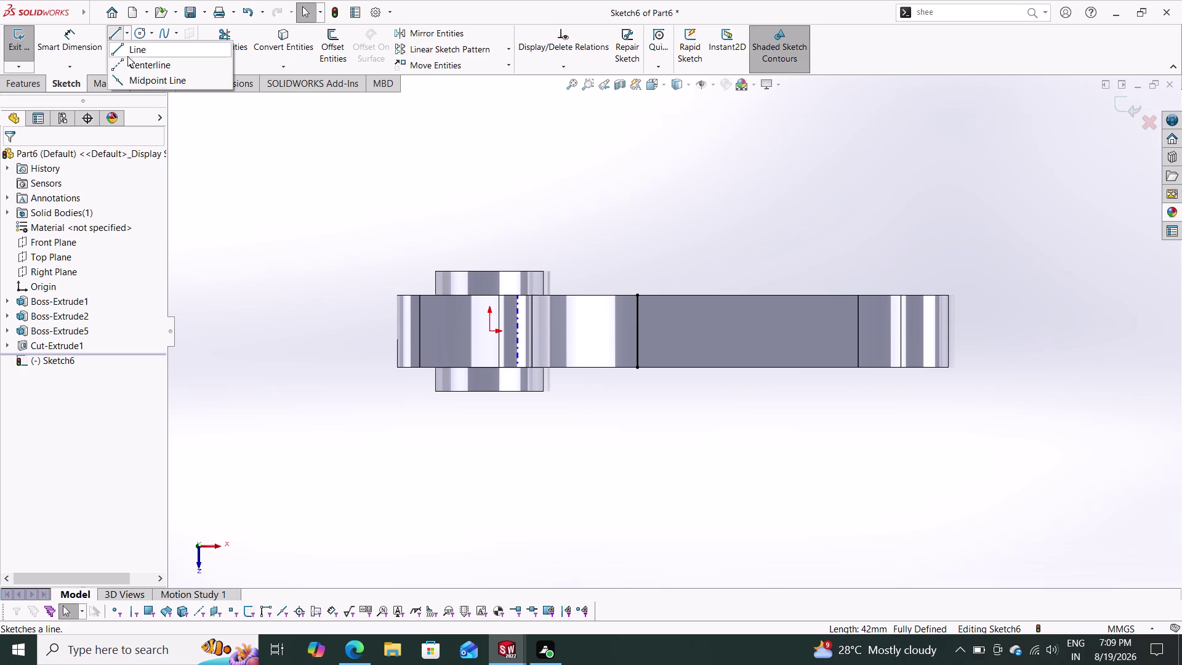
Draw a centerline from the origin to the right end and a profile line above it.
click(129, 62)
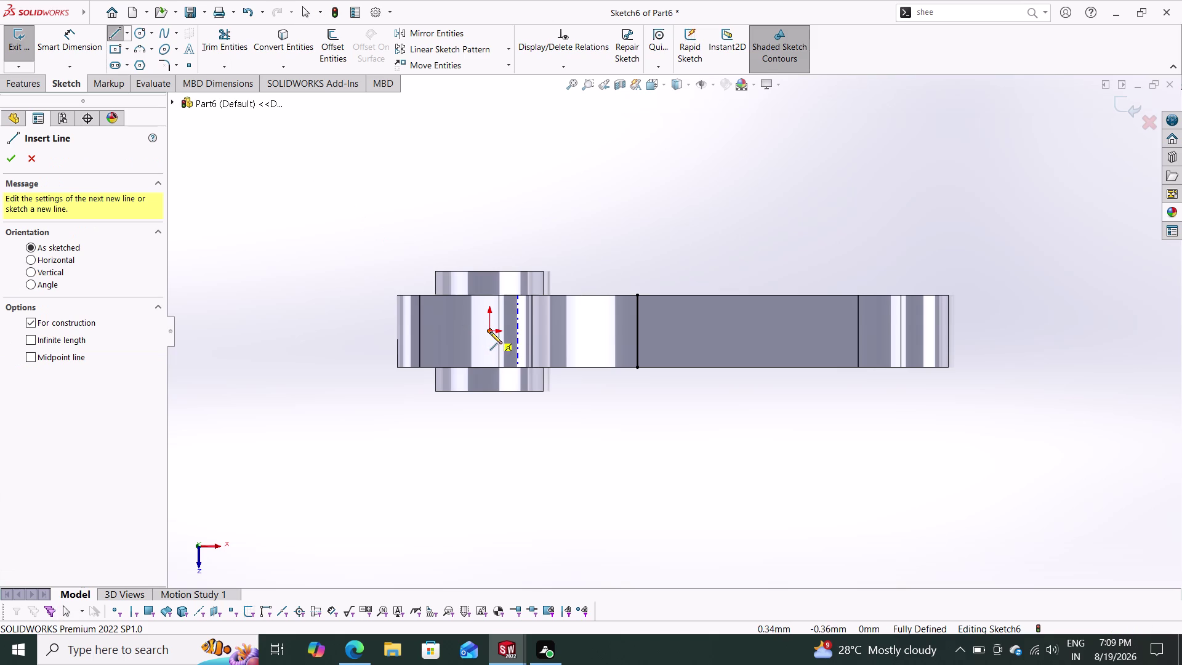
click(490, 332)
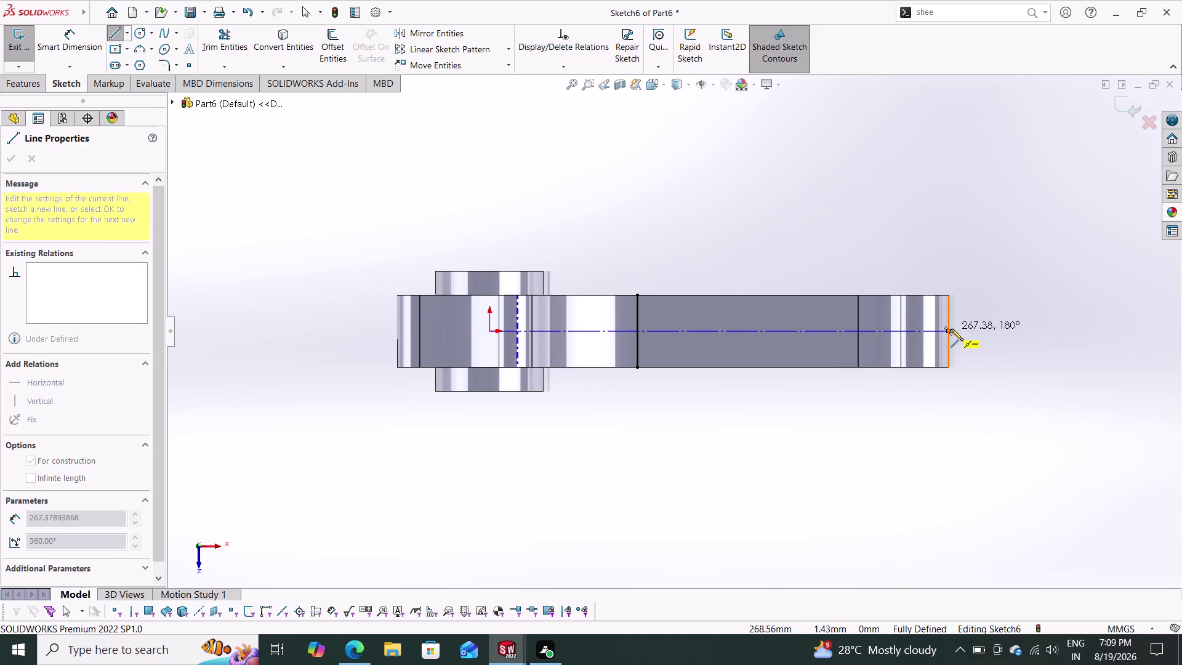
click(950, 330)
key(Escape)
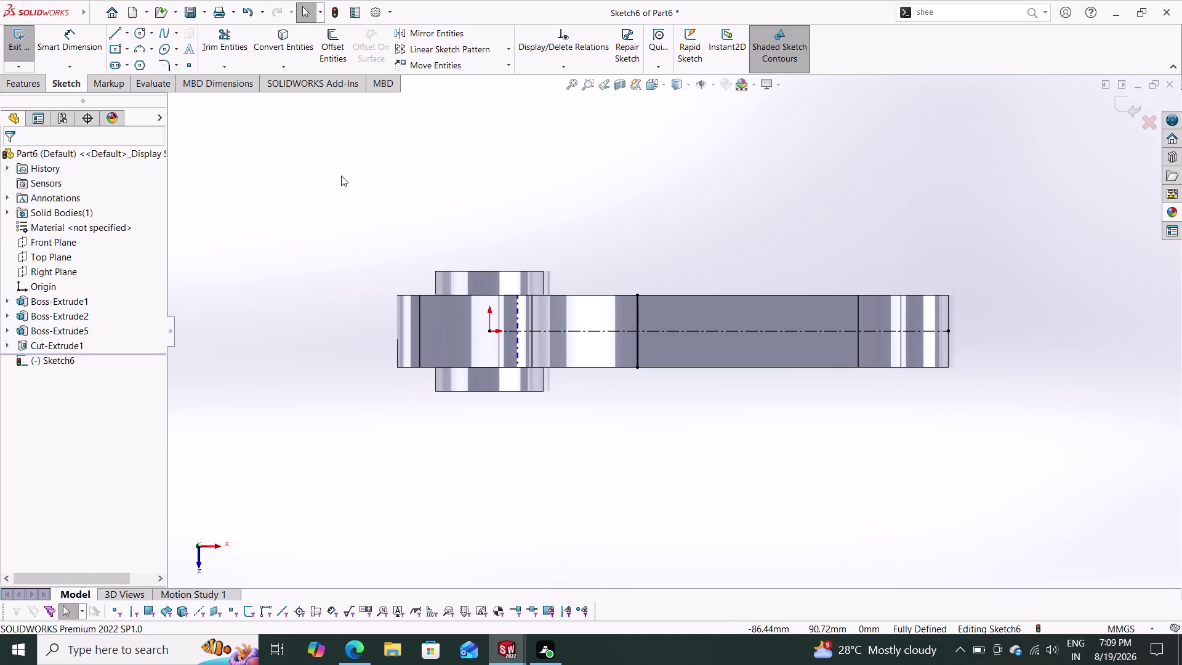
click(116, 31)
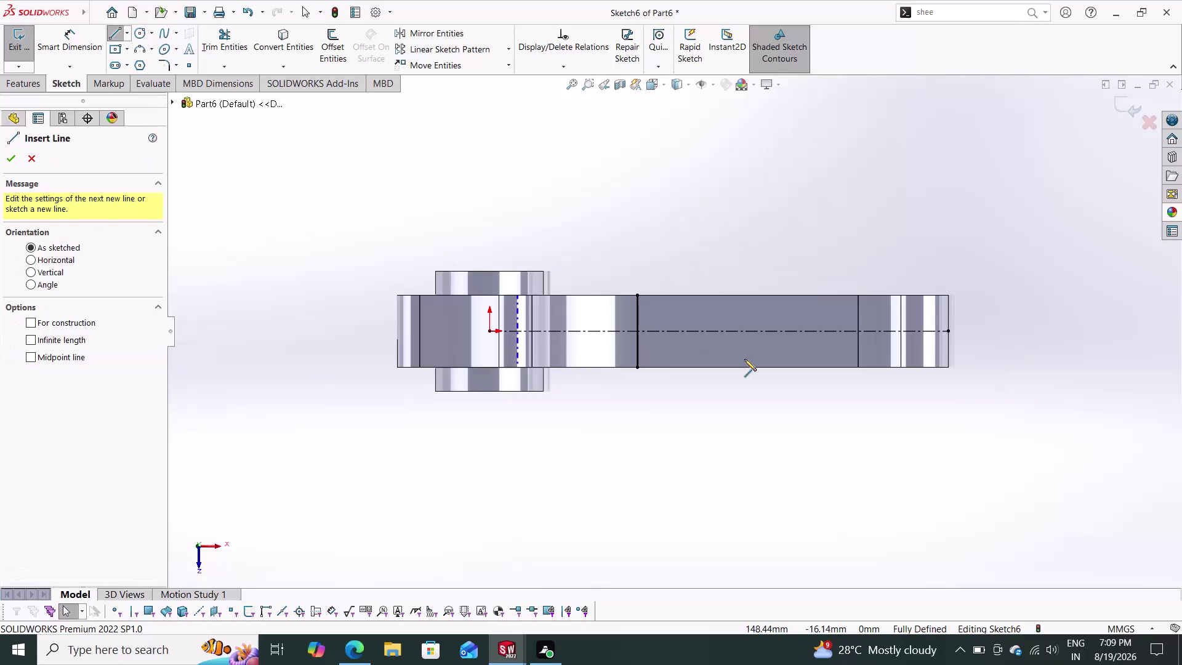
click(948, 330)
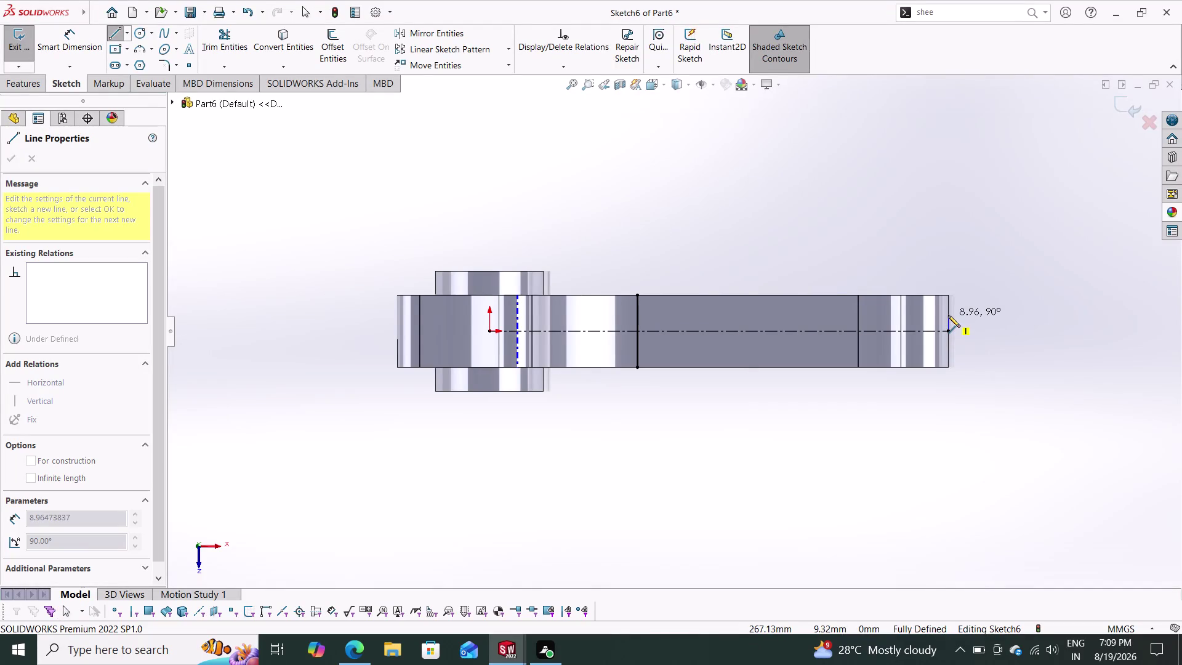
click(948, 315)
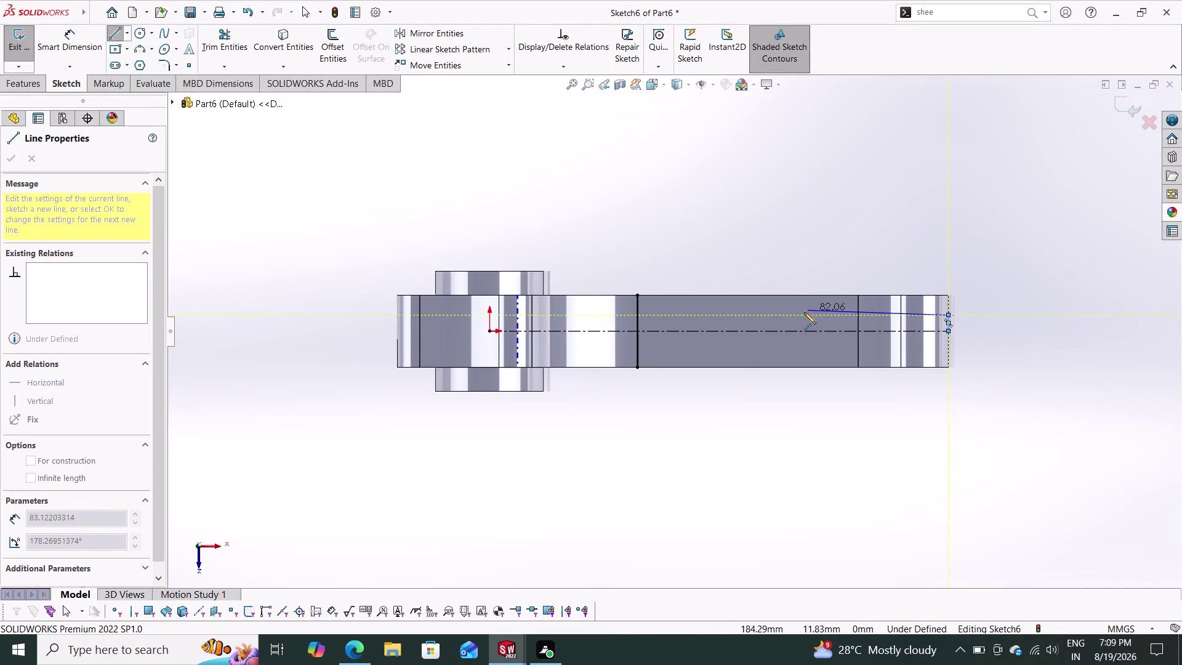
click(763, 315)
key(Escape)
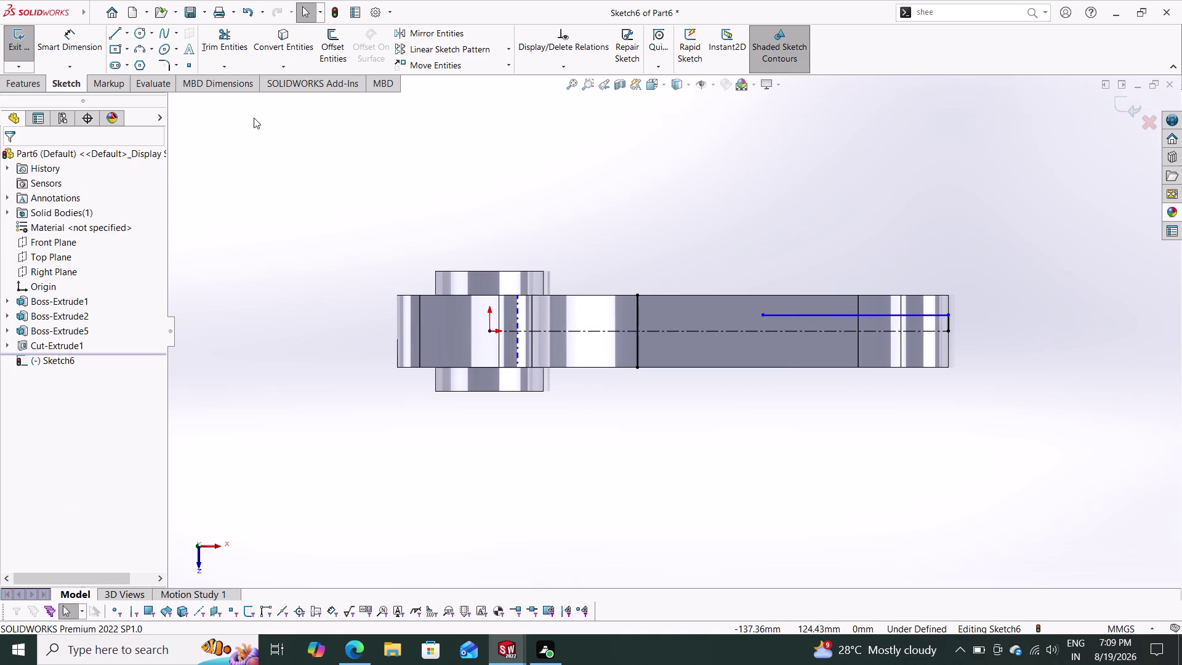
Dimension the profile line 9 mm above the centerline and lengthen it toward the beam.
drag(68, 29, 112, 43)
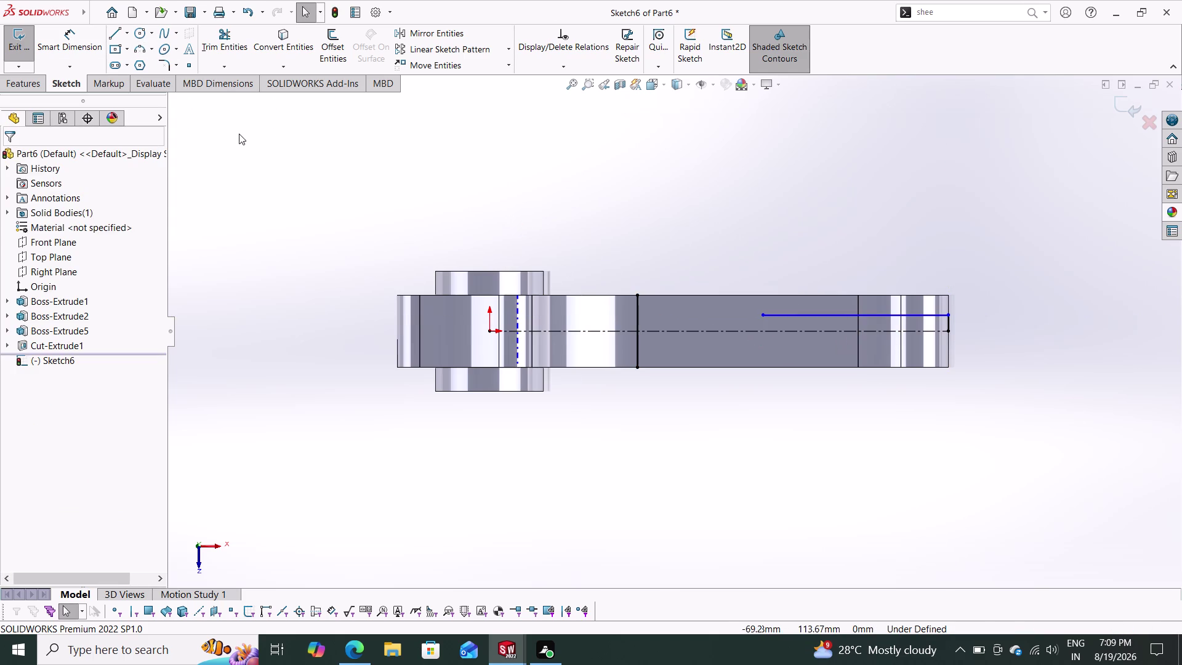
click(84, 35)
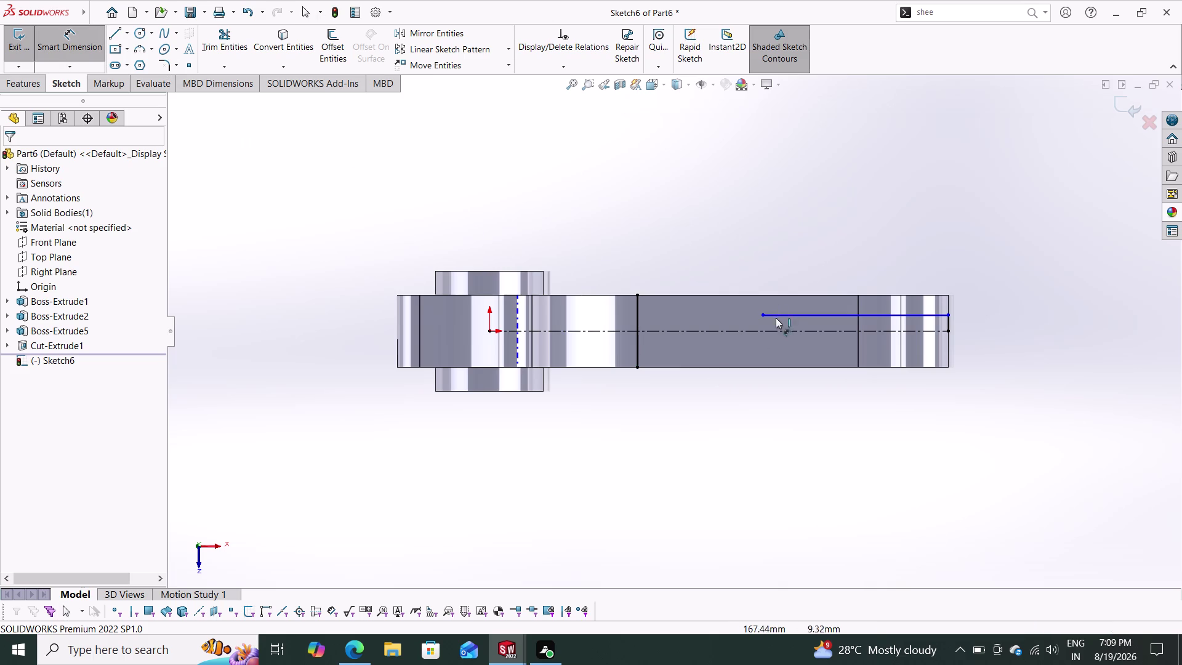
click(778, 329)
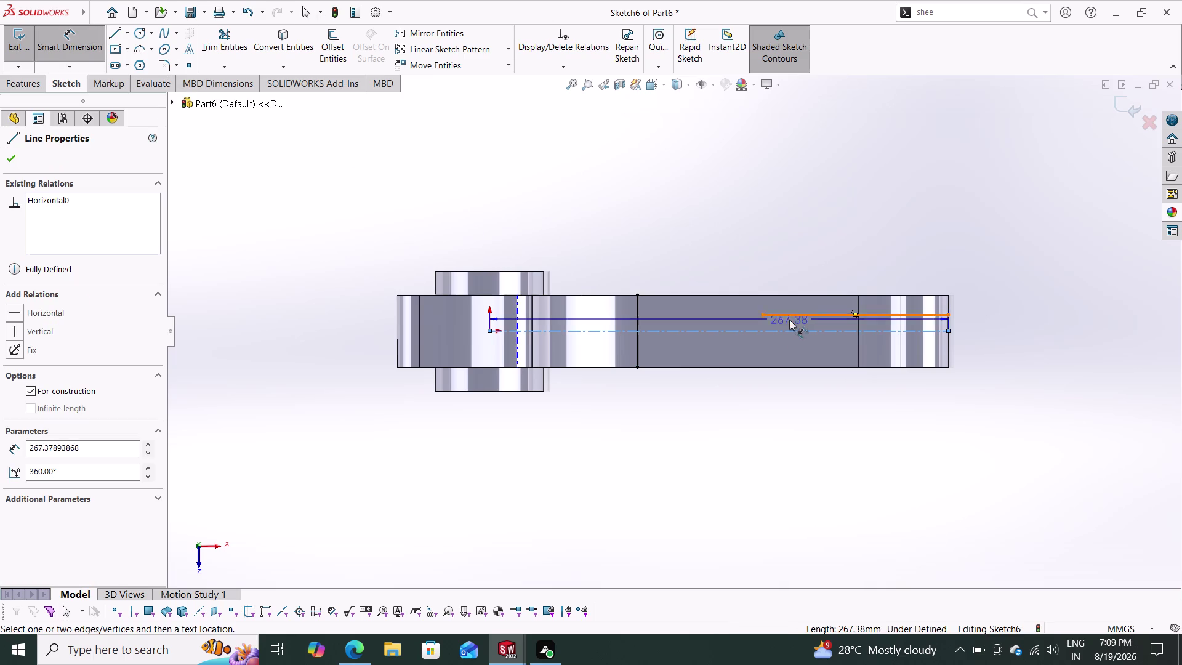
click(792, 312)
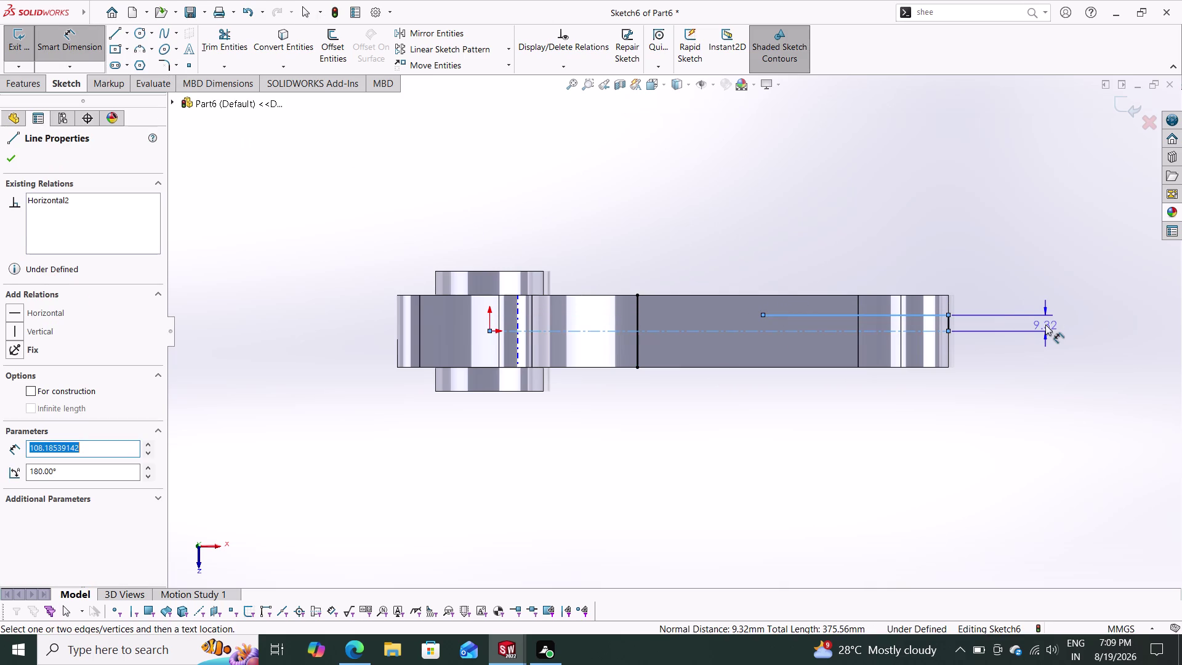
click(1045, 325)
key(9)
key(Return)
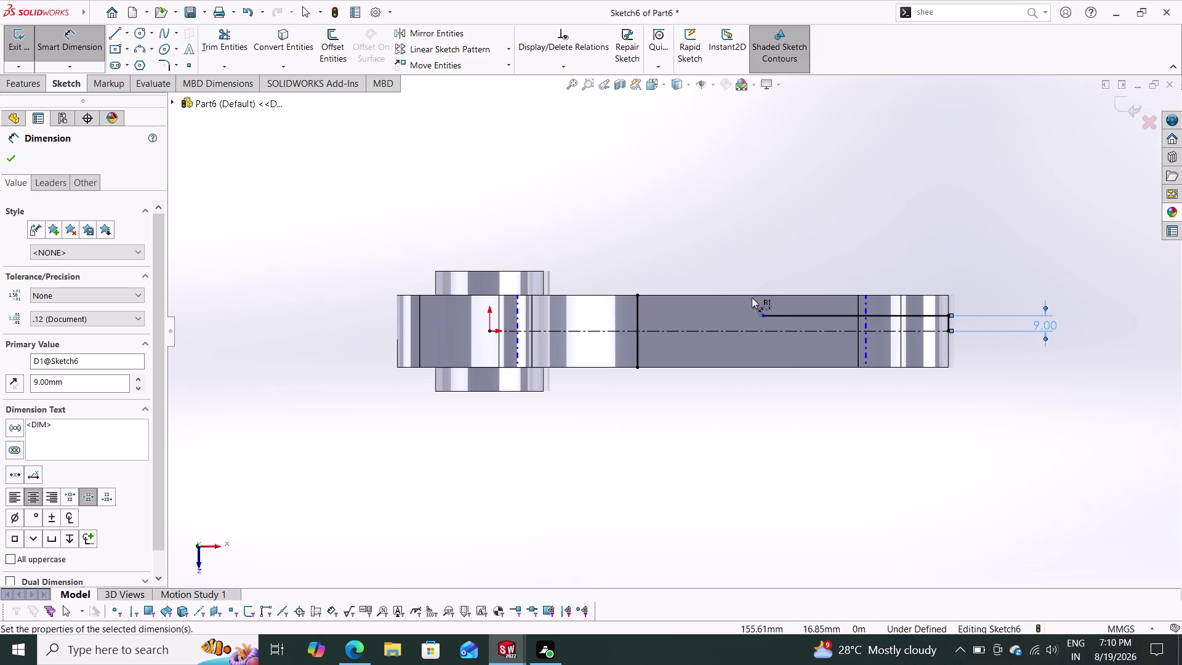
key(Escape)
key(Escape)
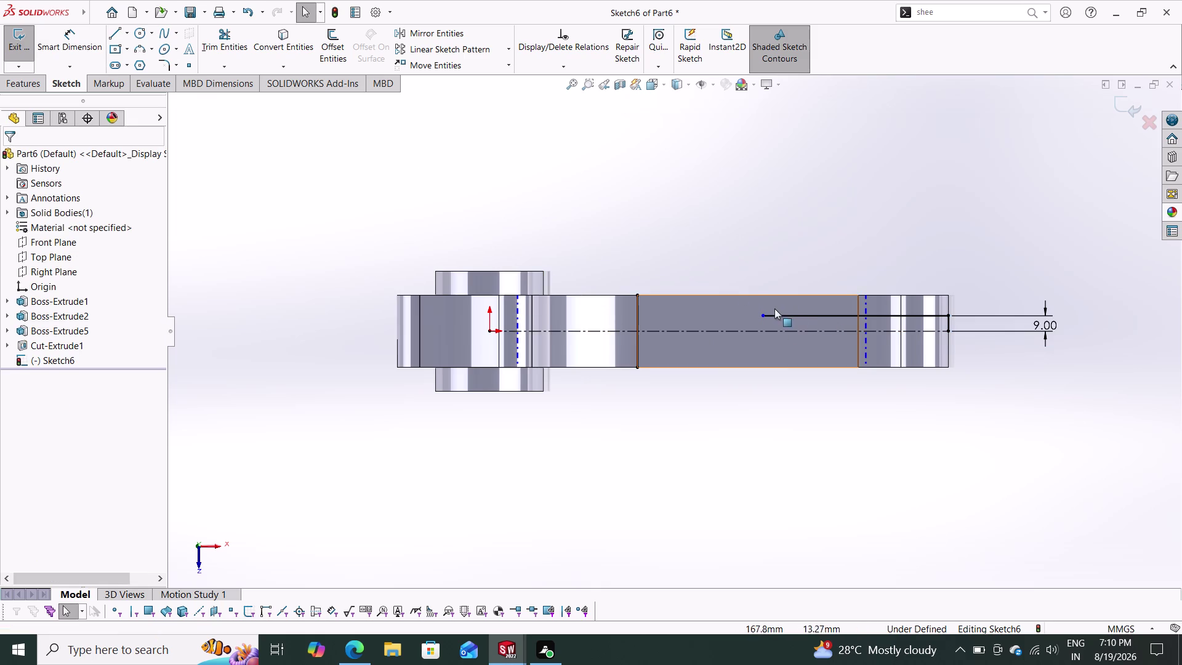
drag(764, 316, 702, 319)
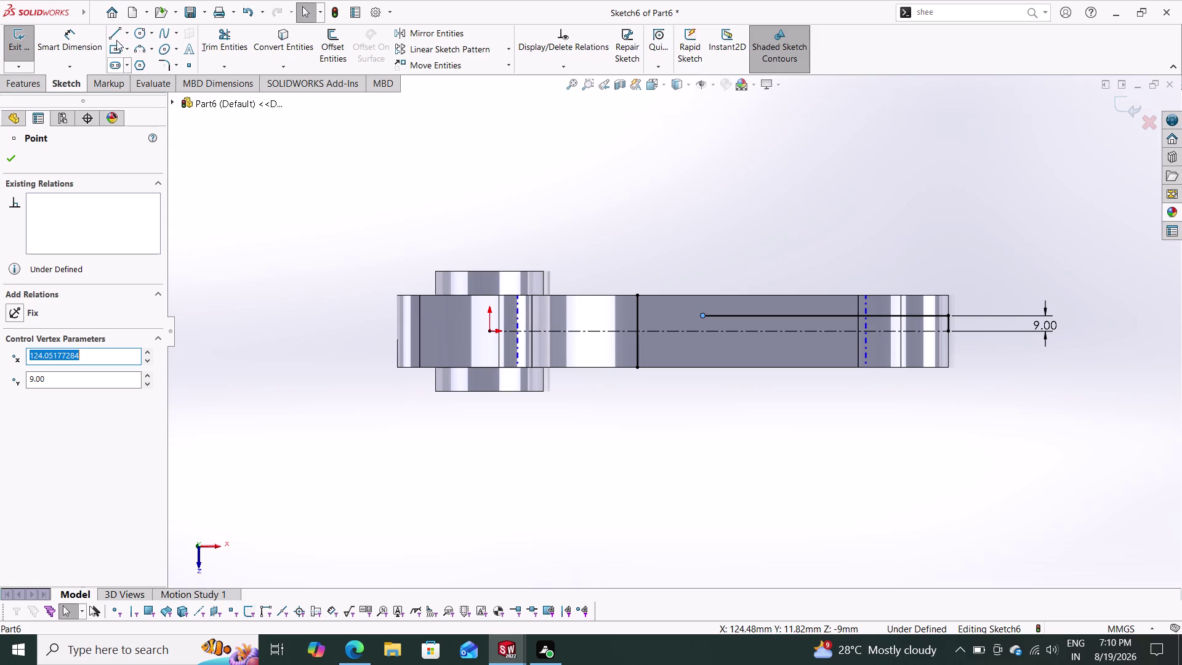
Draw a three-point arc from the offset line to the beam edge, tangent to the line.
click(153, 35)
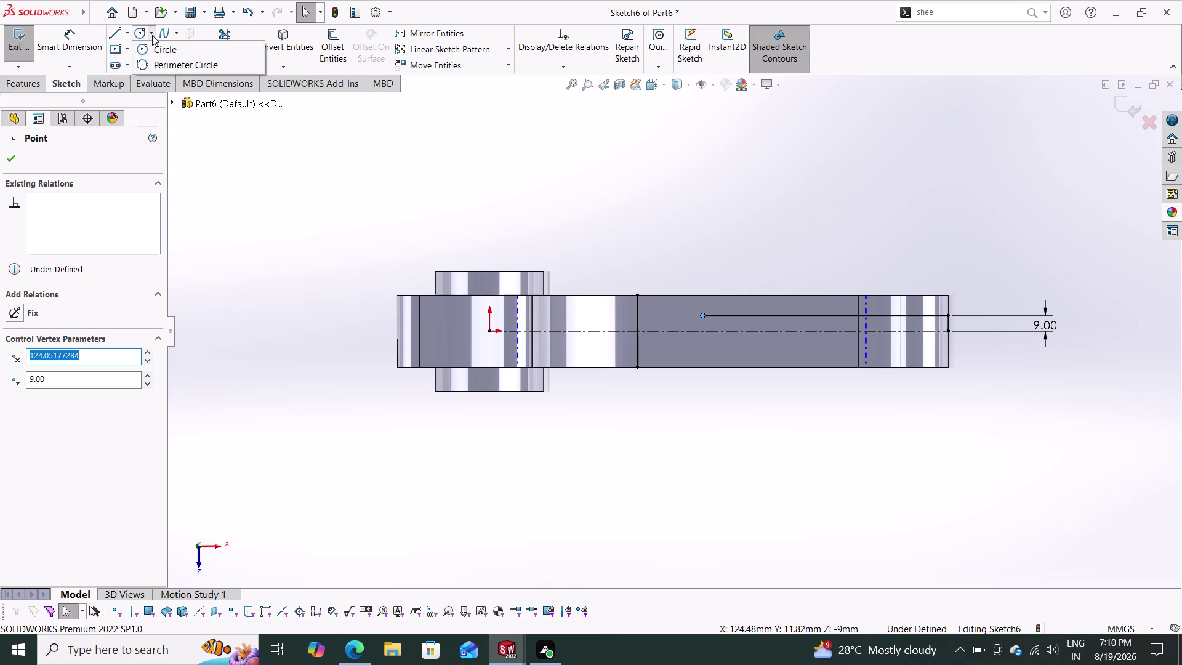
click(152, 35)
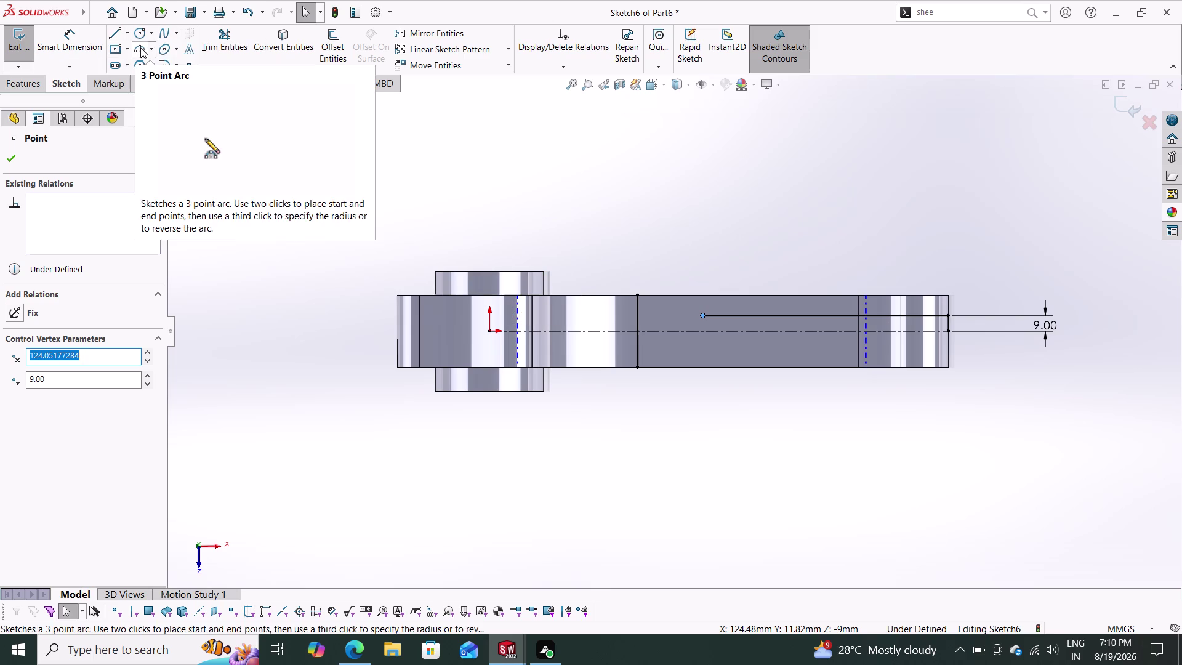
click(139, 47)
click(700, 315)
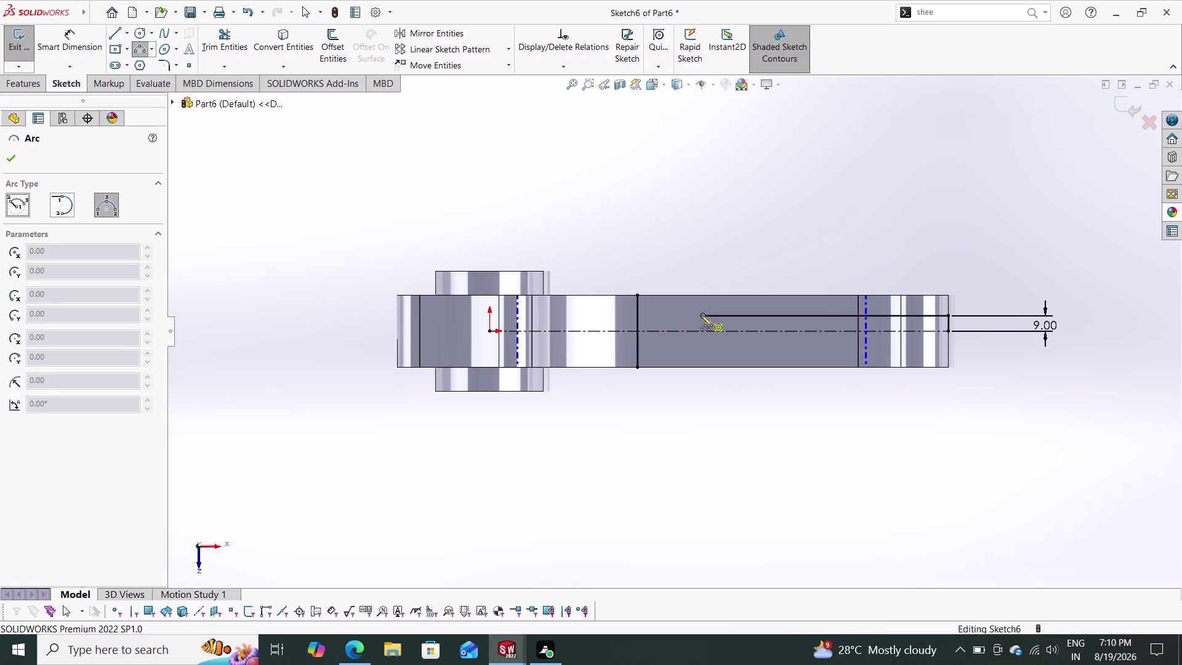
click(638, 295)
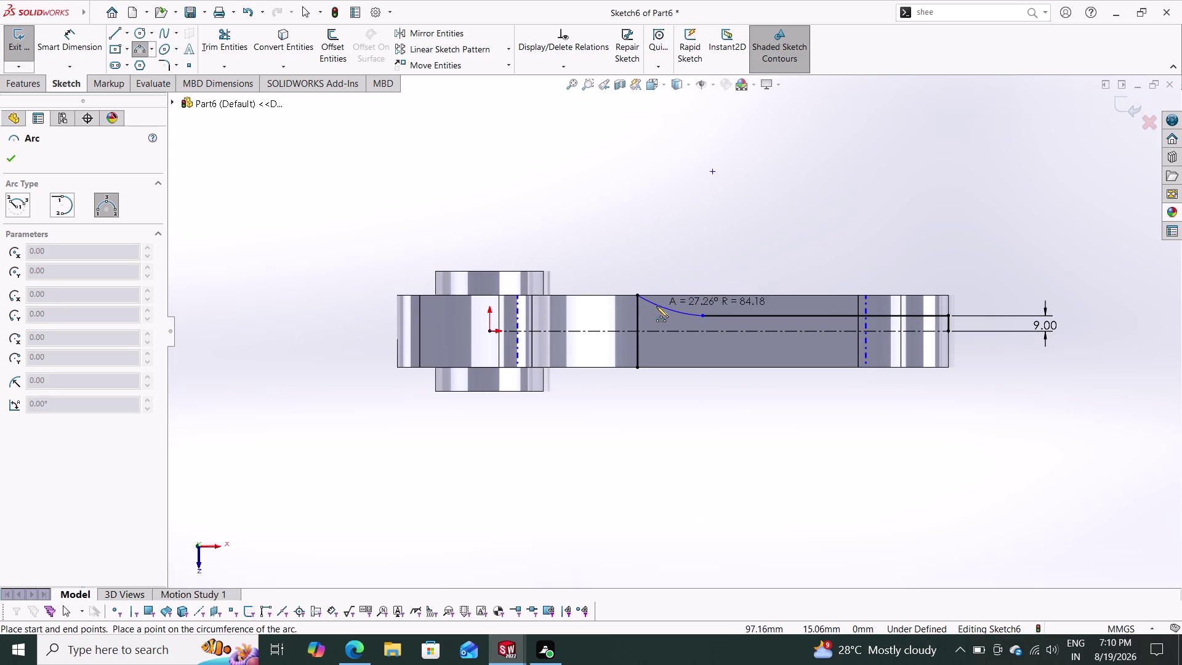
click(658, 312)
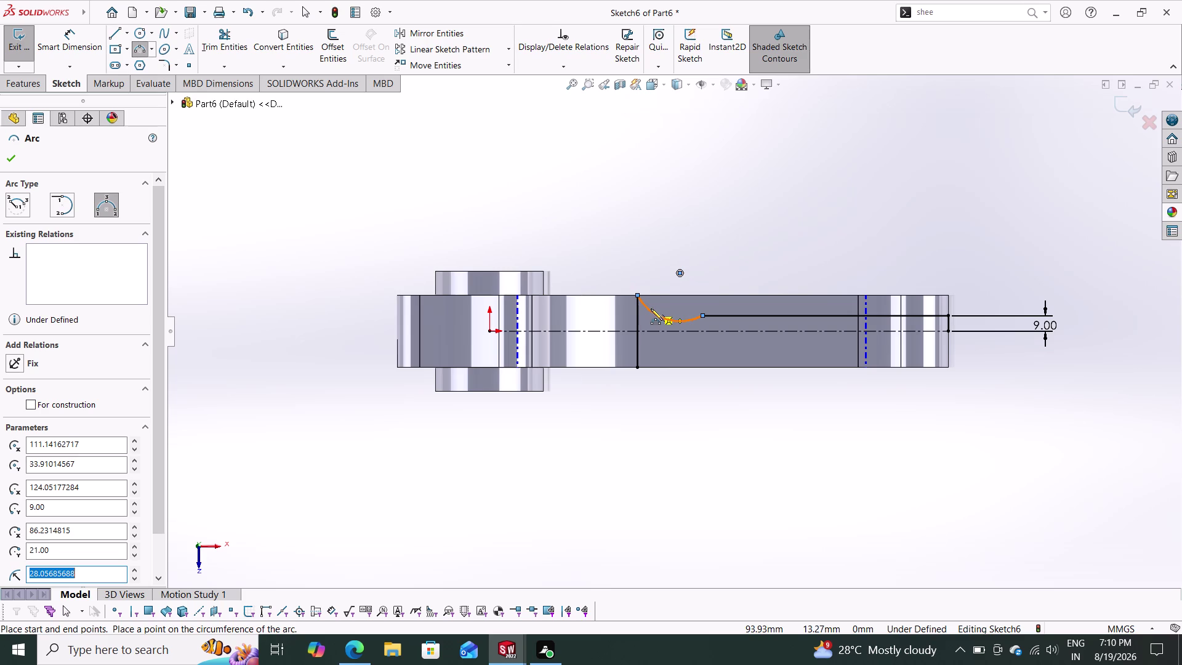
key(Escape)
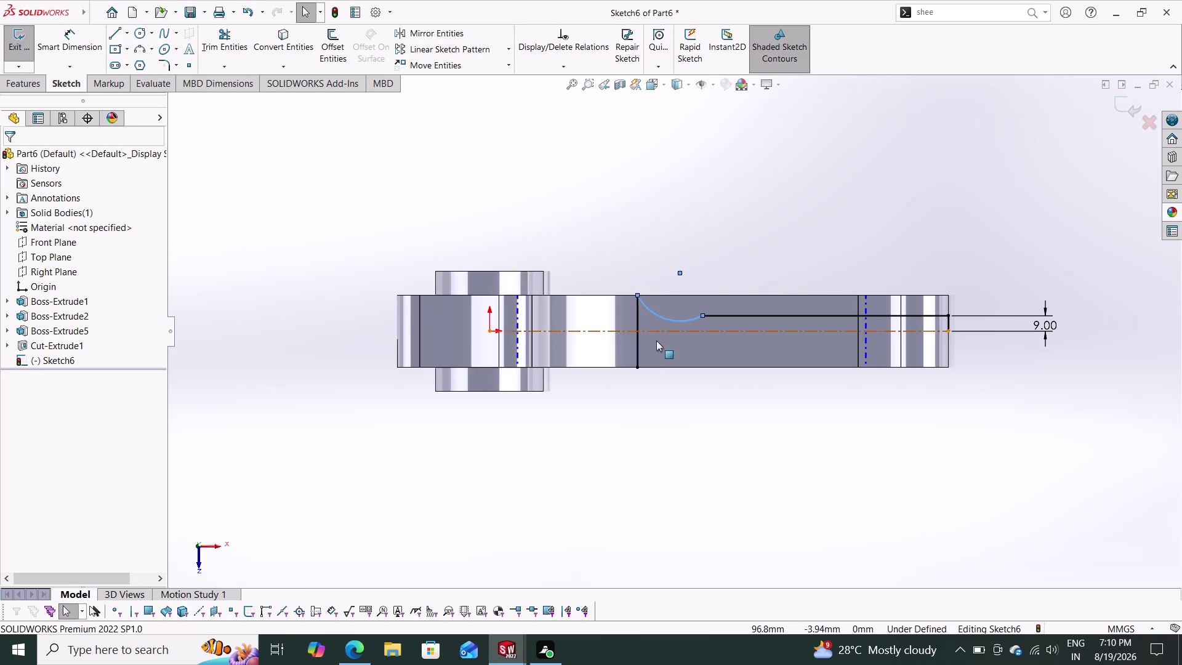
click(716, 314)
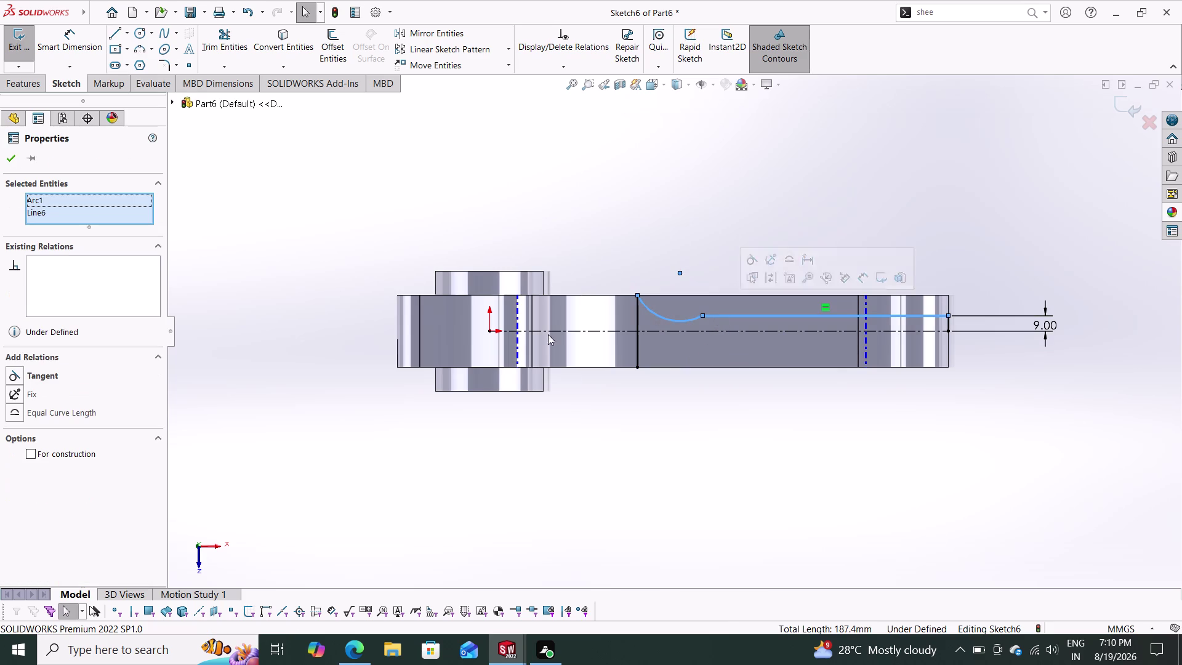
click(43, 377)
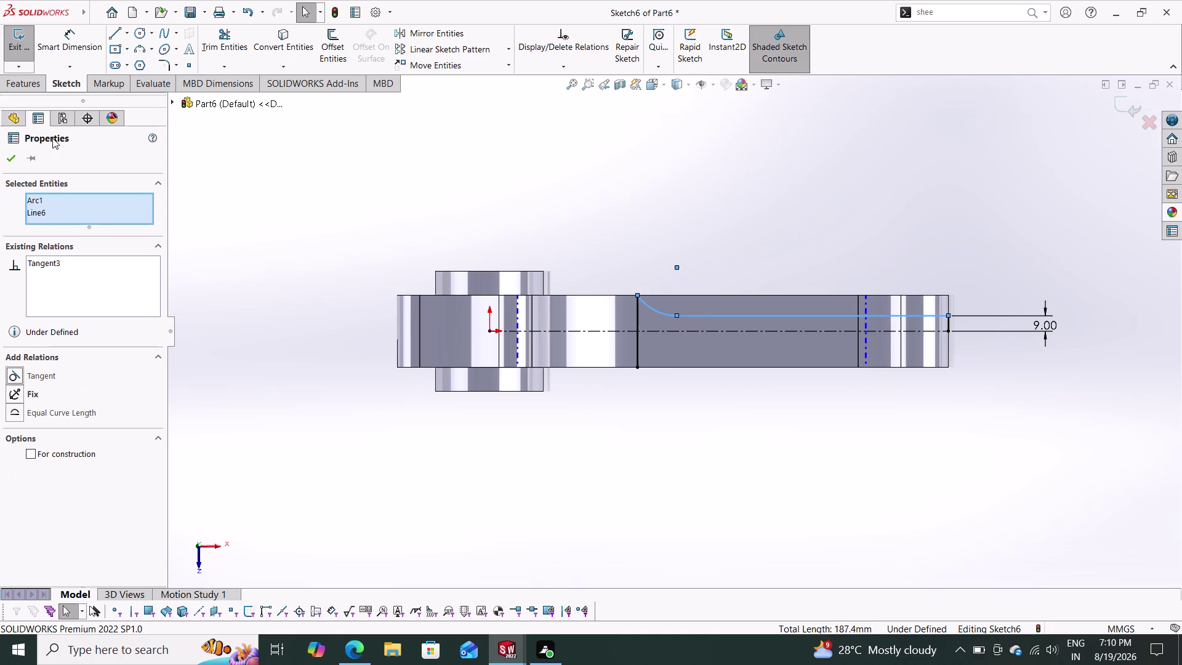
click(5, 153)
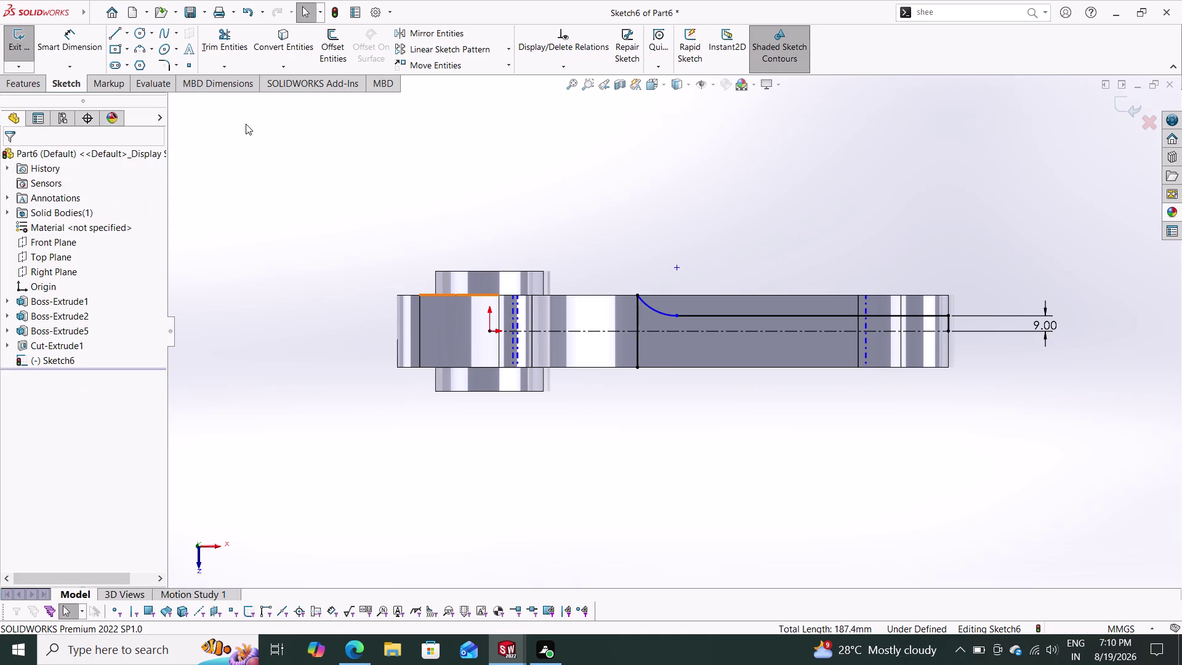
Dimension the arc radius to 78 mm.
click(89, 36)
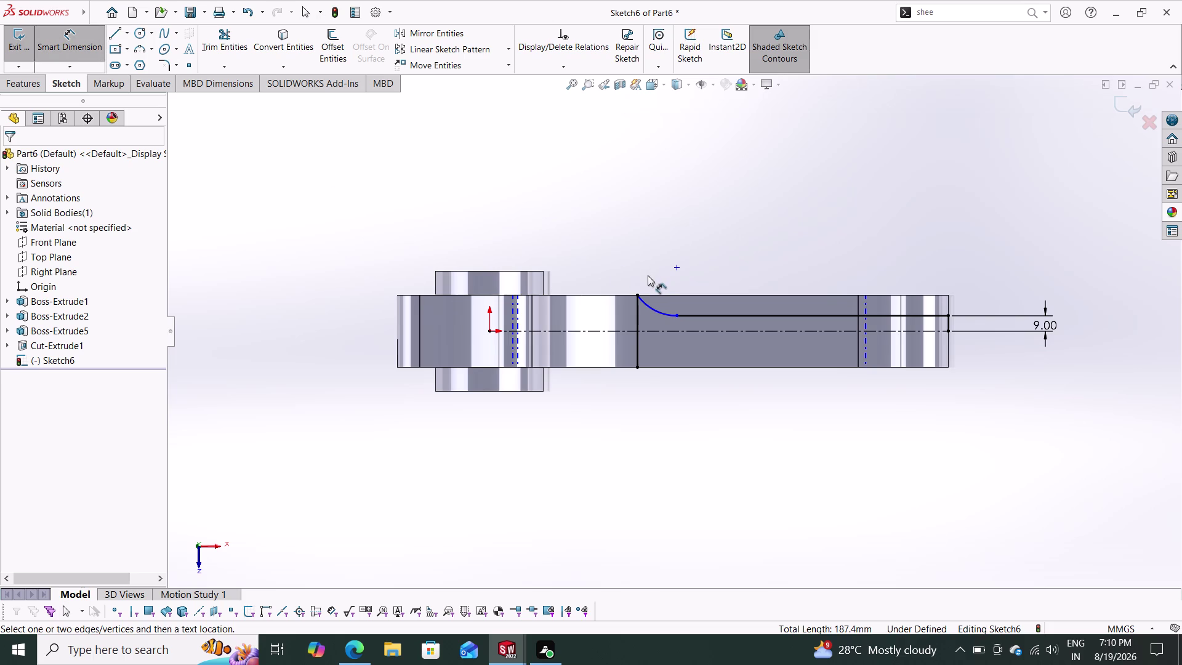
click(647, 305)
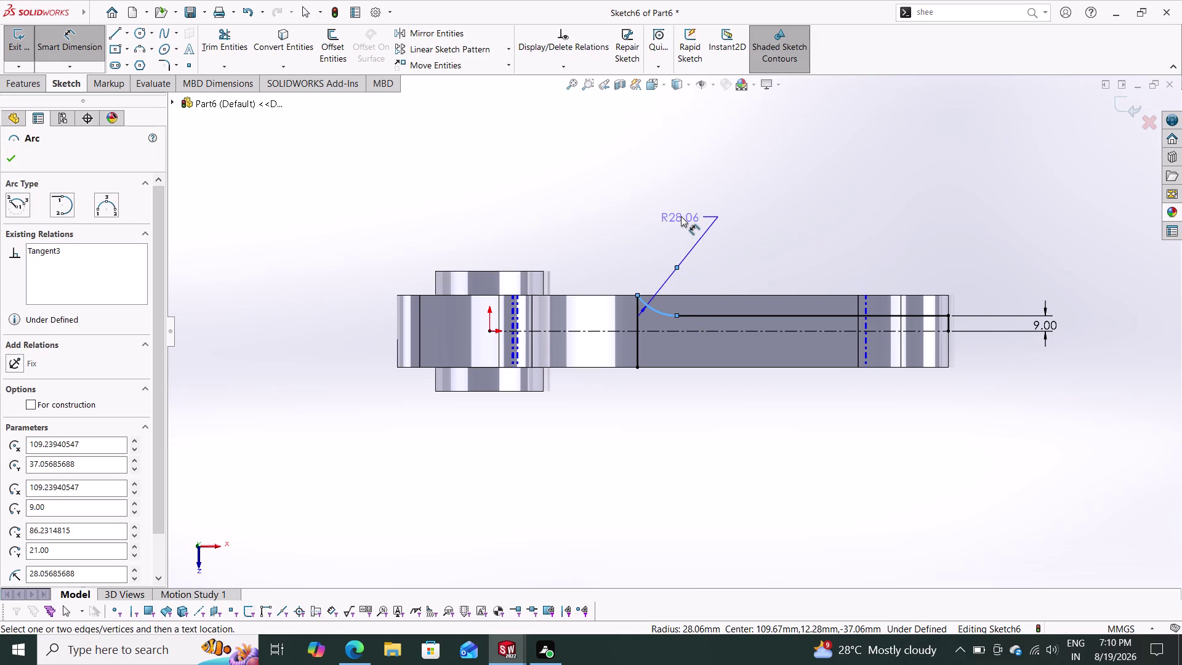
click(679, 216)
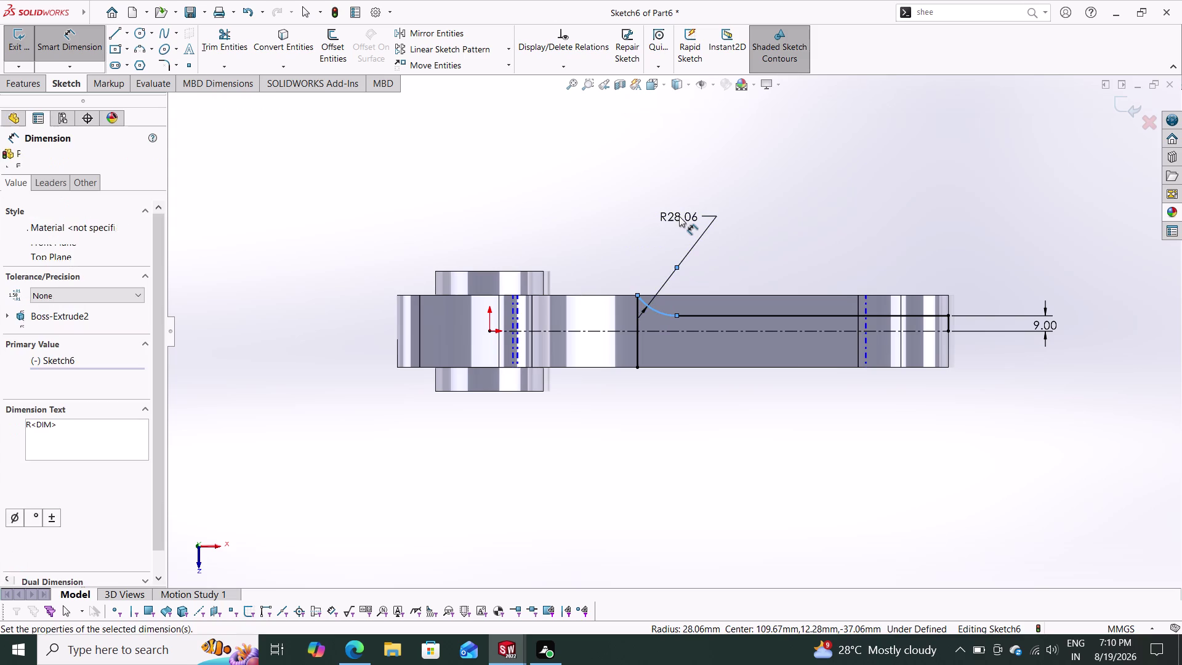
text(7)
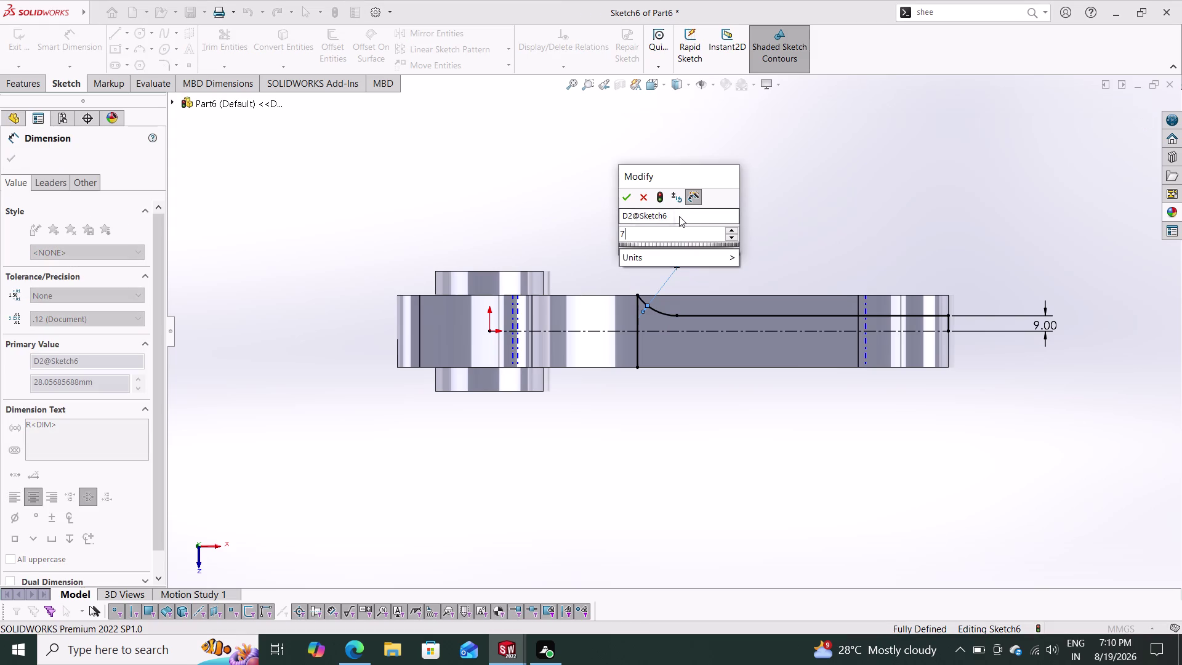
text(8)
key(Return)
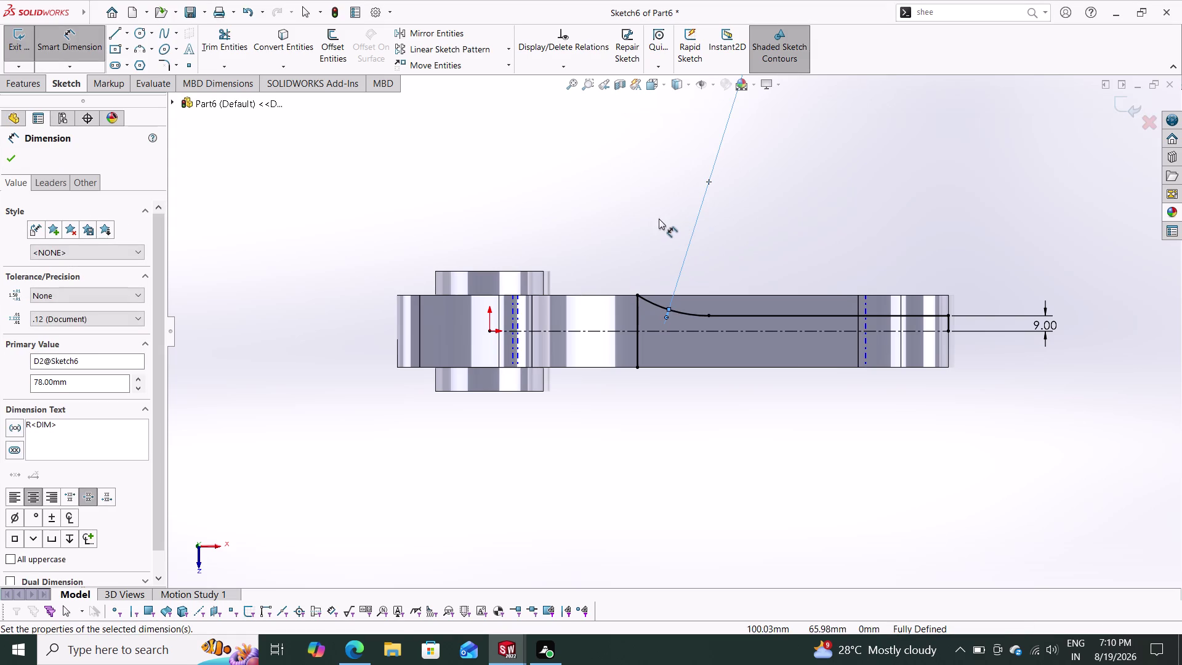
click(14, 151)
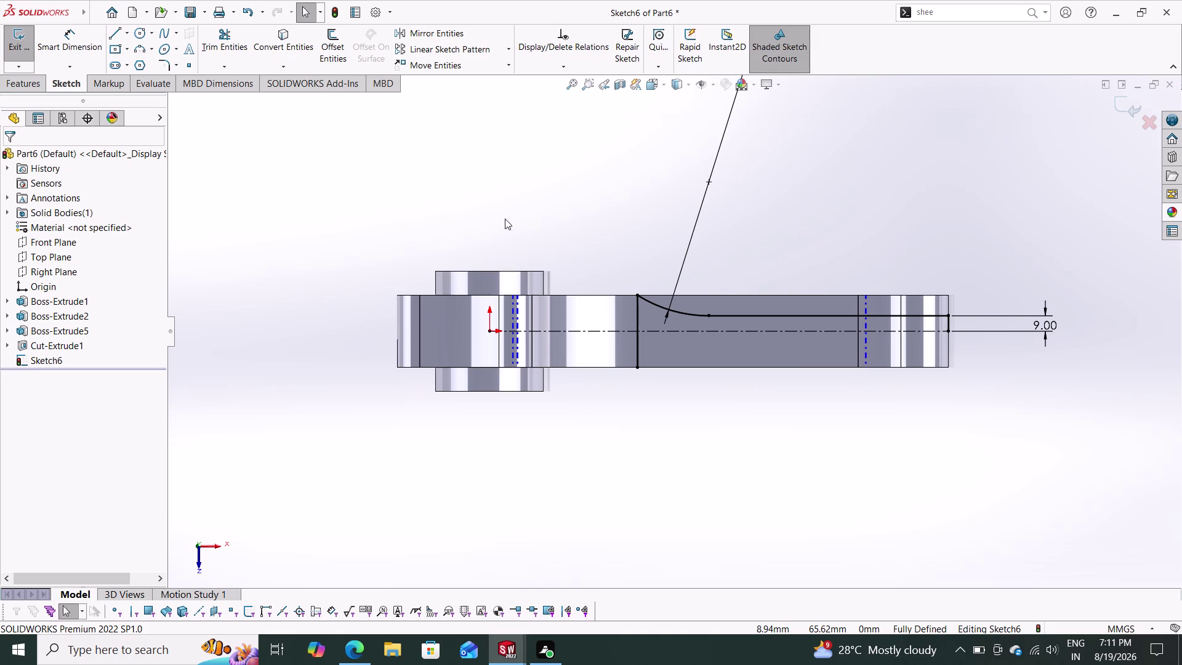
click(219, 46)
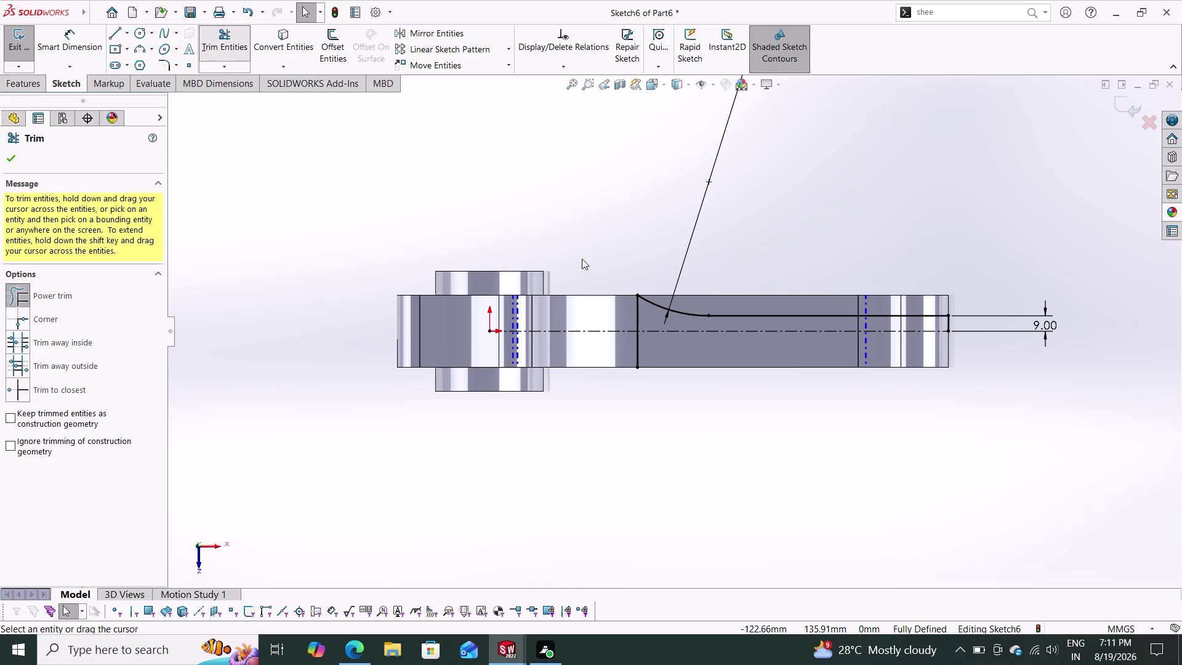
drag(619, 303, 645, 320)
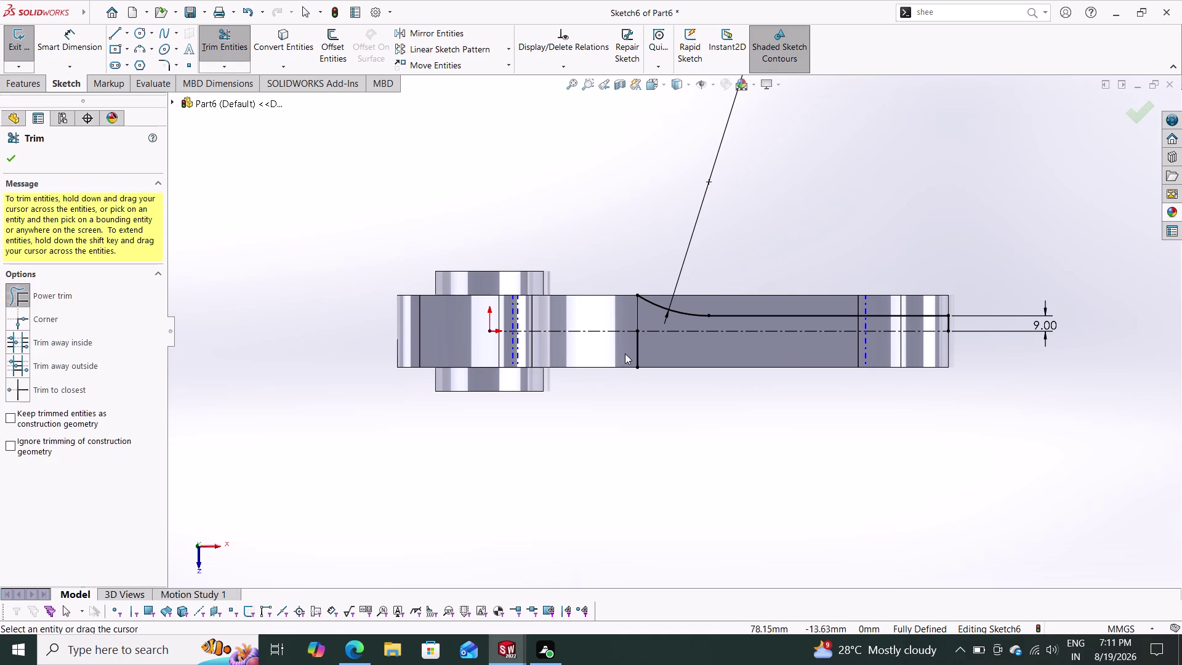
drag(628, 346, 672, 350)
drag(660, 351, 623, 349)
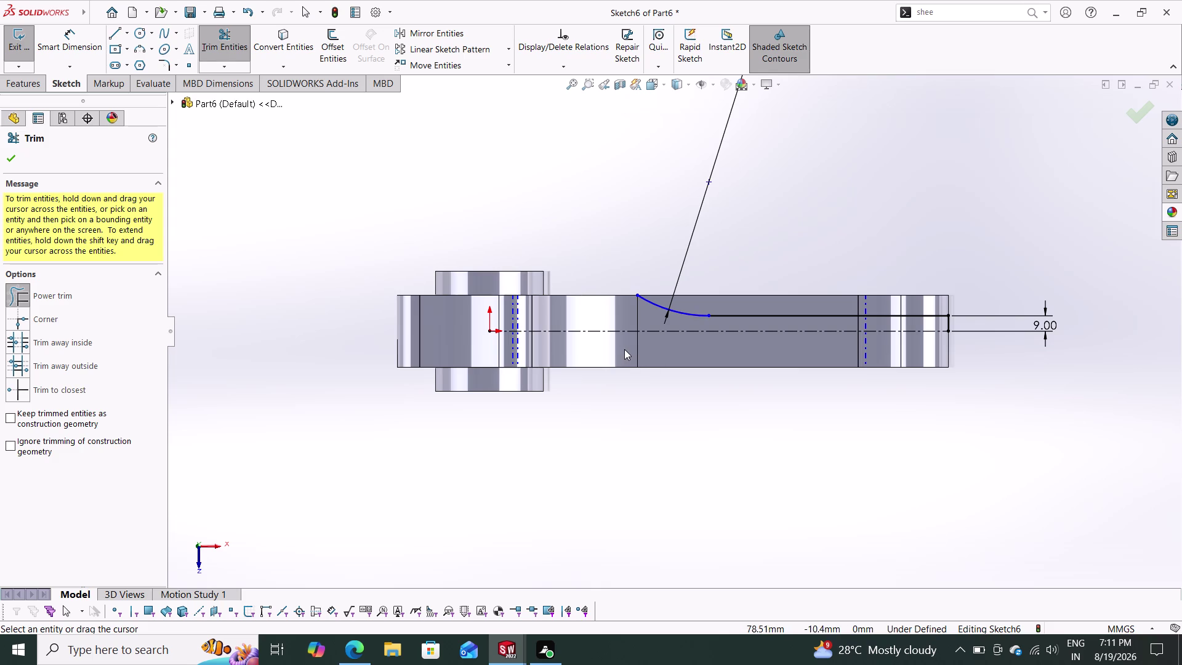
click(12, 152)
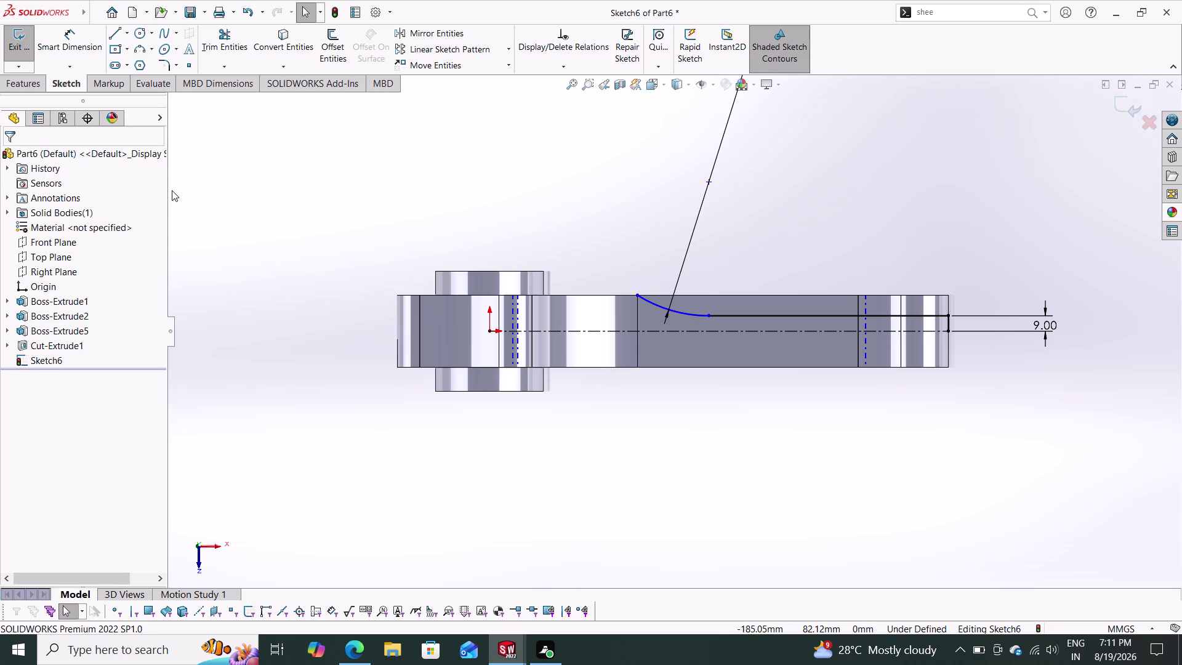
click(405, 29)
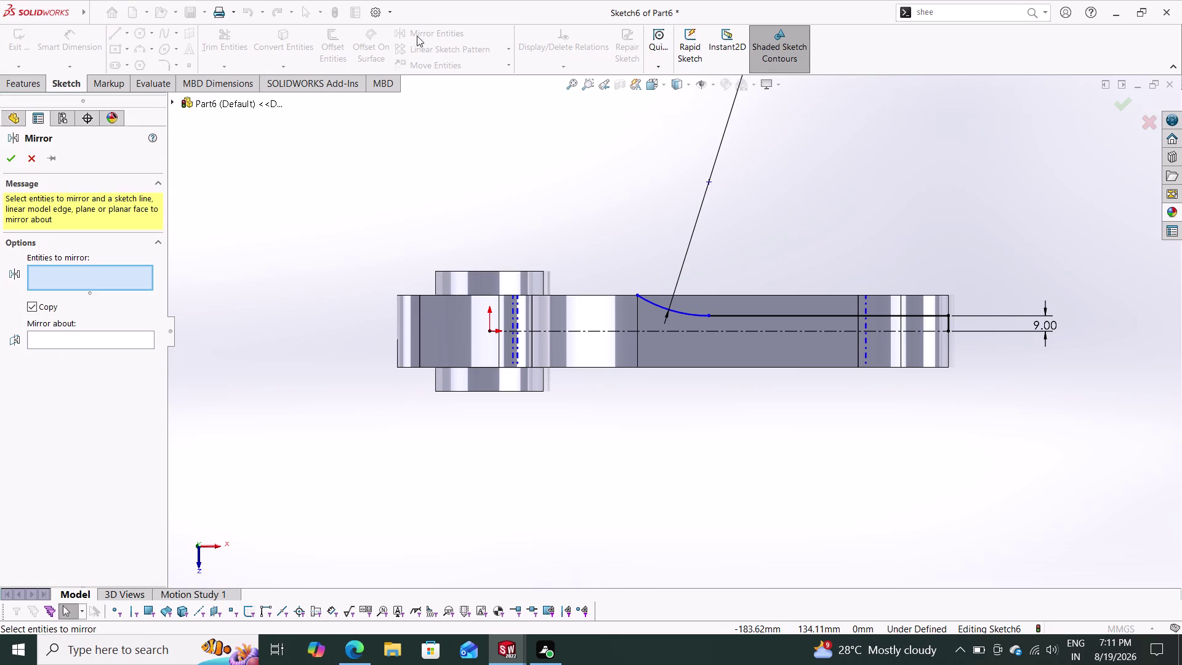
click(656, 303)
click(808, 314)
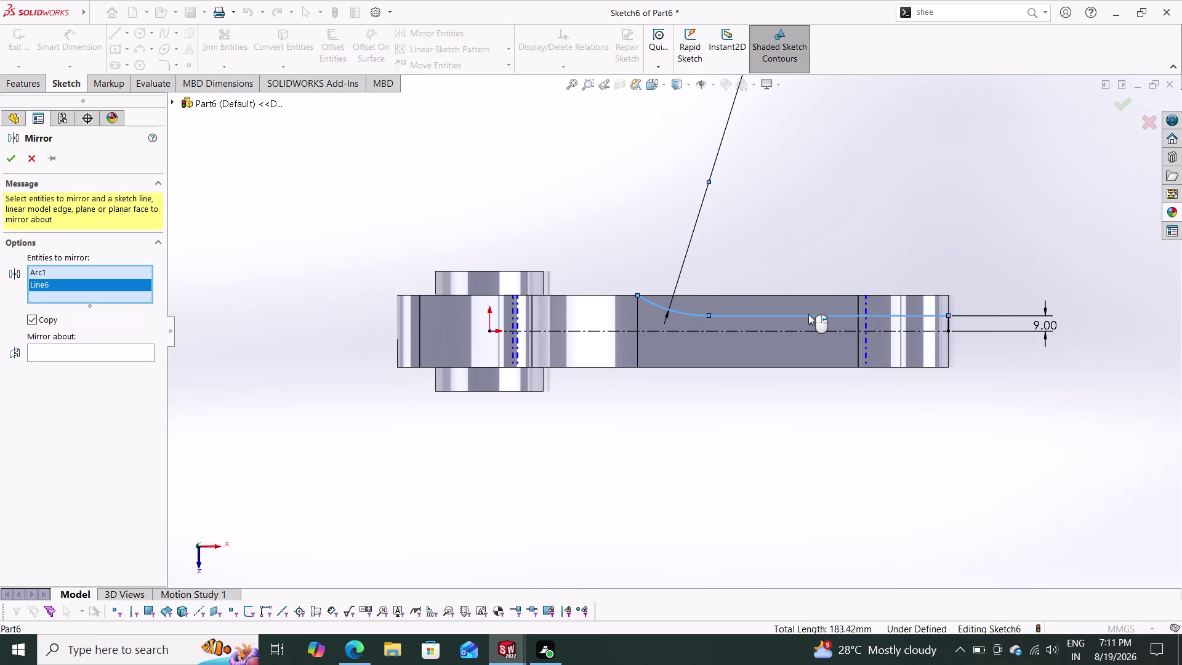
click(949, 324)
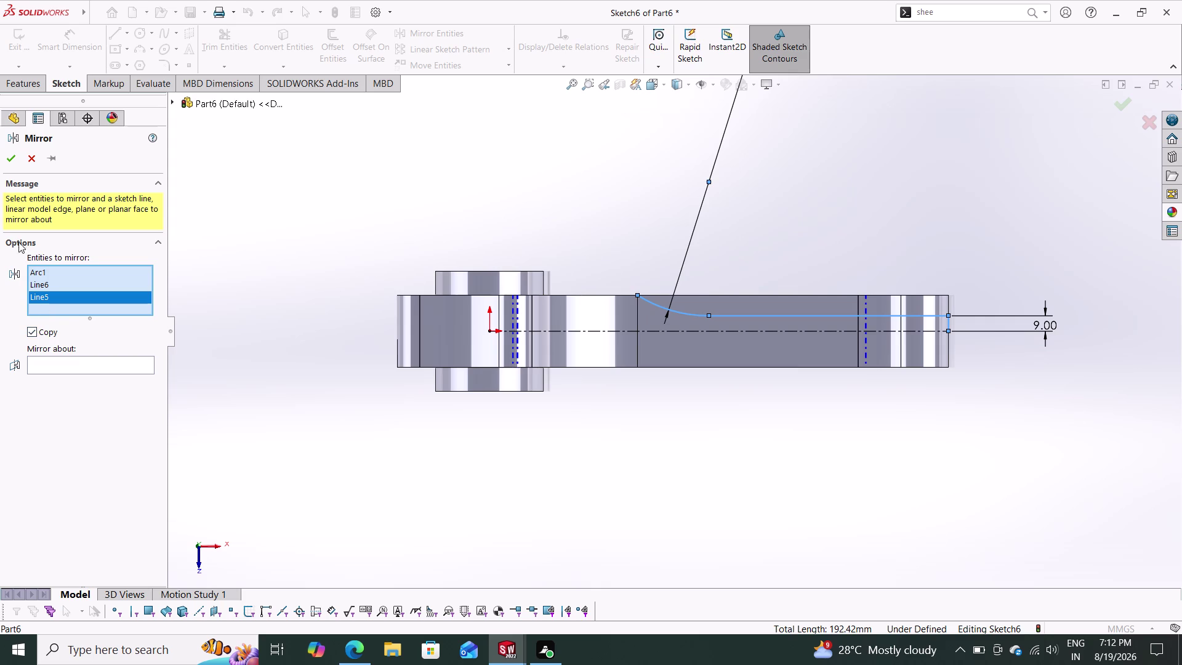
click(30, 161)
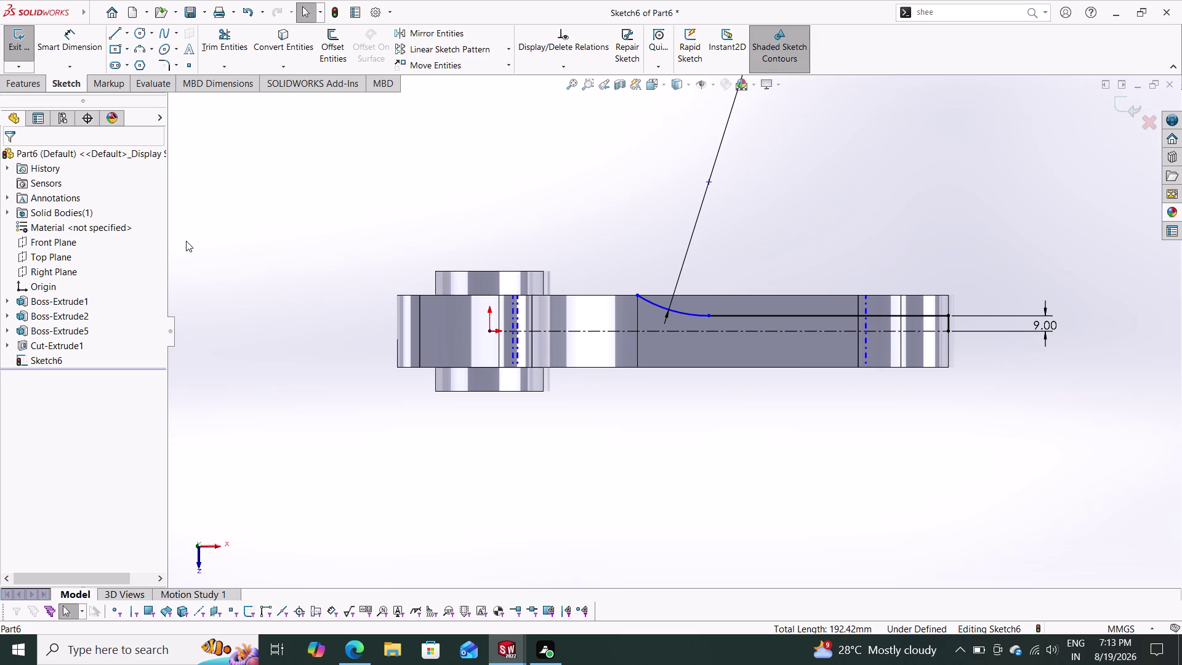
key(Escape)
key(Escape)
Convert the beam's top edge, small-end edges and big-end boss outline into Sketch6 lines.
click(278, 47)
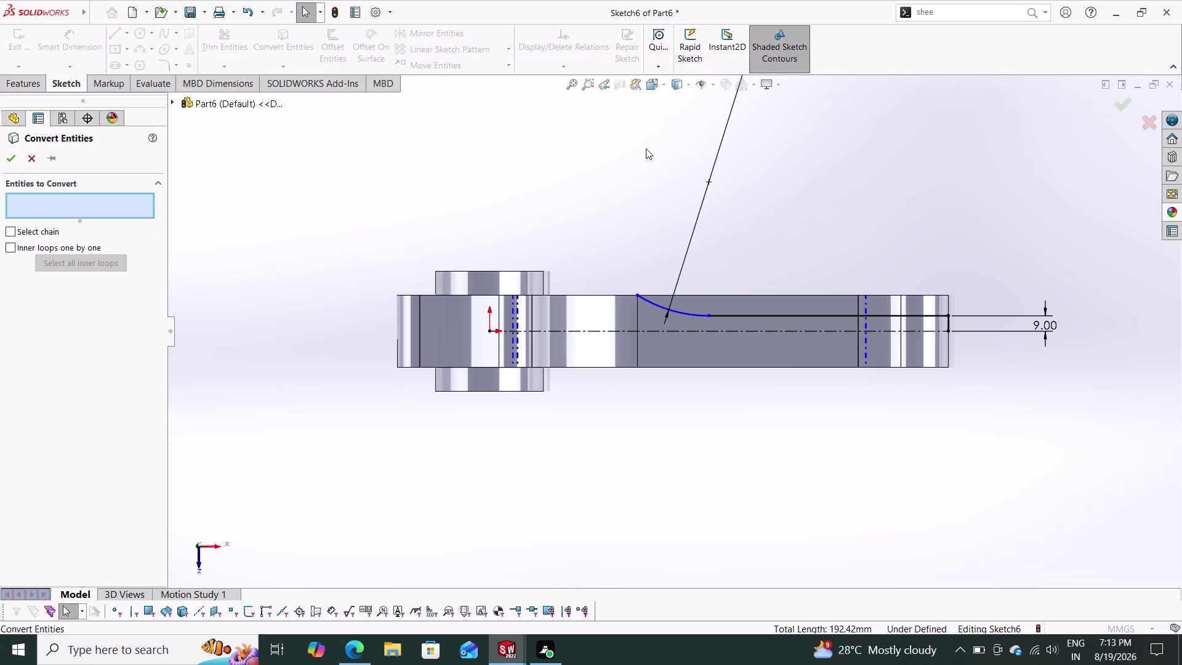
click(750, 295)
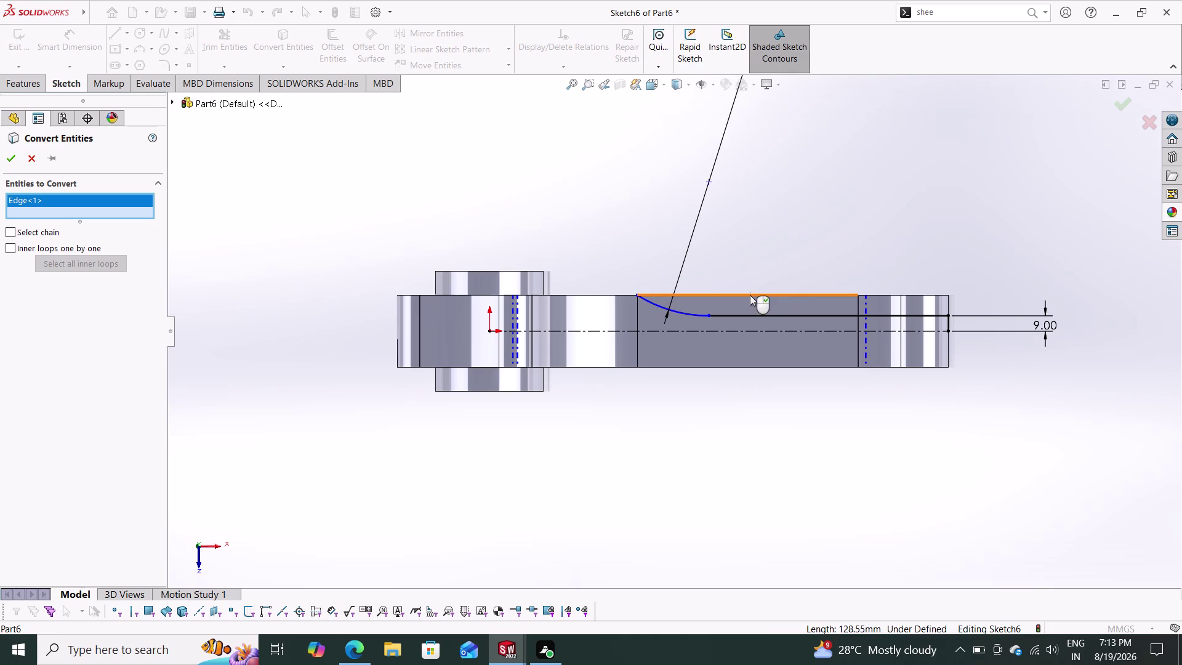
click(876, 293)
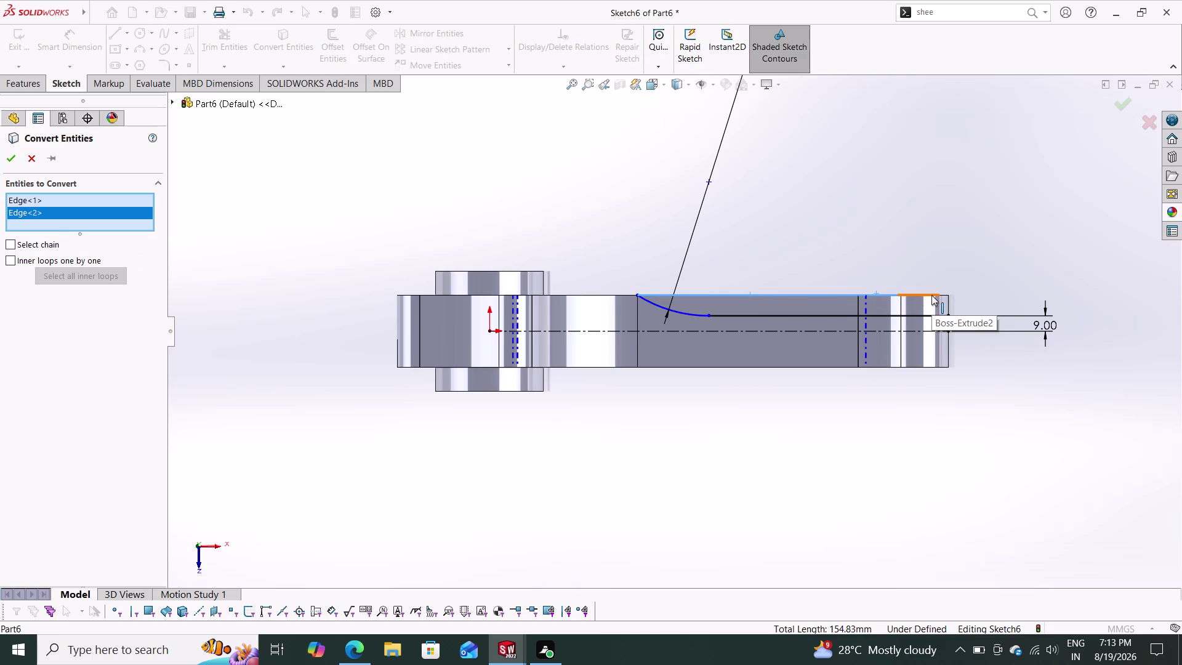
click(931, 295)
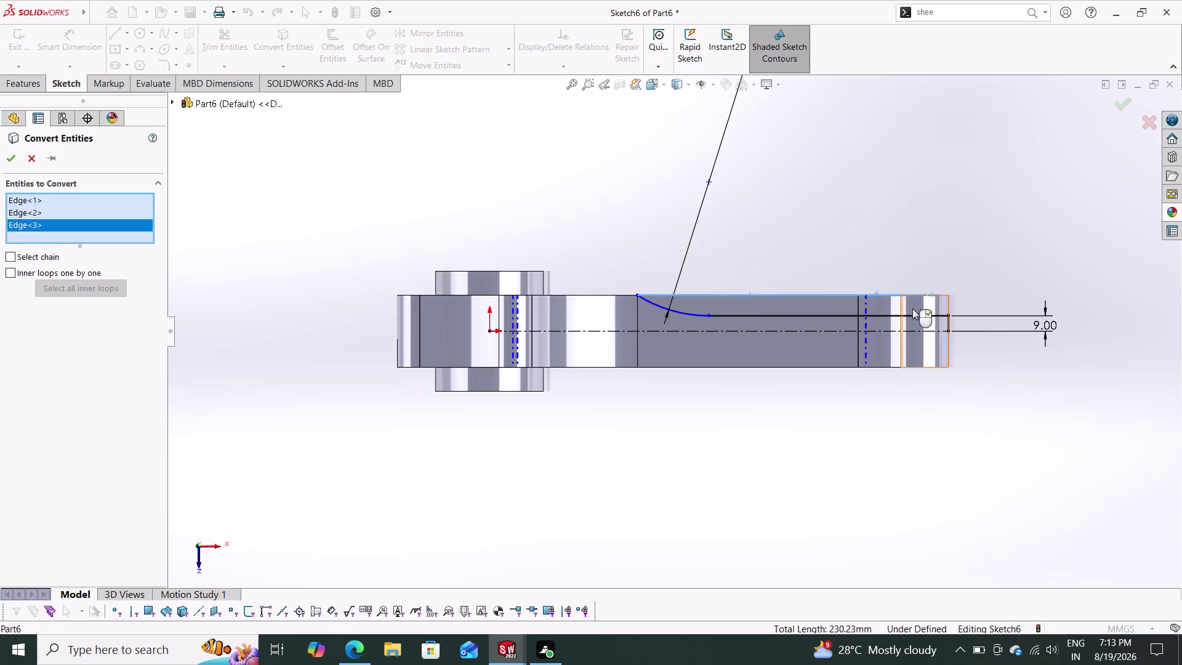
click(944, 294)
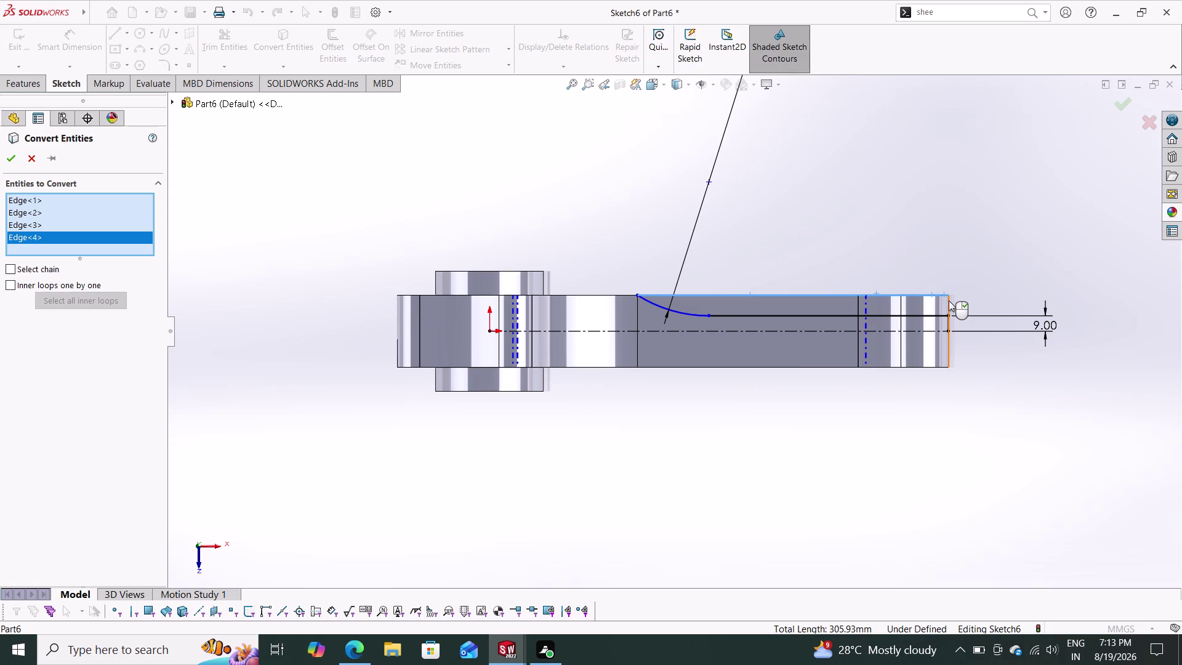
click(948, 305)
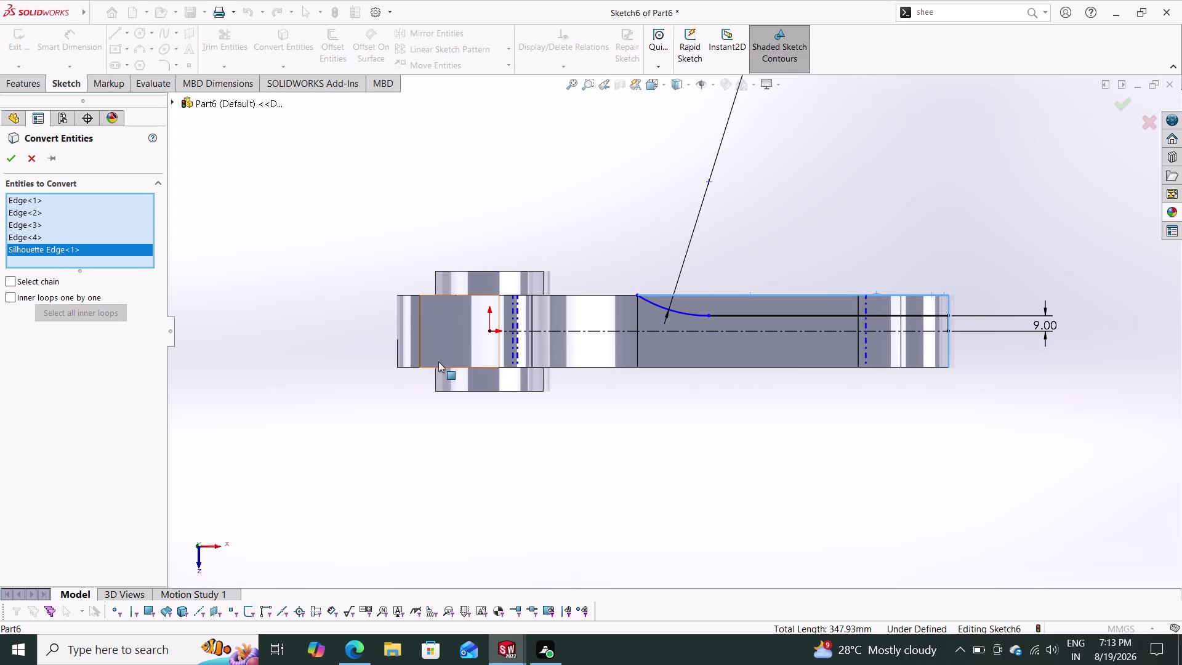
click(14, 159)
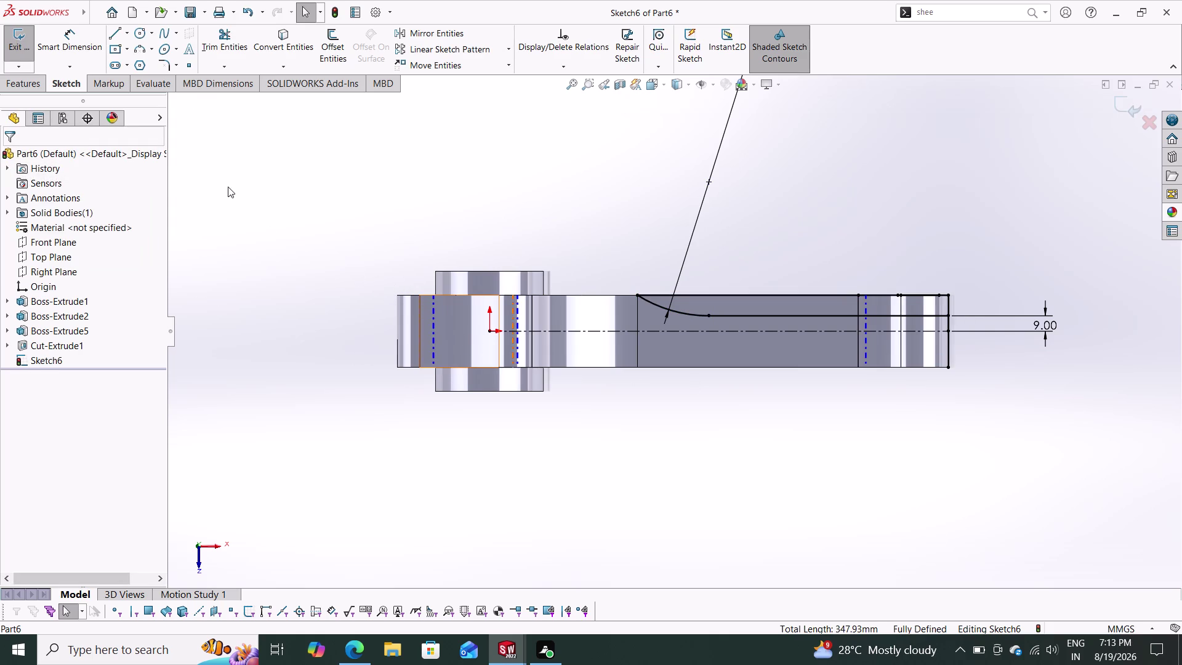
click(225, 36)
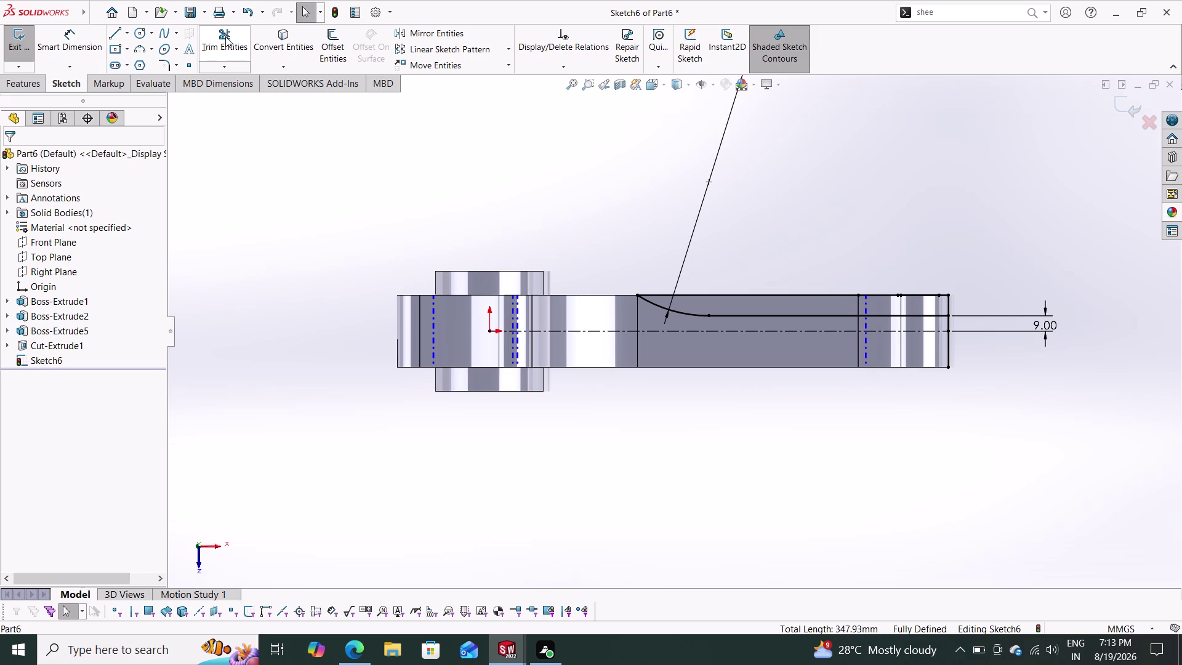
Power-trim the unwanted projected segments near the small end.
scroll(down, 3)
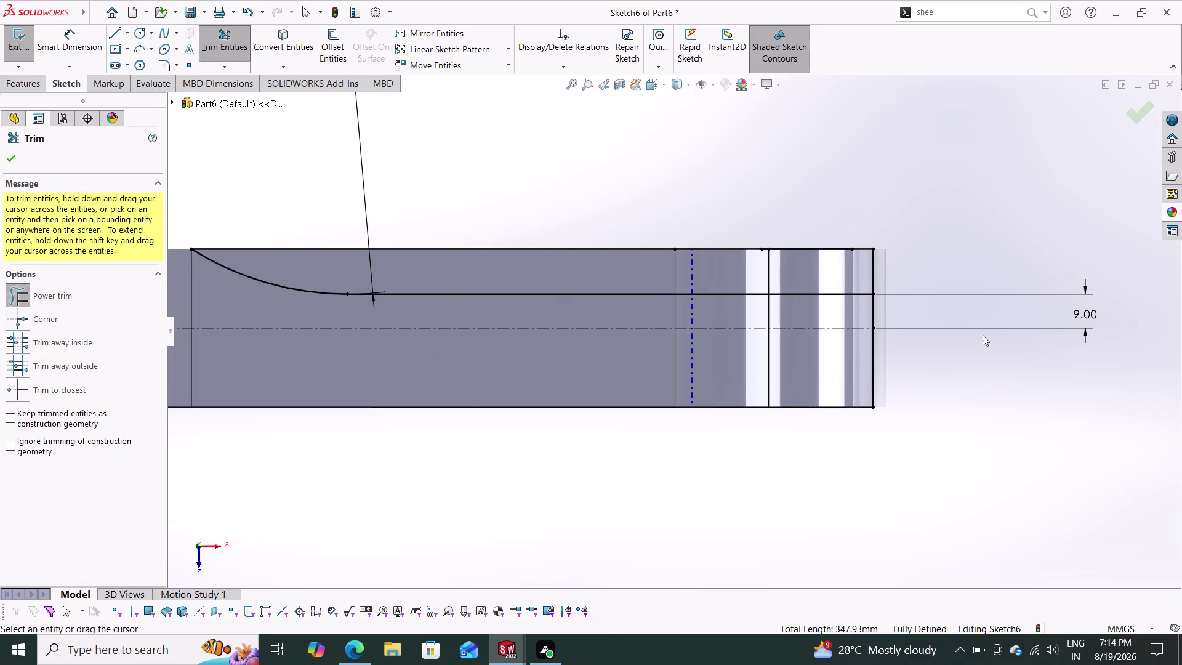
drag(855, 313, 890, 313)
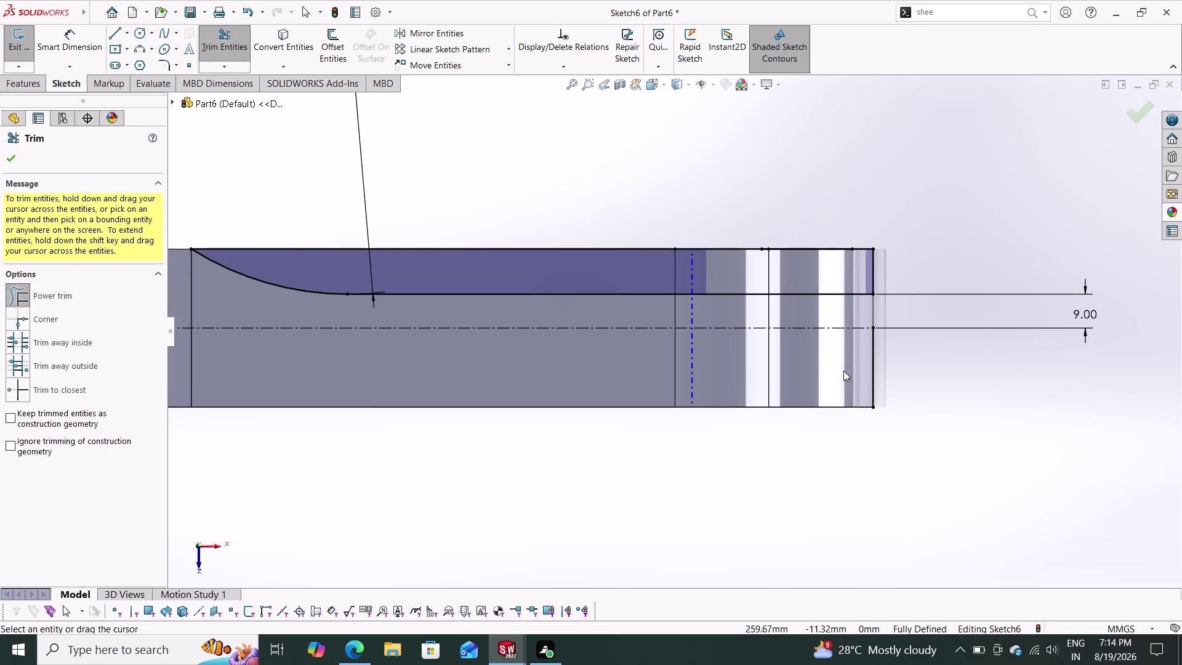
drag(843, 371, 886, 376)
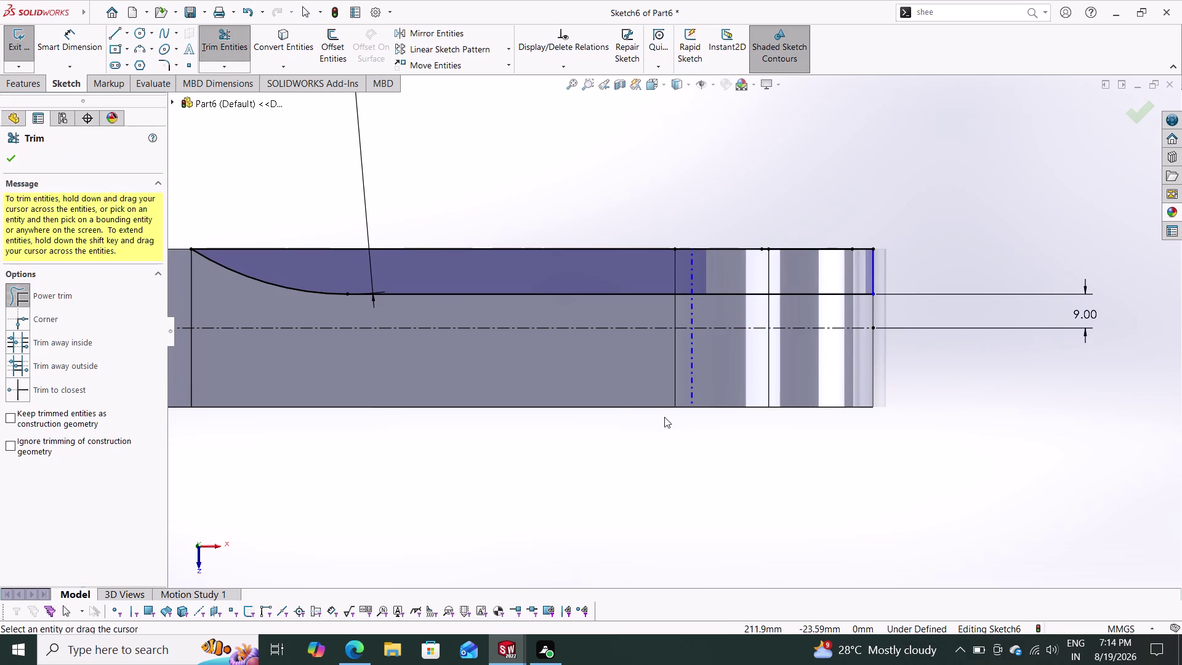
scroll(up, 3)
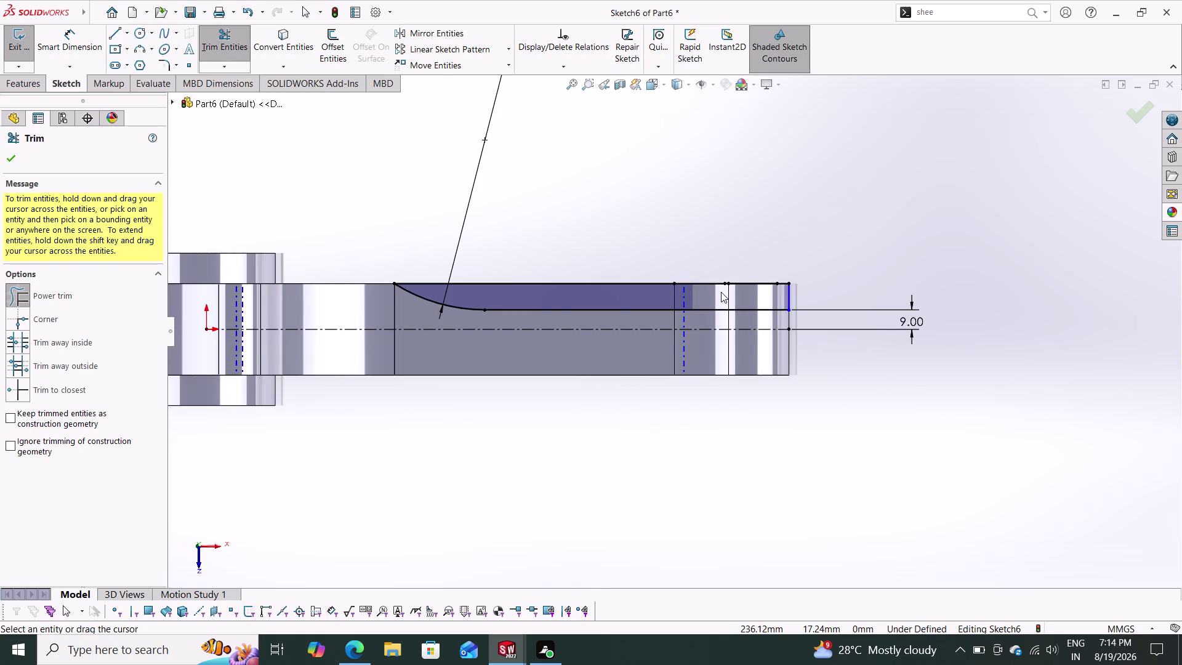
scroll(down, 3)
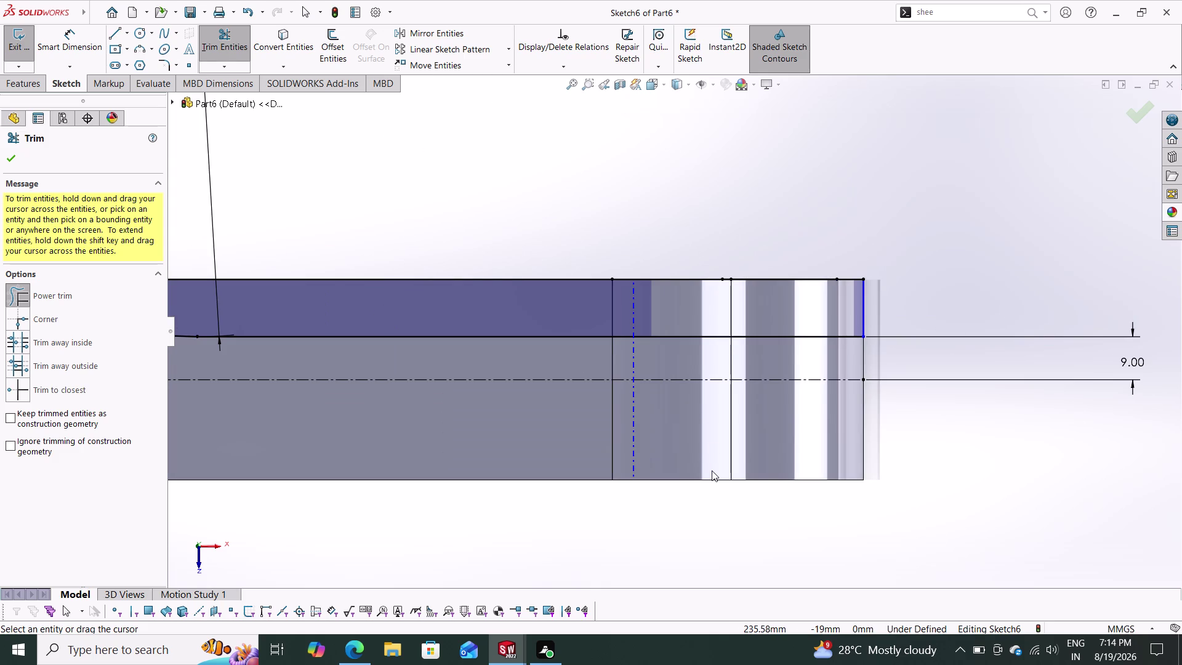
scroll(up, 3)
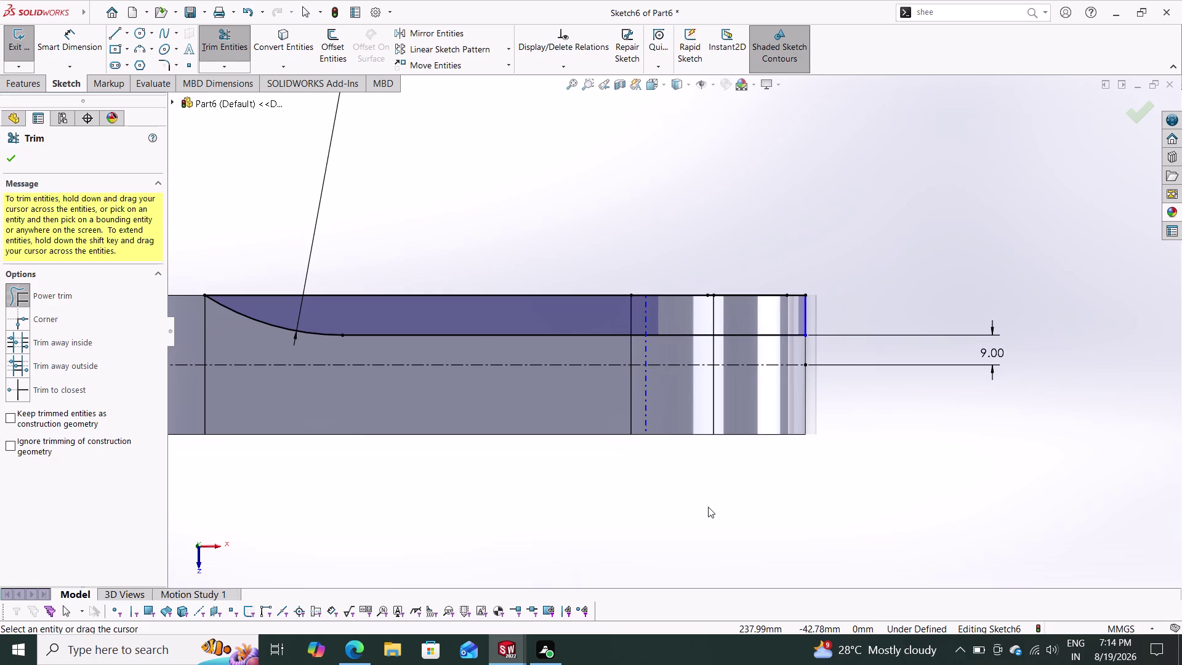
scroll(up, 3)
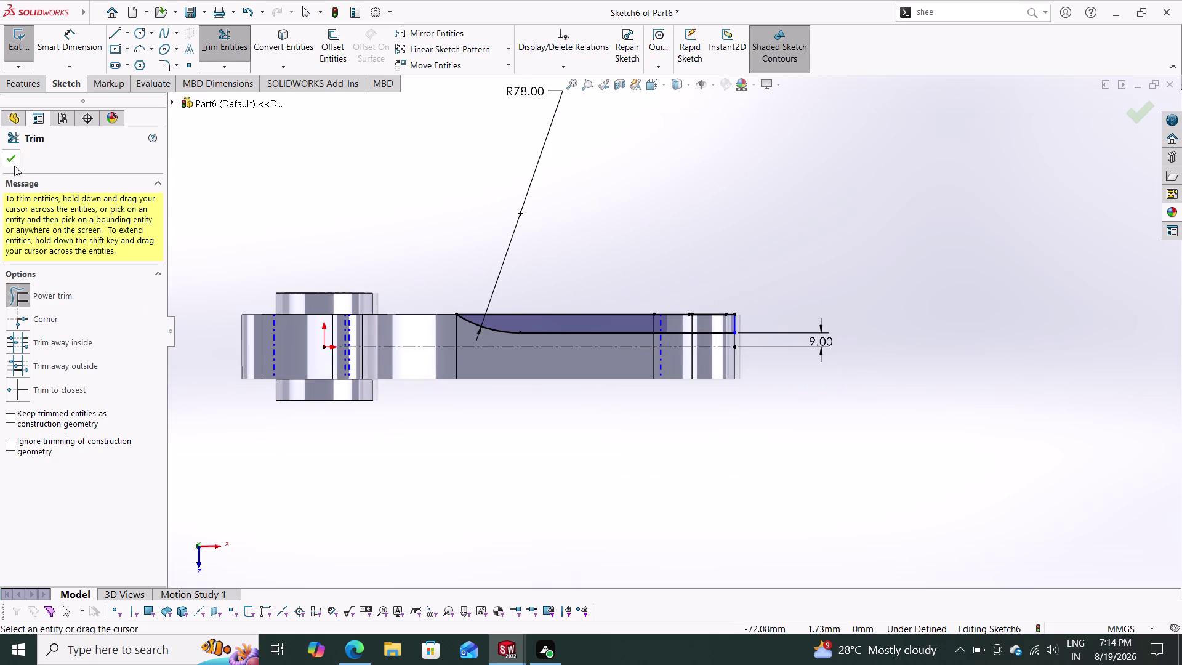
click(13, 159)
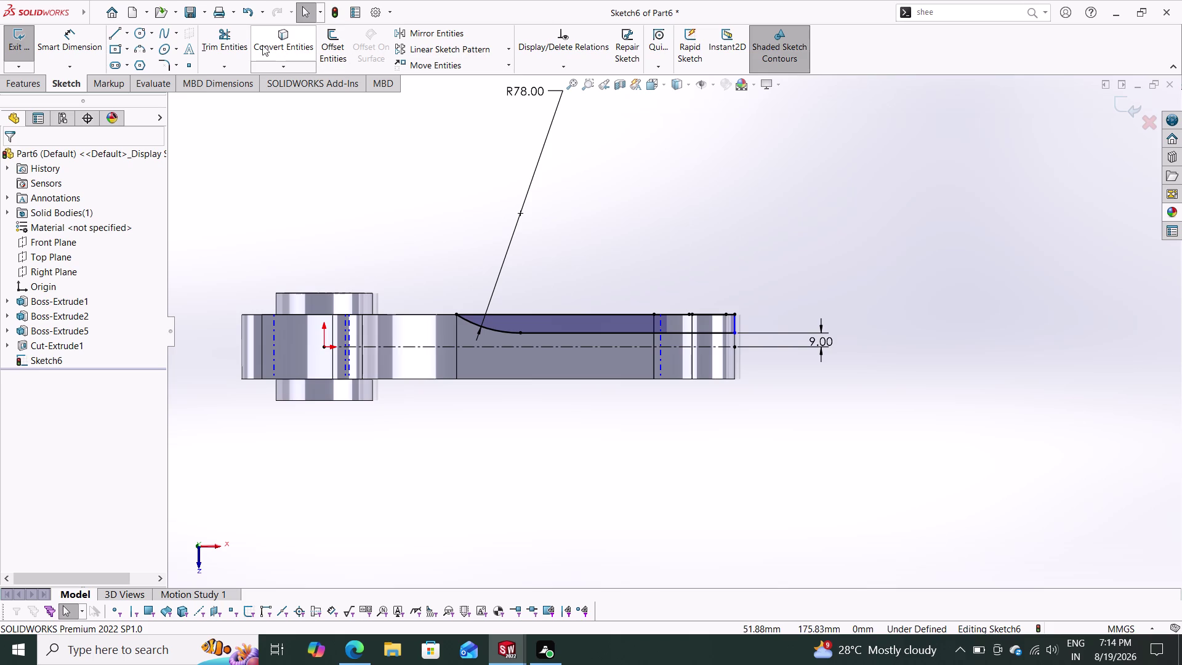
Trim the remaining leftover lines, leaving a closed upper pocket profile with the R78 arc.
click(236, 39)
scroll(down, 3)
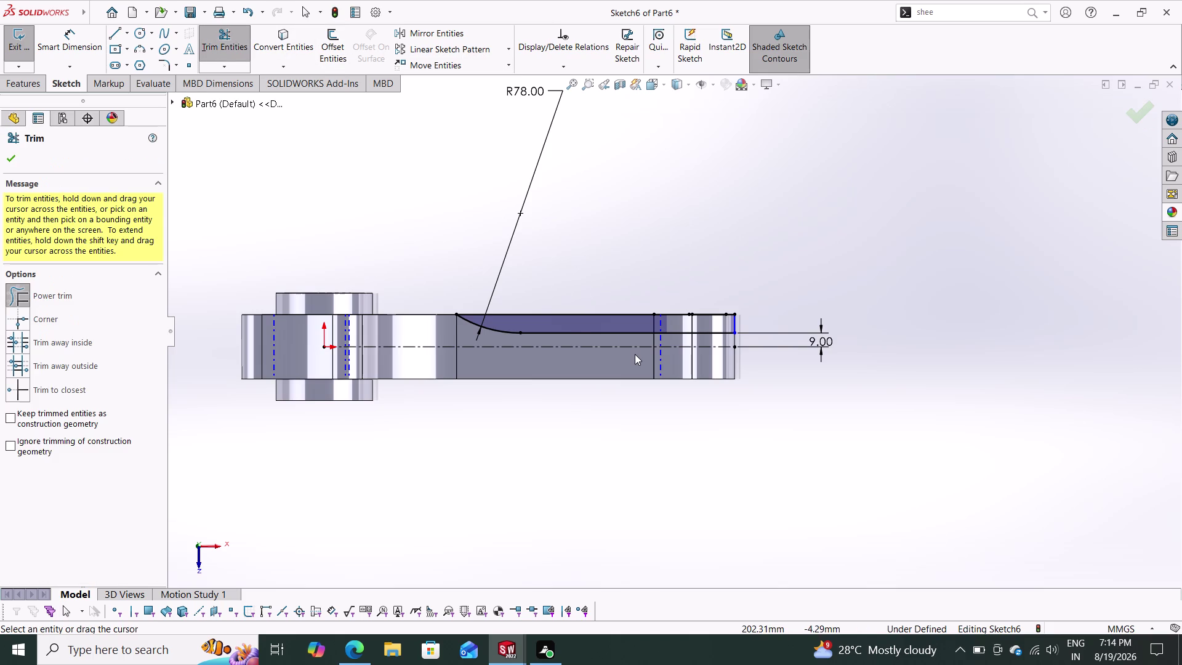
drag(648, 358, 690, 355)
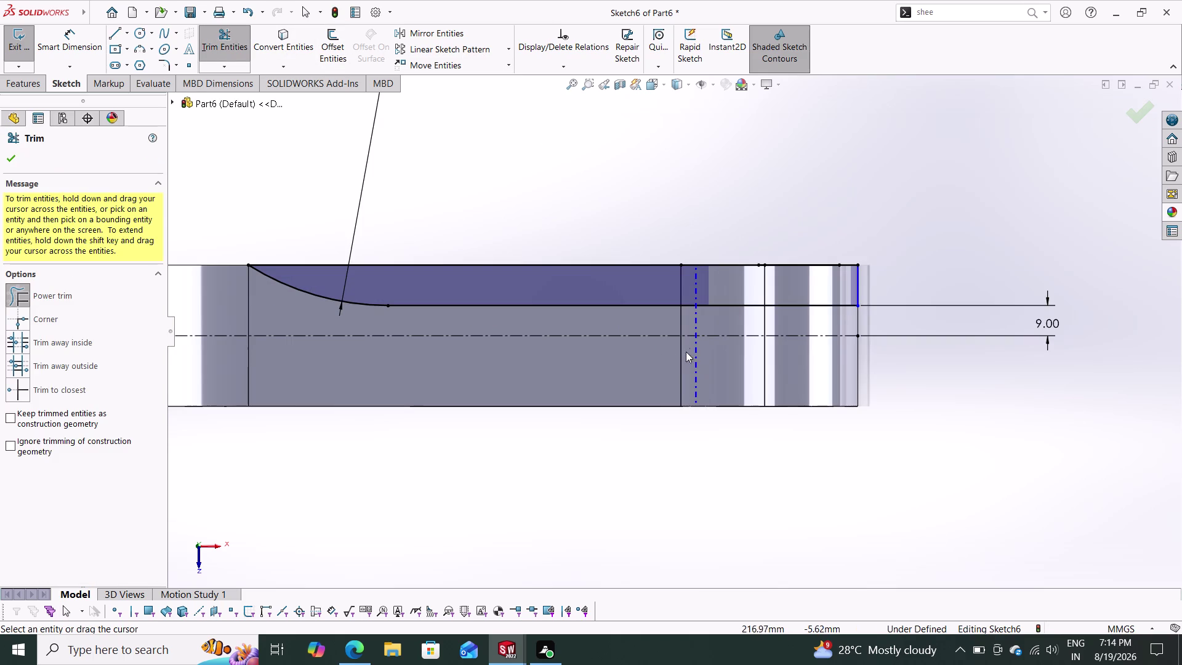
drag(664, 280, 689, 282)
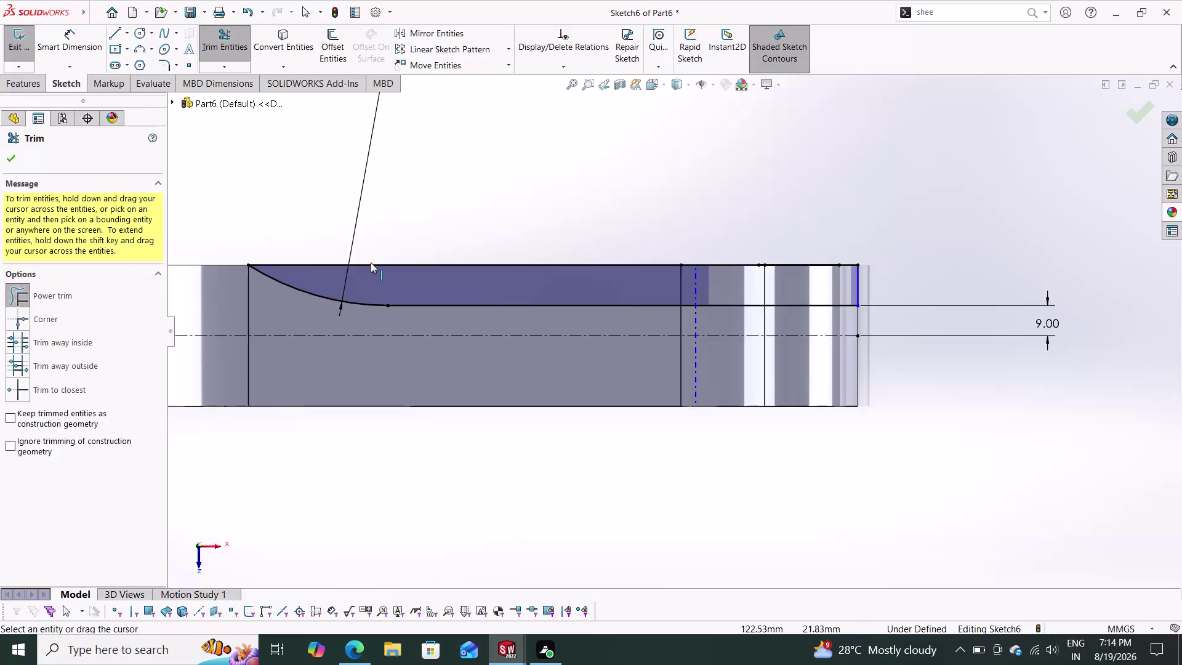
click(10, 158)
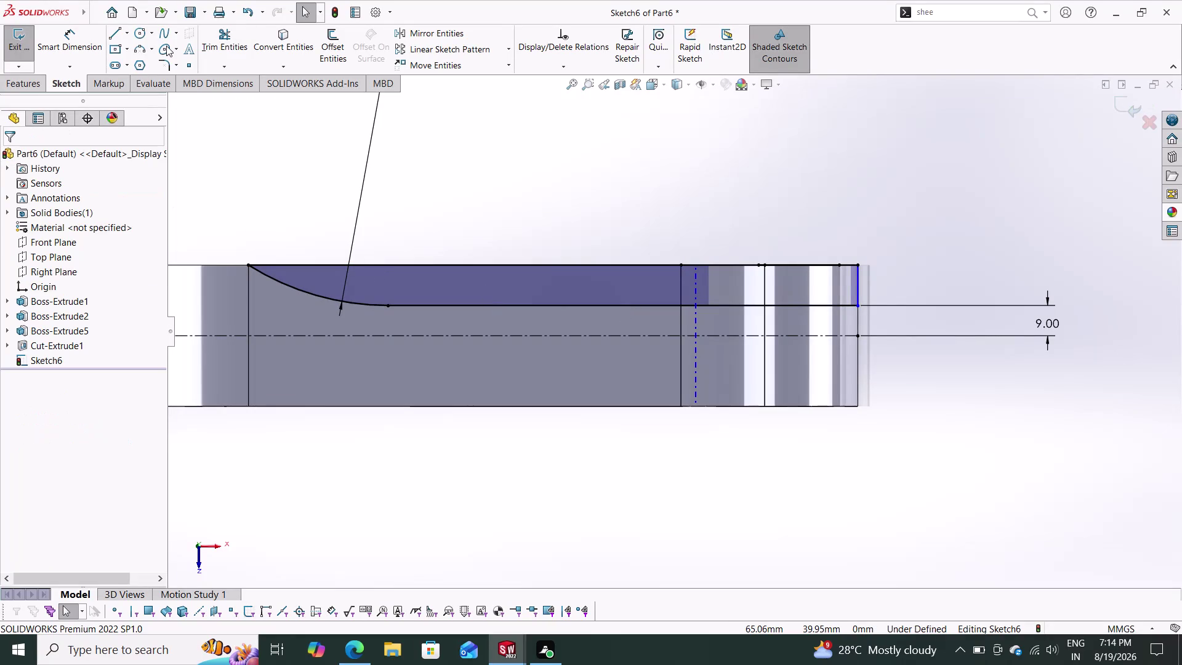
click(426, 27)
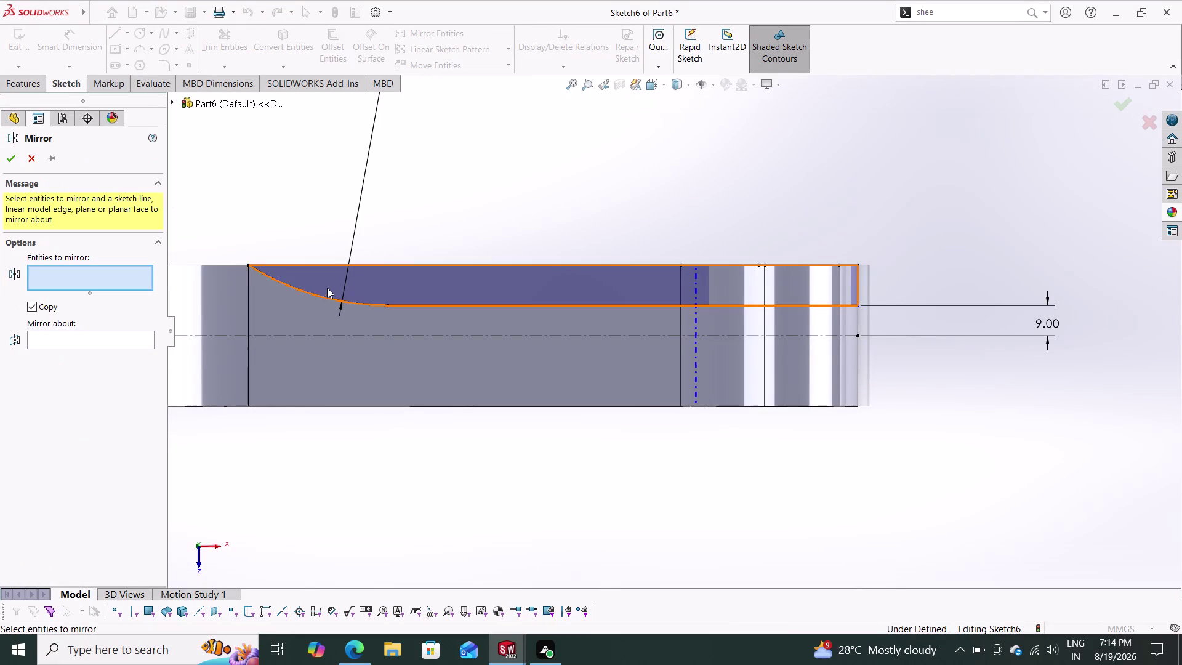
After a false start, select the arc, 9 mm line and pocket lines for Mirror Entities.
click(316, 291)
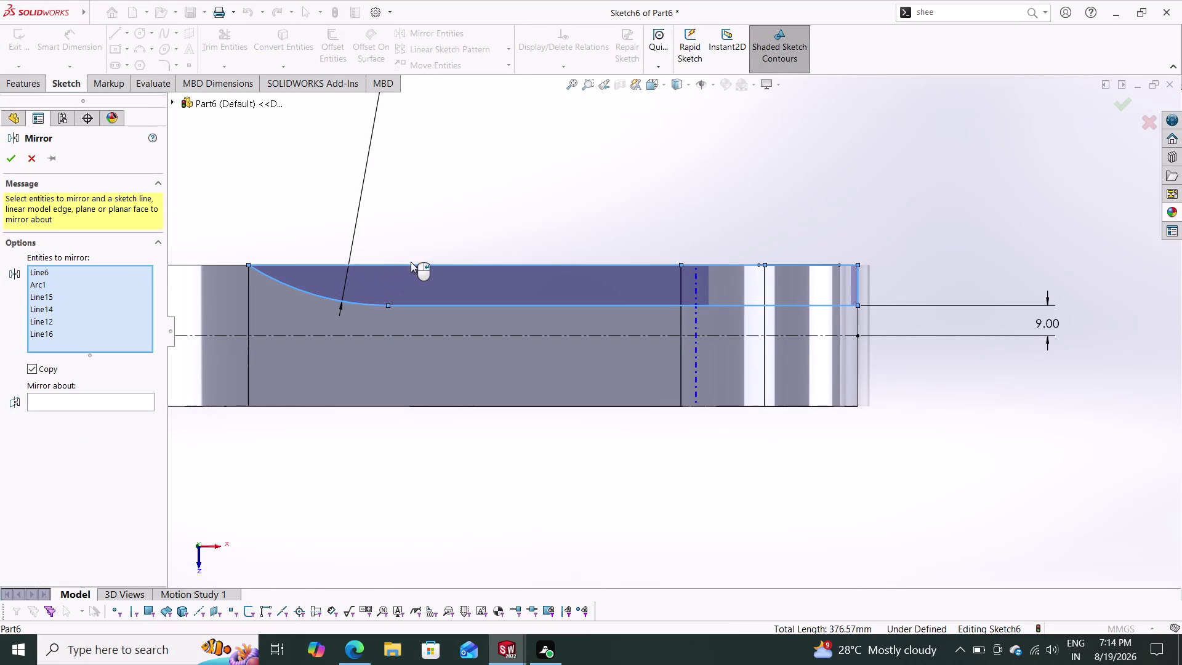
click(18, 160)
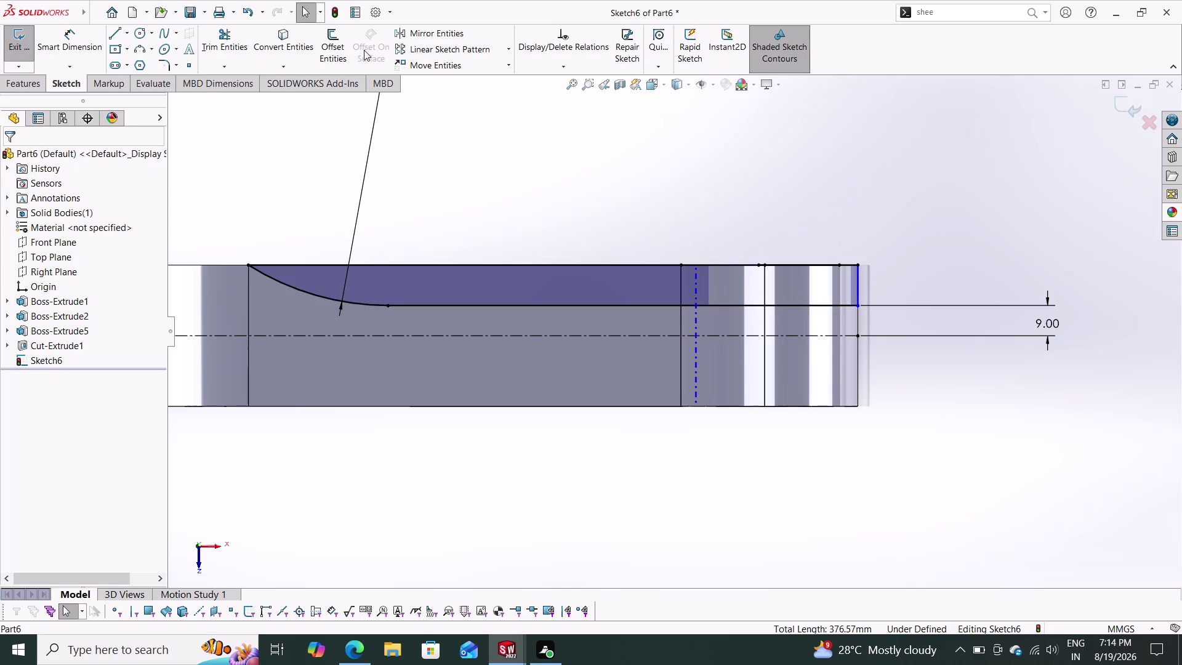
click(411, 32)
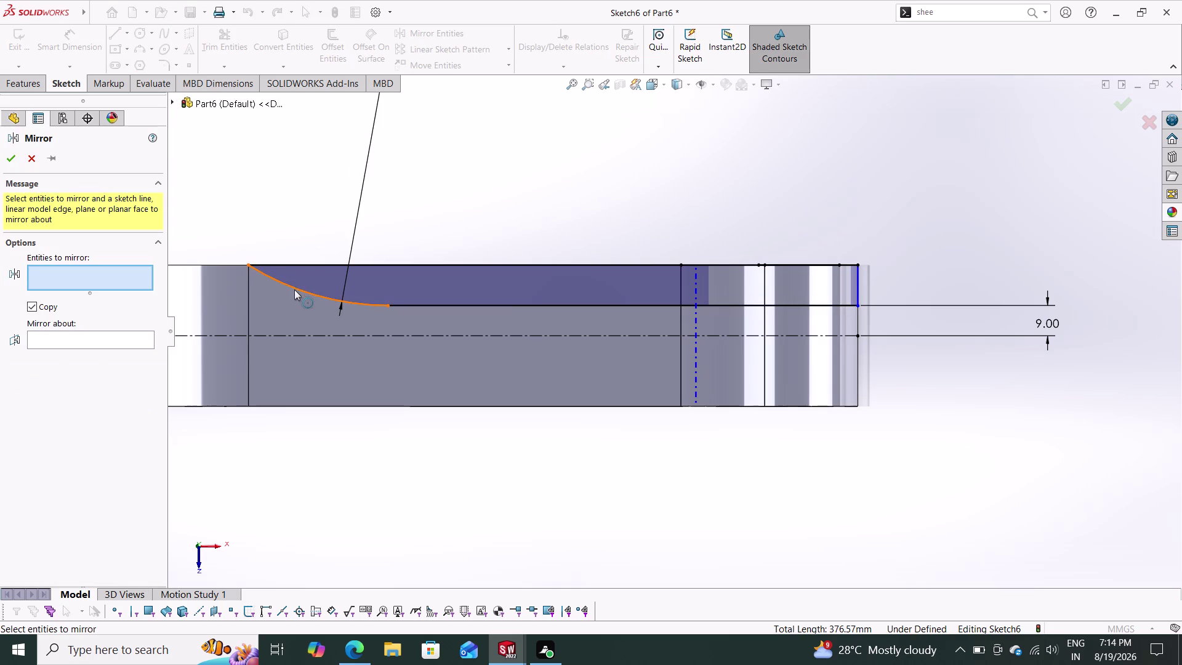
click(296, 286)
click(381, 265)
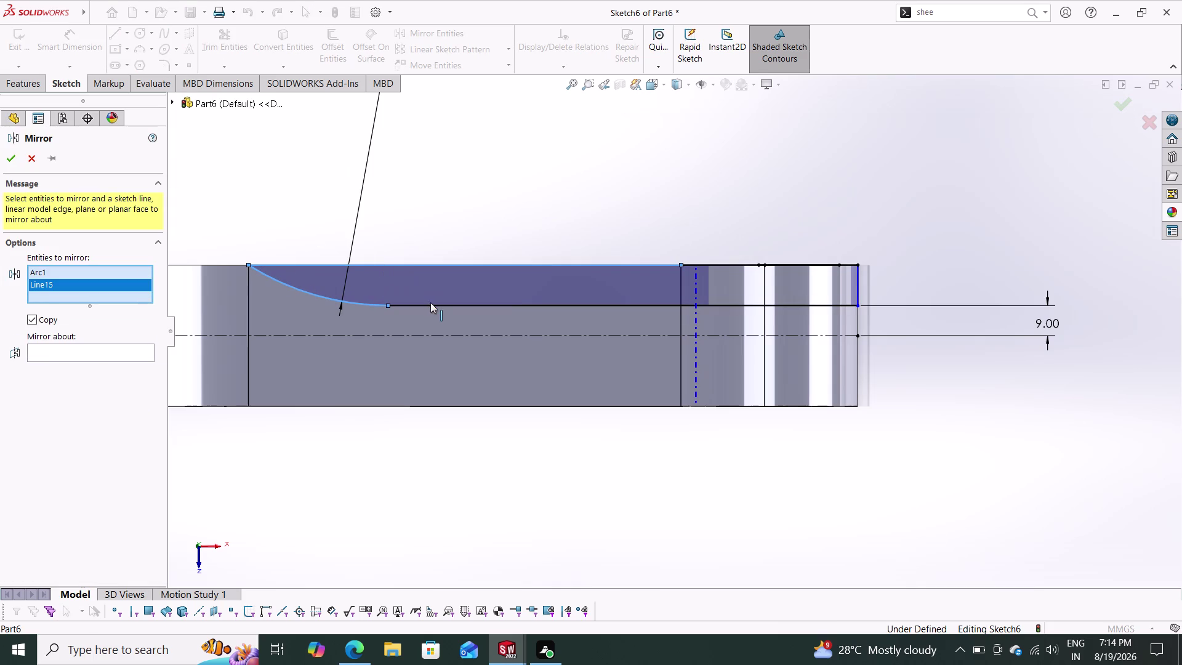
click(434, 305)
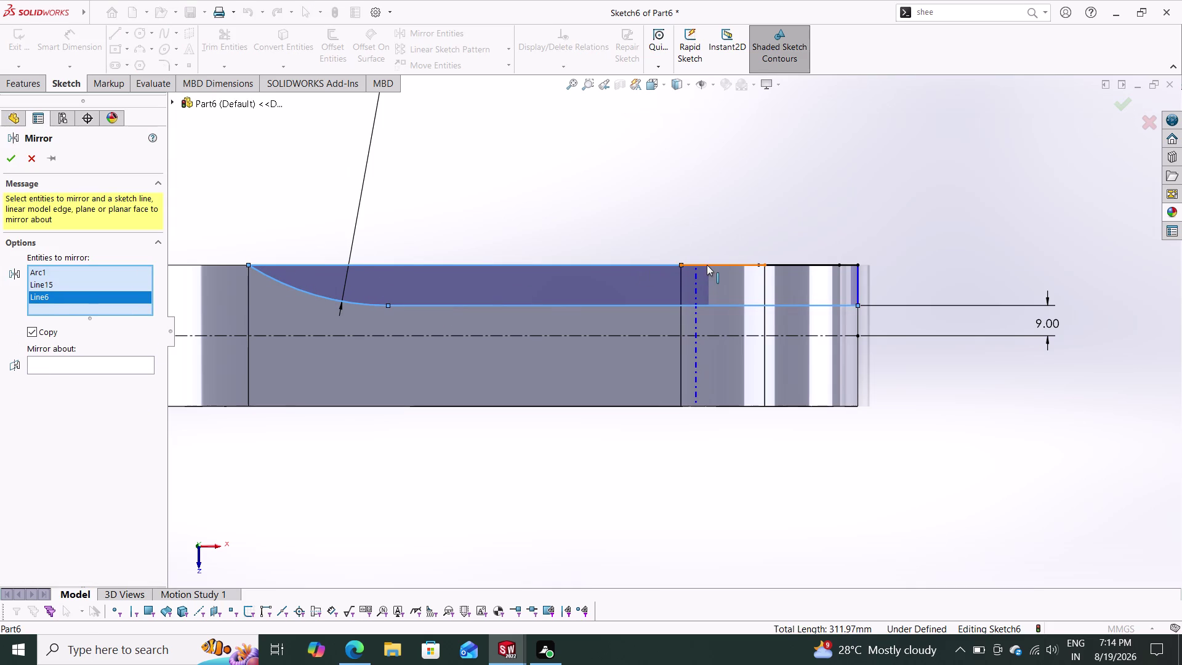
click(706, 264)
click(799, 263)
click(858, 289)
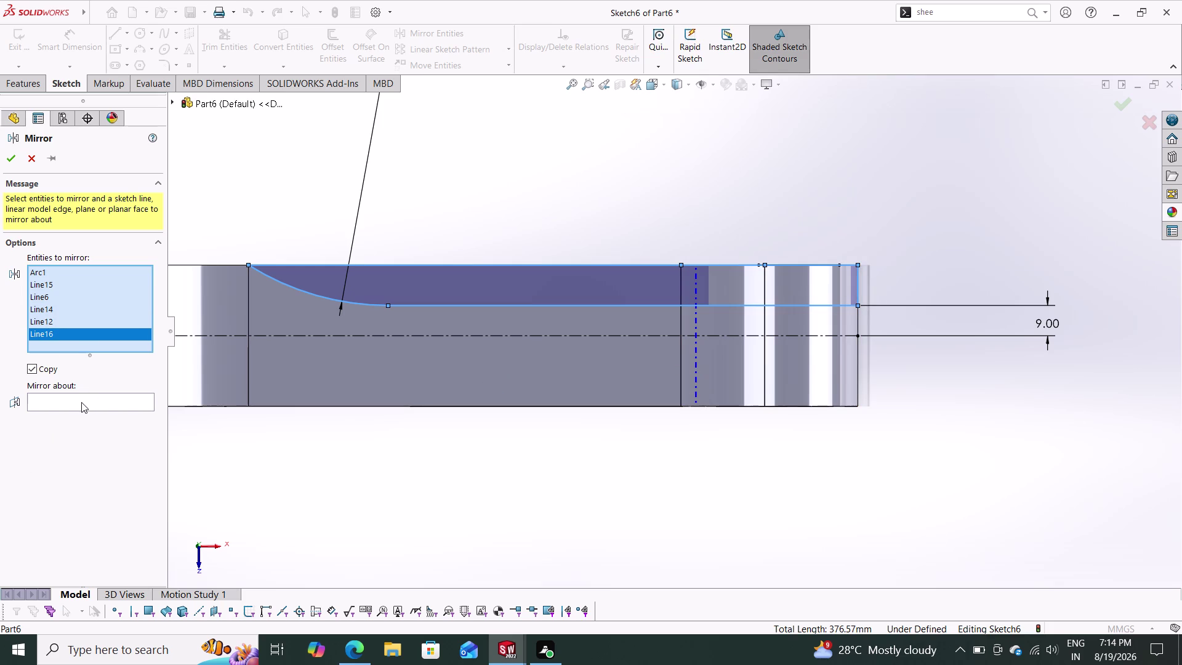
Mirror the selected pocket outline about the centreline Line3.
click(81, 402)
click(229, 337)
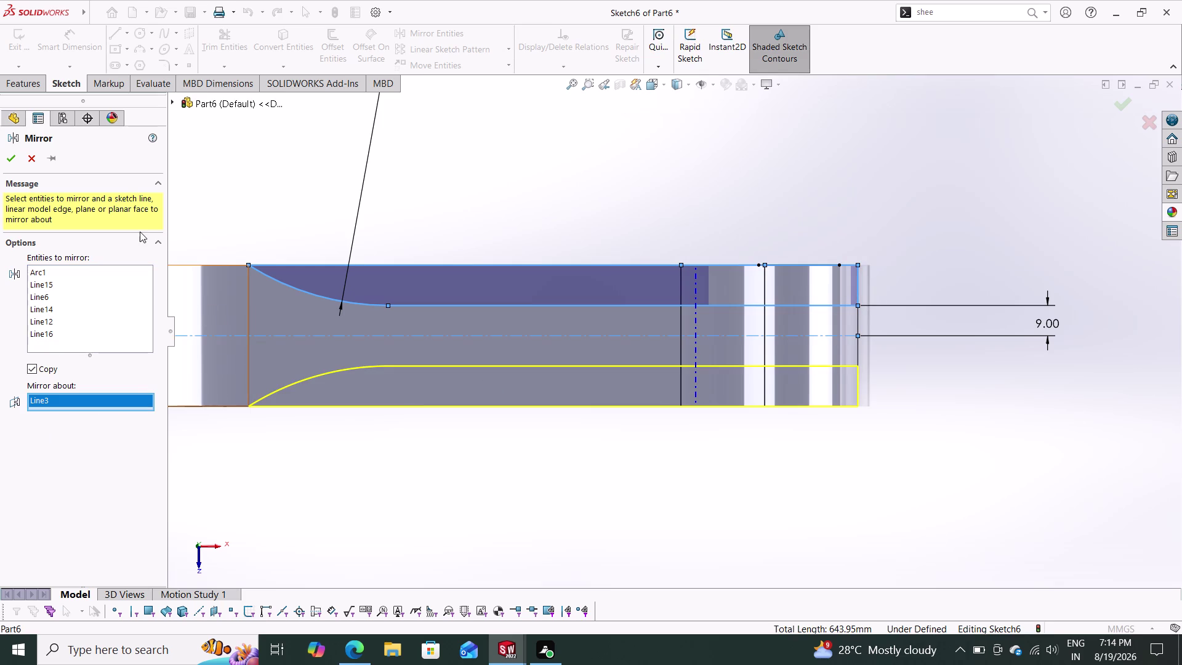
click(6, 160)
click(17, 81)
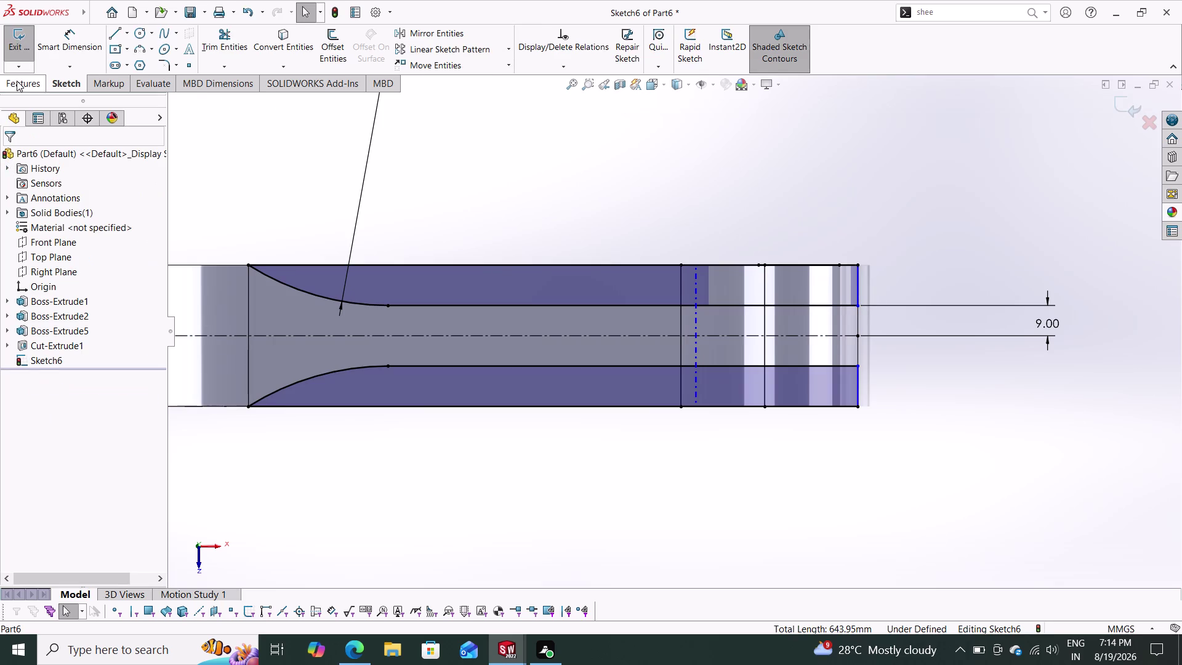
click(218, 39)
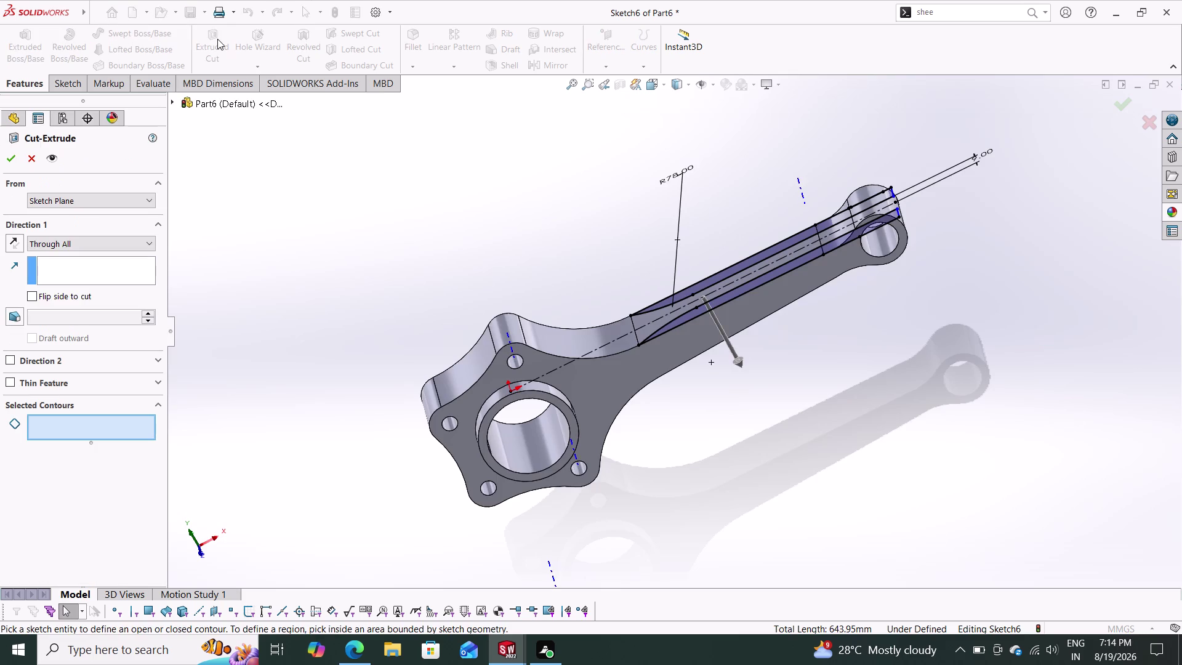
Start an extruded cut, dismiss the contour warning and pick the four pocket regions.
click(10, 155)
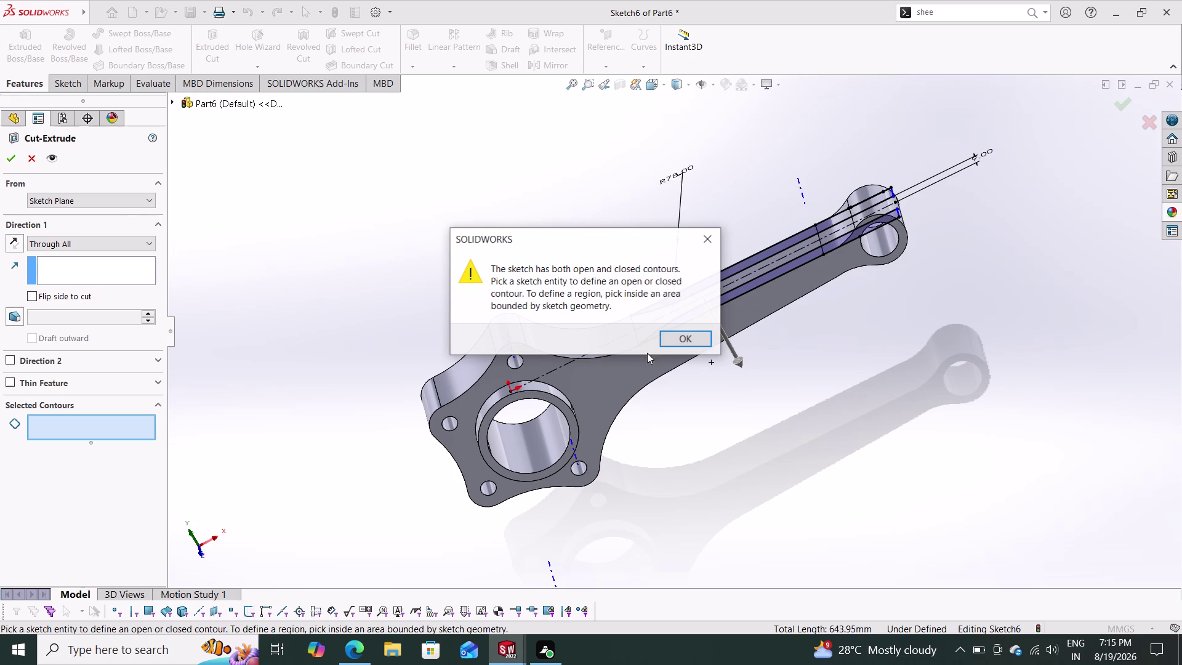
click(679, 334)
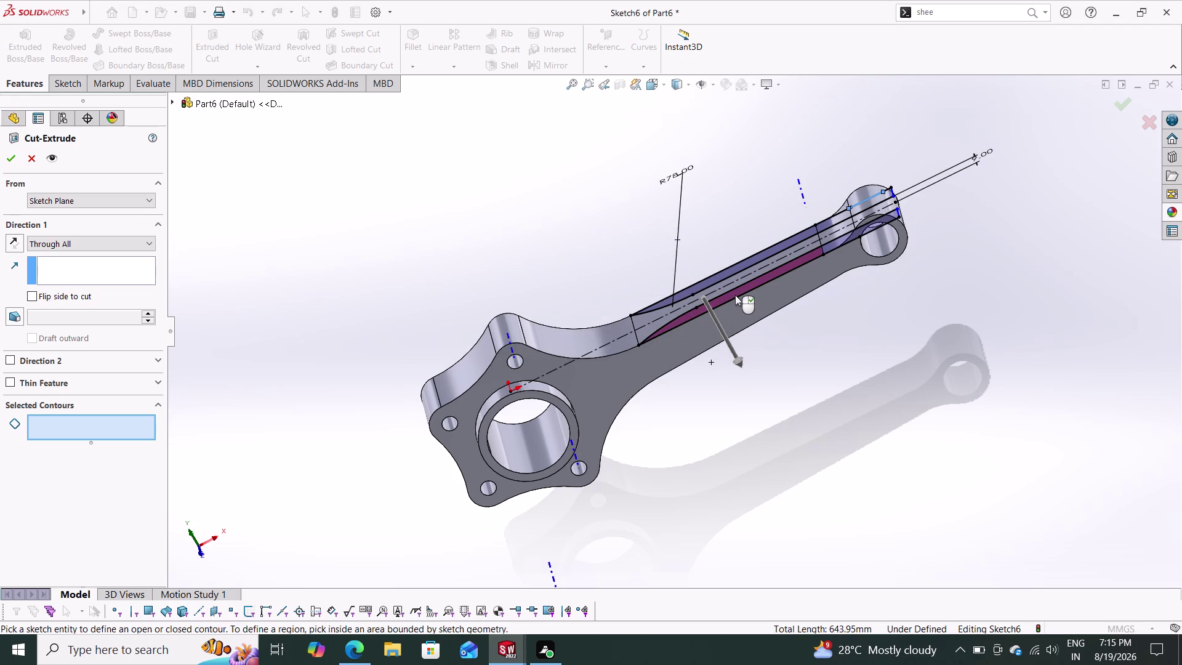
click(735, 295)
click(732, 269)
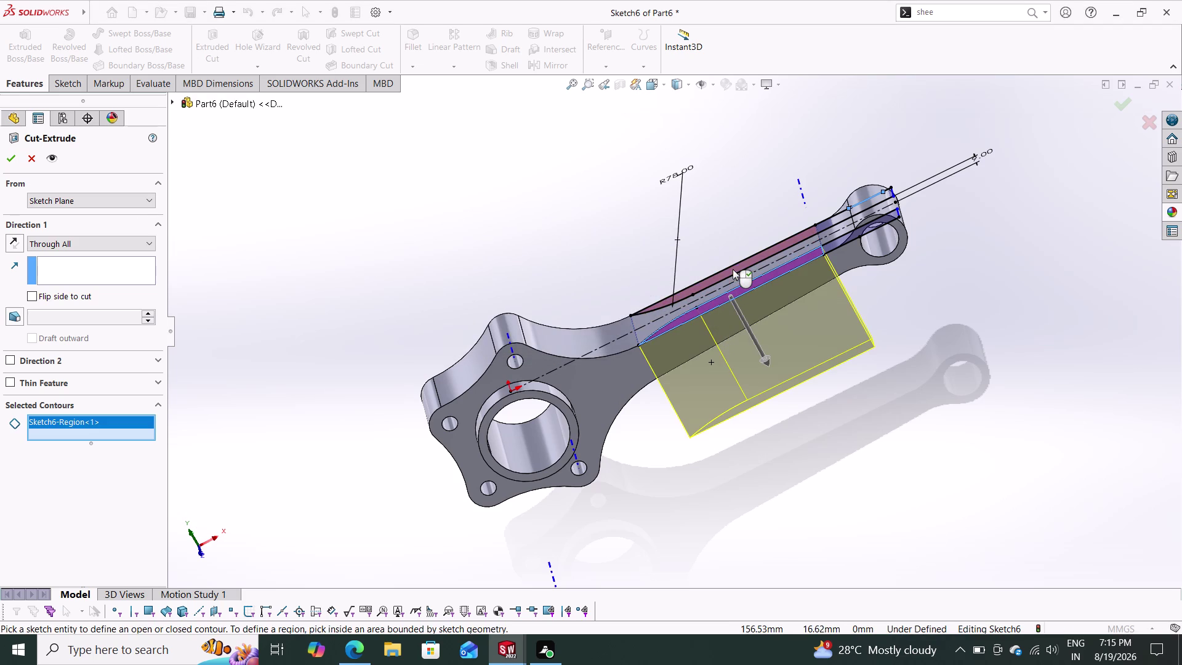
click(845, 238)
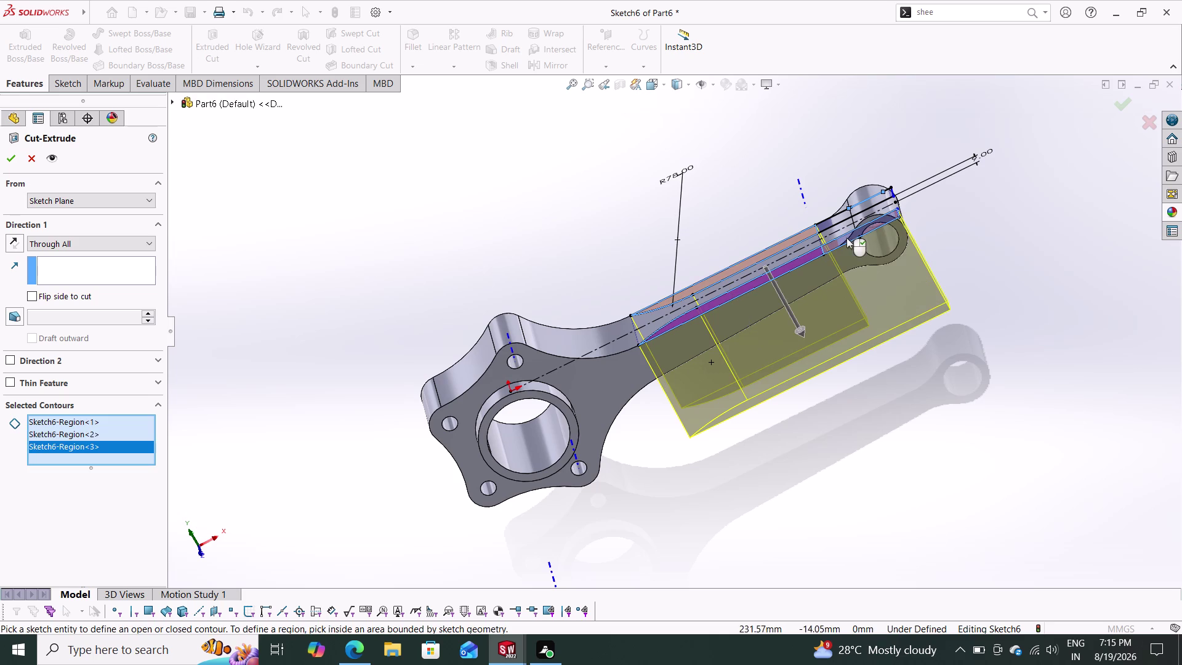
scroll(down, 3)
scroll(up, 3)
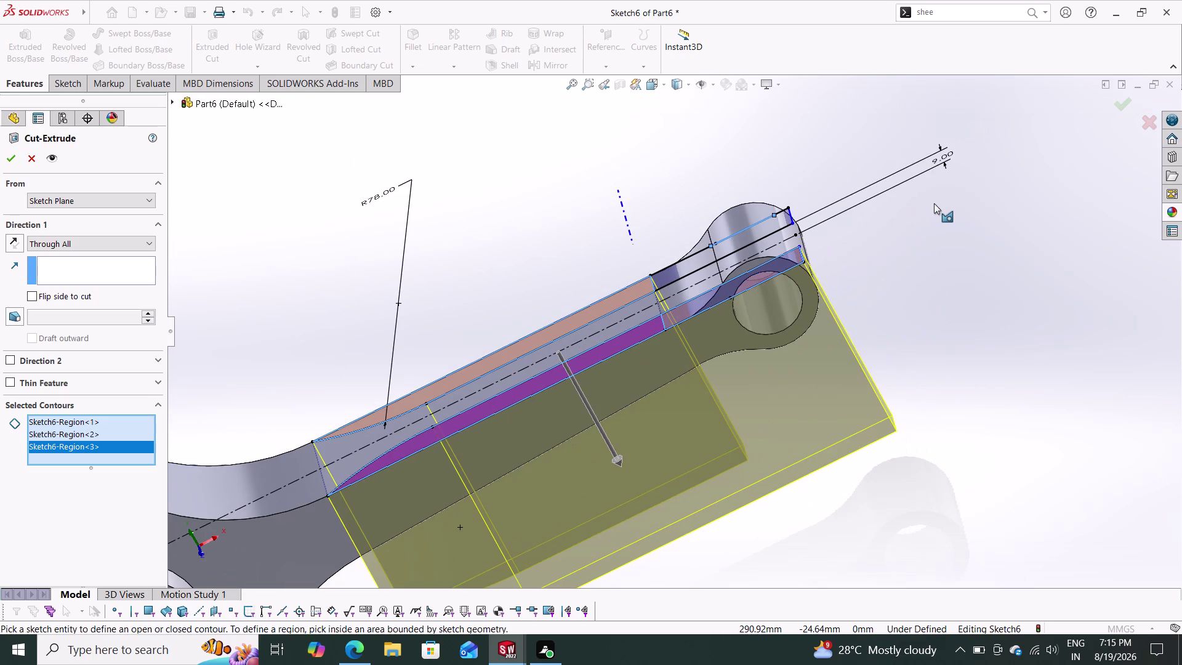
click(694, 259)
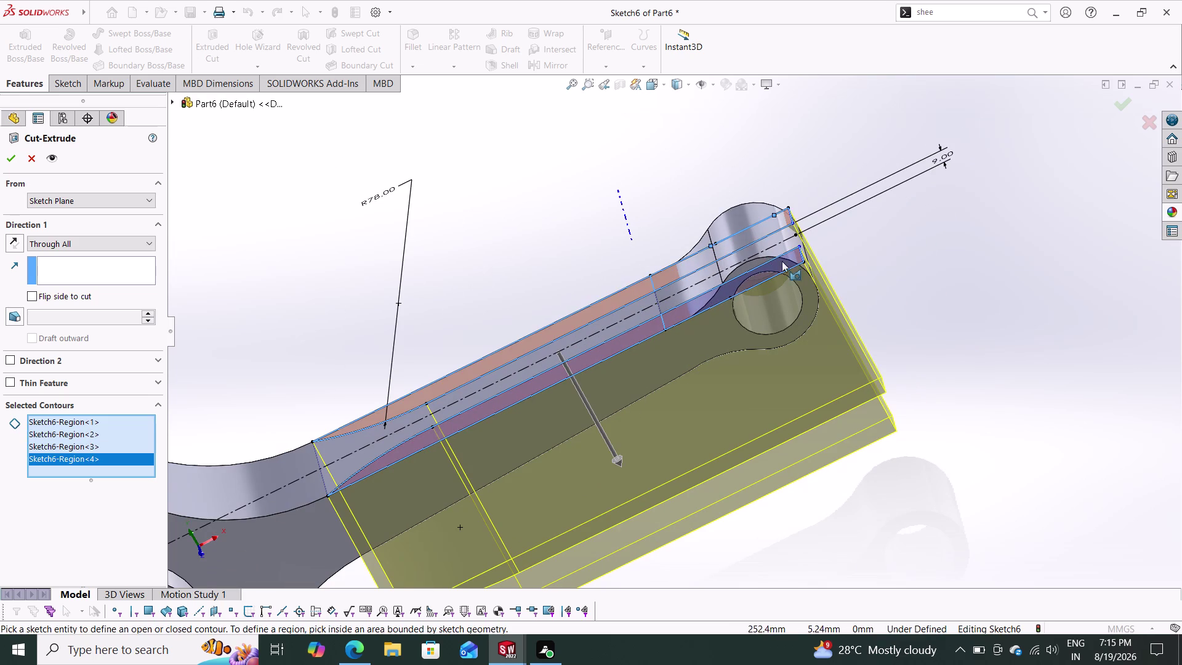
Set the cut to Through All - Both and create Cut-Extrude2.
middle_drag(921, 277, 829, 455)
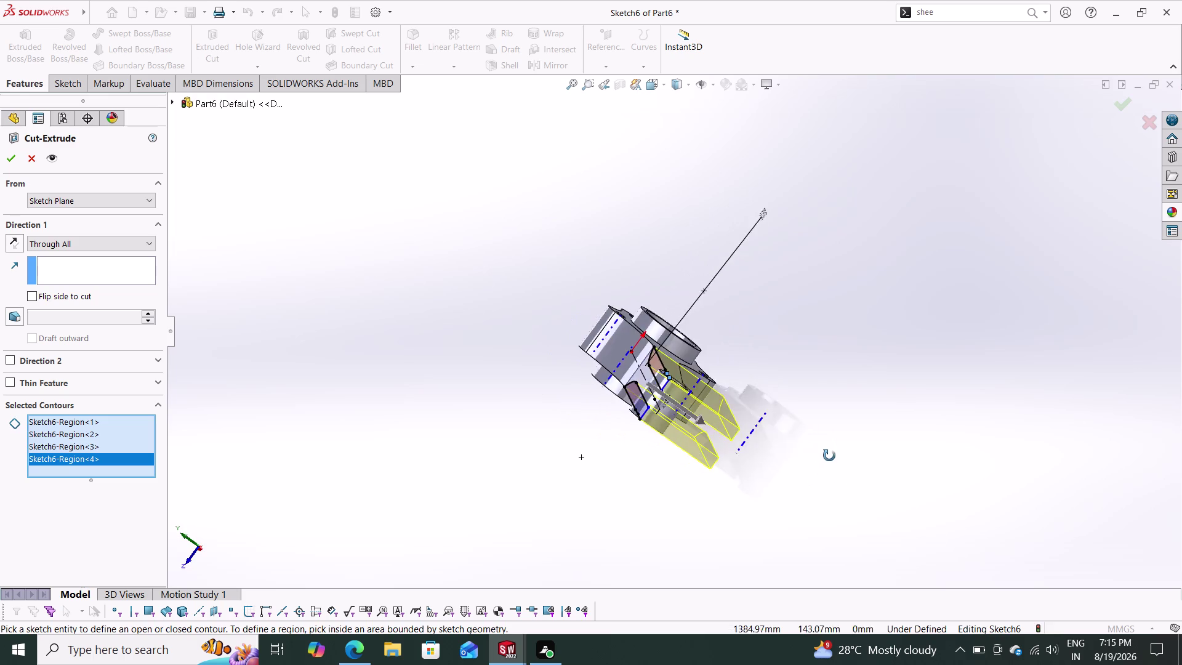
middle_drag(829, 456, 879, 510)
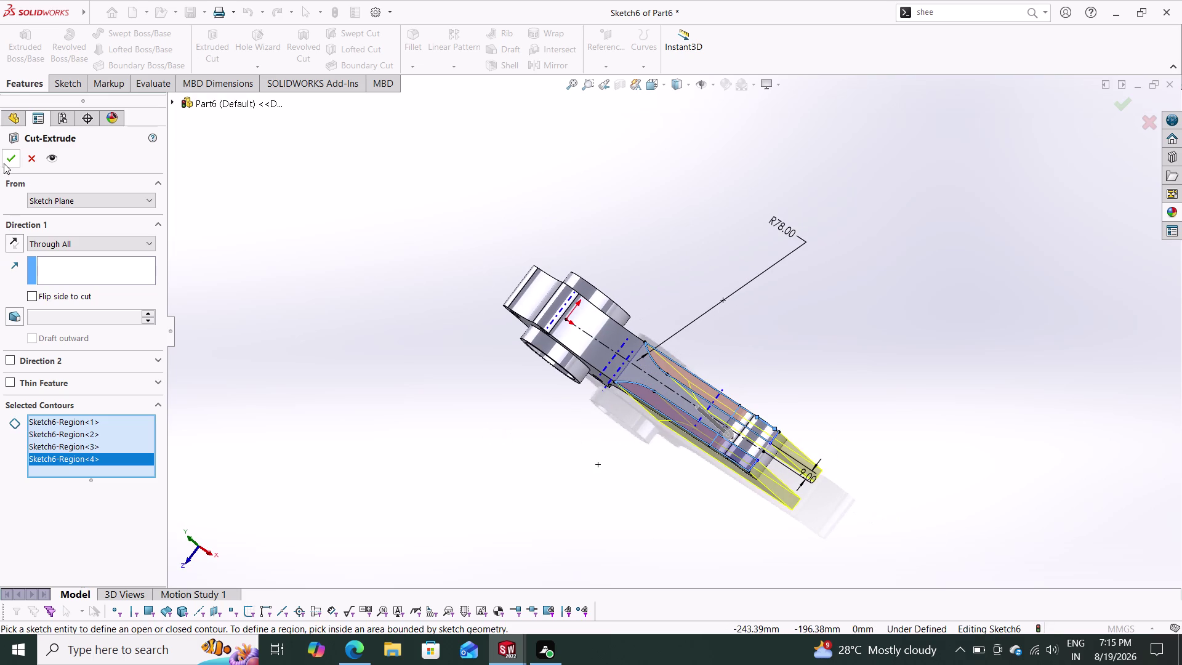
click(105, 245)
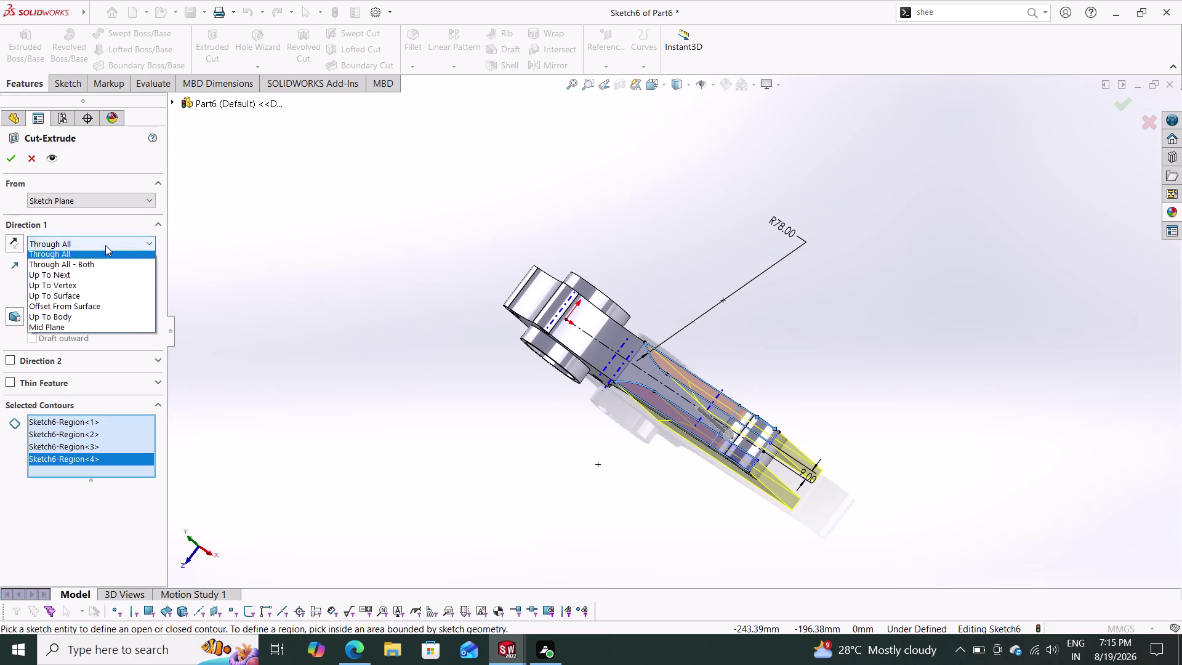
click(94, 281)
click(11, 159)
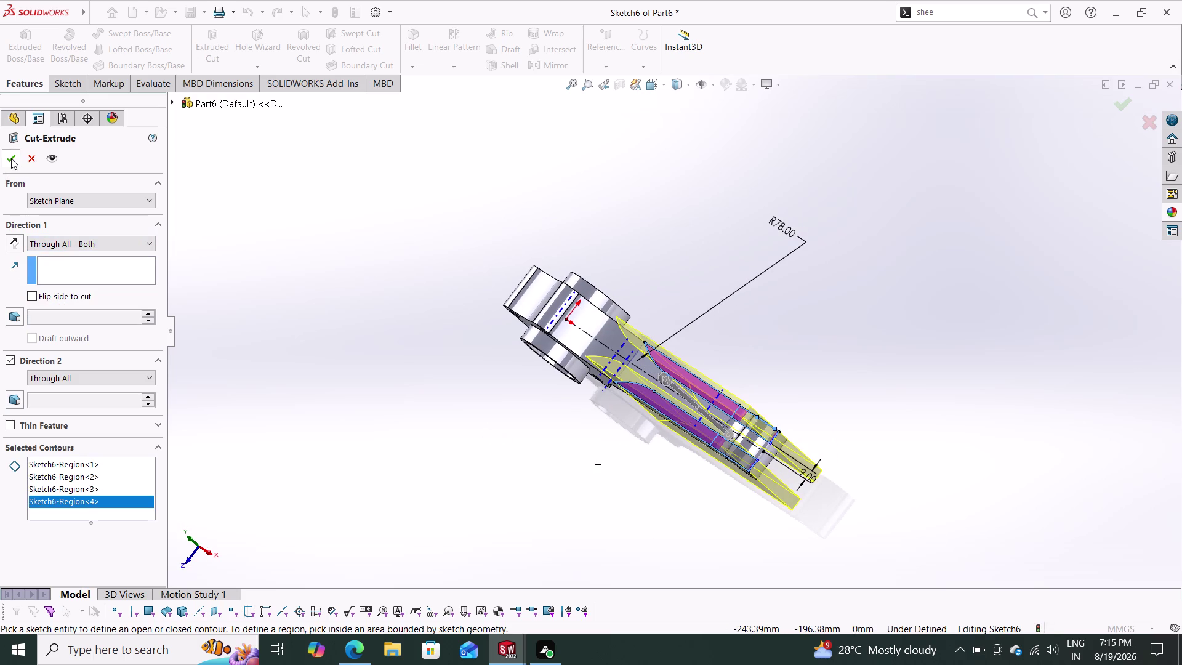
middle_click(418, 352)
middle_drag(414, 352, 353, 381)
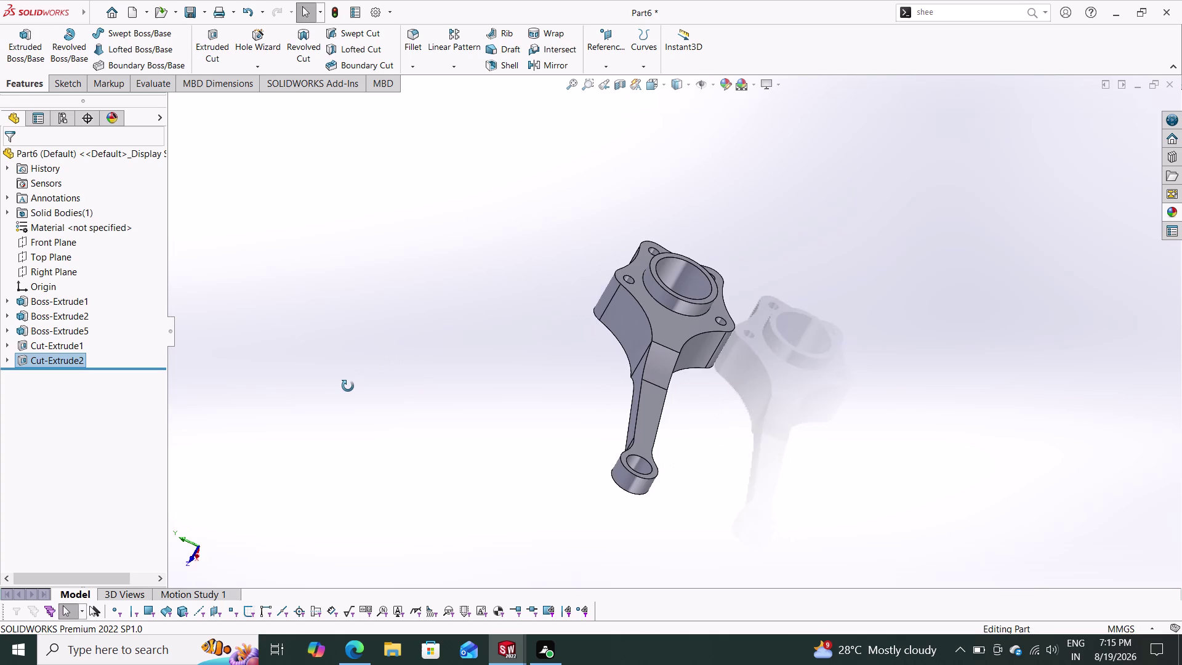
middle_drag(353, 381, 472, 430)
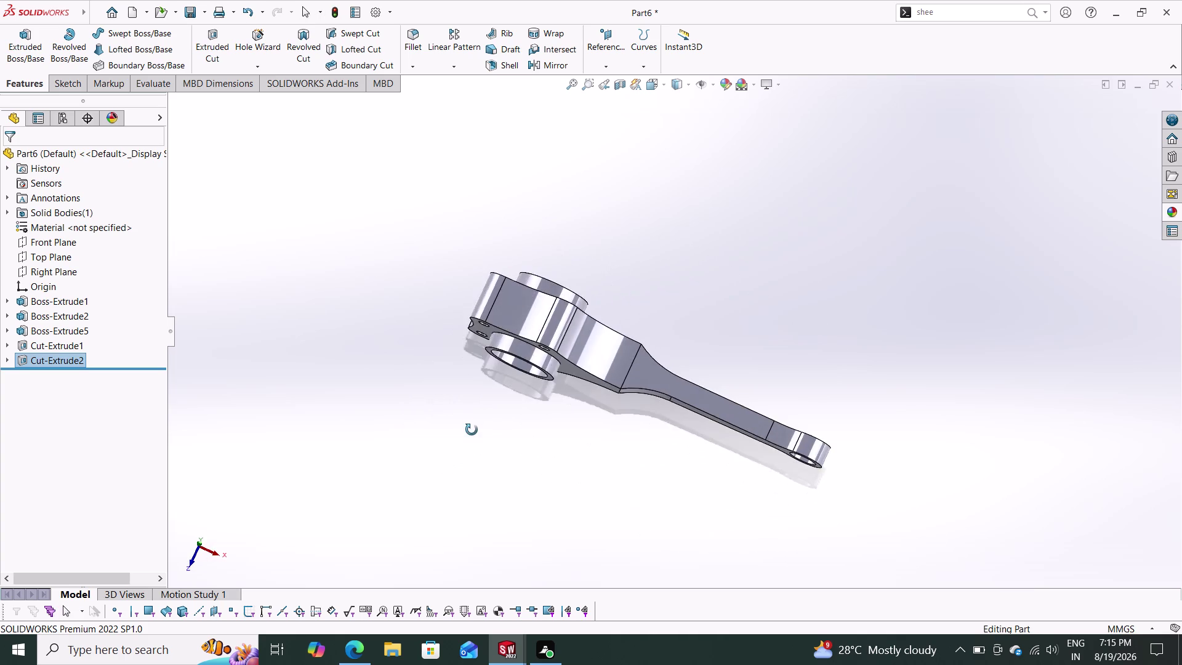
middle_drag(471, 430, 461, 510)
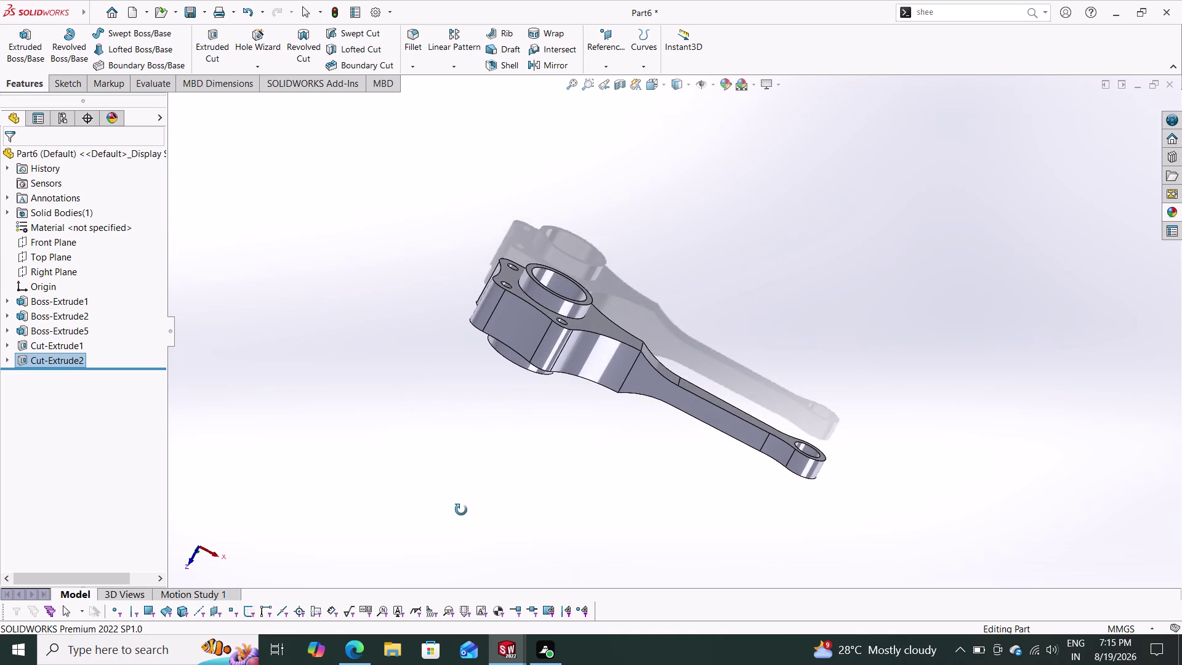
middle_drag(462, 509, 439, 481)
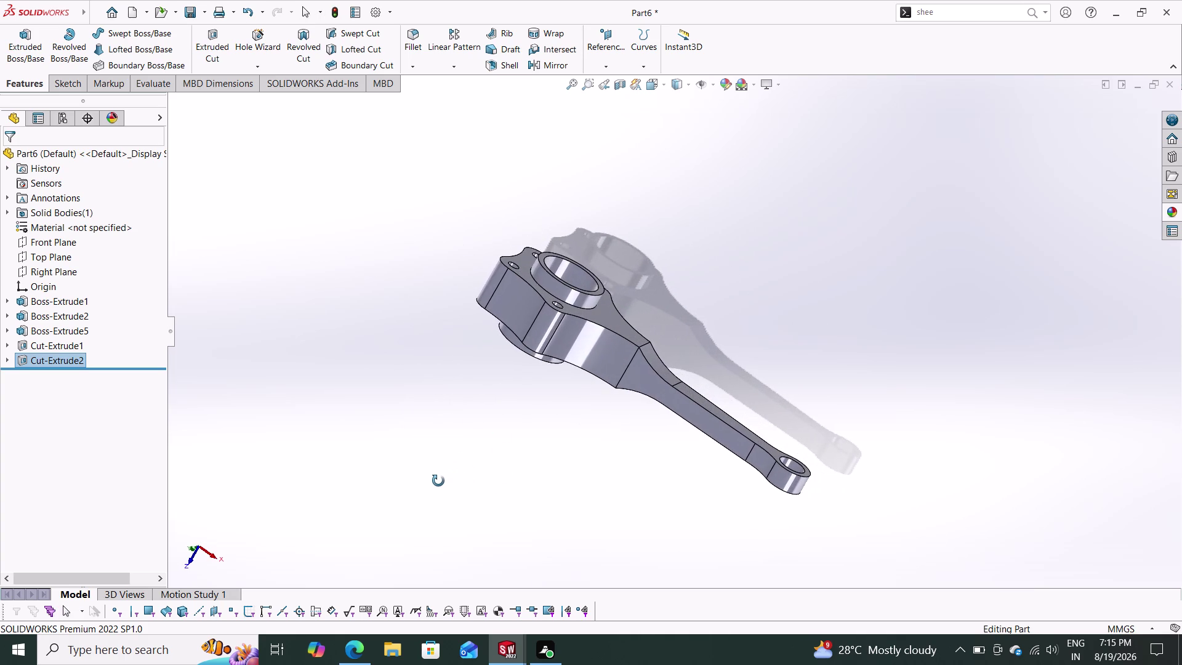
middle_drag(439, 481, 424, 501)
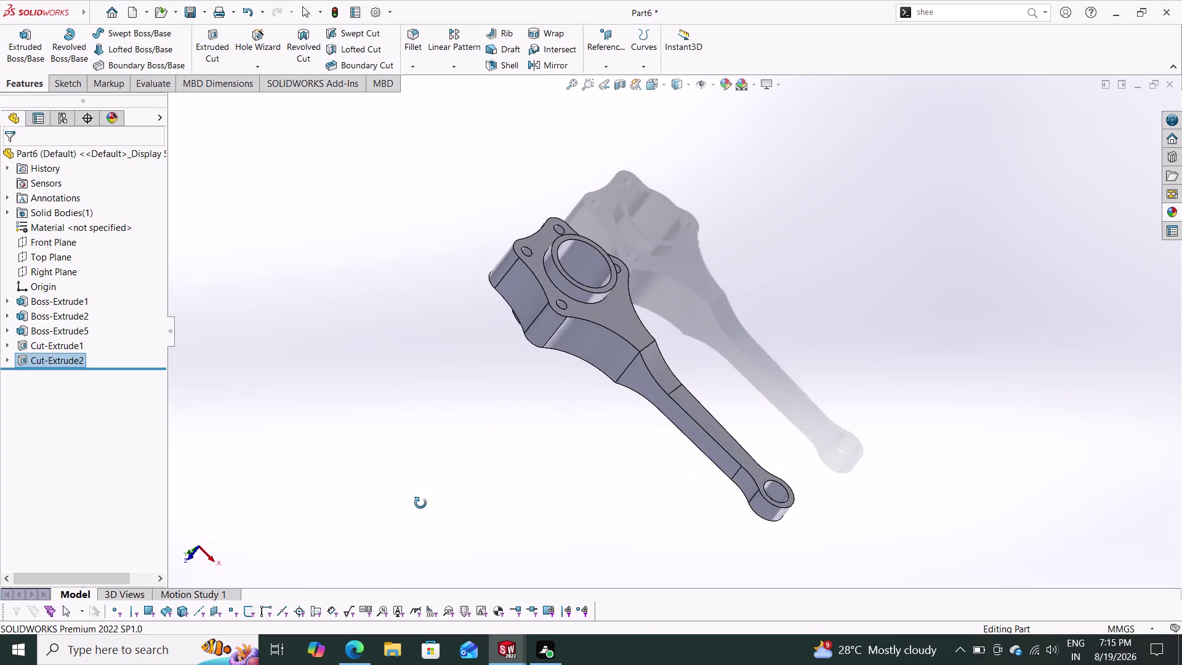
middle_drag(424, 502, 420, 504)
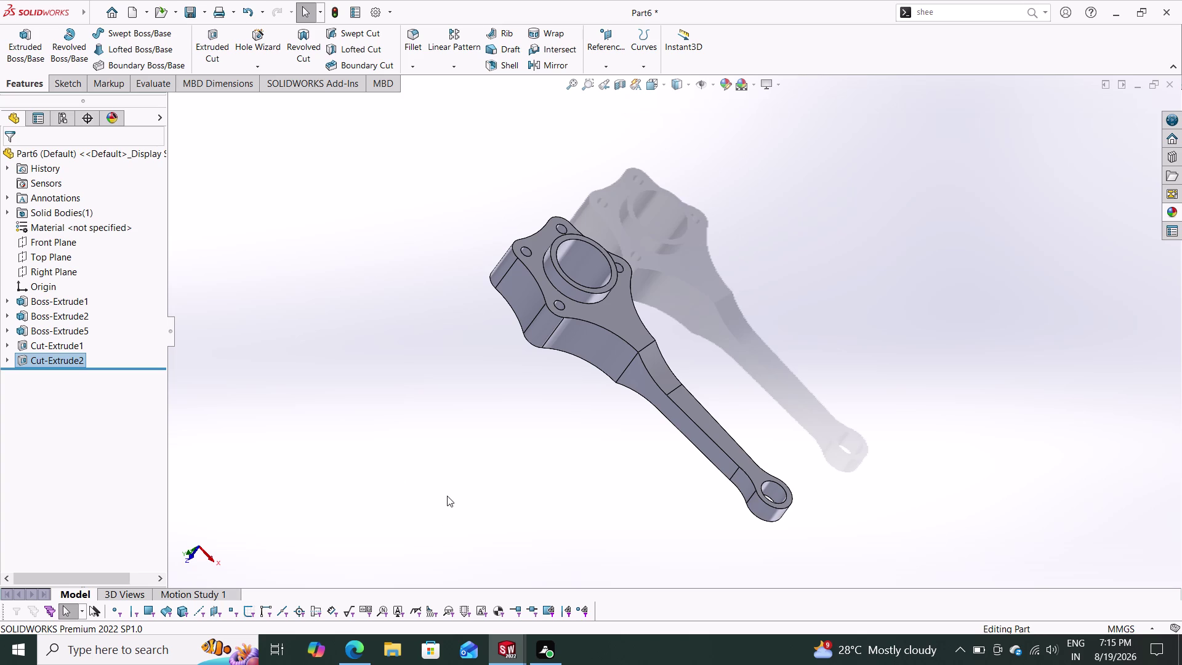
middle_drag(457, 505, 472, 515)
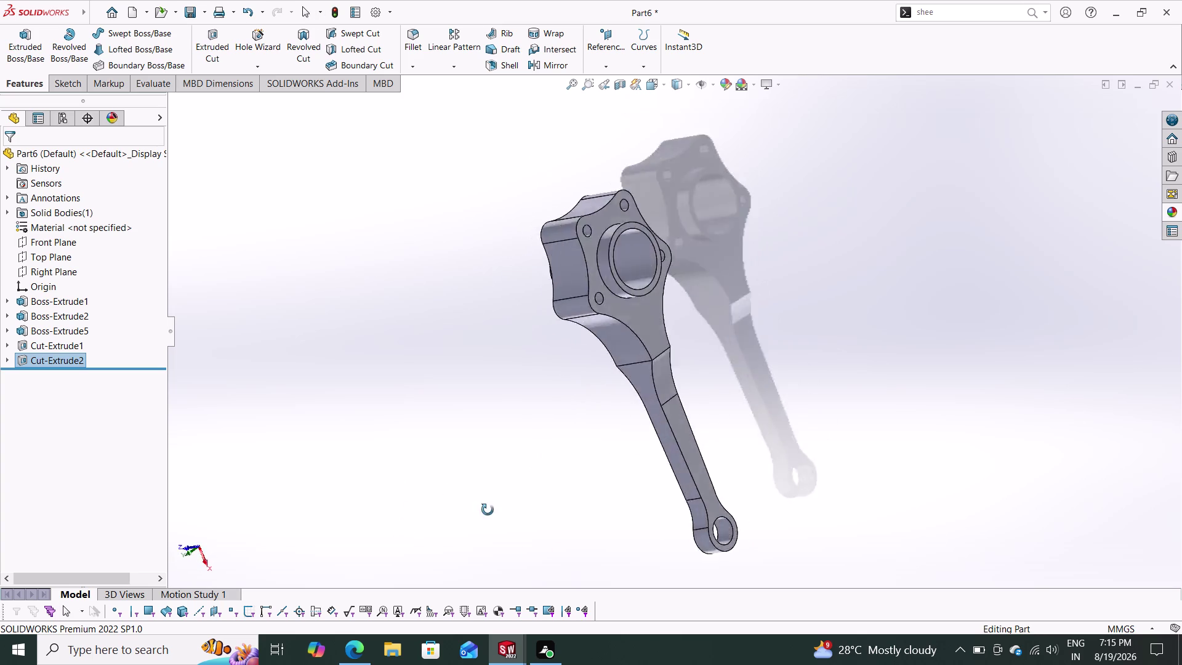
middle_drag(471, 516, 537, 414)
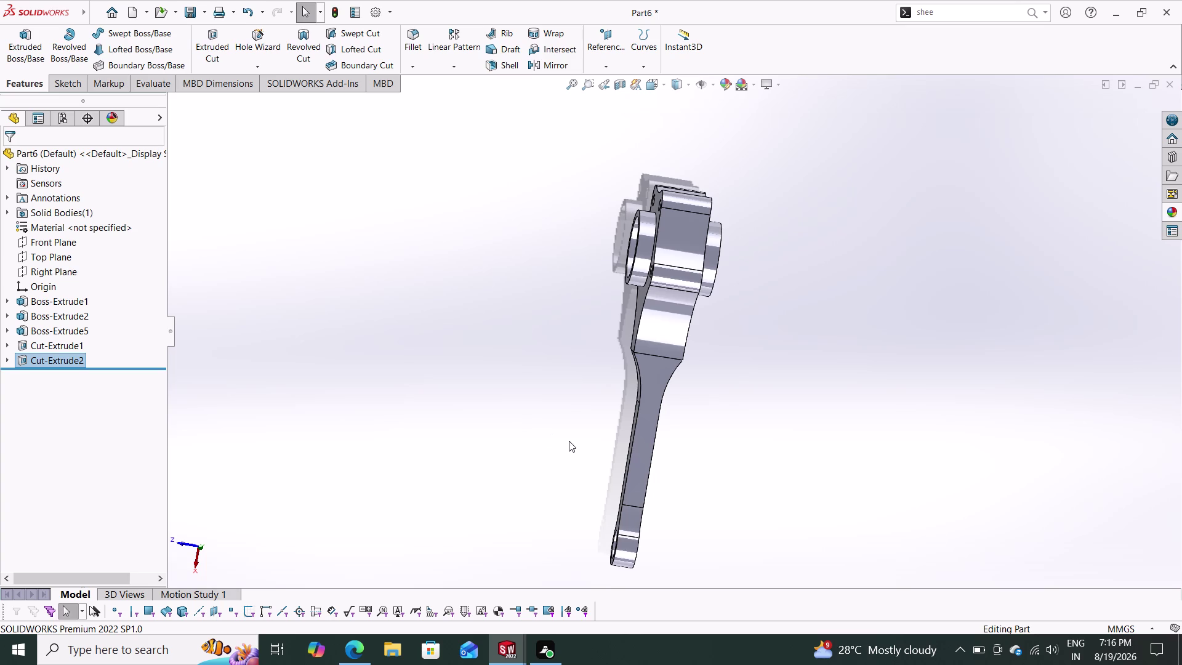
middle_drag(555, 441, 677, 412)
middle_drag(591, 434, 619, 445)
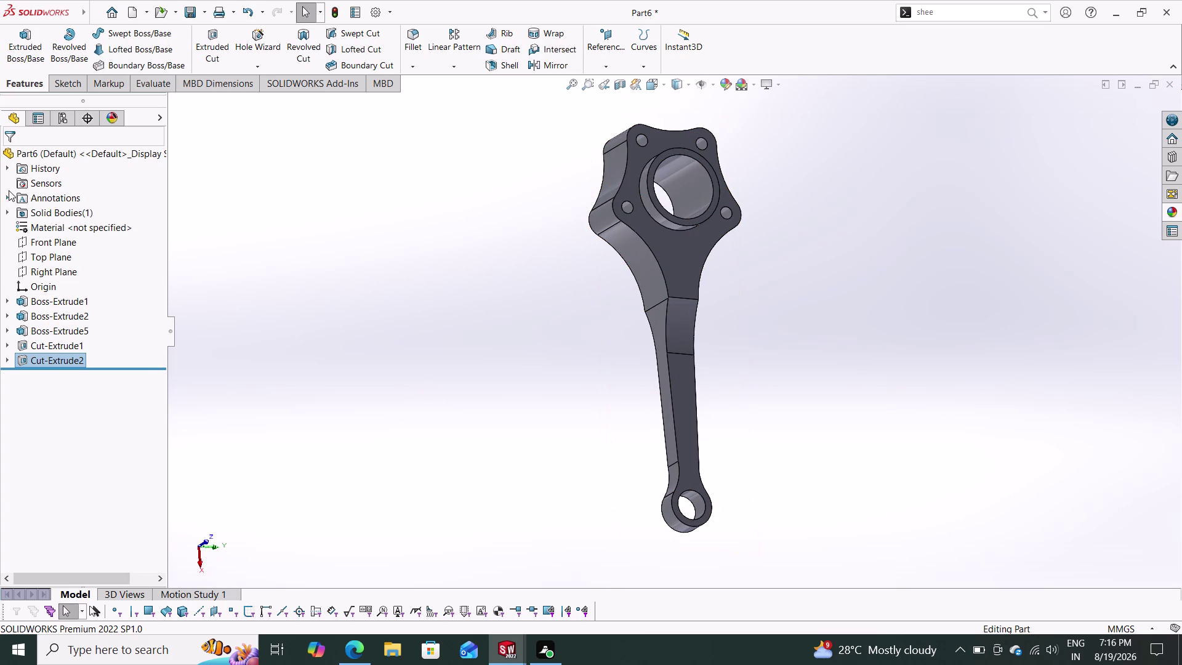
Expand Boss-Extrude1, 2 and 5 in the tree and select Sketch2 for a boss extrusion.
click(7, 297)
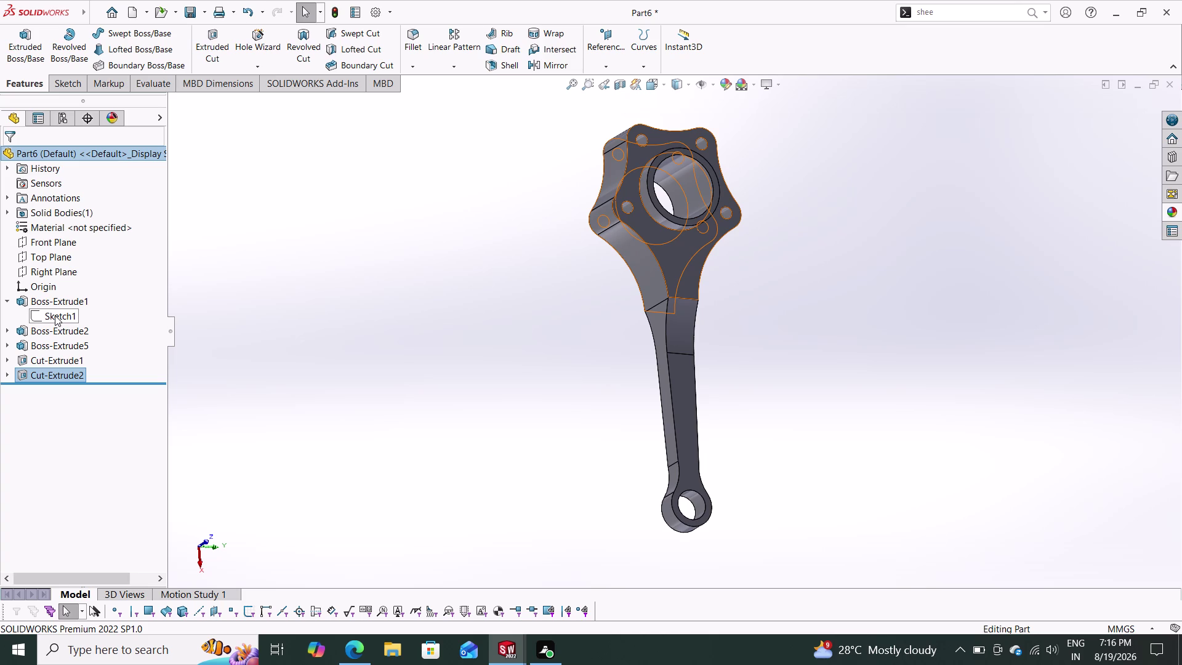
click(5, 332)
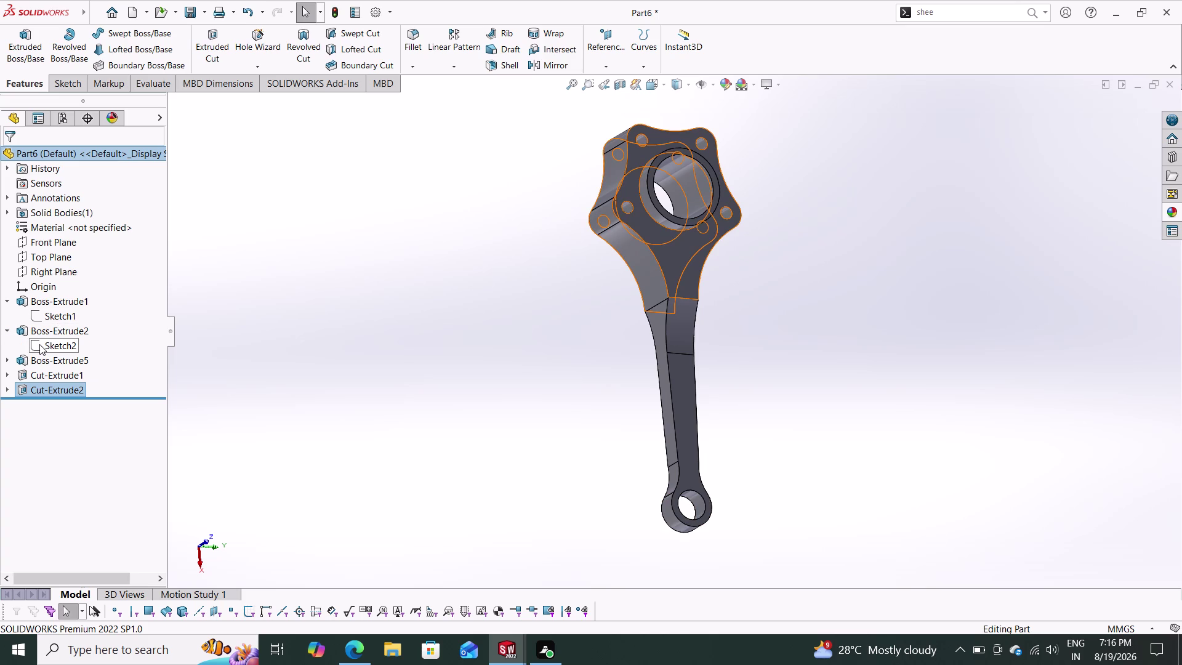
click(8, 360)
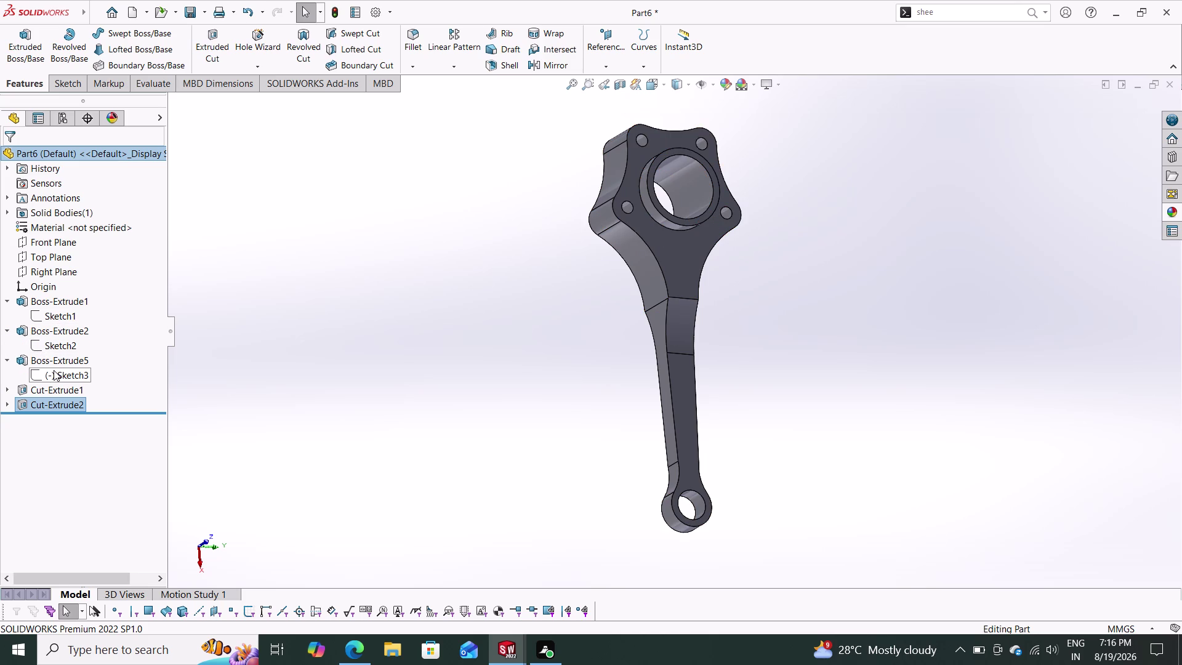
click(62, 315)
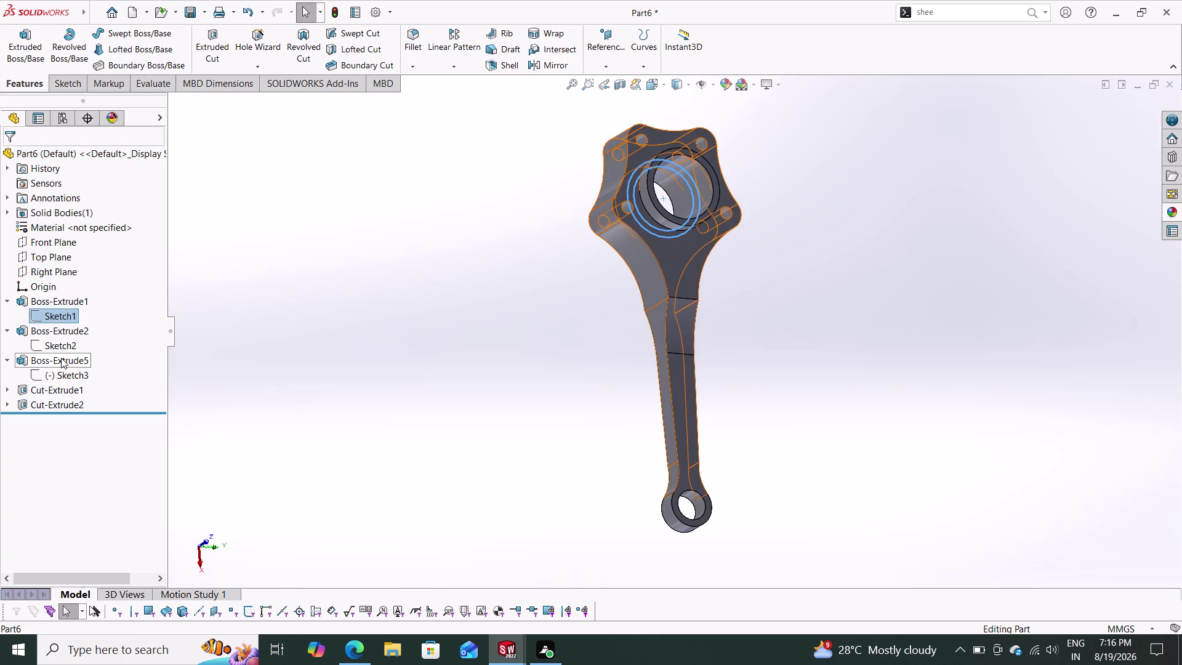
click(63, 345)
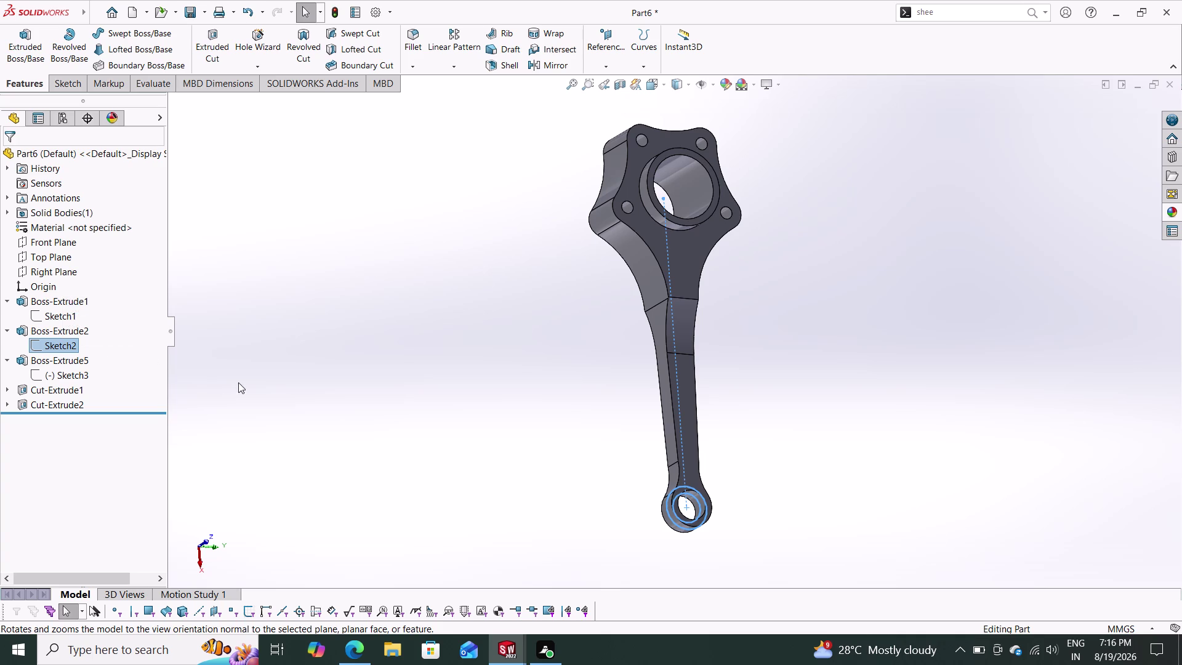
click(21, 32)
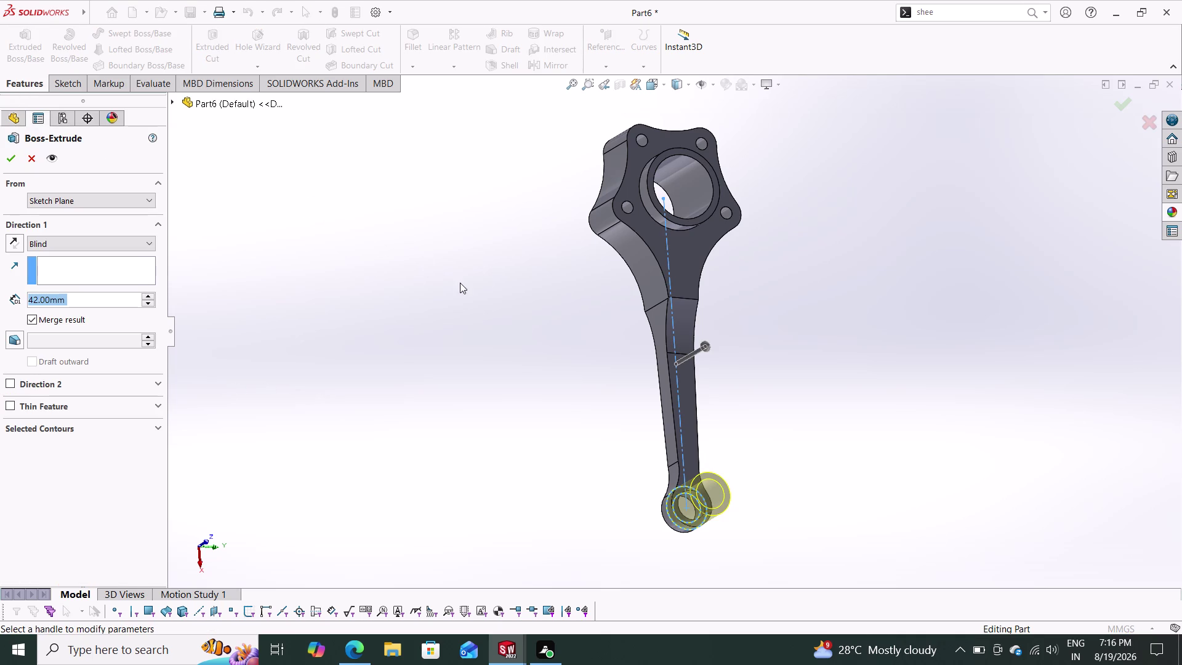
Extrude Sketch2 42 mm Mid Plane to create Boss-Extrude6.
click(82, 243)
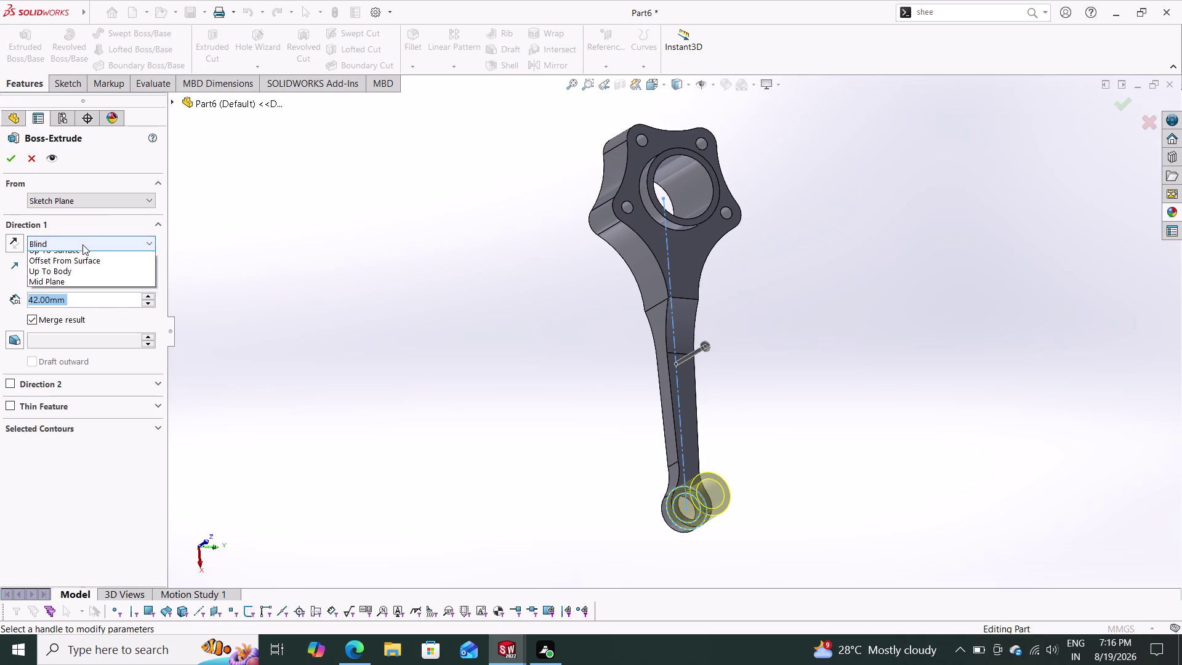
click(72, 319)
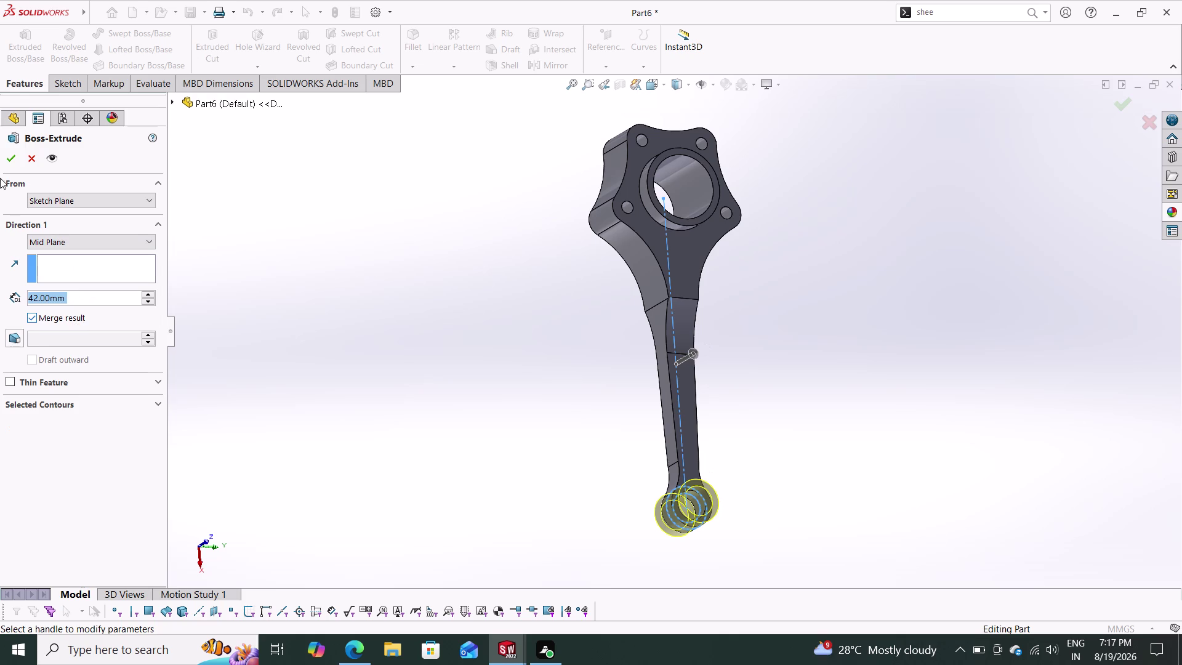
click(6, 164)
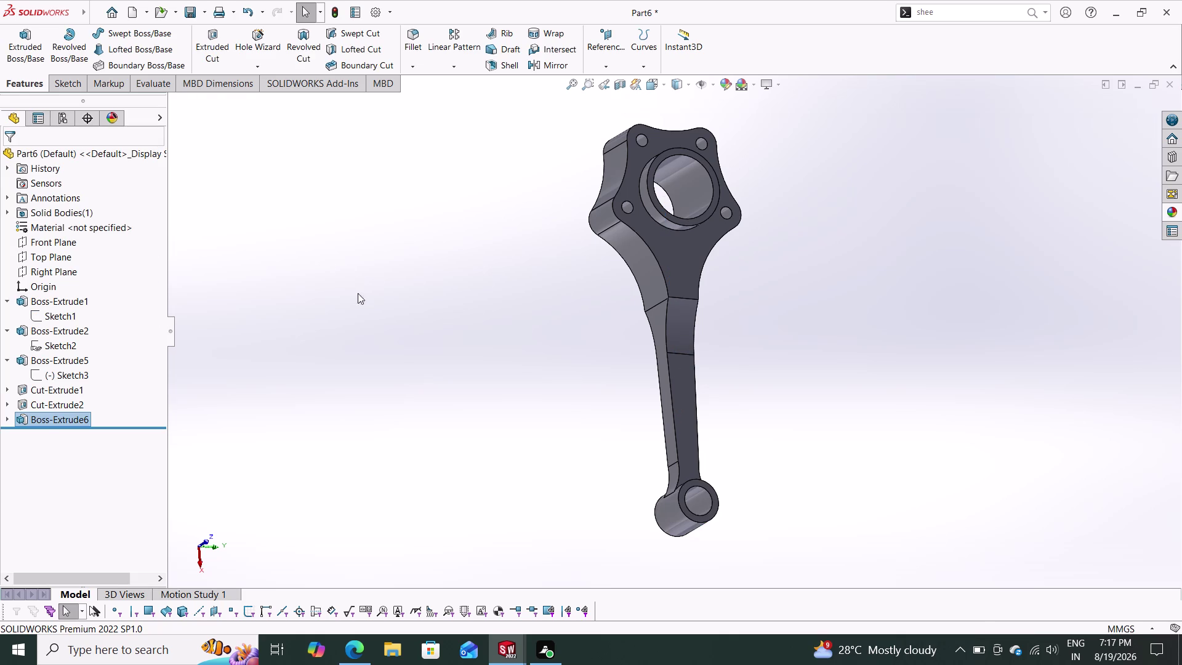
middle_drag(356, 293, 502, 350)
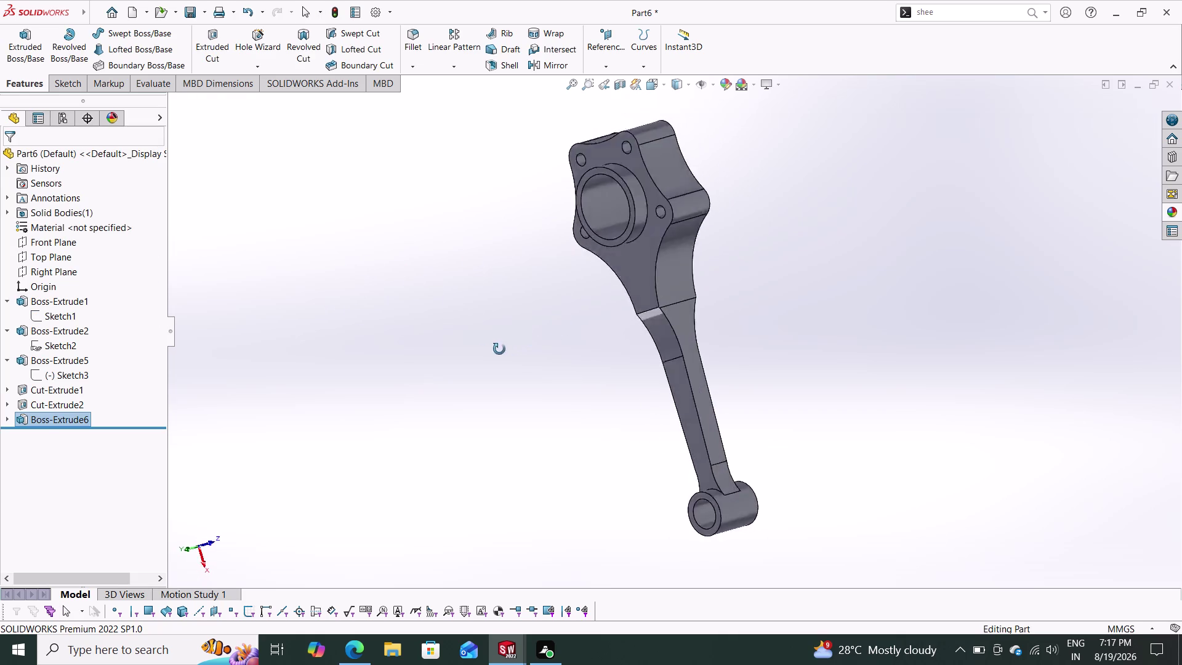
Start a sketch on the Top Plane, then discard it.
middle_drag(503, 349, 383, 341)
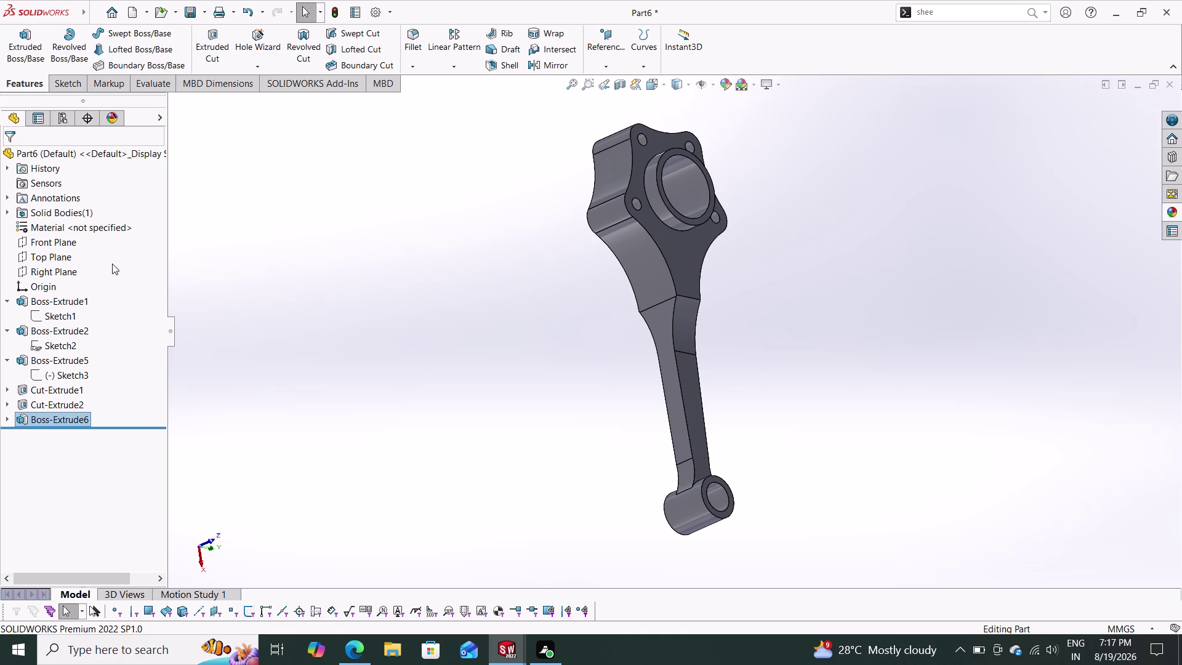
click(678, 253)
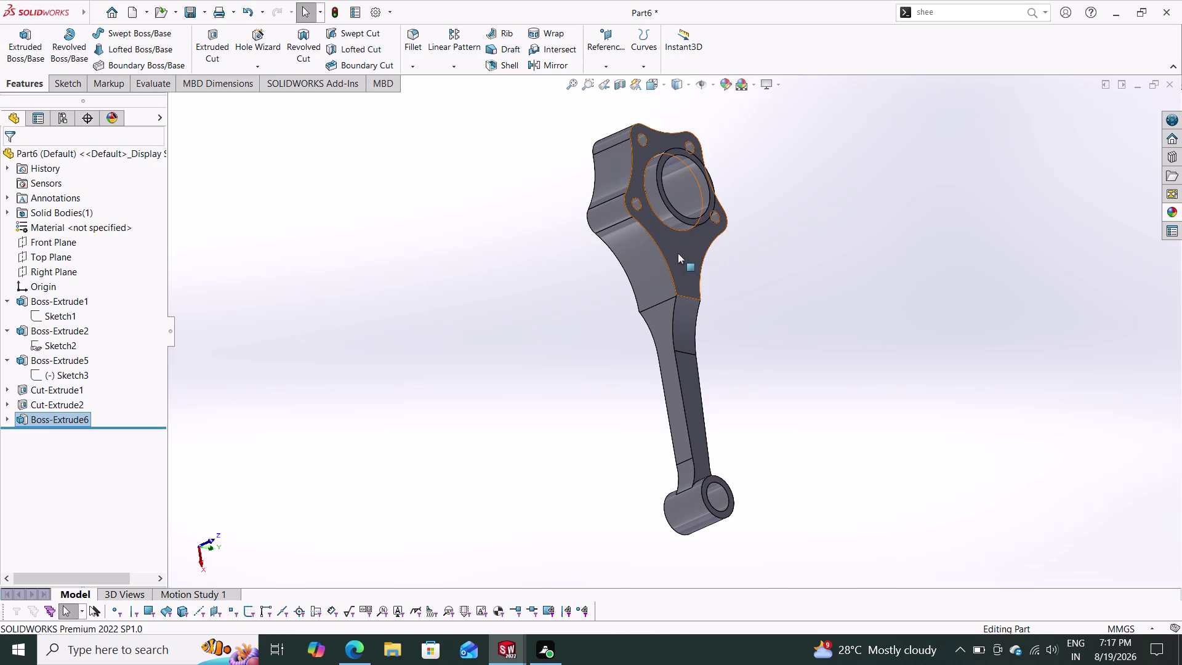
key(Escape)
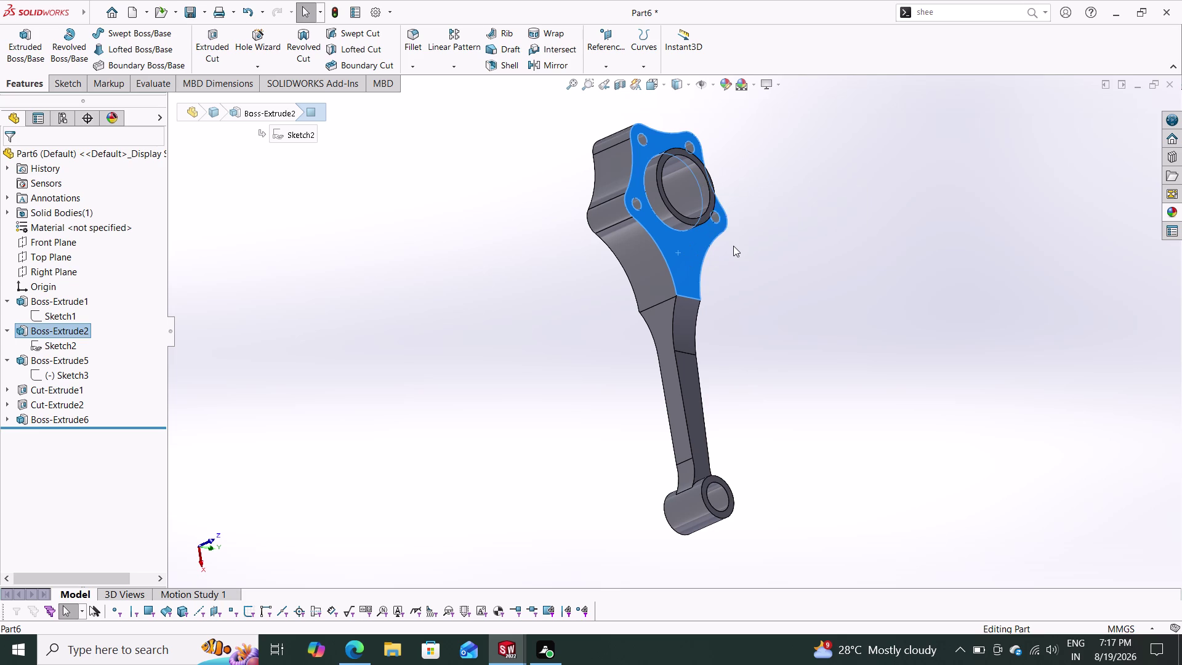
key(Escape)
key(Escape)
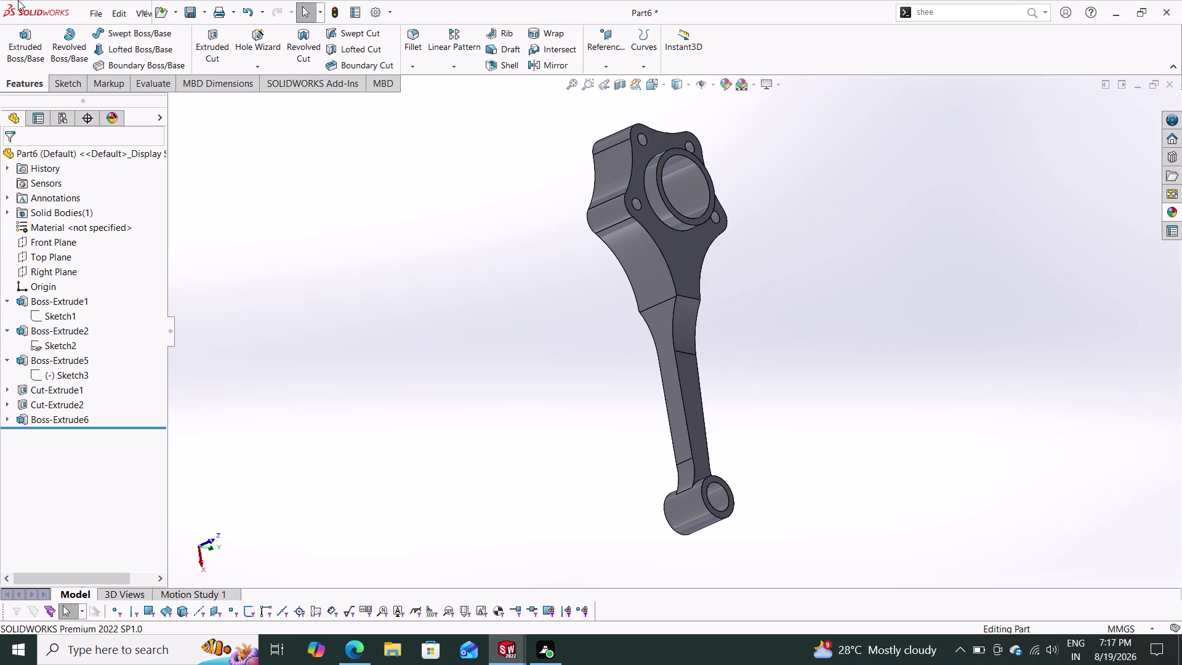
click(65, 256)
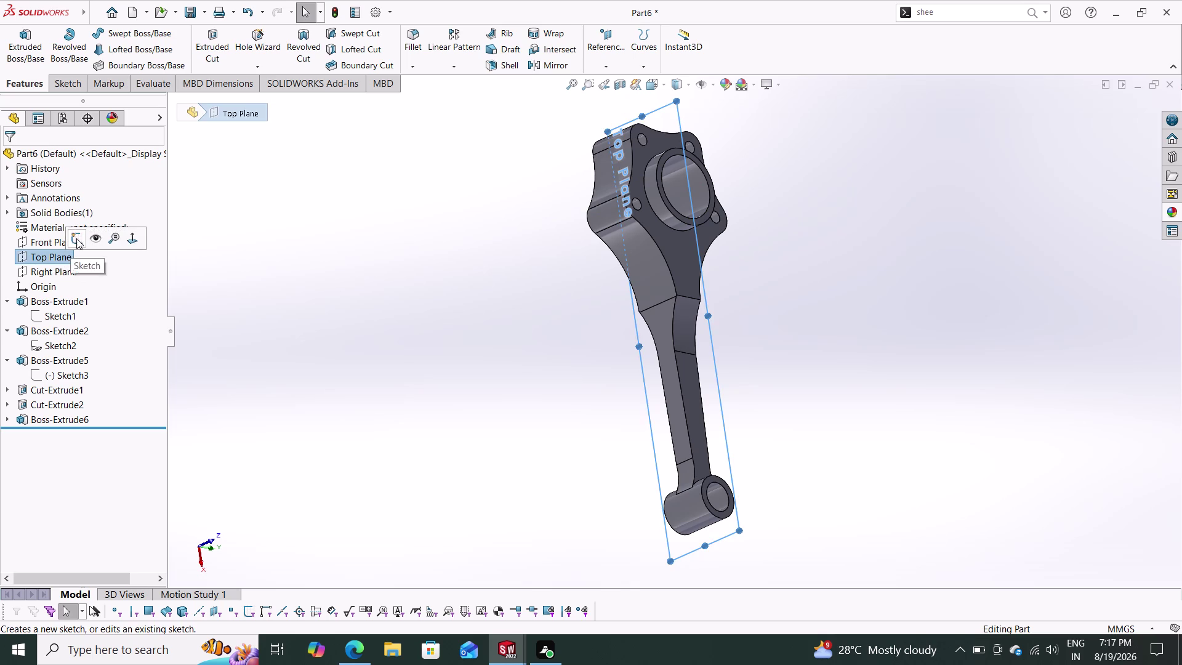
click(77, 239)
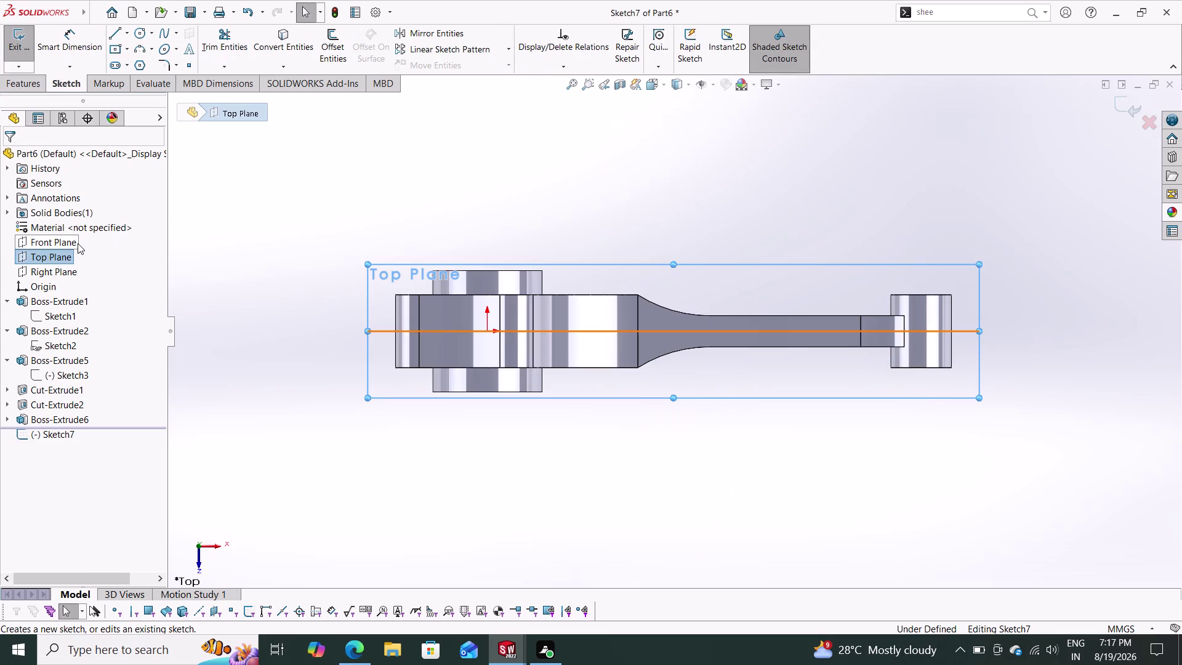
click(56, 268)
click(67, 247)
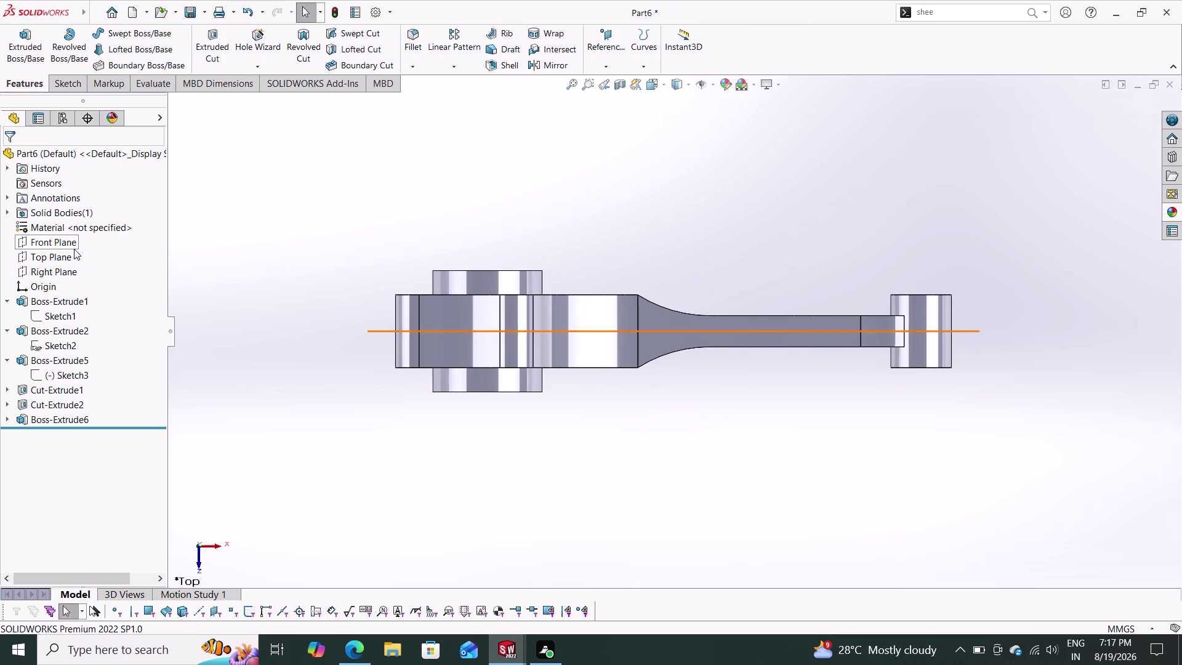
Orbit to the big-end flat face and open Sketch8 on it.
middle_drag(349, 192, 354, 267)
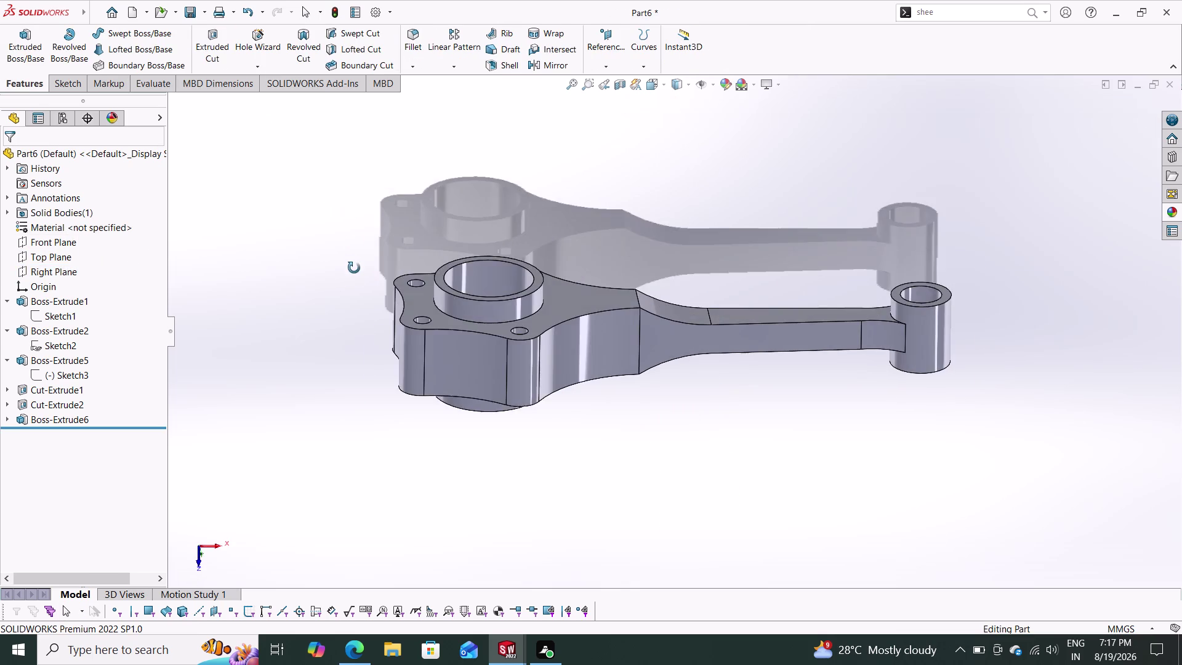
middle_drag(354, 268, 346, 383)
click(580, 311)
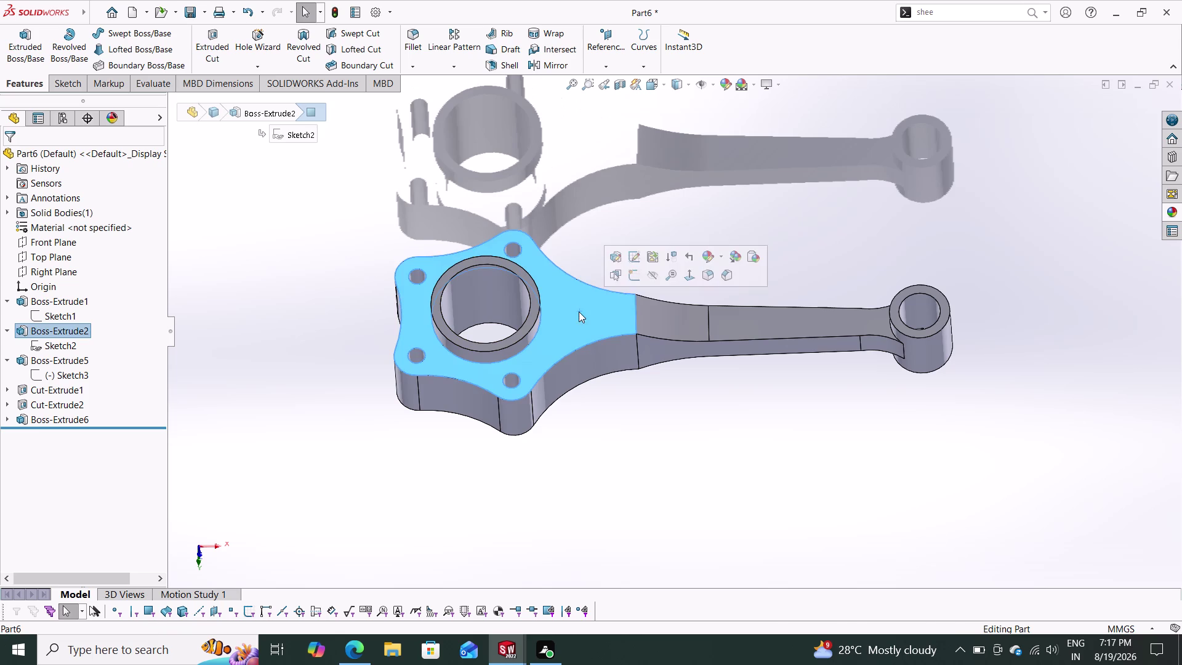
click(638, 280)
key(Escape)
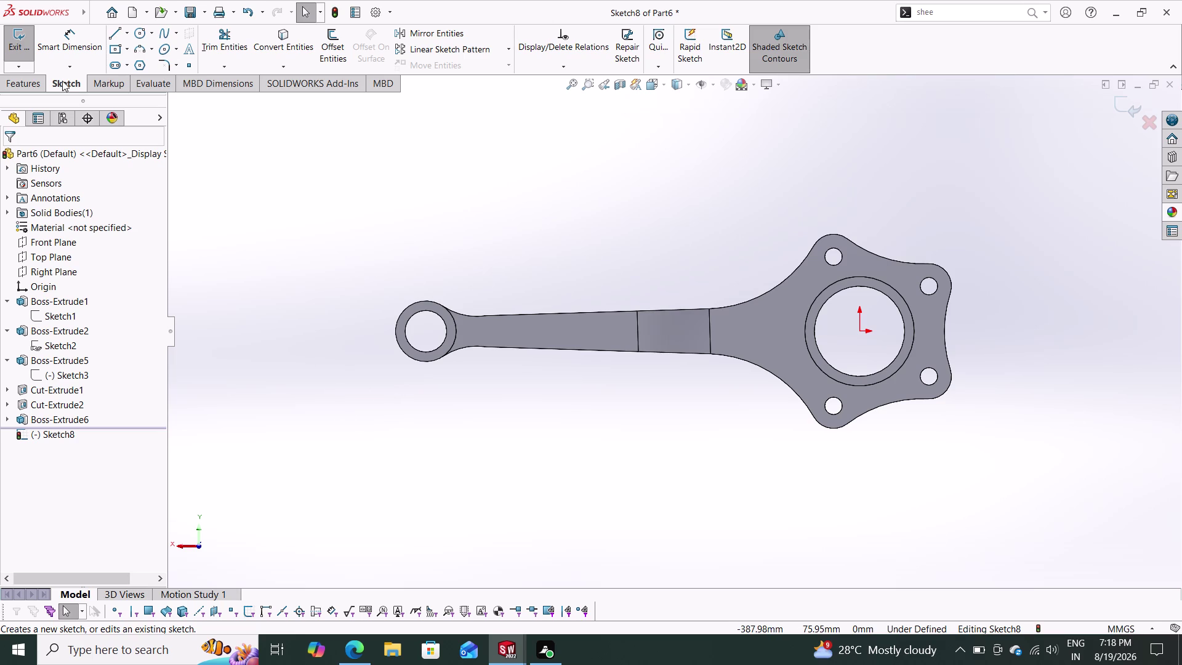
Draw a construction centerline from the big-end centre to the small-end centre.
click(112, 63)
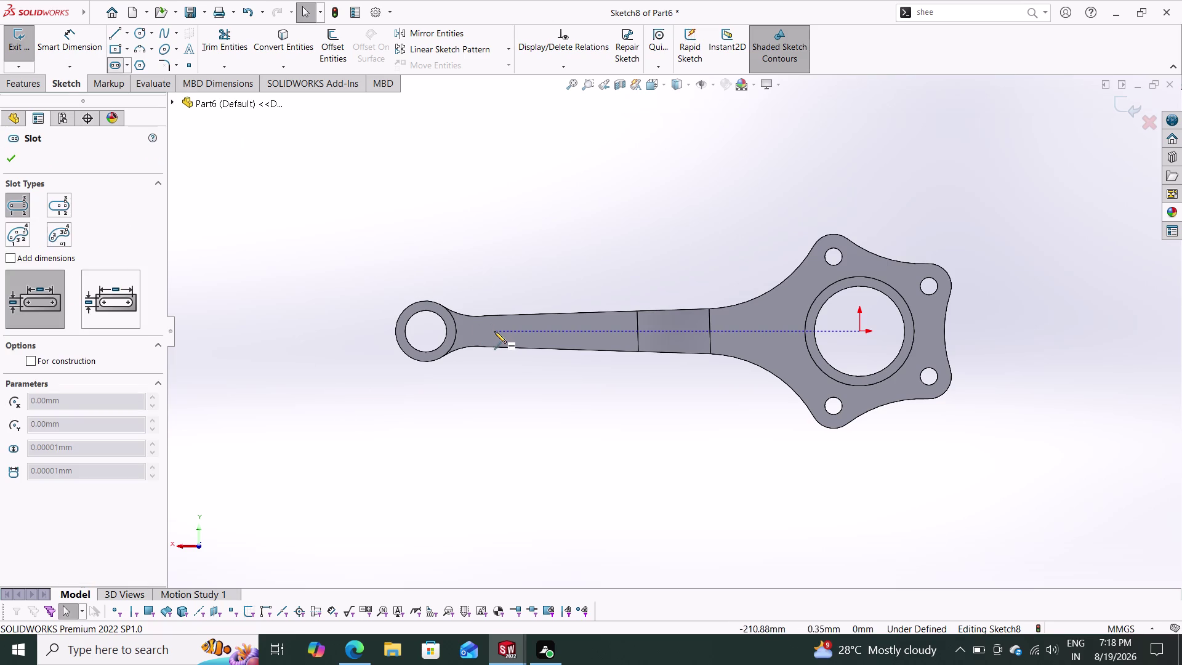
click(127, 35)
click(137, 63)
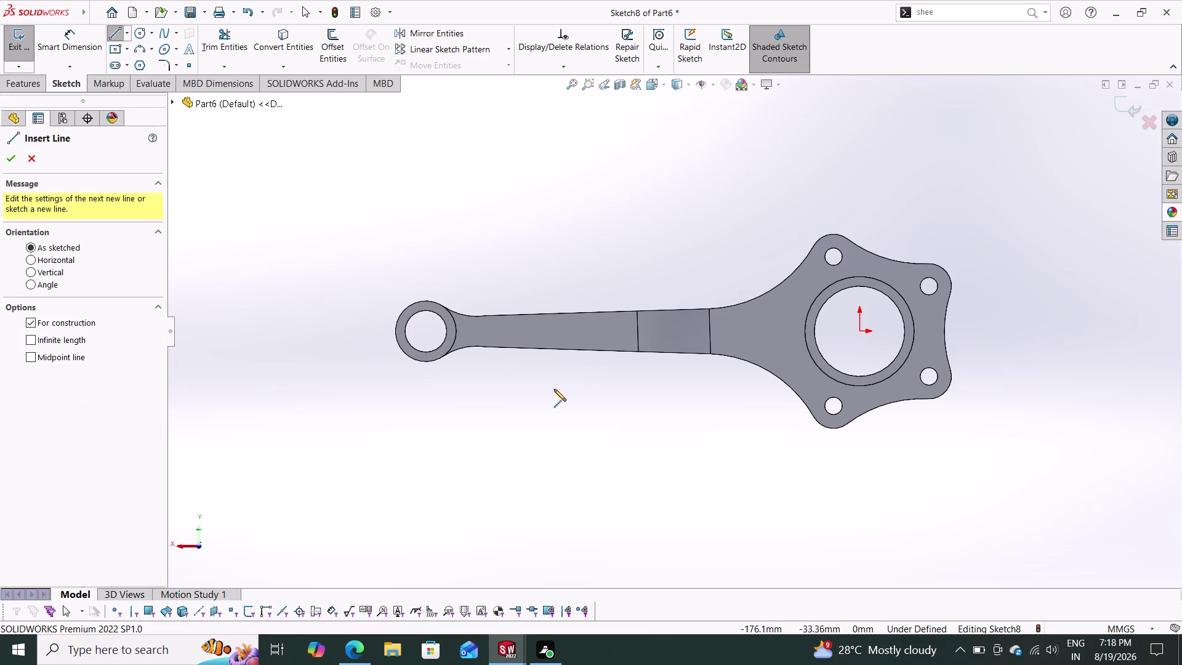
click(860, 333)
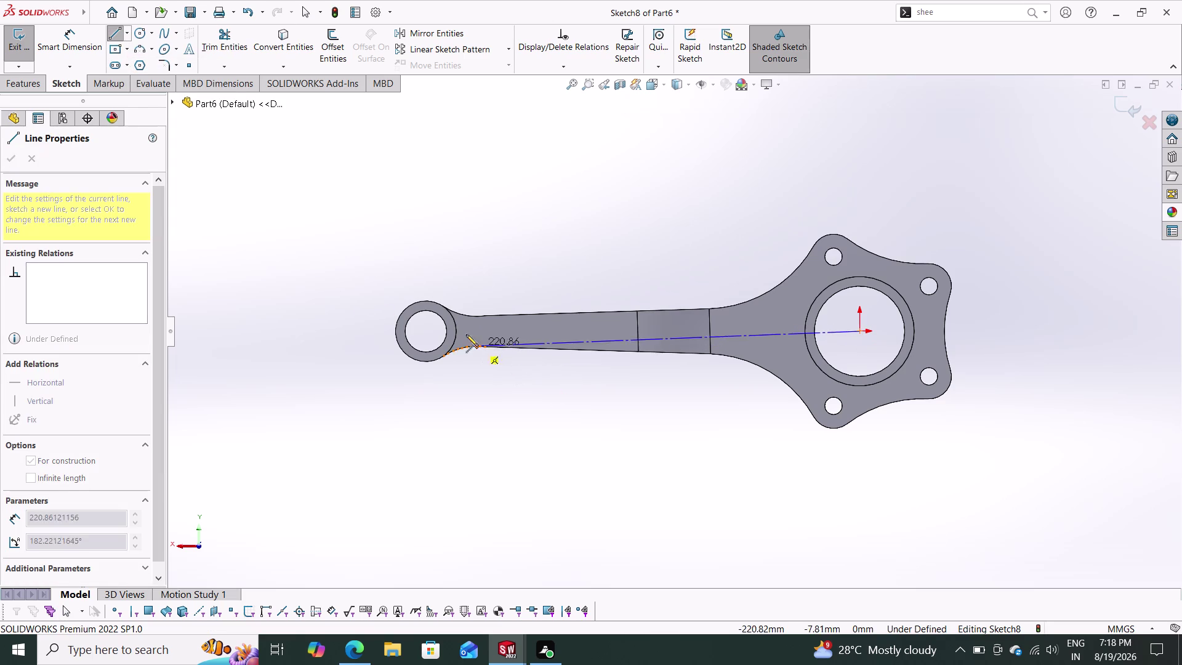
click(426, 332)
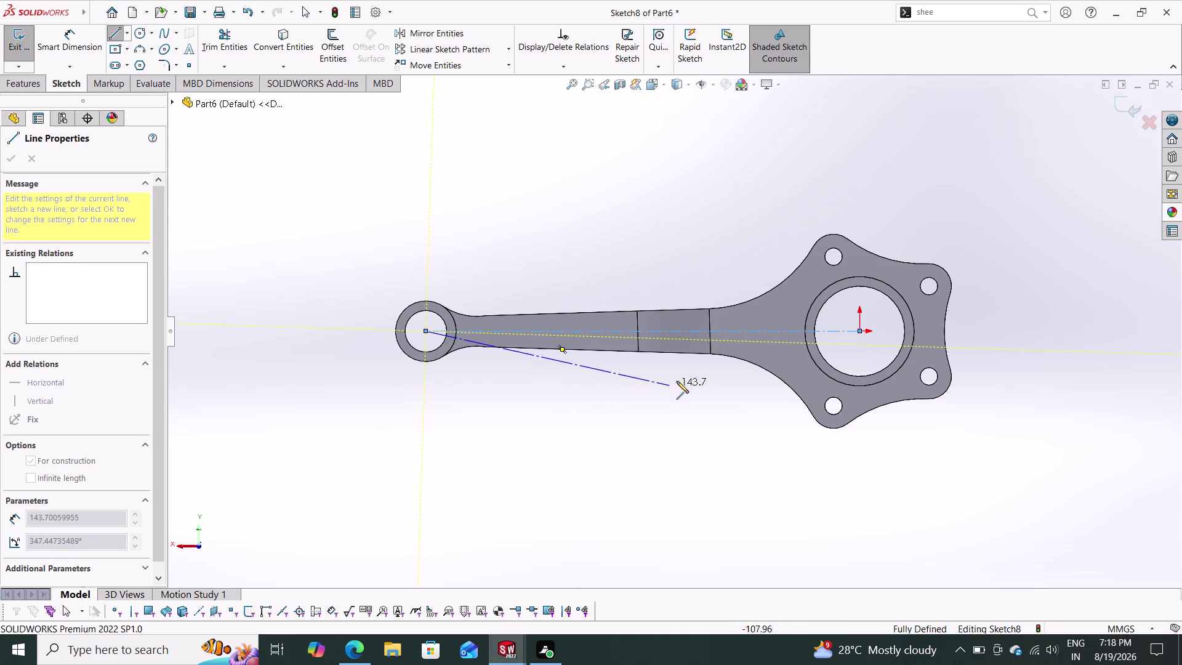
double_click(575, 469)
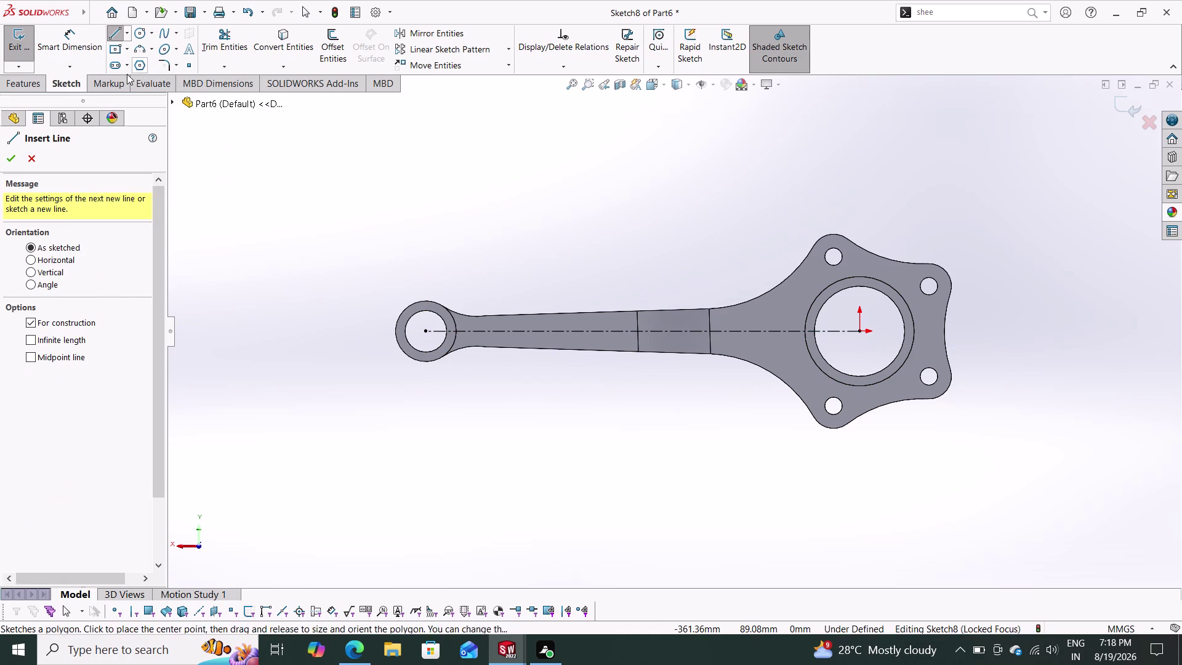
Draw a straight slot along the beam centerline.
click(115, 67)
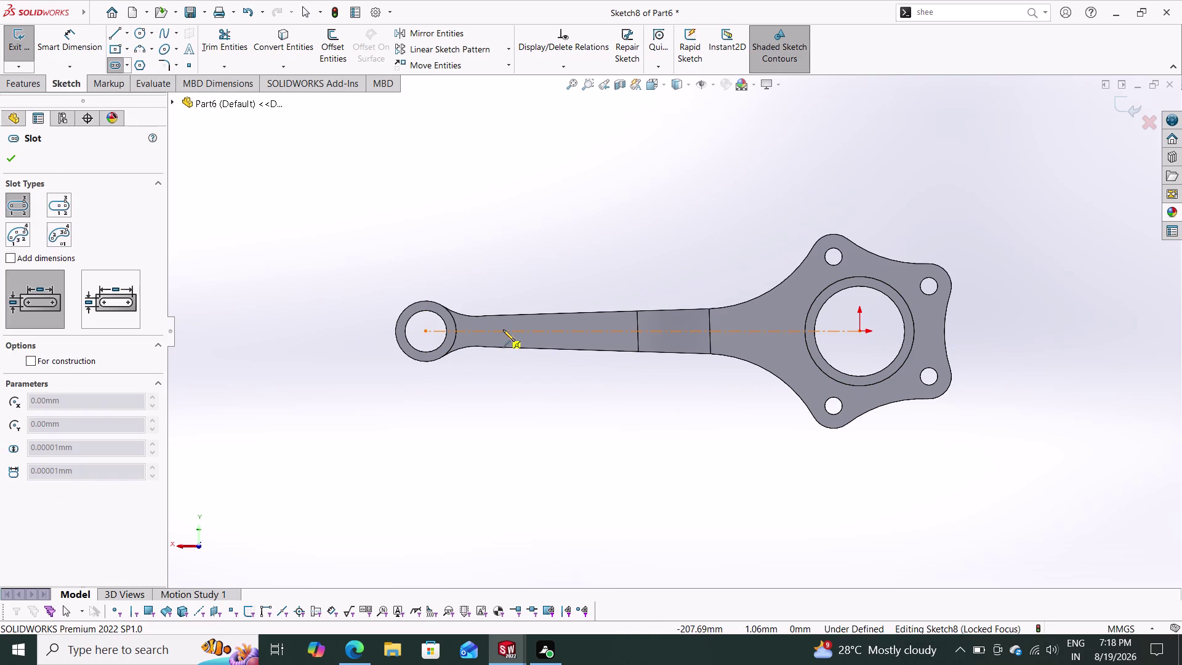
click(514, 331)
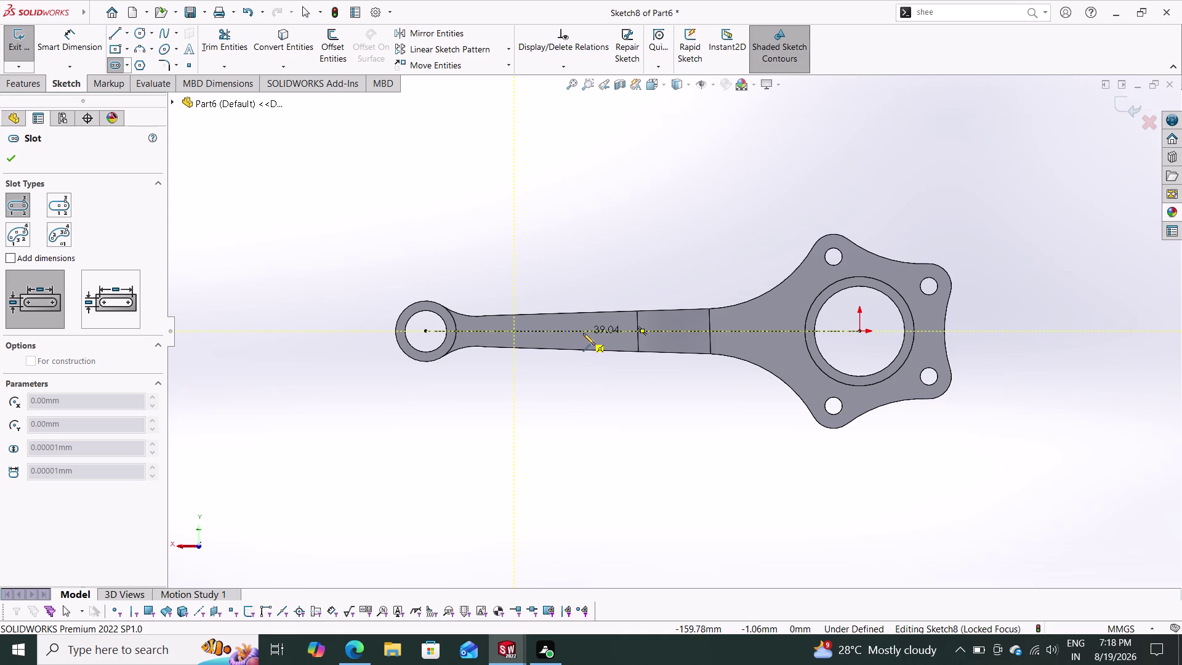
click(584, 333)
click(591, 322)
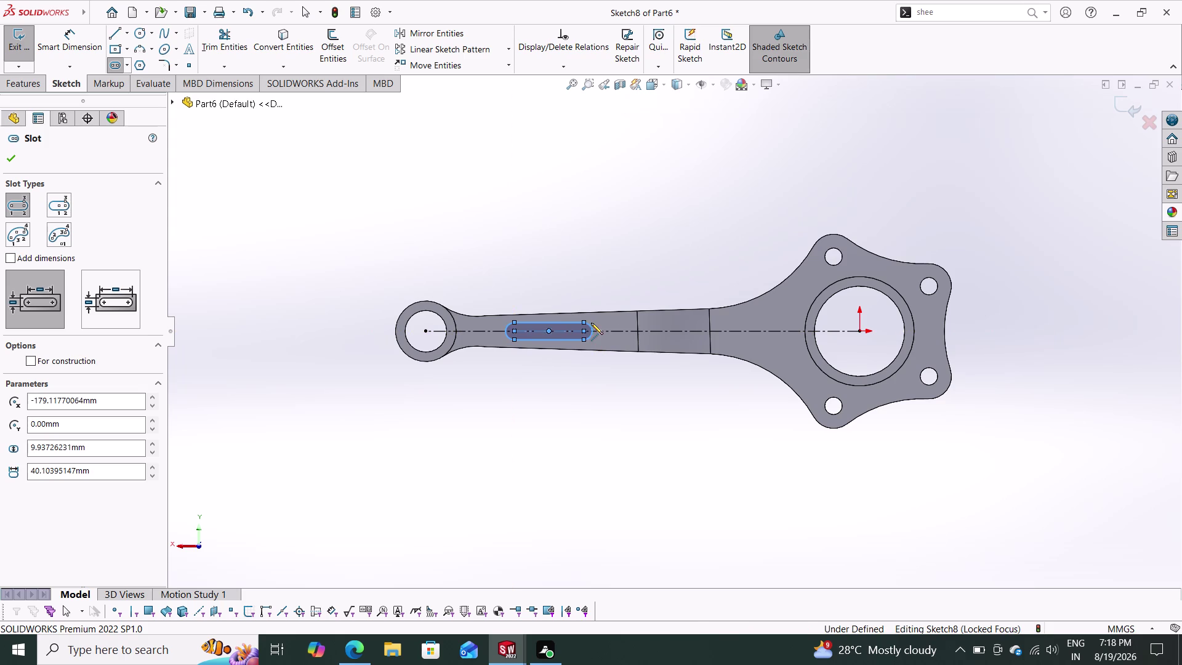
key(Escape)
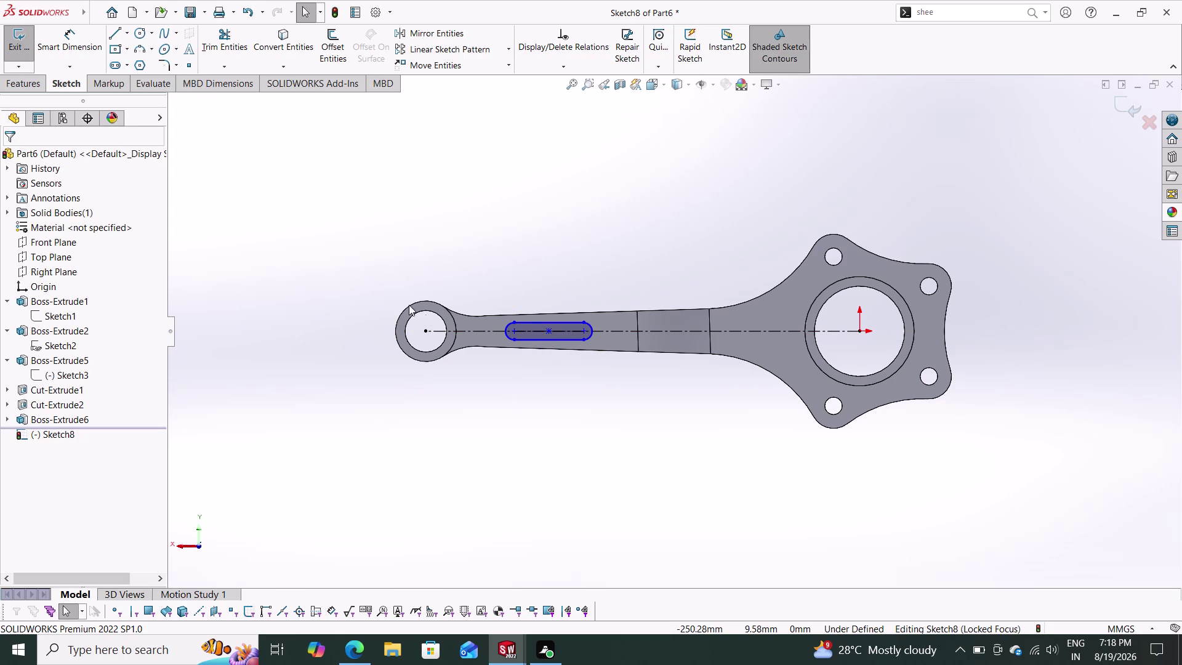
Dimension the slot length as 150.
click(74, 33)
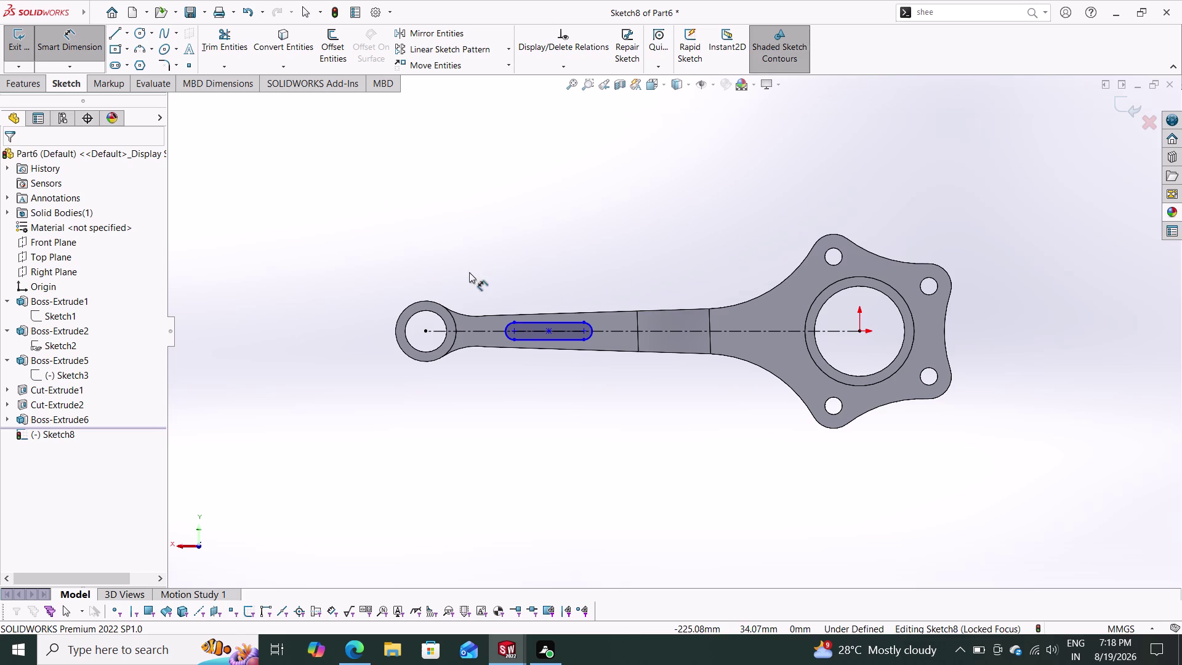
click(514, 330)
click(585, 330)
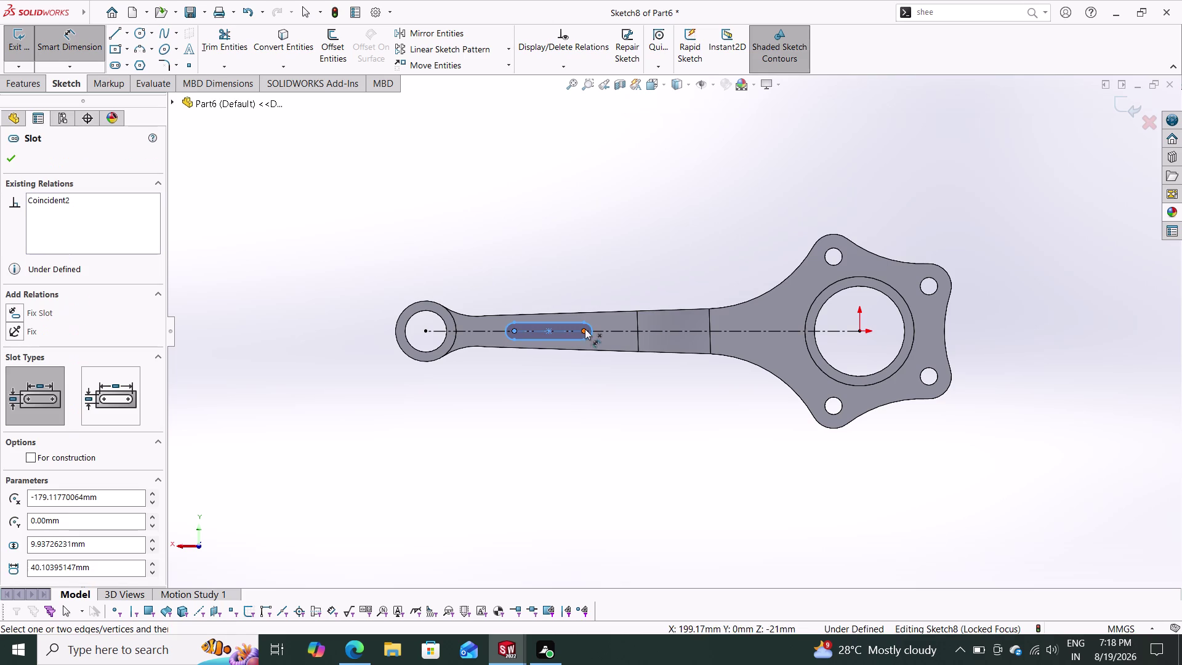
click(548, 254)
text(1)
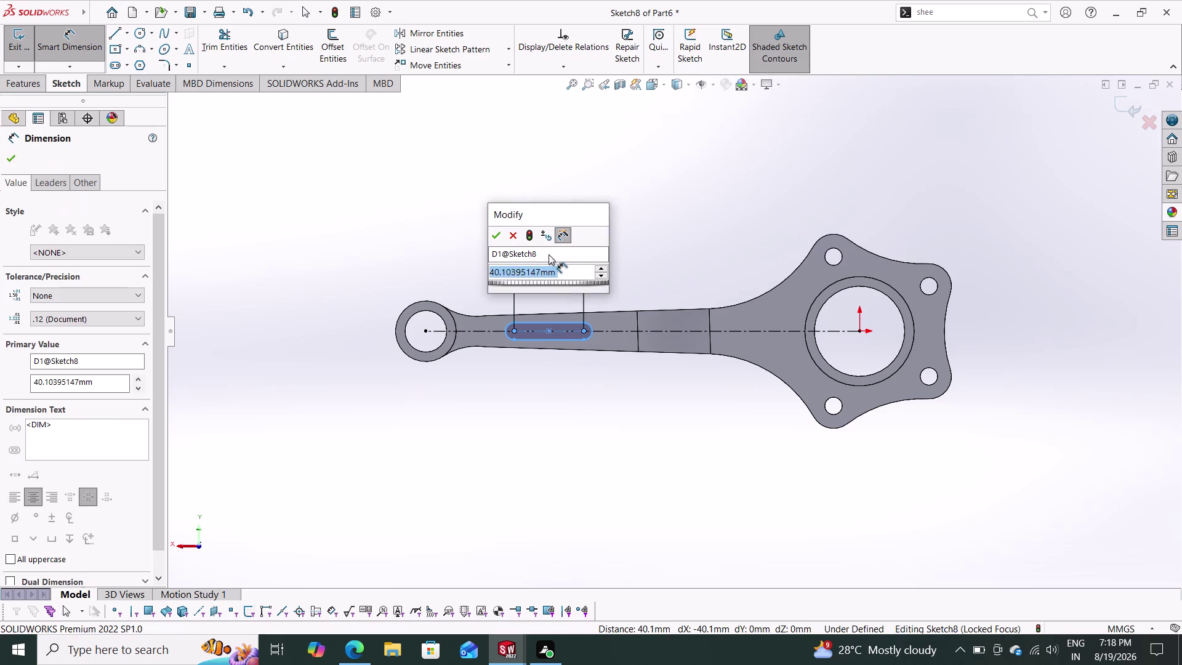
text(50)
key(Return)
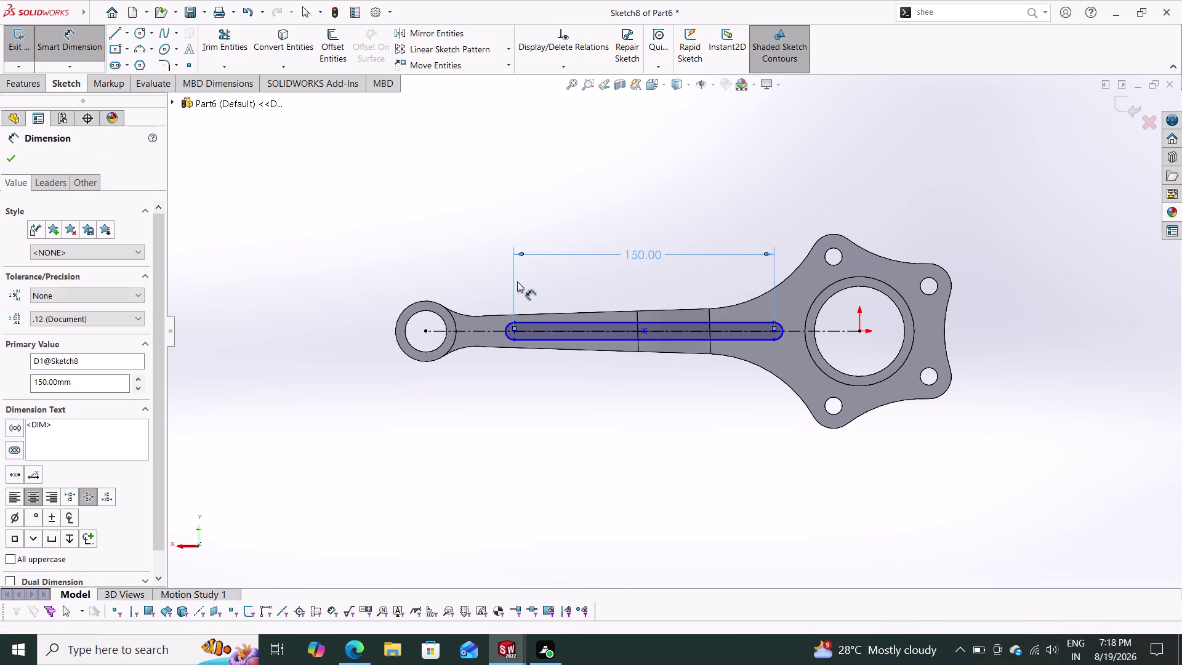
Dimension the slot 30 from the small-end centre with R6 ends.
click(511, 329)
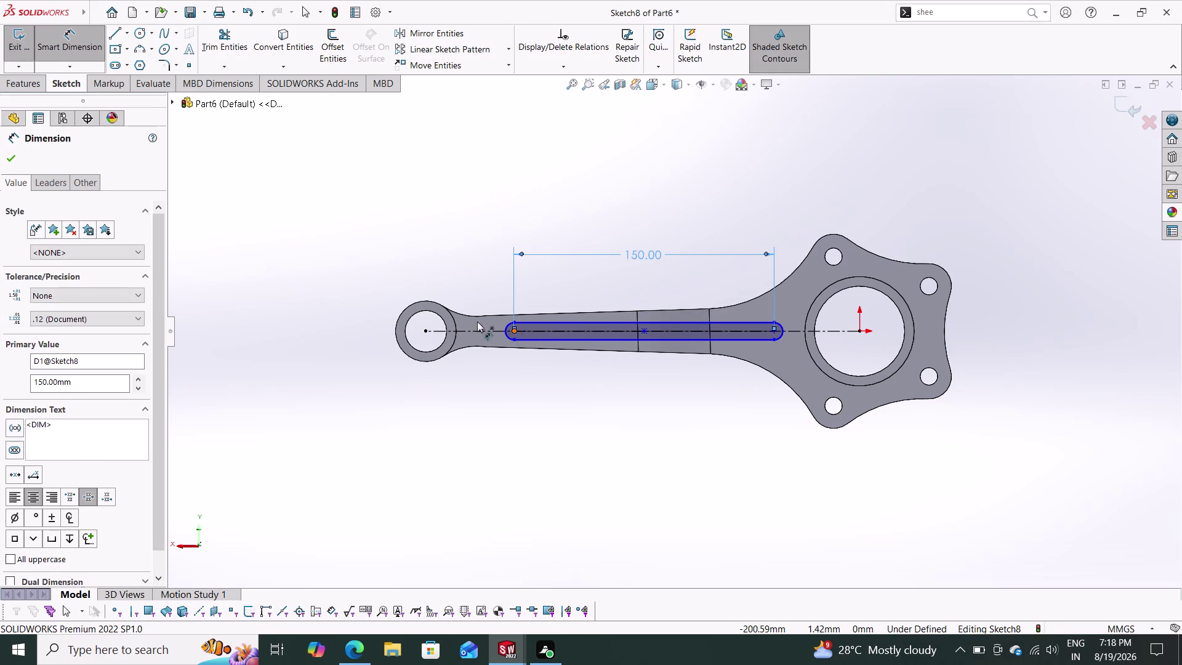
click(425, 329)
click(466, 249)
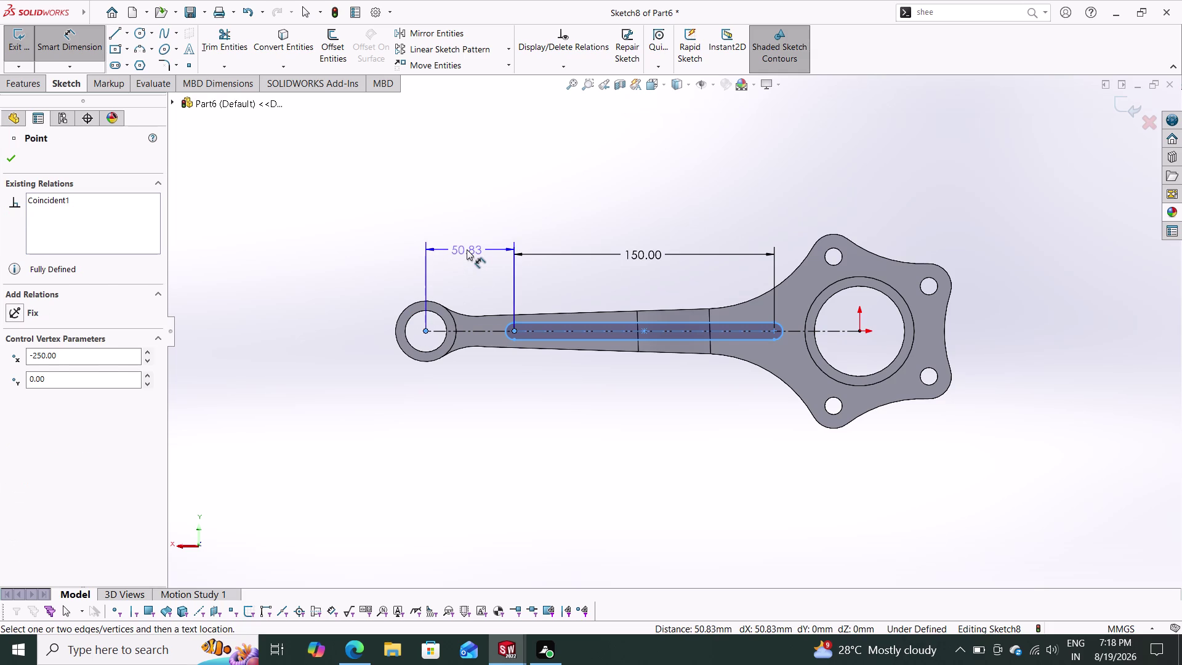
text(30)
key(Return)
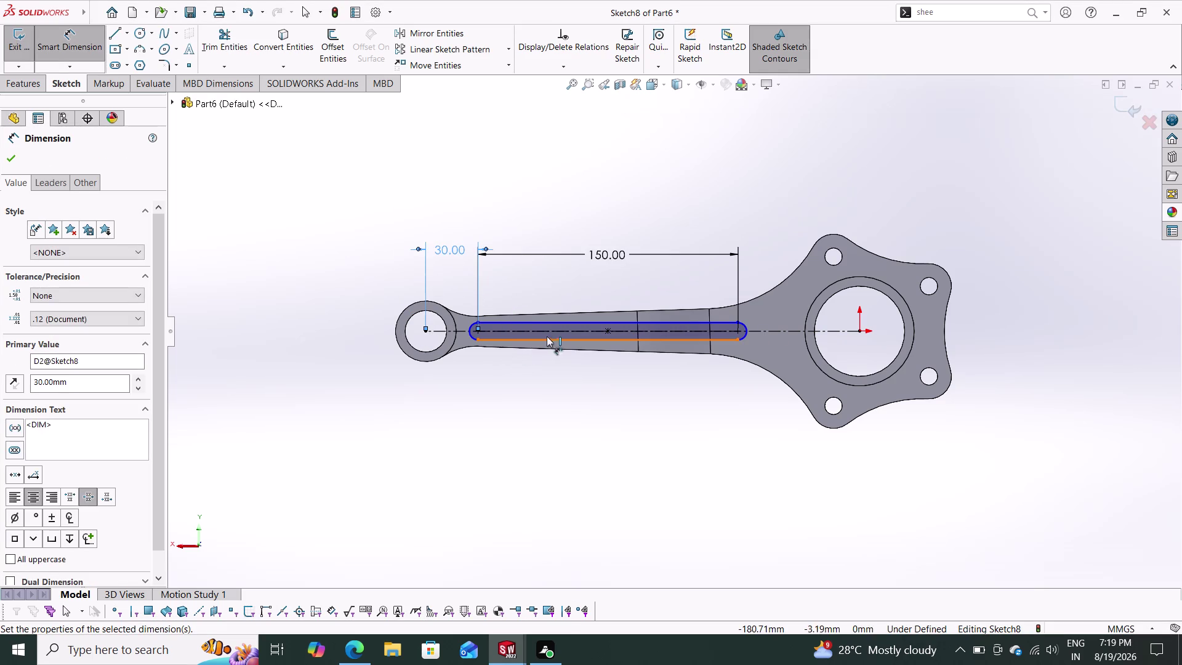
click(747, 328)
click(796, 203)
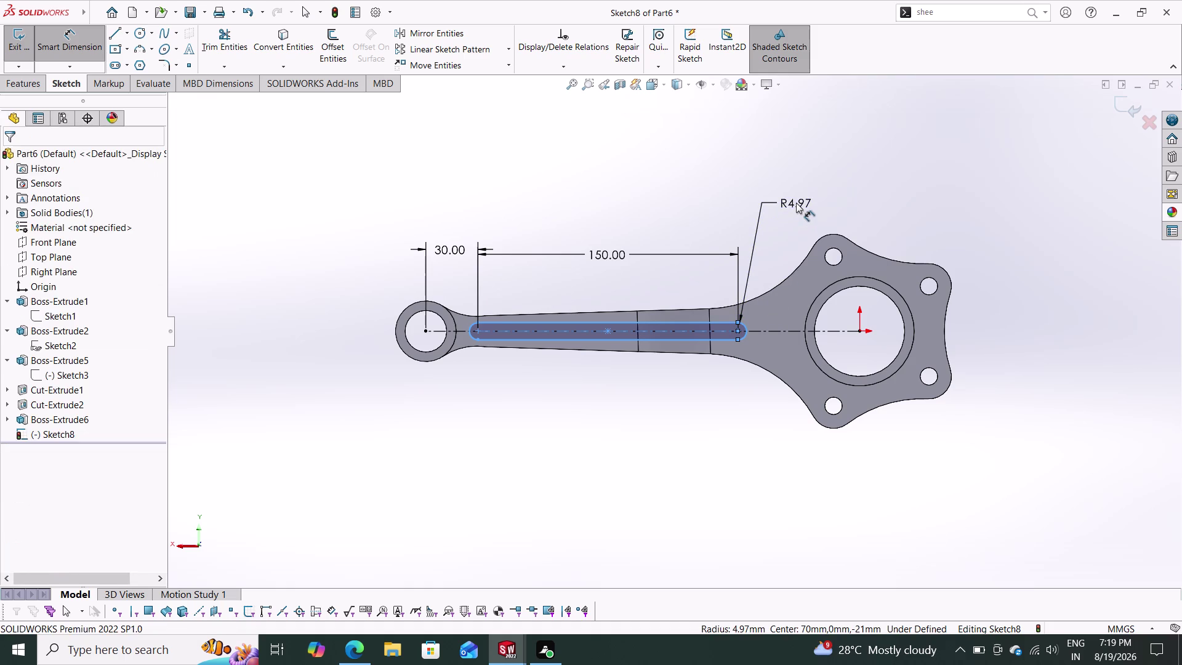
key(6)
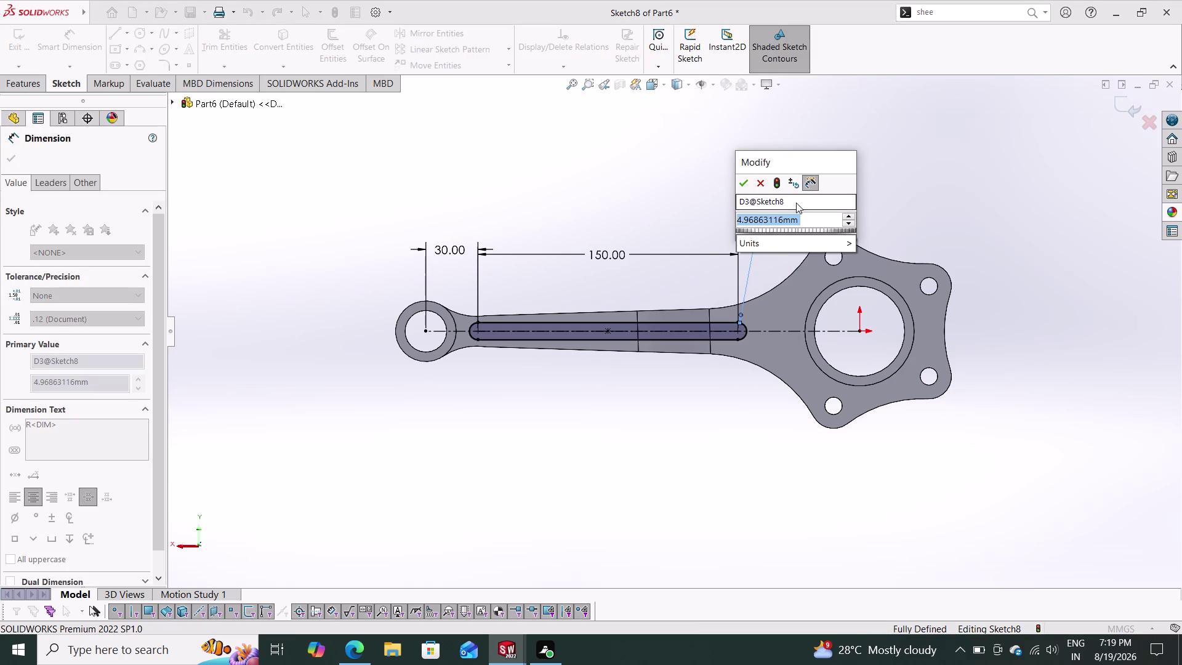
key(Return)
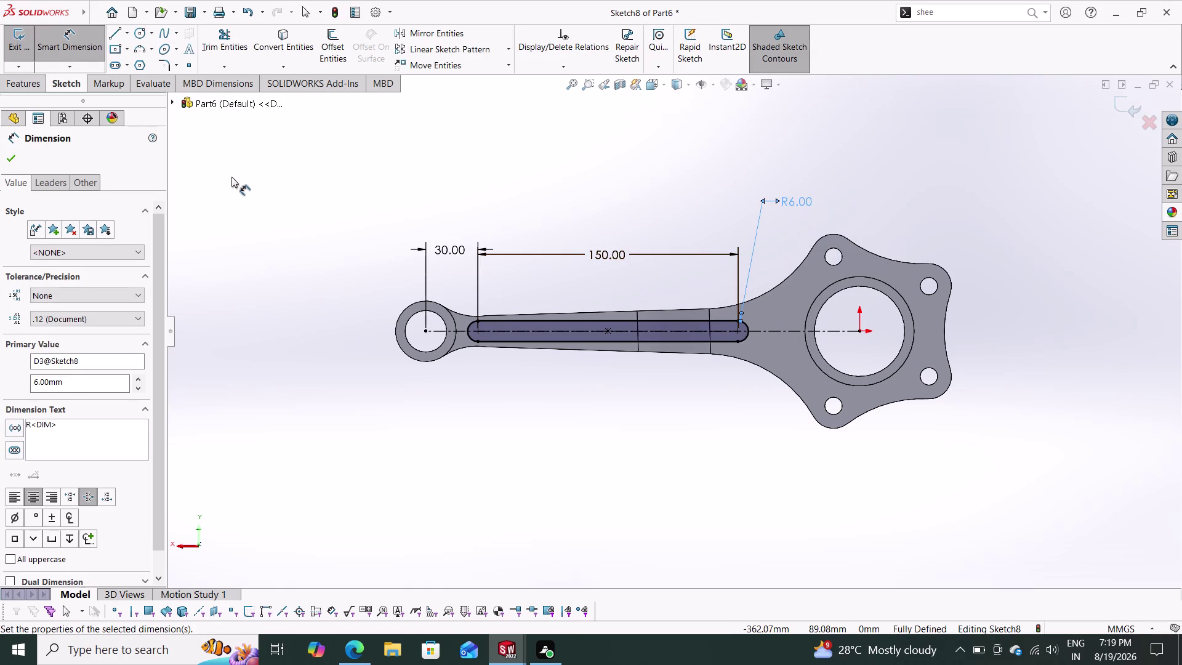
click(7, 152)
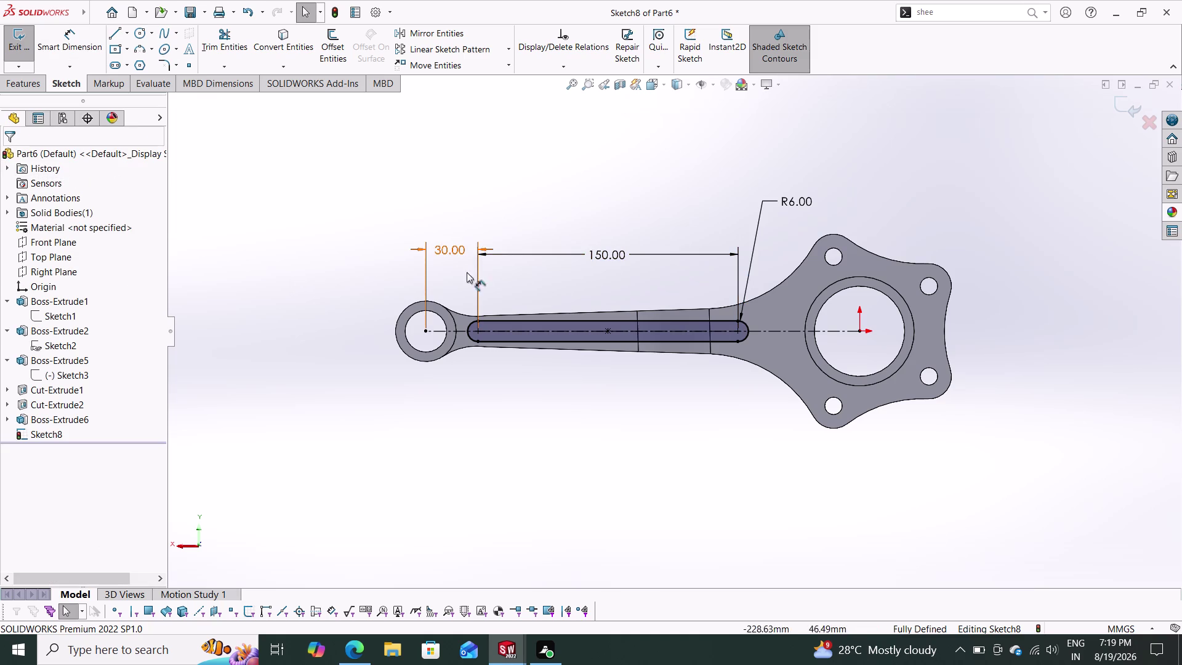
Orbit the rod from several angles to inspect the Sketch8 slot.
middle_drag(529, 462, 572, 344)
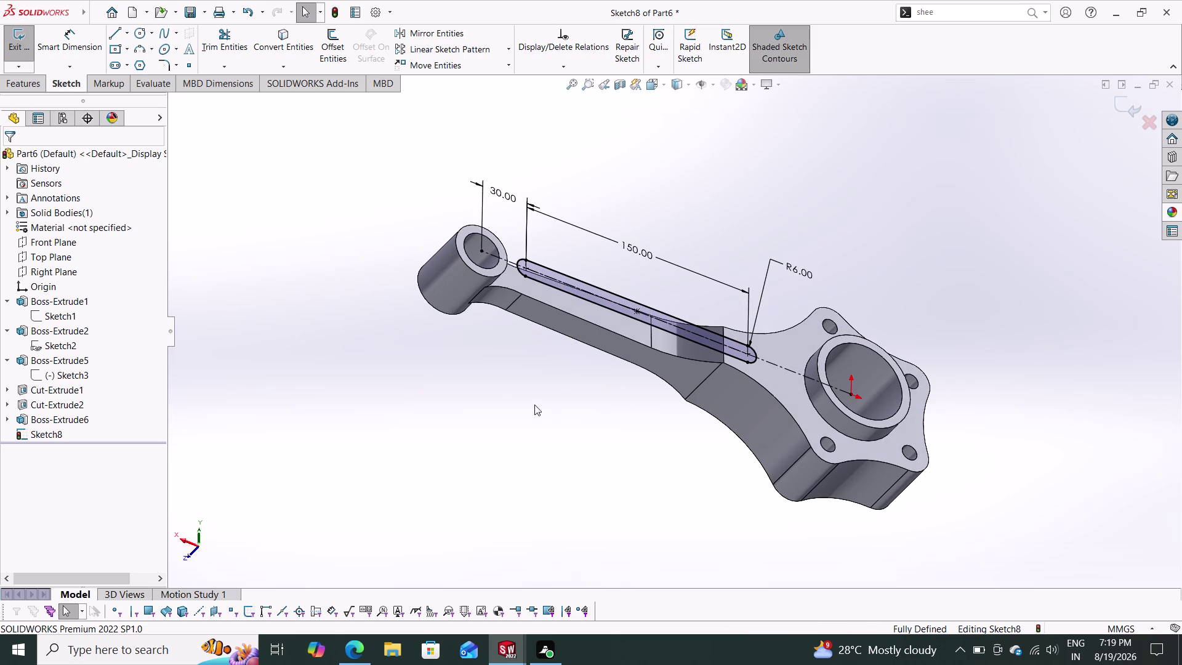
middle_drag(529, 415, 500, 472)
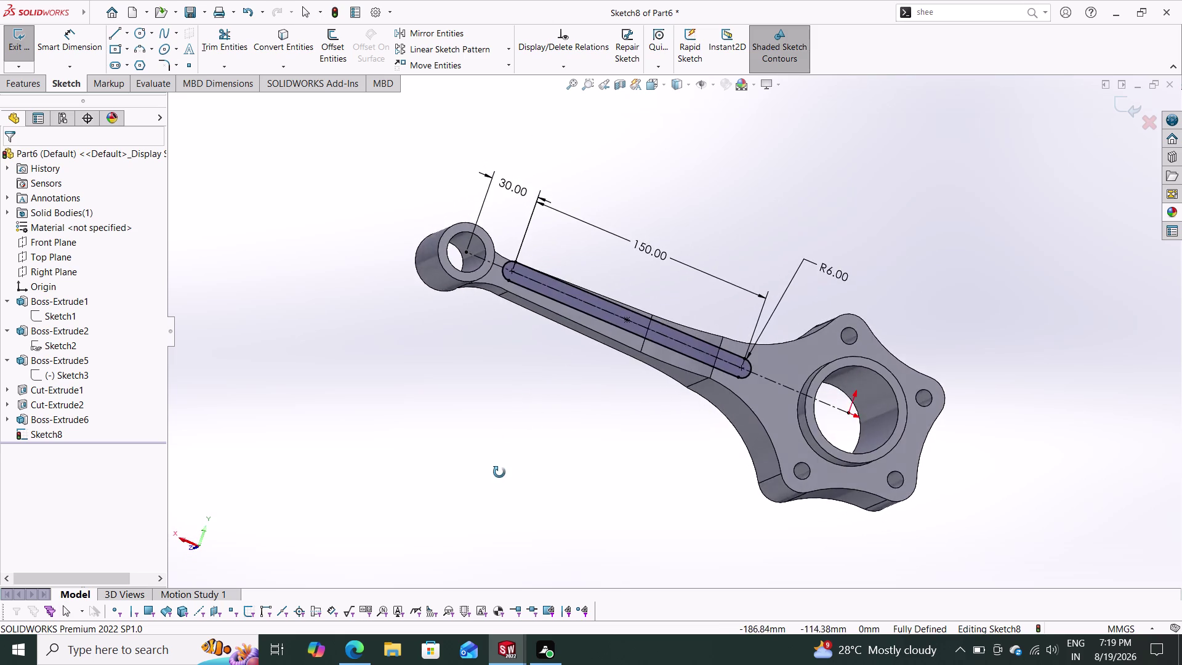
middle_drag(499, 472, 515, 449)
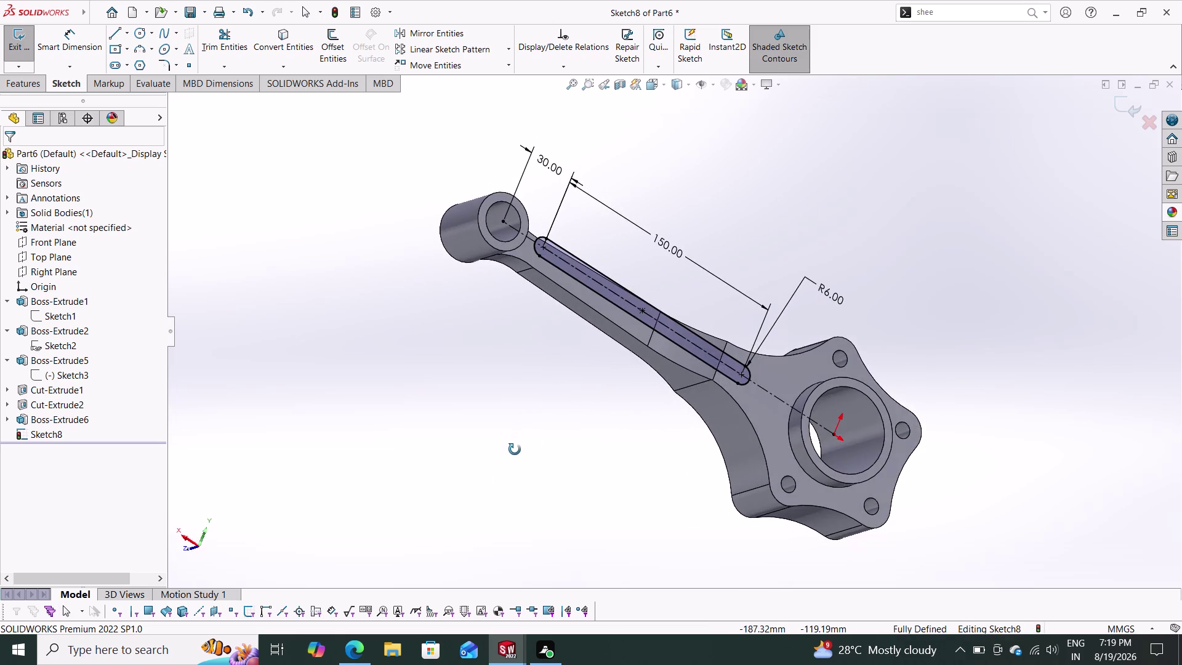
middle_drag(515, 450, 465, 461)
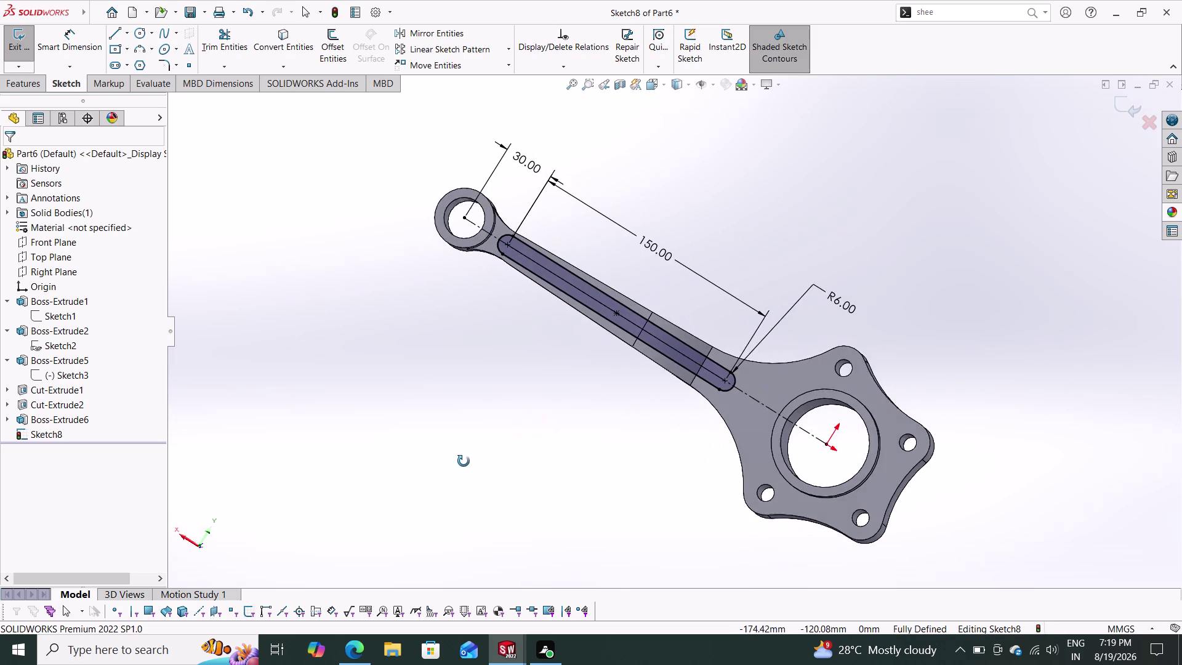
middle_drag(464, 462, 530, 423)
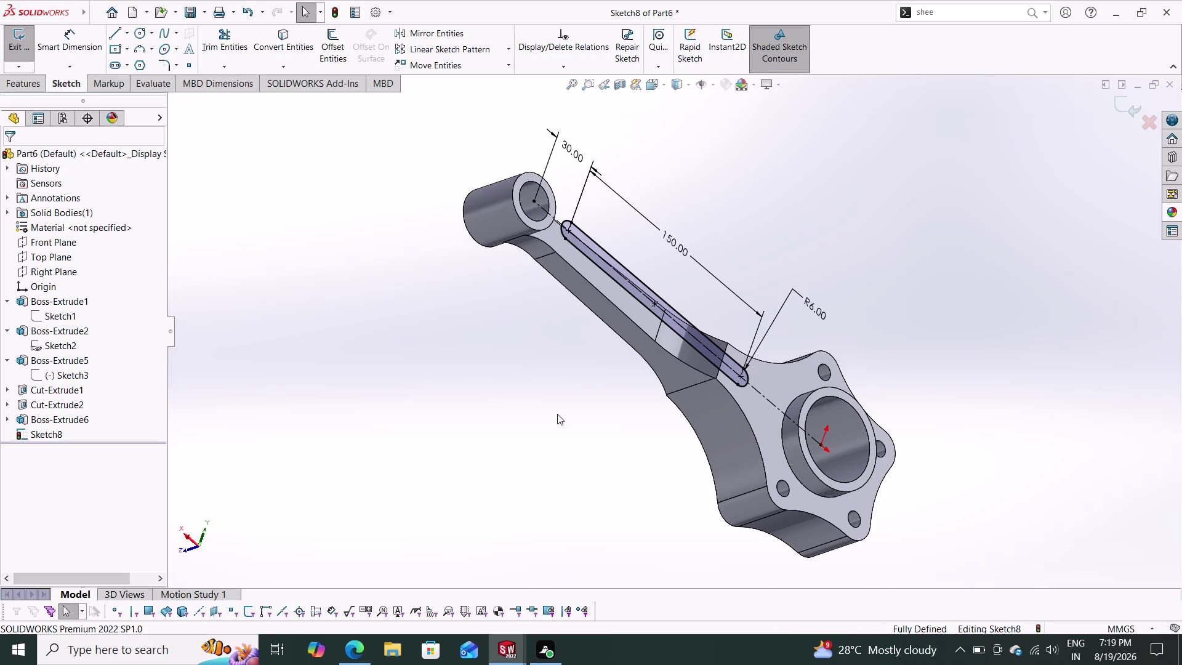
middle_drag(553, 420, 619, 409)
middle_drag(604, 408, 545, 389)
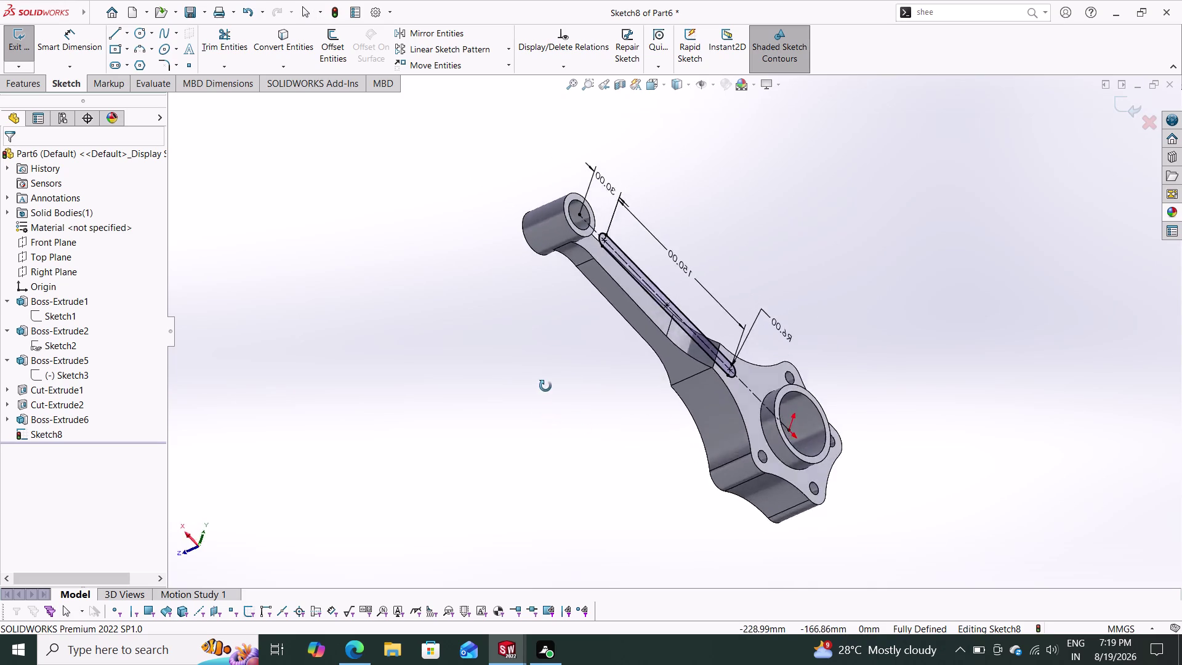
middle_drag(544, 389, 488, 404)
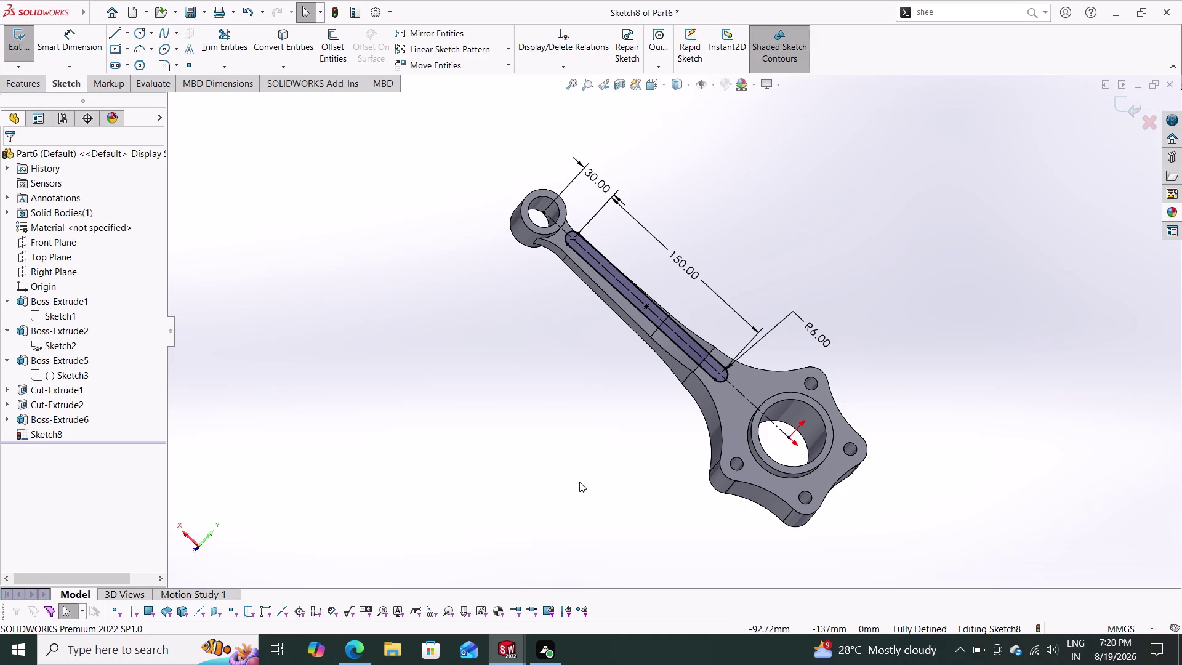
middle_drag(571, 475, 630, 419)
middle_drag(628, 419, 574, 442)
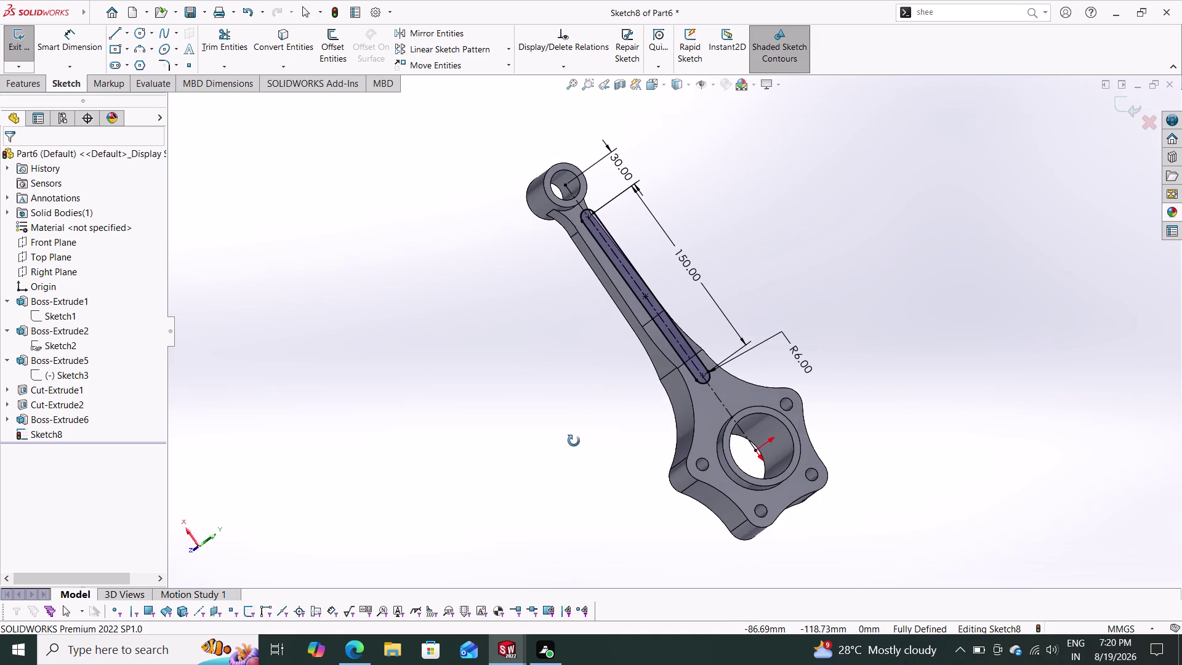
middle_drag(574, 441, 588, 437)
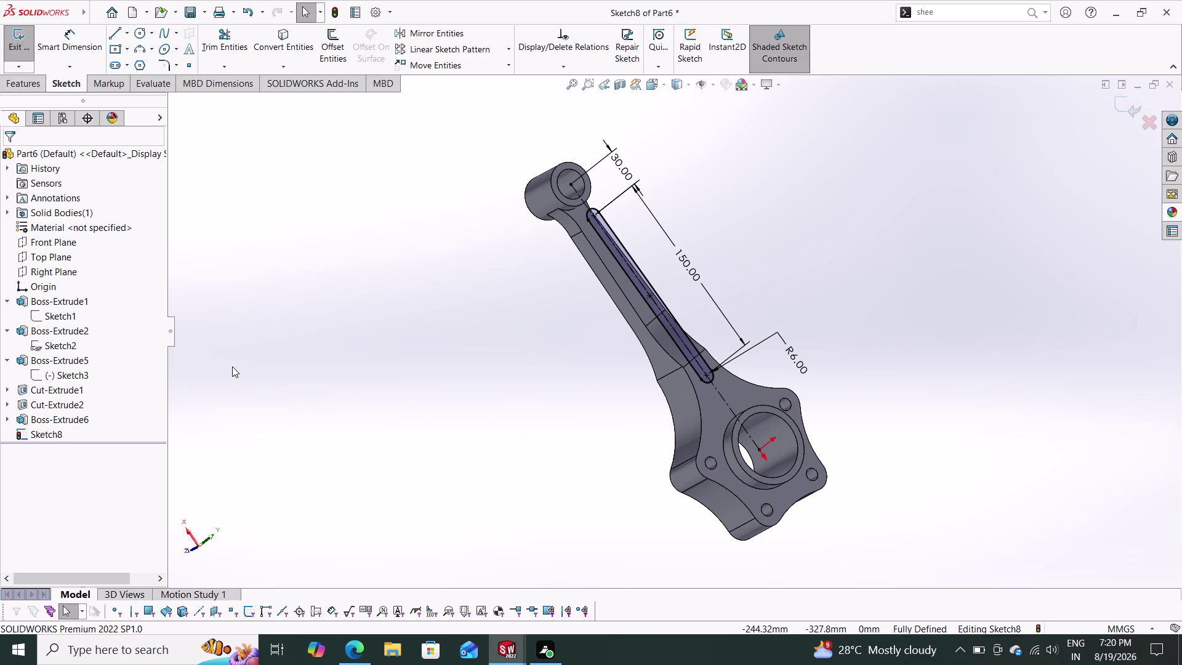
click(36, 78)
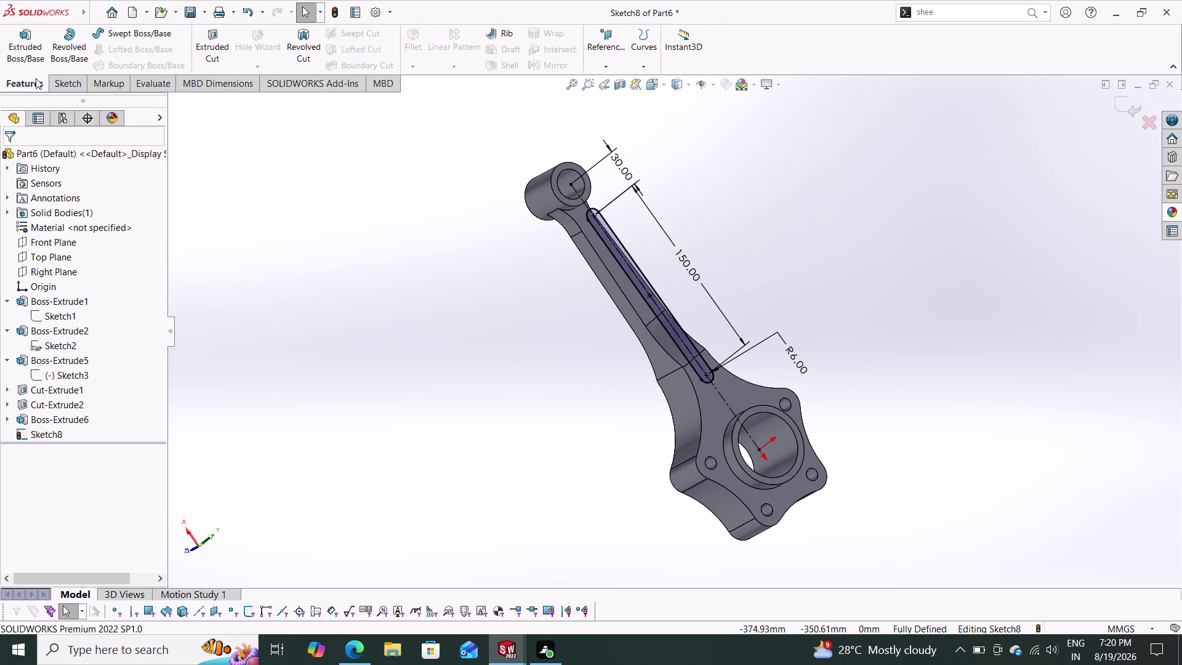
Start an extruded cut from the slot sketch at a 2.50 mm offset.
click(218, 45)
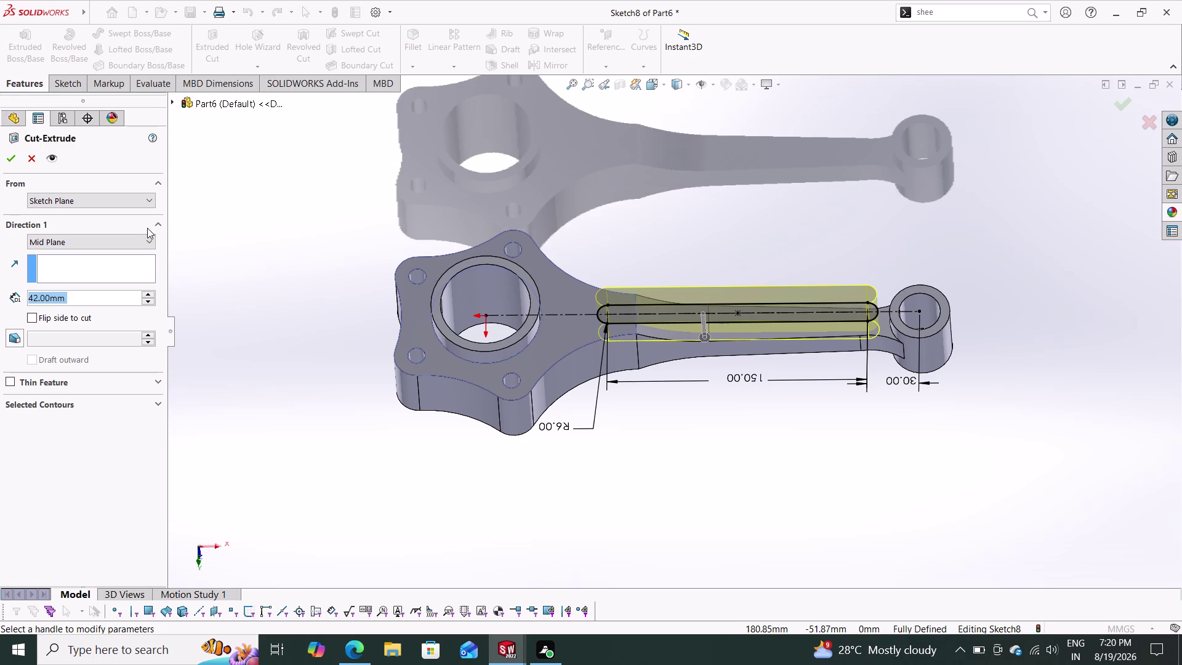
click(143, 198)
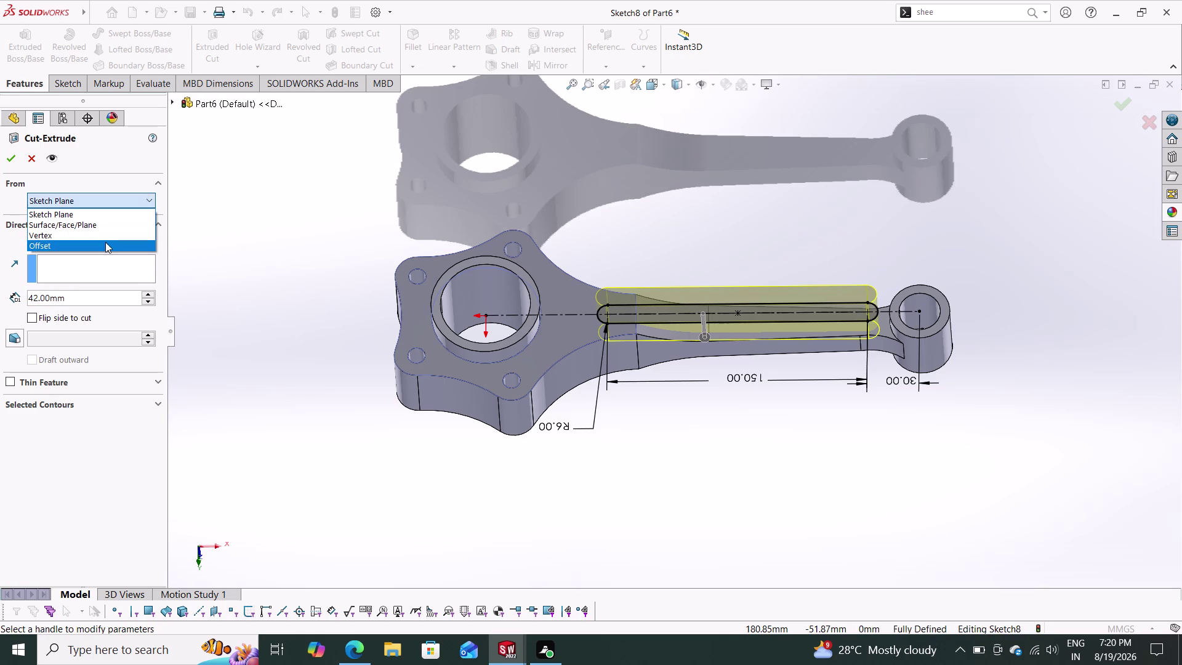
click(106, 242)
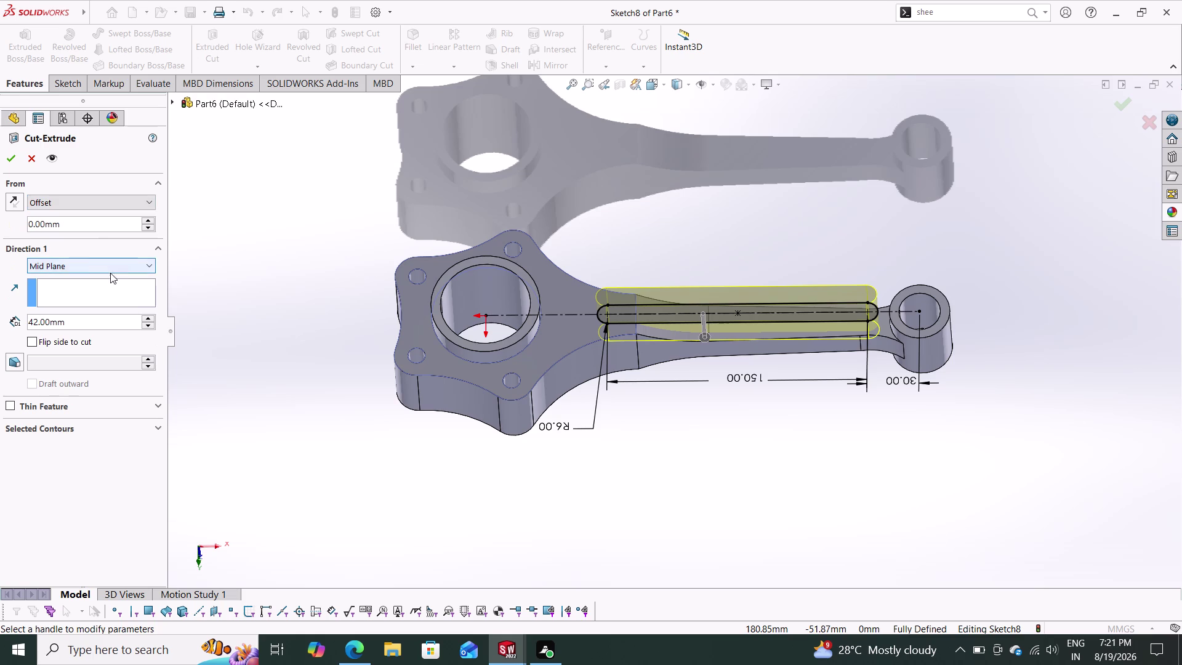
drag(67, 223, 0, 228)
text(2)
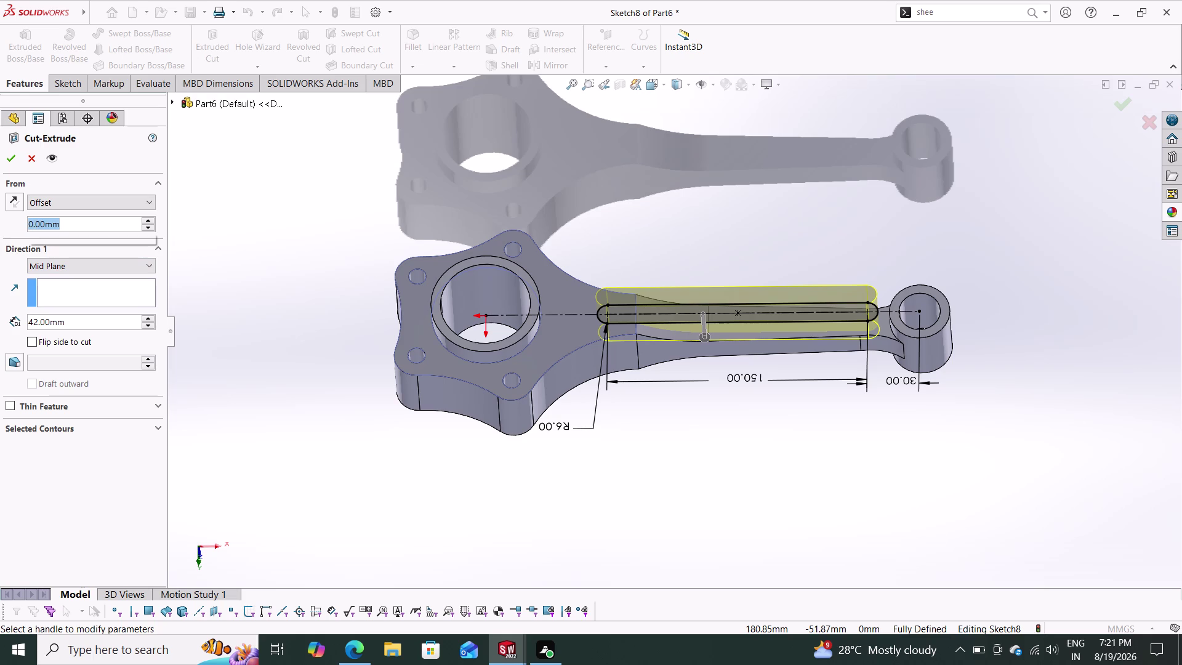
text(.5)
key(Return)
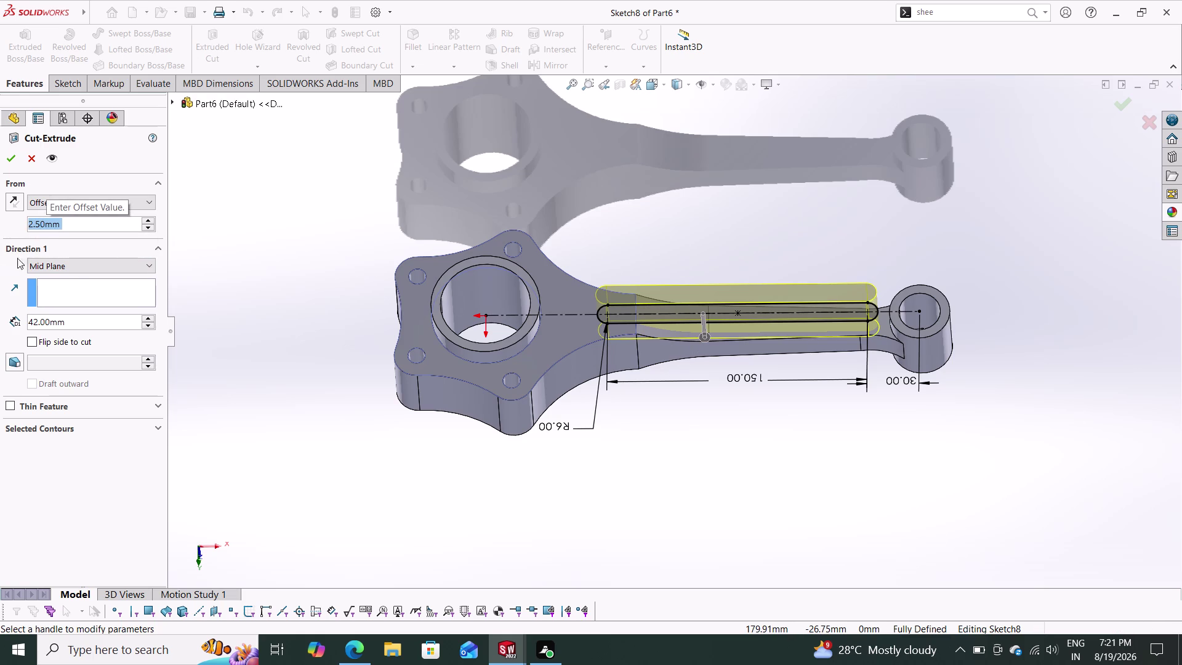
Set the cut to 42 mm Blind with its direction reversed.
click(74, 265)
click(67, 277)
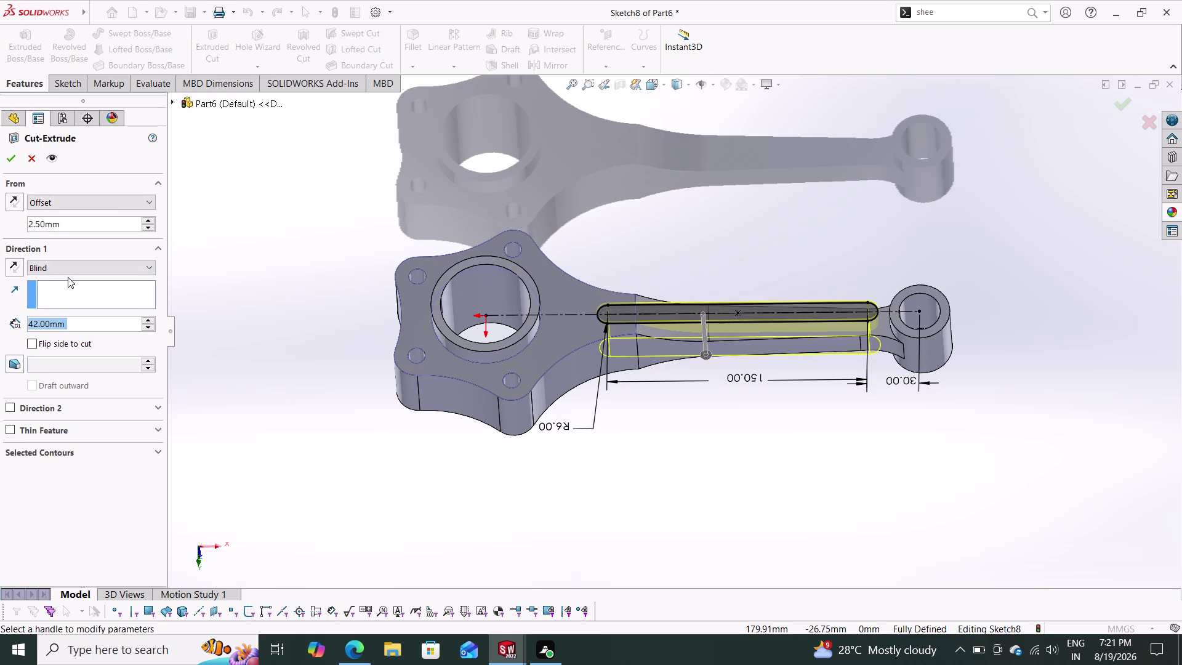
click(17, 269)
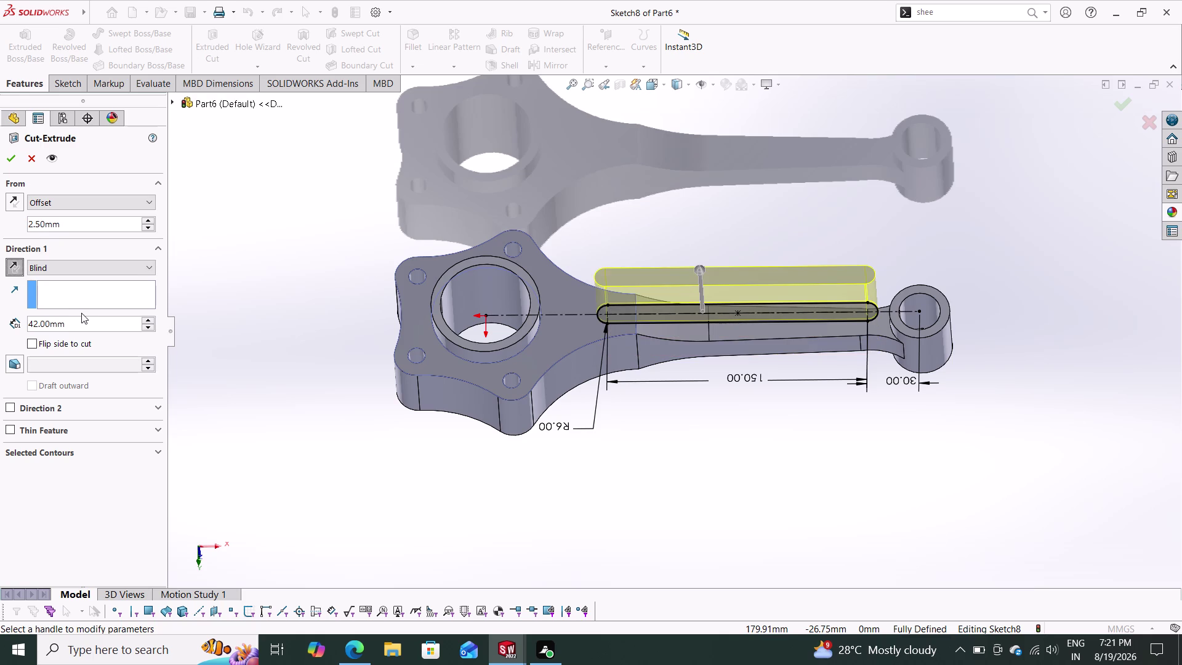
click(12, 163)
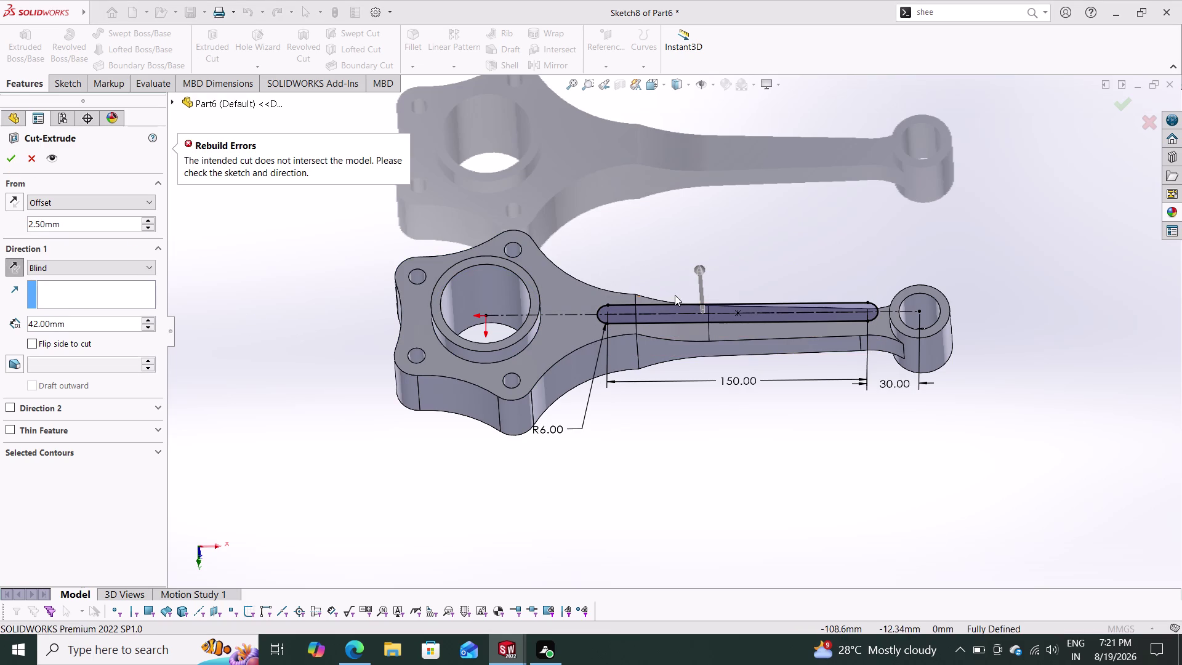
Orbit the connecting rod to inspect the slot cut preview from several angles.
middle_drag(781, 239, 732, 318)
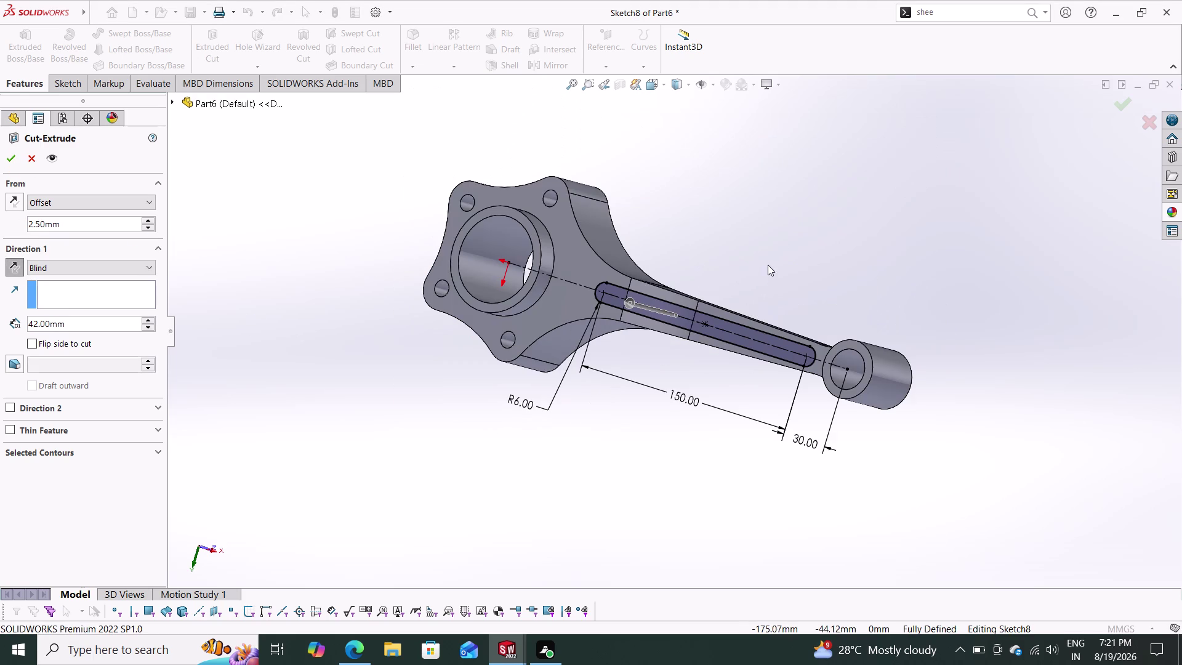
middle_drag(766, 264, 842, 167)
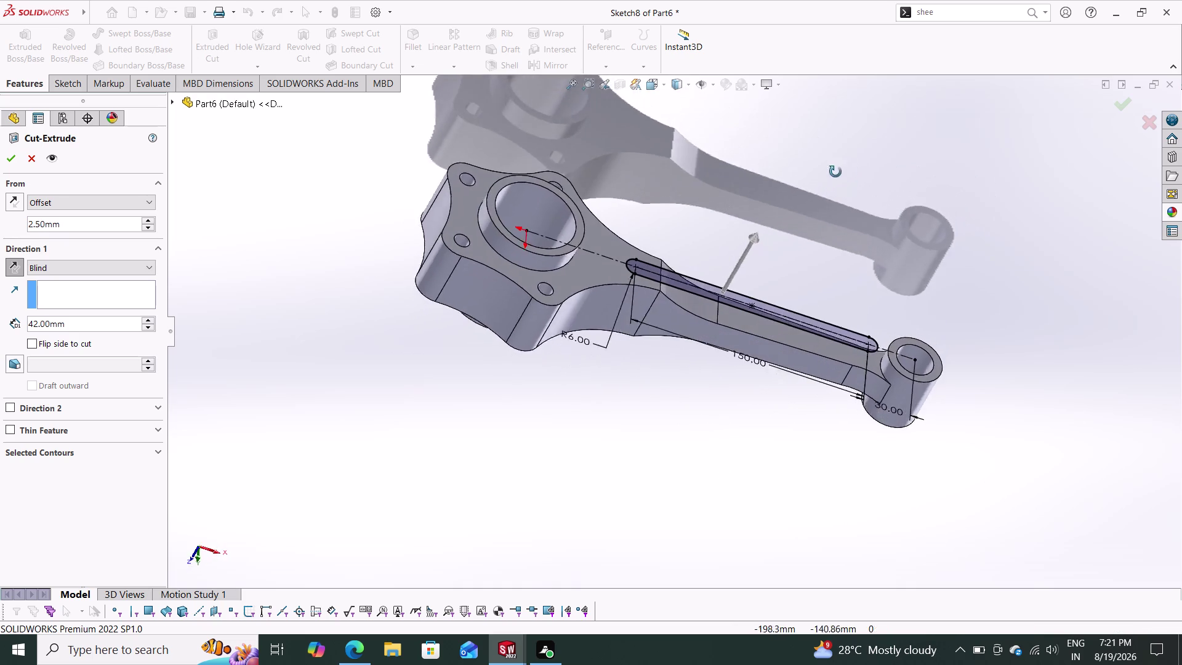
middle_drag(843, 168, 808, 335)
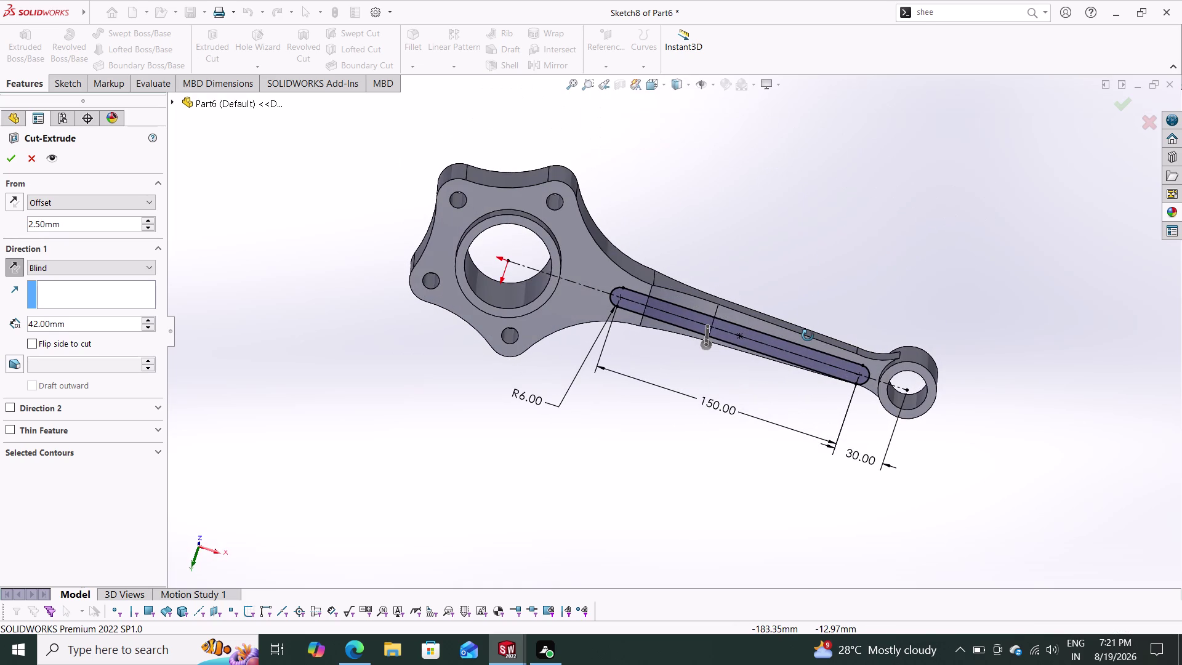
middle_drag(808, 335, 805, 330)
middle_drag(878, 327, 859, 374)
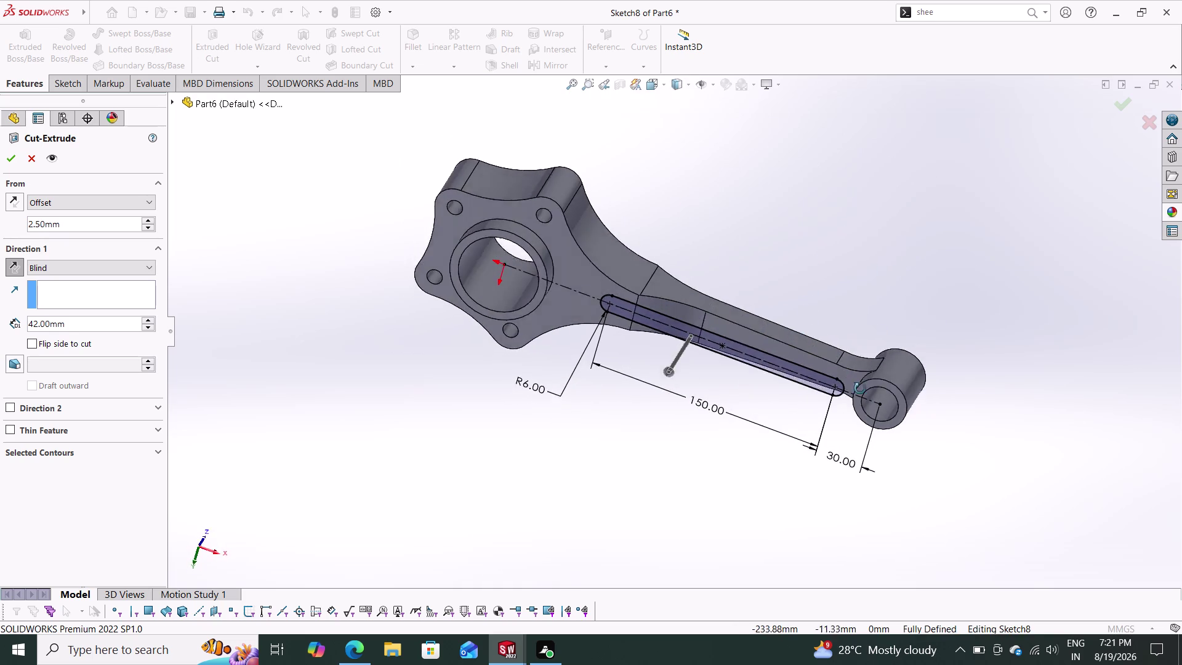
middle_drag(860, 374, 926, 229)
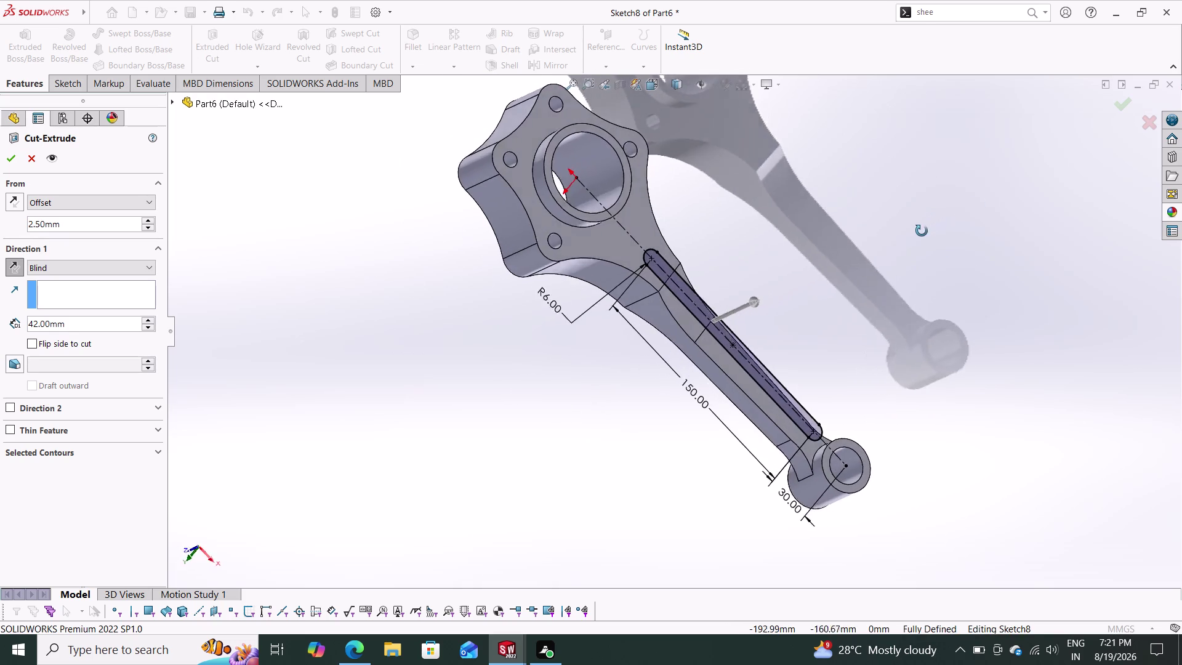
middle_drag(926, 229, 888, 245)
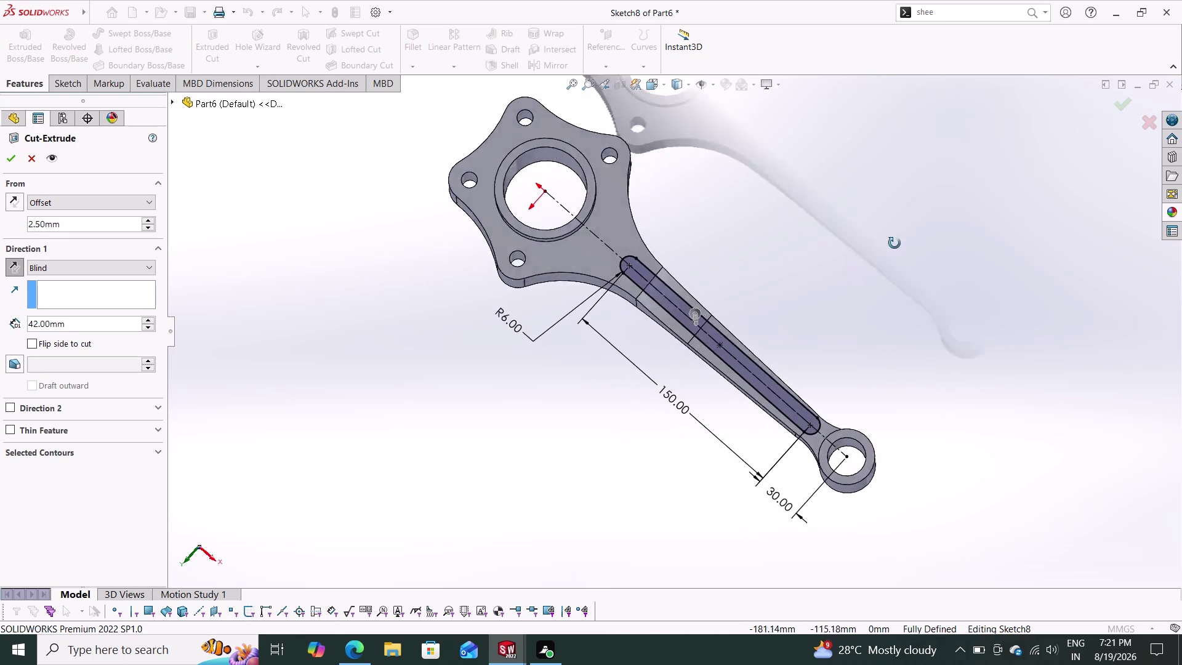
middle_drag(887, 245, 865, 249)
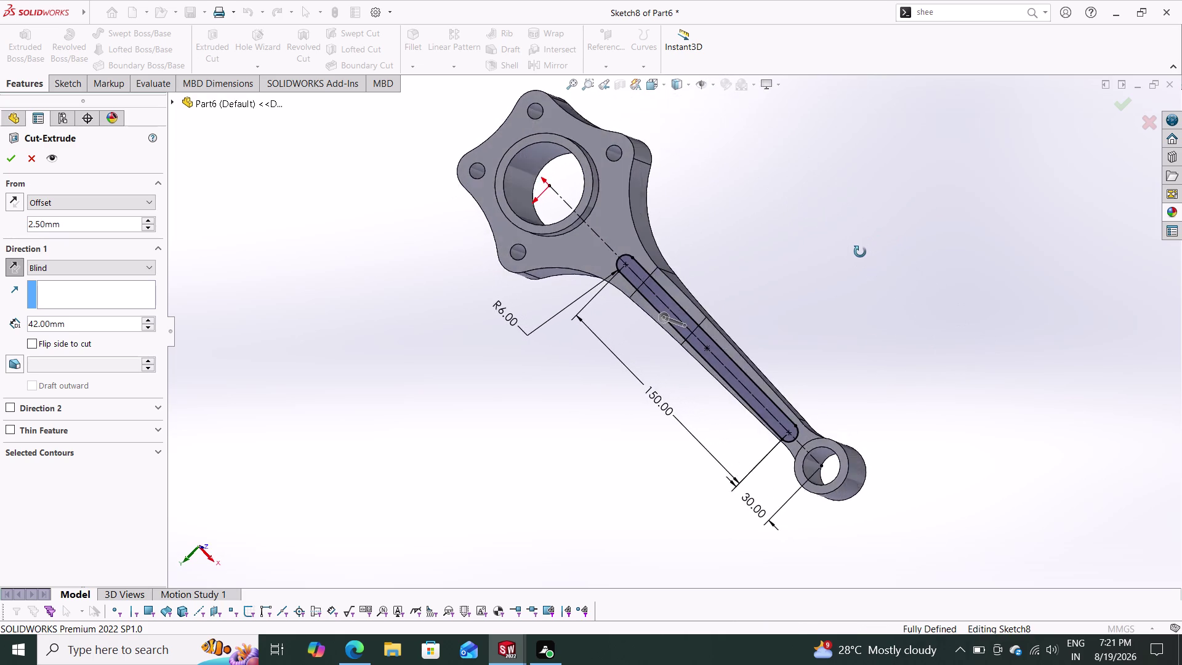
middle_drag(864, 250, 929, 221)
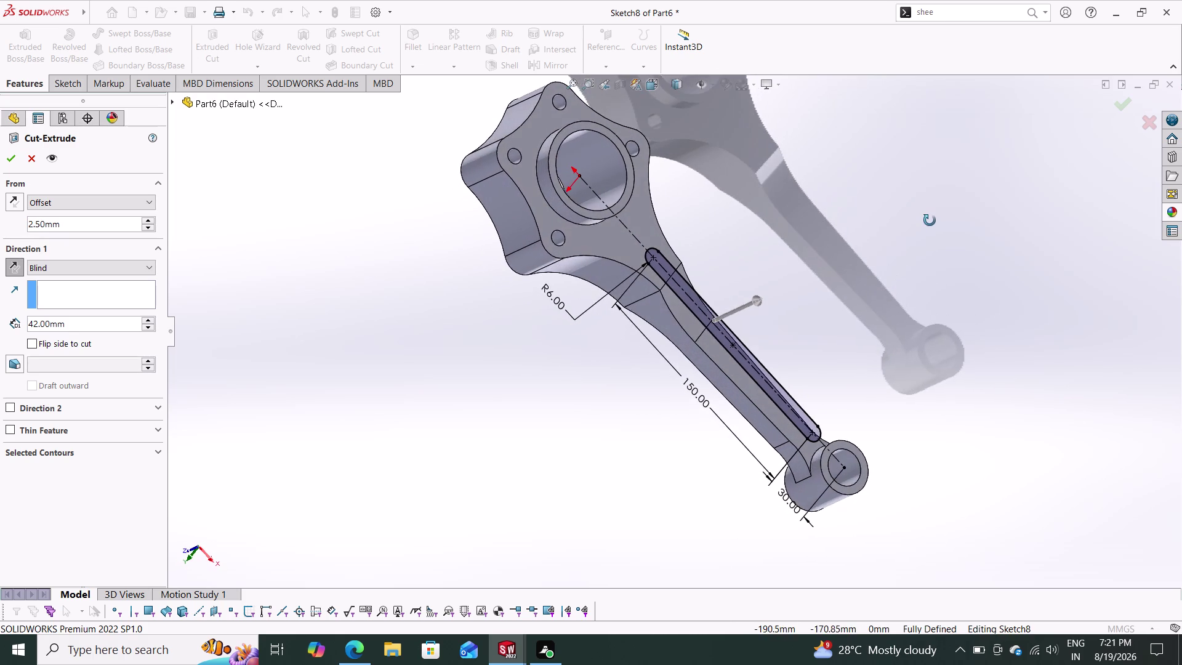
middle_drag(930, 221, 891, 218)
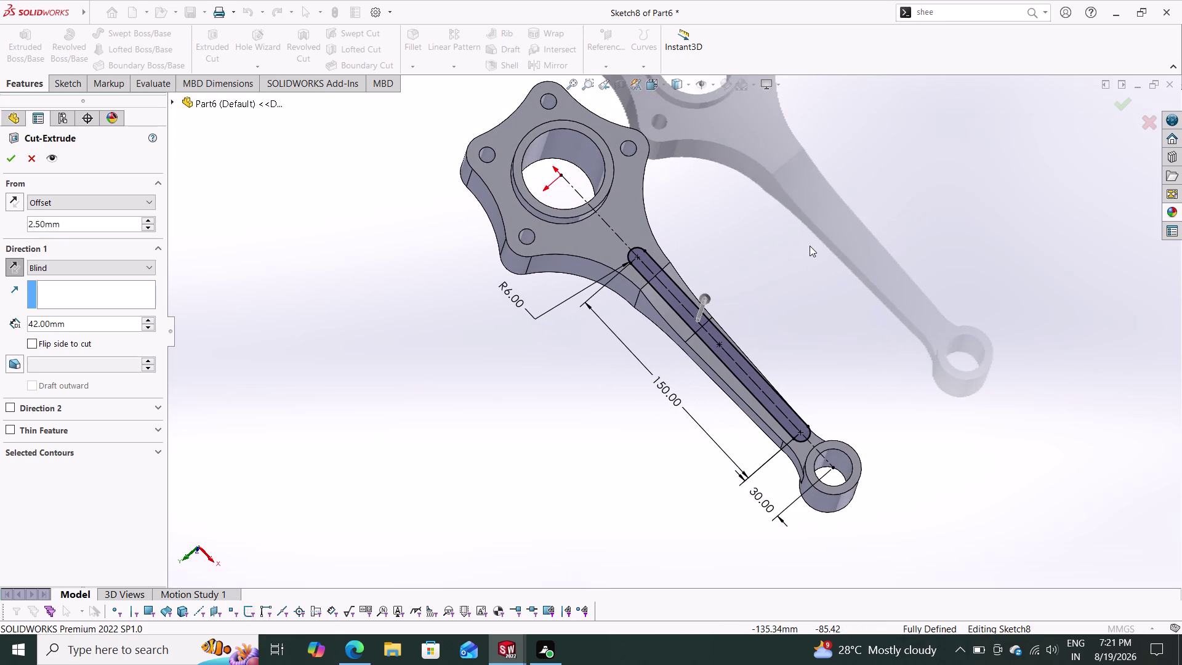
Drag the slot cut's blind depth out to 233 mm and review the deeper preview.
drag(699, 304, 638, 388)
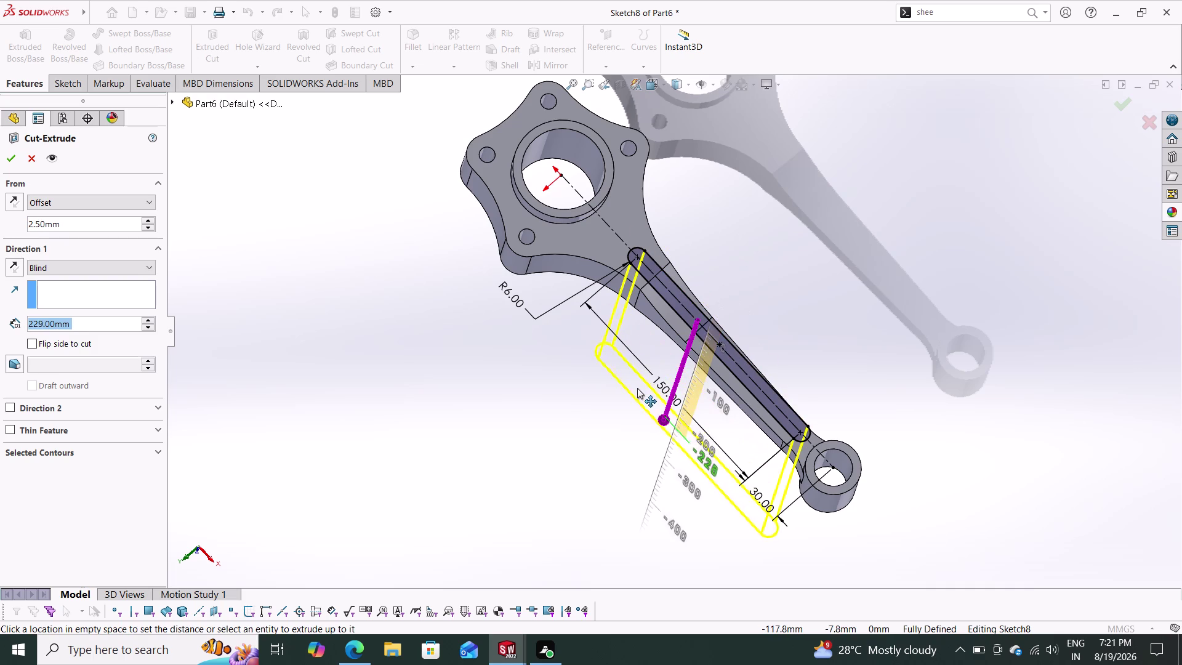
drag(637, 387, 636, 389)
middle_drag(549, 388, 595, 360)
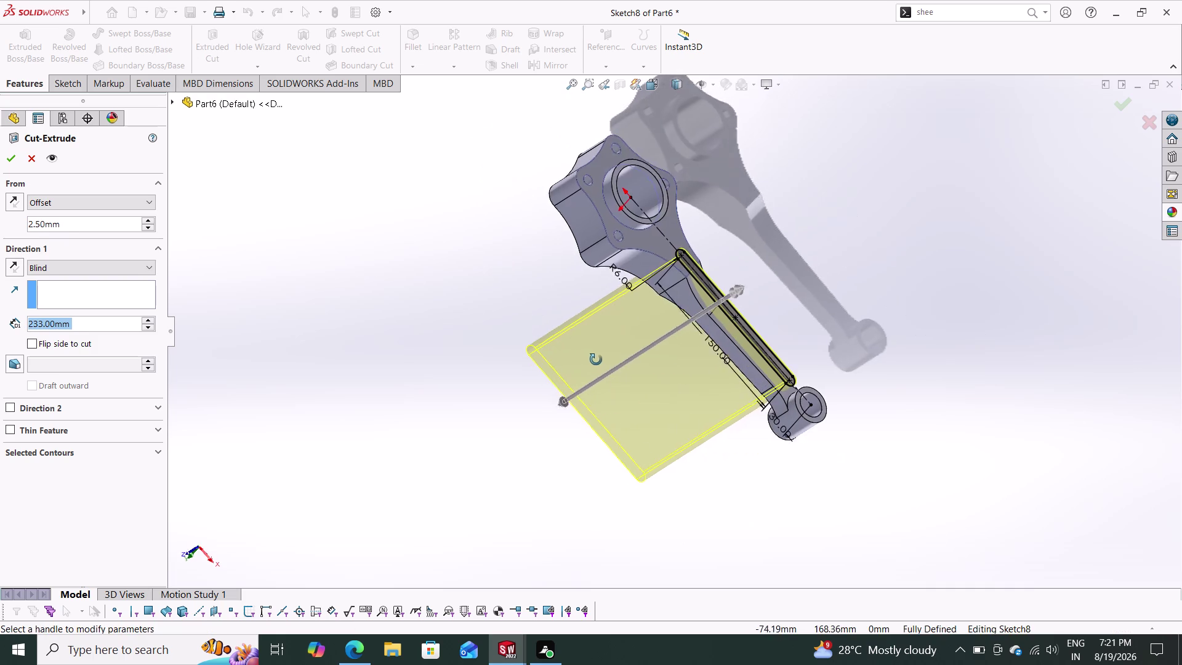
middle_drag(594, 361, 555, 383)
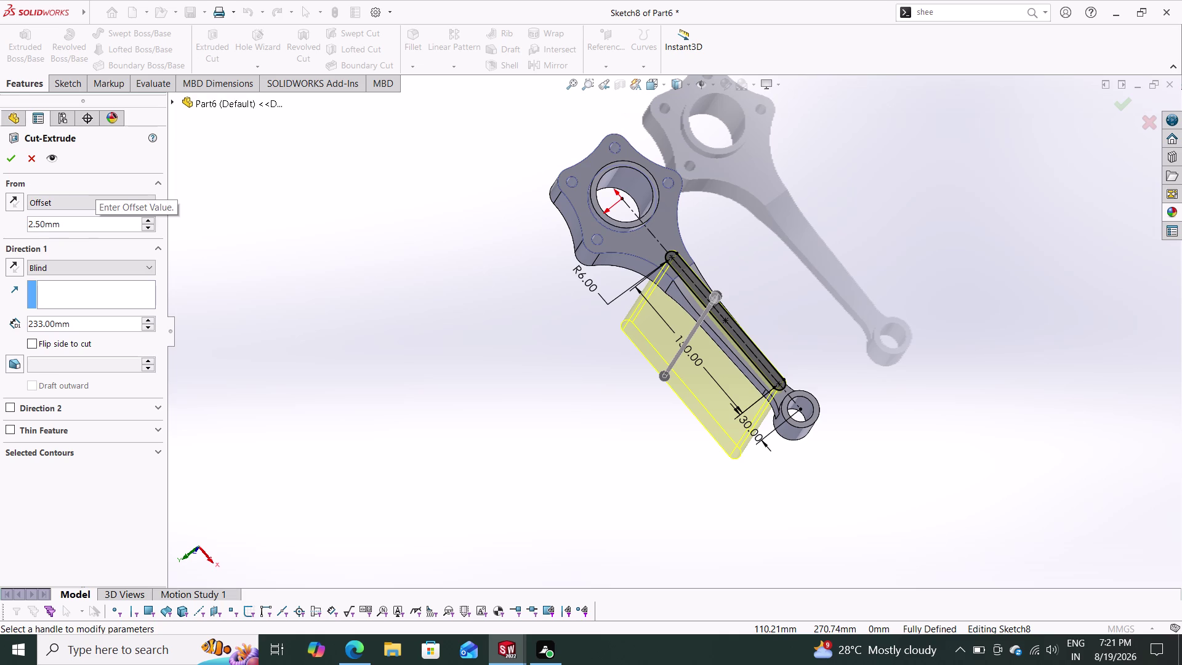
key(space)
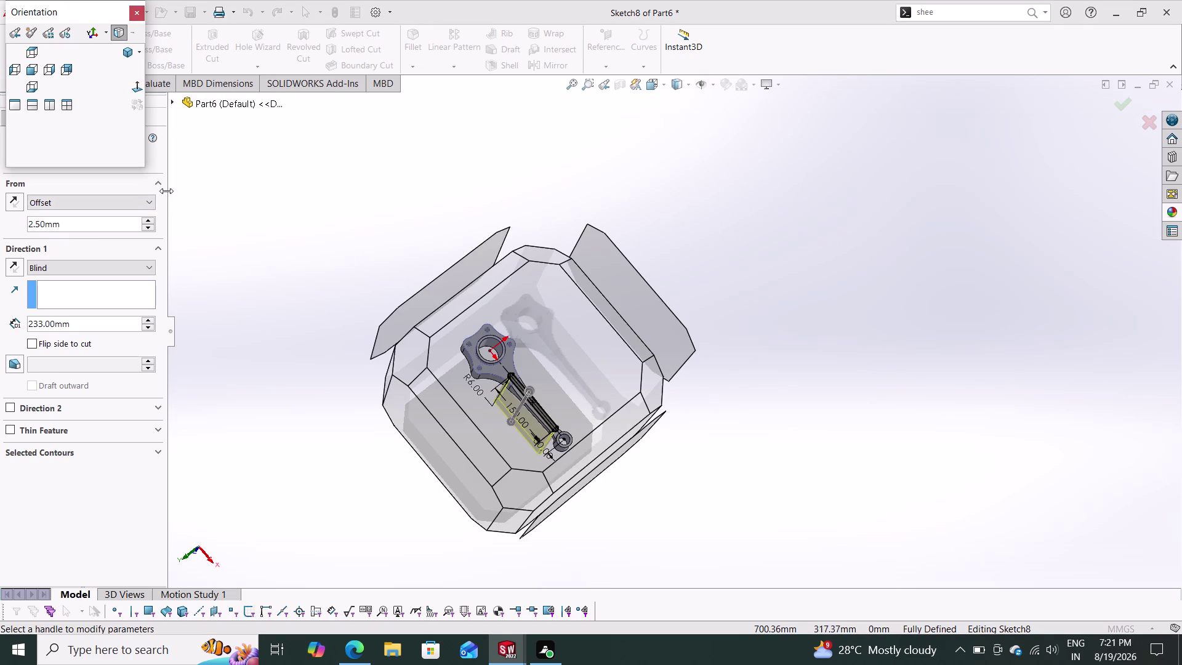
key(Escape)
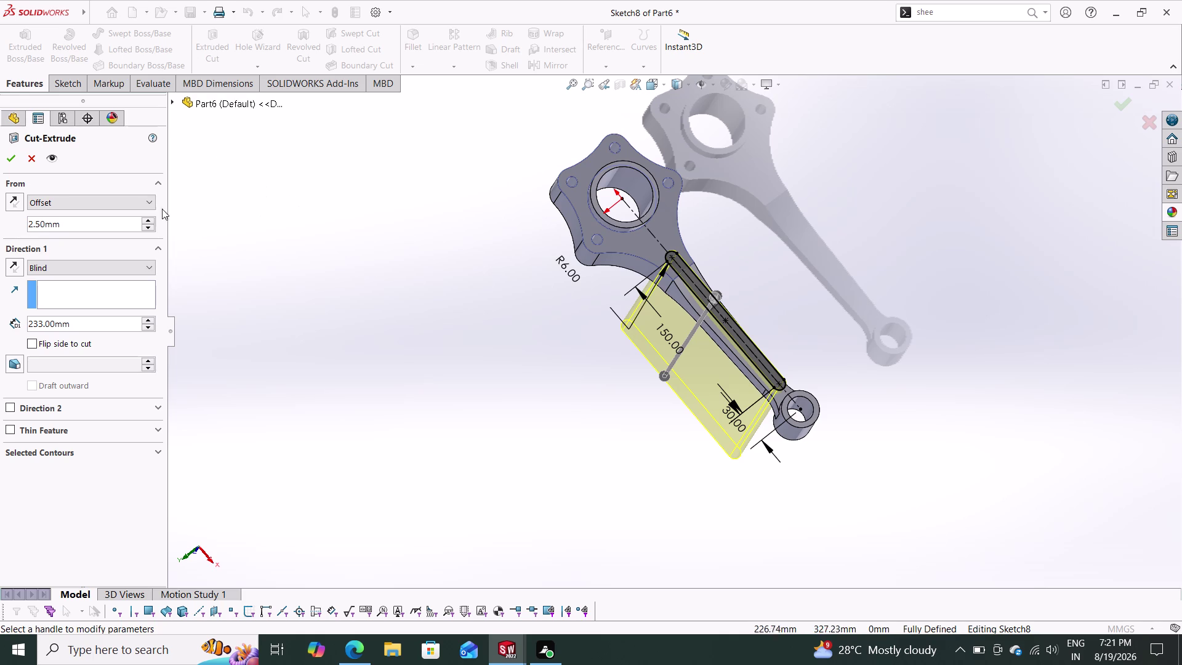
click(131, 204)
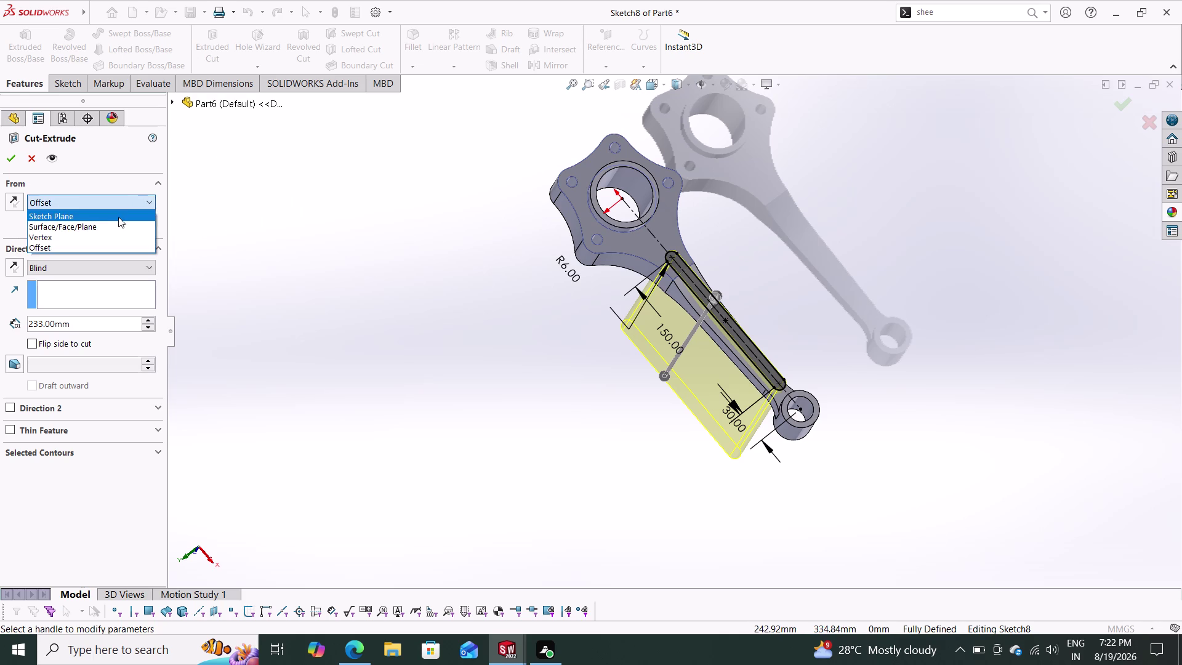
Start the cut from the sketch plane, complete Cut-Extrude4, then undo it.
click(116, 218)
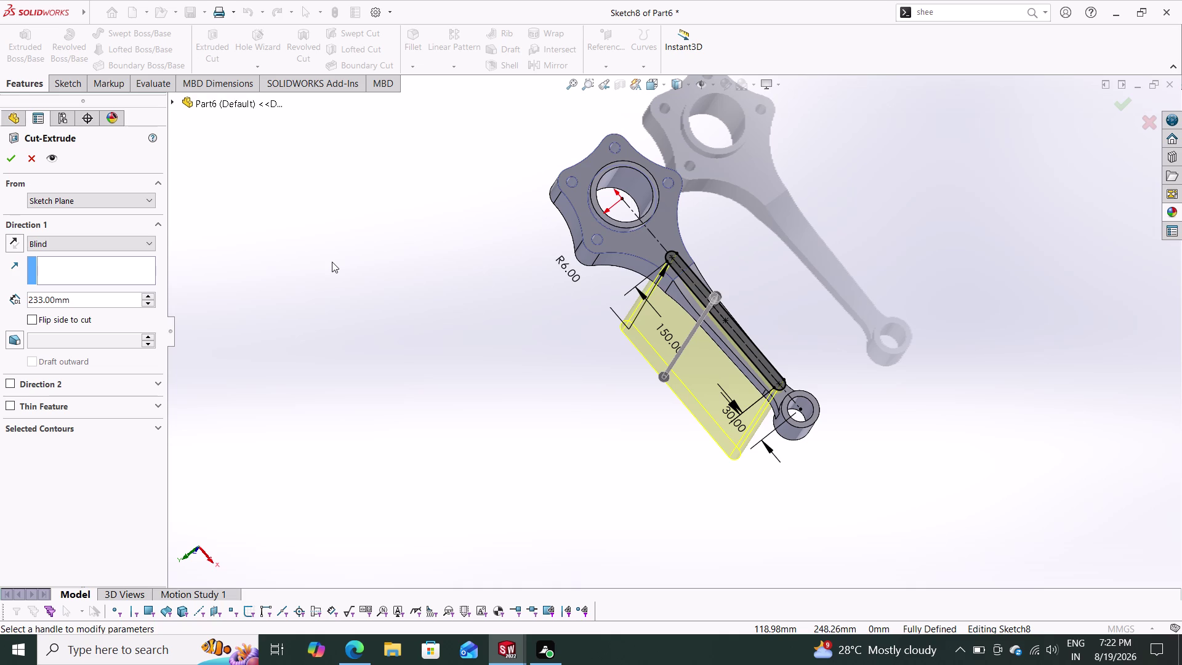
drag(99, 301, 0, 307)
key(ctrl+1)
key(ctrl+2)
key(ctrl+Return)
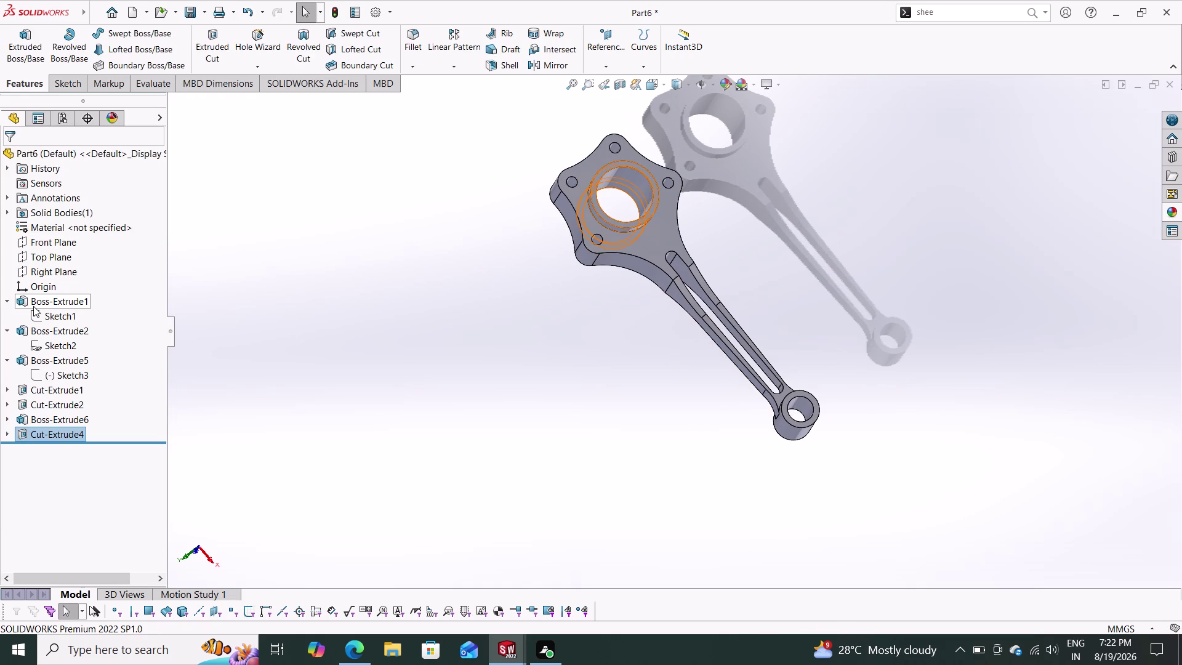
key(ctrl+z)
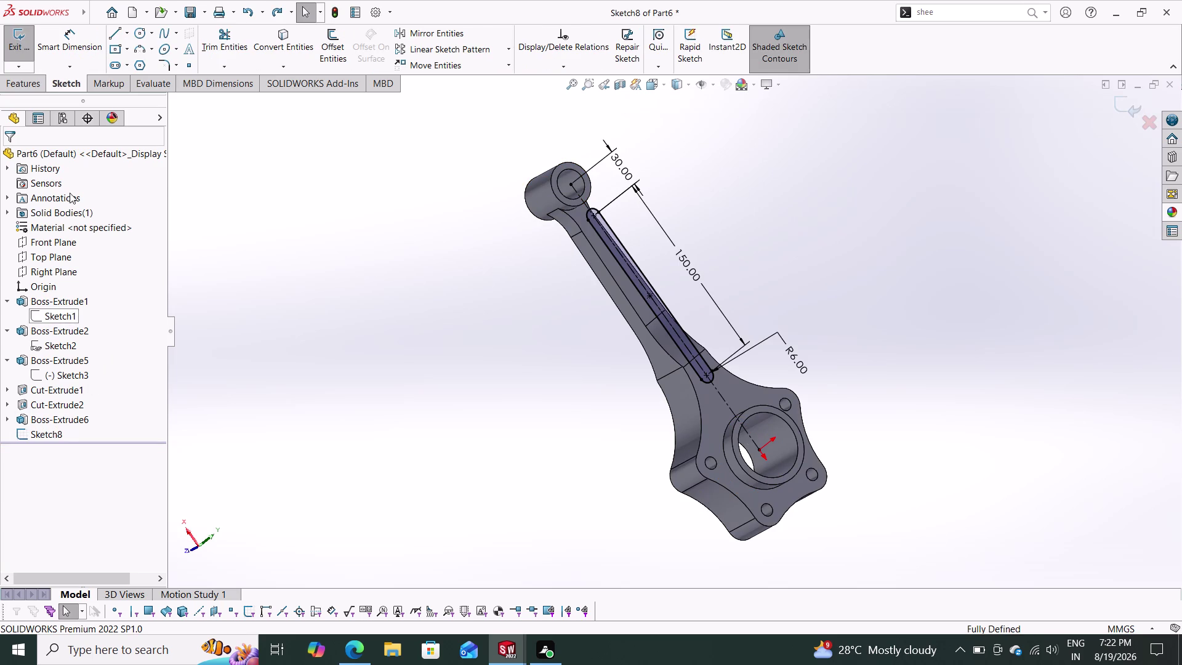
Start an Extruded Cut from Sketch8's slot with a 12 mm blind depth.
click(24, 84)
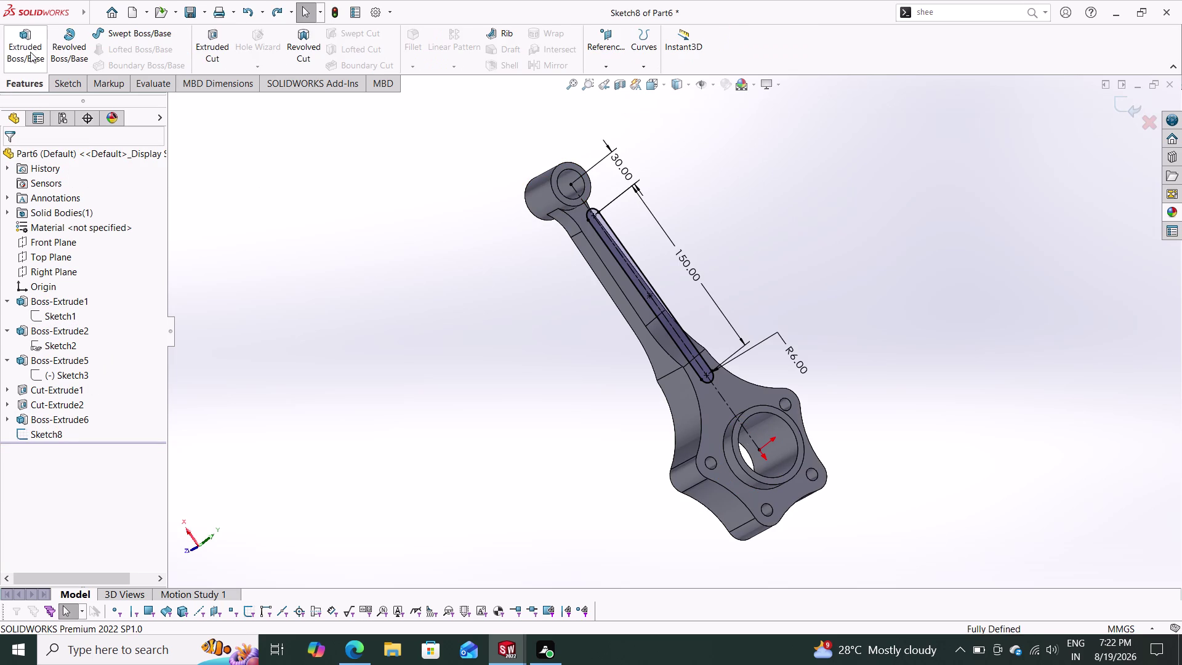
click(213, 39)
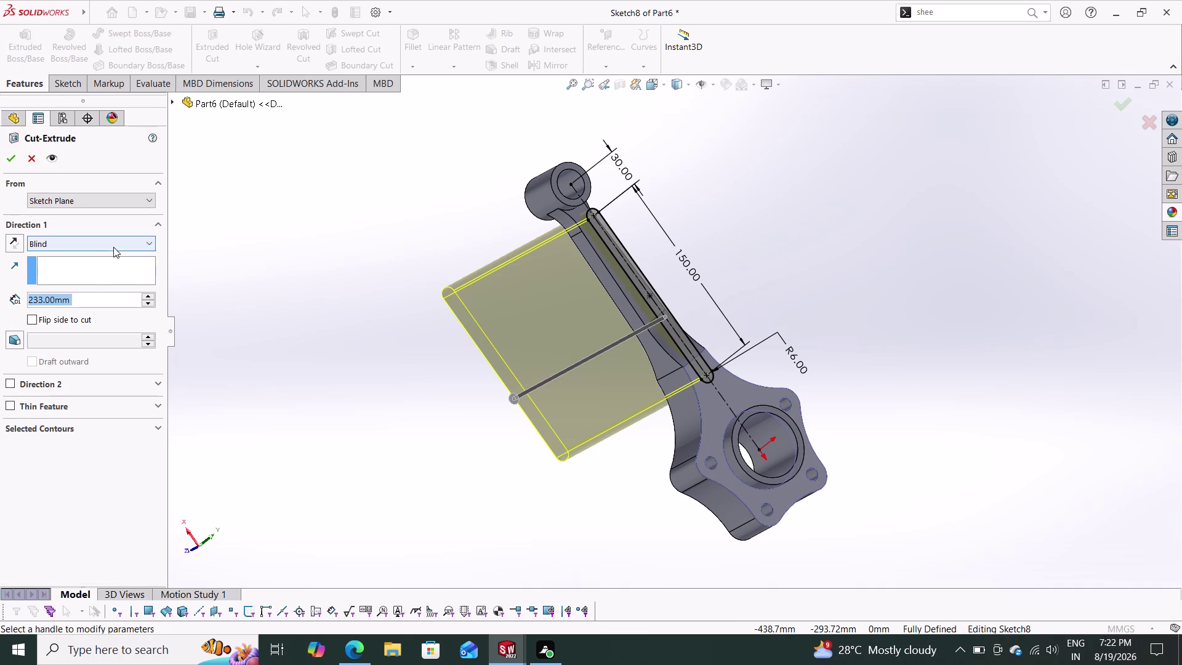
text(12)
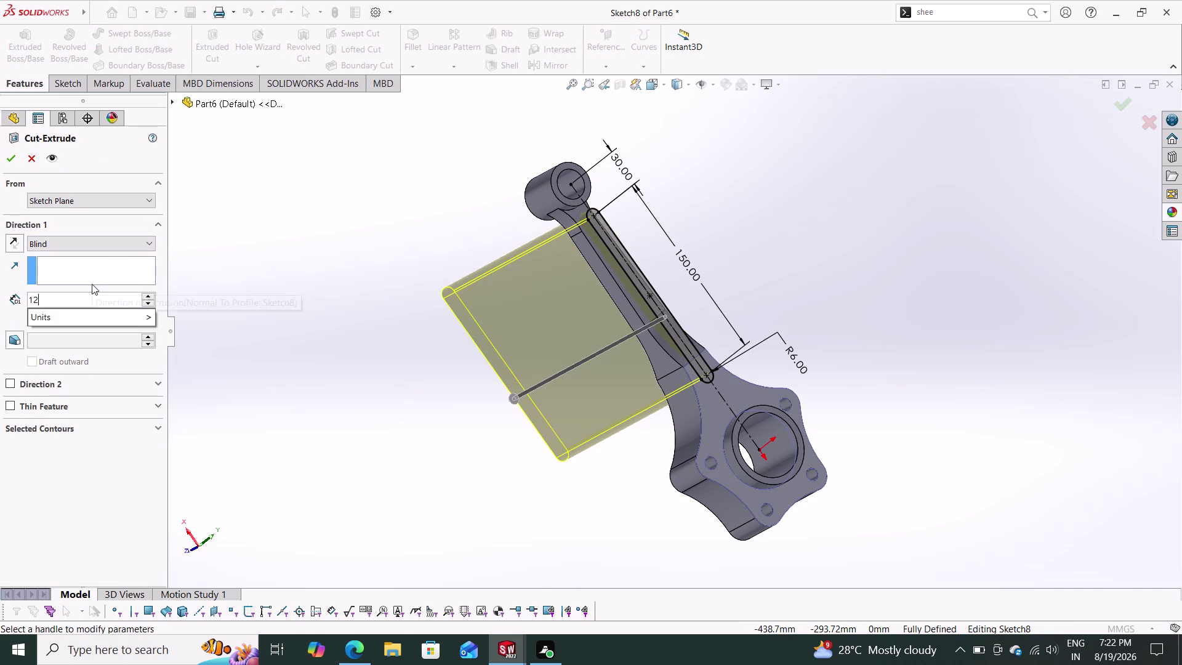
key(Return)
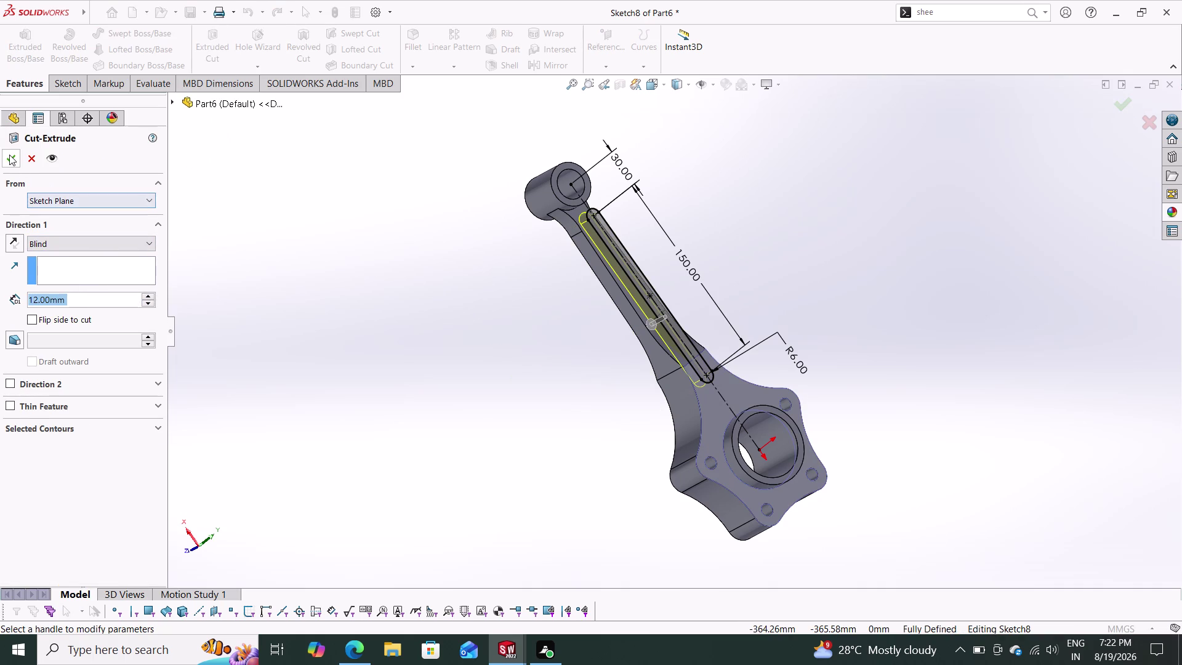
Accept the 12 mm pocket as Cut-Extrude5 and orbit to inspect it.
click(9, 154)
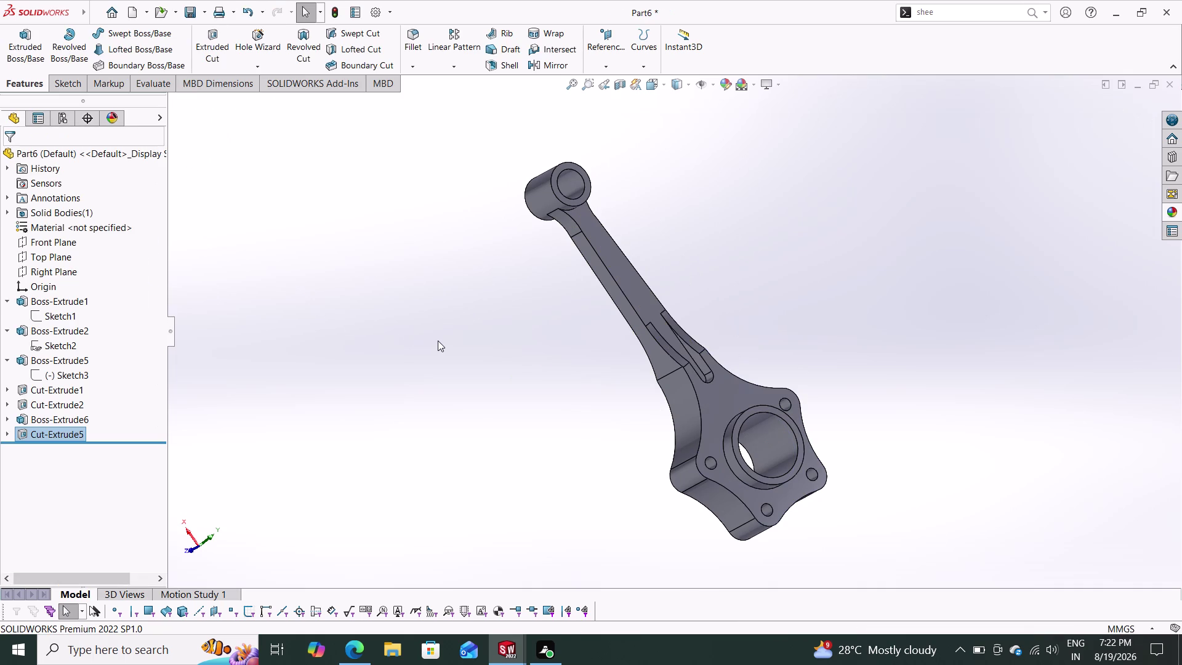
middle_drag(441, 337, 361, 386)
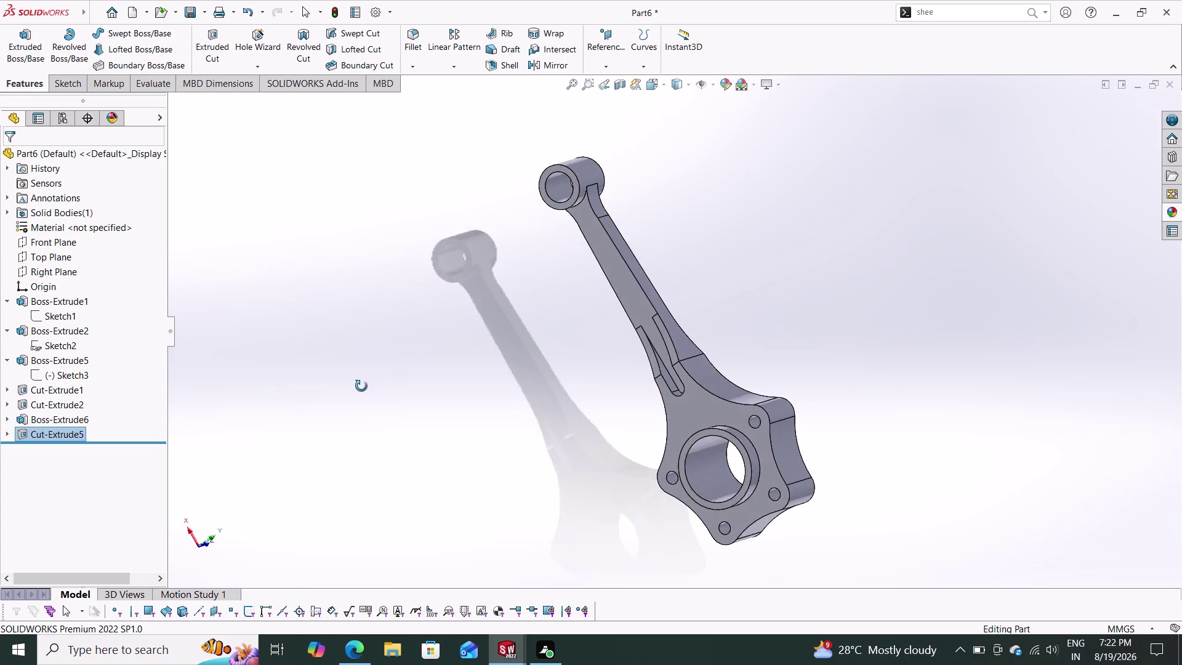
middle_drag(361, 386, 386, 311)
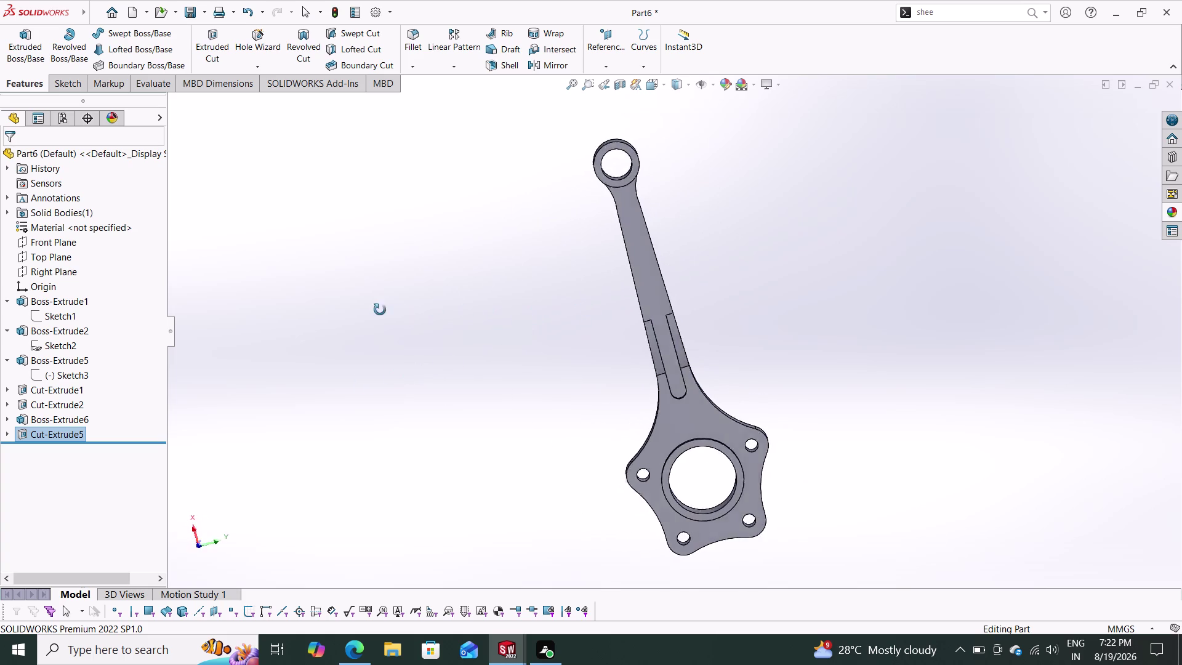
middle_drag(386, 311, 478, 277)
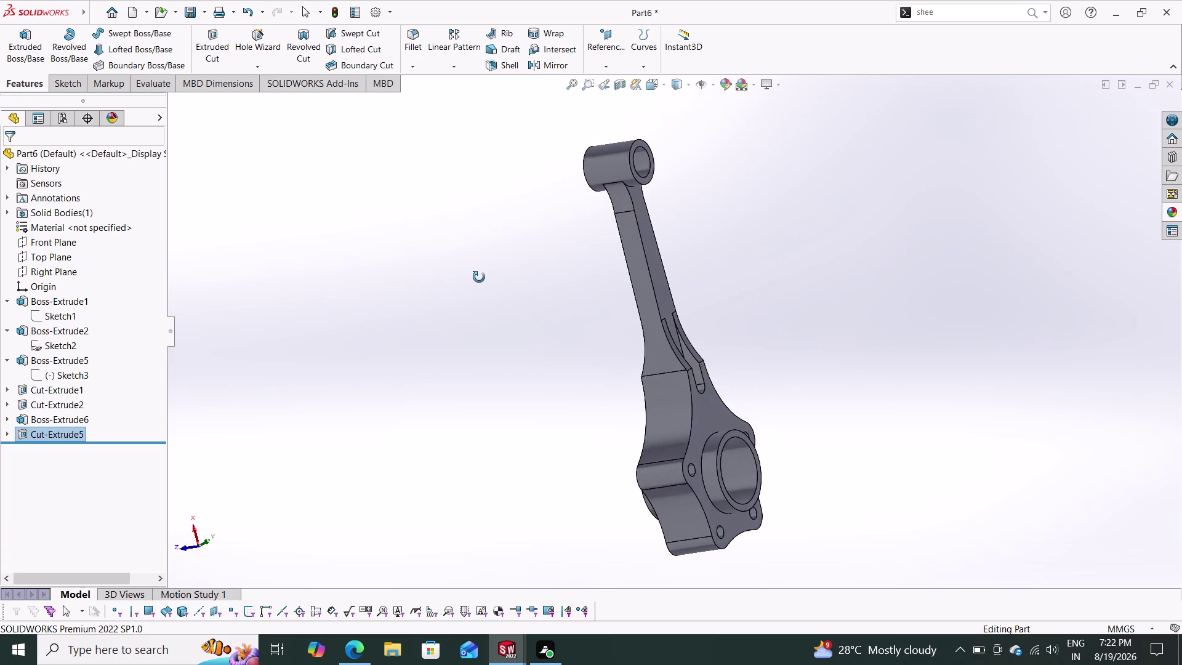
middle_drag(478, 277, 458, 272)
Undo Cut-Extrude5 and orbit around the restored Sketch8 slot.
key(ctrl+z)
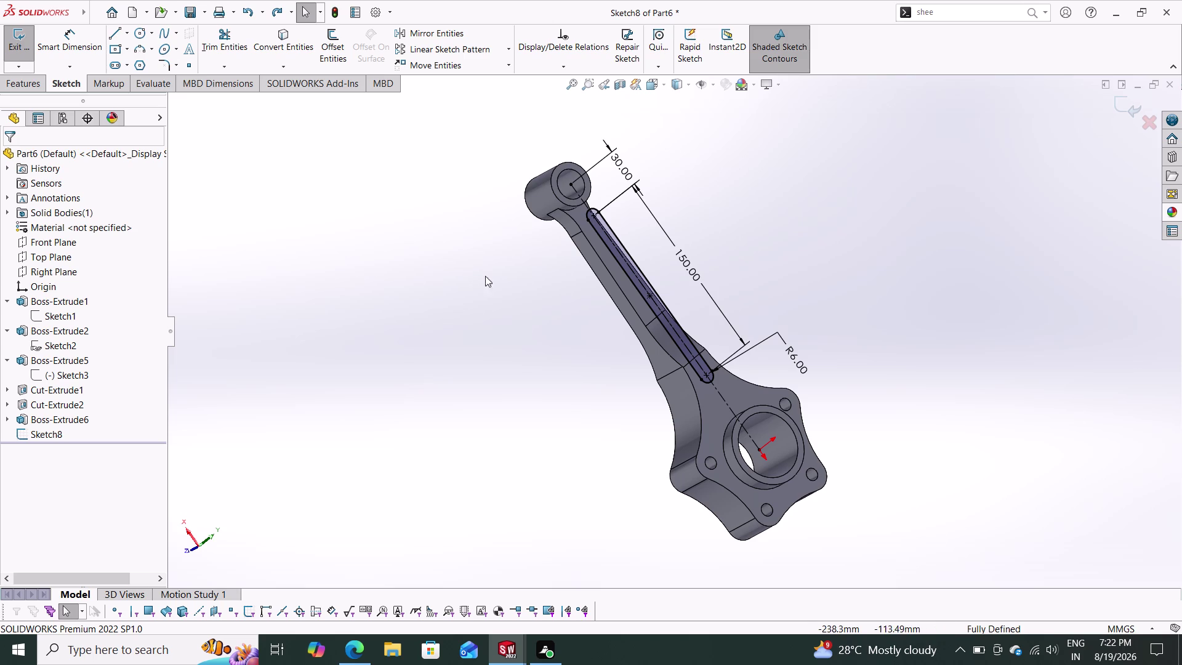
middle_drag(595, 370, 651, 345)
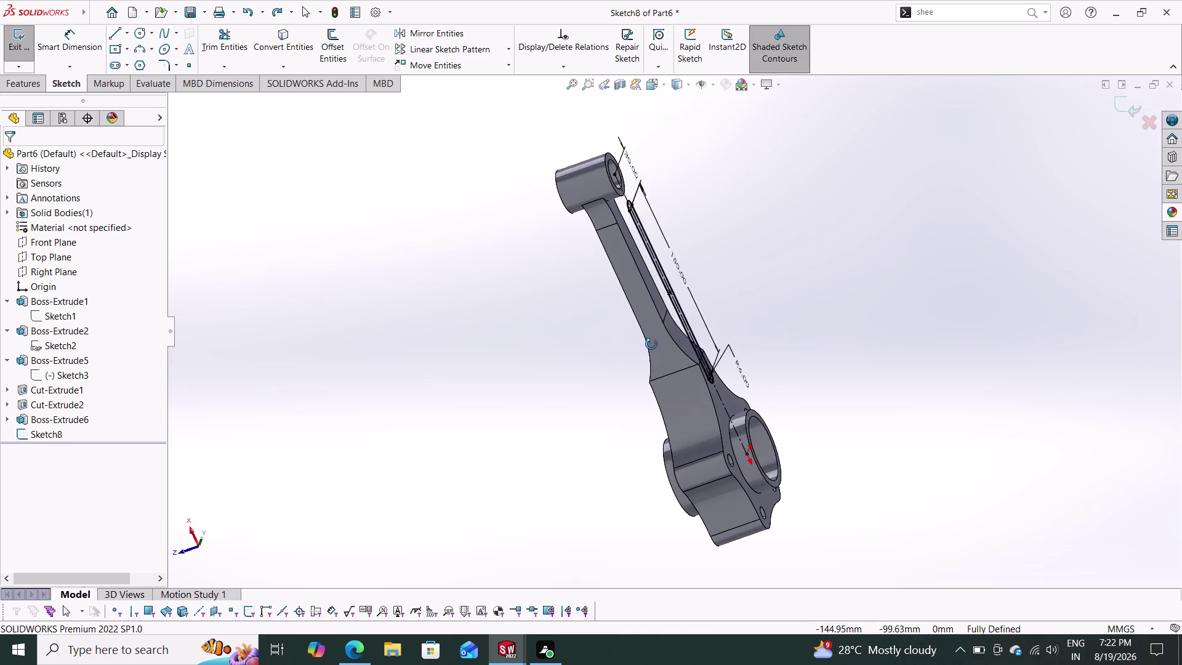
middle_drag(650, 345, 624, 358)
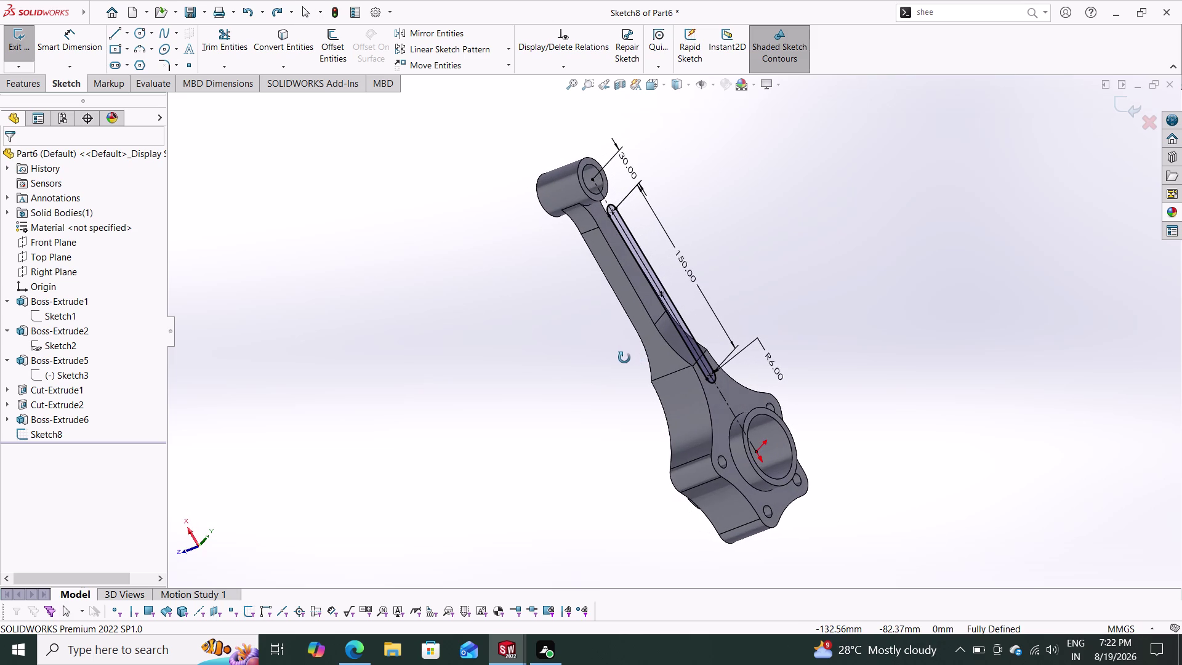
middle_drag(624, 357, 628, 355)
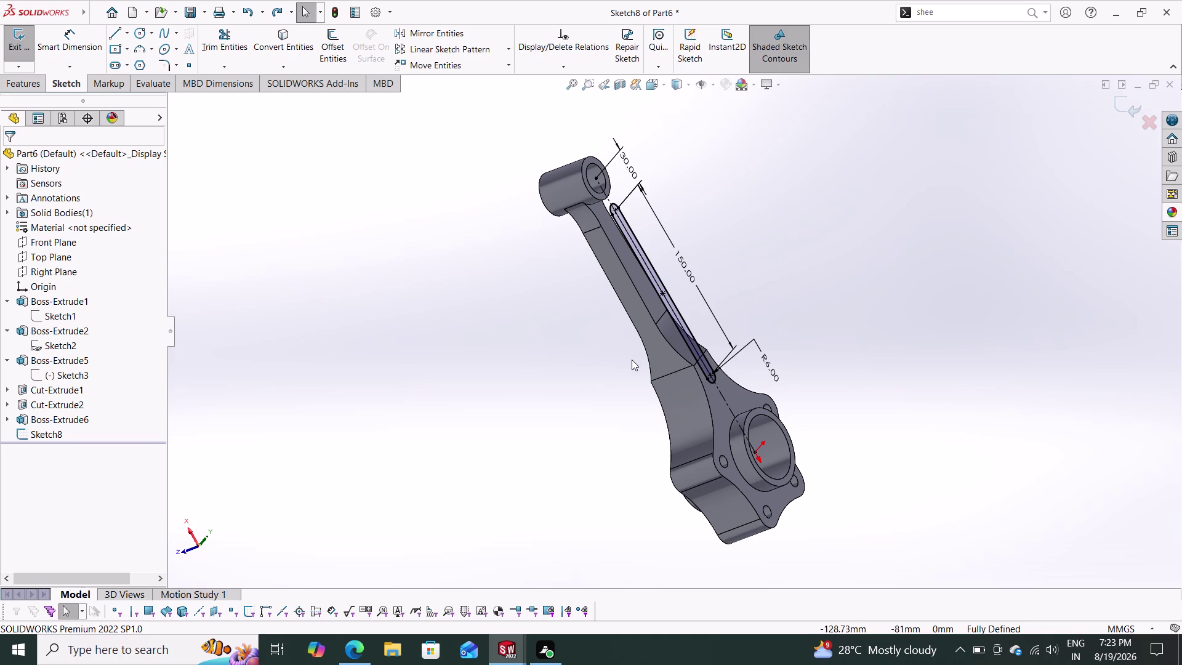
middle_drag(636, 358, 643, 378)
middle_drag(612, 391, 601, 405)
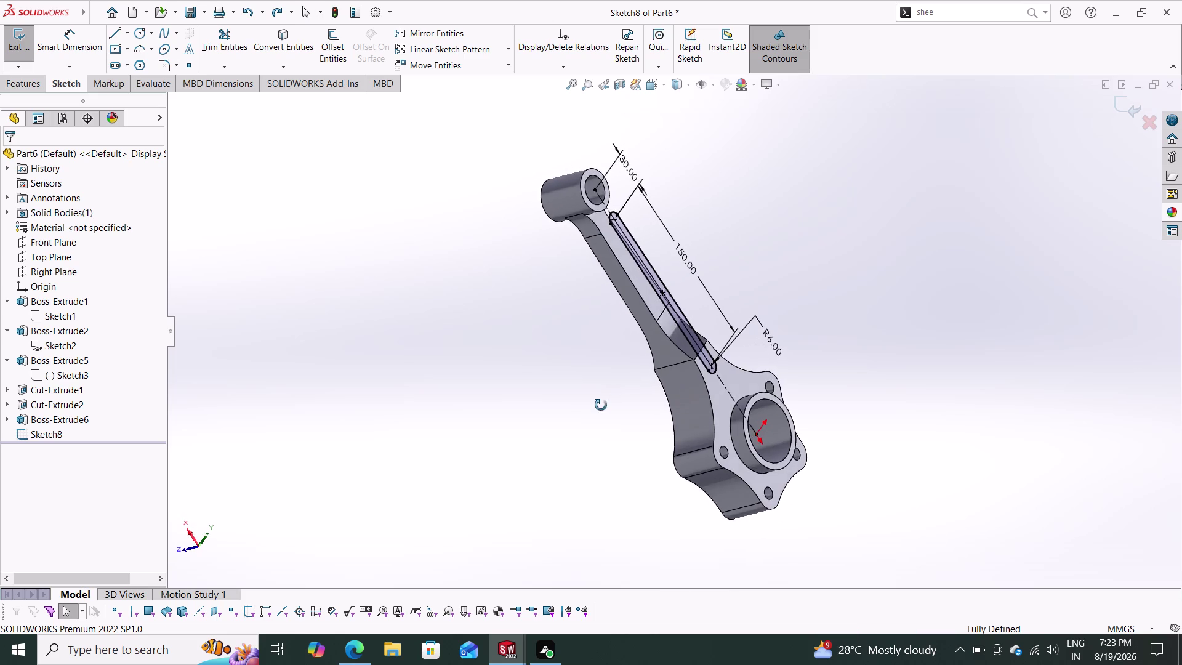
middle_drag(601, 405, 597, 410)
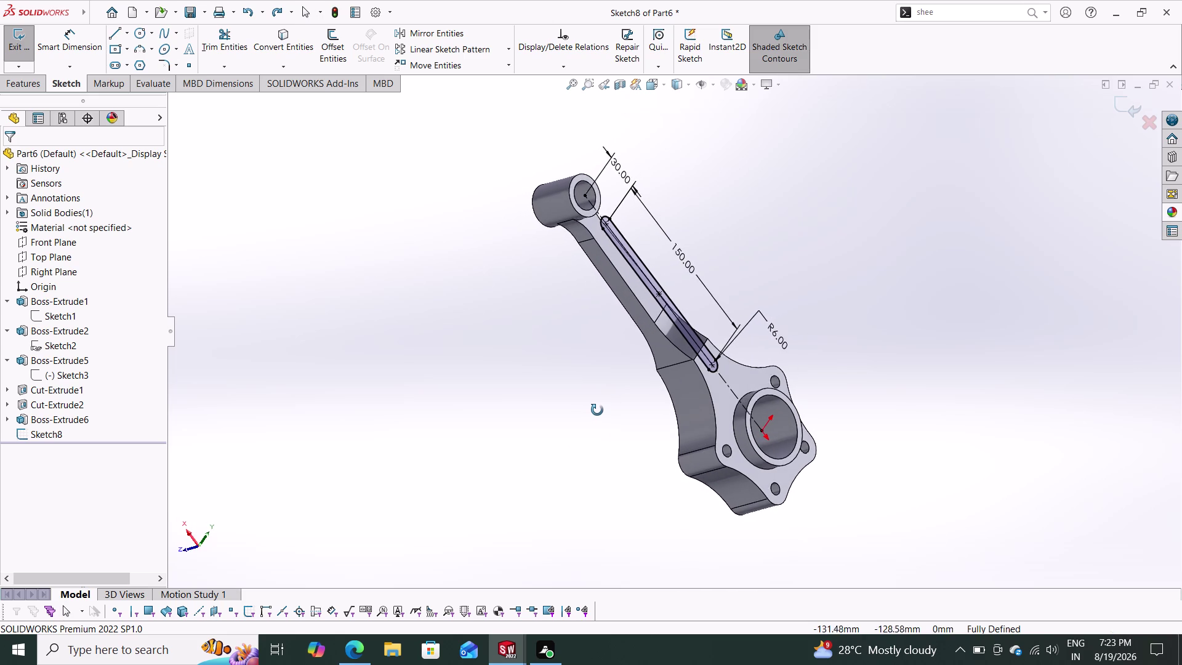
middle_drag(597, 410, 589, 410)
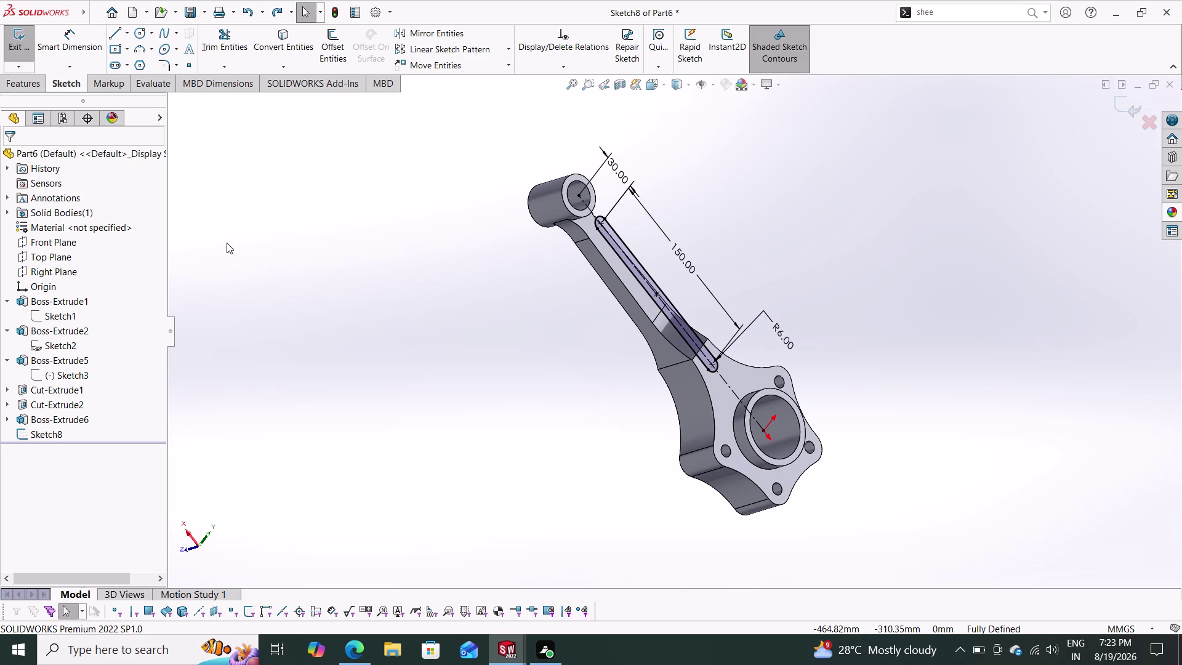
click(30, 84)
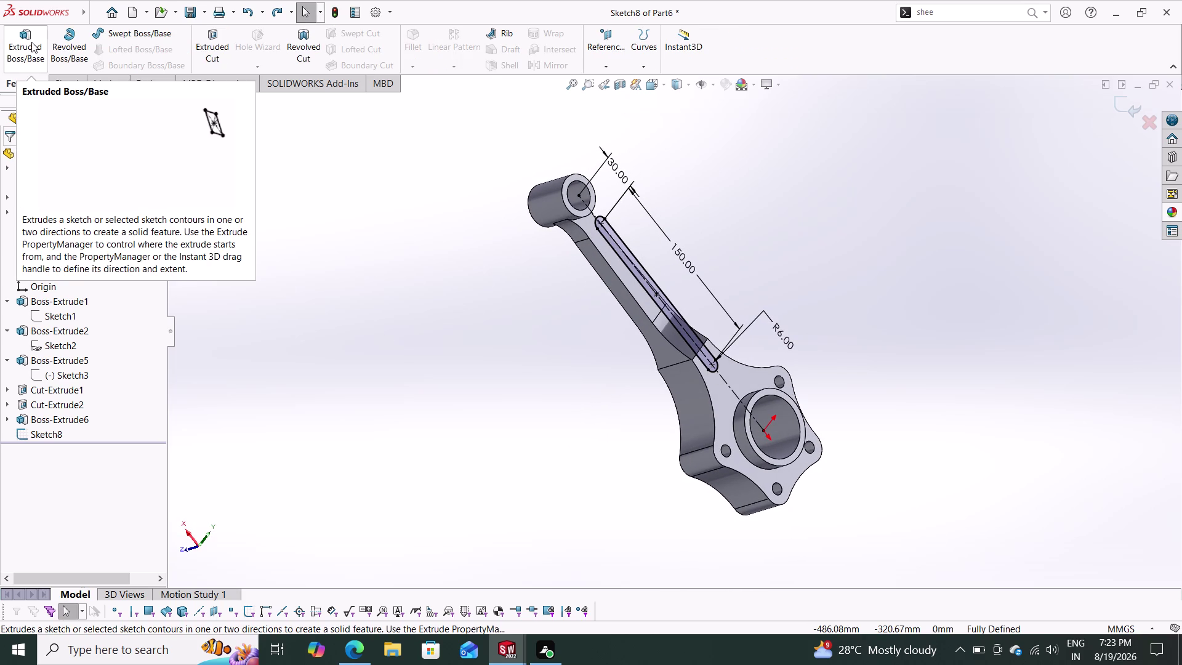
Start an Extruded Cut from the slot sketch, offset 2.5 mm from the sketch plane.
click(210, 39)
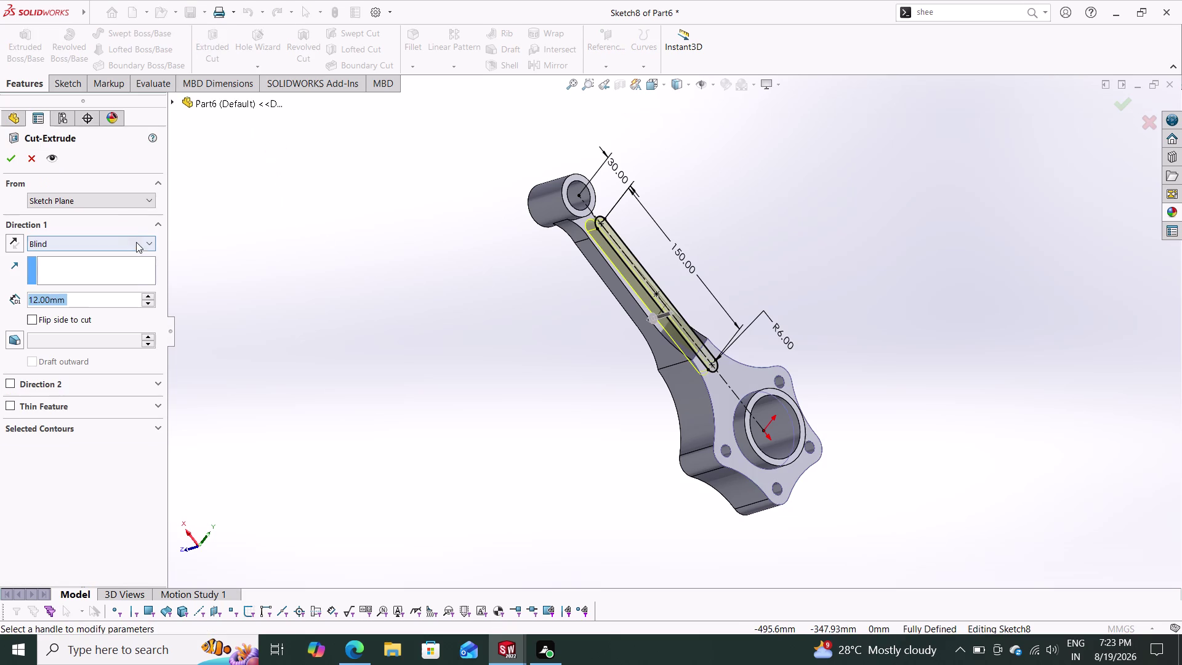
click(118, 195)
click(85, 242)
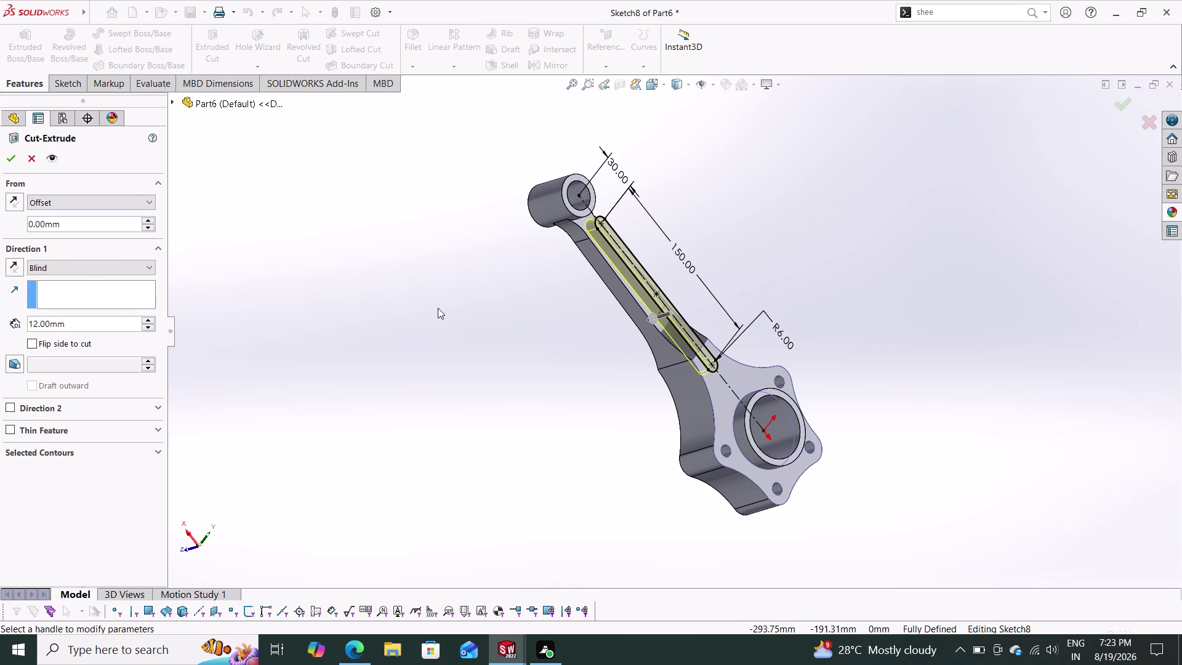
scroll(down, 3)
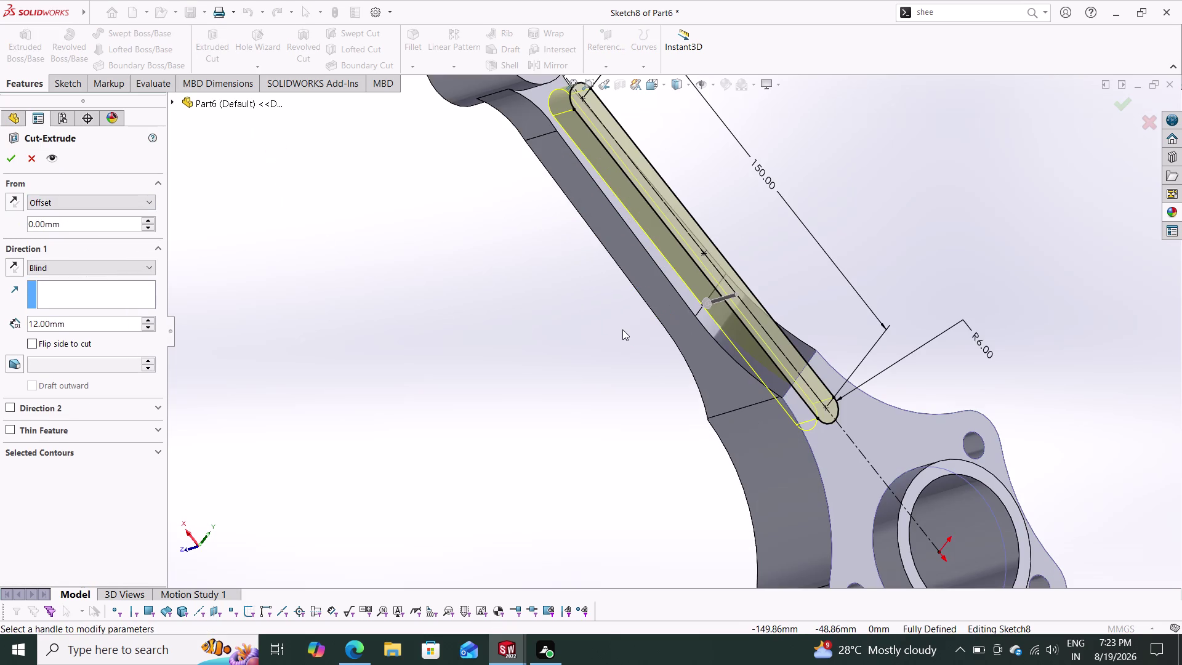
drag(97, 223, 0, 216)
text(2.5)
key(Return)
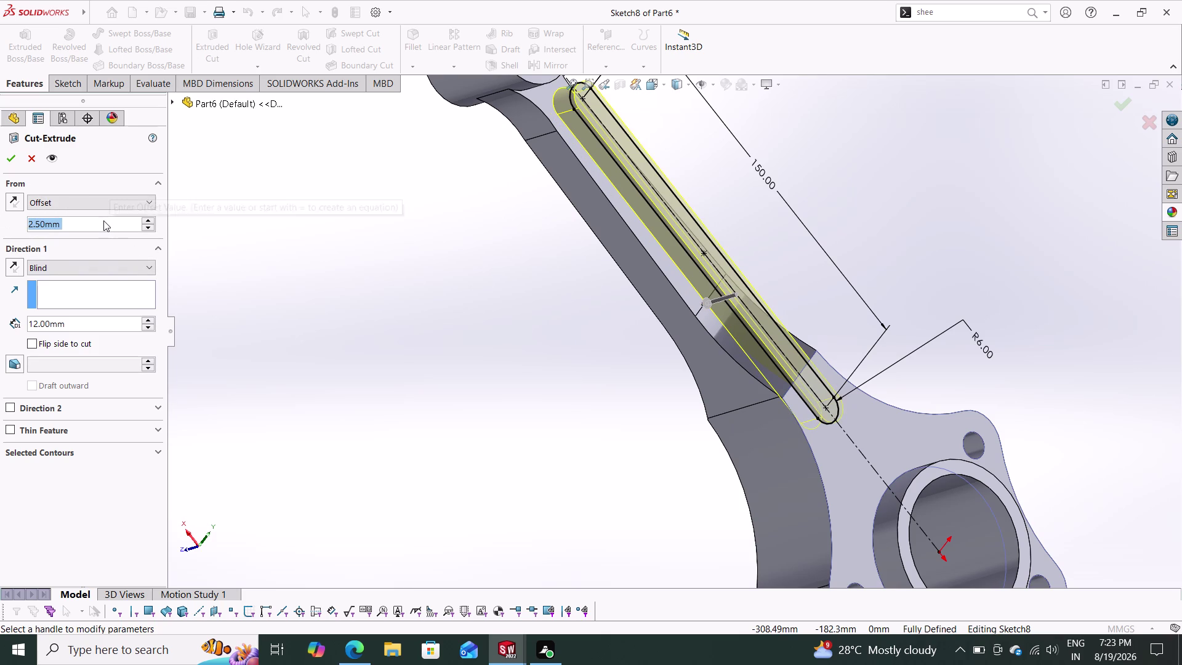
Try a 5 mm start offset with reversed direction, orbiting to check the preview.
key(5)
key(Return)
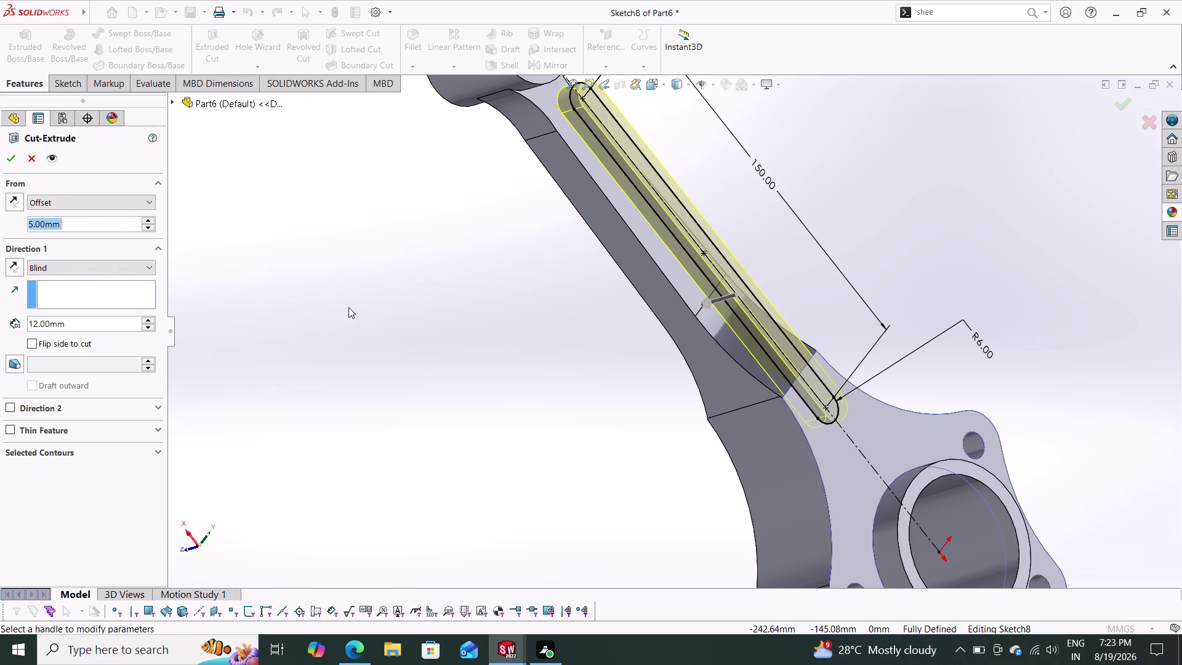
middle_drag(385, 348, 426, 318)
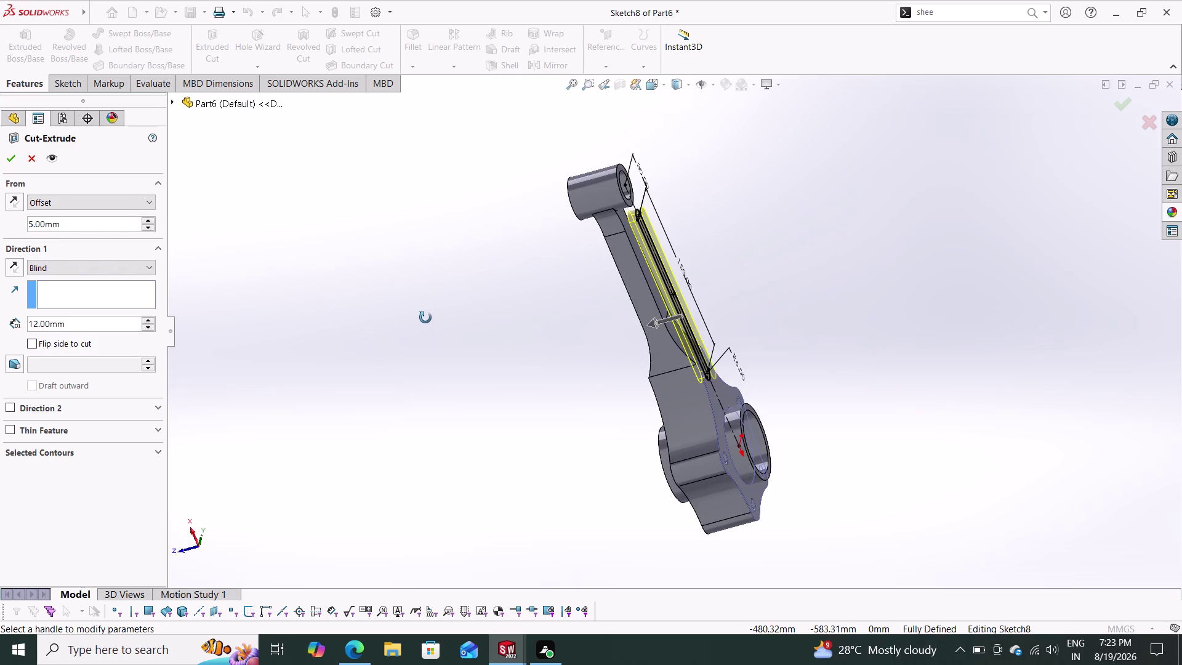
middle_drag(425, 318, 415, 319)
click(14, 200)
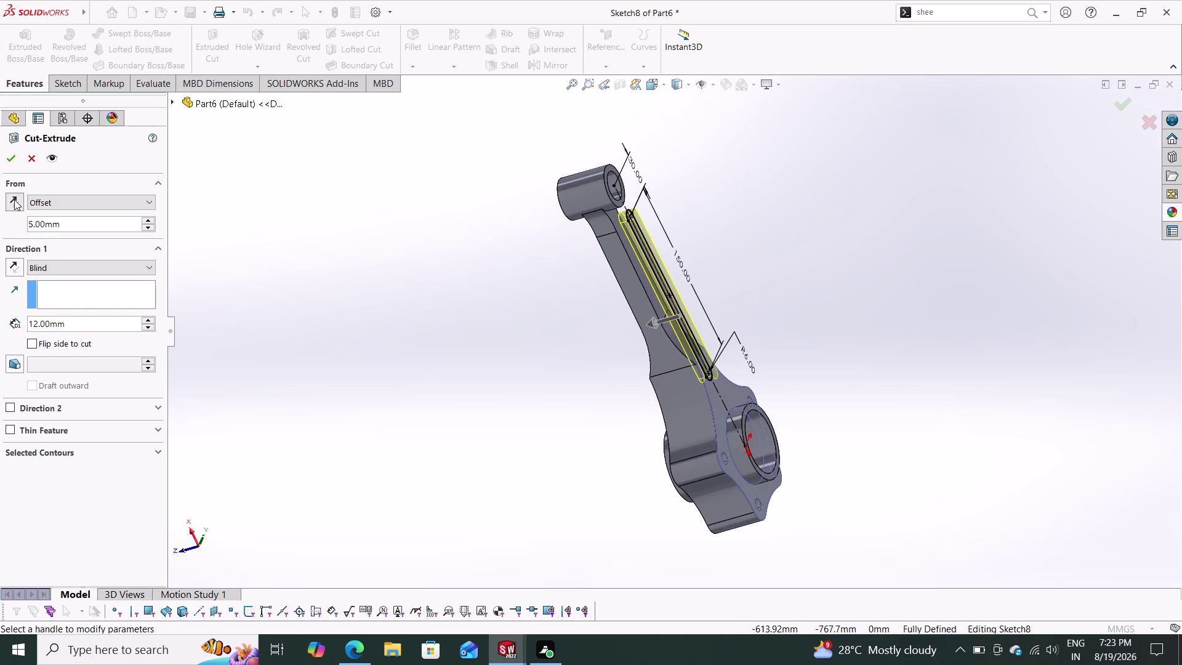
middle_drag(394, 324, 305, 368)
scroll(down, 3)
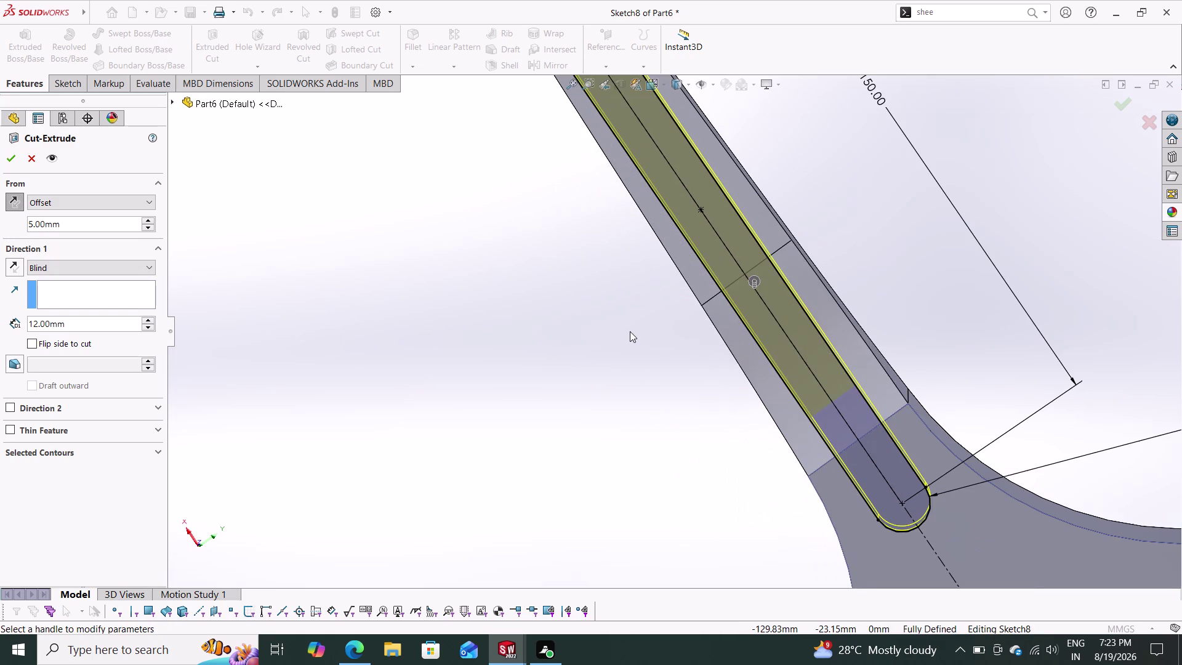
middle_drag(642, 325, 725, 278)
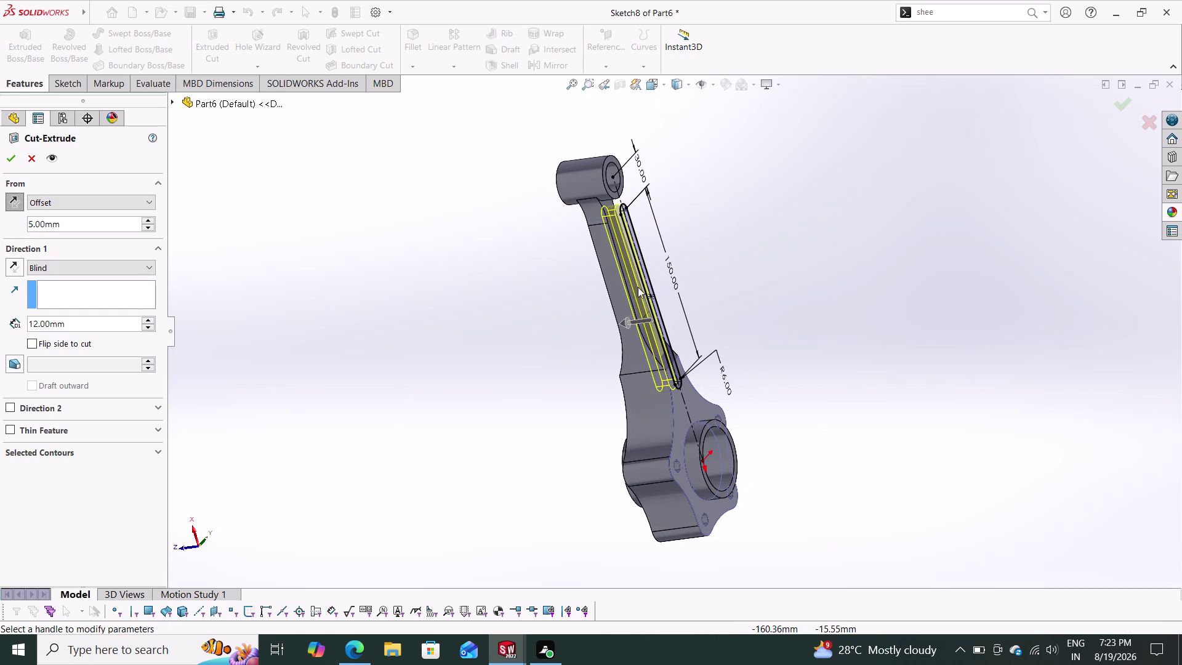
scroll(down, 3)
scroll(down, 3)
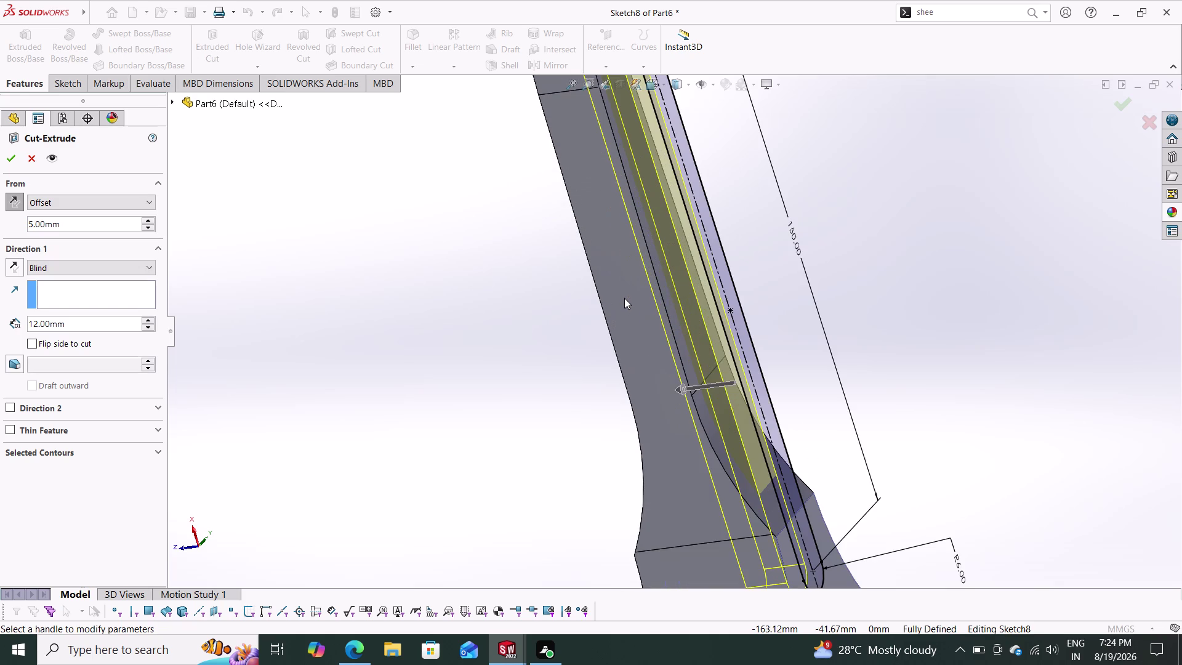
Reset the start offset to 2.5 mm and confirm the cut as Cut-Extrude6.
drag(81, 222, 79, 221)
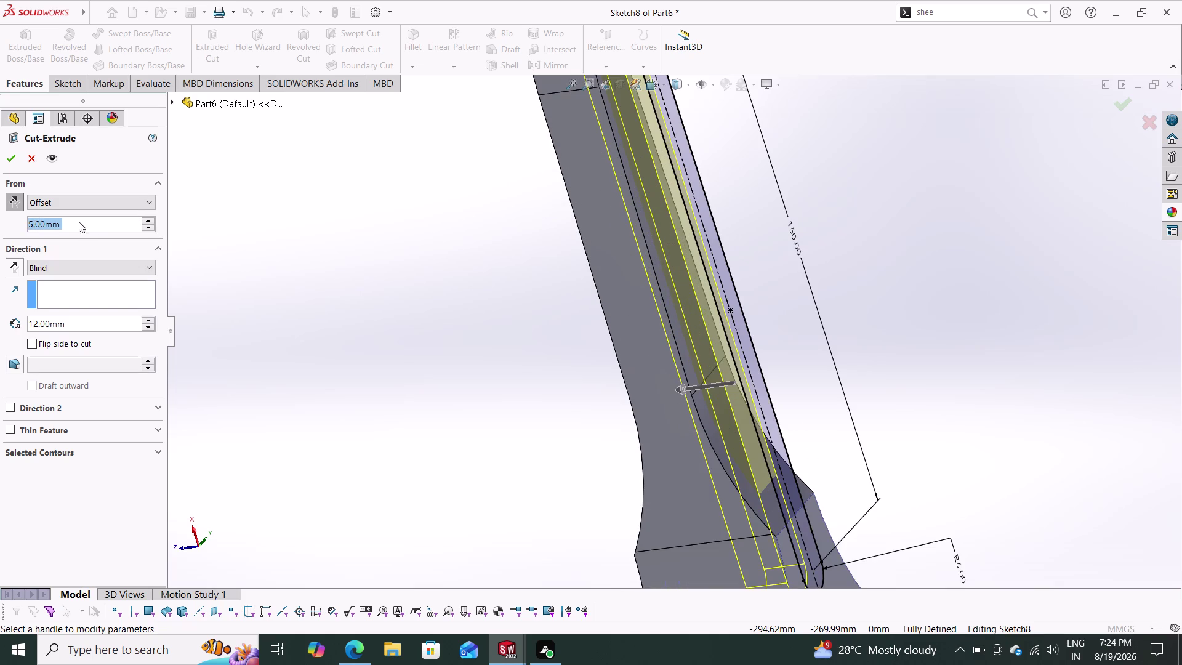
drag(79, 222, 0, 212)
text(2.5)
key(Return)
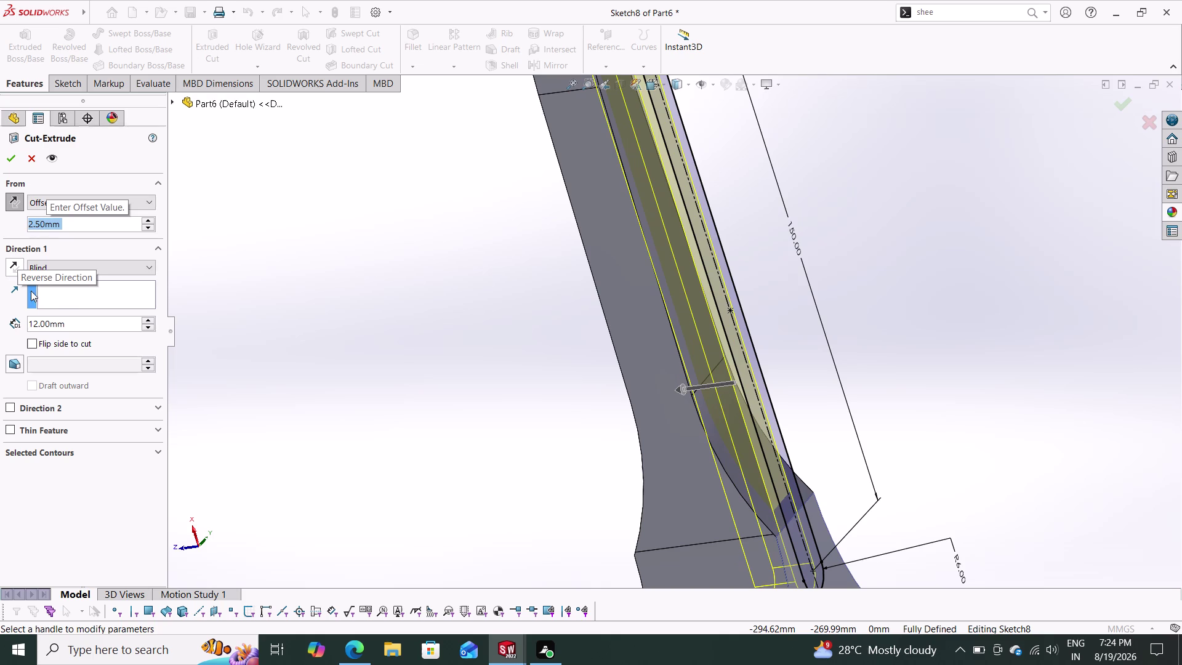
click(12, 161)
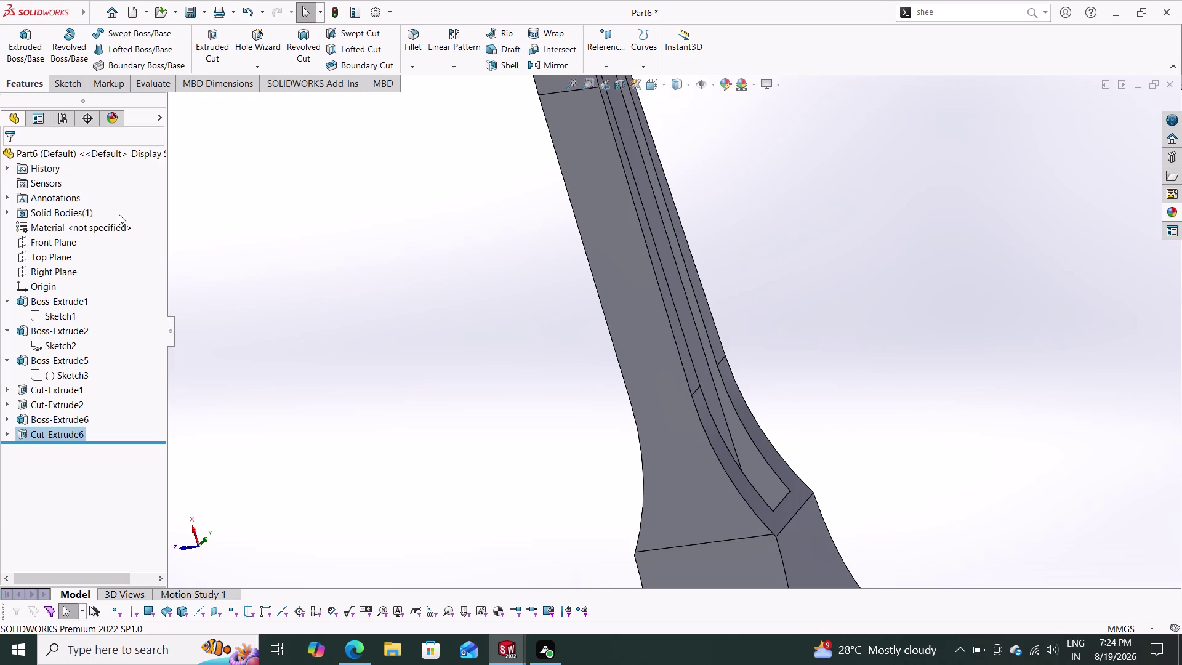
middle_drag(309, 269, 327, 251)
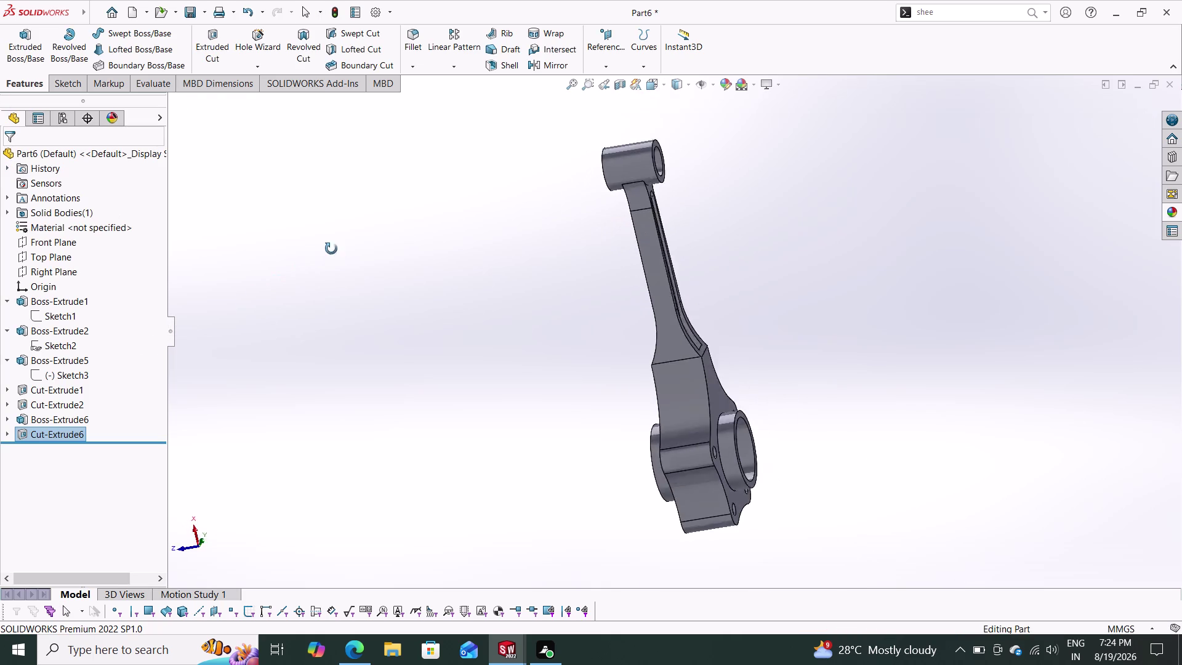
middle_drag(328, 251, 257, 248)
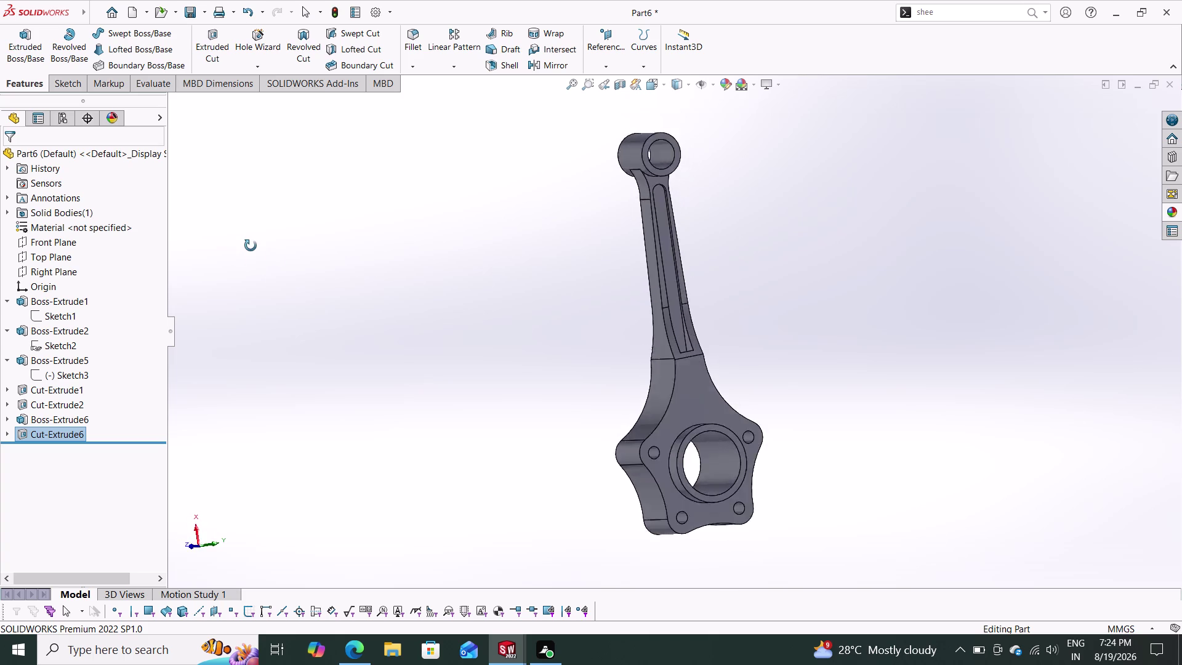
middle_drag(256, 248, 273, 240)
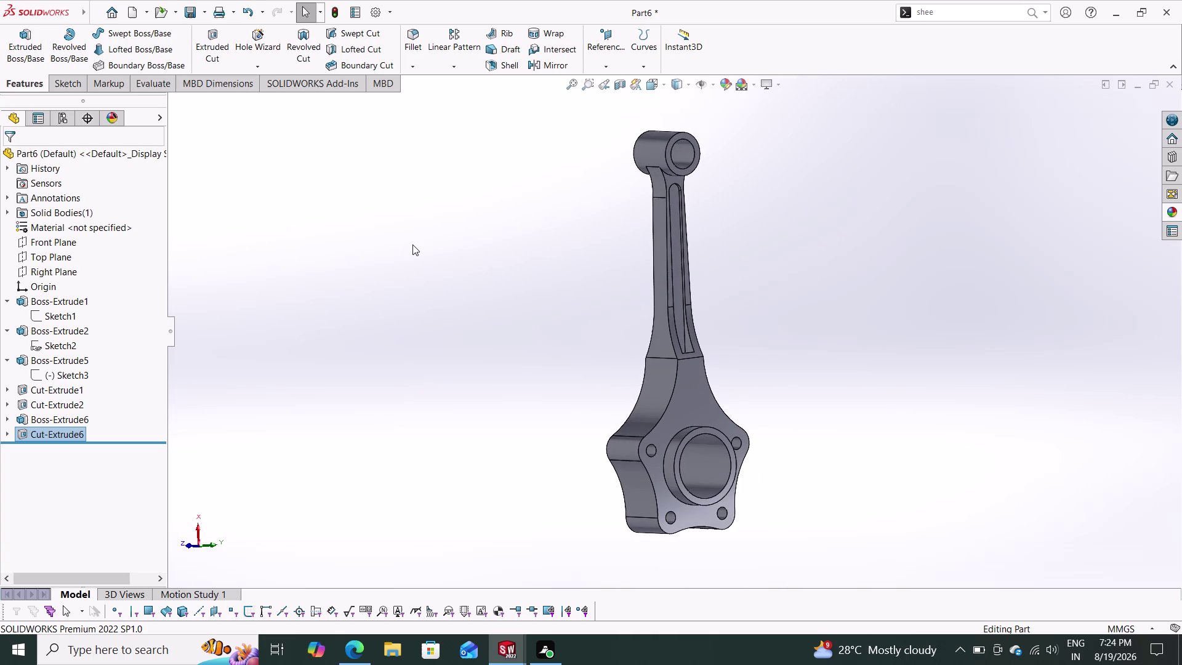
scroll(down, 3)
scroll(down, 3)
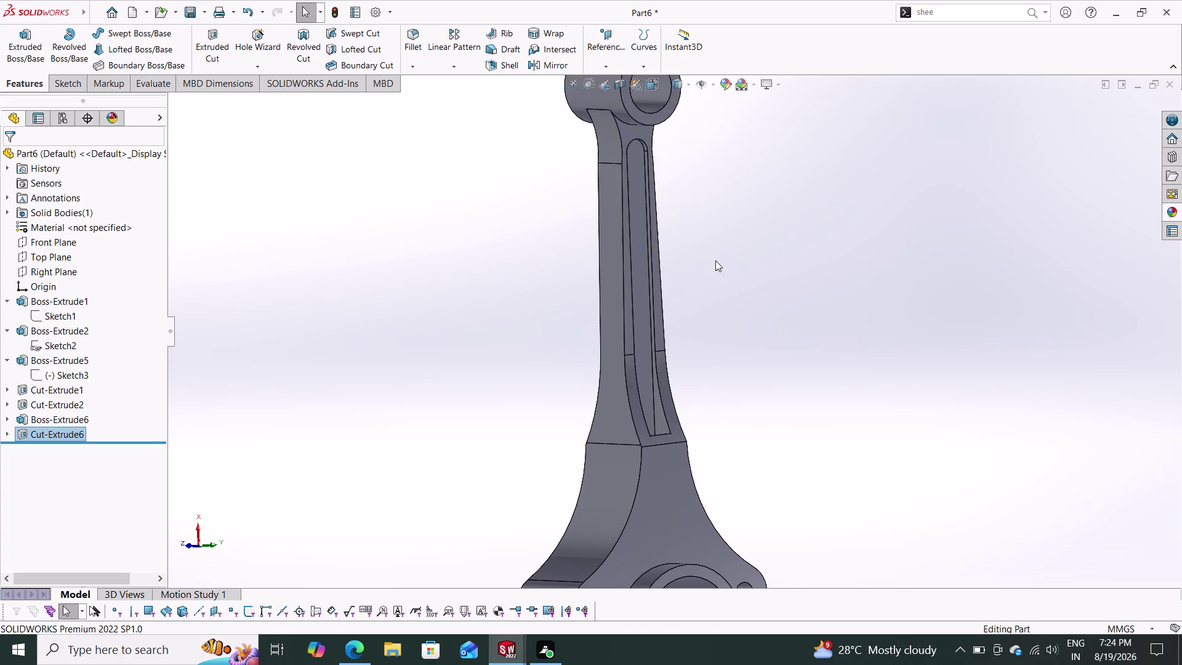
middle_drag(718, 274, 702, 305)
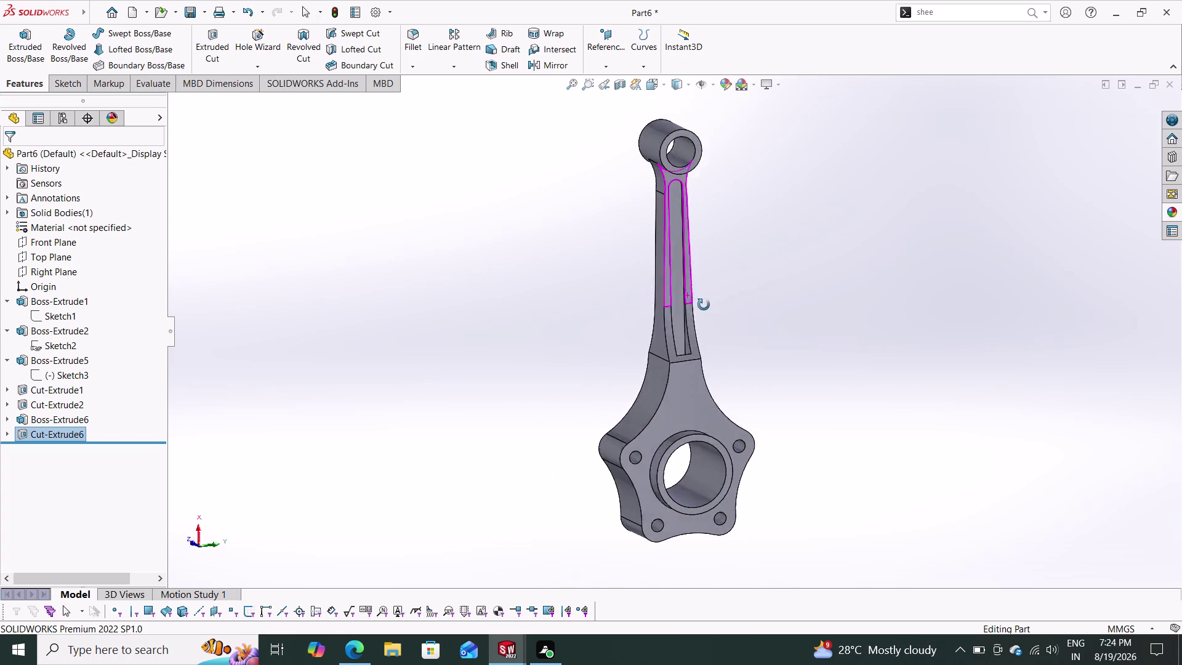
middle_drag(702, 305, 599, 286)
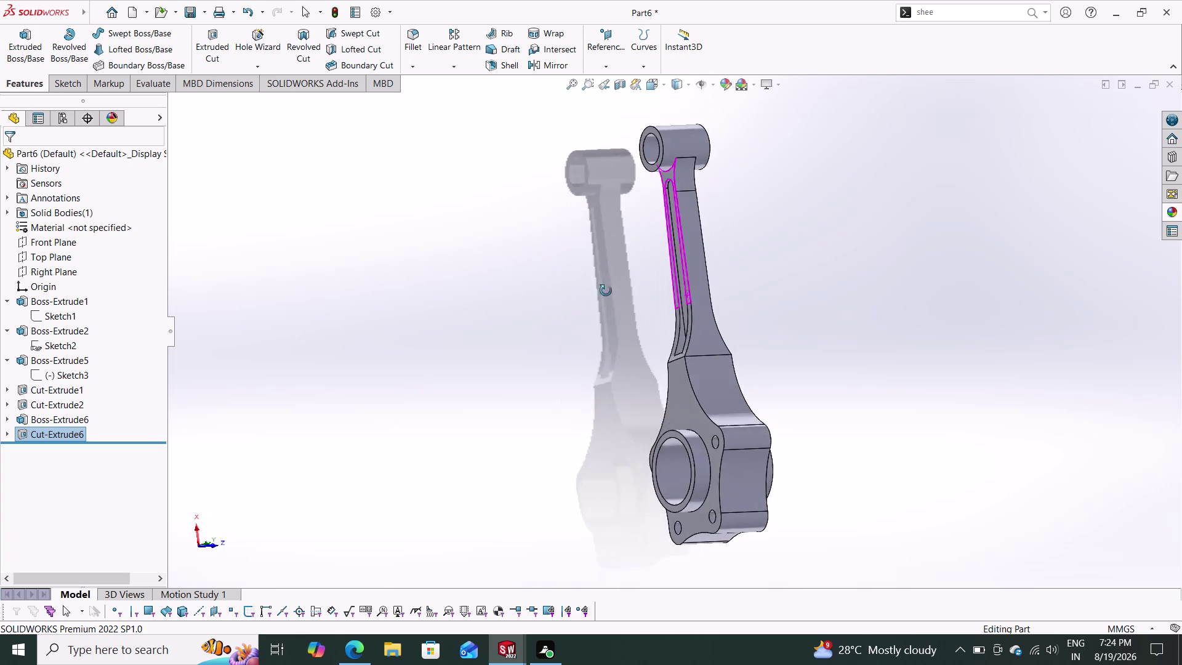
middle_drag(599, 287, 770, 256)
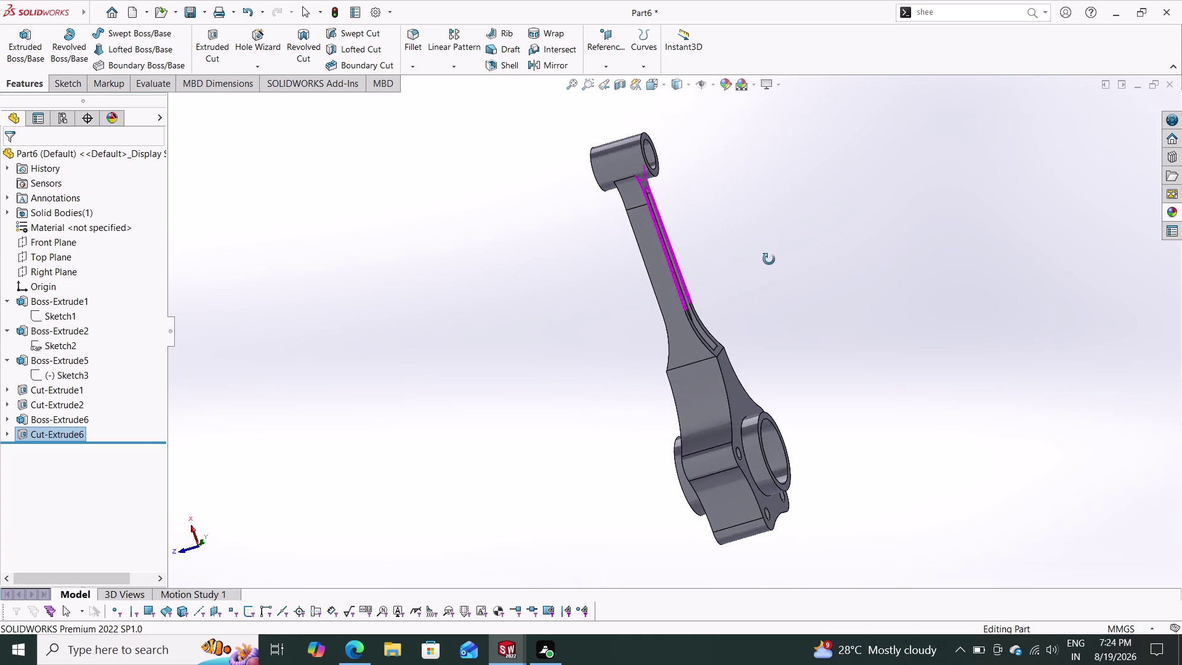
middle_drag(769, 257, 667, 341)
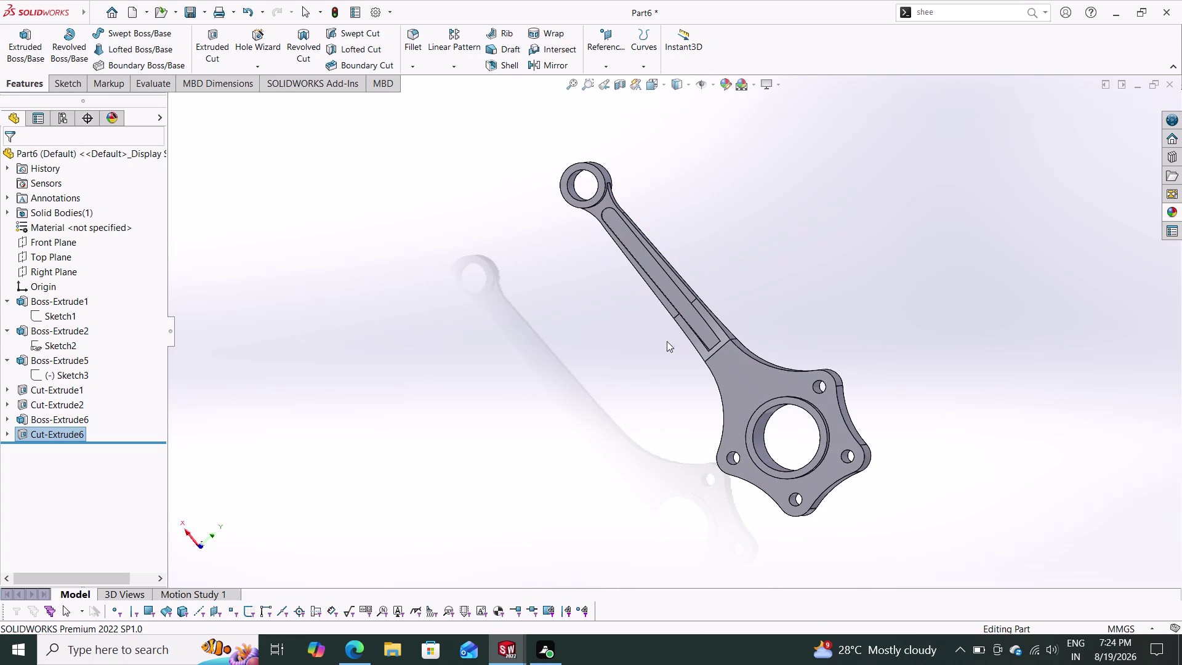
key(ctrl+z)
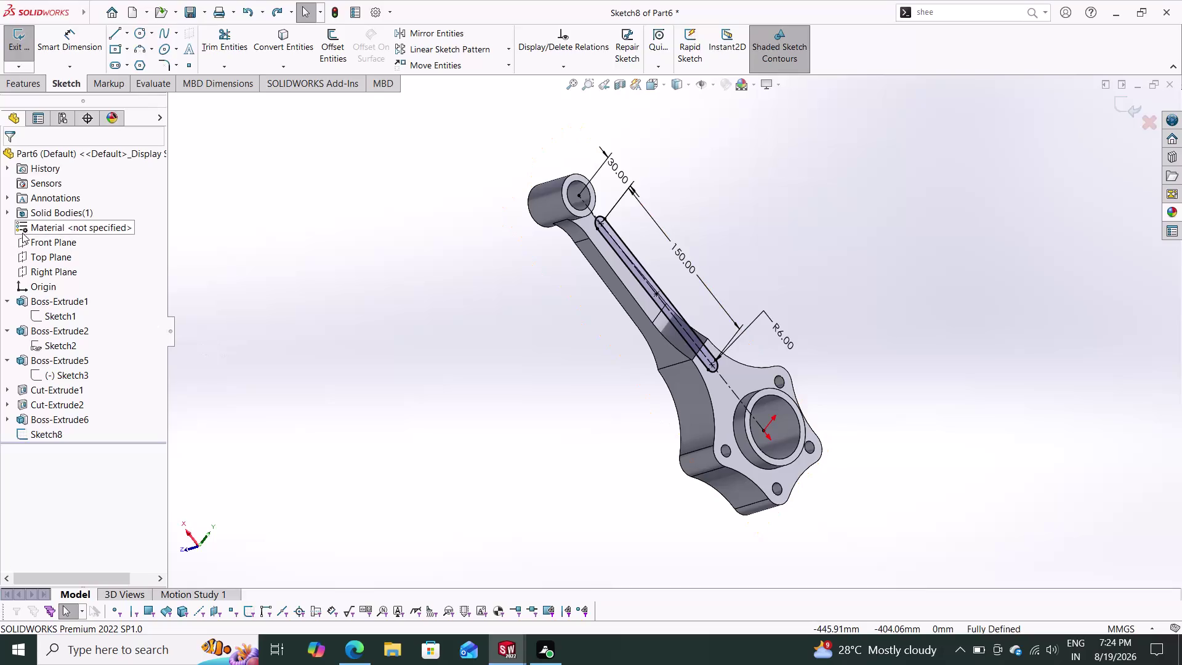
Start a new Extruded Cut from Sketch8 and orbit to check its 12 mm blind preview.
click(19, 84)
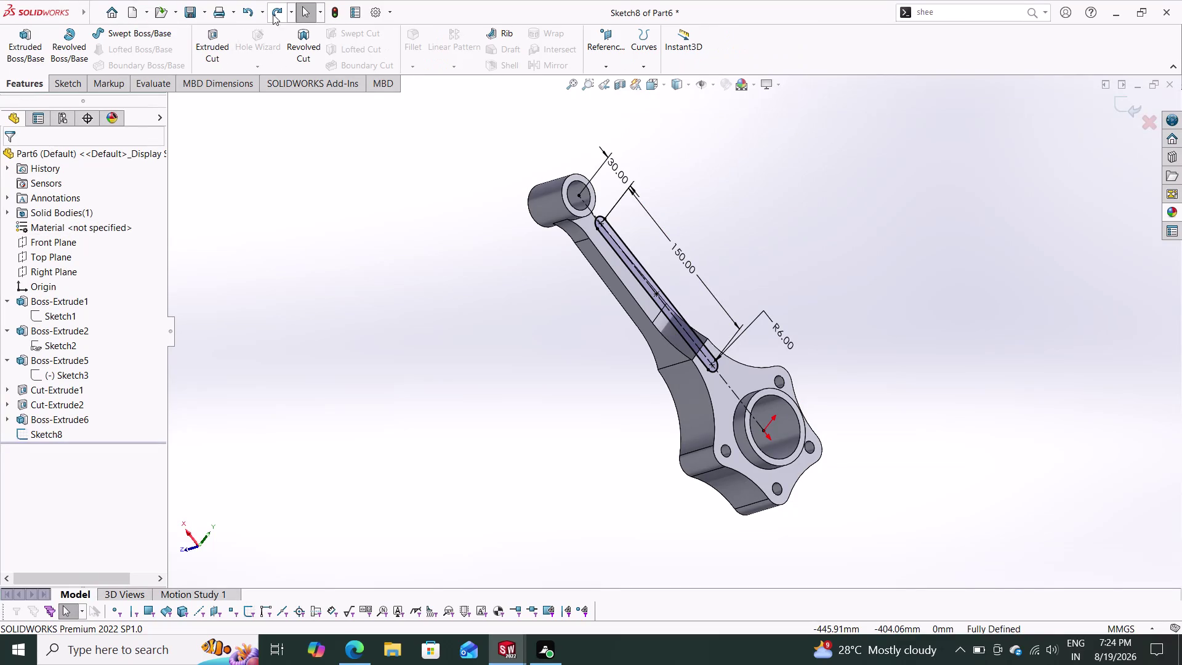
click(212, 35)
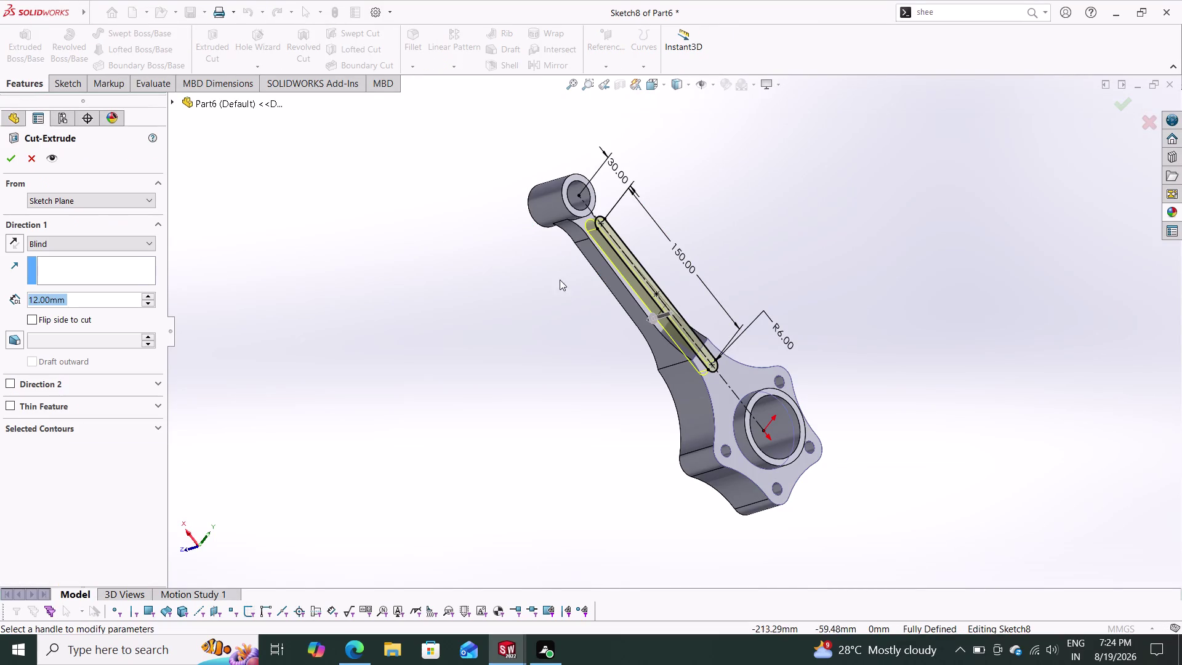
scroll(down, 3)
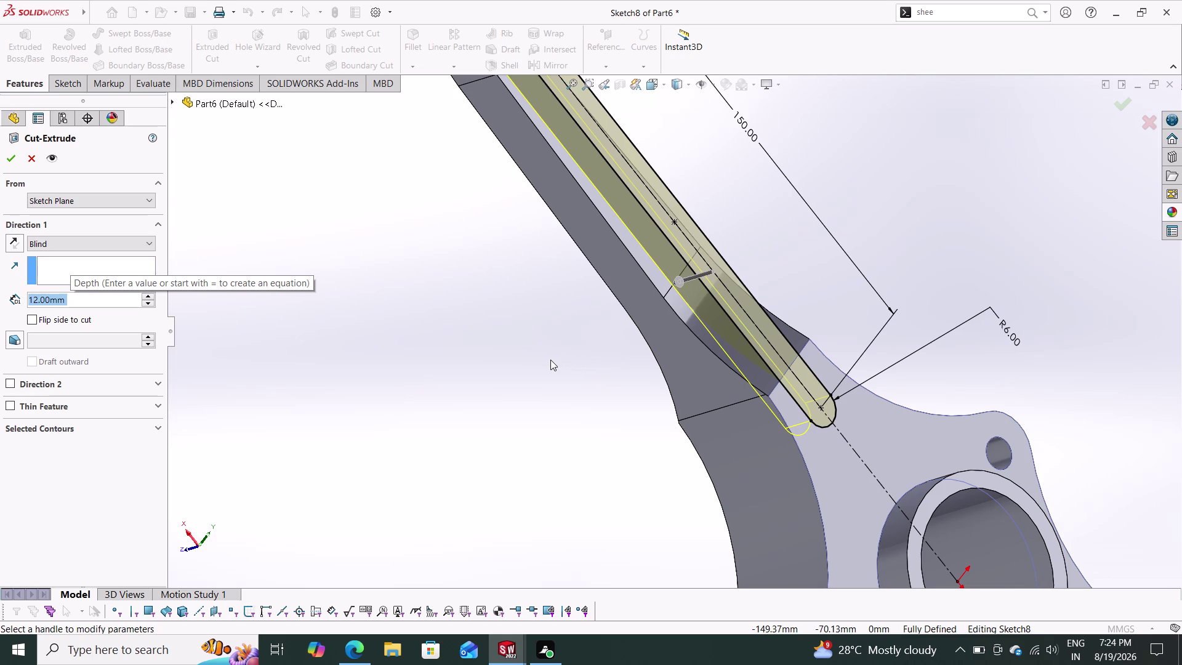
middle_drag(545, 365, 569, 352)
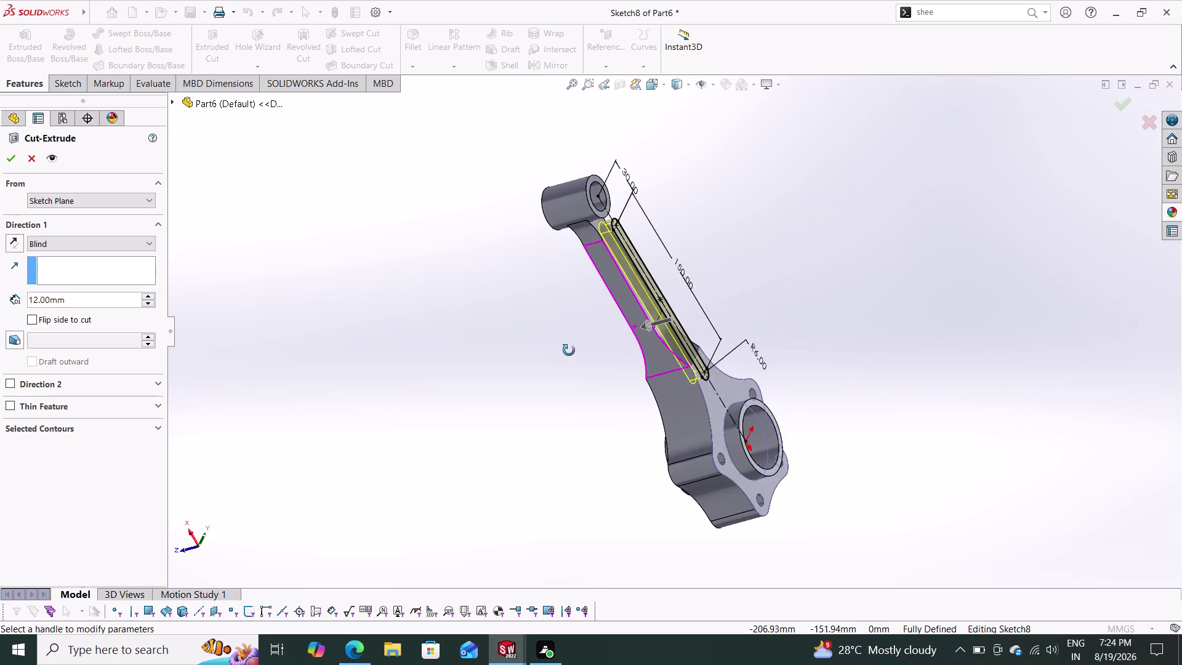
middle_drag(568, 352, 517, 317)
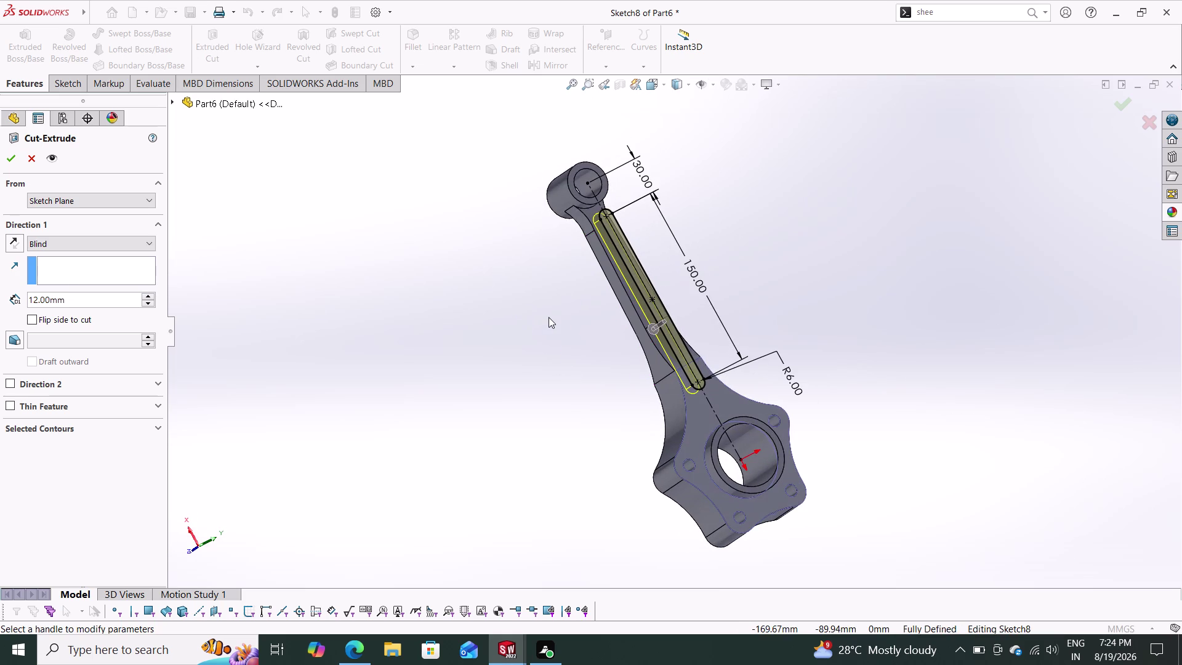
scroll(down, 3)
middle_drag(562, 314, 609, 297)
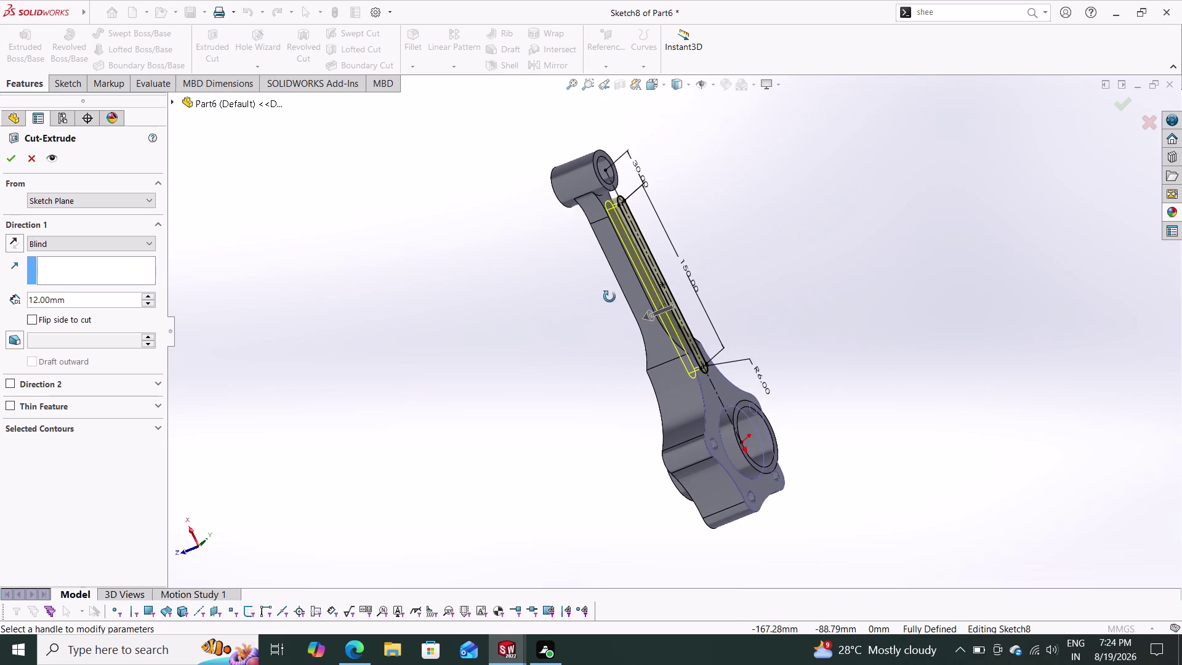
middle_drag(609, 297, 609, 296)
scroll(down, 3)
scroll(down, 3)
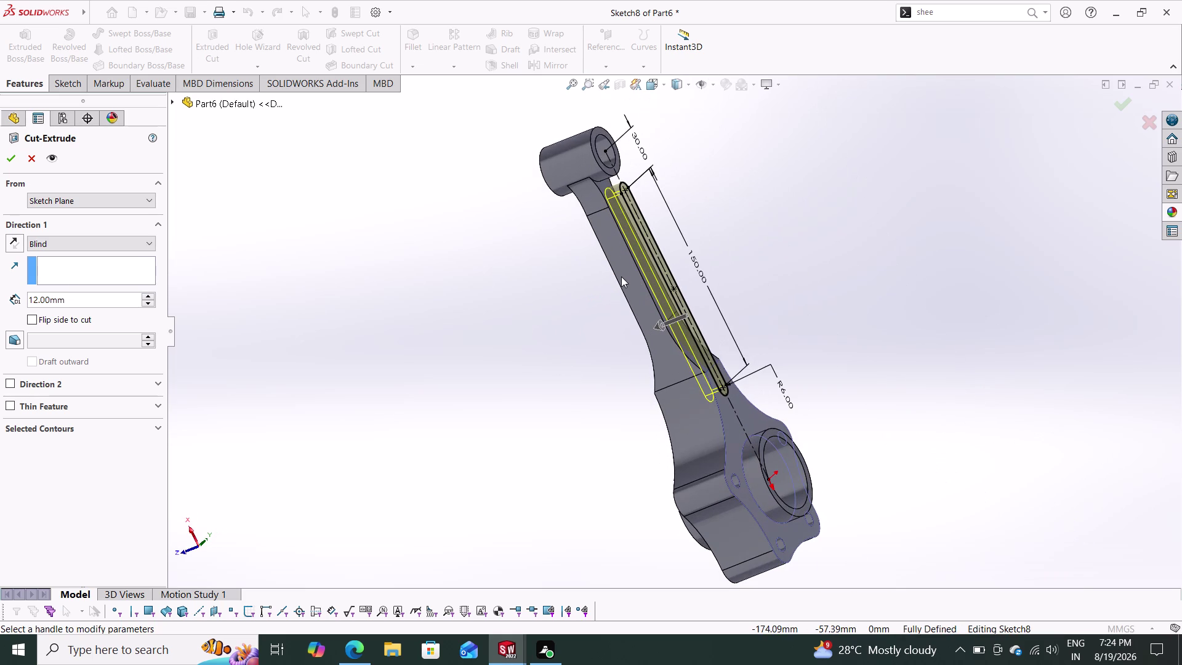
click(87, 299)
drag(86, 299, 0, 301)
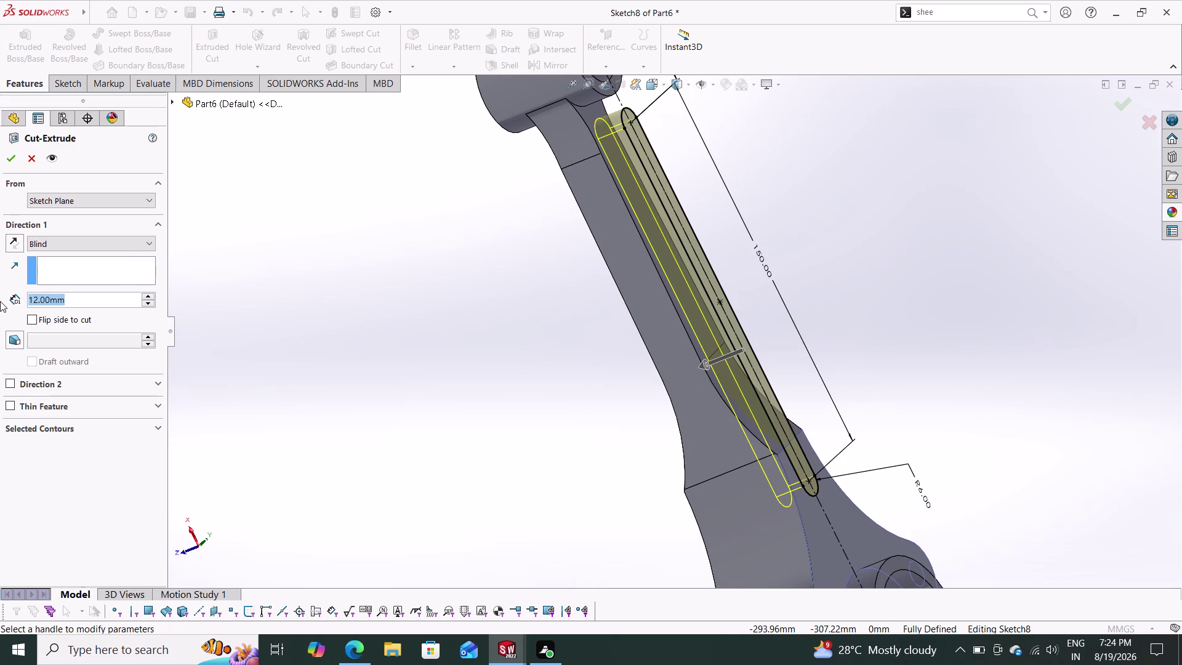
Set the cut to start from an Offset of 12 mm.
key(1)
key(Return)
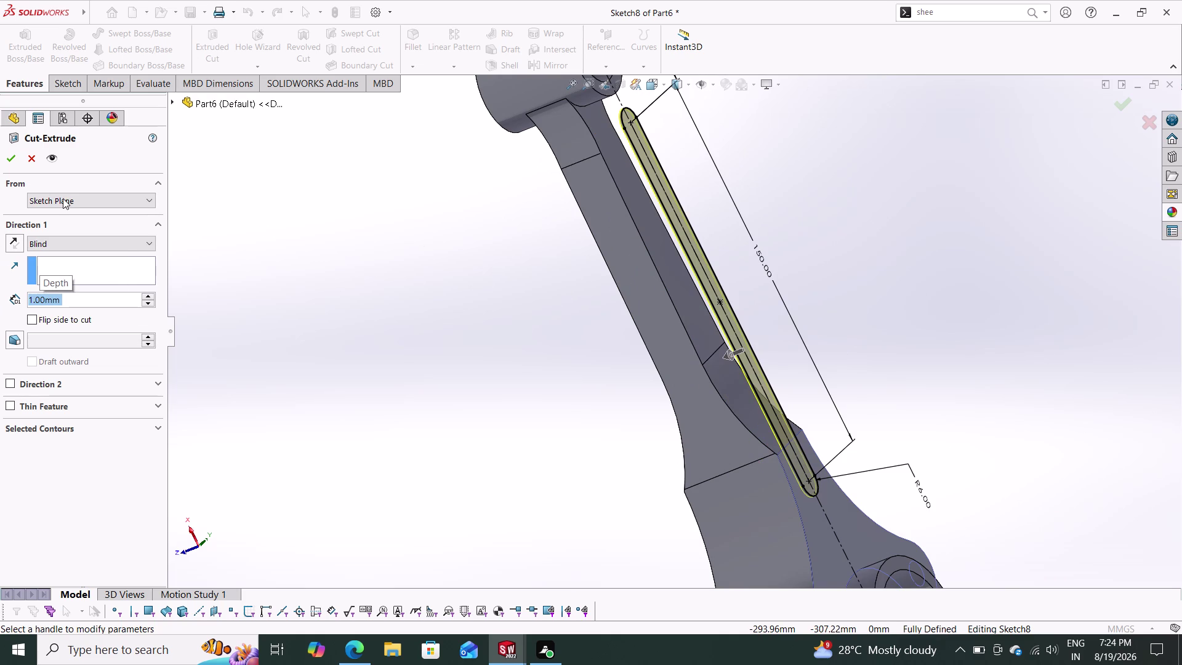
click(63, 199)
click(56, 238)
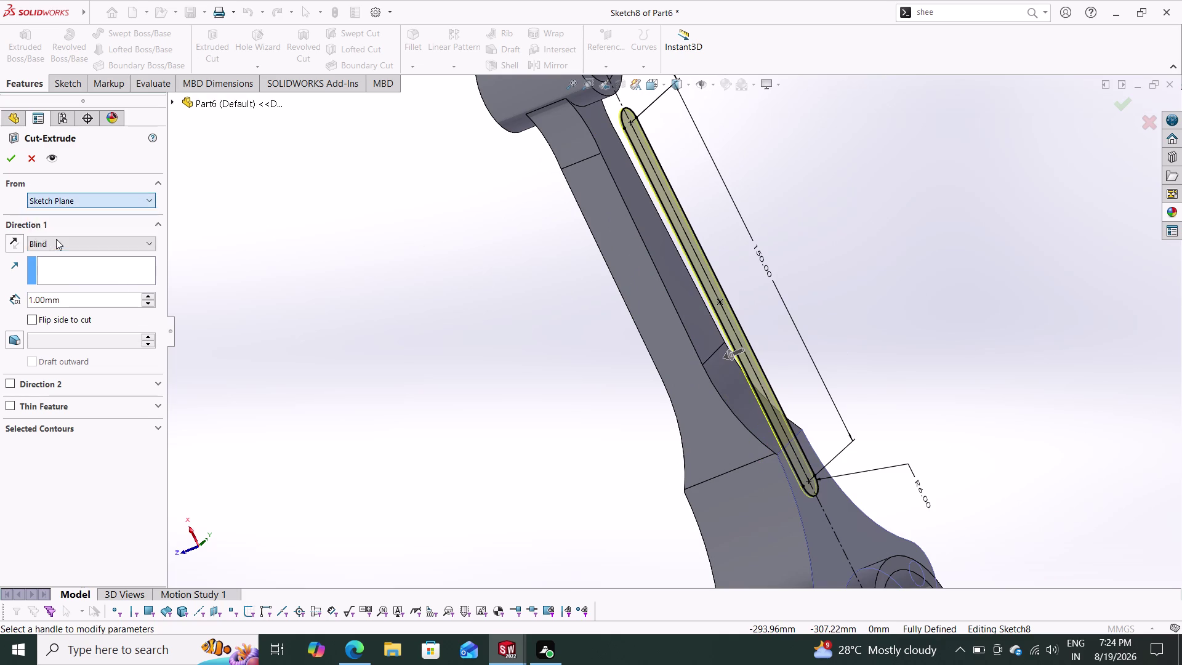
click(59, 199)
click(52, 240)
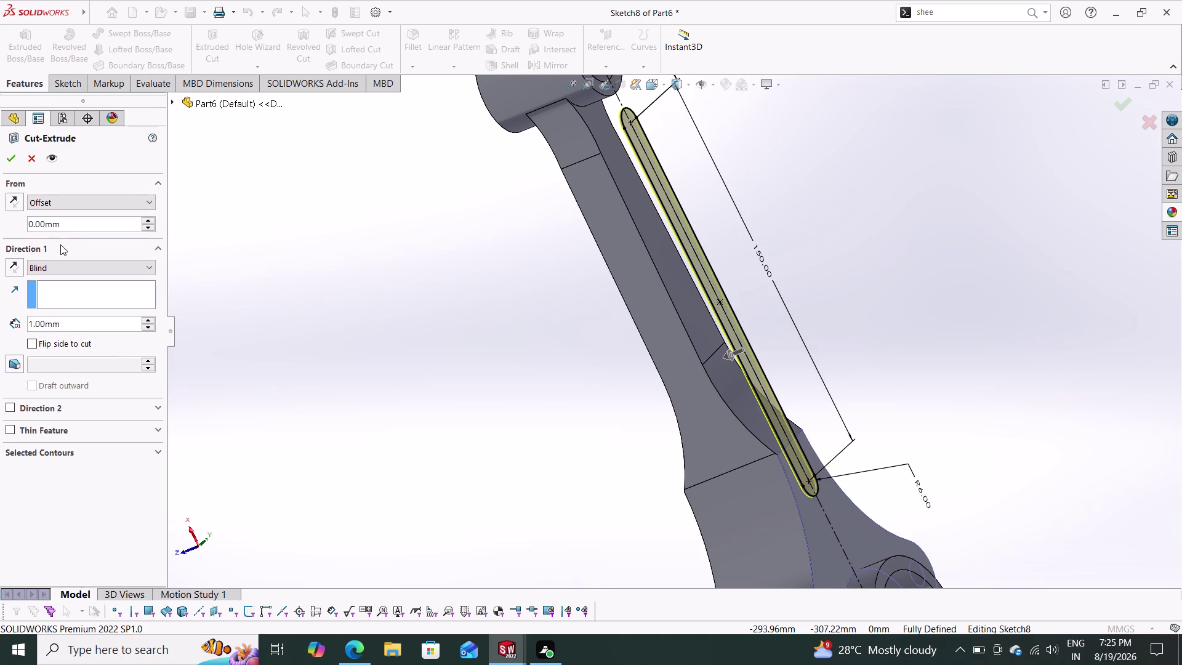
drag(75, 225, 0, 225)
text(1)
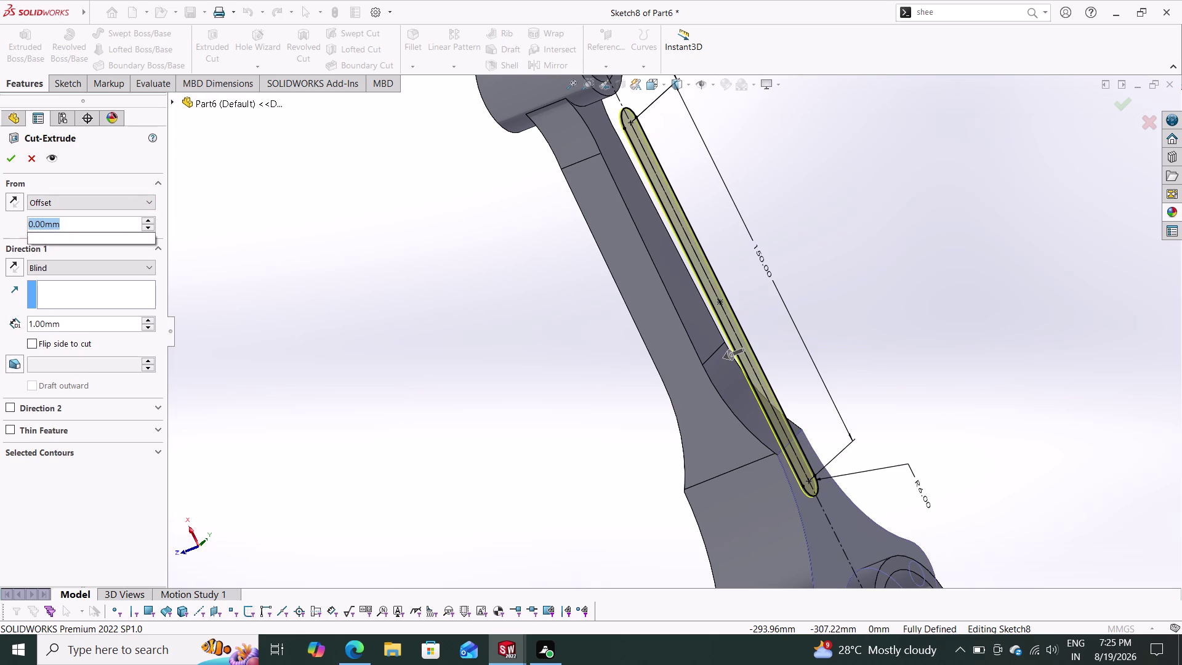
text(2)
key(Return)
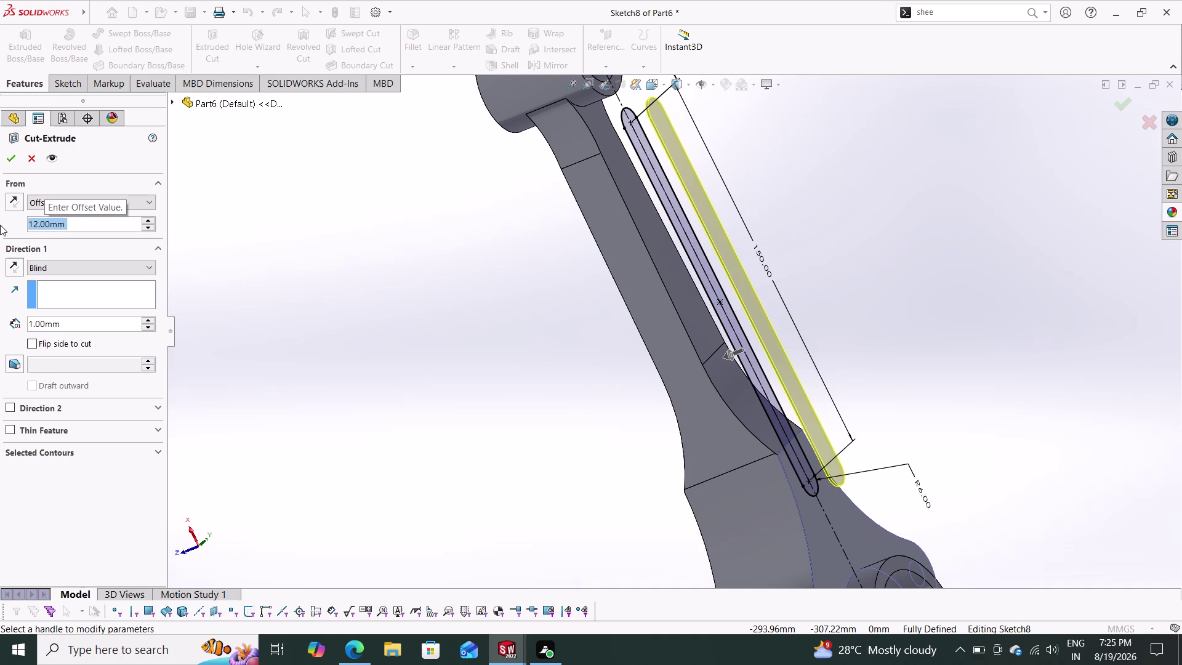
Reverse the offset, set the blind depth to 12 mm, and accept Cut-Extrude7.
click(16, 193)
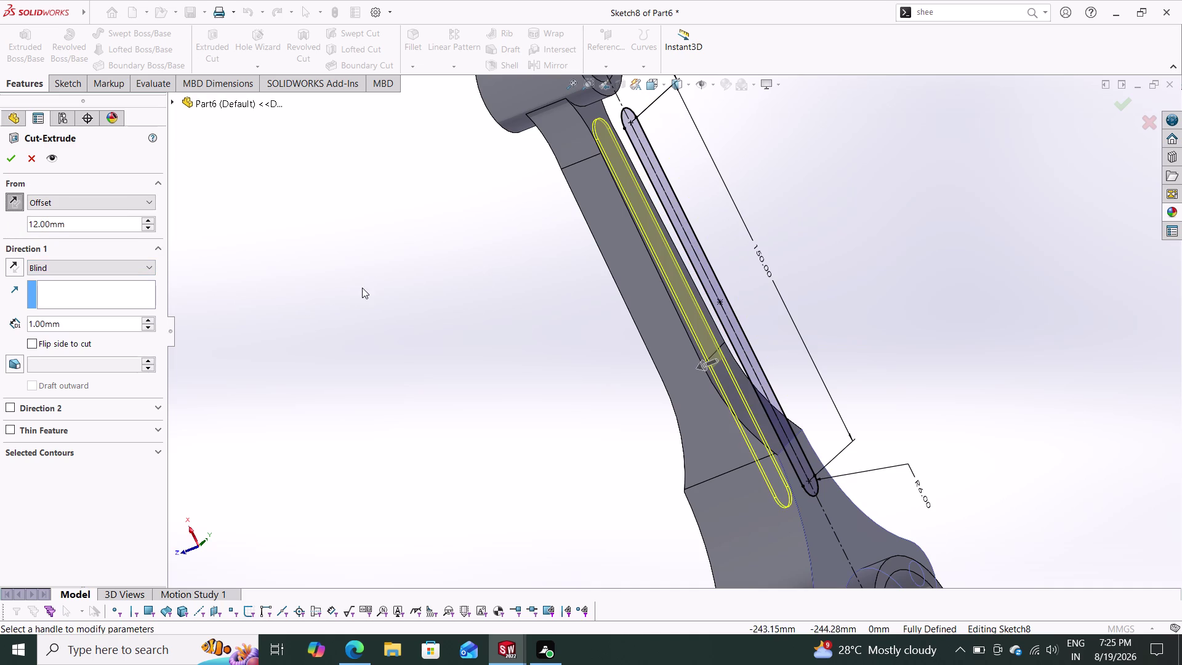
middle_drag(362, 288, 359, 305)
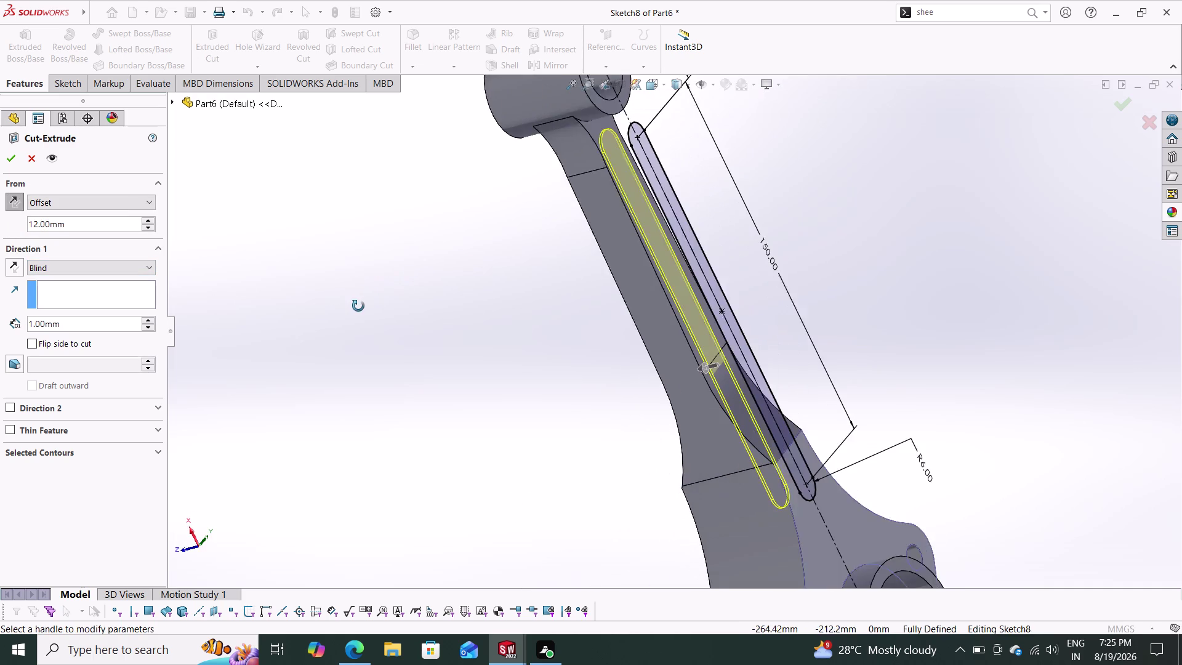
middle_drag(359, 305, 357, 305)
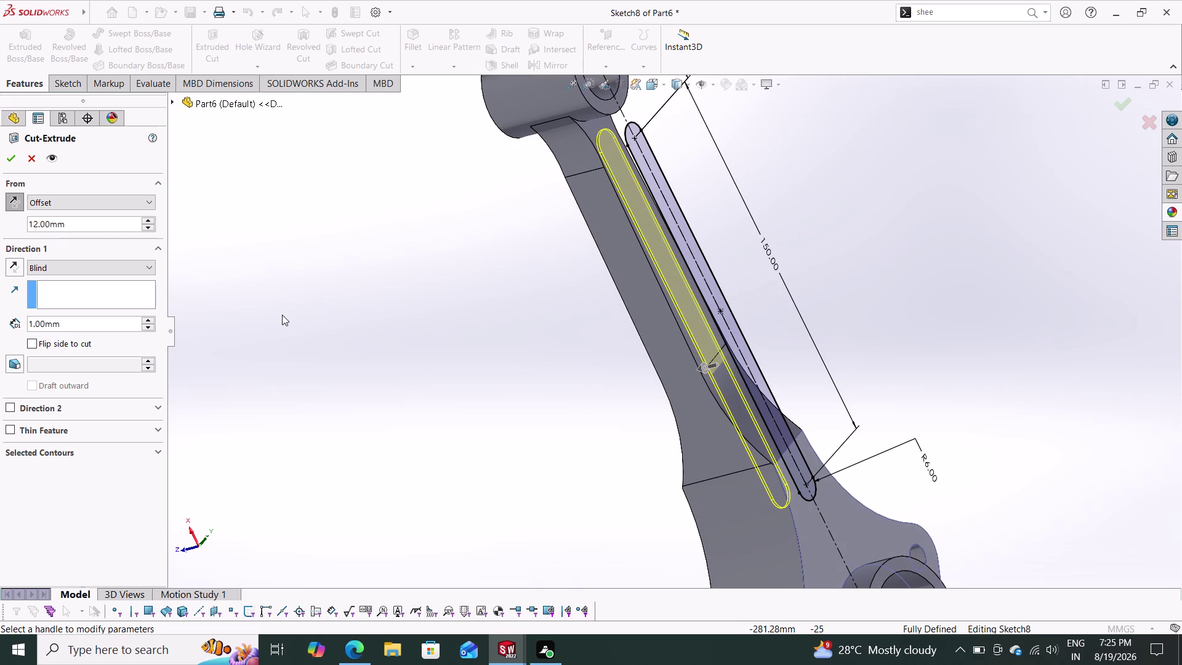
drag(87, 326, 0, 333)
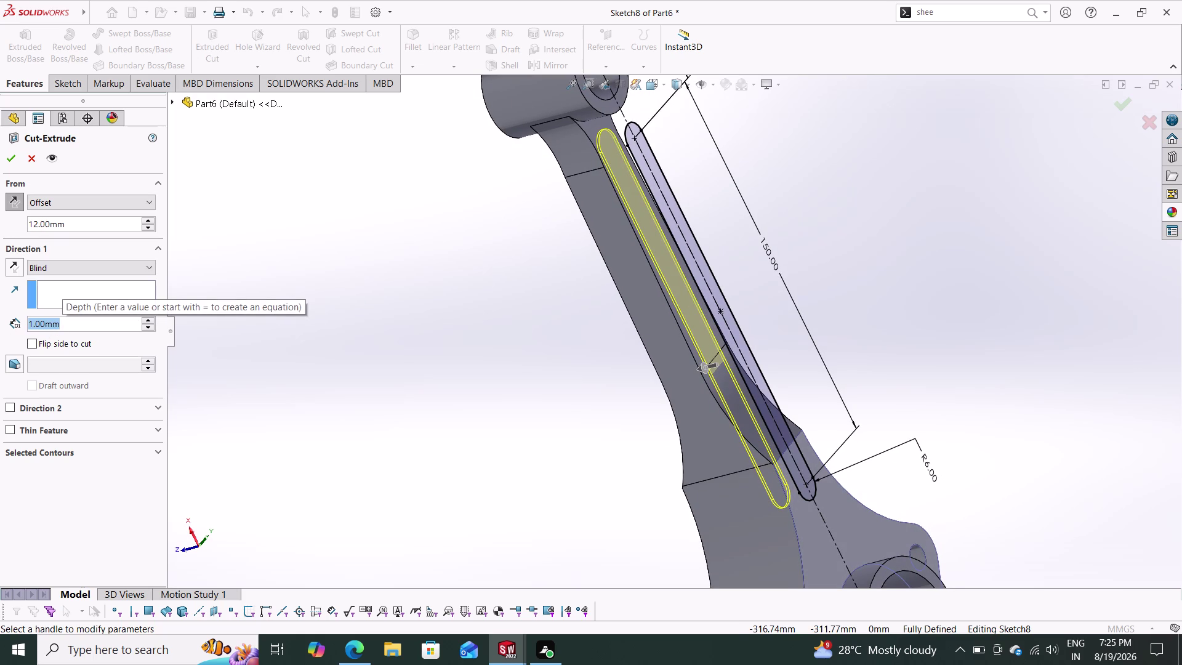
text(12)
key(Return)
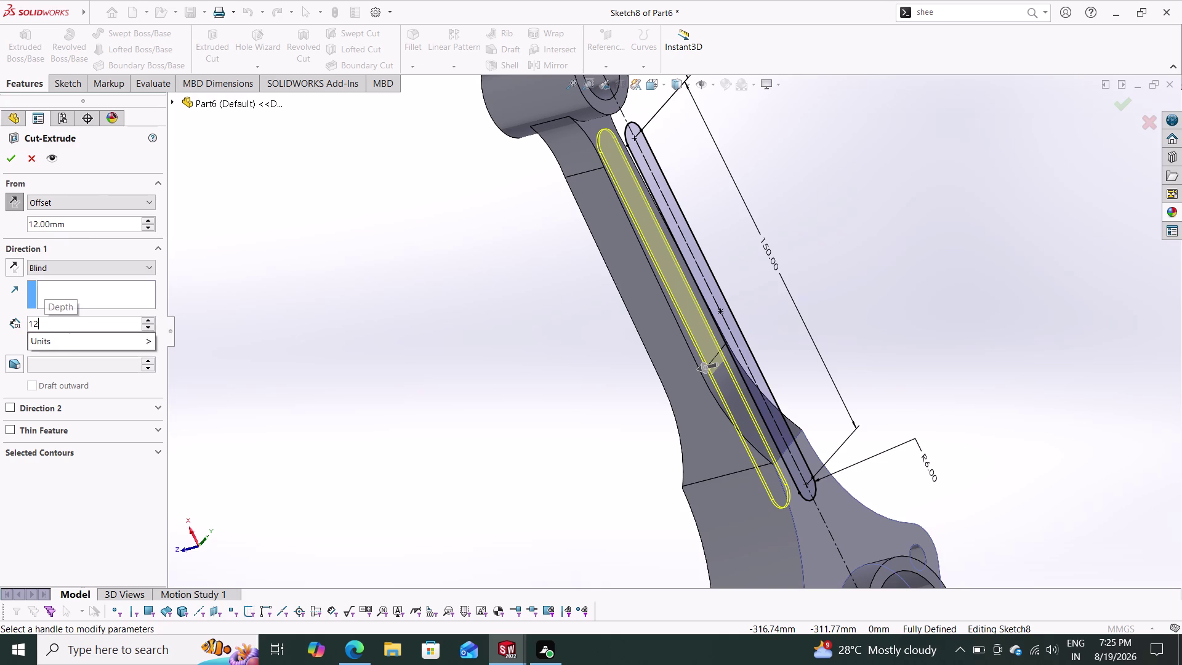
click(5, 152)
middle_drag(248, 302, 225, 315)
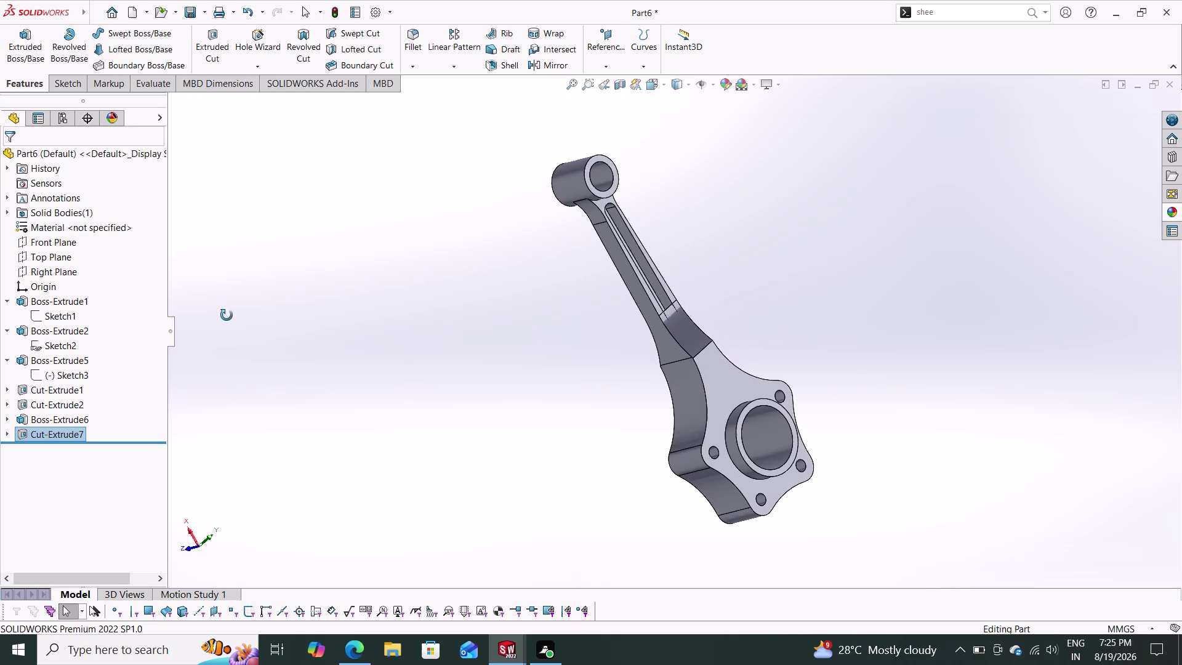
Inspect the Cut-Extrude7 pocket, undo it, and start a fresh Extruded Cut from Sketch8.
middle_click(435, 304)
middle_drag(432, 305, 398, 329)
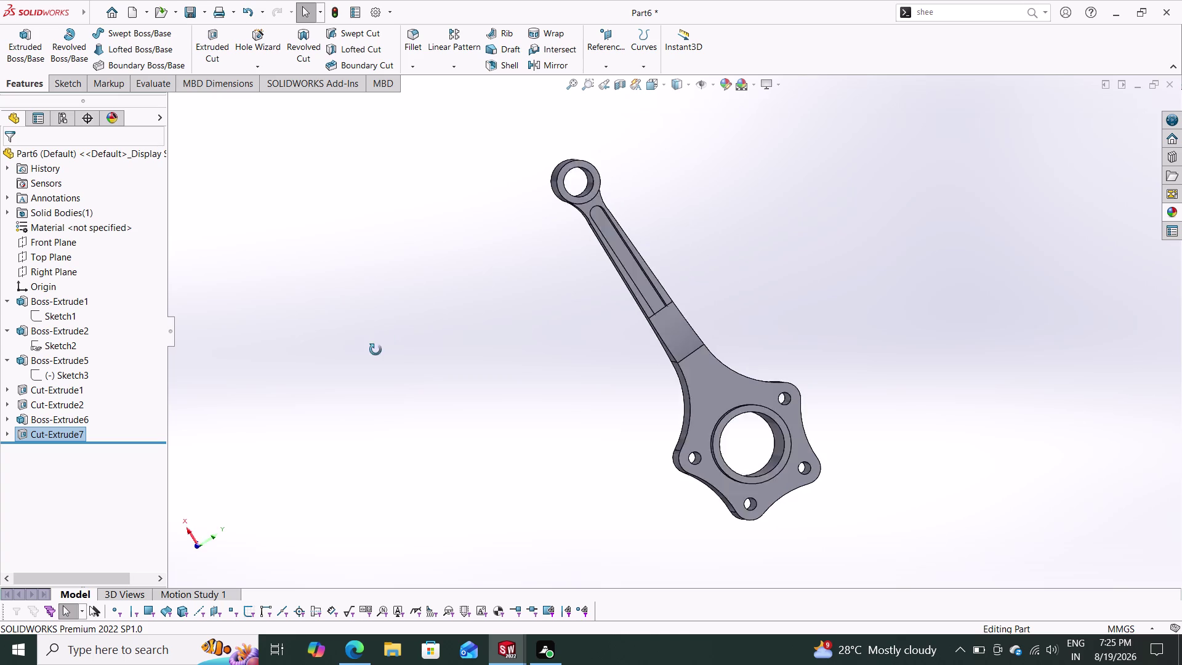
middle_drag(398, 329, 358, 325)
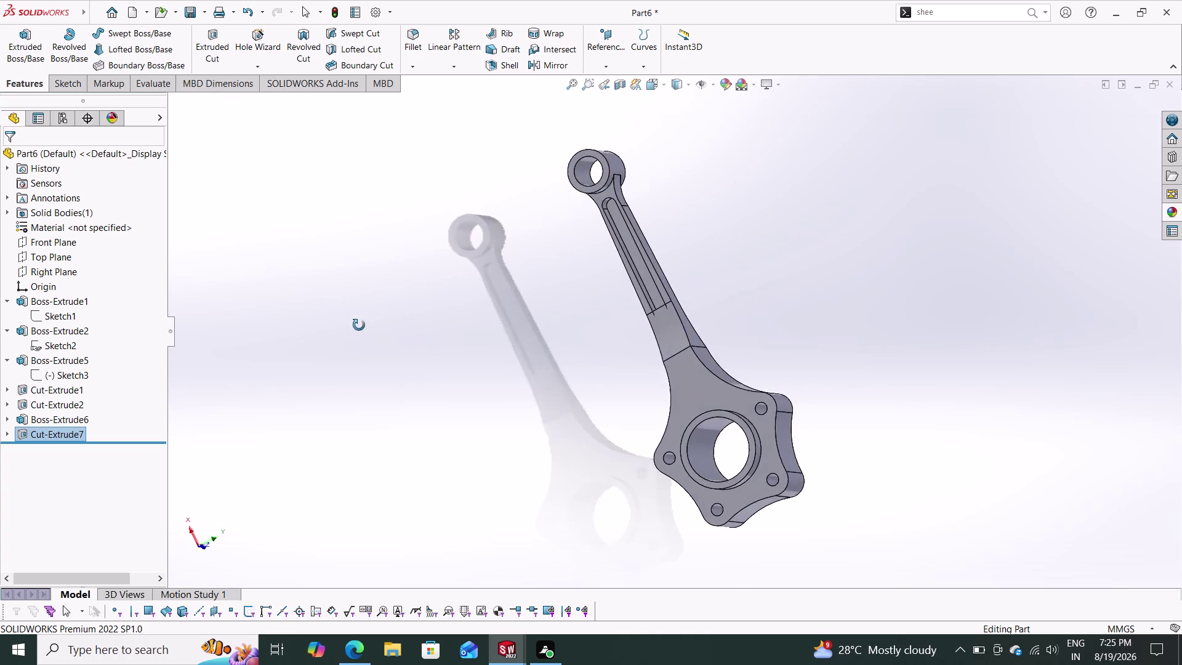
middle_drag(357, 326, 434, 312)
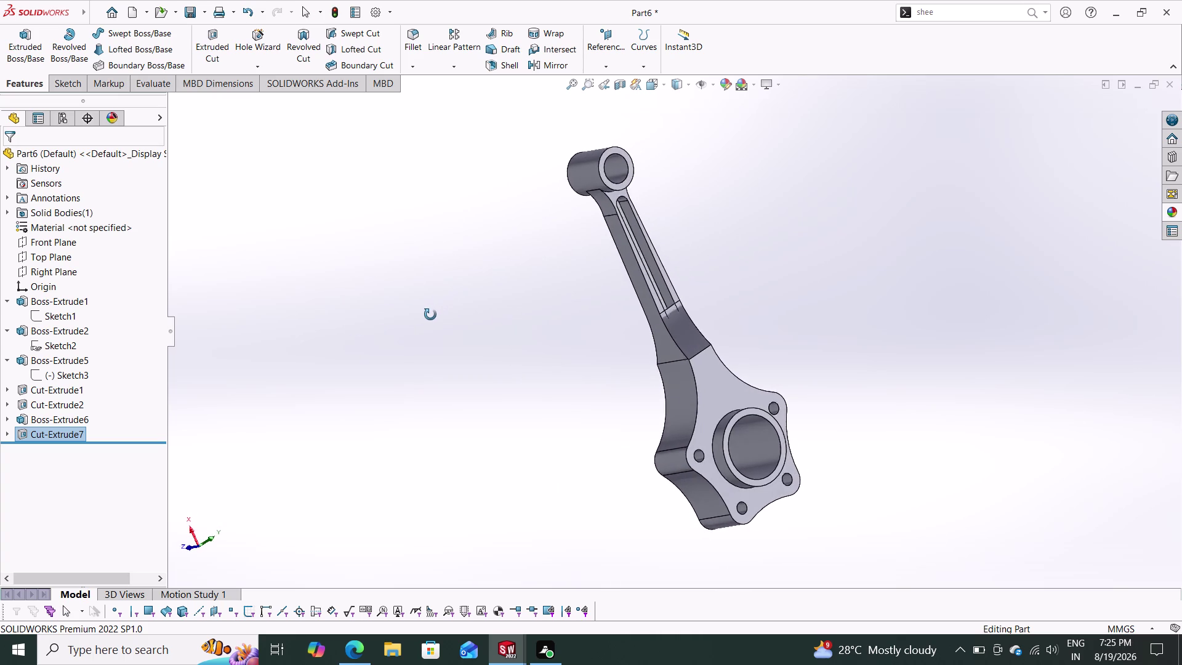
middle_drag(434, 312, 424, 310)
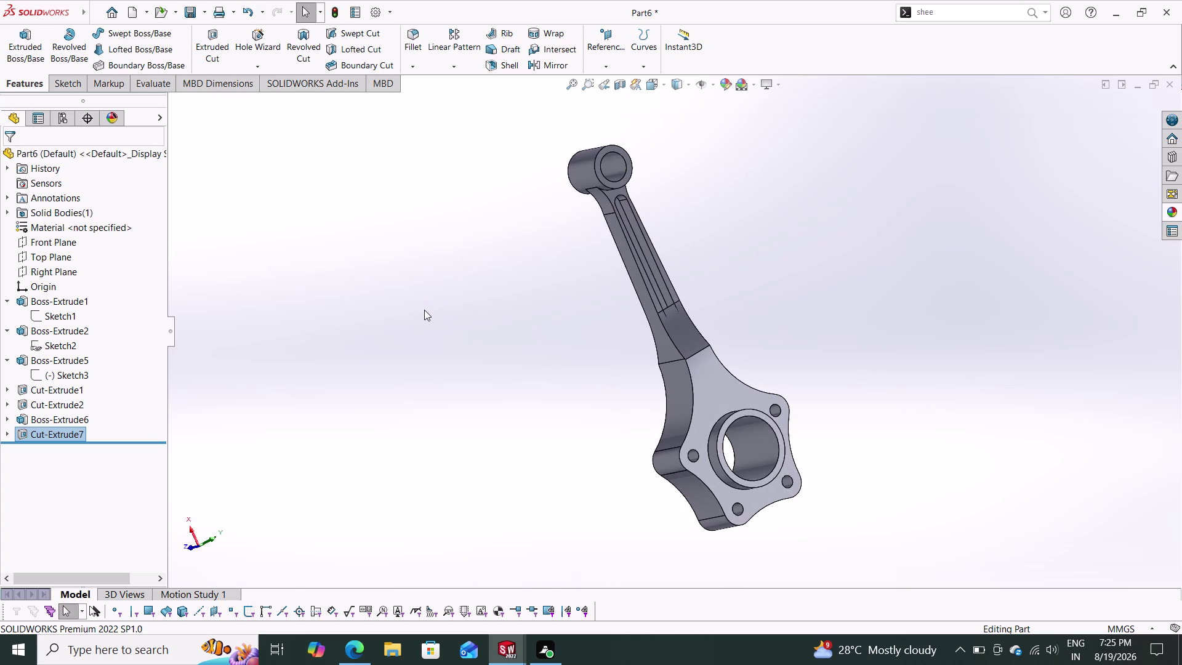
key(ctrl+z)
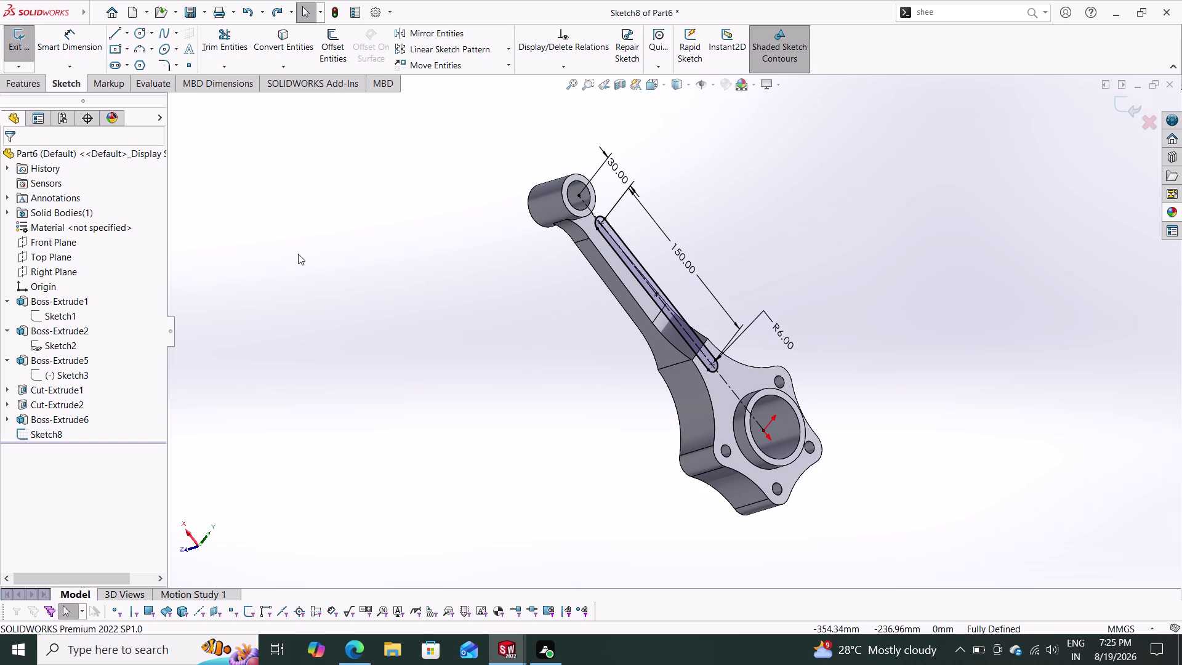
click(21, 86)
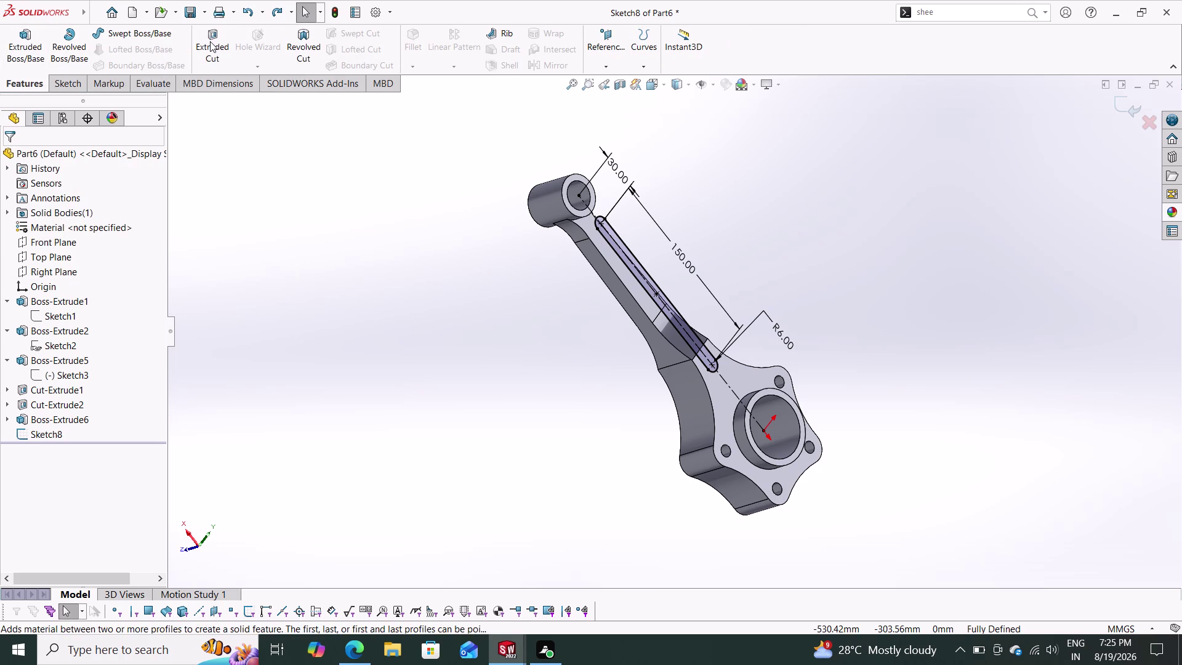
click(210, 41)
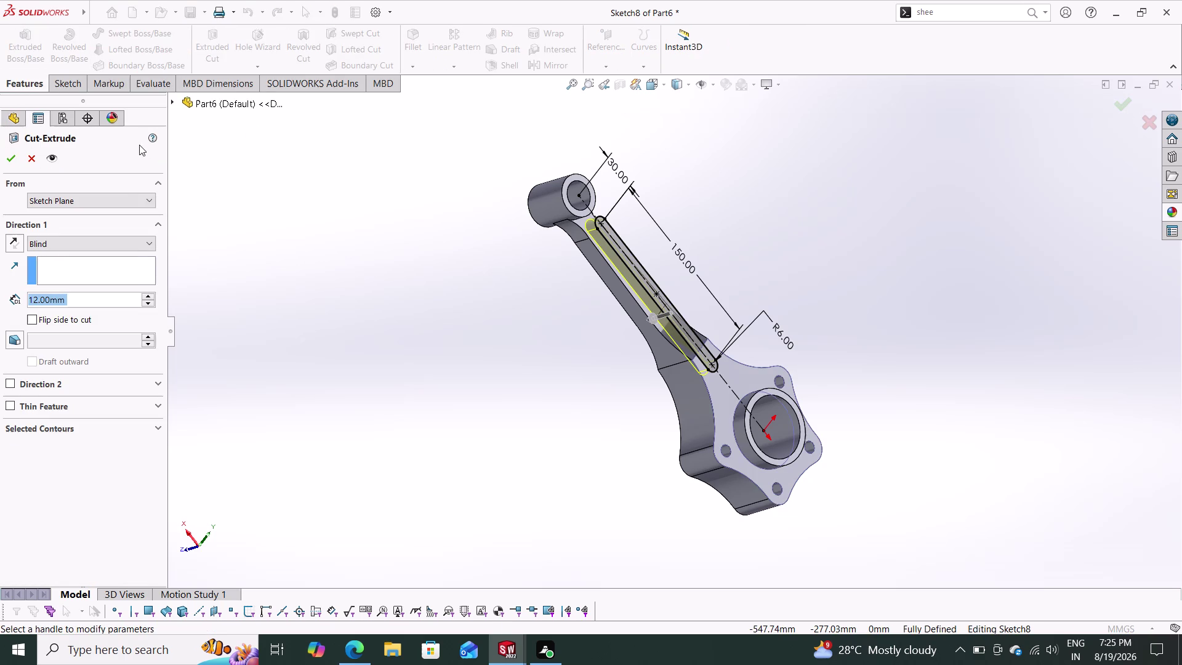
Set the cut's From option to a 2.5 mm offset and orbit to check the preview.
click(115, 195)
click(84, 246)
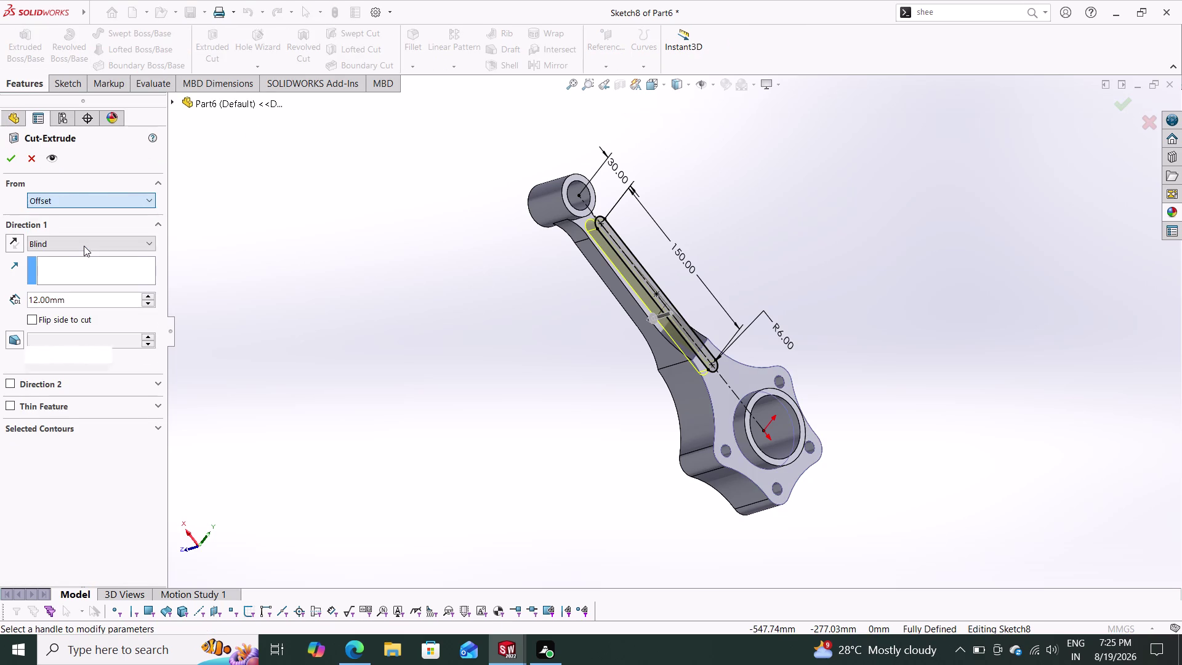
drag(79, 224, 14, 223)
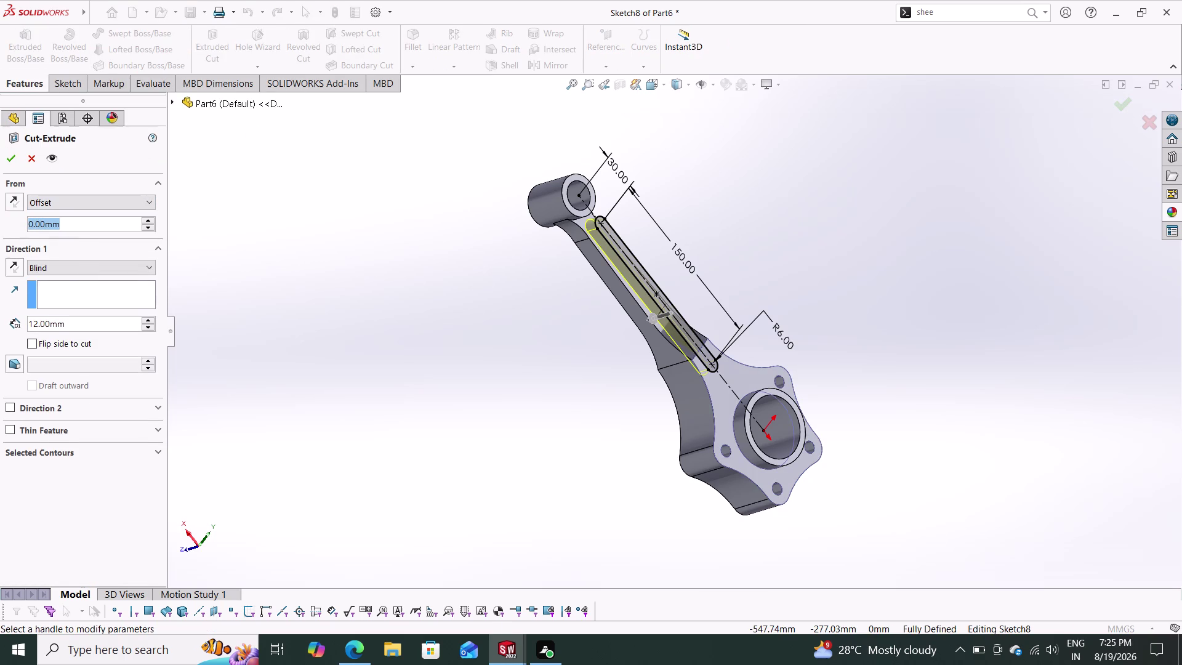
drag(14, 223, 0, 221)
text(2.5)
key(Return)
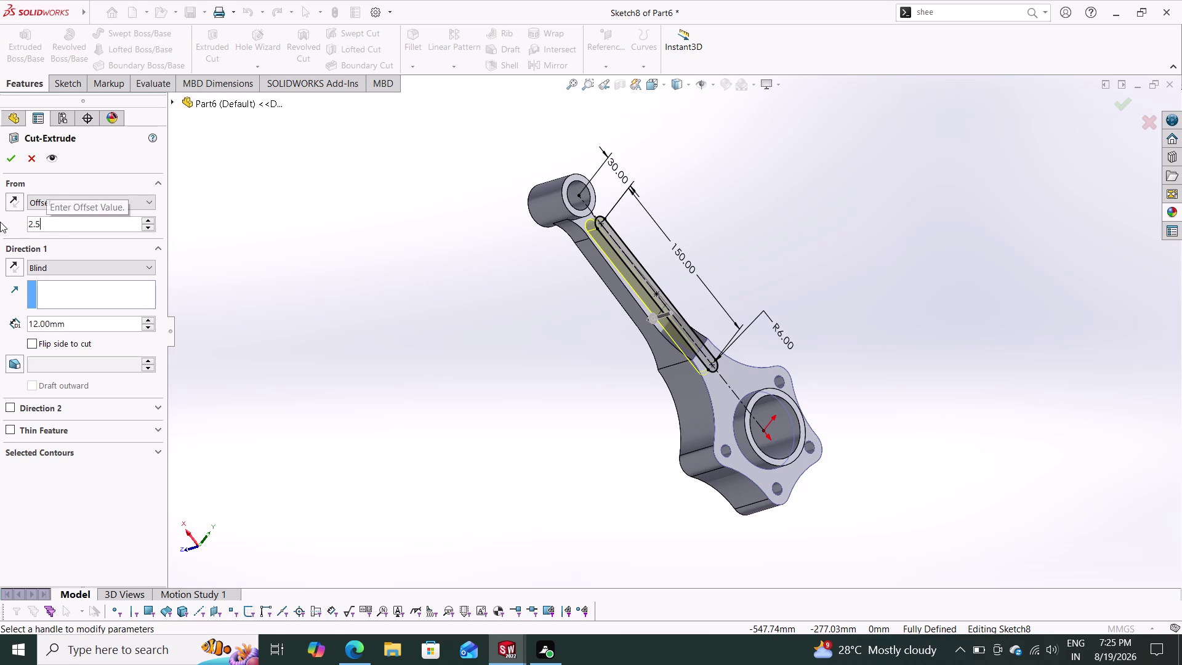
scroll(down, 3)
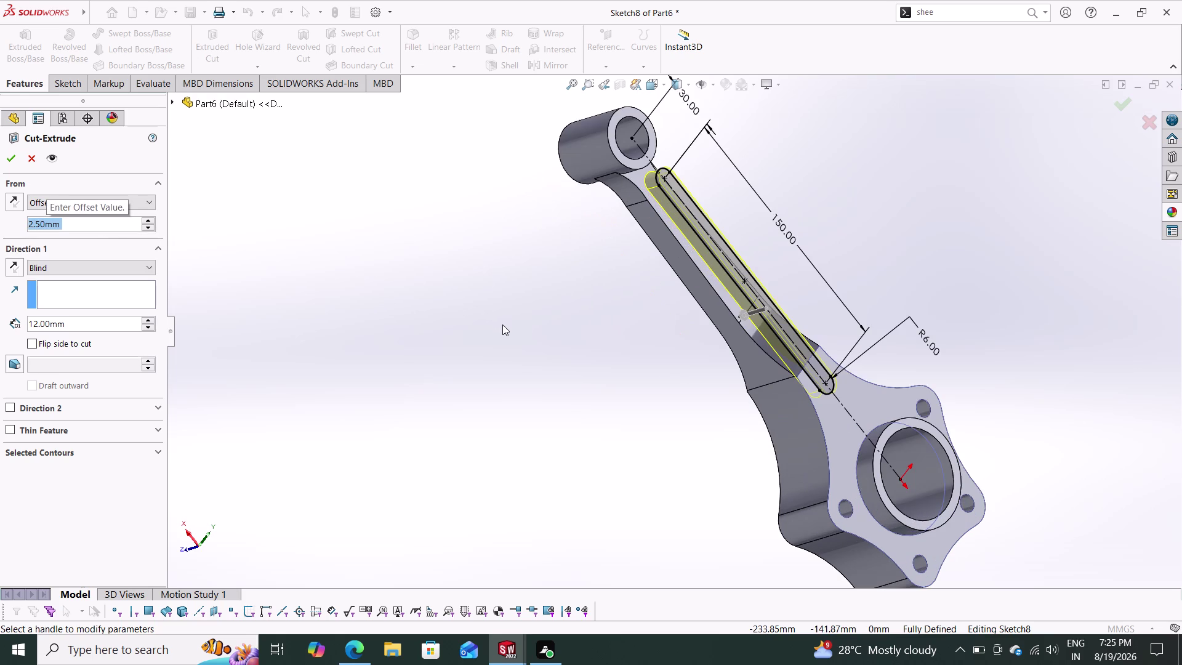
middle_drag(531, 323, 567, 314)
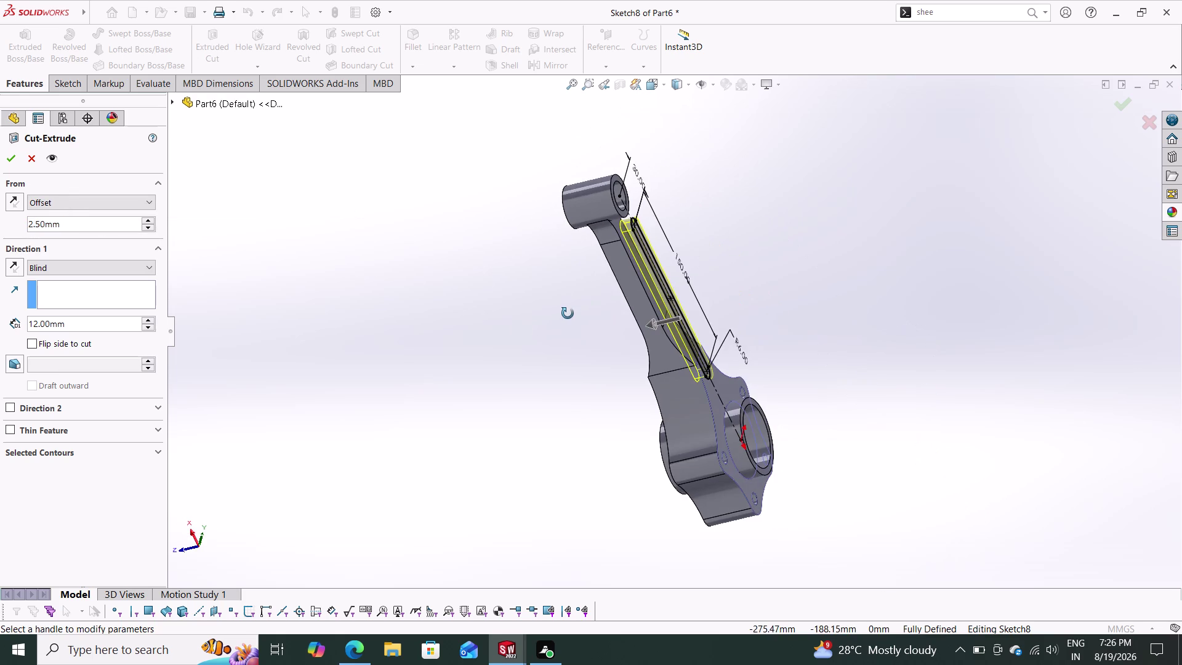
middle_drag(567, 313, 557, 293)
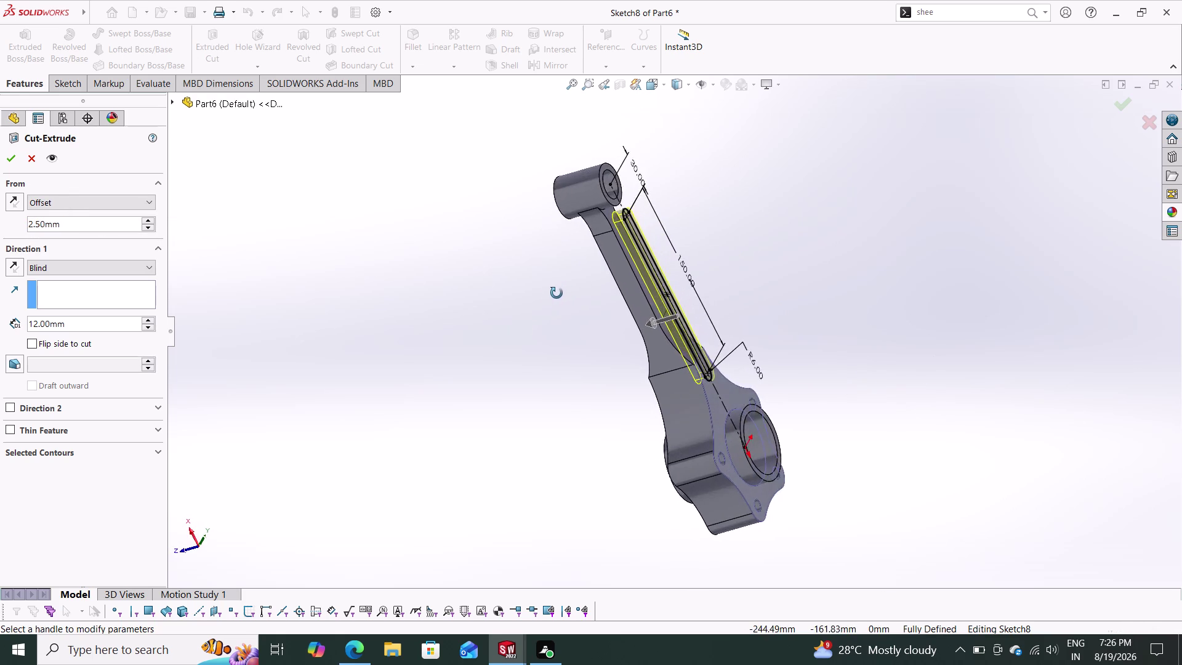
middle_drag(557, 293, 558, 282)
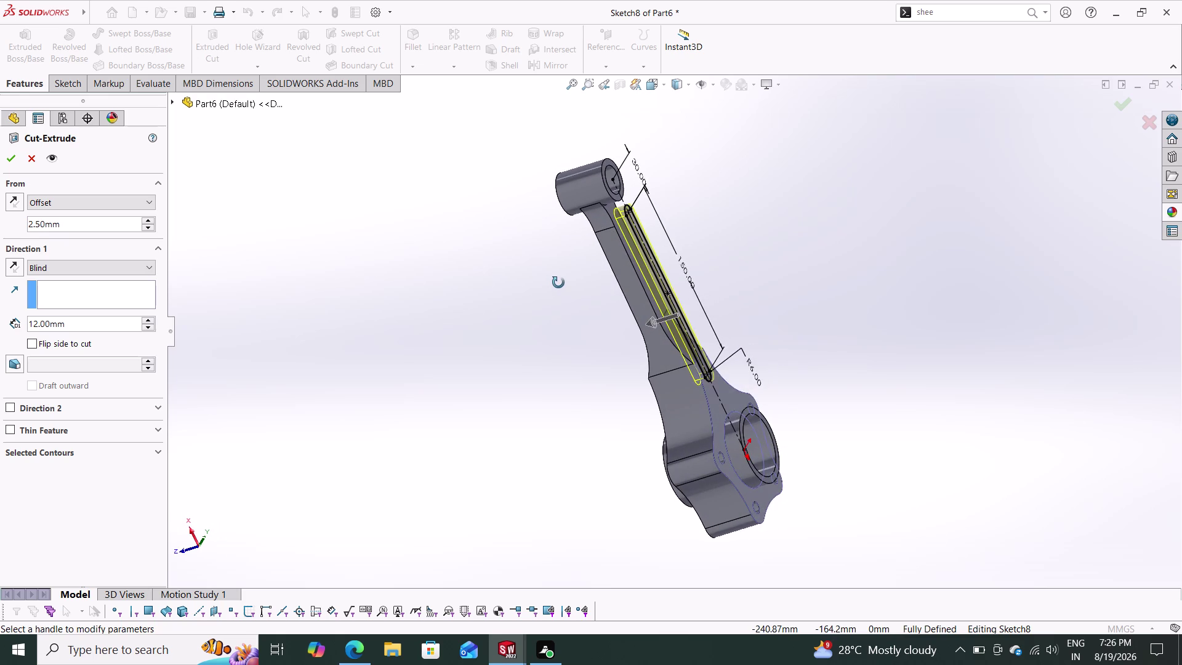
middle_drag(558, 283, 577, 259)
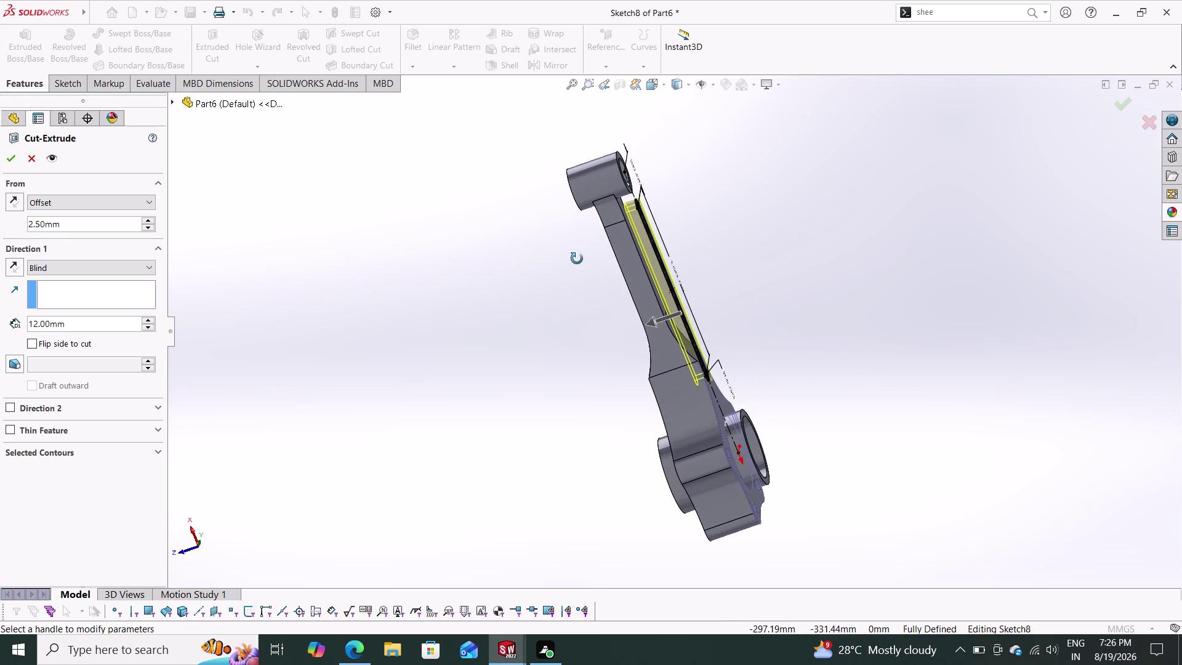
middle_drag(577, 259, 573, 257)
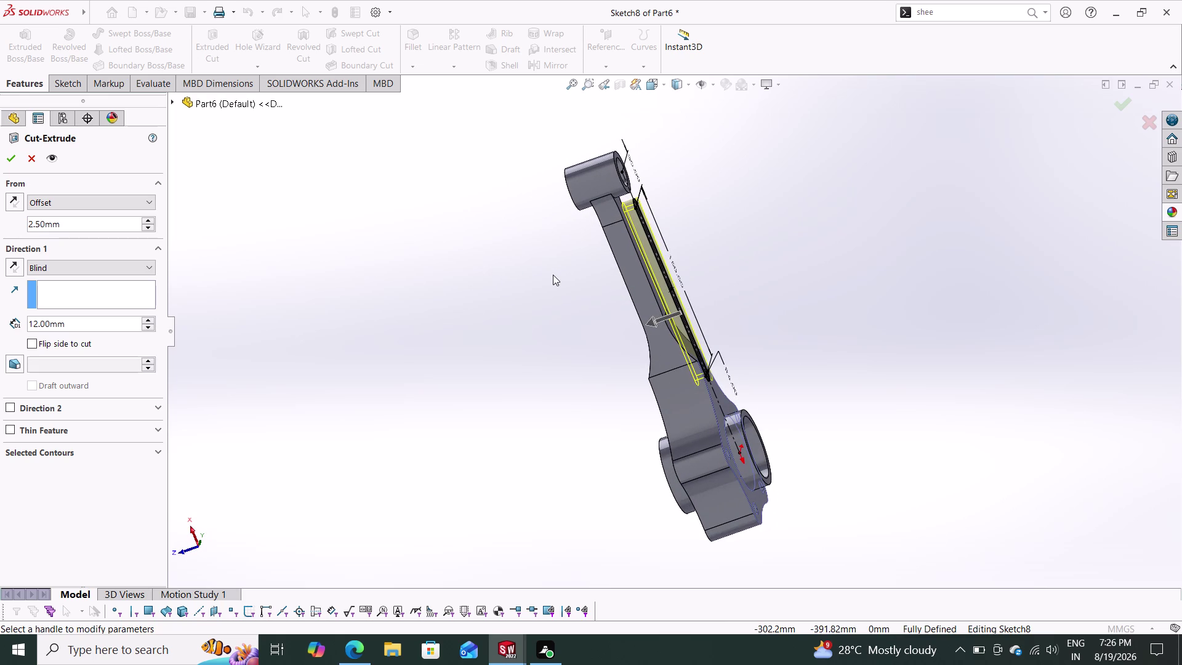
scroll(down, 3)
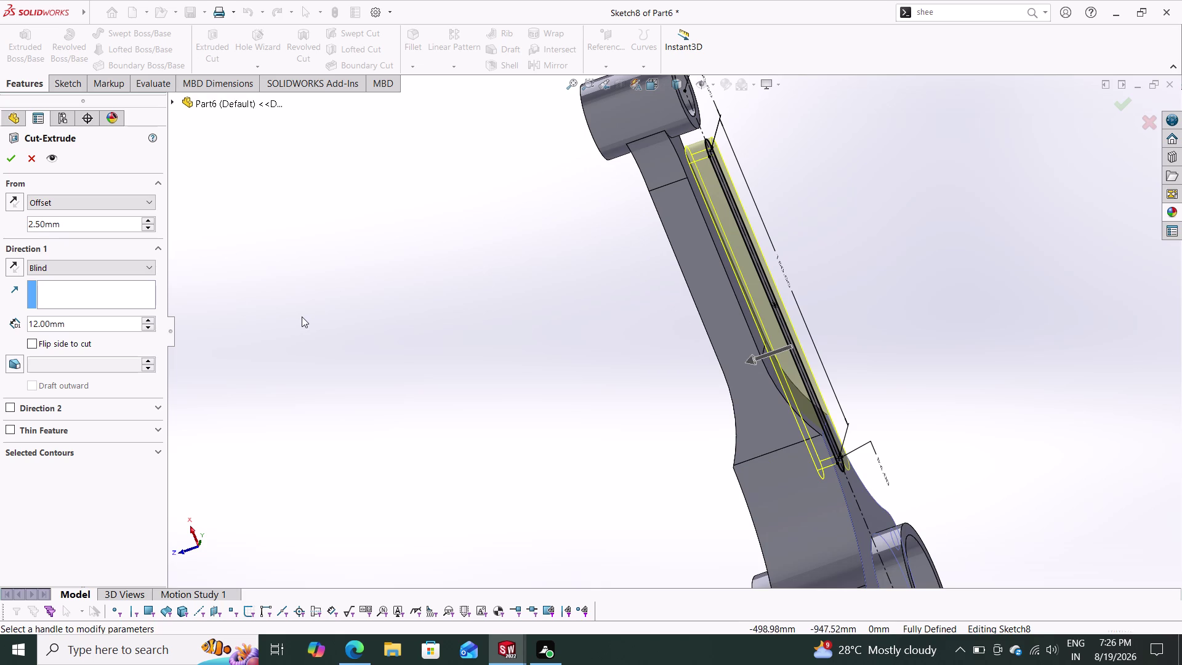
Toggle the offset's reverse direction and re-inspect the 12 mm blind preview.
click(11, 203)
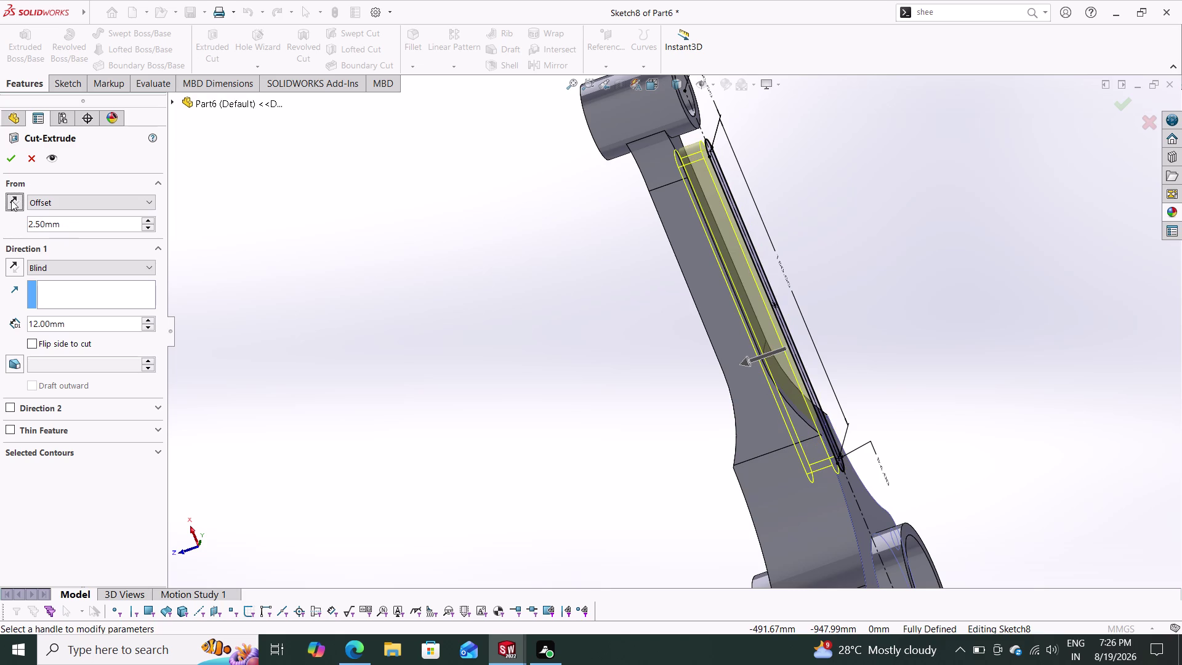
click(11, 201)
click(12, 200)
scroll(down, 3)
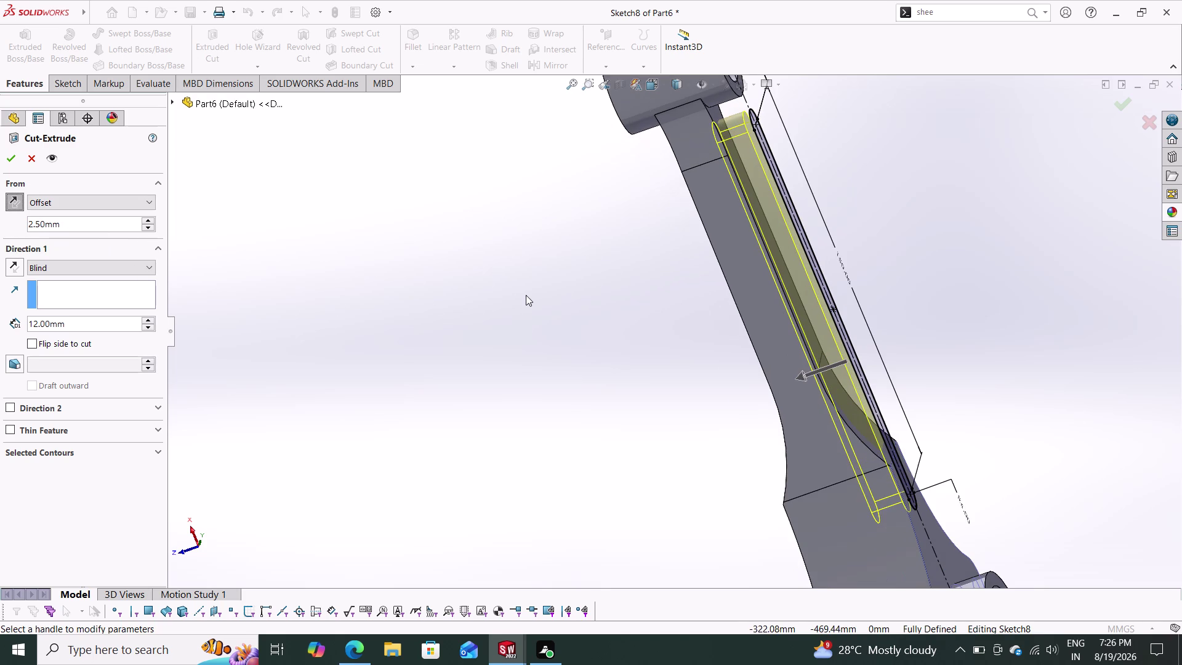
middle_drag(568, 289, 564, 257)
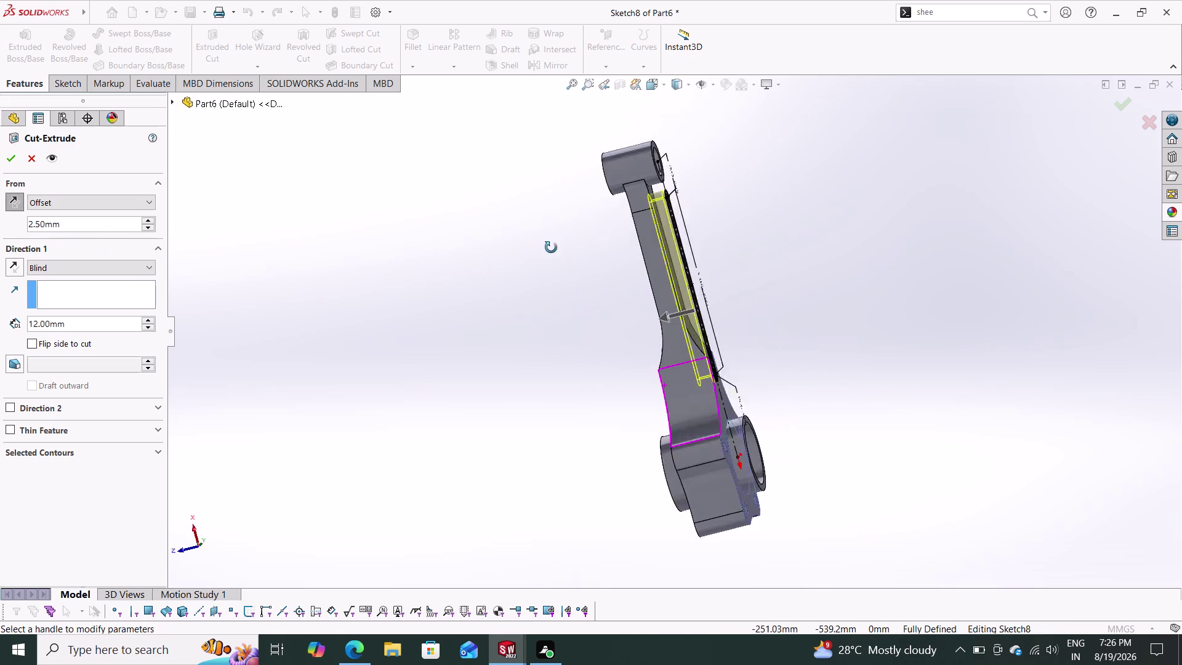
middle_drag(565, 257, 558, 246)
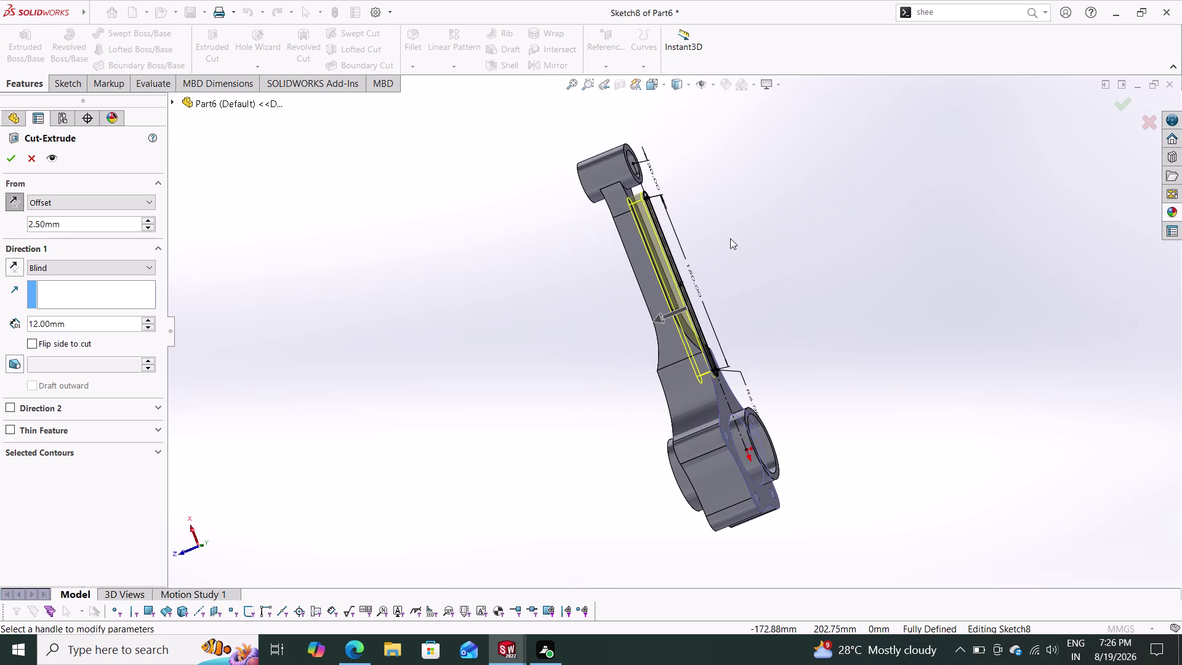
scroll(down, 3)
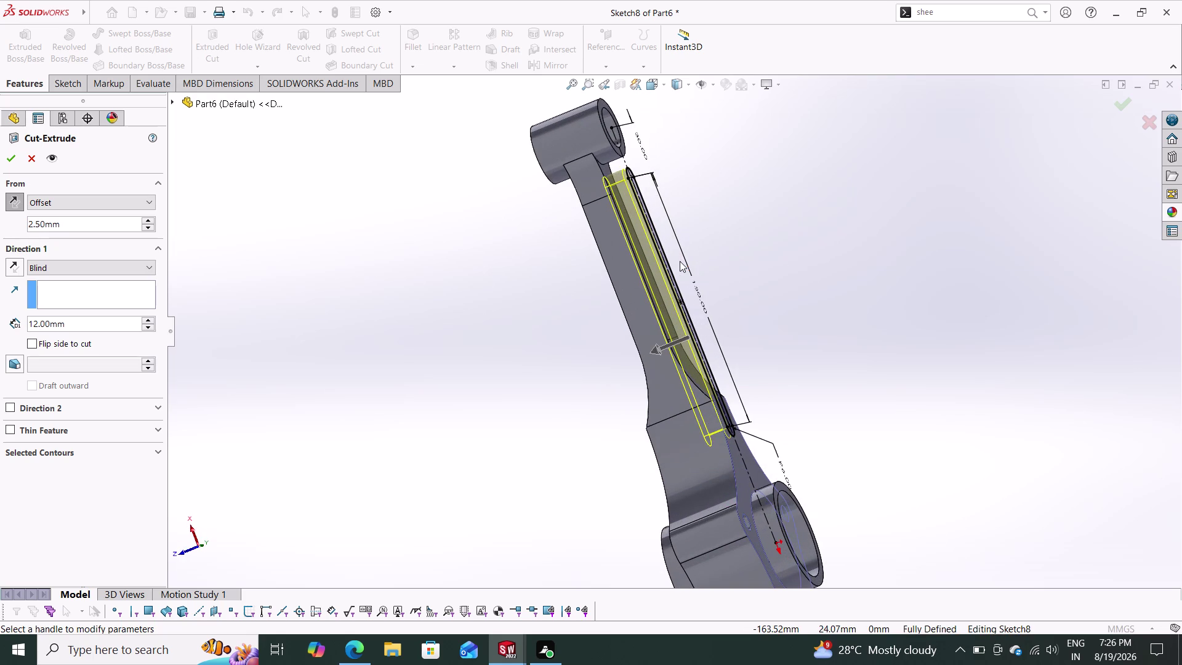
scroll(down, 3)
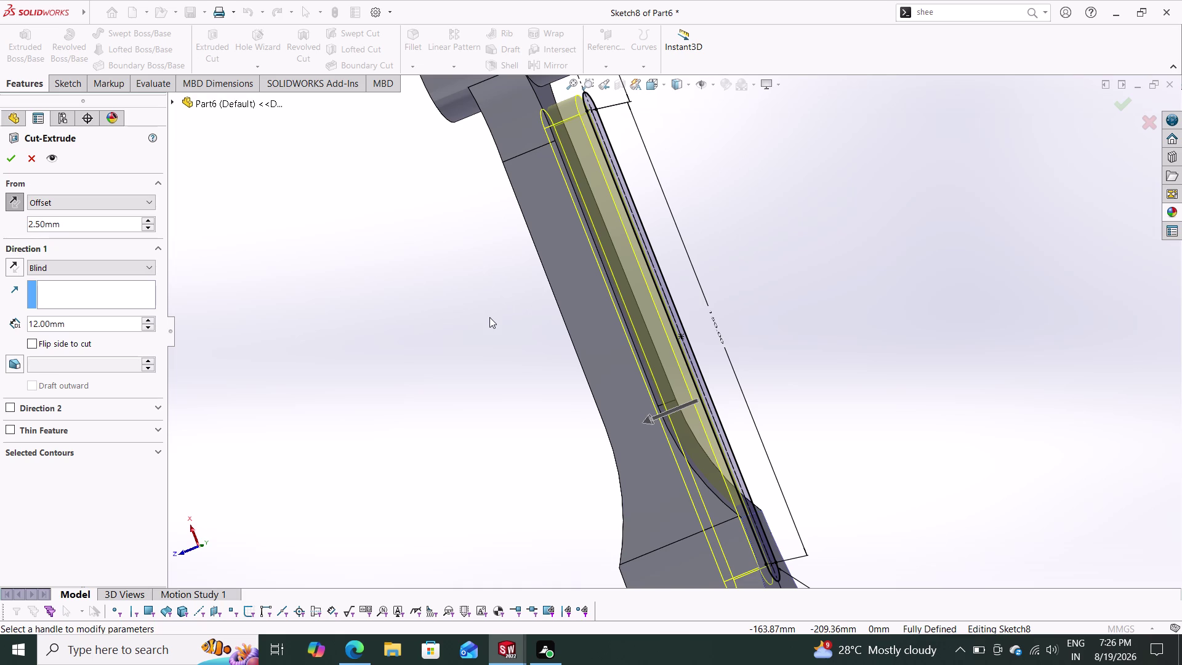
click(76, 221)
drag(76, 221, 0, 226)
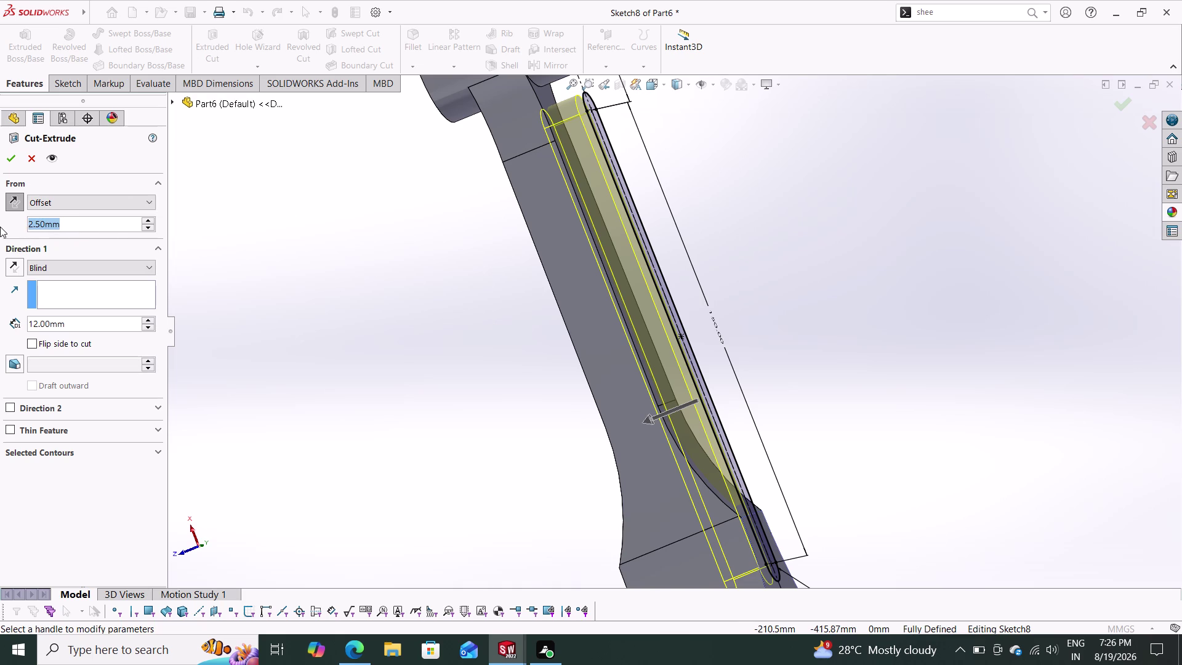
key(5)
key(Return)
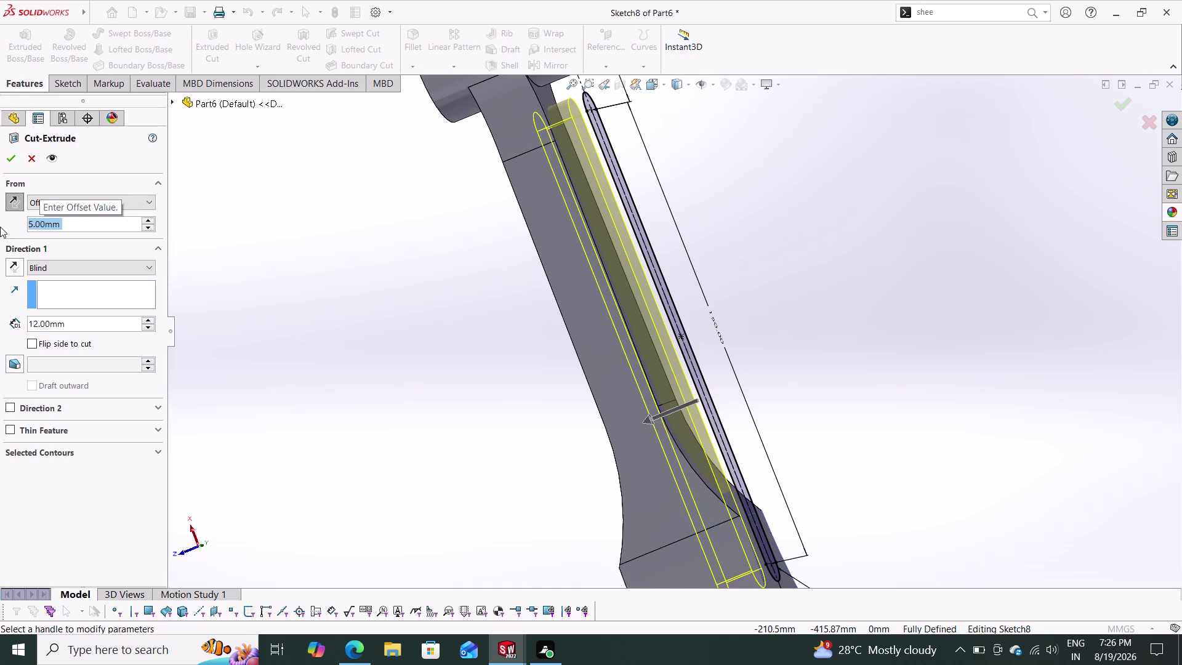
text(2)
text(.5)
key(Return)
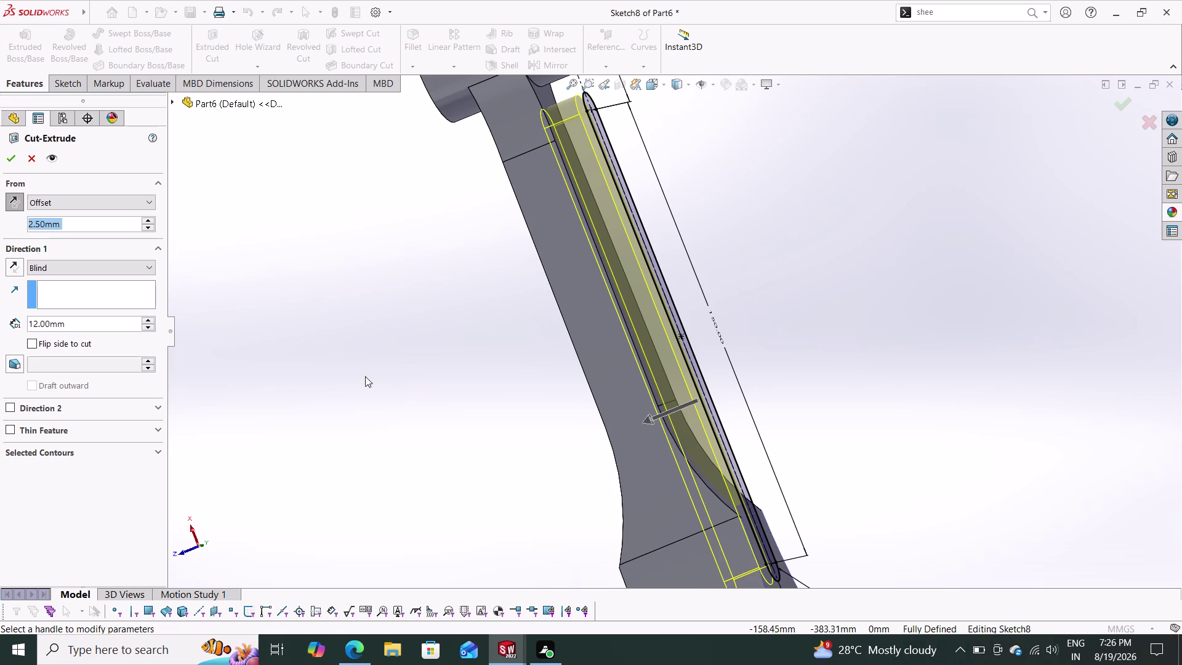
scroll(down, 3)
scroll(up, 3)
scroll(up, 3)
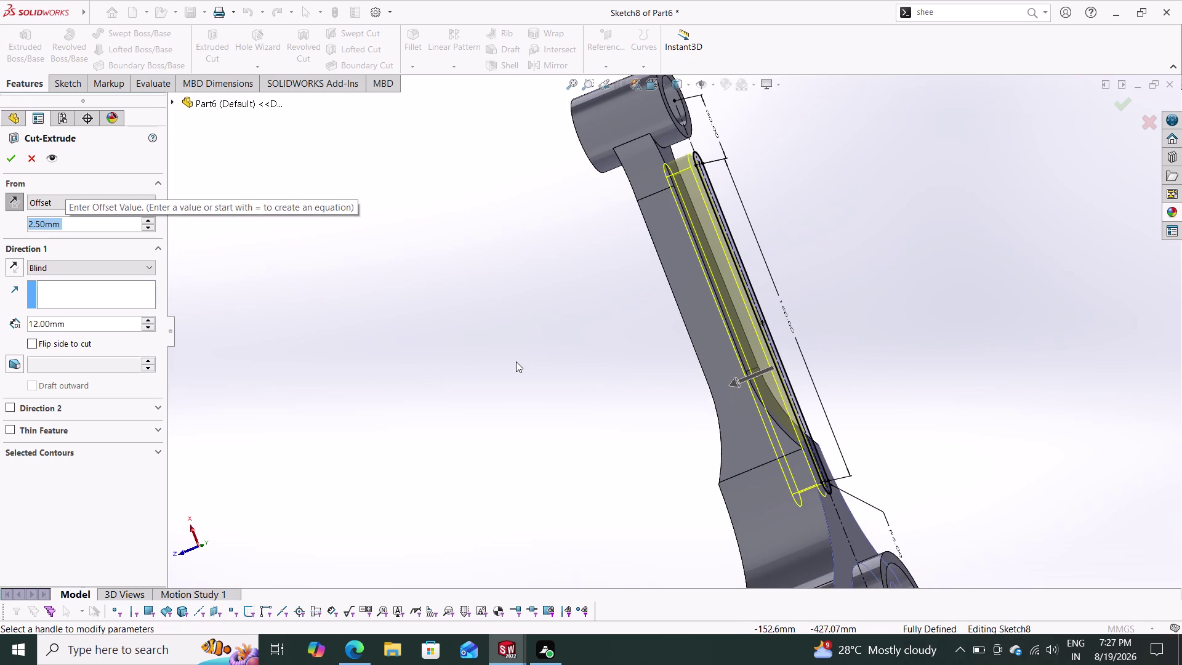
middle_drag(514, 364, 469, 378)
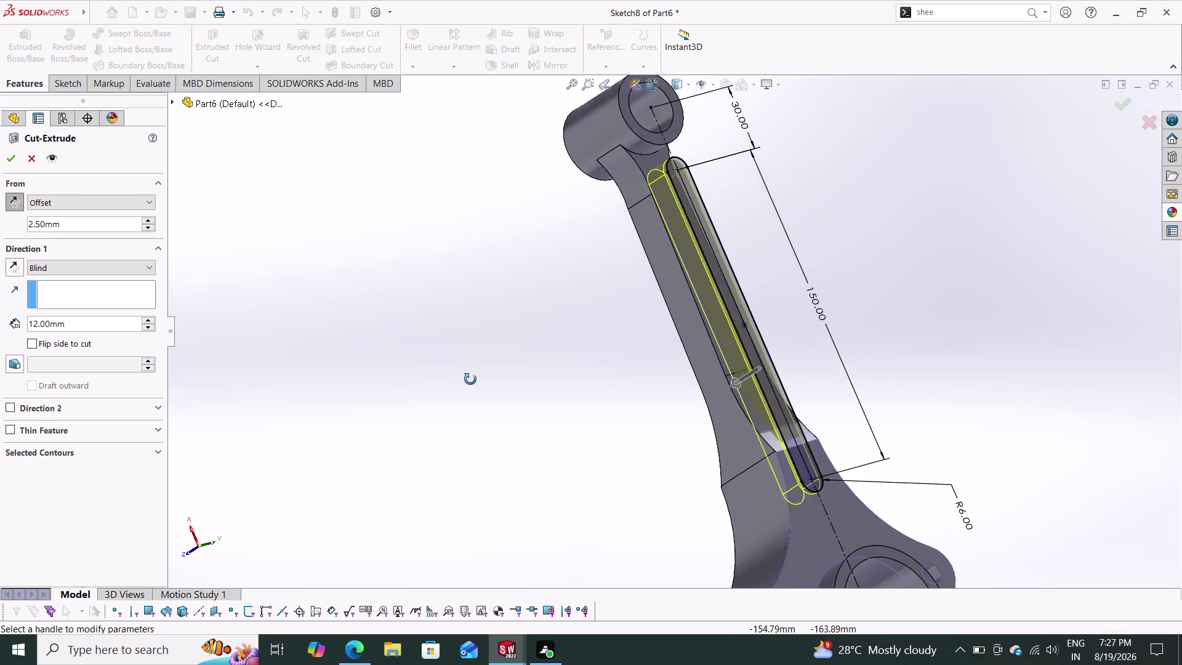
middle_drag(469, 378, 496, 380)
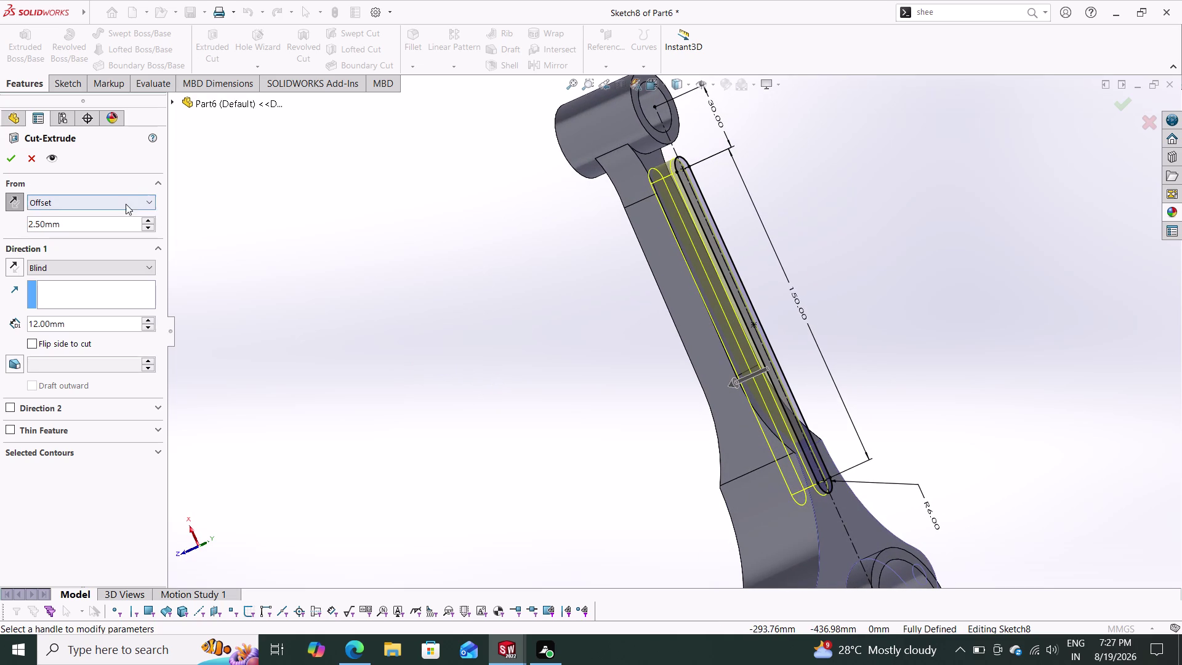
Cut Sketch8's slot 24 mm deep starting from the sketch plane, creating Cut-Extrude8.
click(125, 203)
click(113, 216)
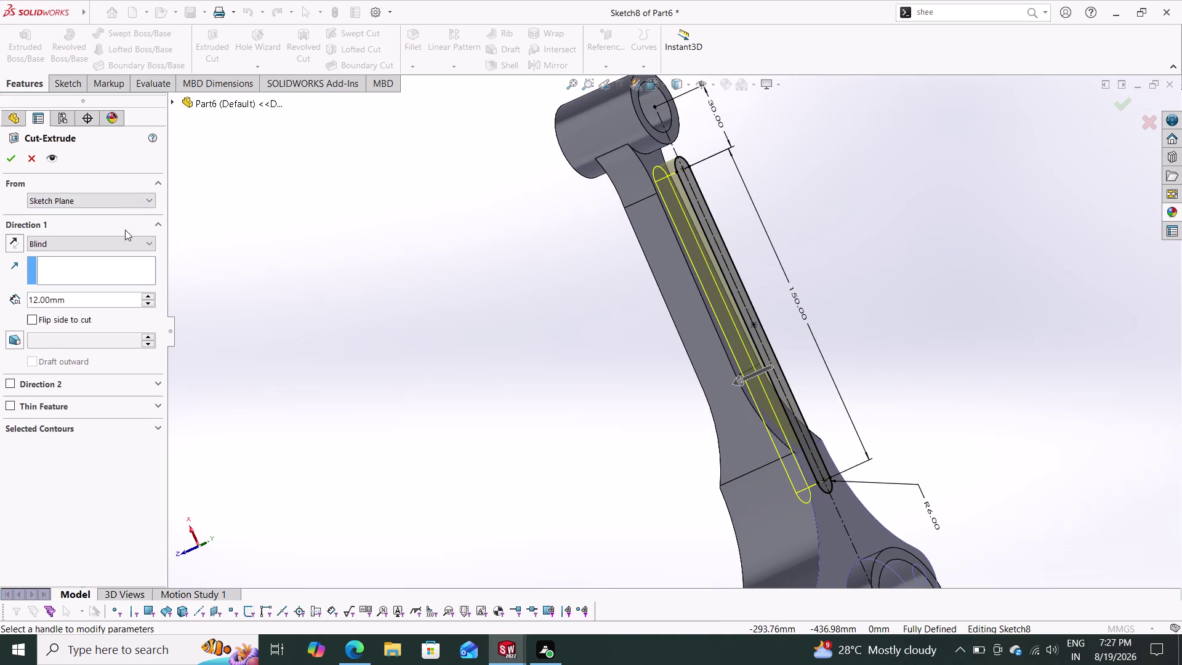
middle_click(277, 271)
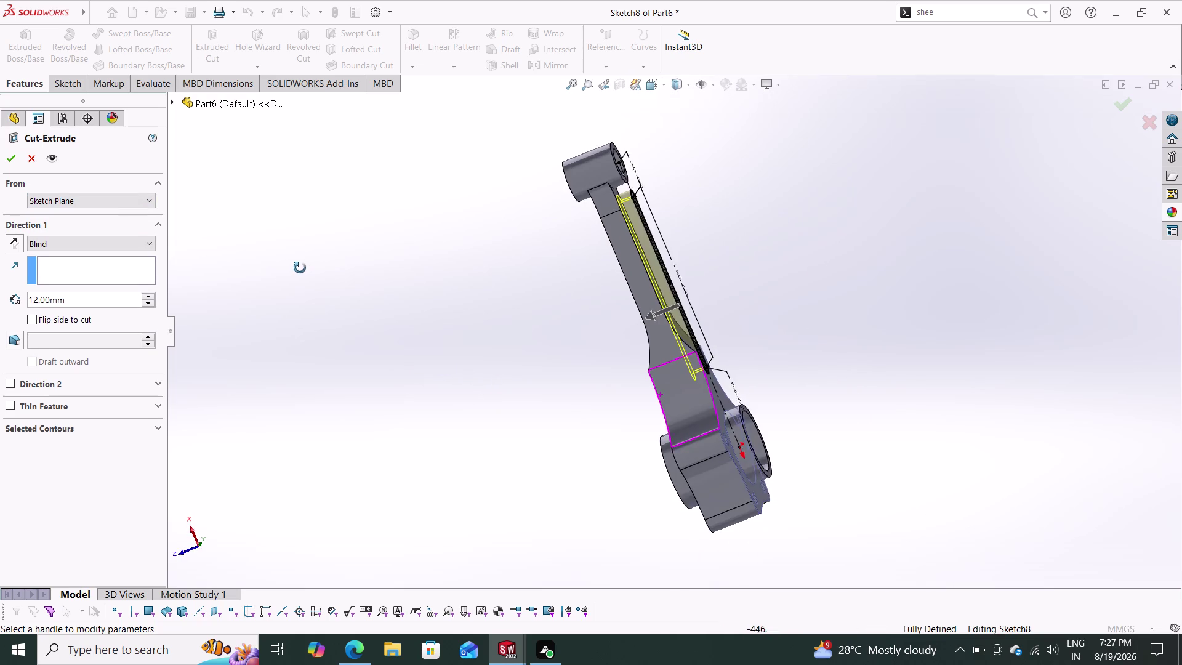
drag(103, 303, 62, 301)
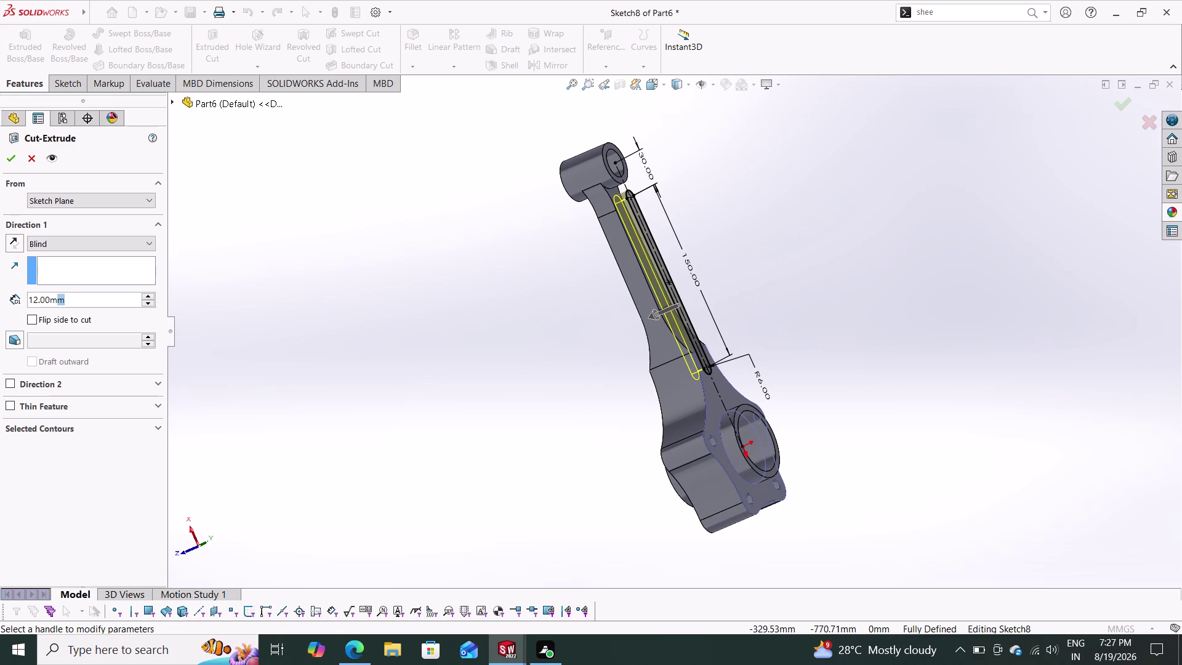
drag(63, 301, 9, 300)
text(24)
key(Return)
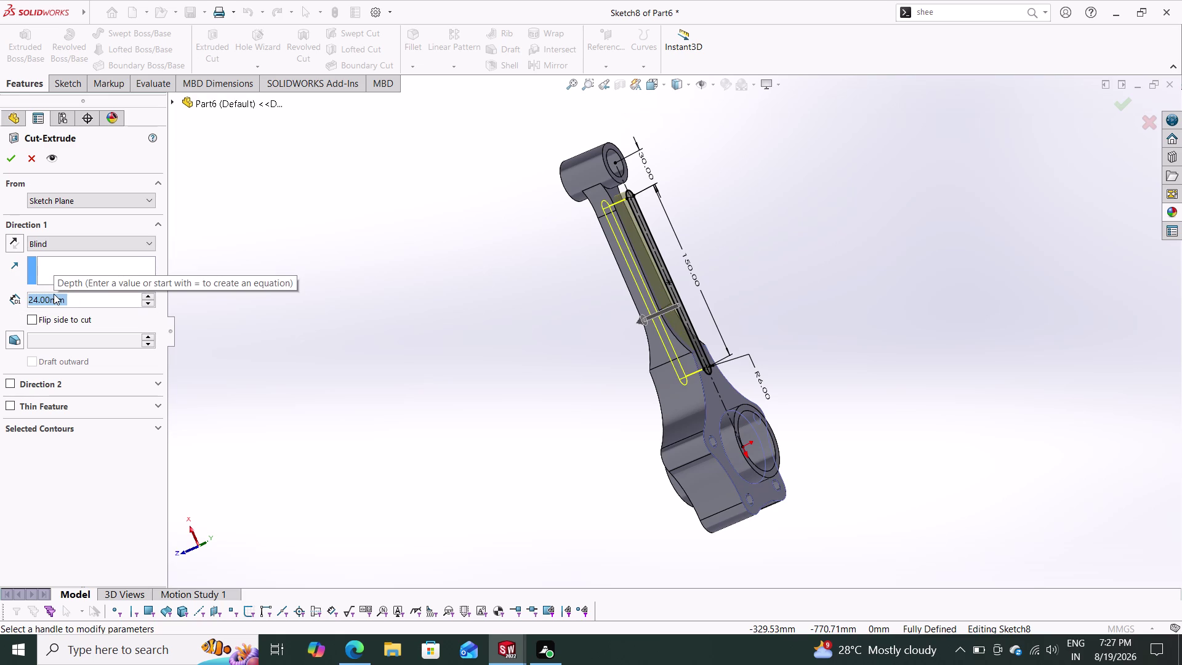
click(11, 162)
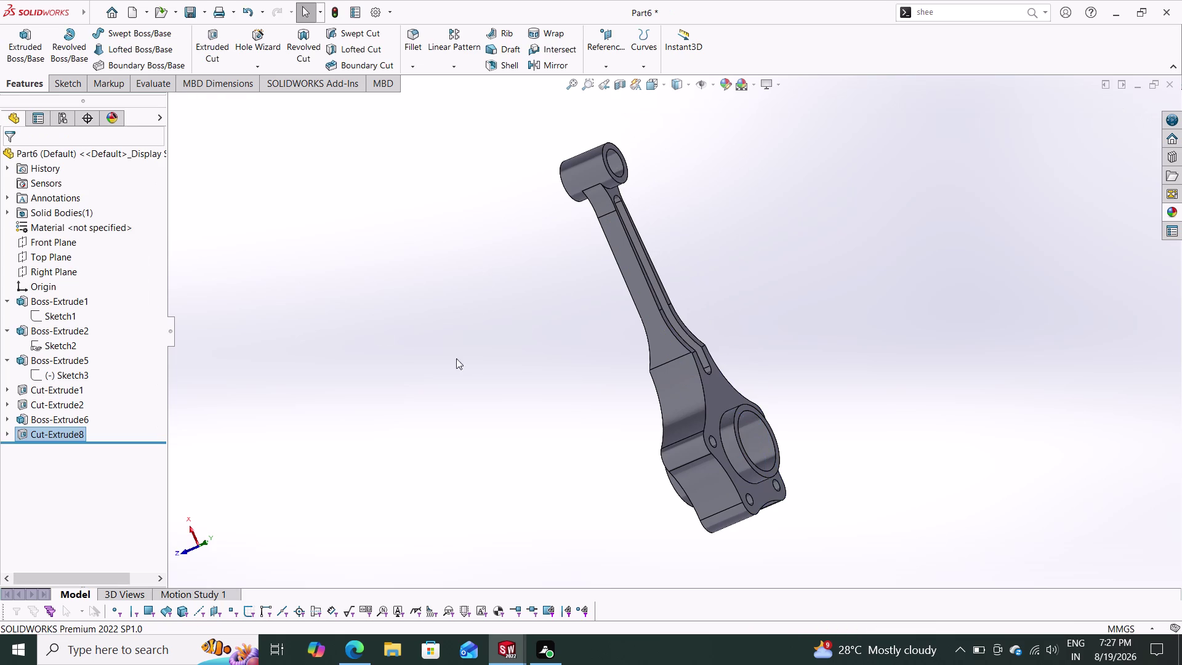
Orbit the rod to inspect the finished 24 mm beam slot.
middle_drag(538, 344, 463, 394)
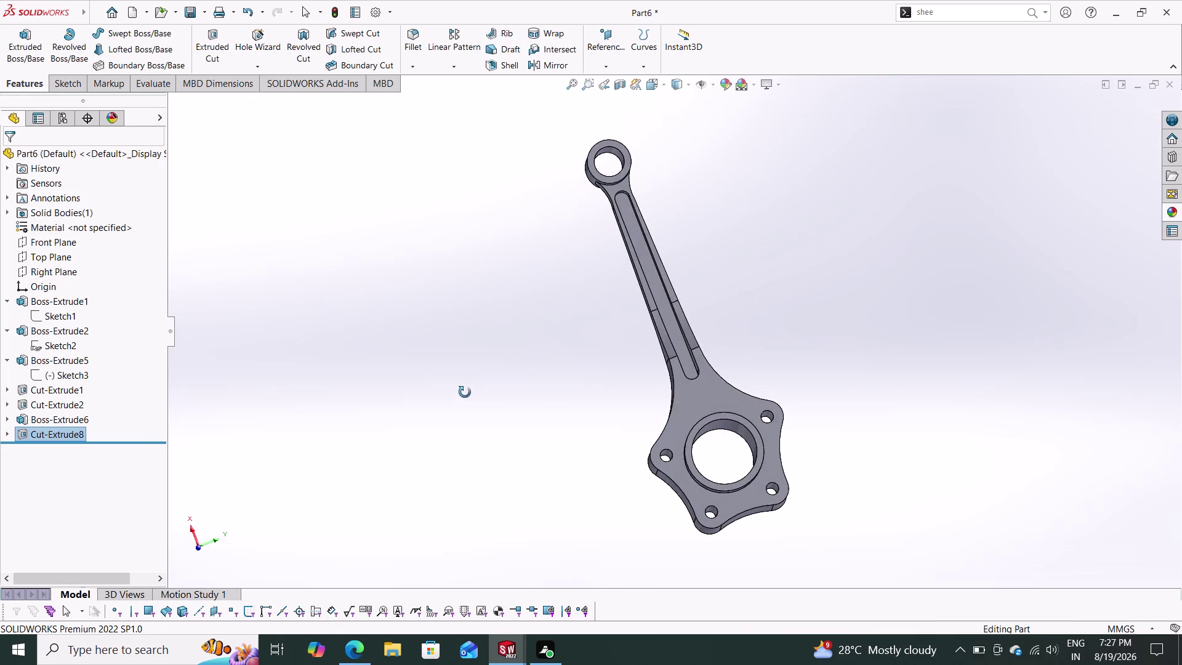
middle_drag(463, 394, 670, 306)
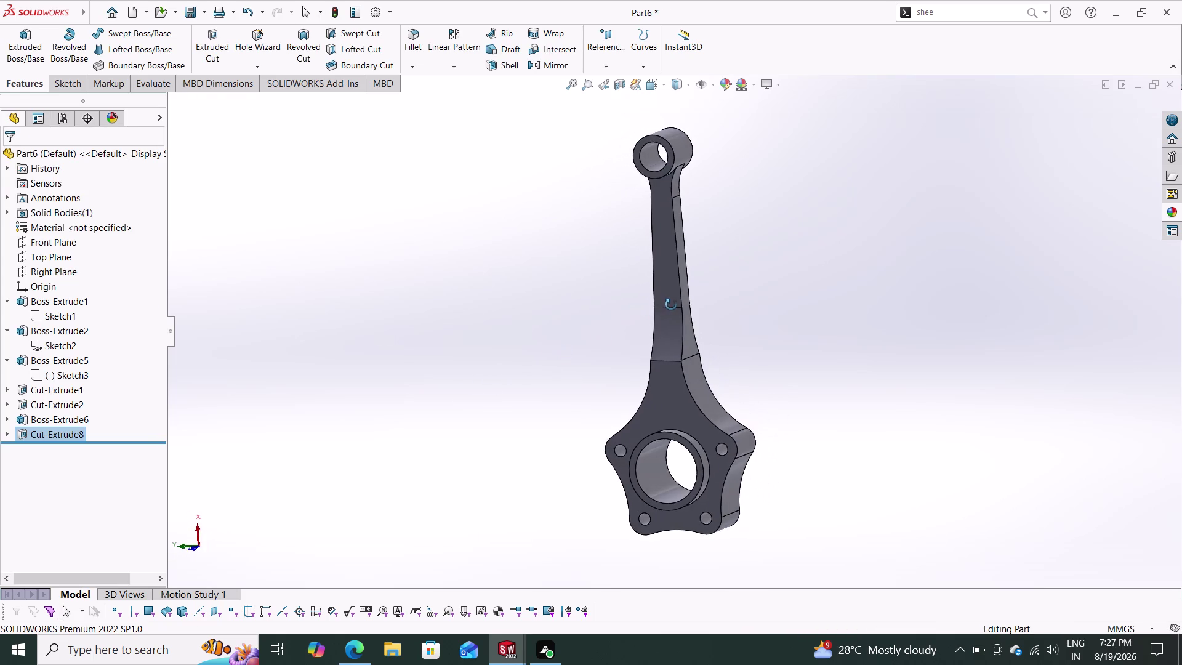
middle_drag(670, 305, 462, 430)
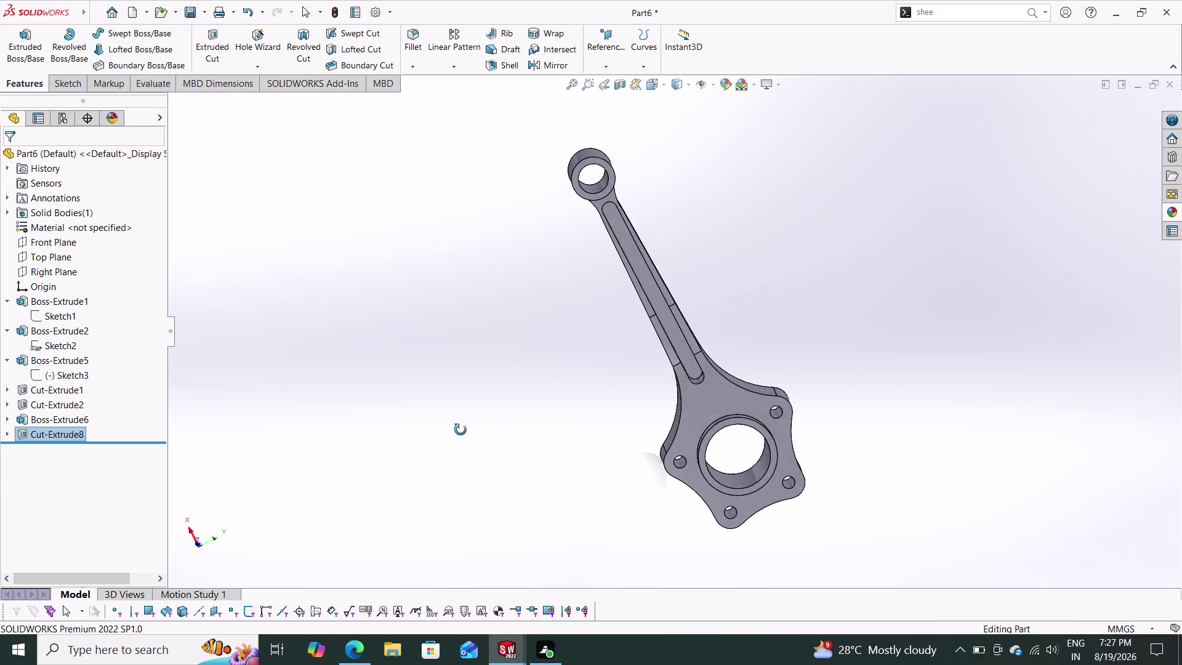
middle_drag(462, 430, 631, 360)
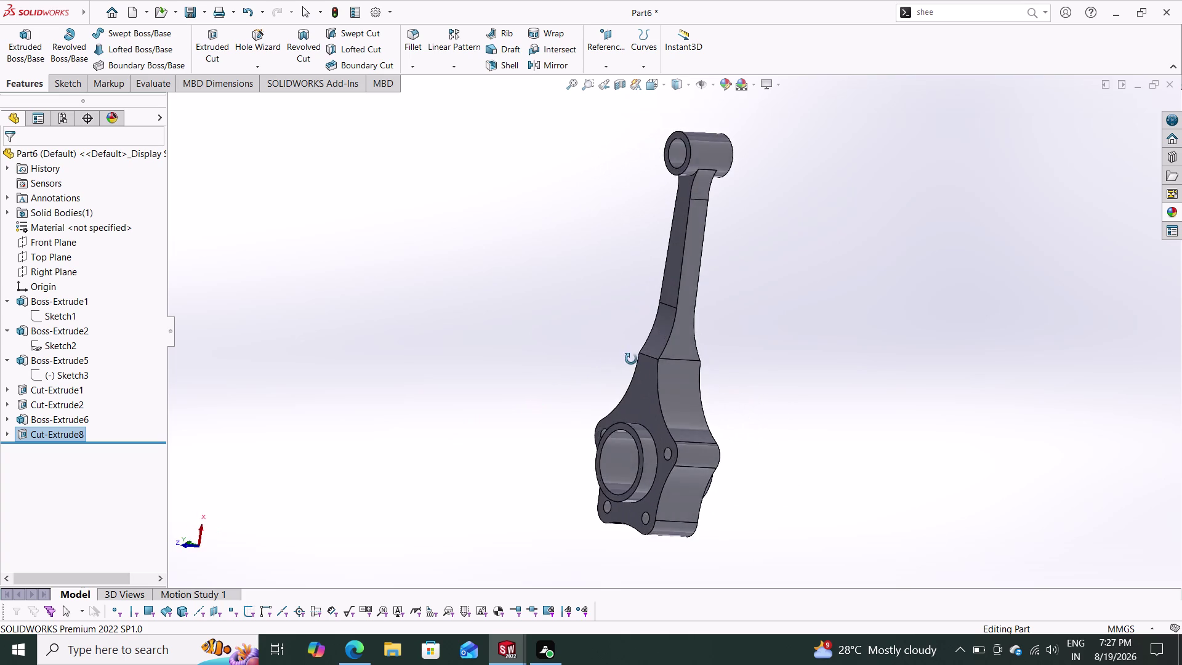
middle_drag(631, 359, 512, 353)
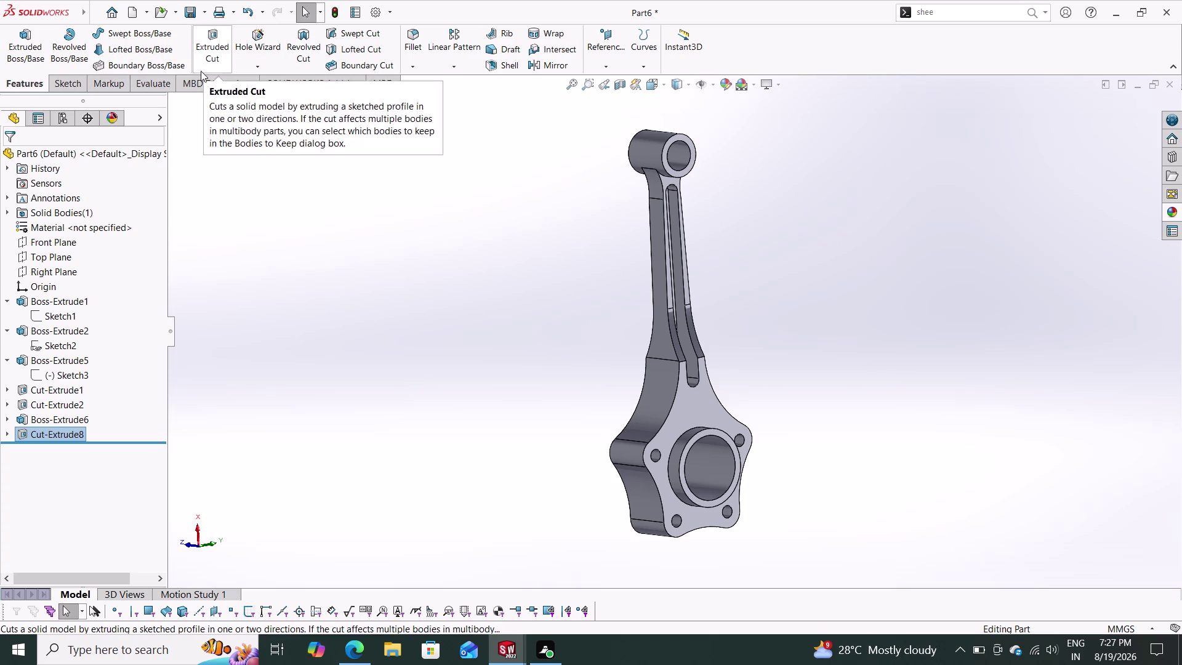
Open the Linear Pattern dropdown listing pattern and mirror features.
click(448, 71)
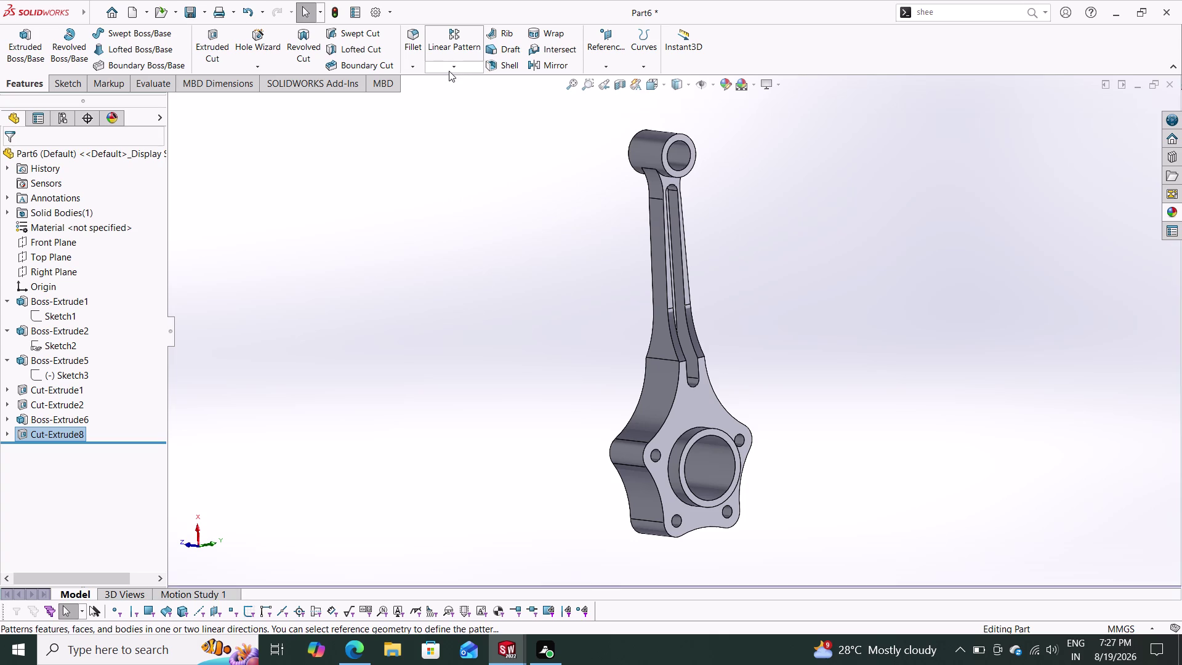
click(454, 68)
click(455, 67)
Start a Mirror feature, cancel it, and bring up the Reference Geometry options.
click(456, 66)
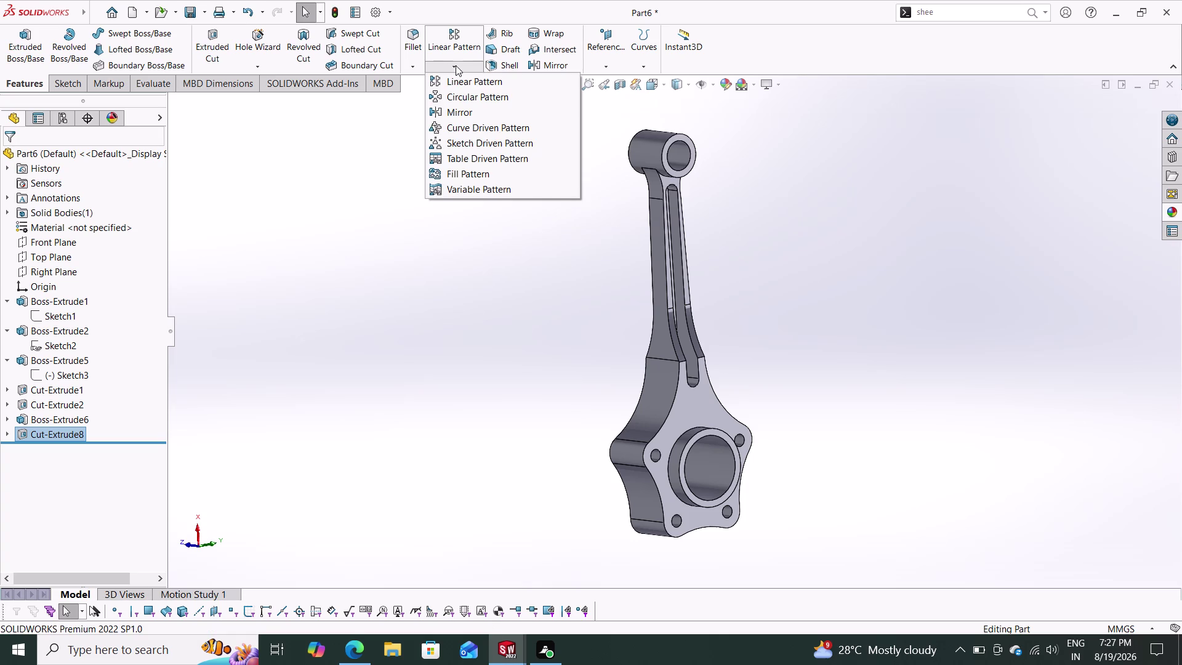
click(455, 109)
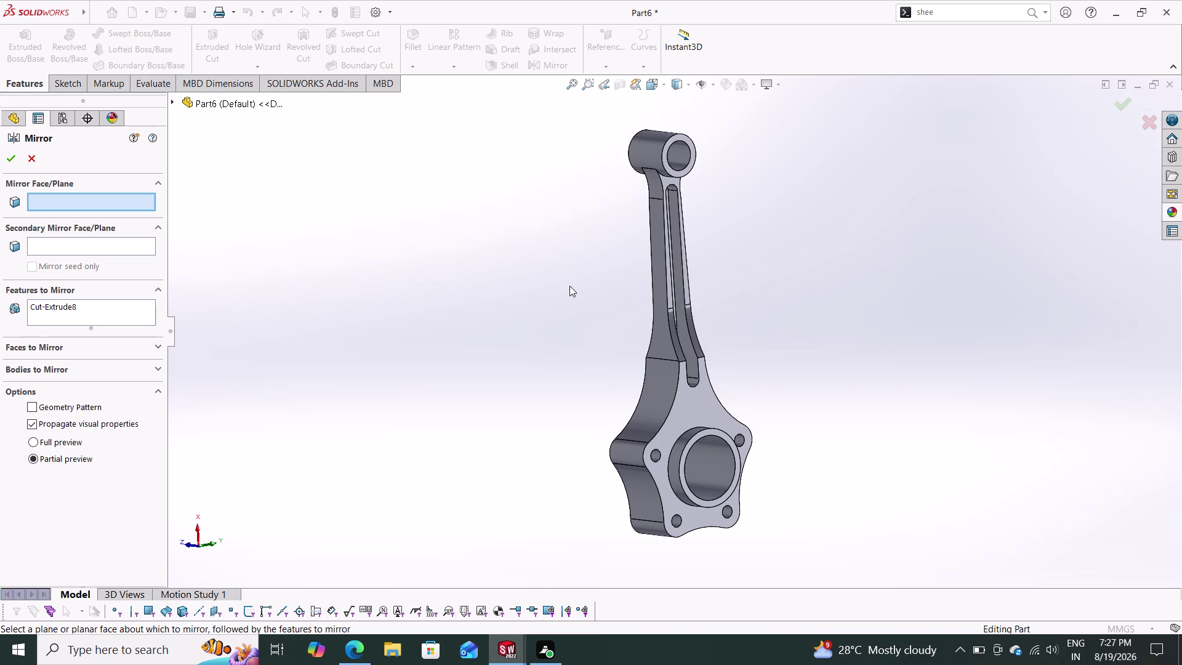
middle_drag(588, 291, 566, 288)
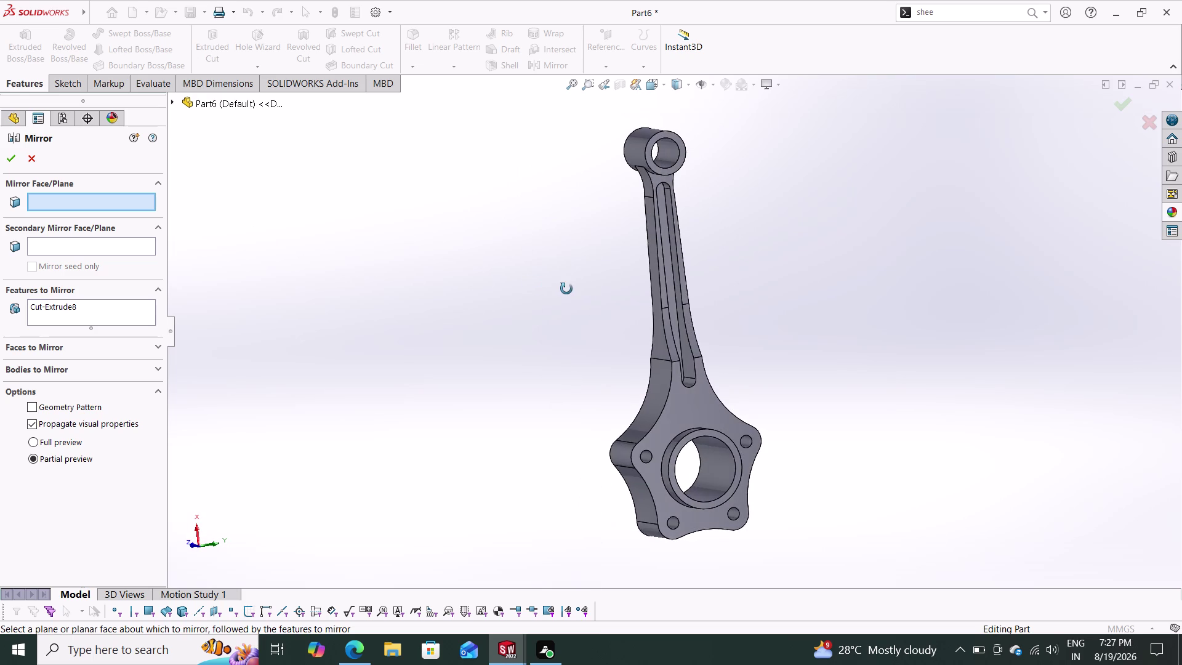
middle_drag(566, 289, 557, 288)
click(31, 155)
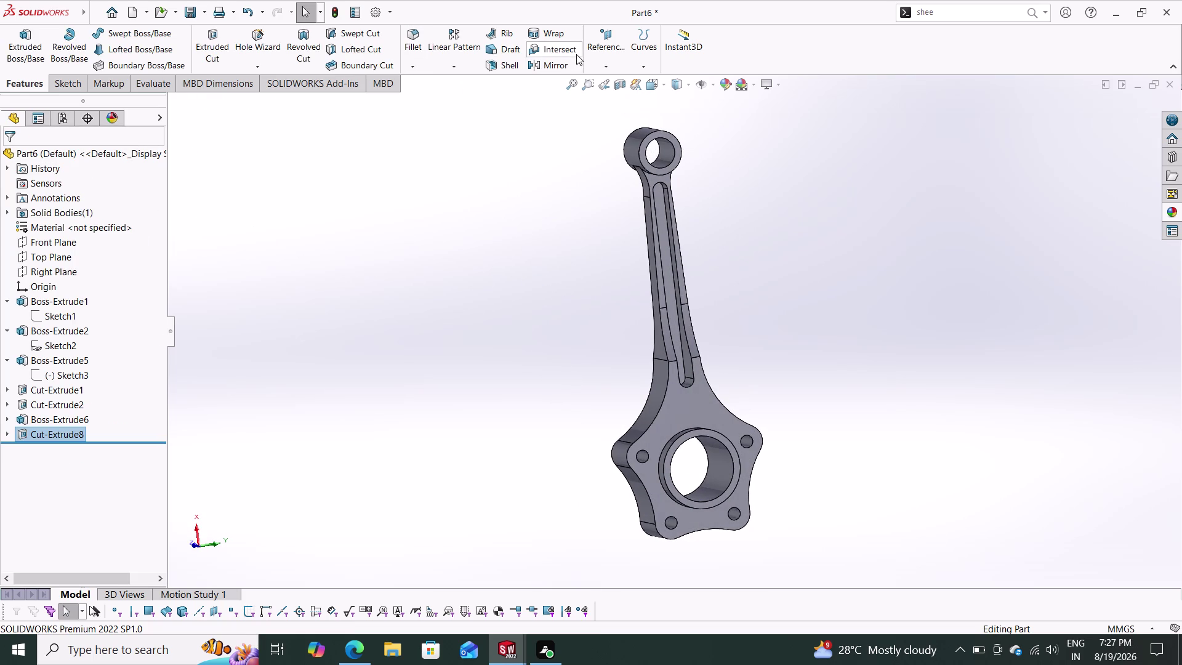
click(610, 65)
Create Plane1 as a mid plane between the two opposite big-end faces.
click(609, 79)
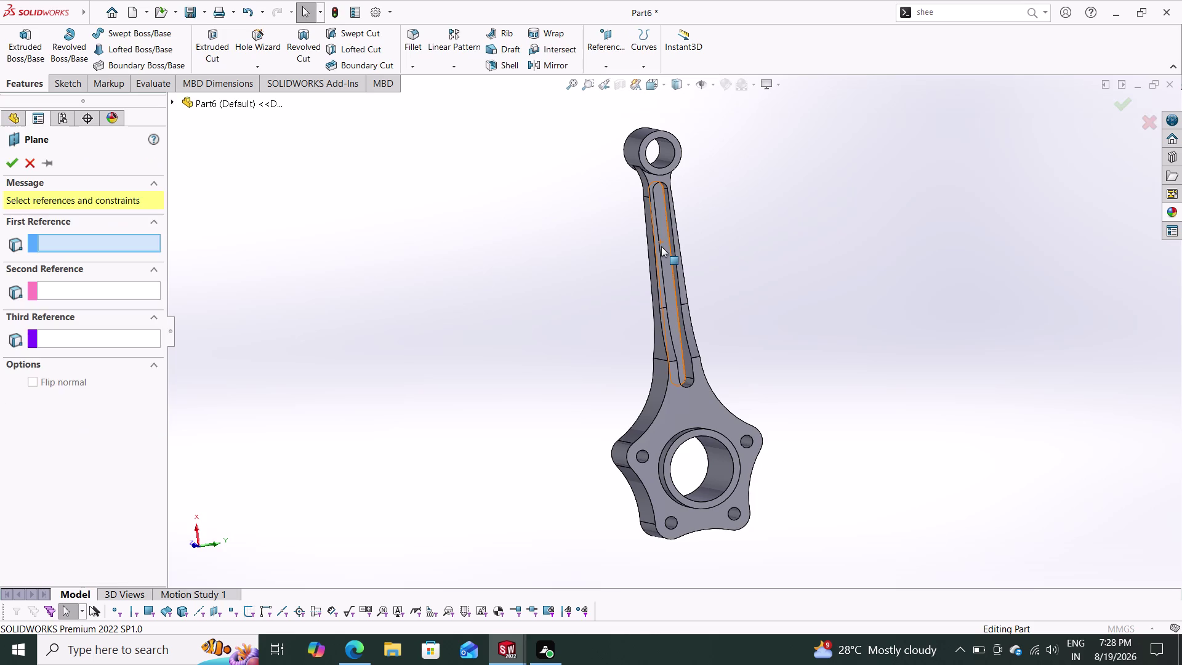
click(674, 384)
middle_drag(534, 354, 616, 363)
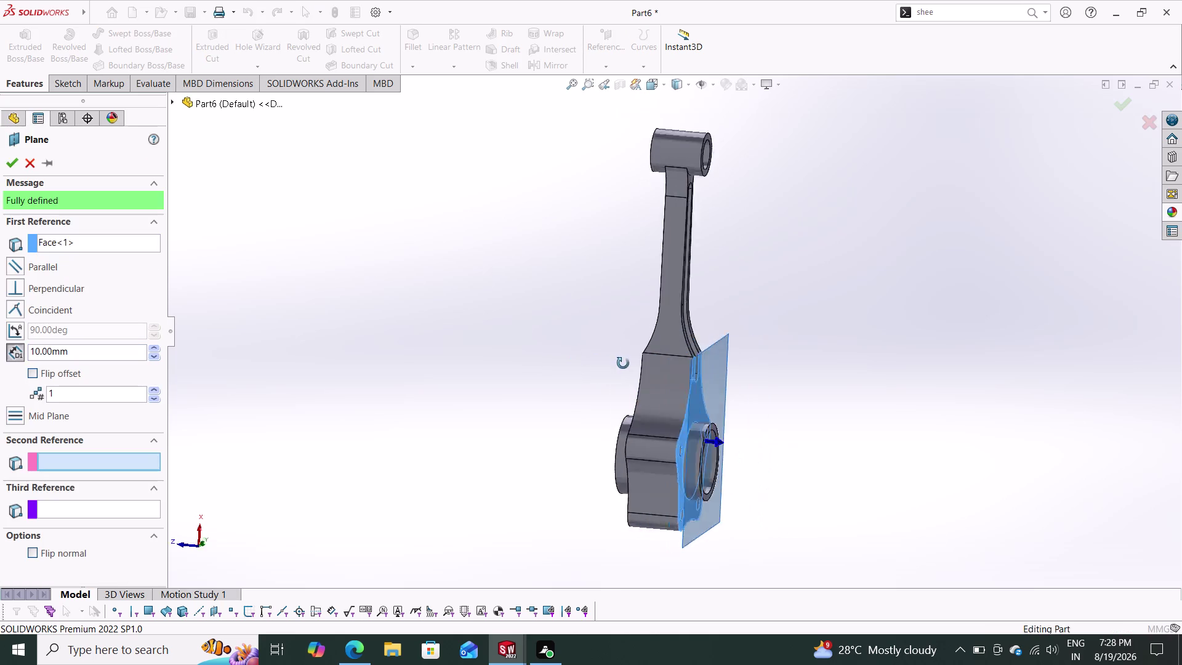
middle_drag(616, 363, 711, 400)
click(633, 373)
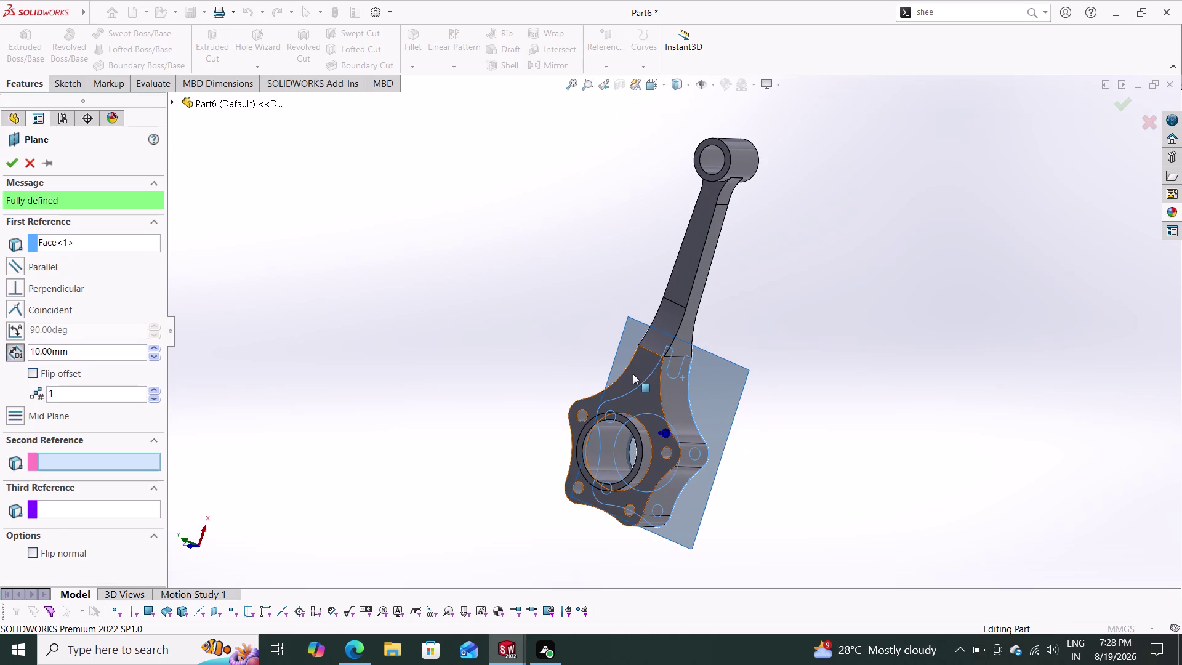
middle_drag(507, 331, 485, 331)
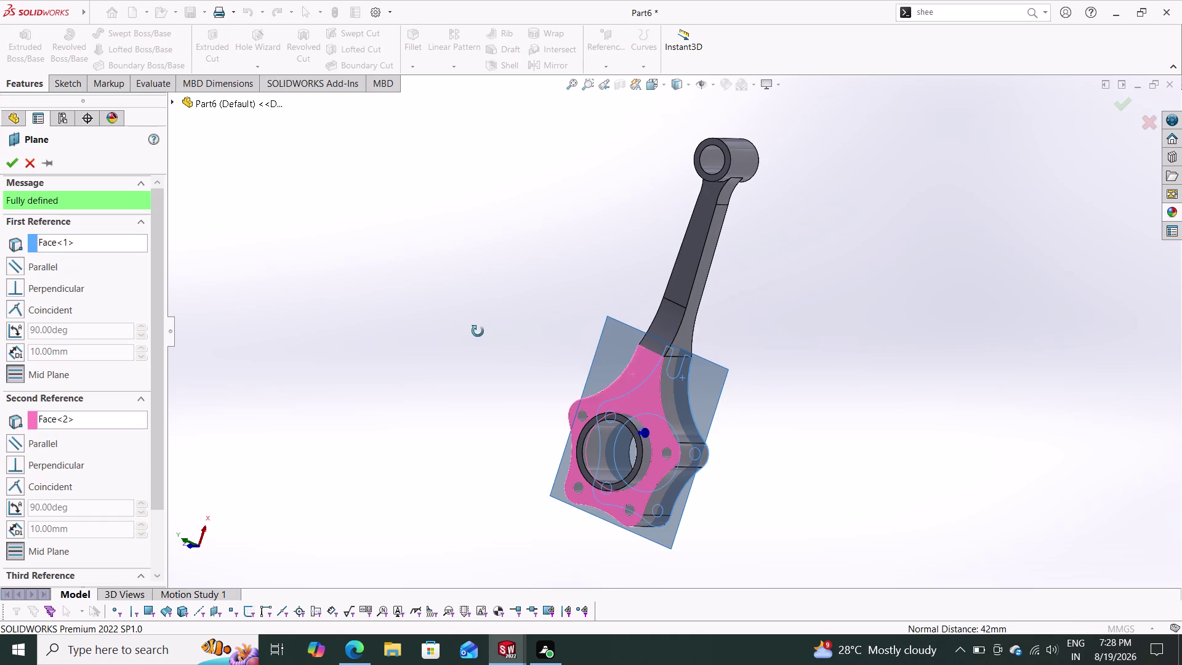
middle_drag(485, 331, 376, 332)
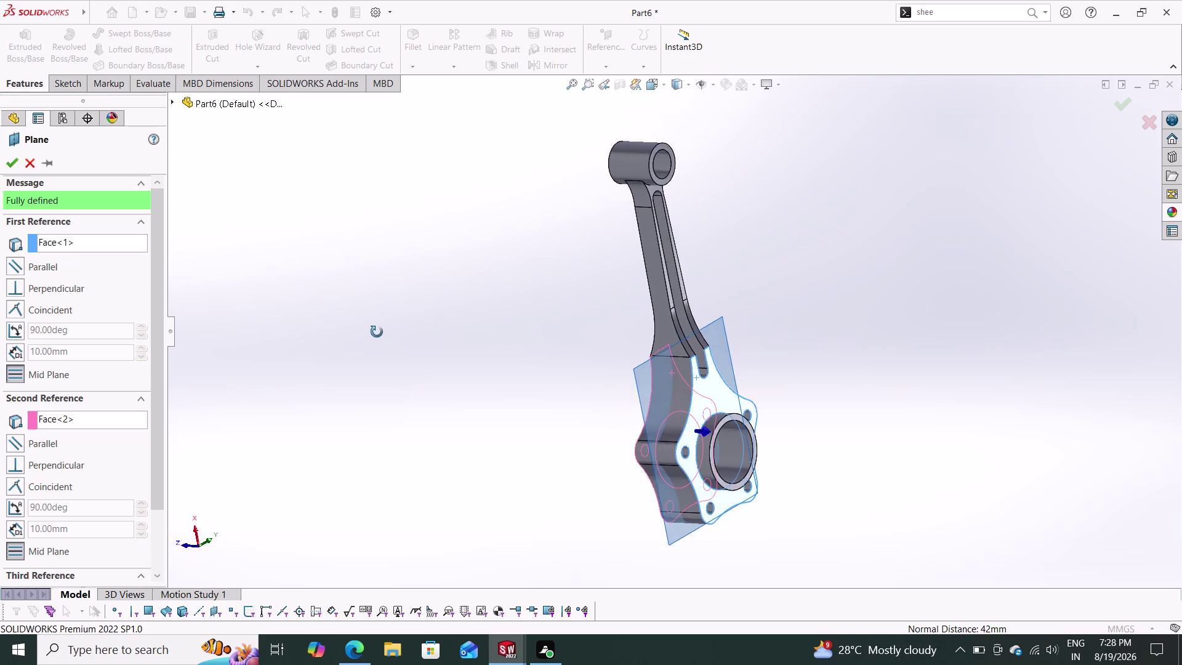
middle_drag(376, 332, 407, 277)
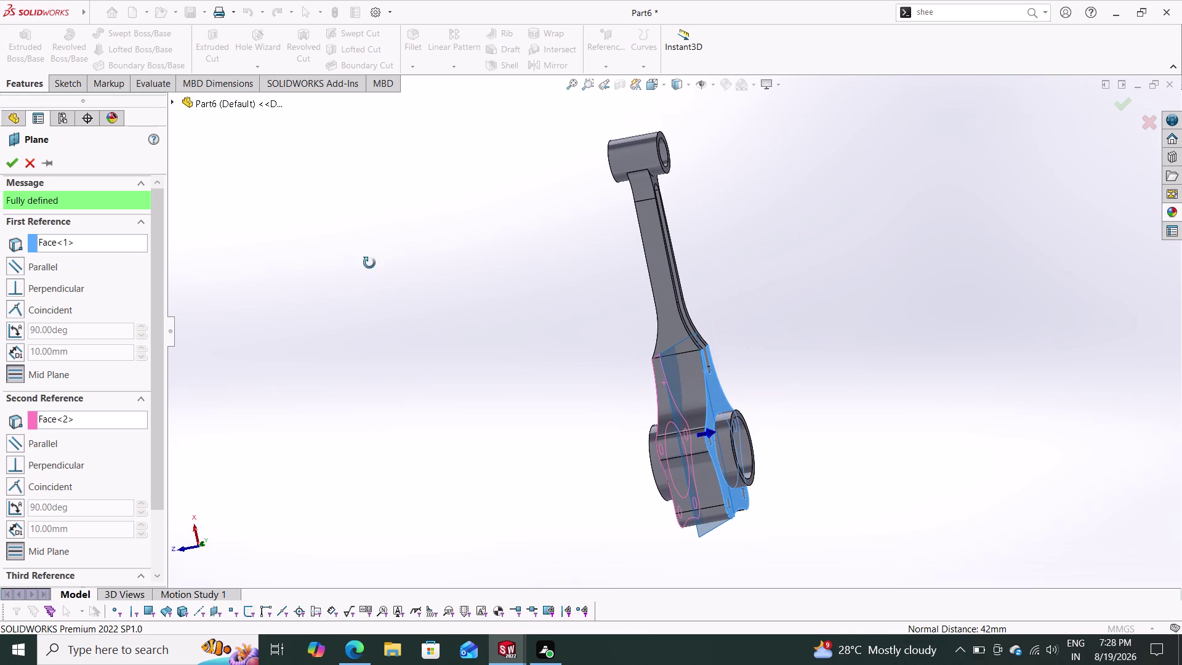
click(6, 160)
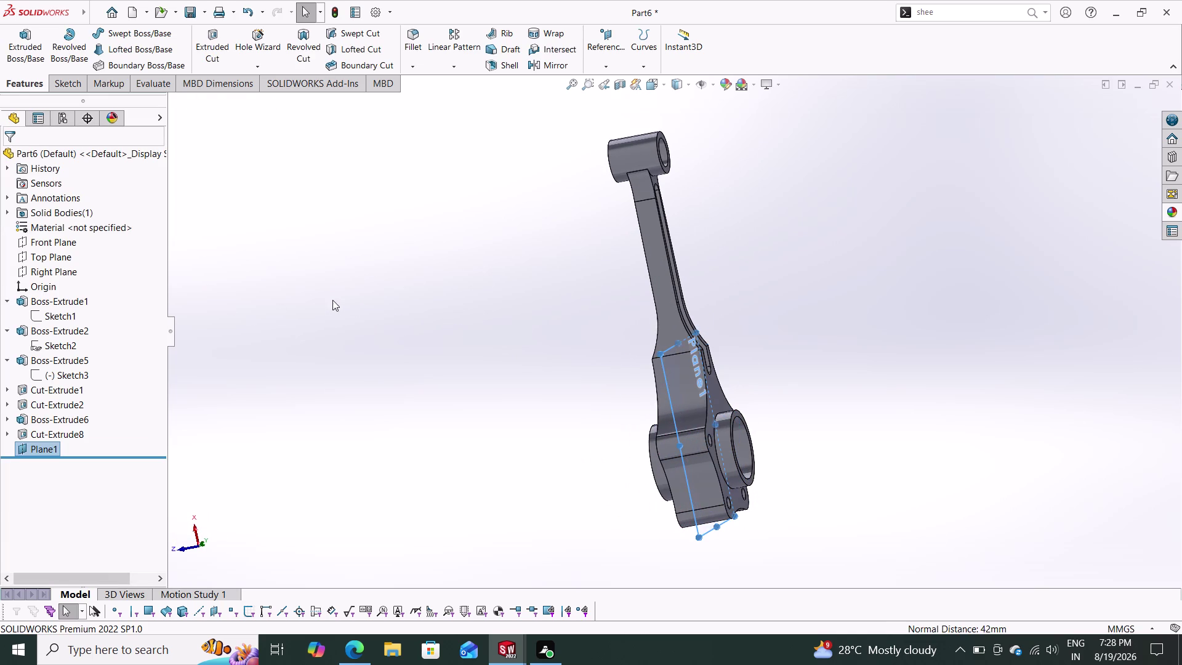
middle_drag(328, 298, 304, 316)
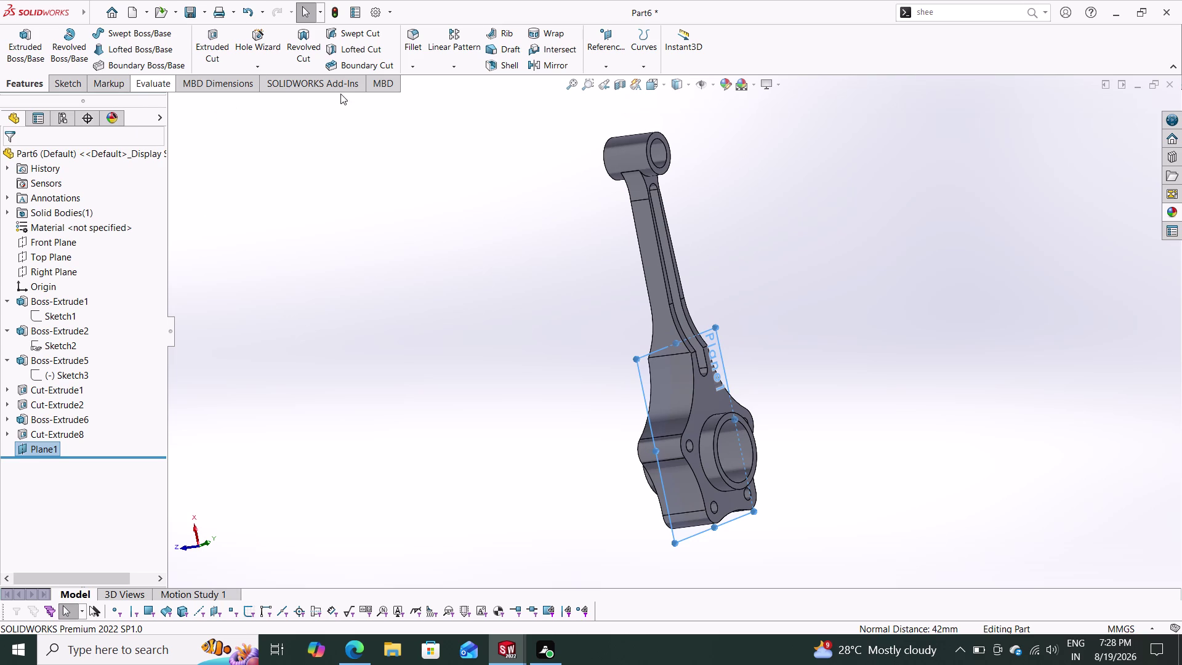
click(463, 68)
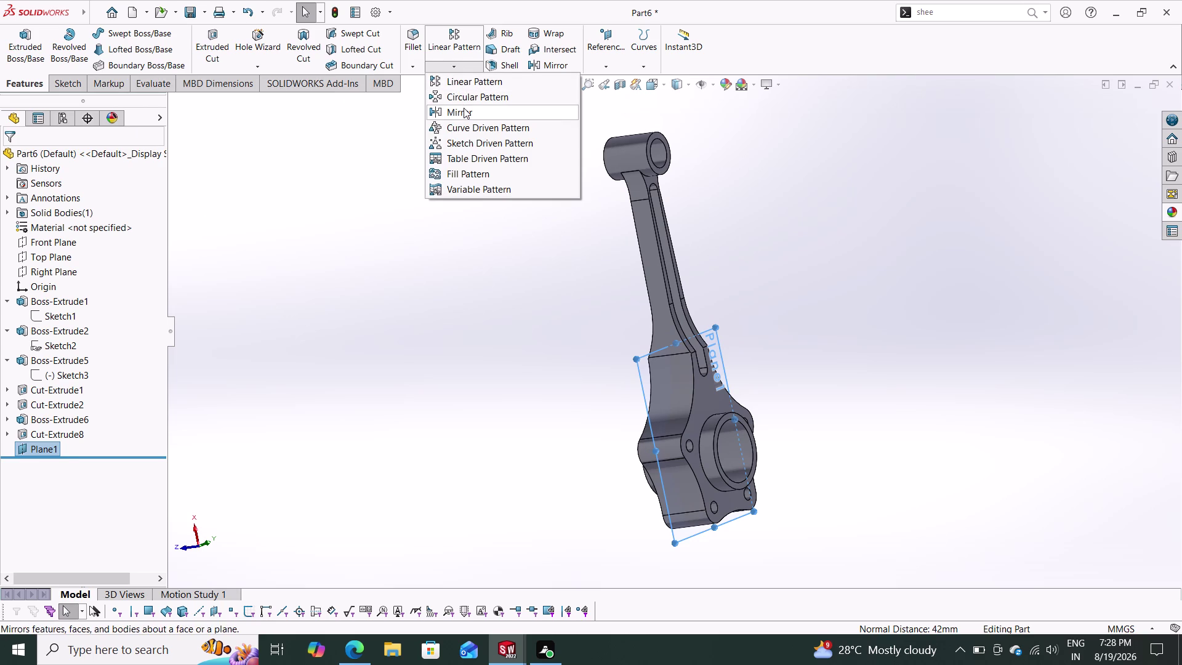
Mirror the Cut-Extrude8 slot across Plane1, creating Mirror1.
click(464, 108)
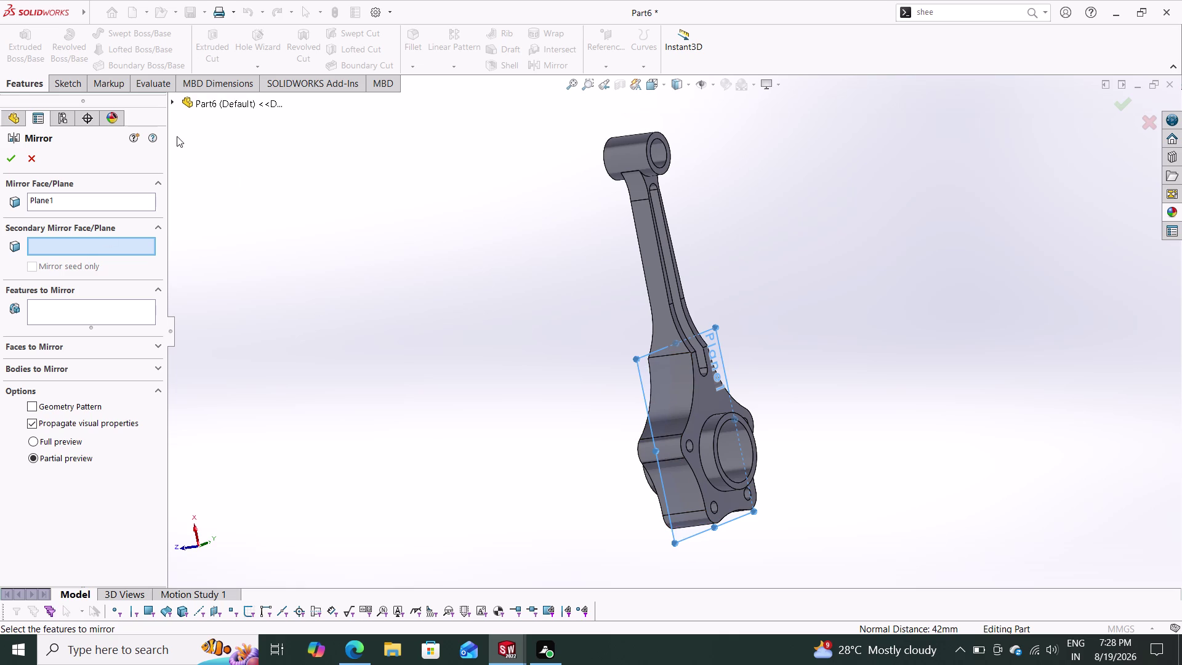
click(174, 101)
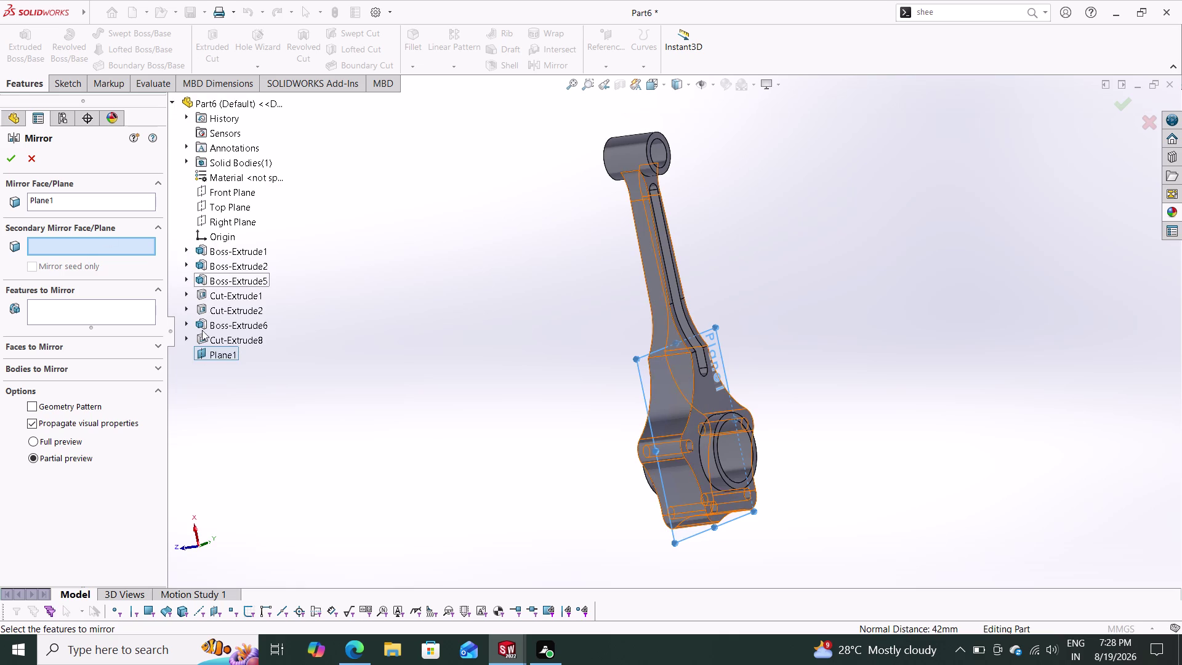
click(207, 355)
click(108, 310)
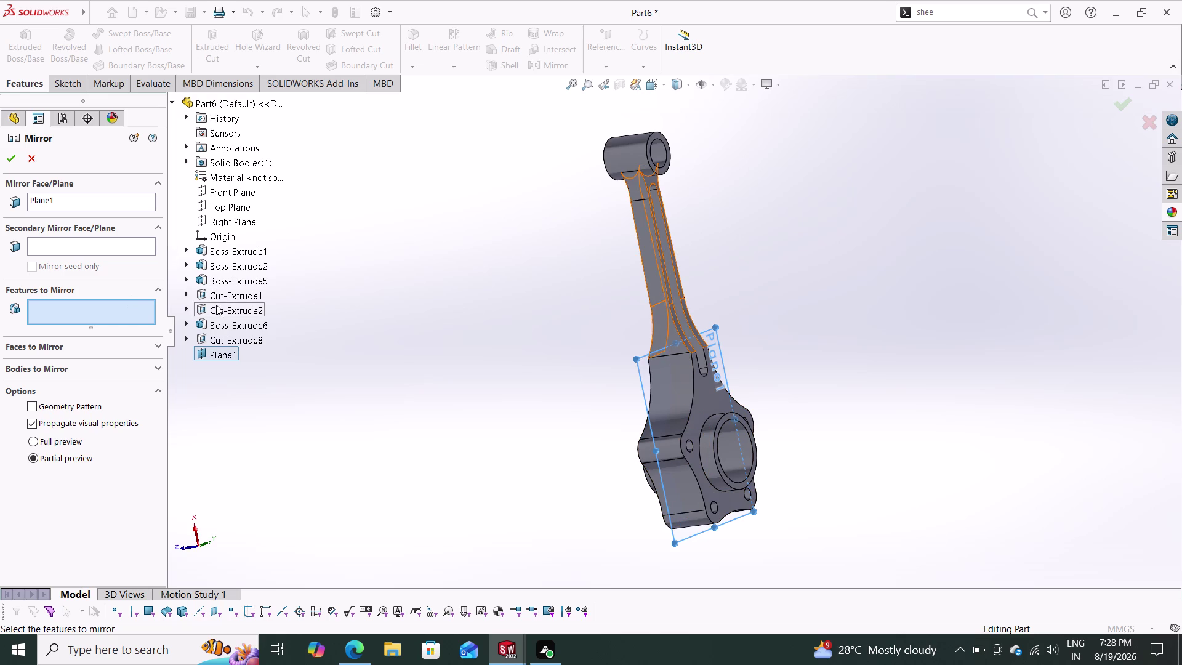
click(221, 337)
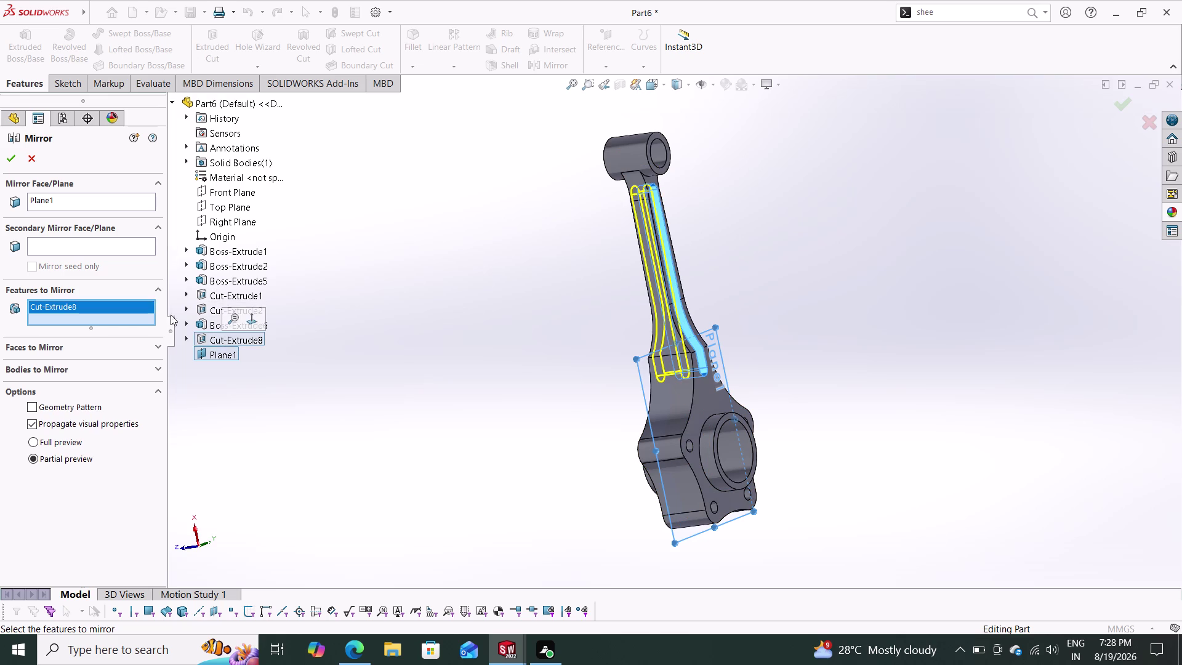
click(11, 156)
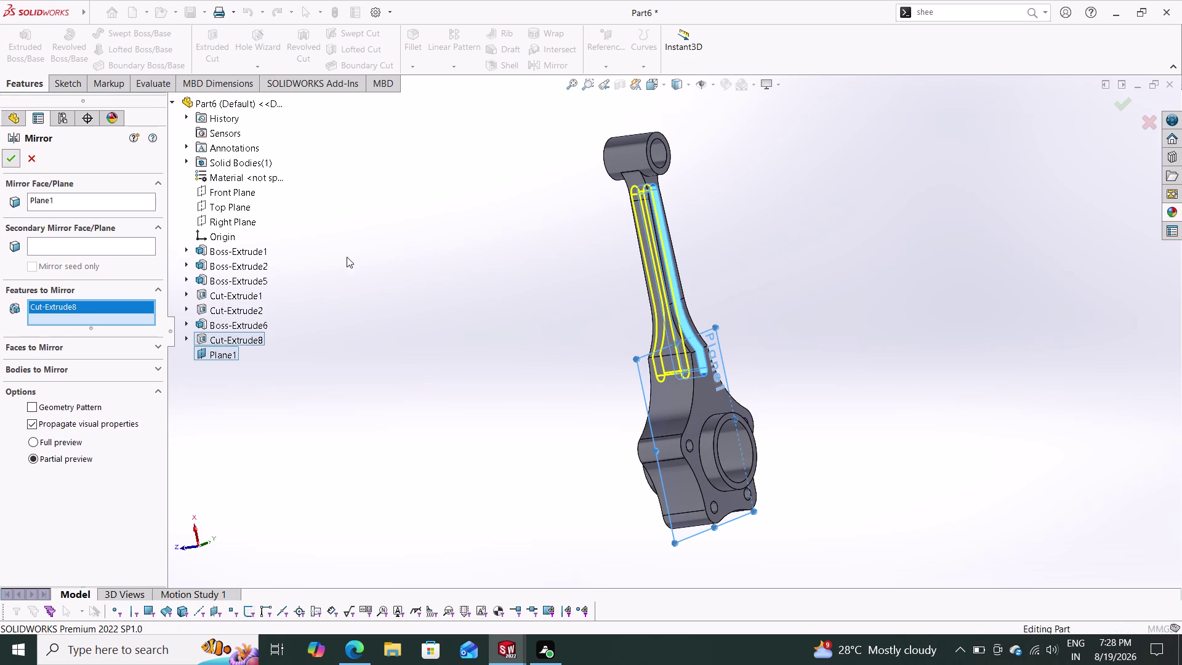
middle_drag(462, 297, 478, 299)
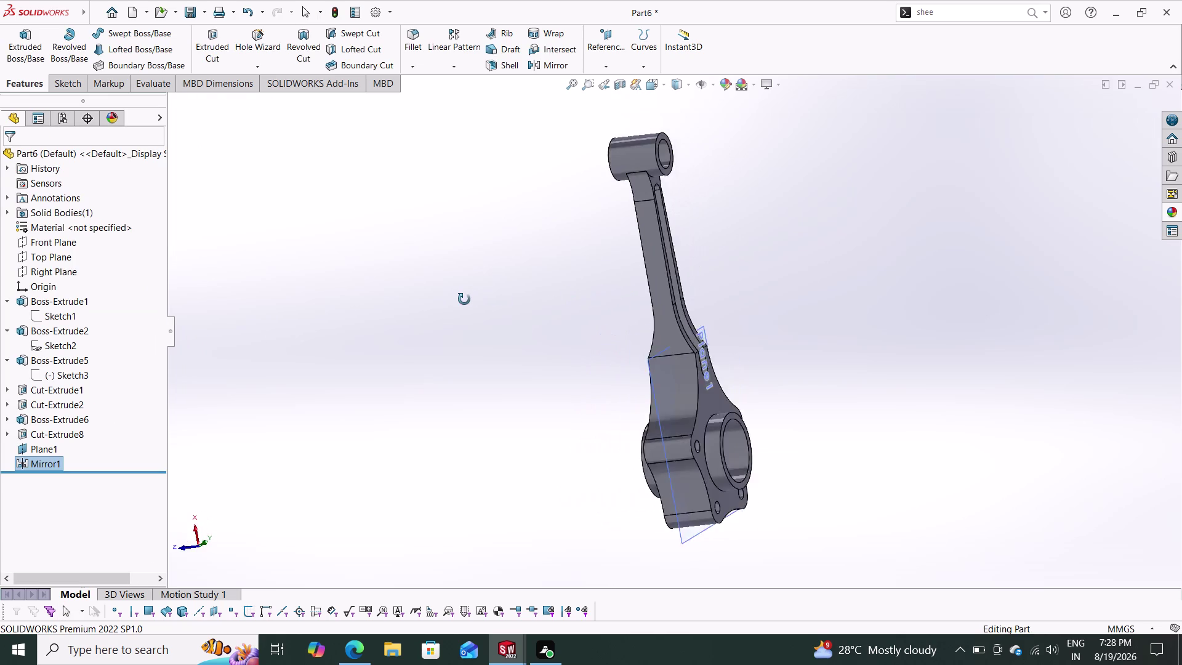
Inspect the mirrored slot, undo Mirror1 with Ctrl+Z, and orbit to face the big end.
middle_drag(479, 299, 462, 310)
middle_drag(525, 325, 552, 326)
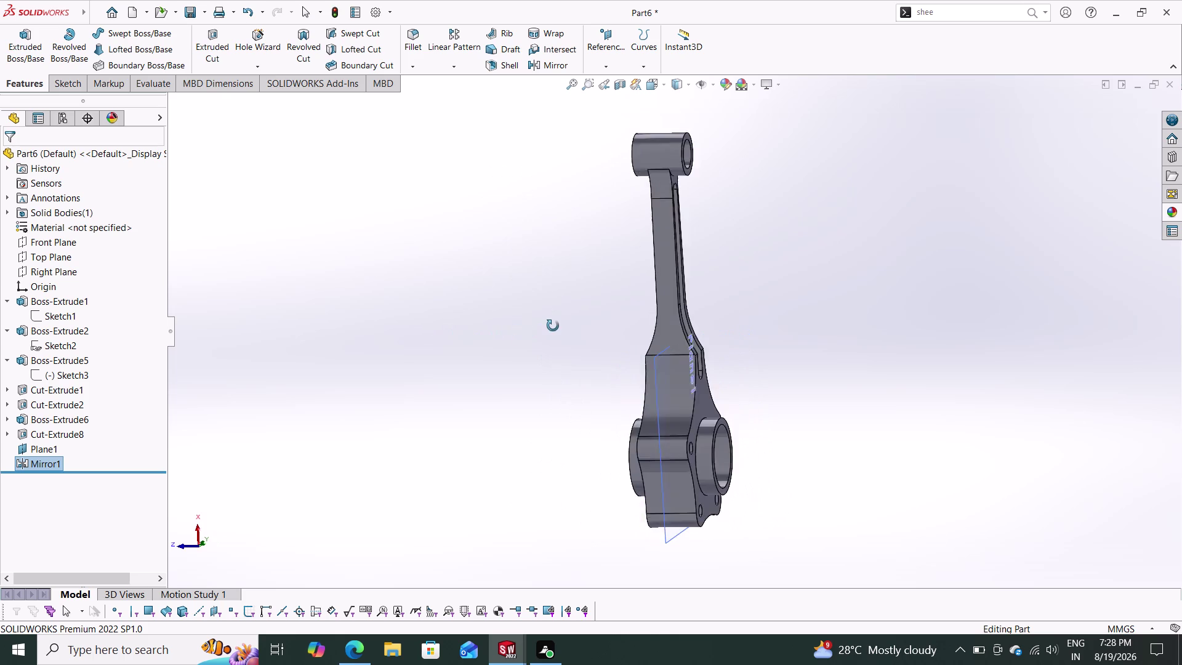
middle_drag(552, 327, 563, 321)
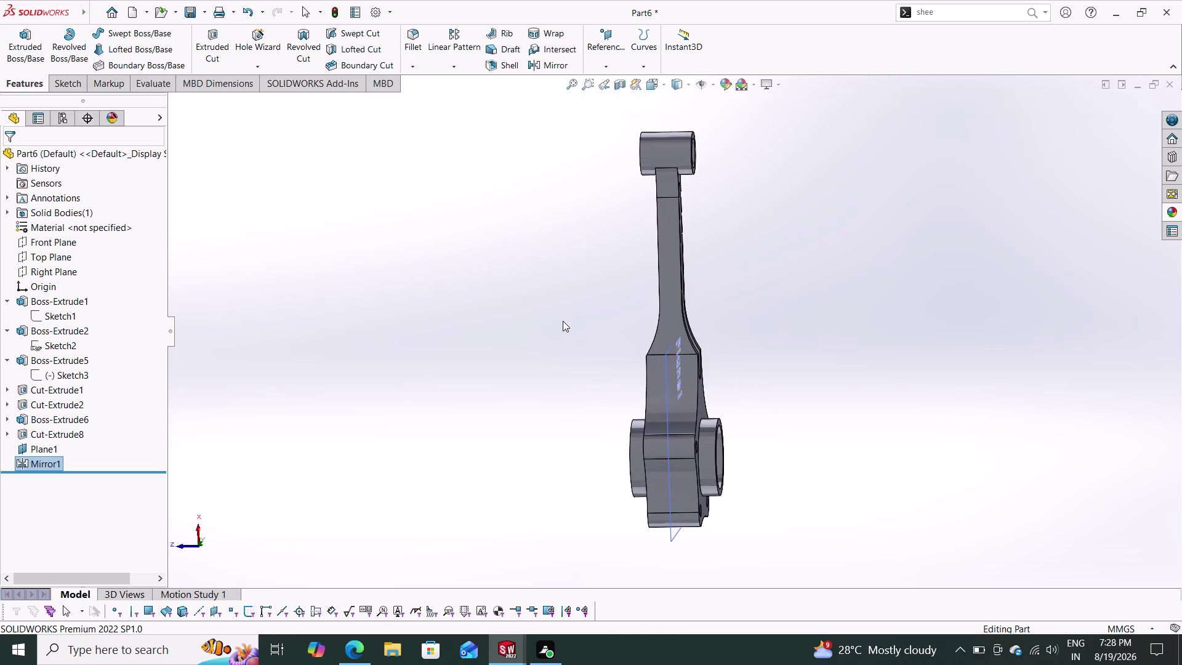
key(ctrl+z)
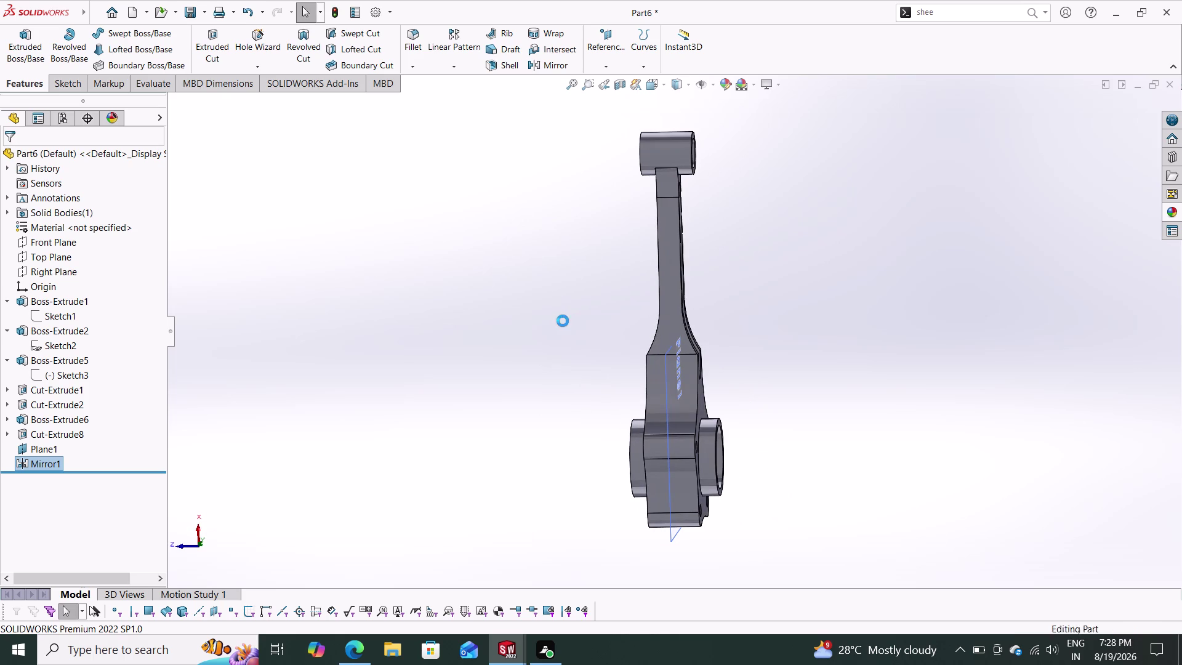
middle_drag(560, 321, 496, 344)
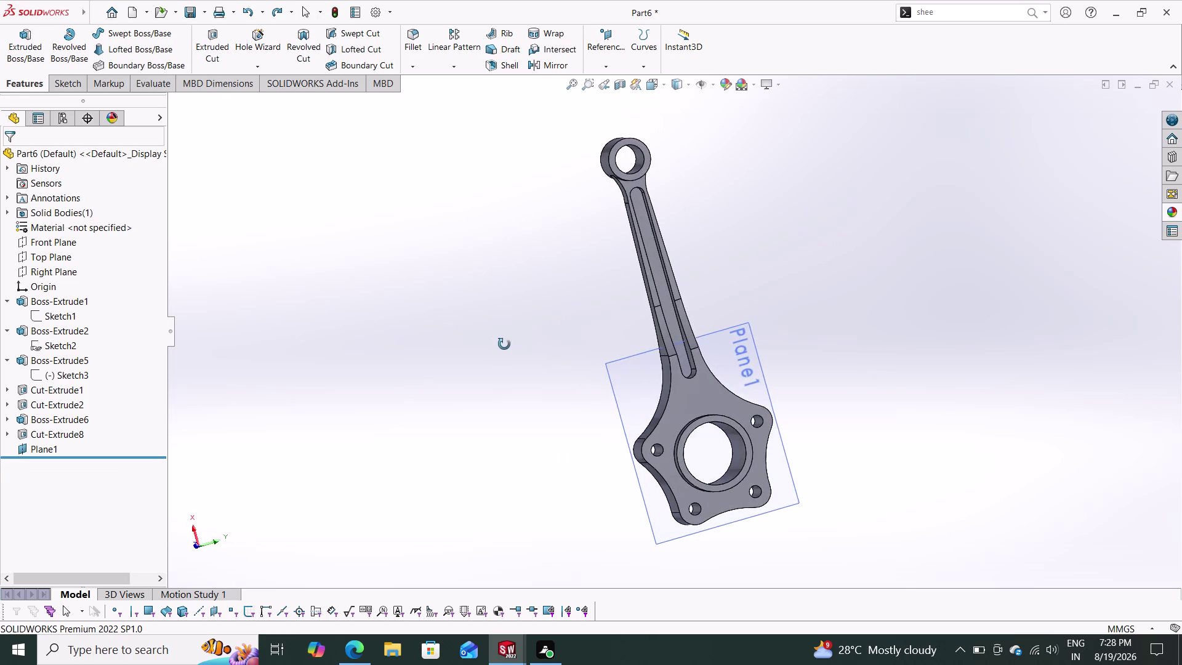
middle_drag(496, 344, 490, 322)
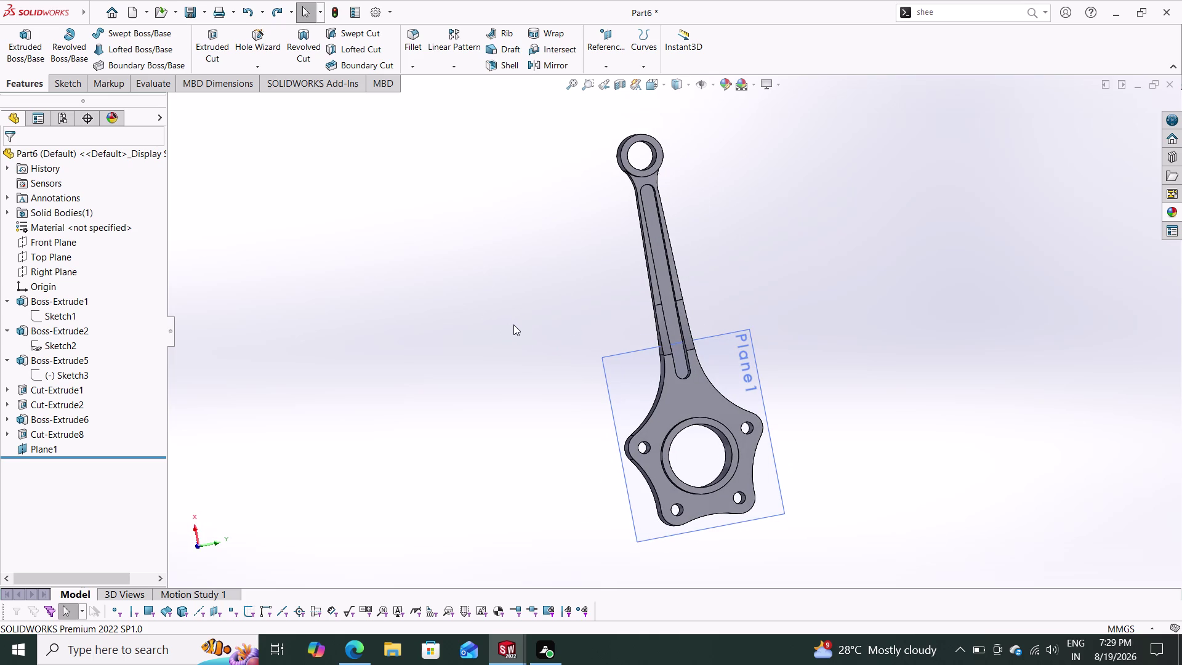
middle_drag(512, 324, 737, 293)
Start a new sketch and draw a straight slot along the beam.
click(663, 387)
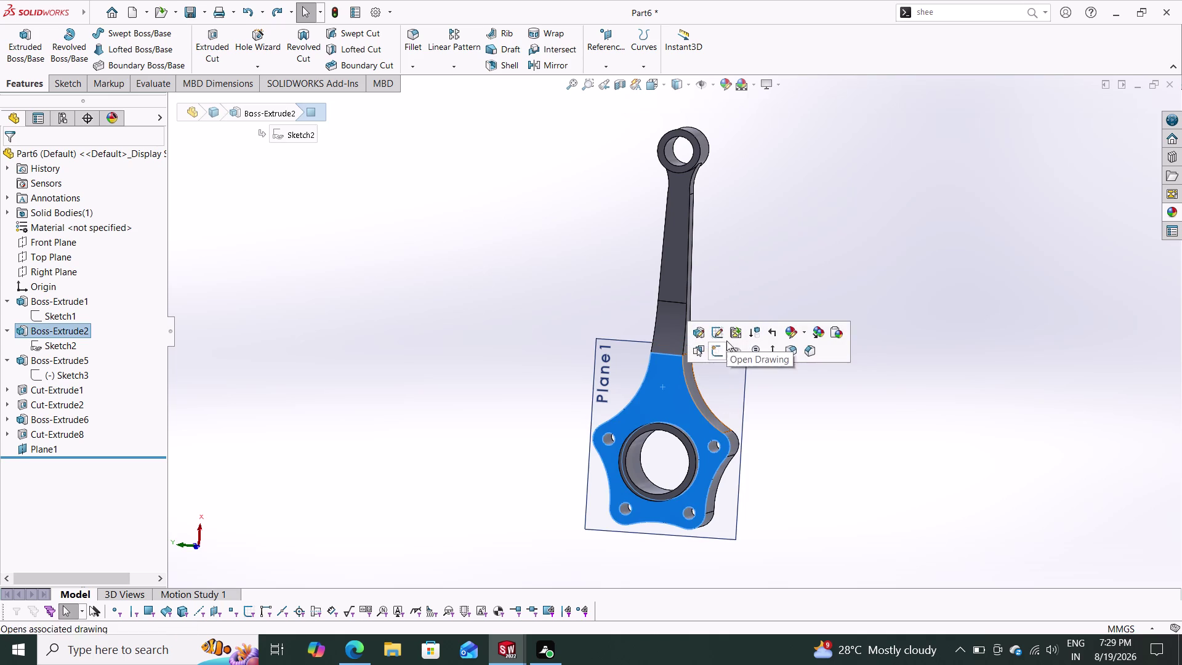
click(715, 352)
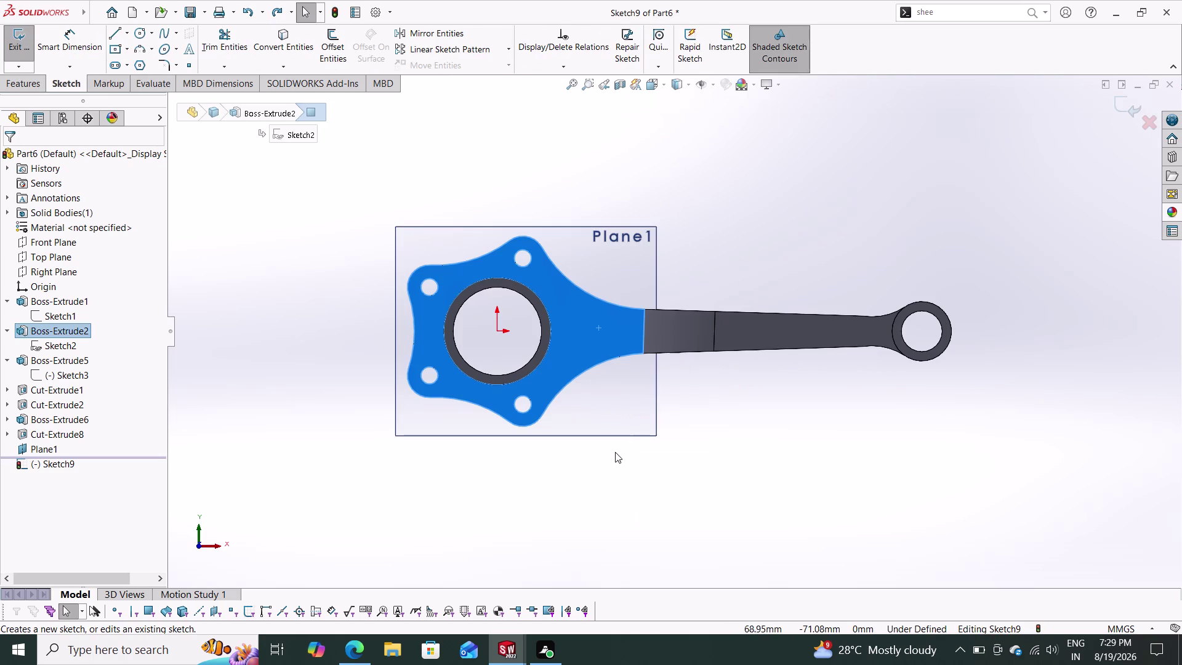
key(Escape)
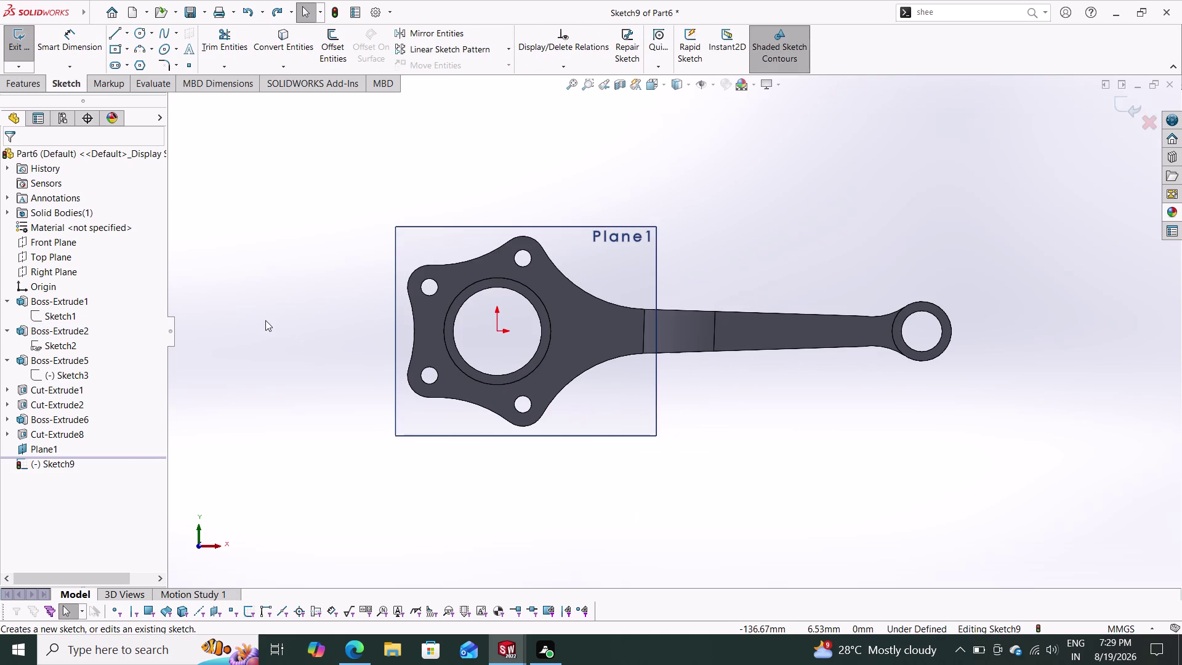
click(117, 64)
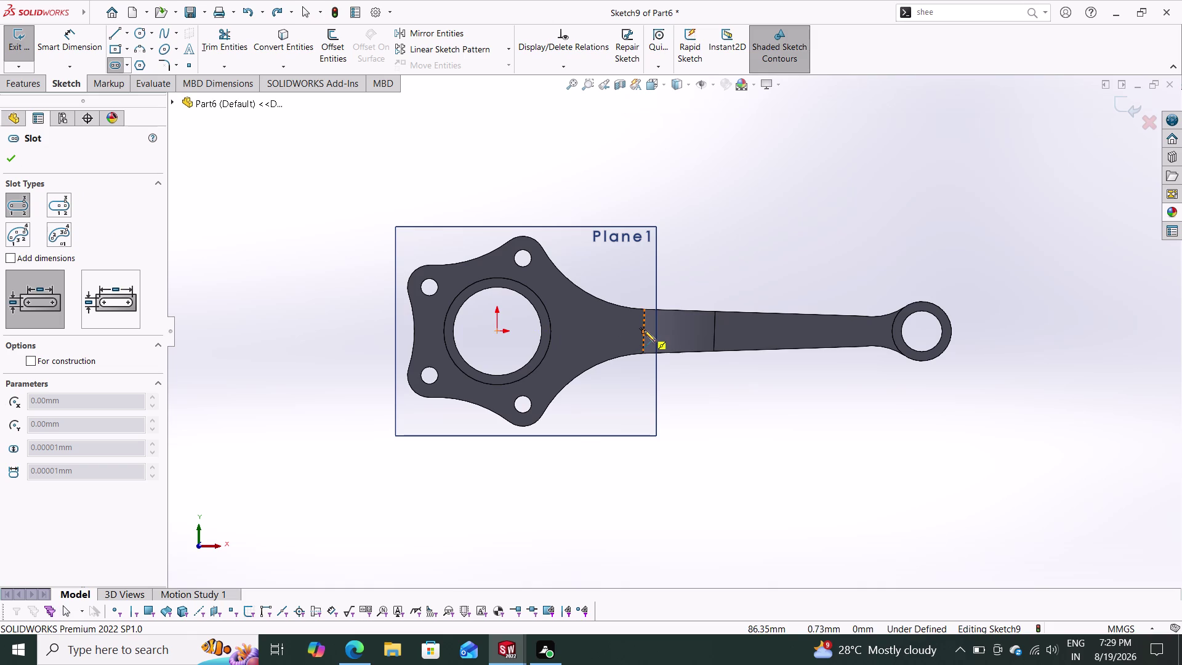
click(618, 325)
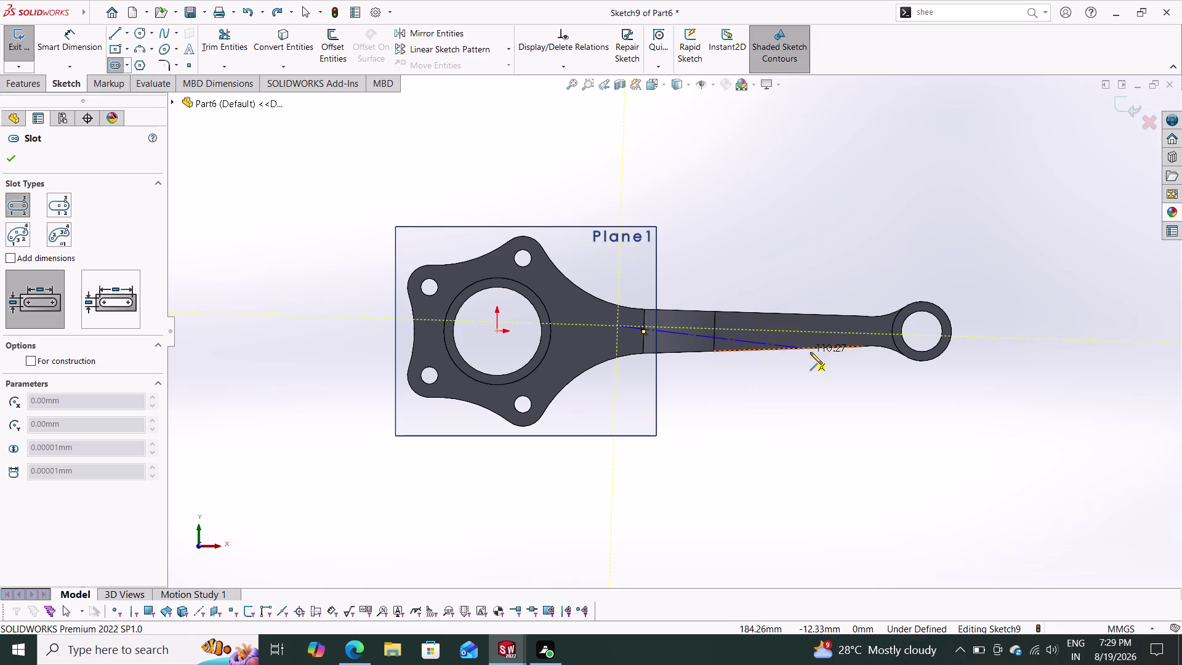
click(840, 333)
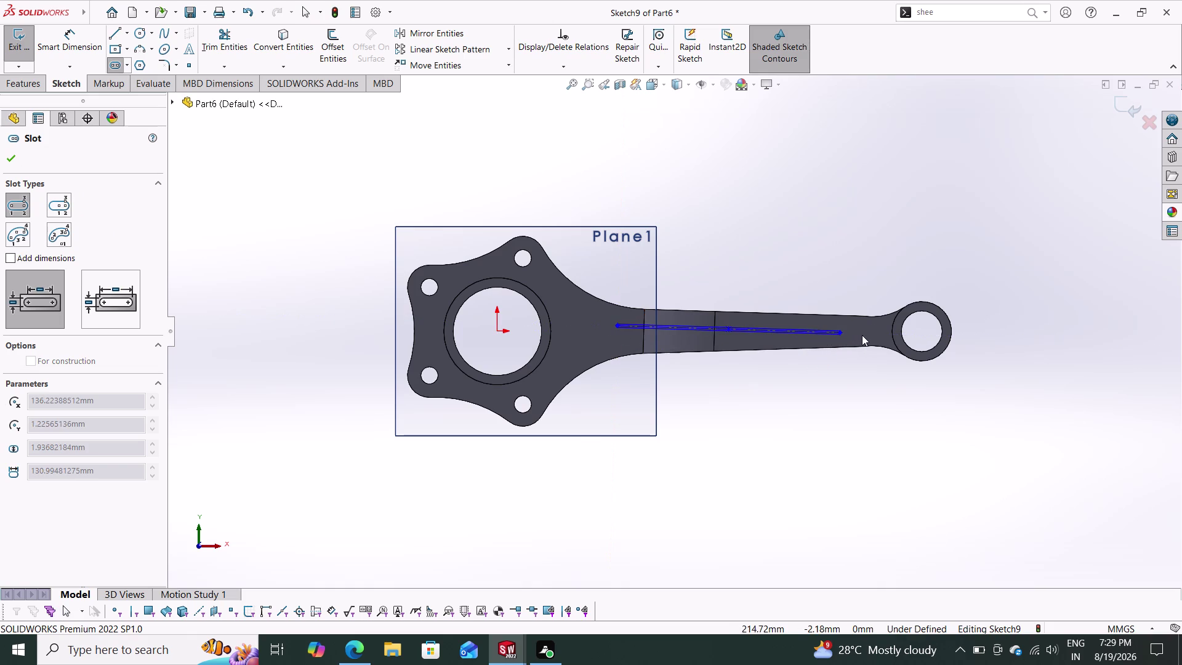
click(870, 348)
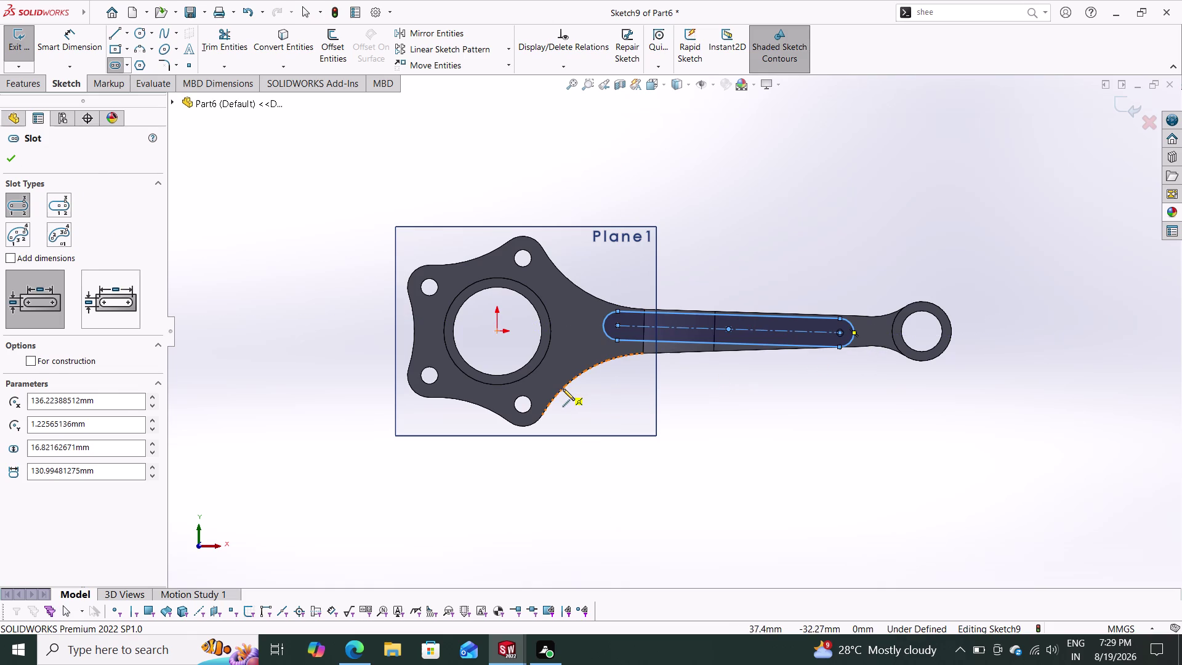
key(Escape)
Draw a 250 mm construction centreline from the big-end centre to the small-end centre.
click(130, 31)
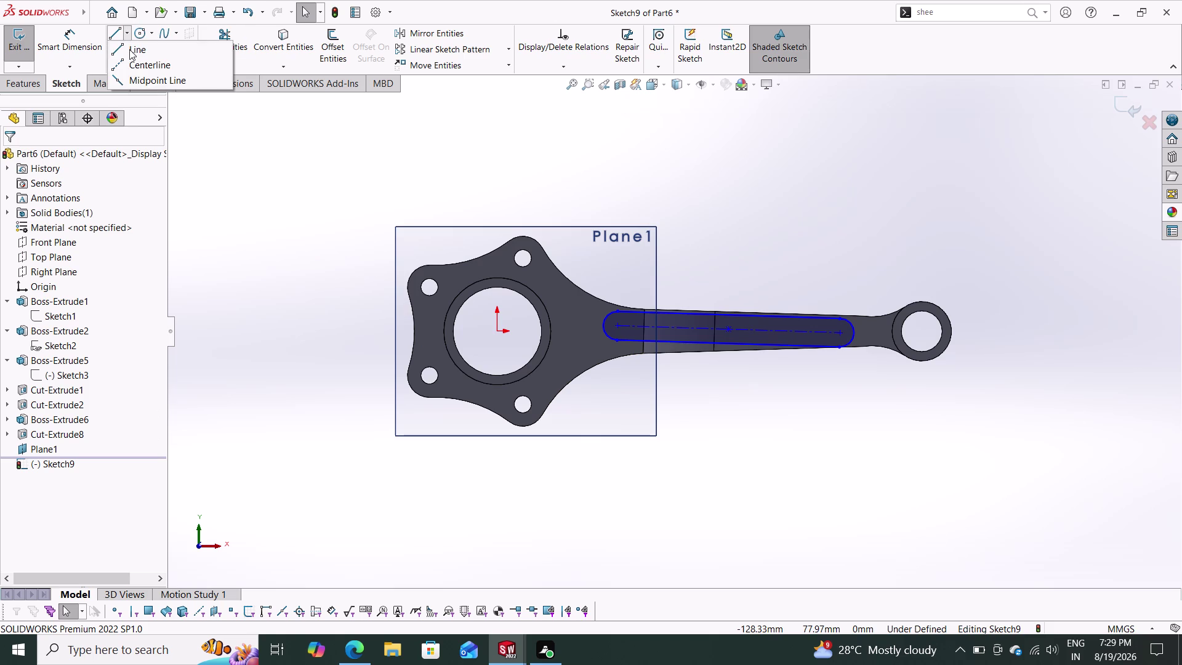
click(130, 61)
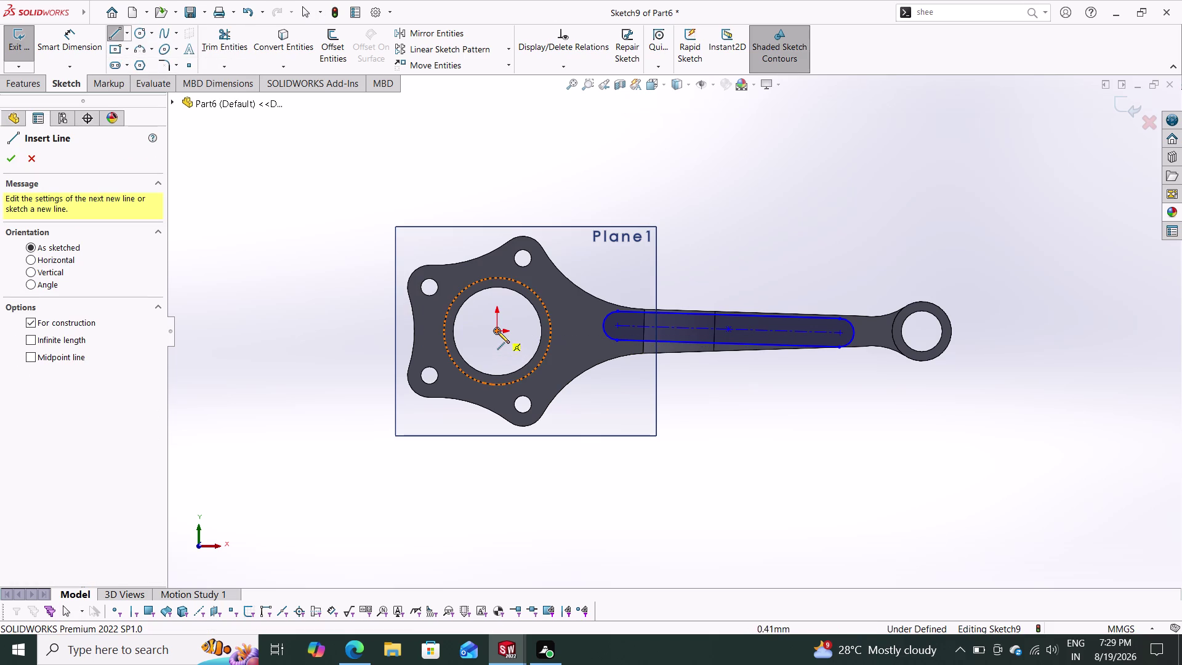
click(497, 332)
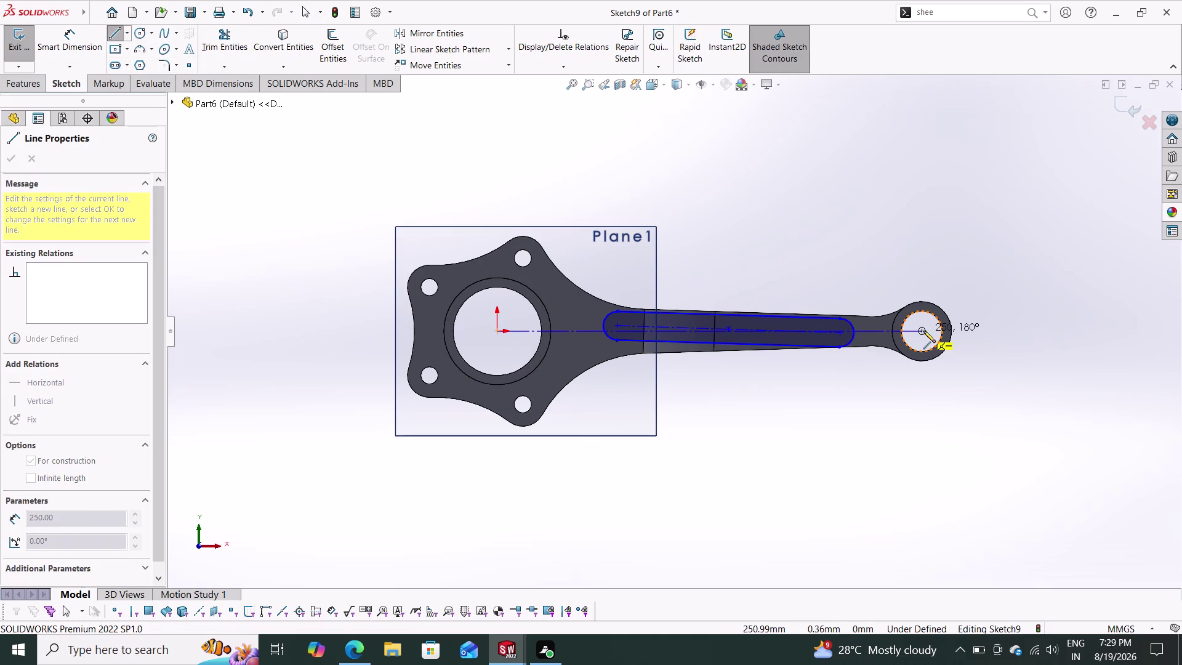
click(924, 330)
key(Escape)
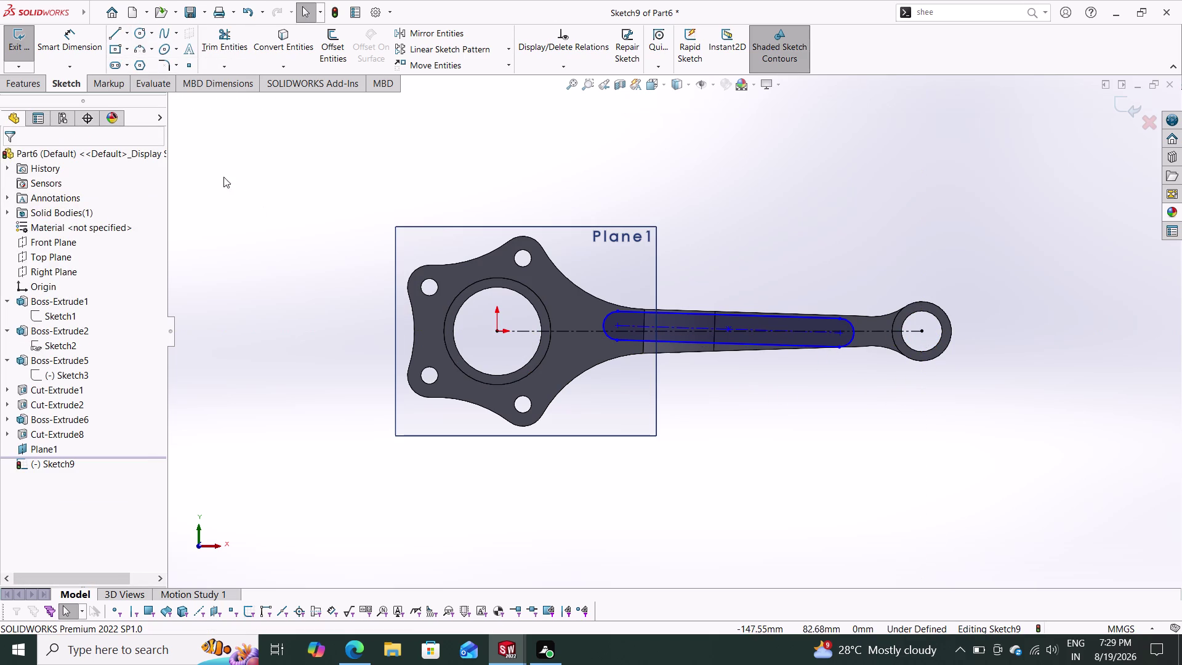
click(68, 44)
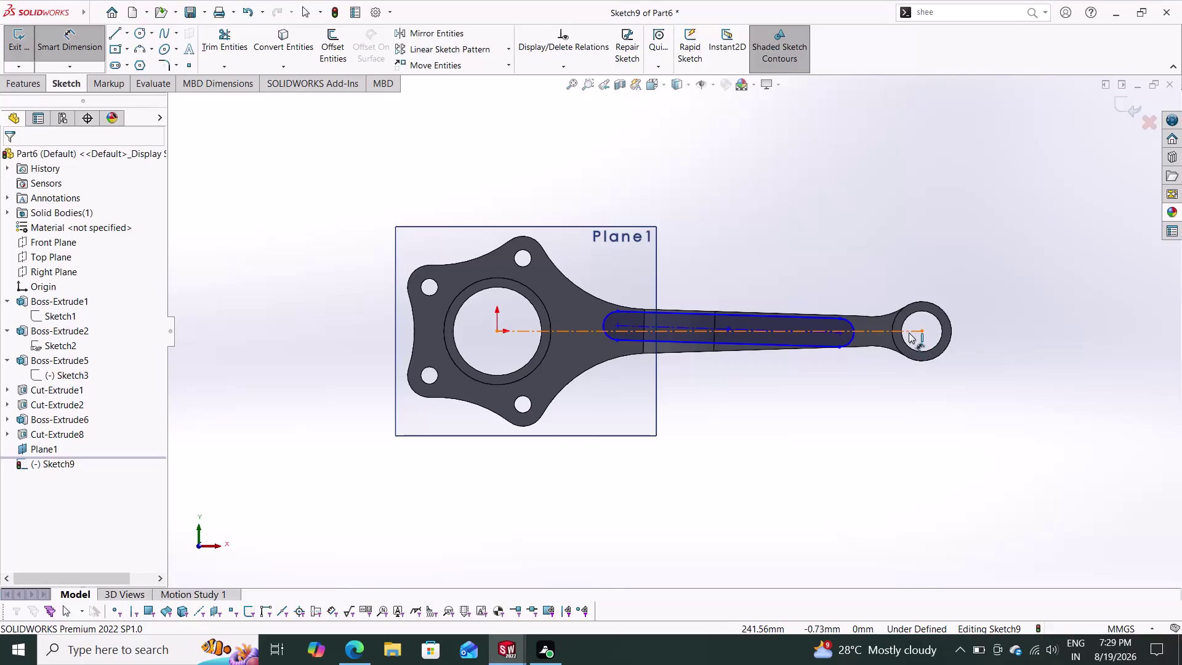
Dimension the slot end 30 mm from the small-end centre and make the slot horizontal.
drag(922, 330, 900, 335)
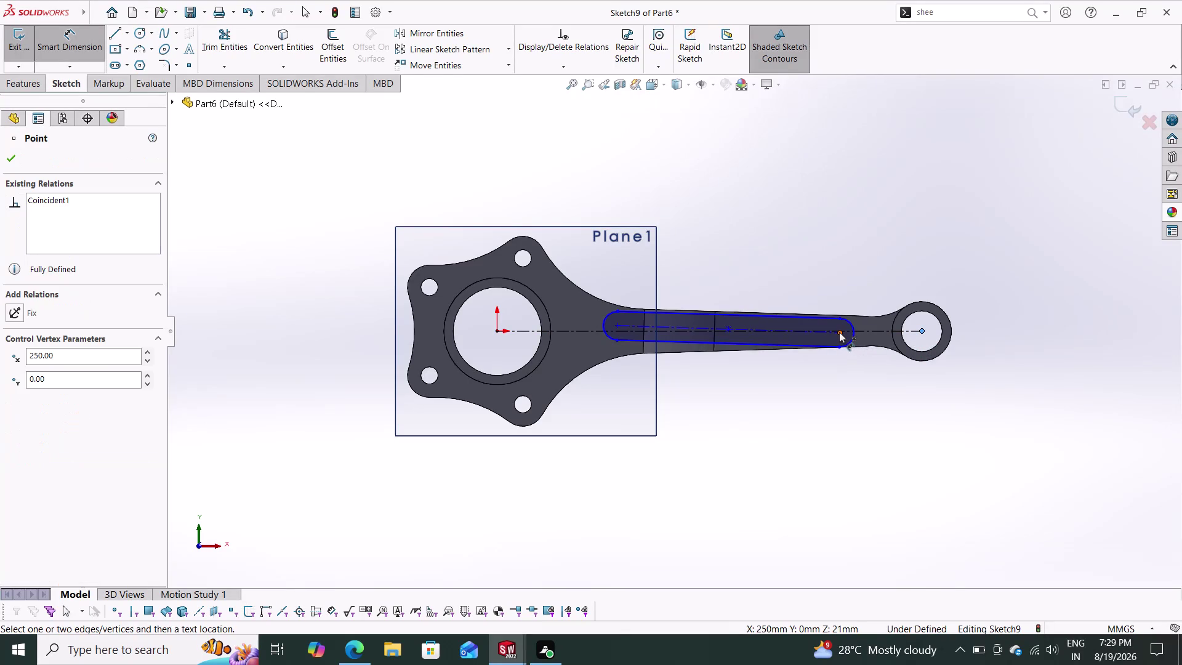
click(840, 331)
click(877, 396)
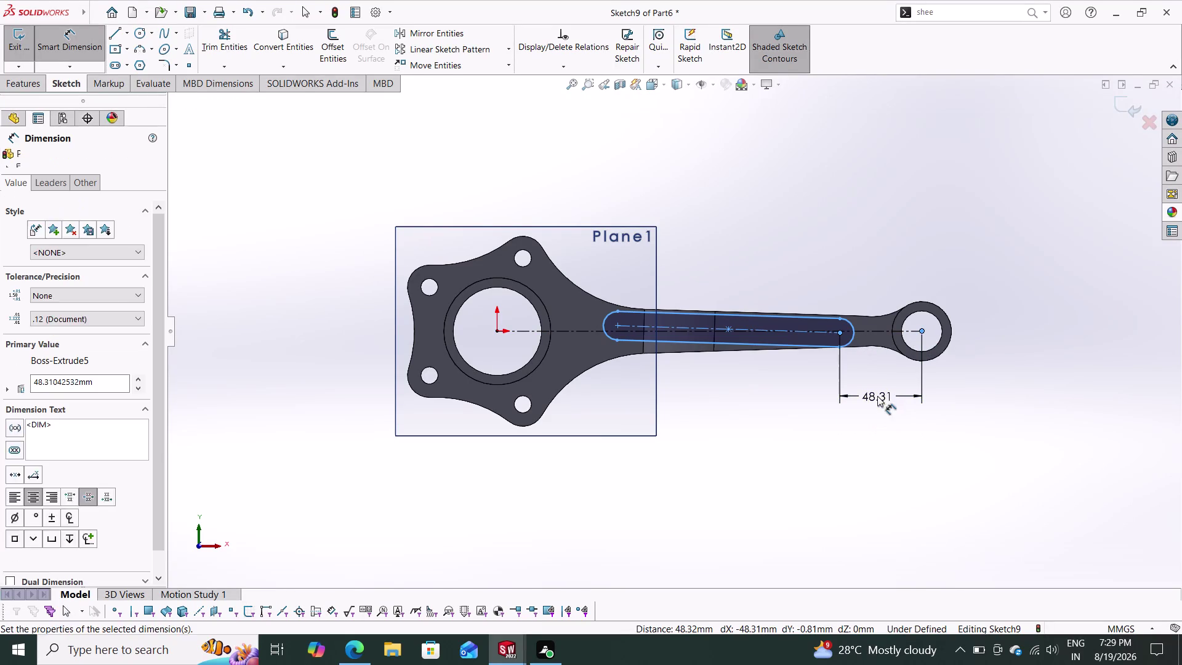
text(30)
key(Return)
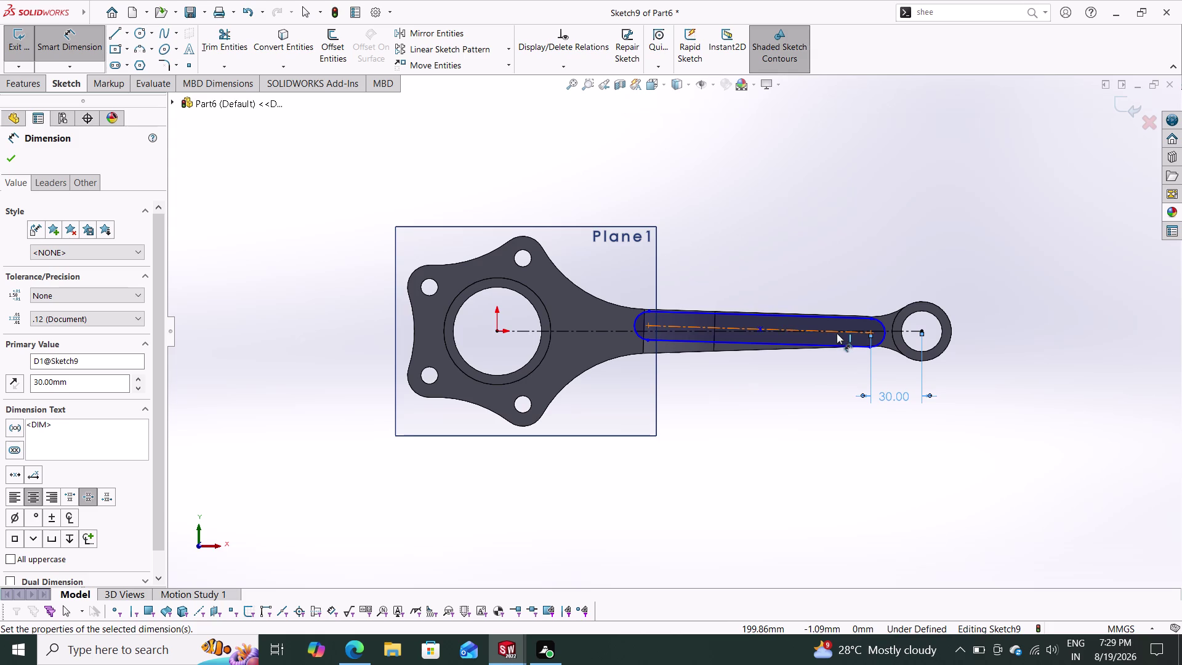
scroll(down, 3)
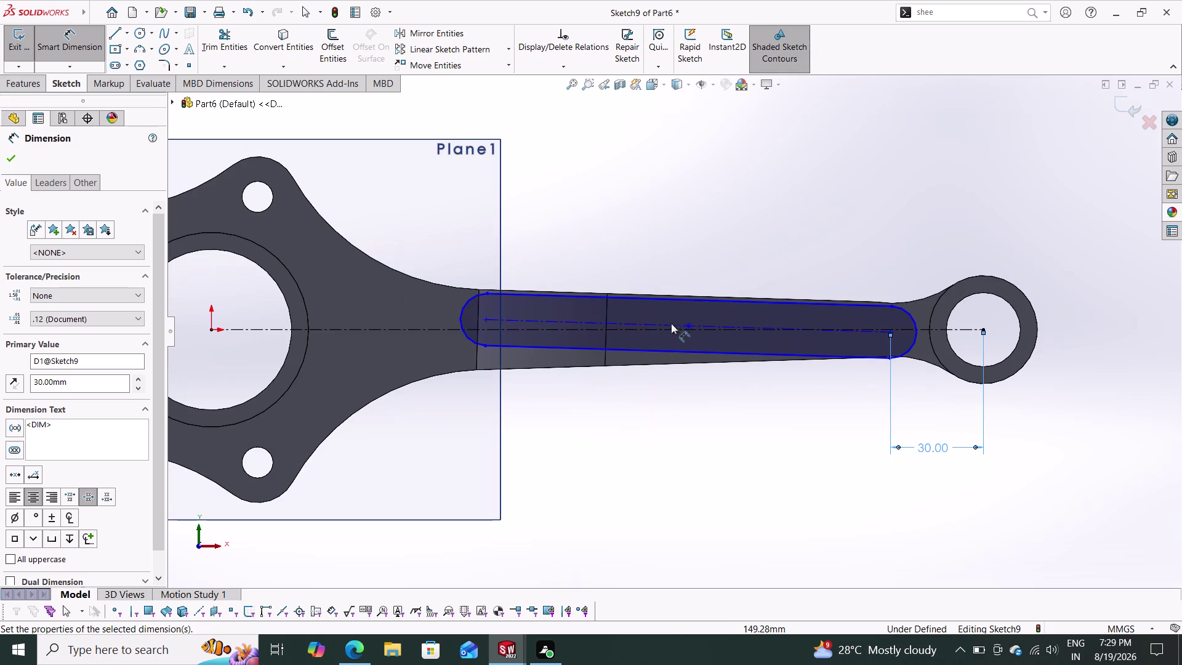
key(Escape)
key(Escape)
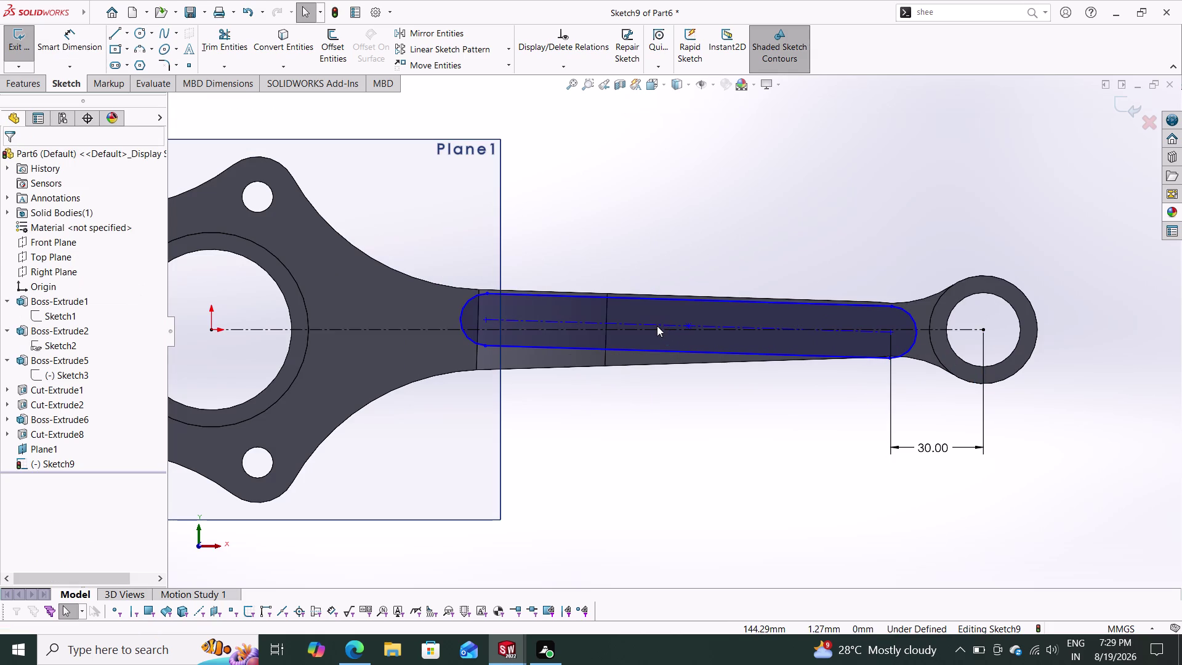
click(656, 323)
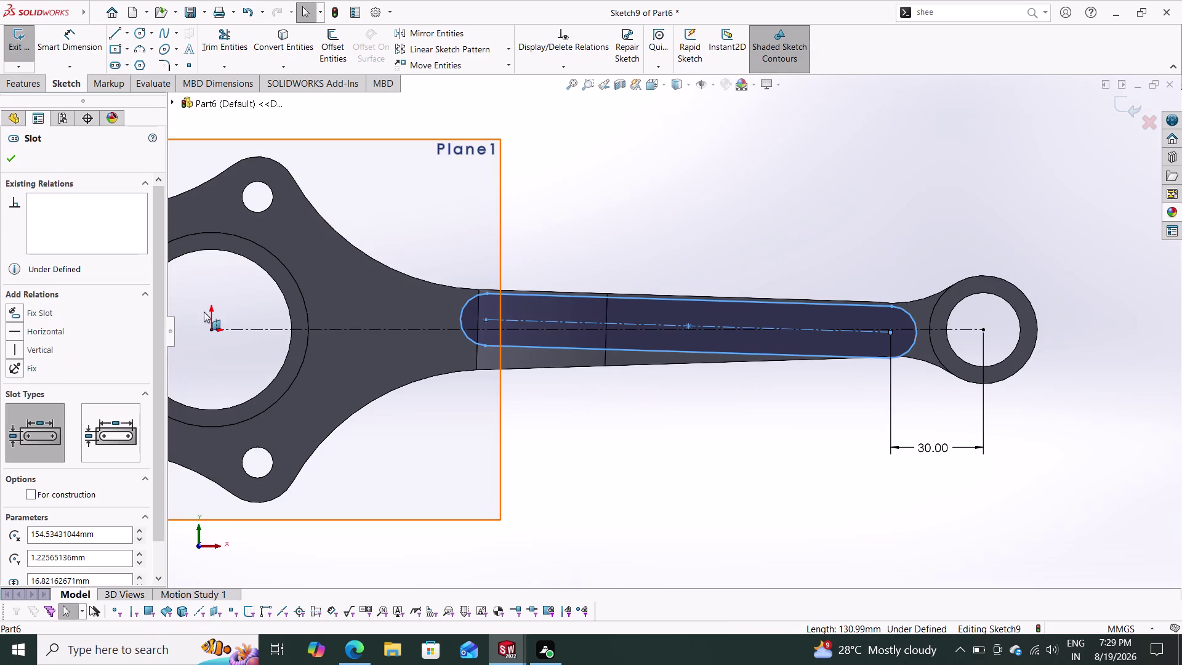
click(64, 330)
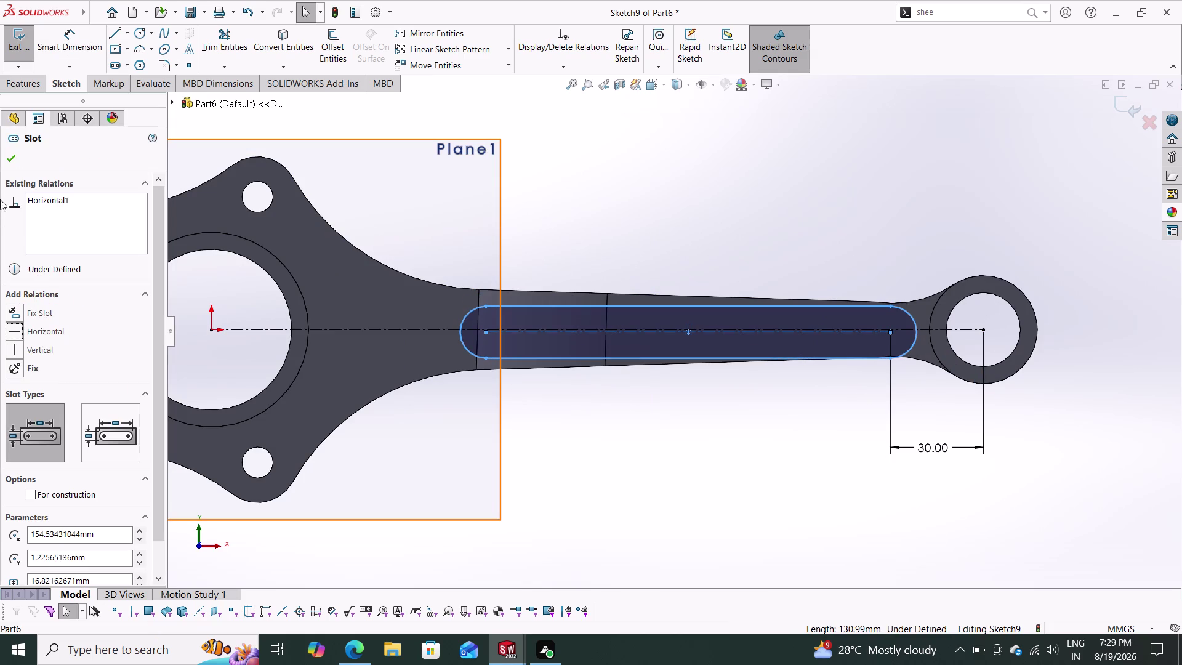
click(5, 161)
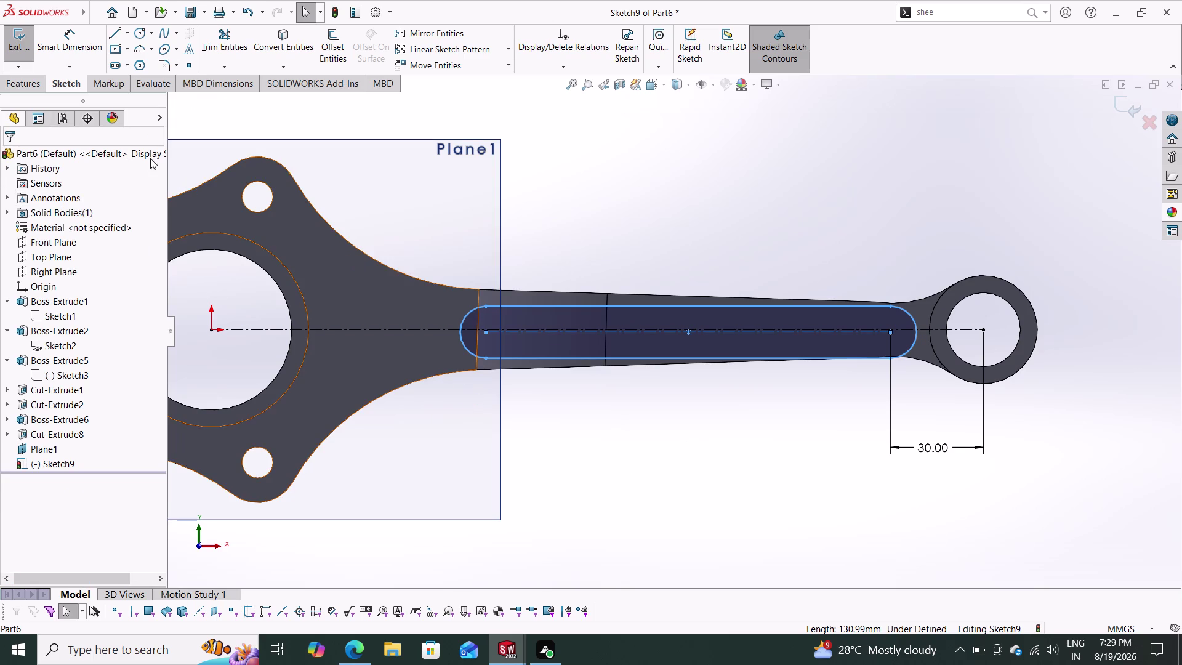
Dimension the slot end radius R6 and the slot length 150 mm.
click(75, 42)
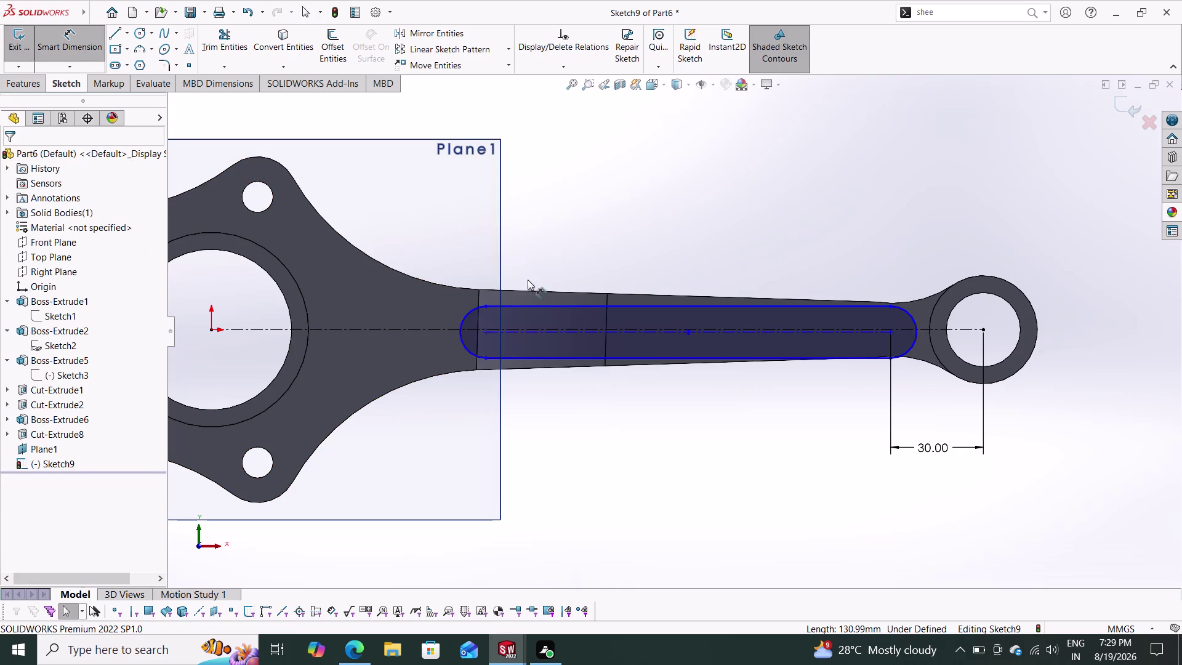
drag(458, 325, 454, 318)
click(429, 236)
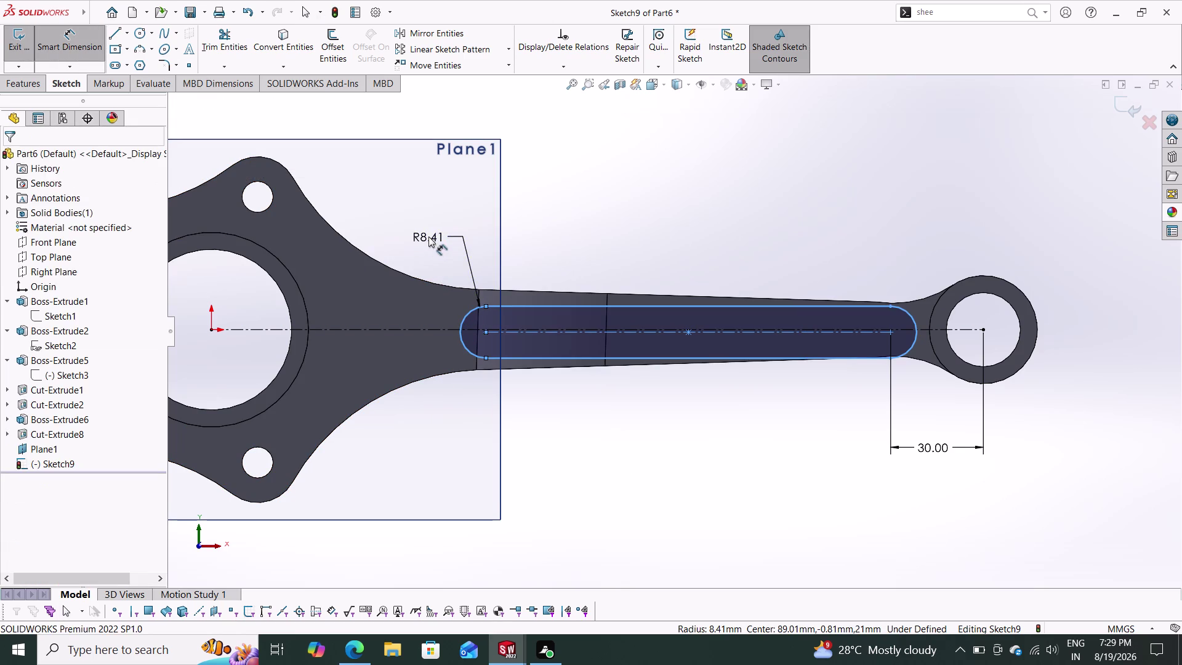
key(6)
key(Return)
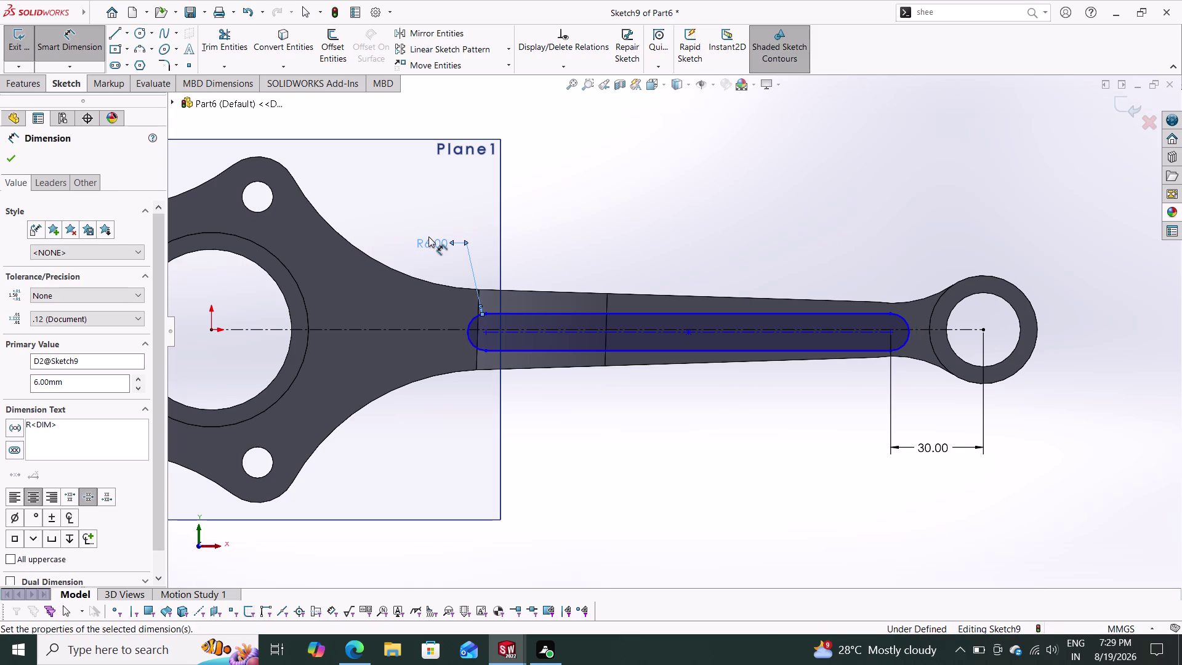
click(486, 334)
click(891, 332)
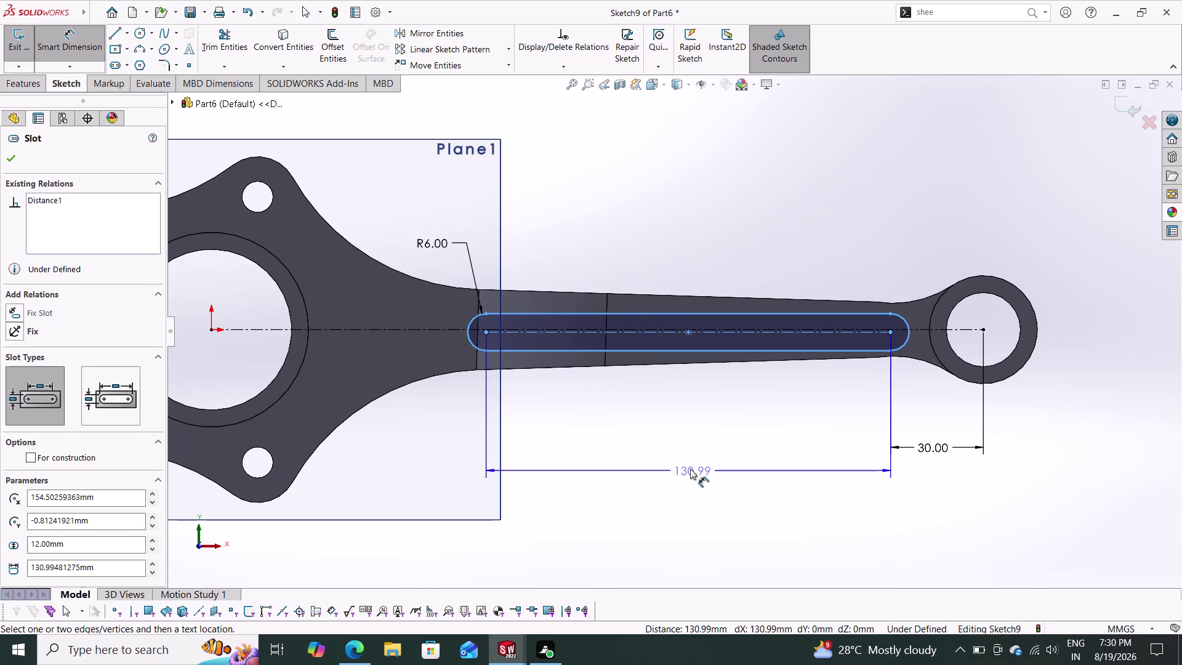
click(680, 464)
text(150)
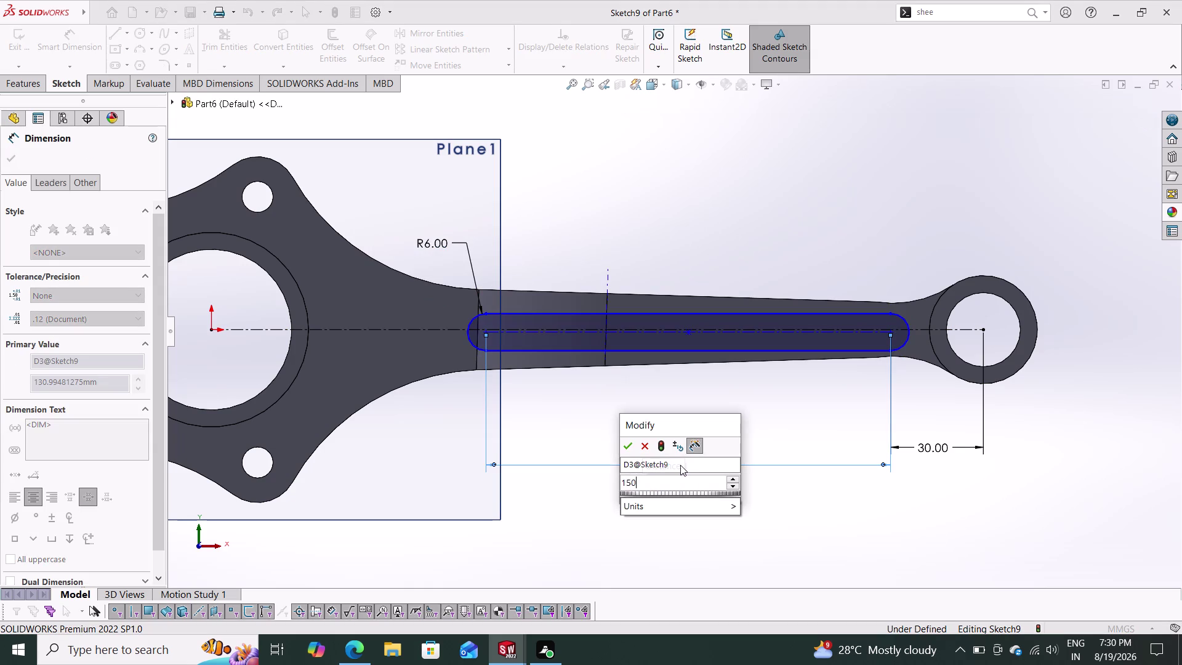
key(Return)
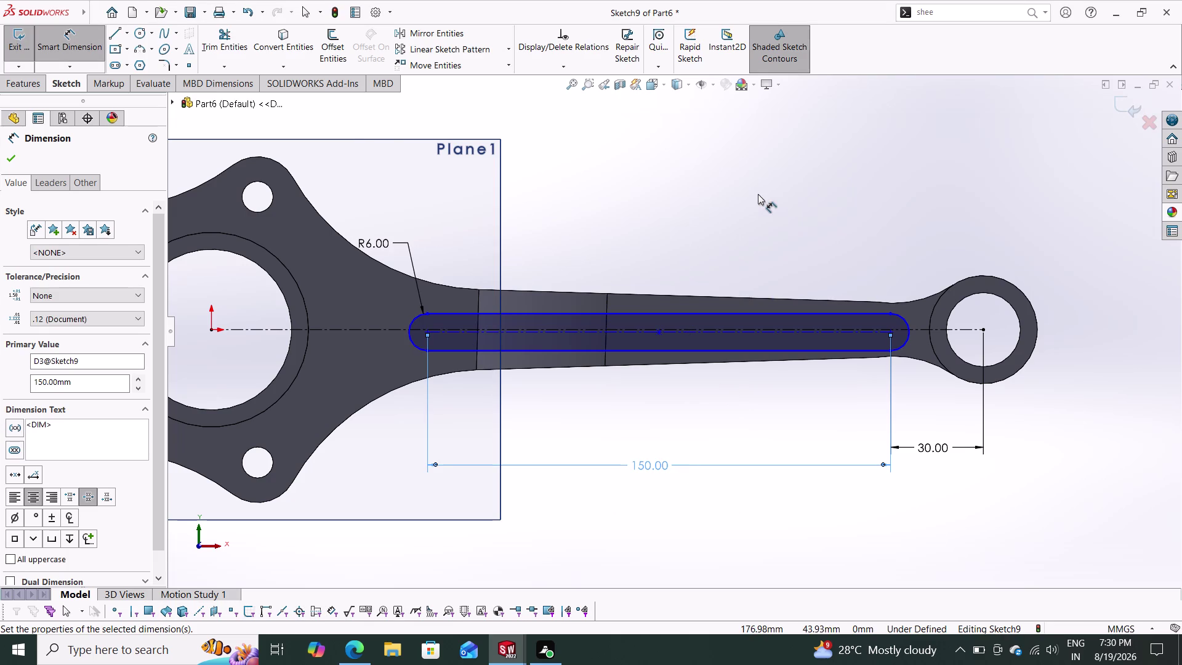
Exit the sketch and start an extruded cut from the Features tab.
middle_drag(749, 208, 706, 354)
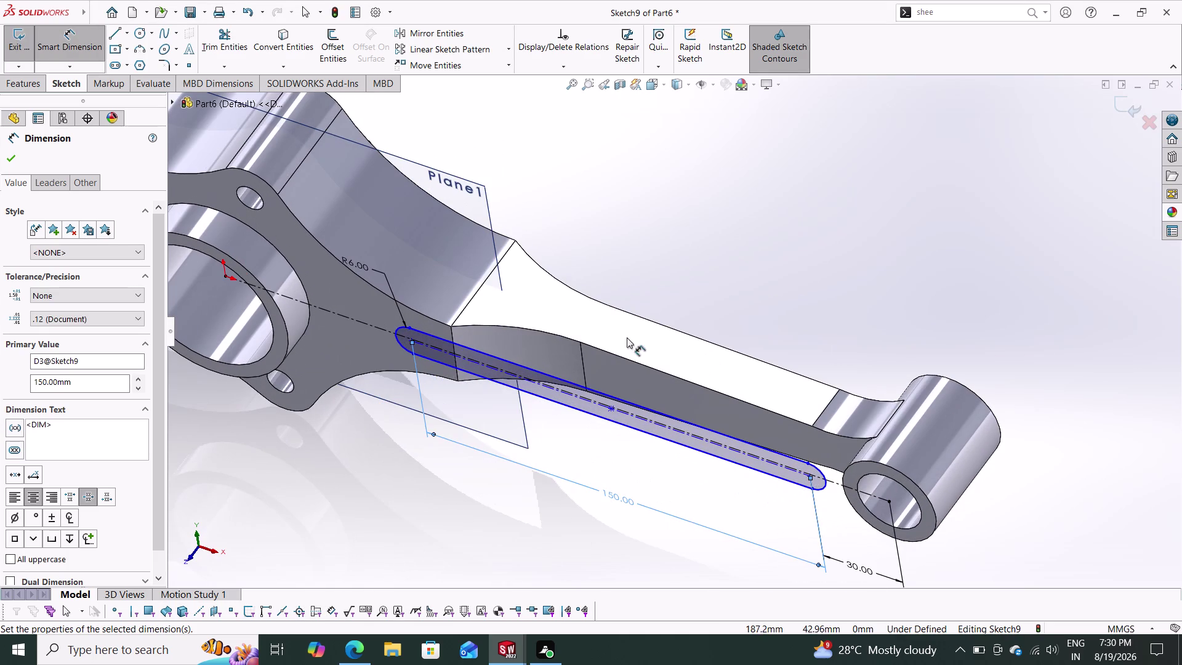
click(10, 158)
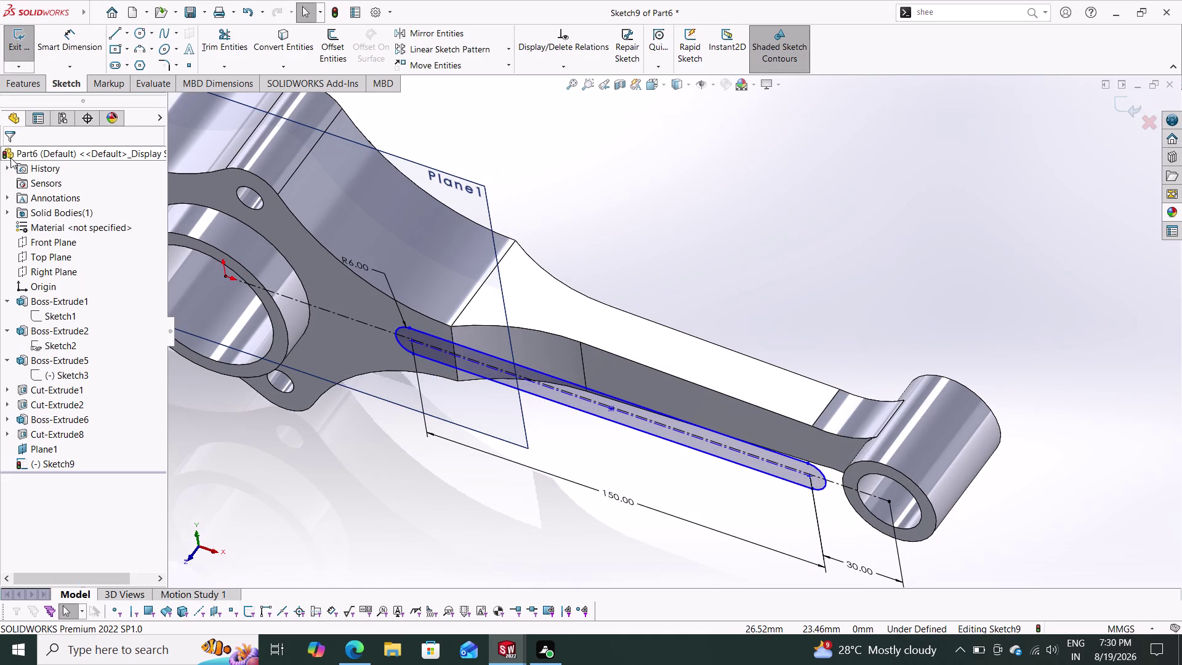
click(9, 88)
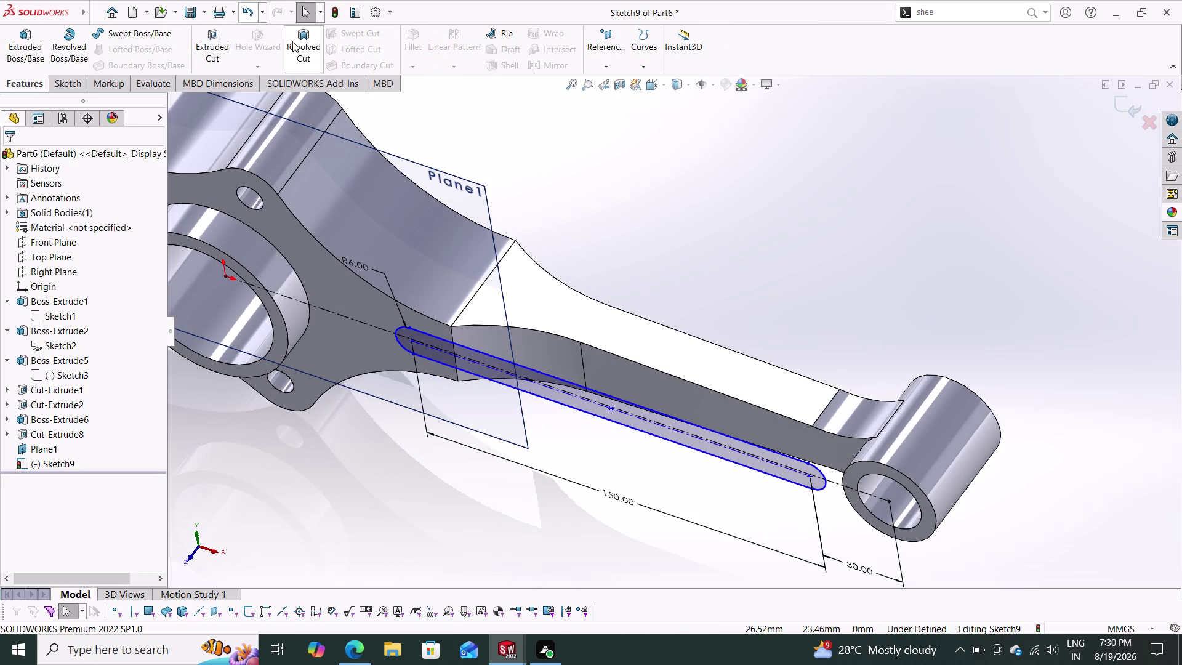
click(218, 43)
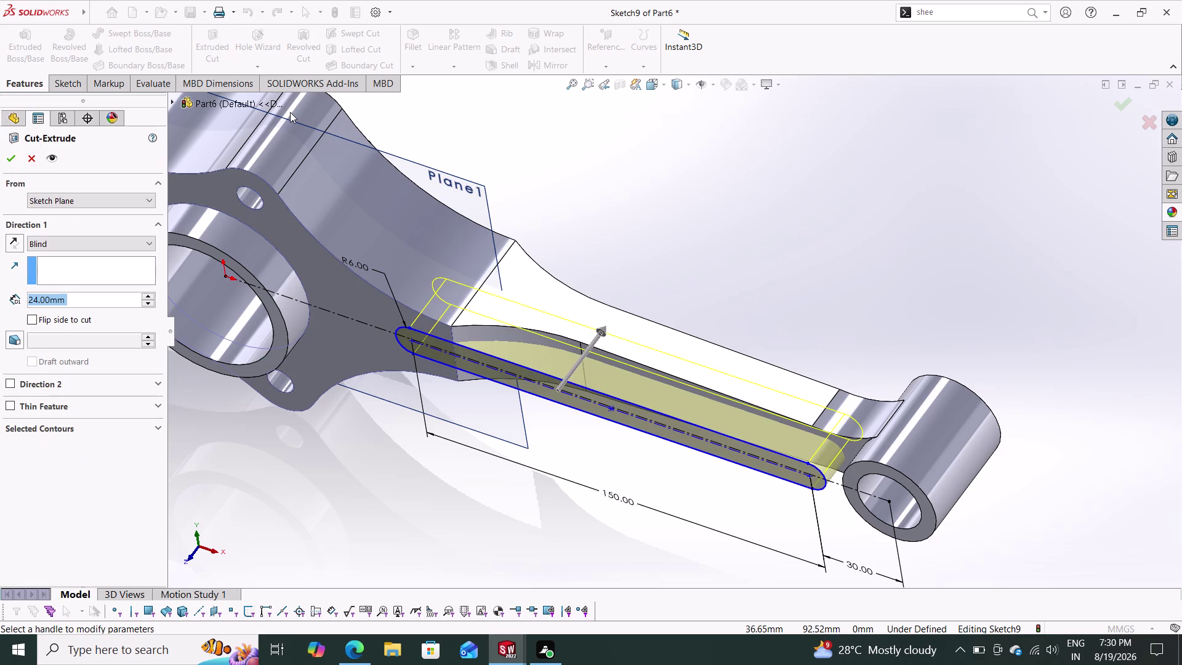
Set the slot cut's Blind depth to 19 mm and accept it as Cut-Extrude9.
middle_drag(667, 200, 640, 277)
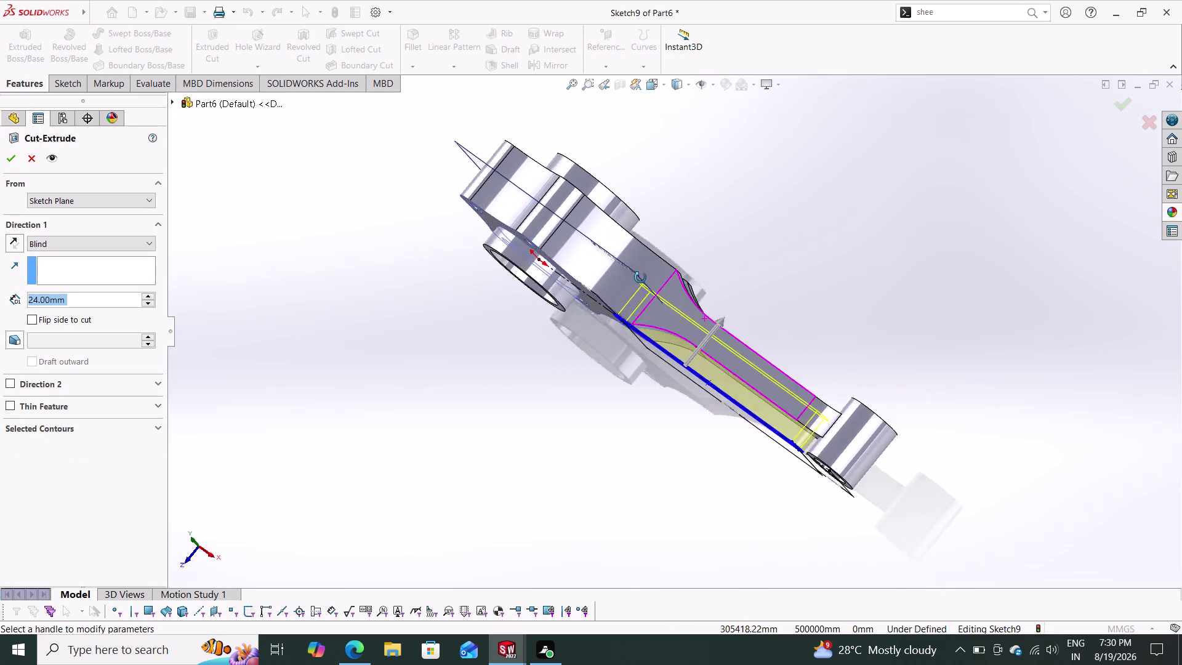
middle_drag(641, 278, 516, 339)
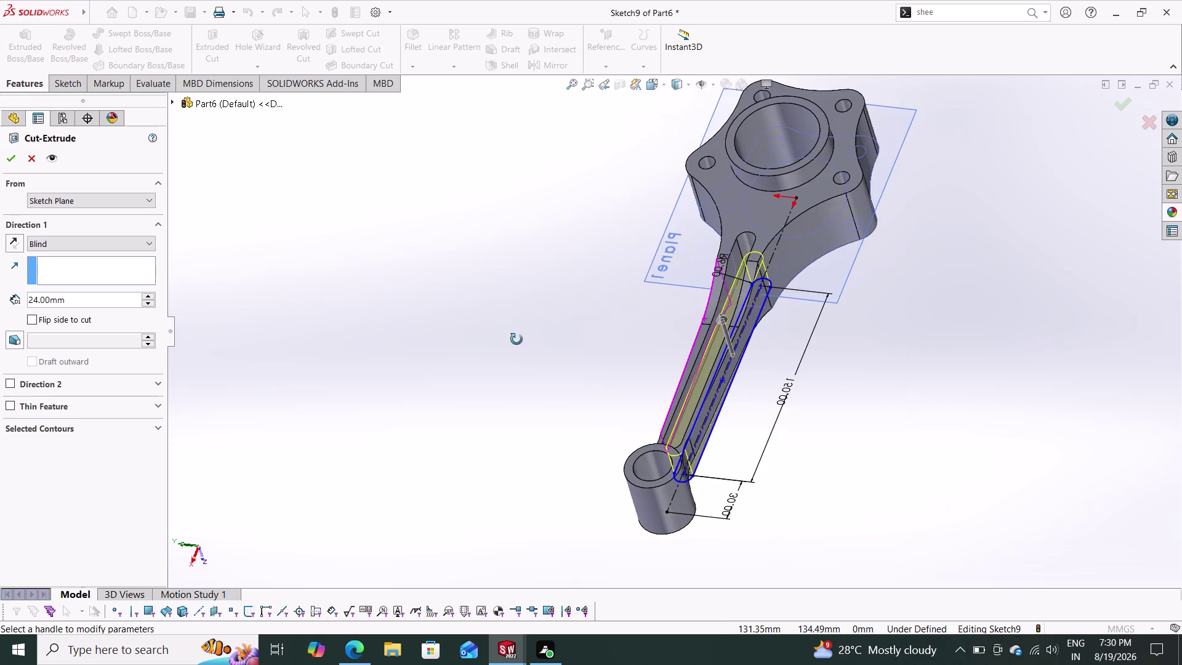
middle_drag(517, 339, 700, 291)
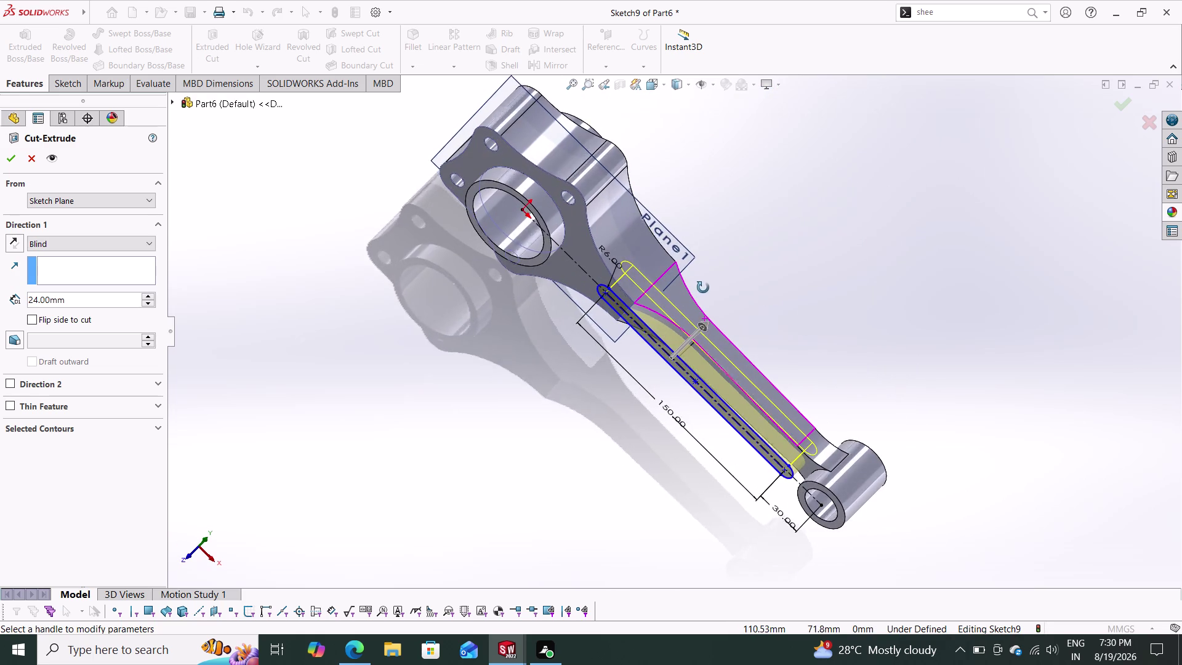
middle_drag(700, 291, 692, 279)
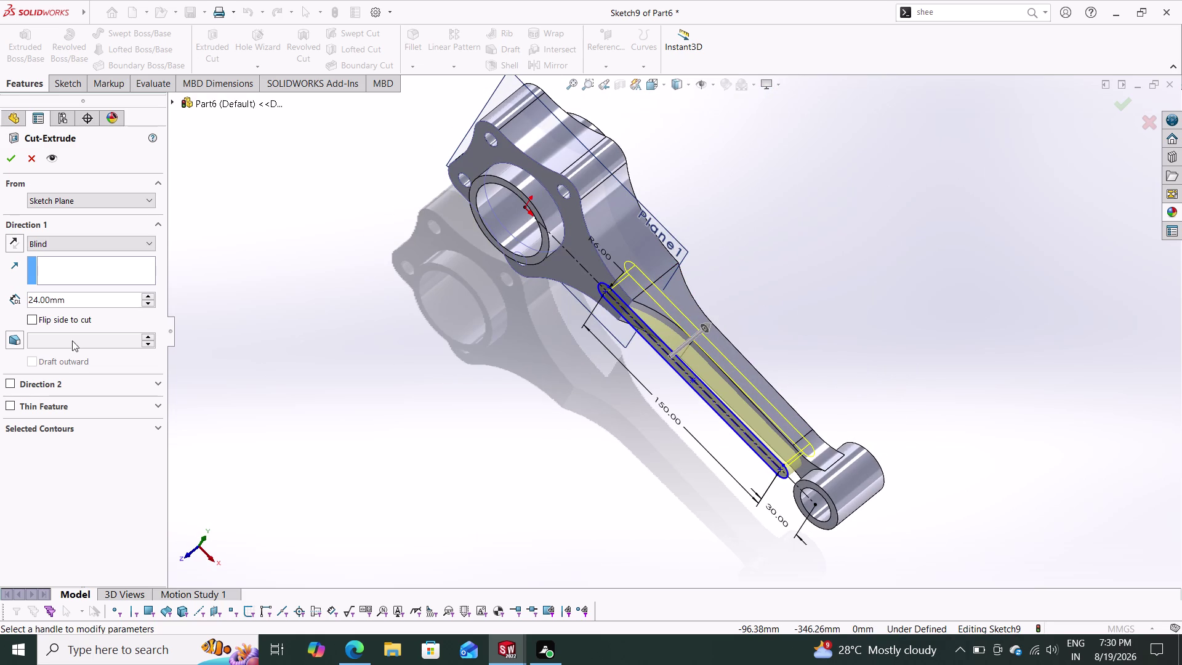
drag(87, 303, 72, 299)
text(1)
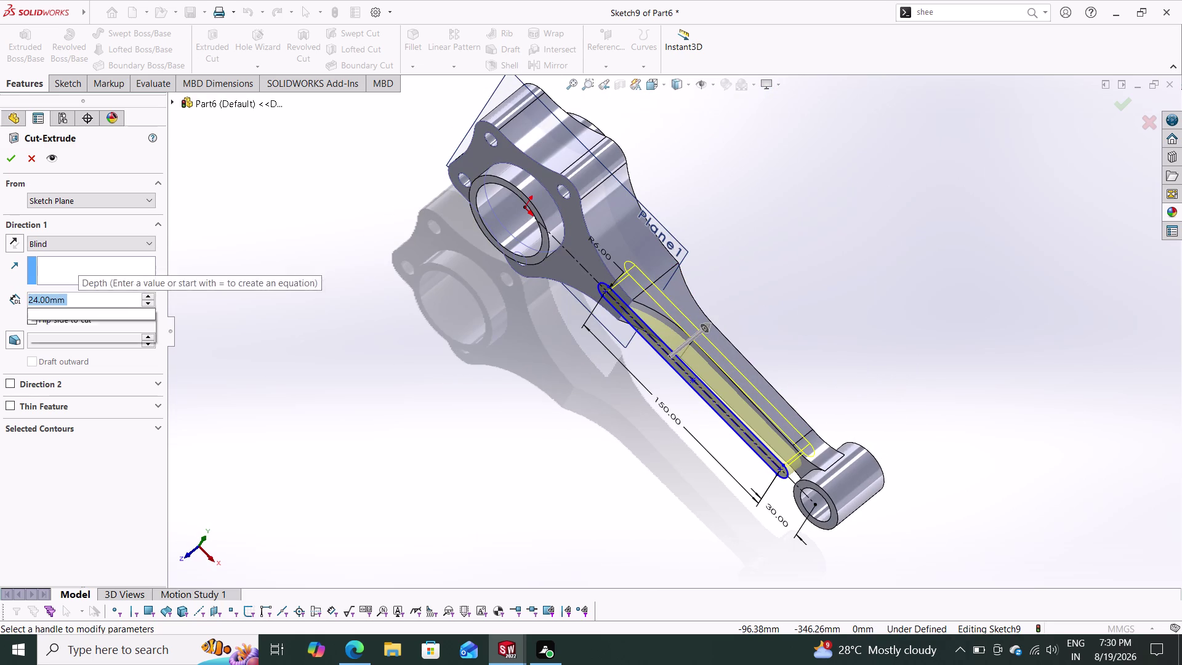
text(9)
key(Return)
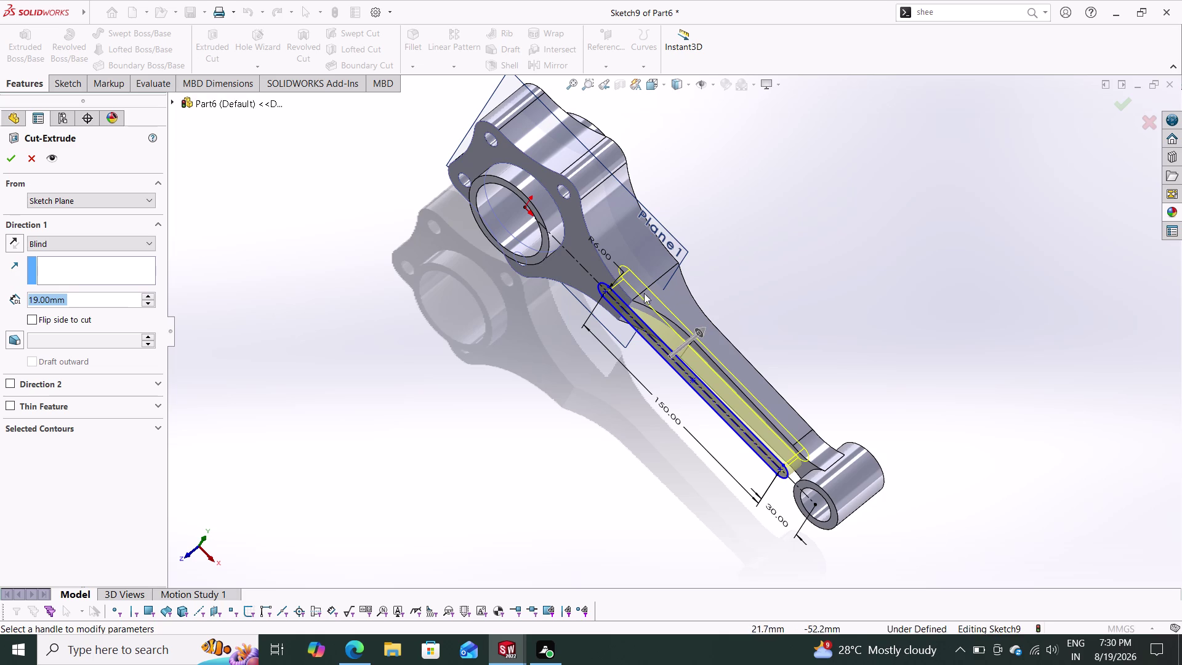
middle_drag(798, 263, 640, 351)
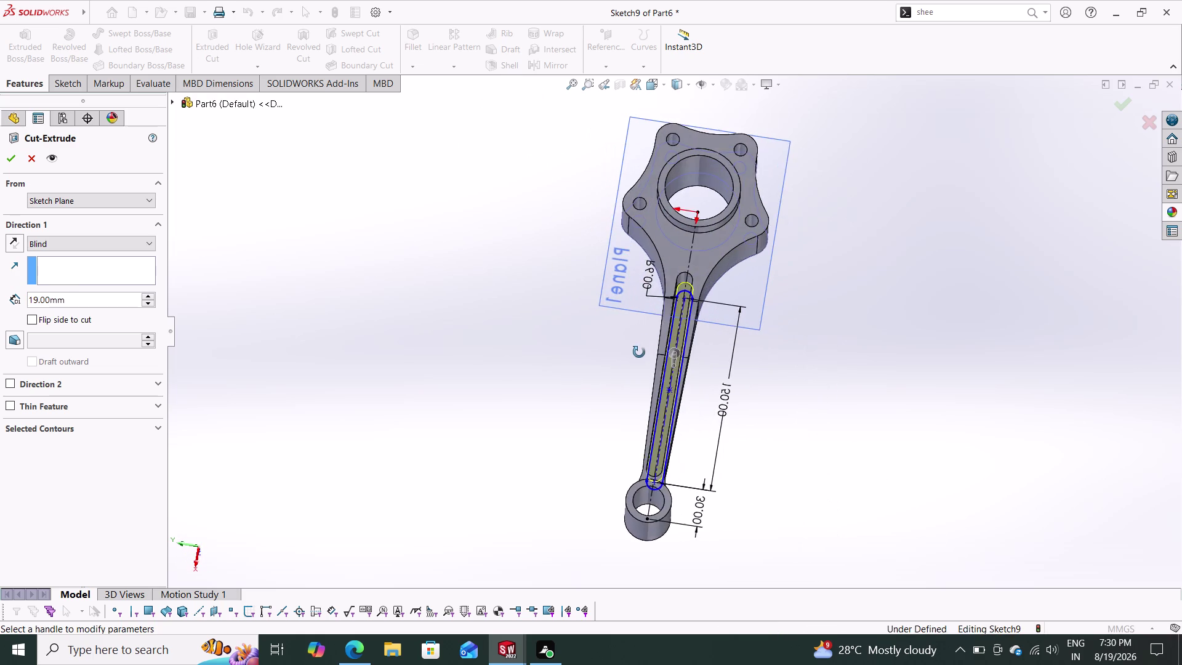
middle_drag(640, 351, 811, 281)
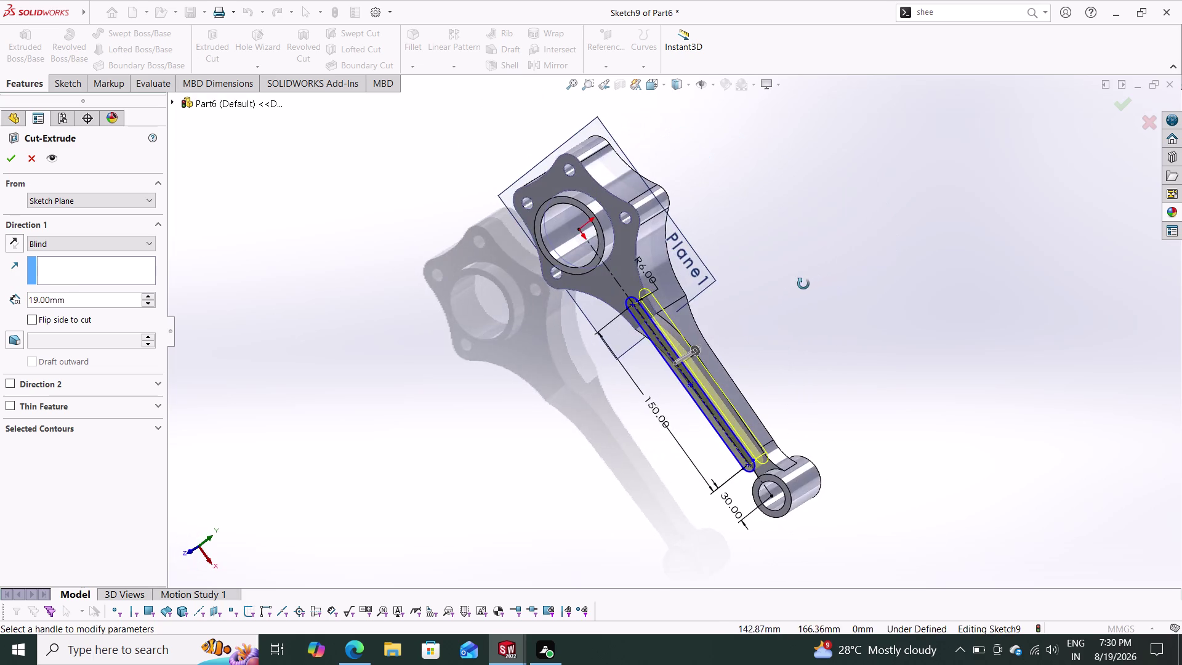
middle_drag(811, 281, 789, 292)
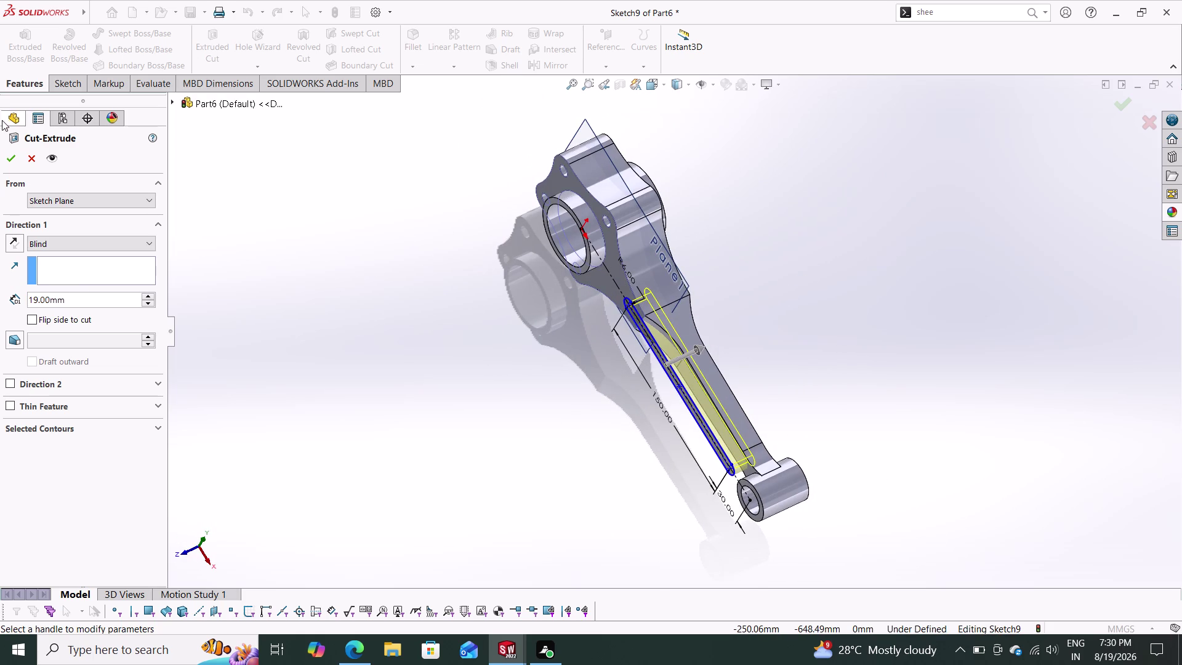
click(9, 159)
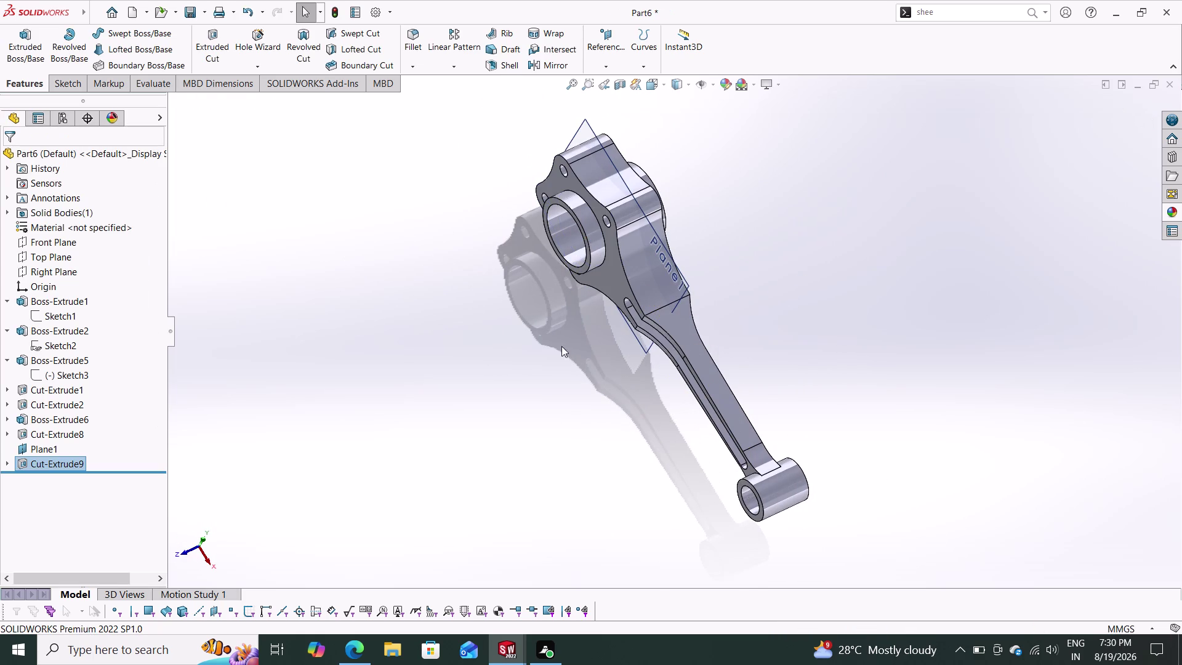
middle_drag(553, 345, 482, 349)
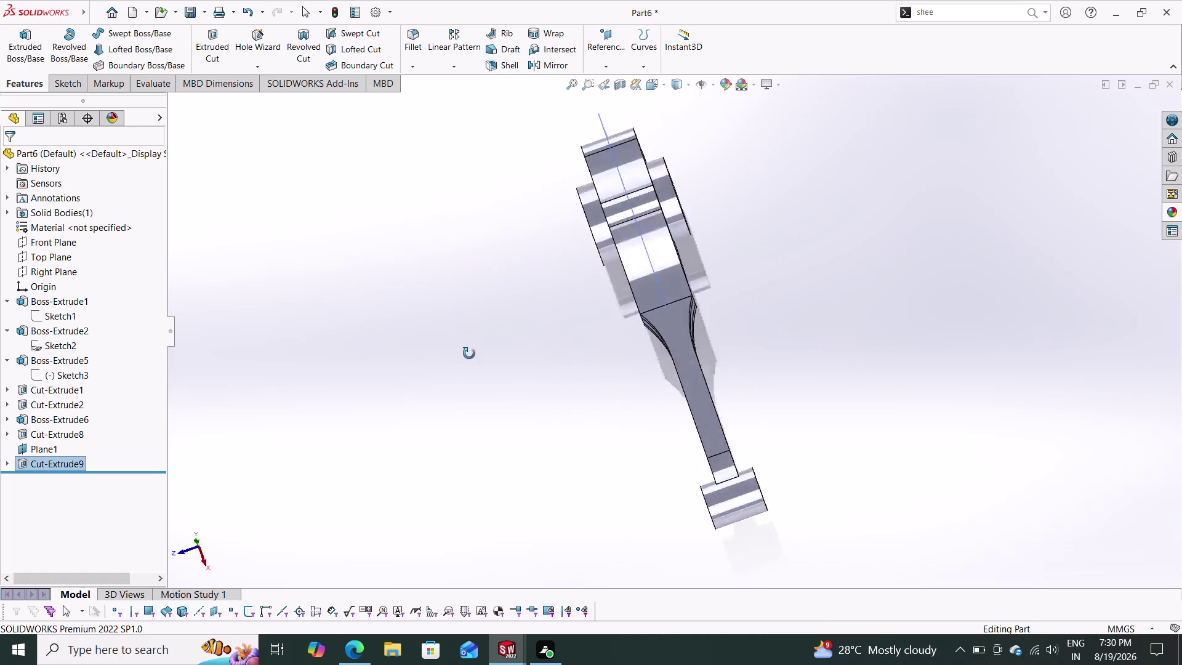
middle_drag(482, 349, 577, 309)
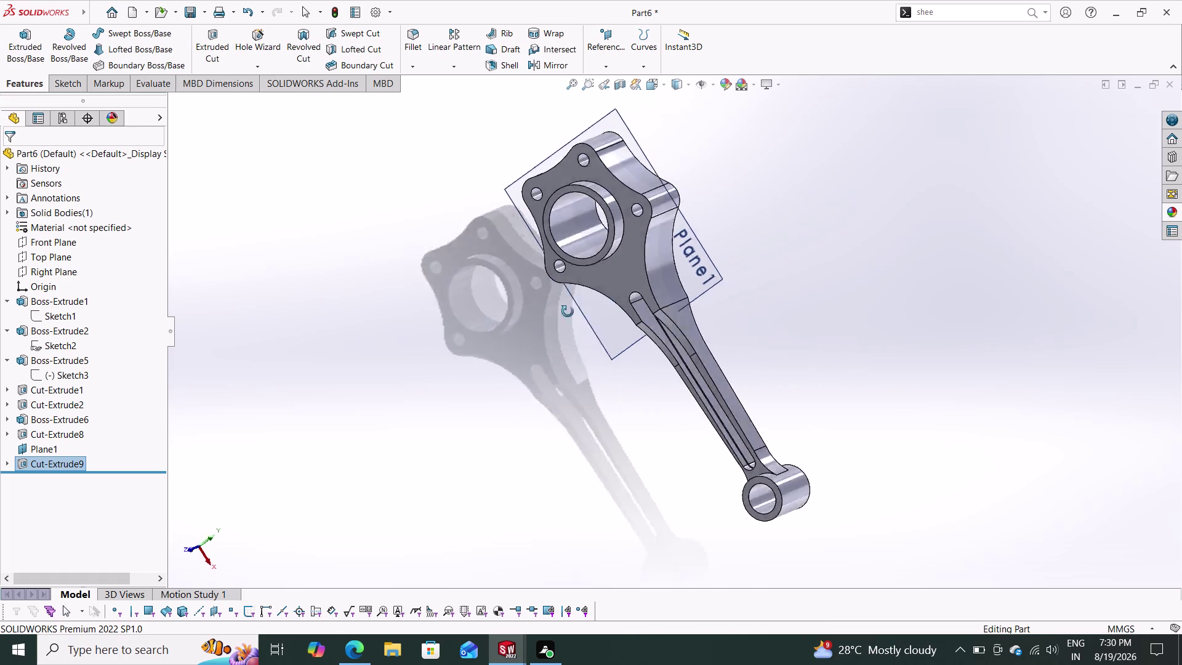
middle_drag(578, 309, 516, 320)
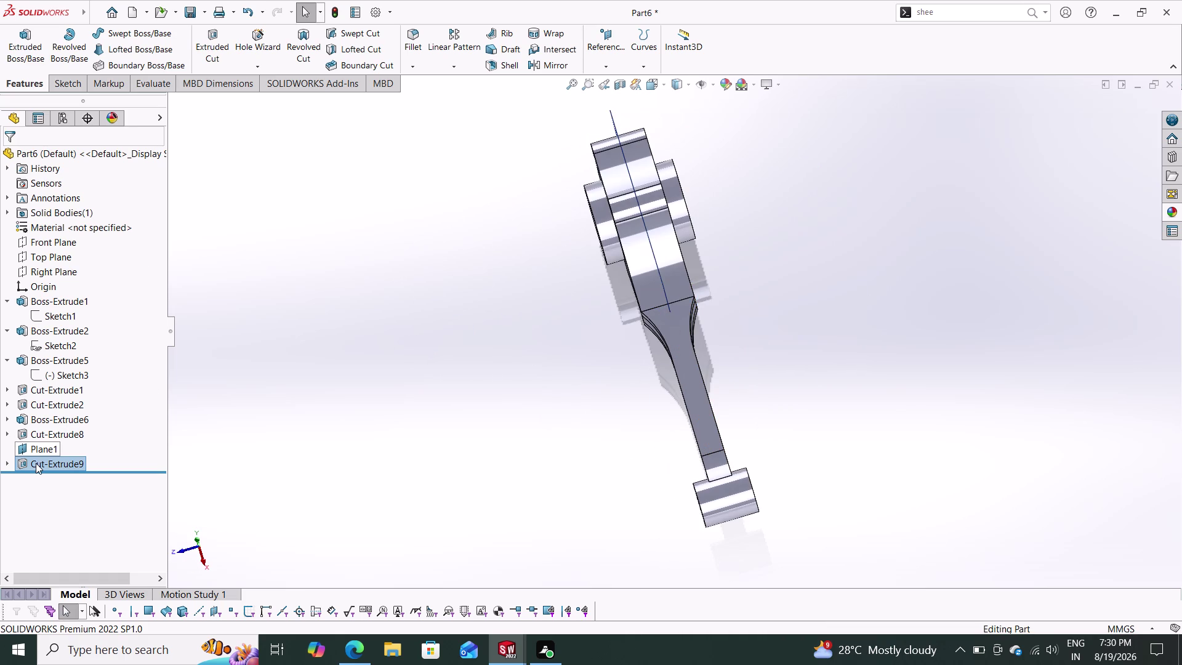
click(35, 463)
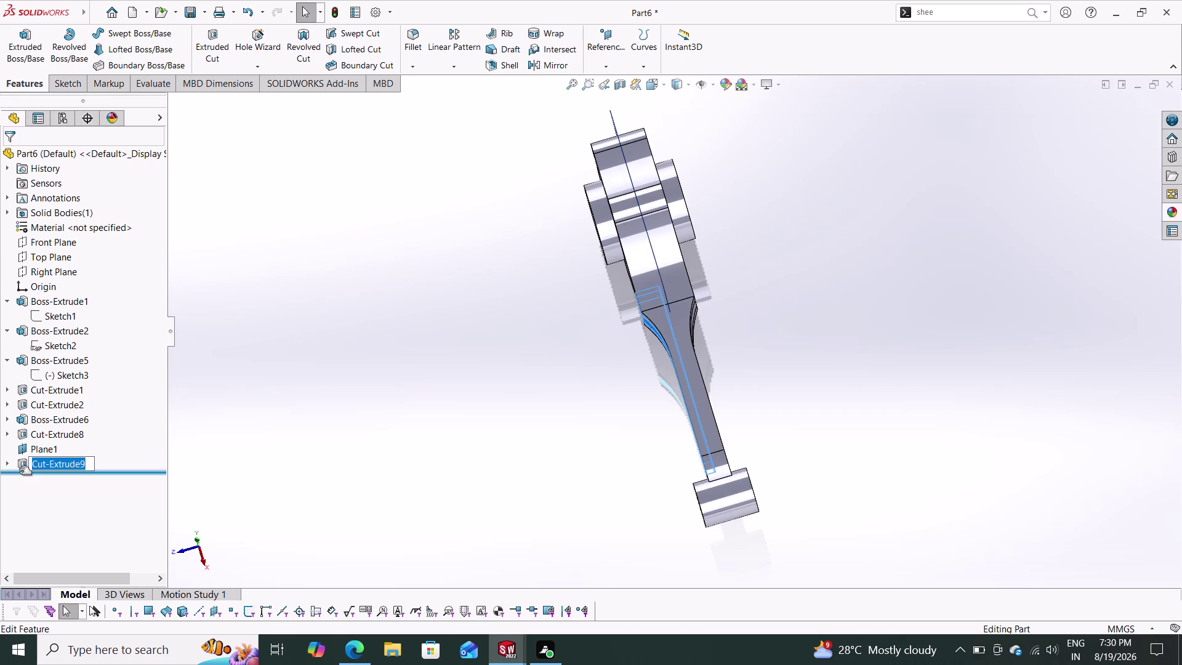
click(20, 467)
Edit Cut-Extrude9 to change its Blind depth from 19 mm to 15 mm.
click(31, 429)
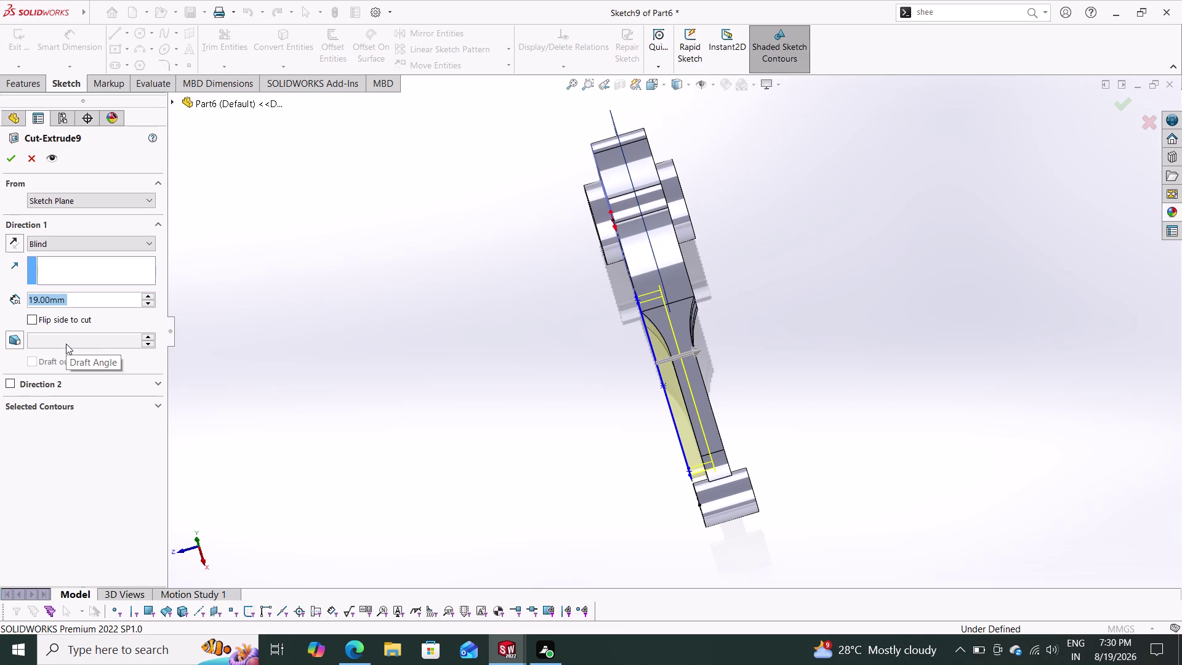
text(15)
key(Return)
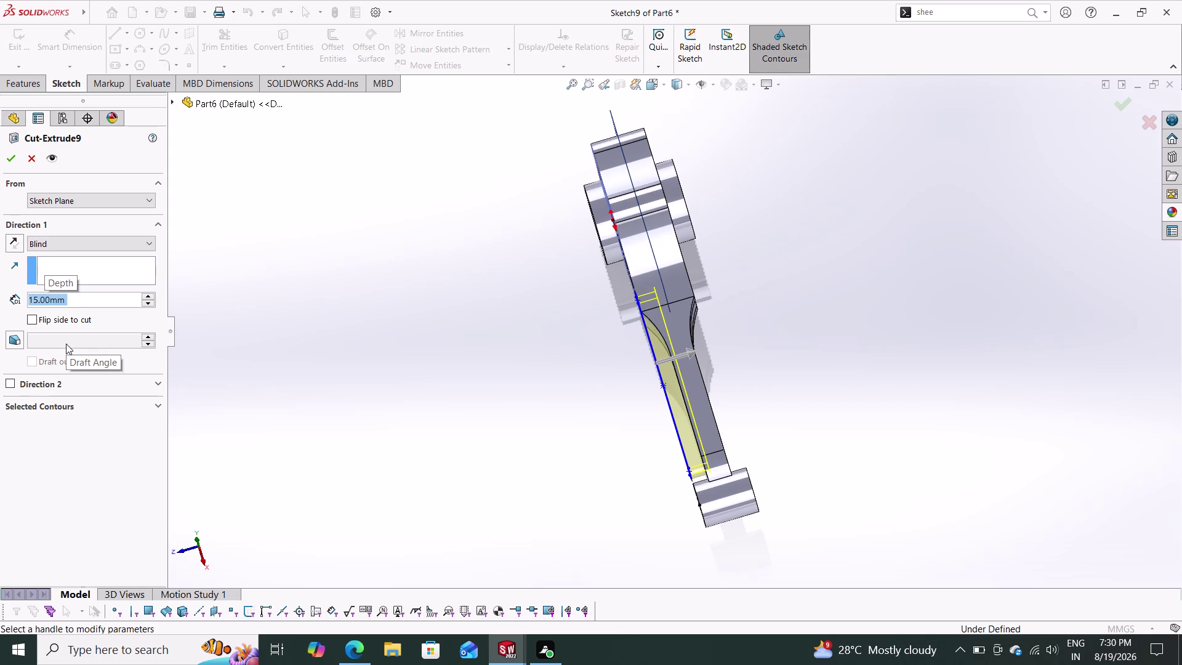
click(9, 165)
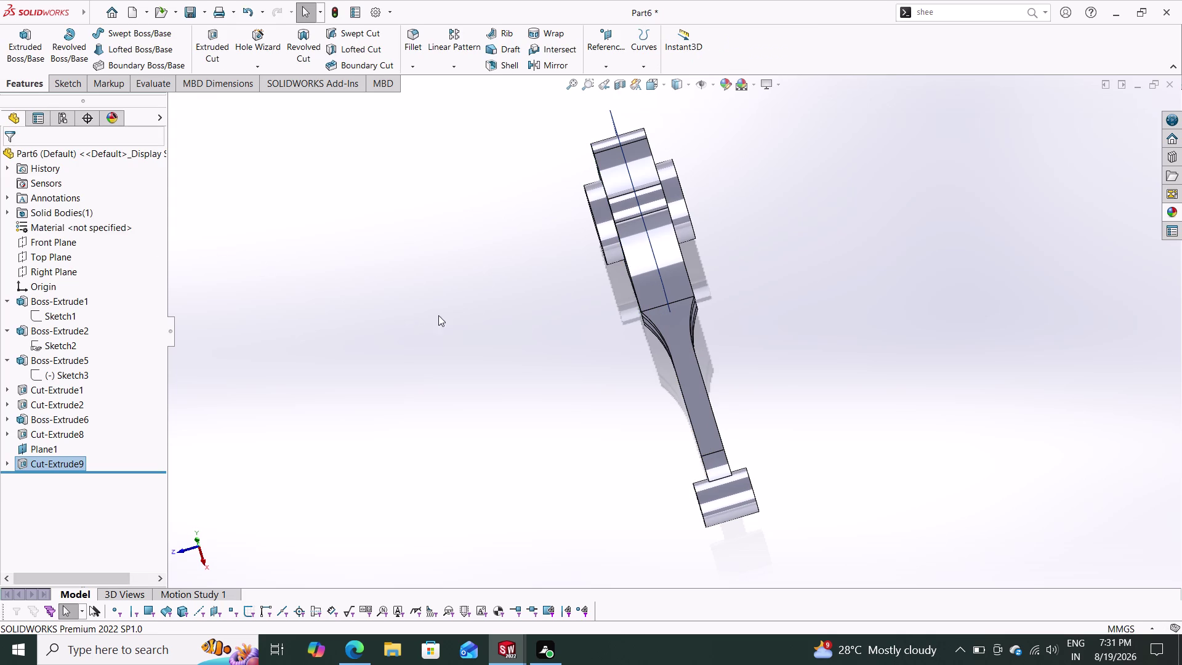
Orbit to review the 15 mm cut, then select Cut-Extrude9 again.
middle_drag(480, 335, 571, 264)
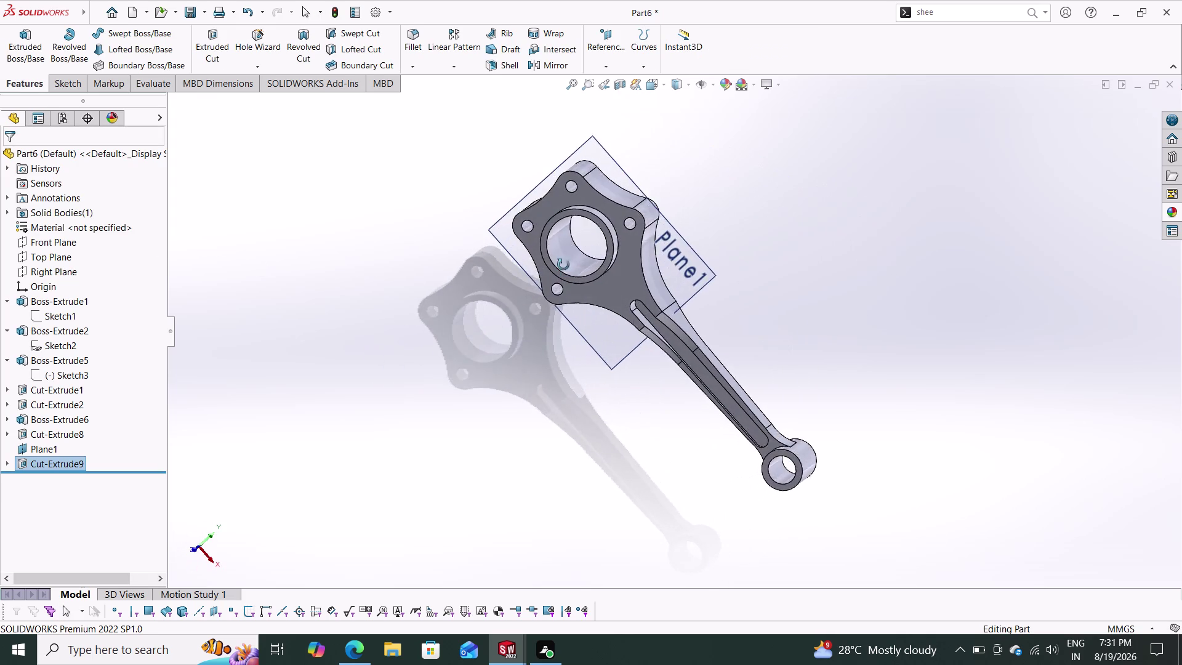
middle_drag(571, 265, 342, 350)
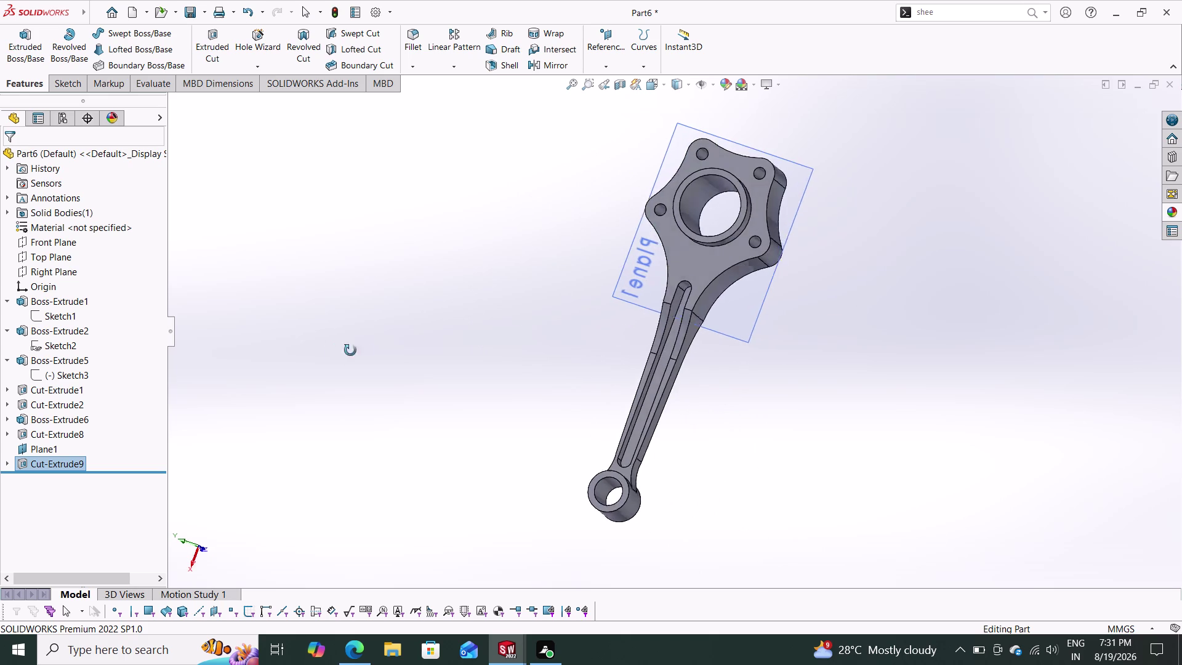
middle_drag(342, 350, 432, 351)
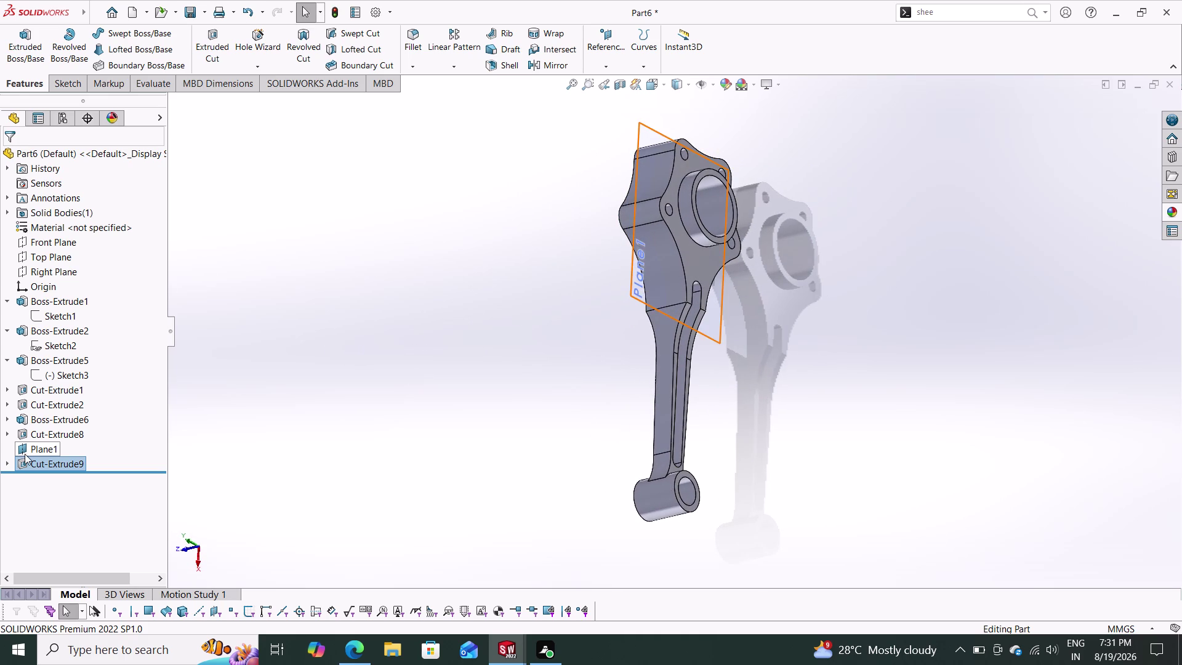
click(26, 466)
Reopen the slot cut's settings and orbit the rod to examine the slot preview.
click(41, 432)
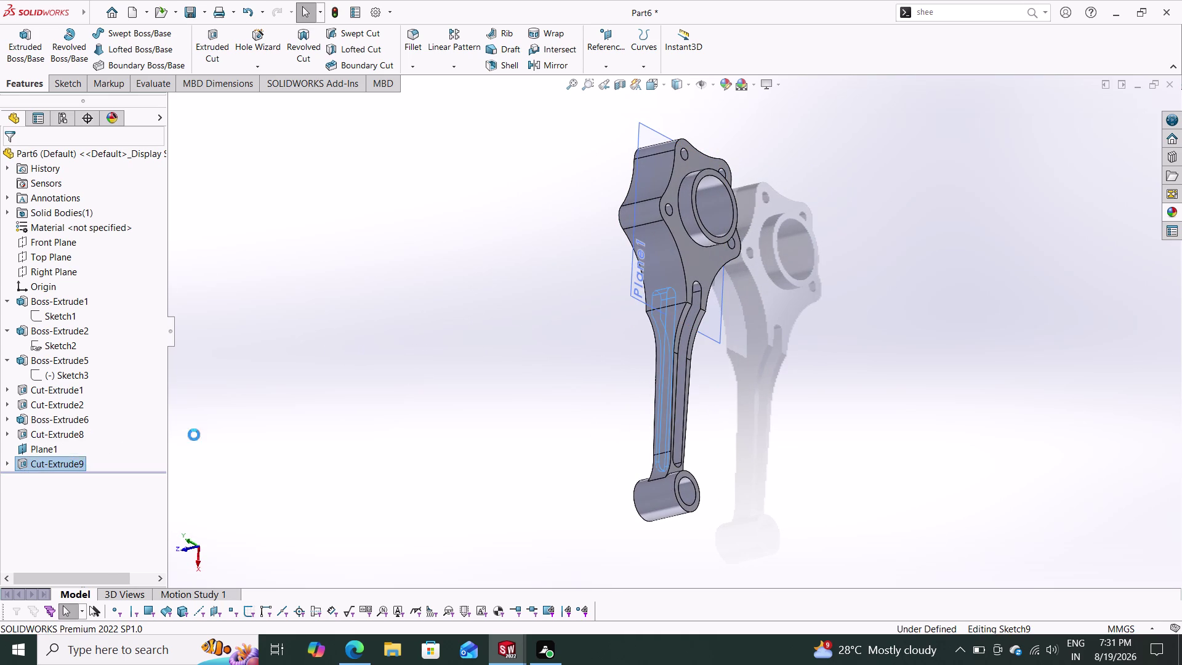
scroll(down, 3)
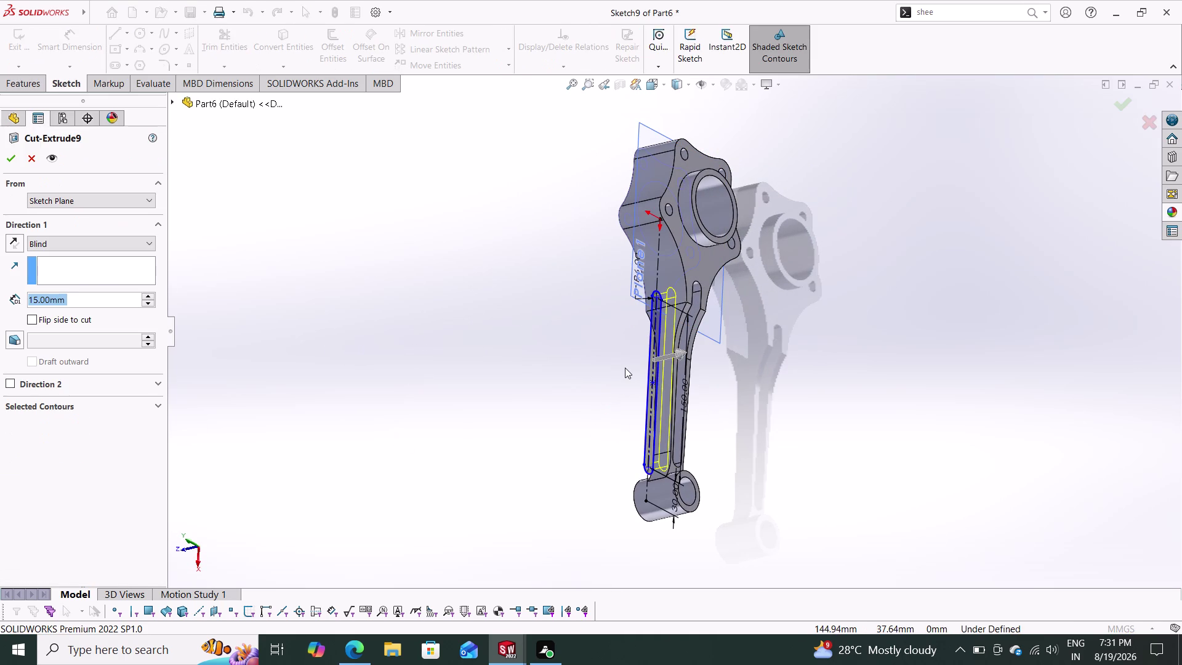
middle_click(597, 352)
middle_drag(600, 353, 626, 370)
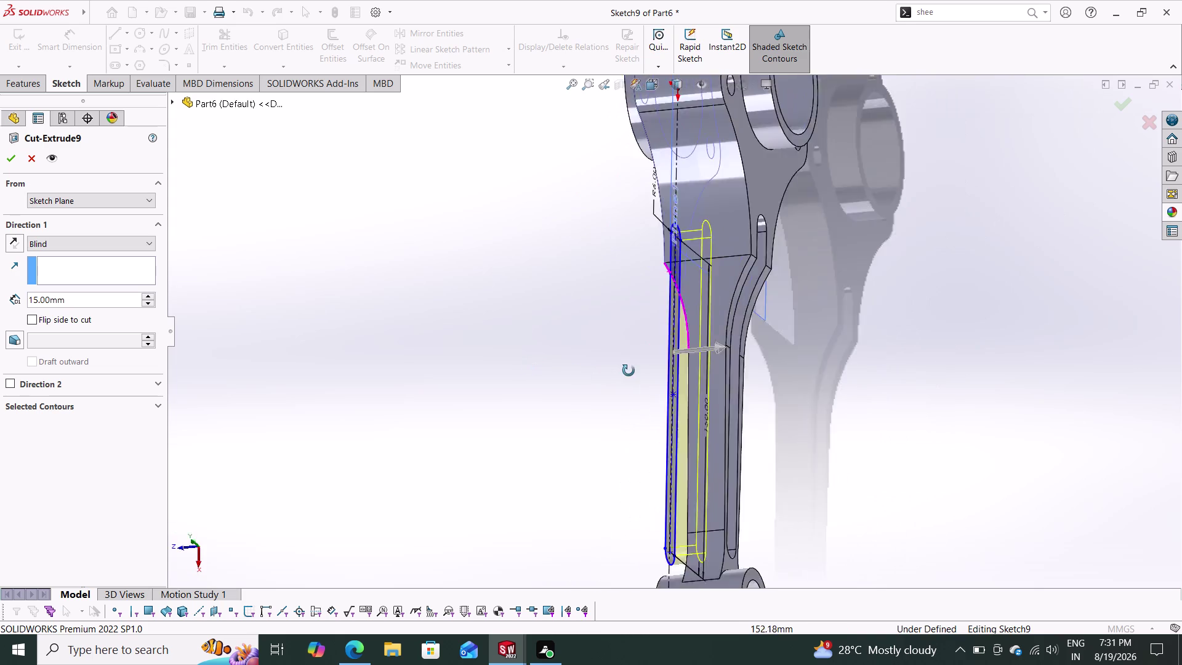
middle_drag(626, 371, 633, 399)
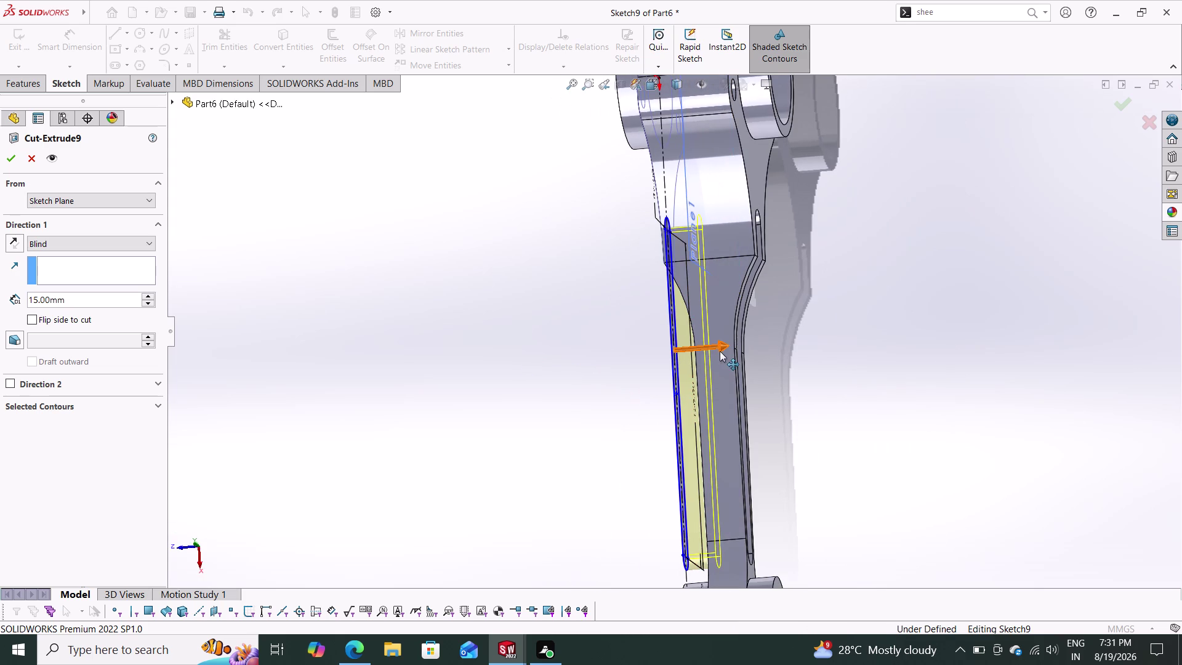
scroll(down, 3)
middle_drag(823, 337, 784, 362)
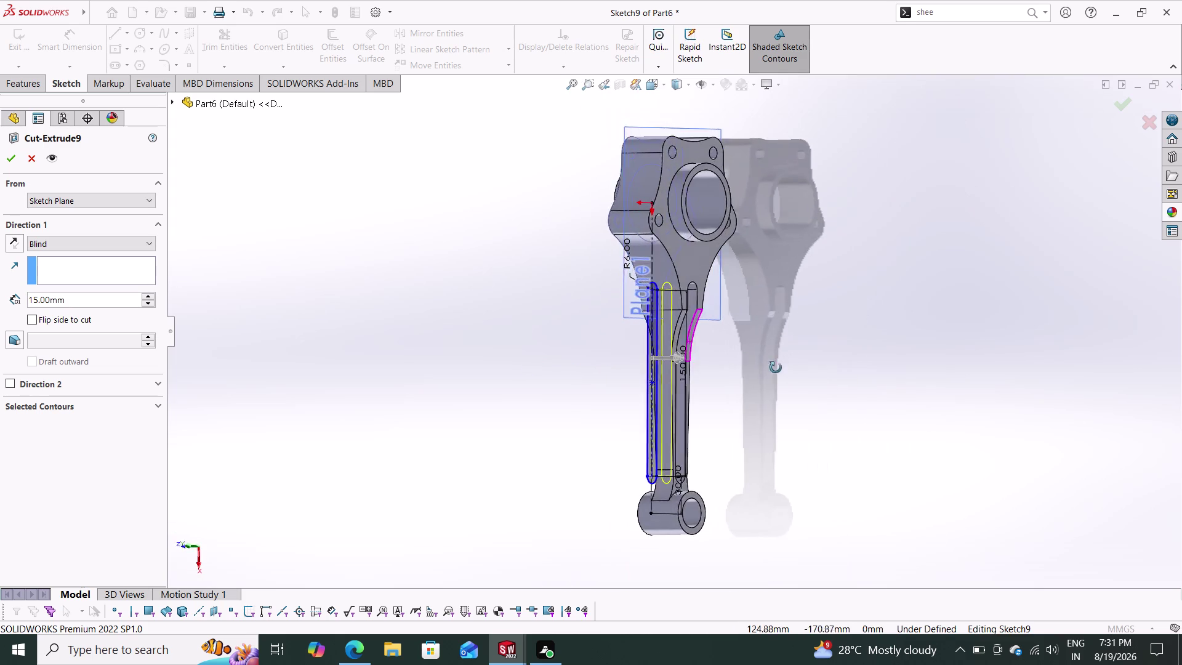
middle_drag(785, 362, 730, 379)
scroll(down, 3)
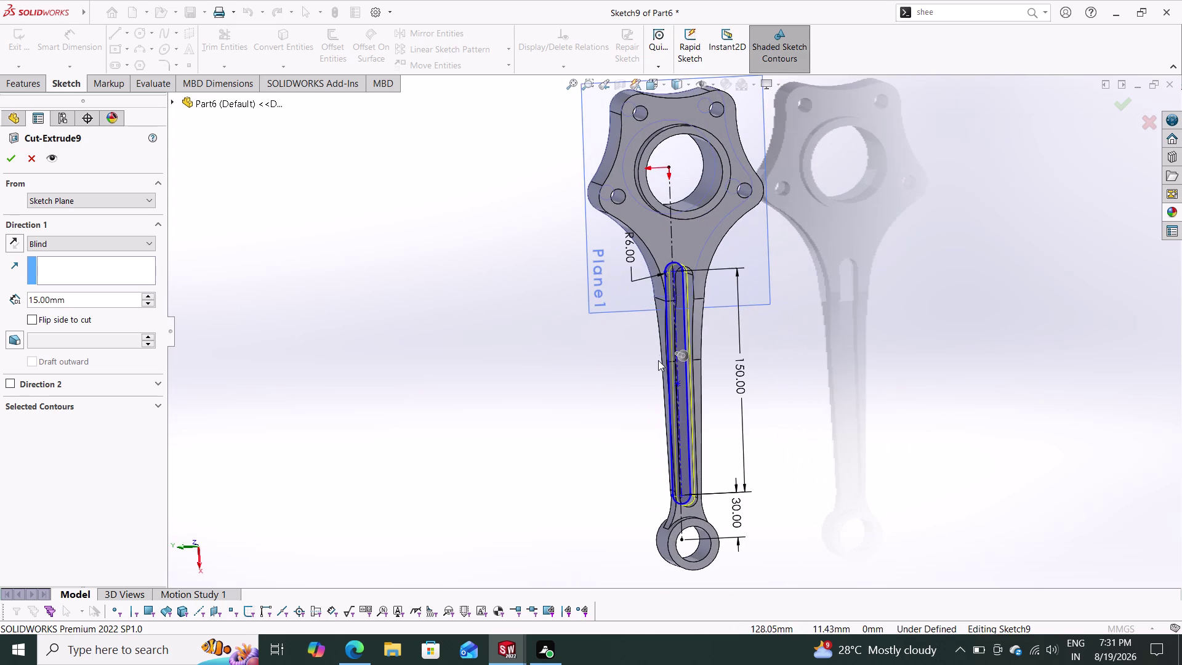
scroll(down, 3)
middle_drag(624, 367, 638, 368)
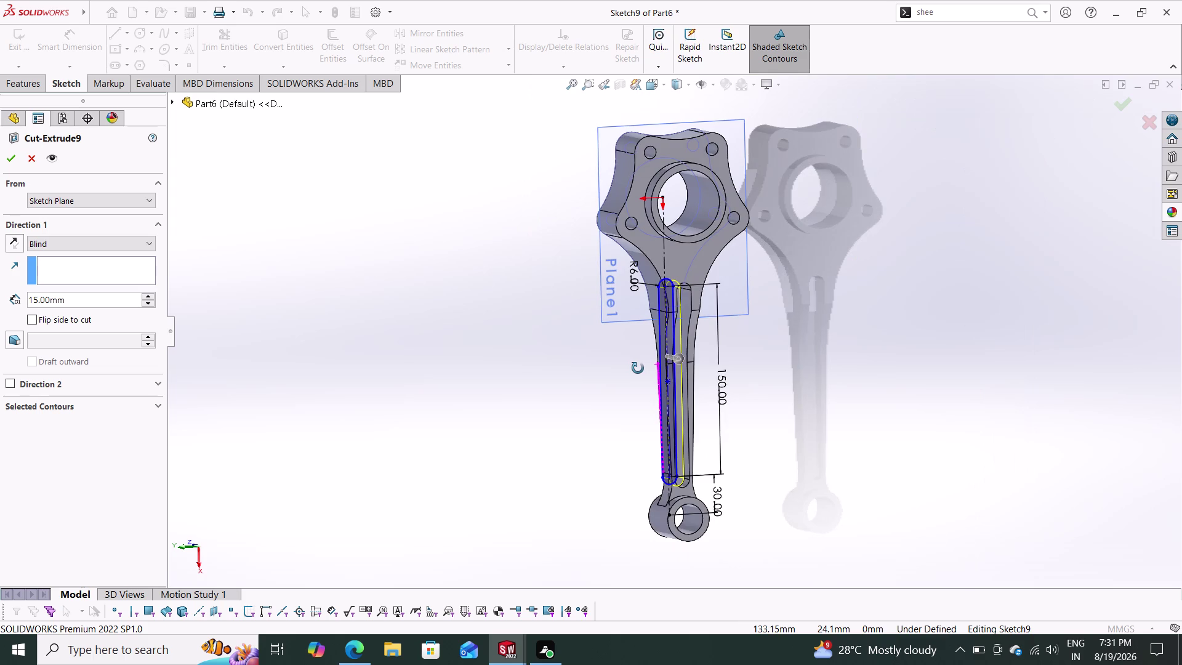
middle_drag(637, 368, 570, 370)
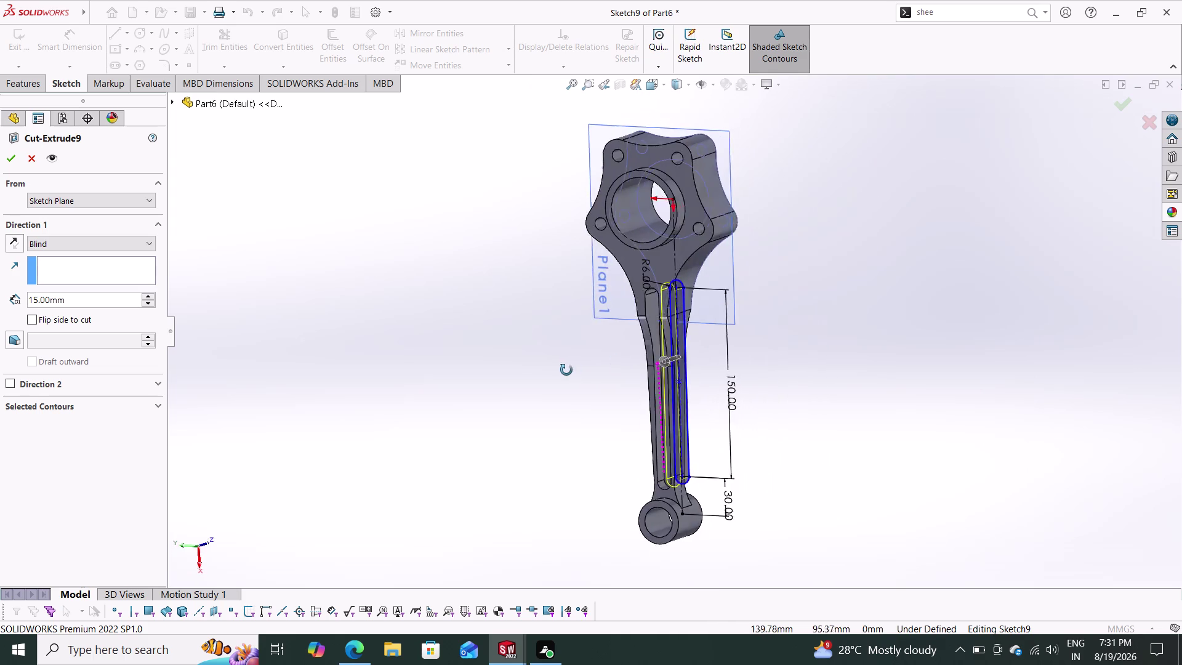
middle_drag(570, 369, 598, 313)
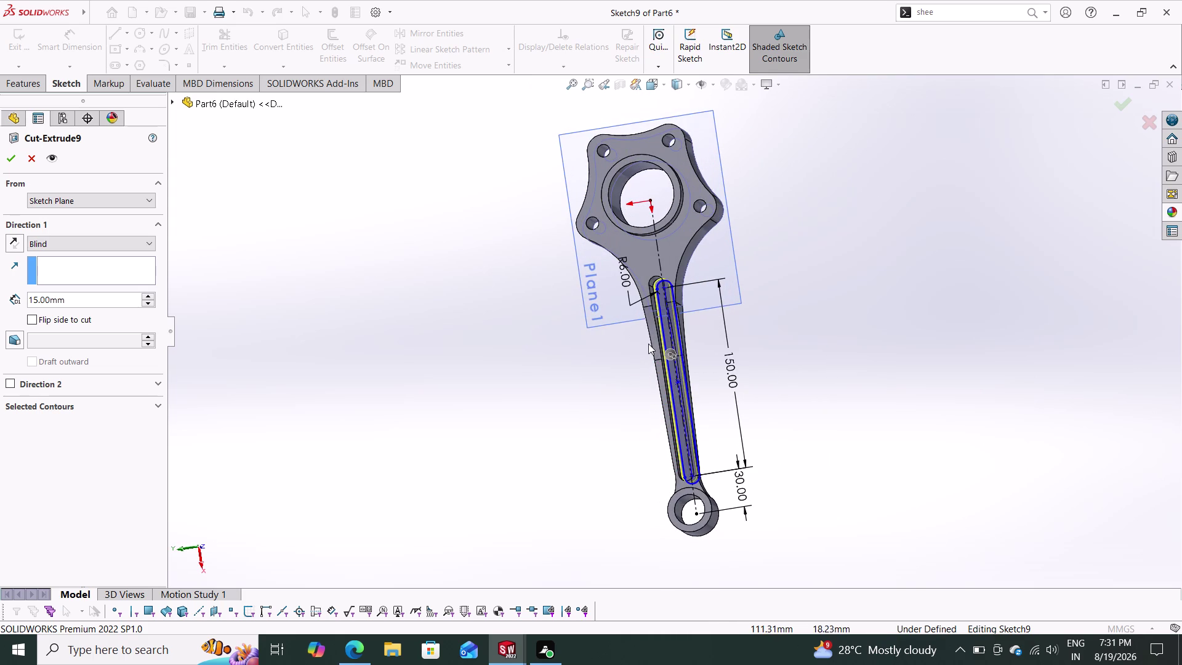
scroll(down, 3)
scroll(down, 3)
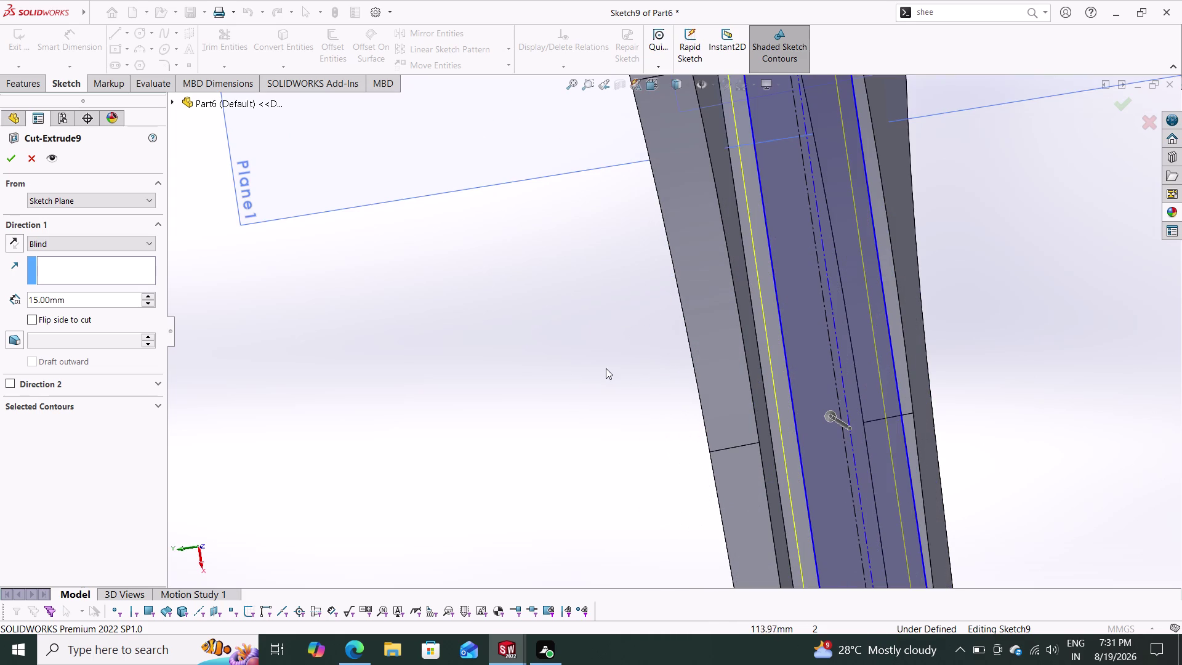
middle_drag(604, 369, 605, 376)
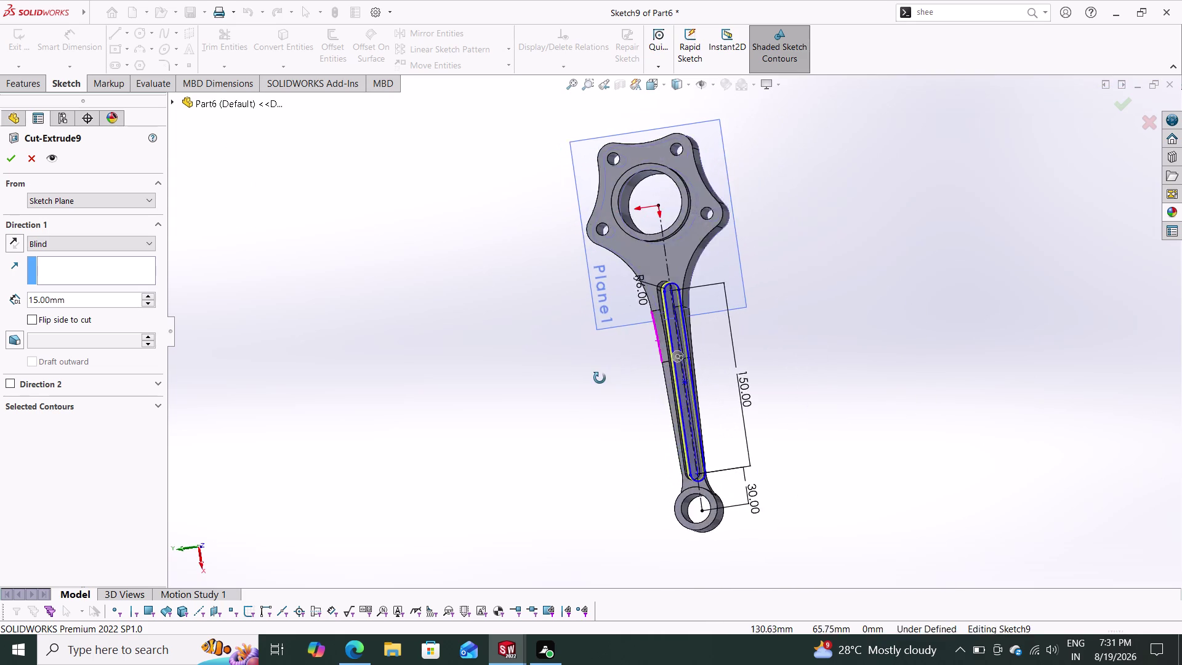
middle_drag(604, 376, 652, 405)
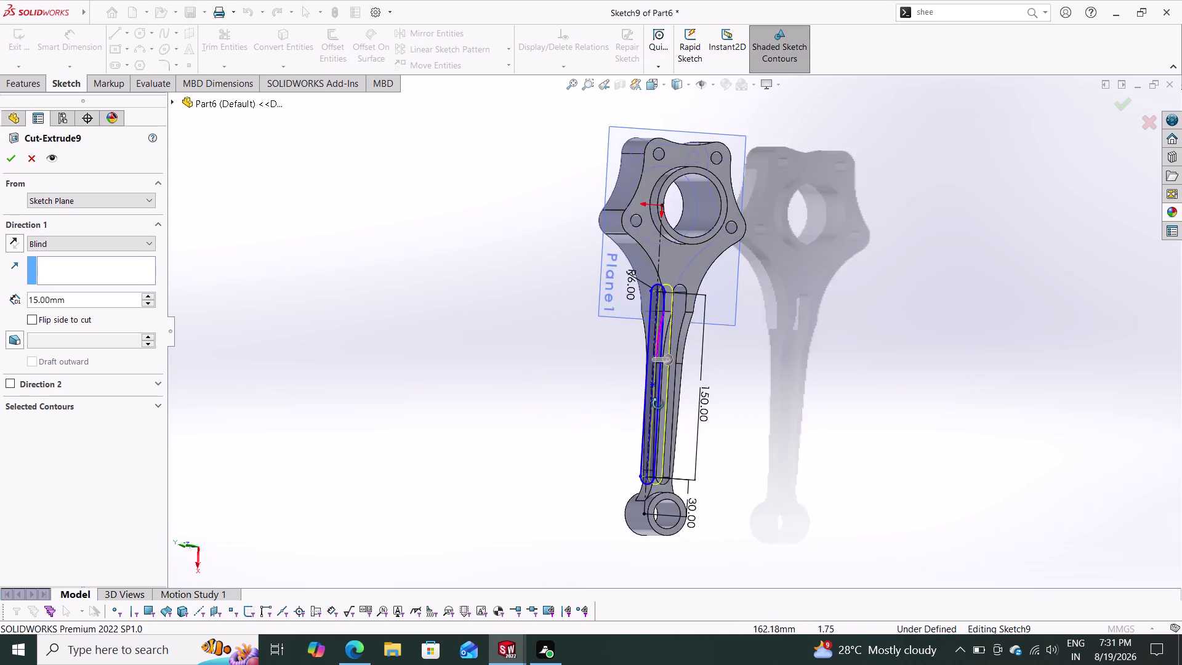
middle_drag(652, 405, 758, 415)
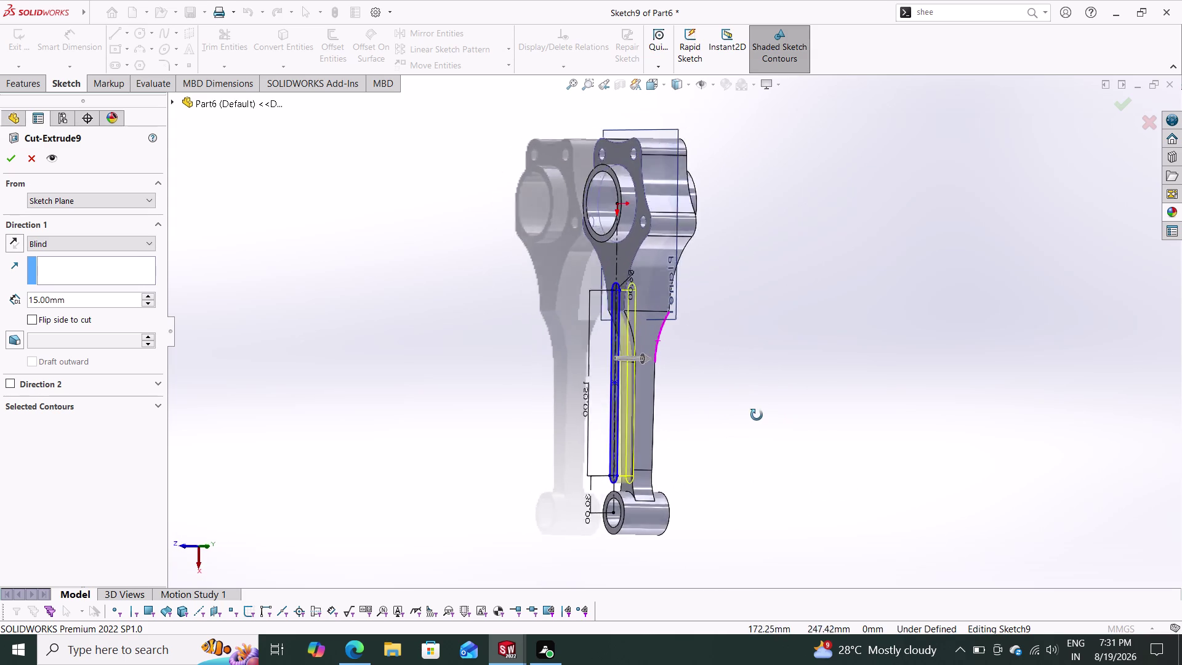
middle_drag(758, 415, 749, 416)
scroll(down, 3)
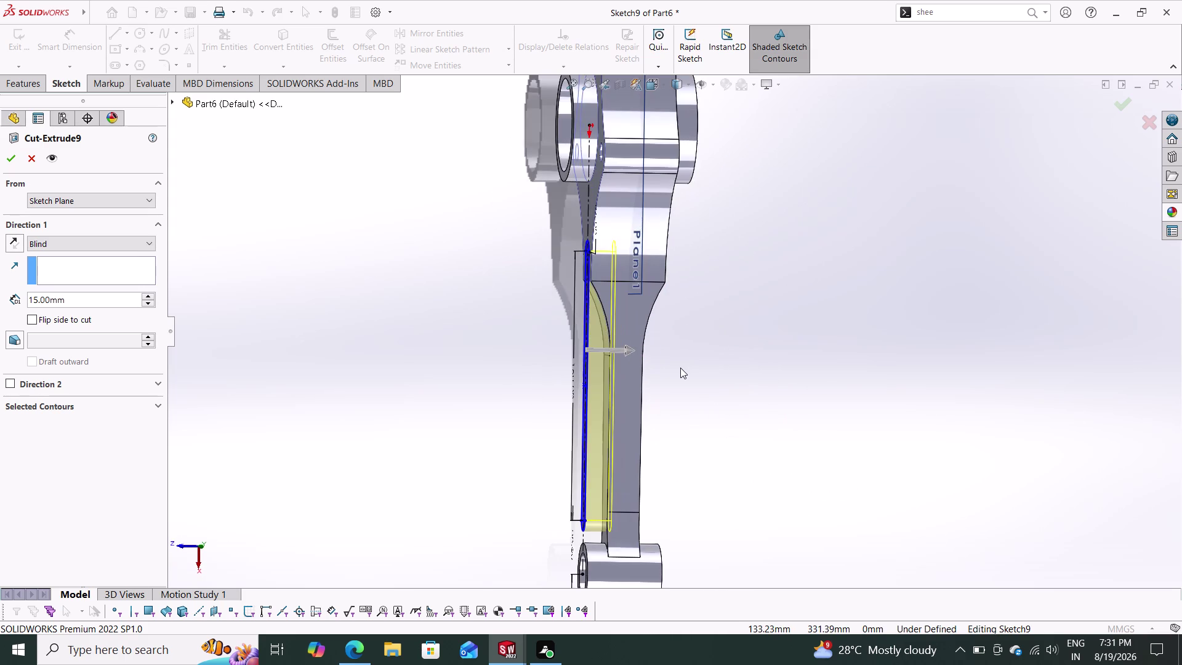
scroll(down, 3)
middle_drag(665, 403, 646, 407)
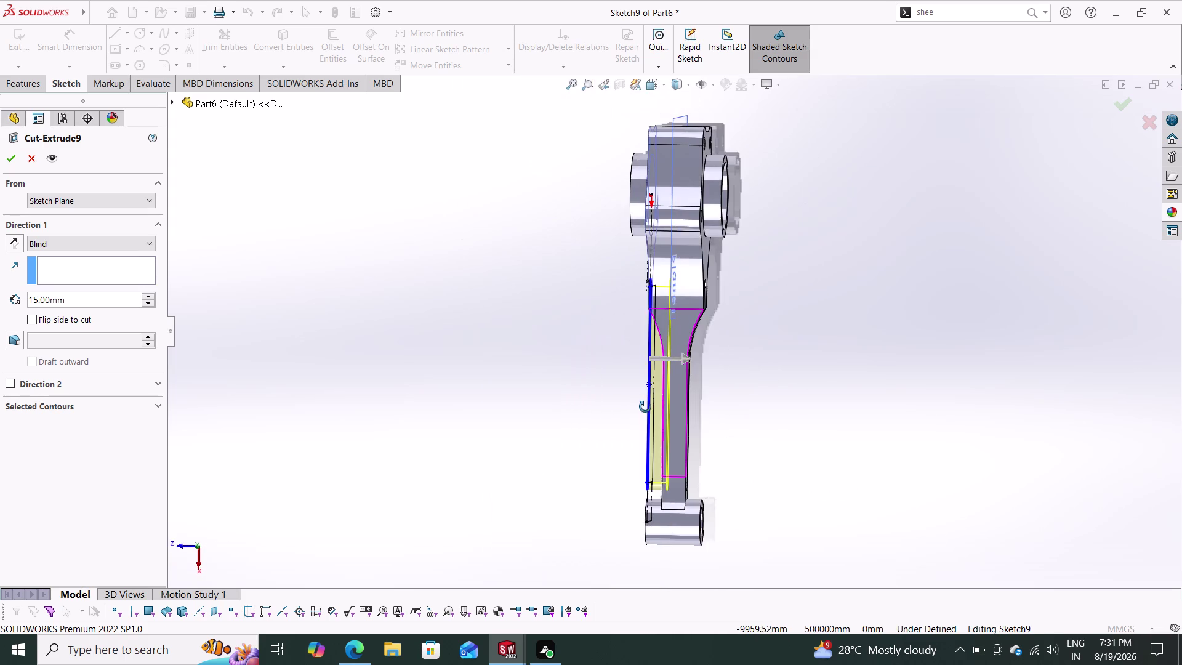
middle_drag(645, 407, 560, 419)
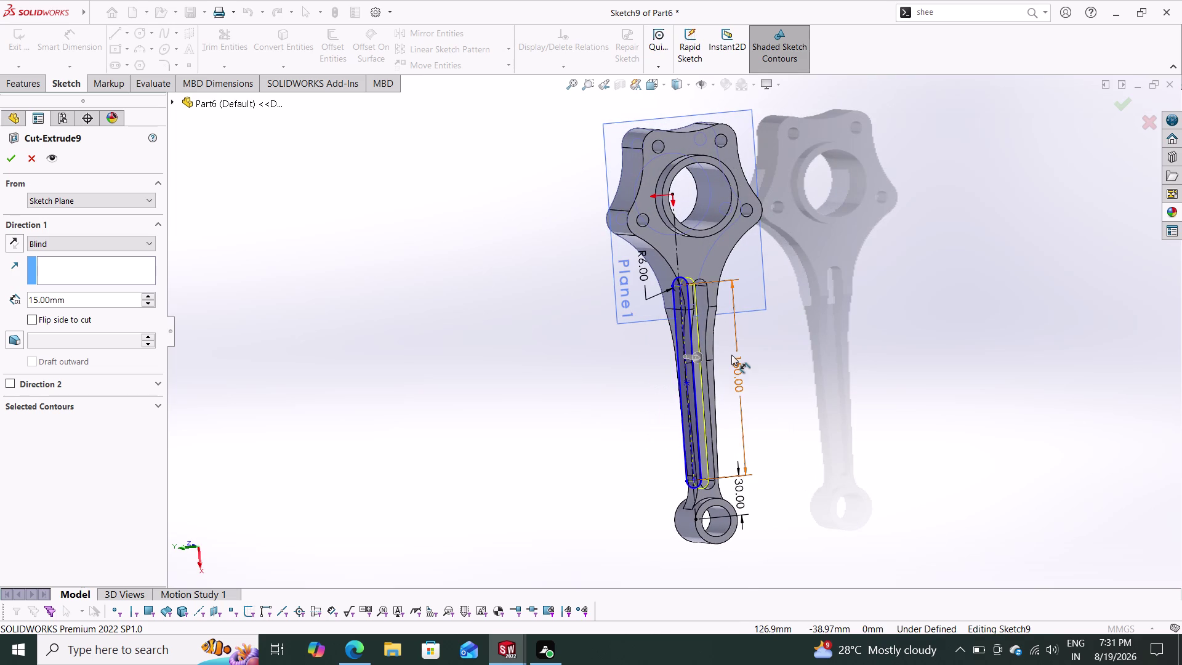
scroll(down, 3)
scroll(down, 3)
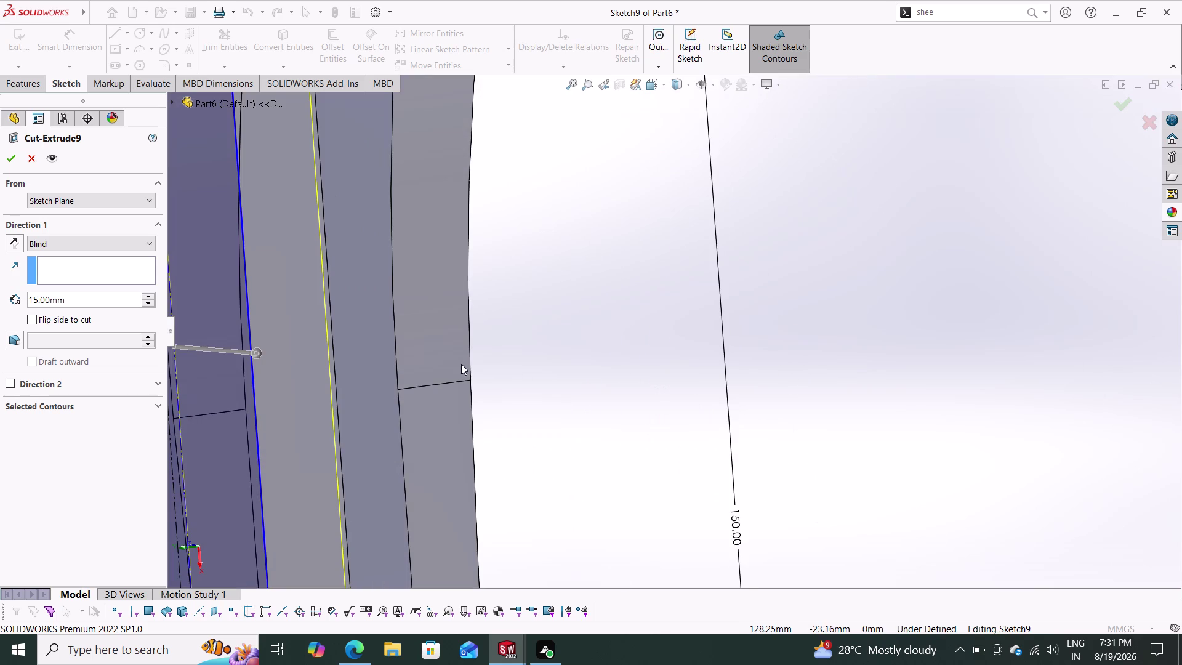
scroll(up, 3)
scroll(up, 3)
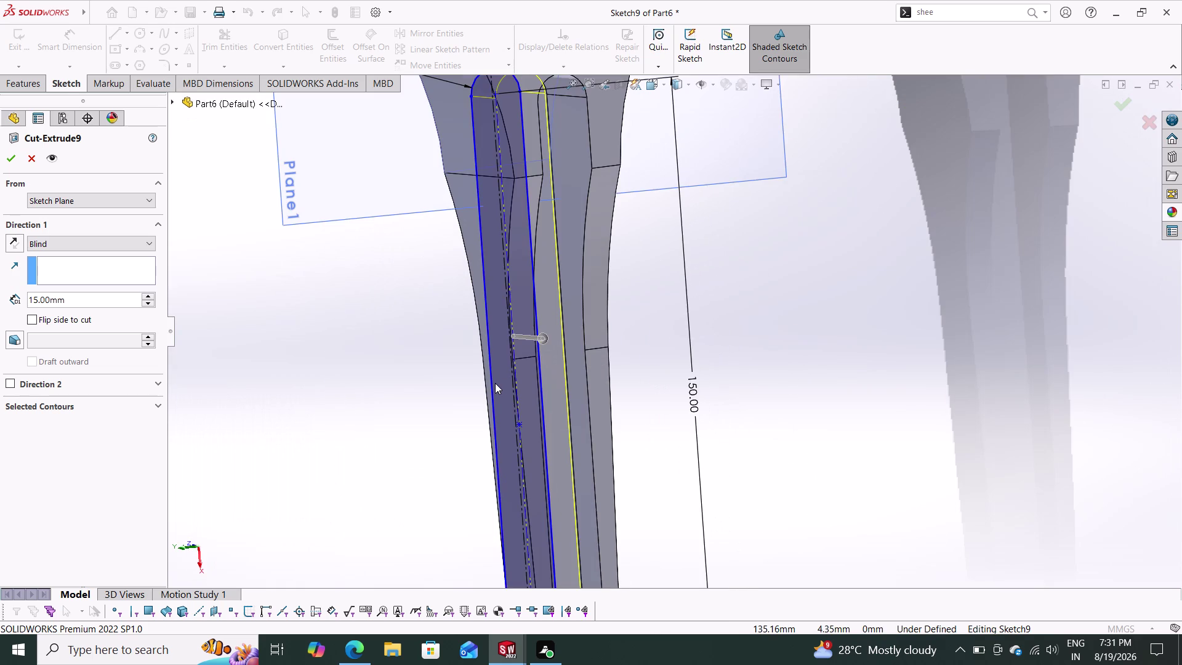
scroll(up, 3)
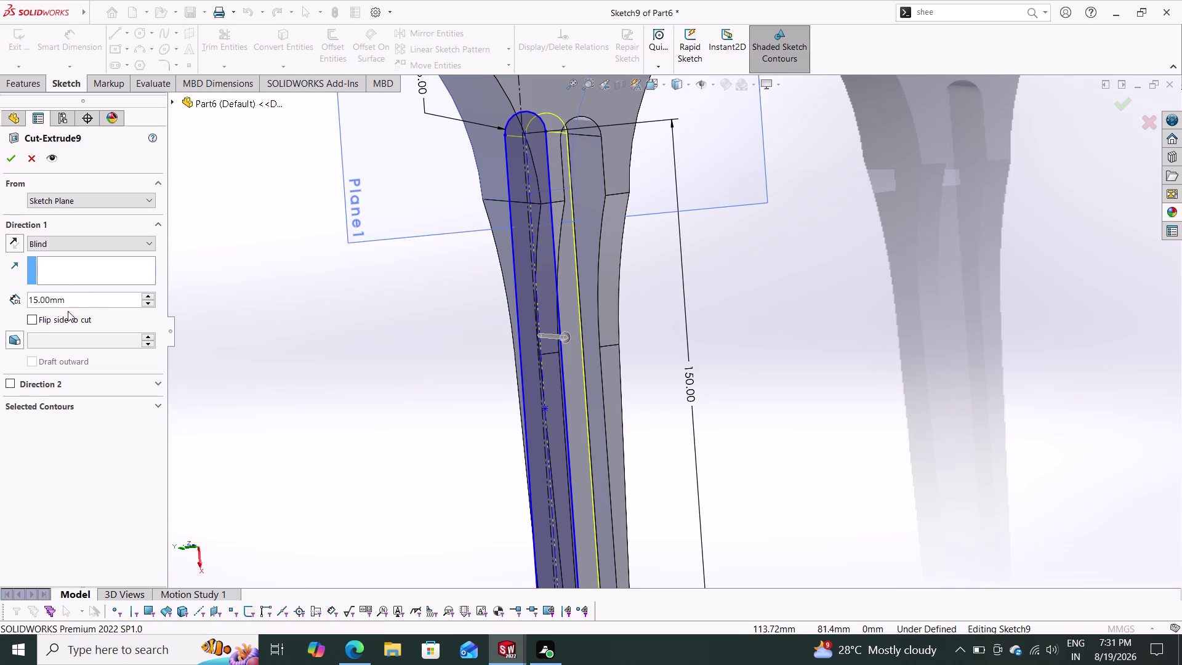
Set the slot cut's Blind depth to 17 mm and confirm.
click(84, 295)
drag(83, 295, 0, 295)
text(17)
key(Return)
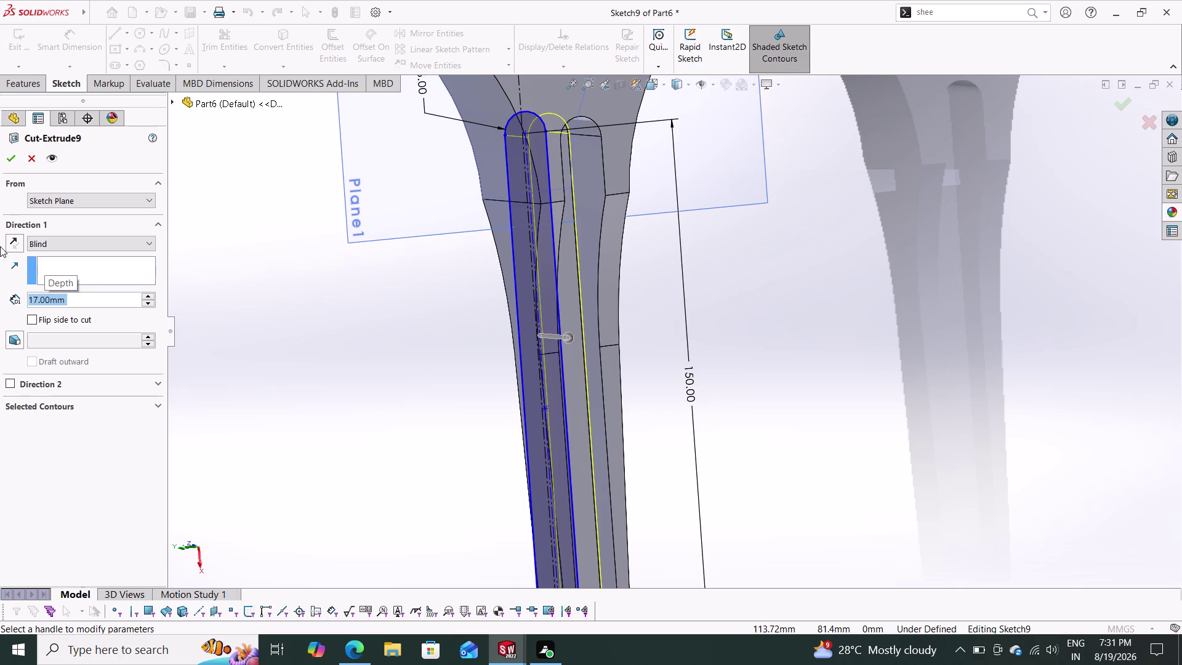
click(14, 164)
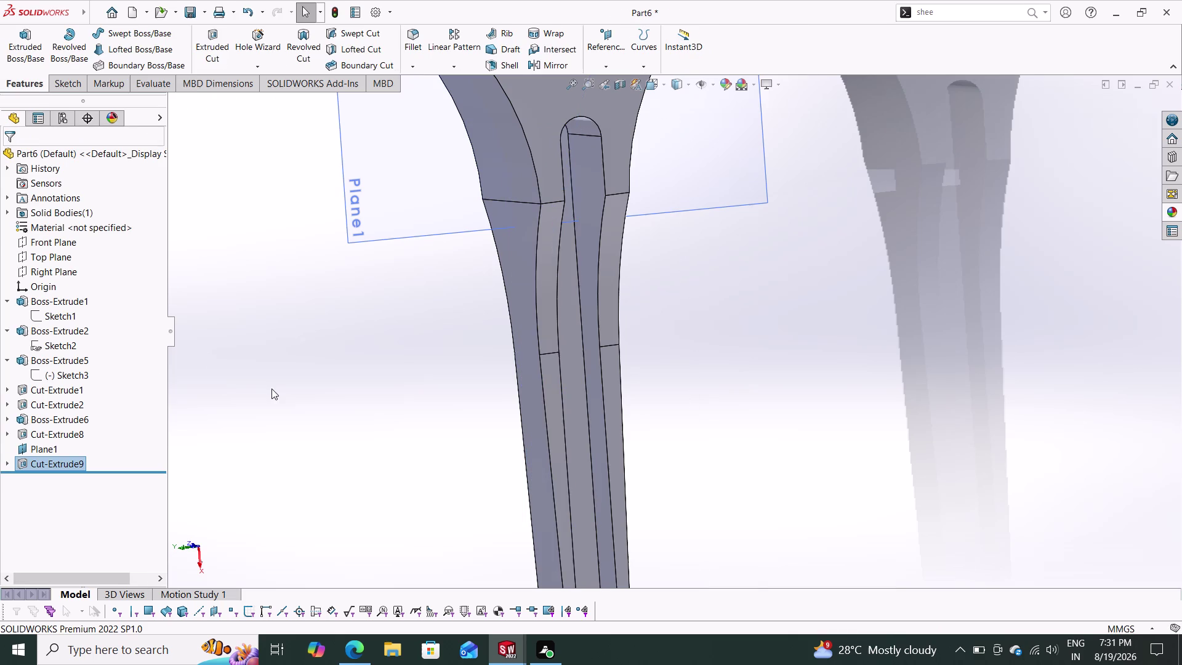
Orbit the rod to inspect the 17 mm slot pocket from several sides.
middle_drag(303, 373, 484, 352)
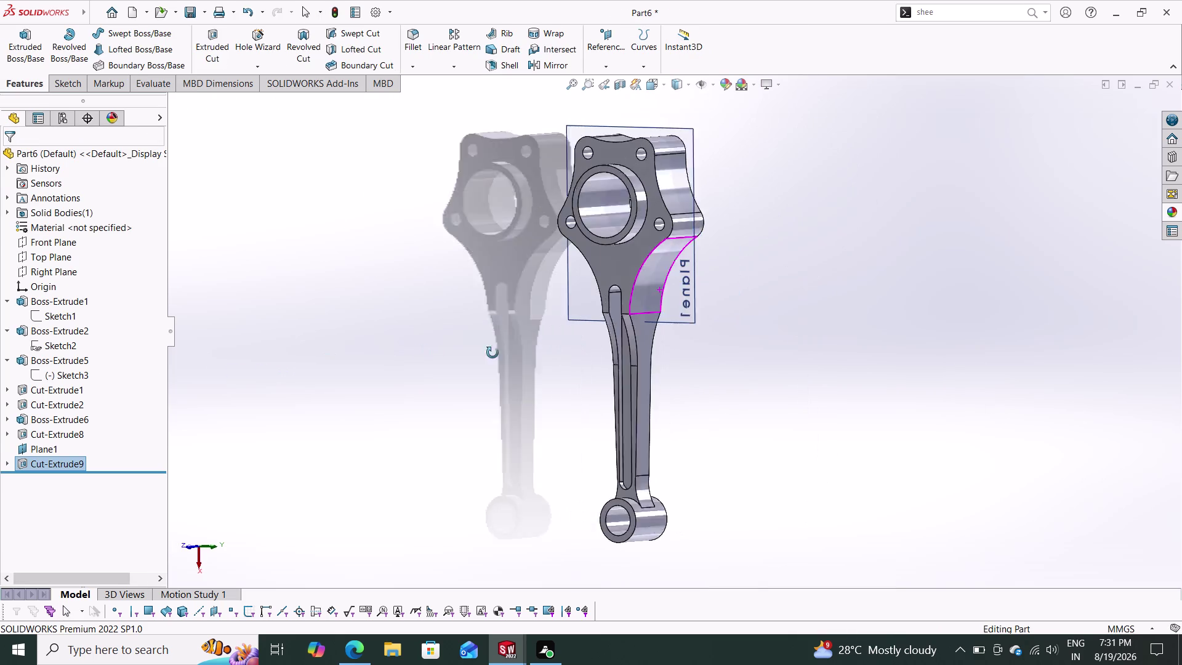
middle_drag(484, 352, 337, 361)
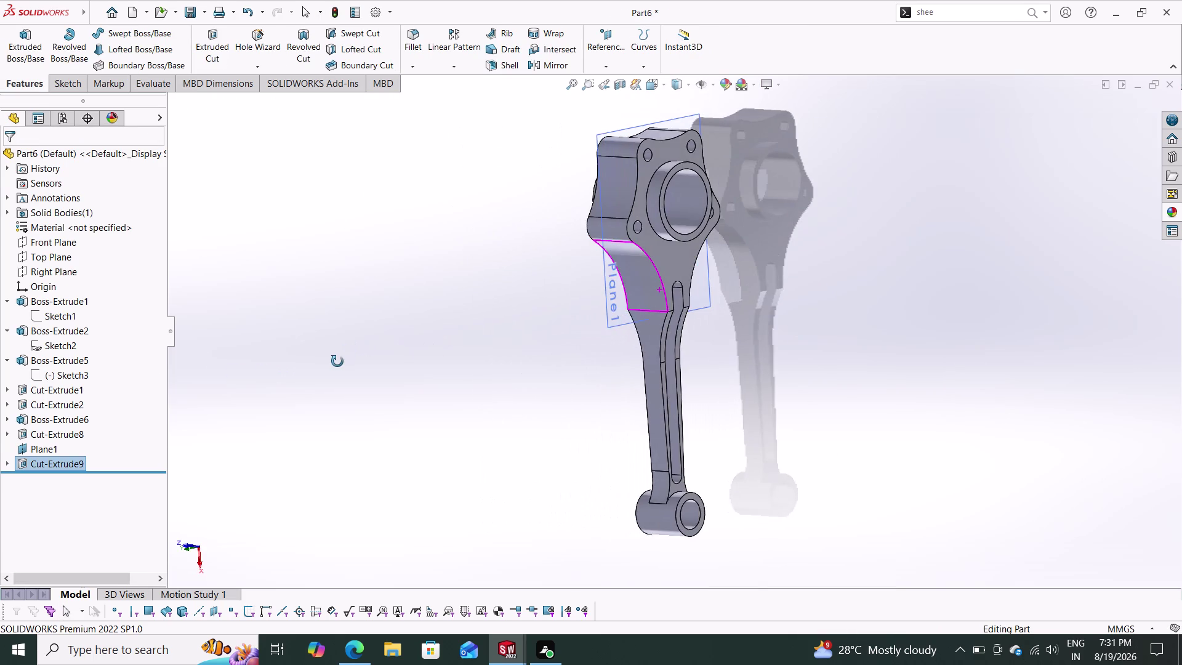
middle_drag(337, 361, 537, 397)
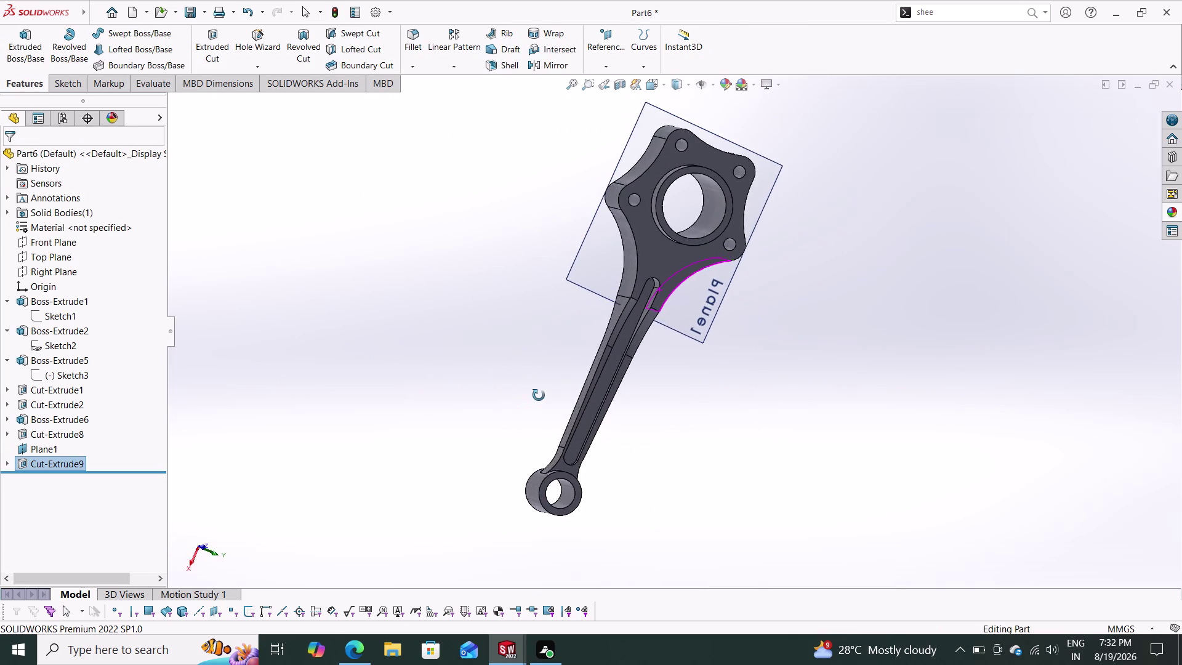
middle_drag(537, 397, 679, 364)
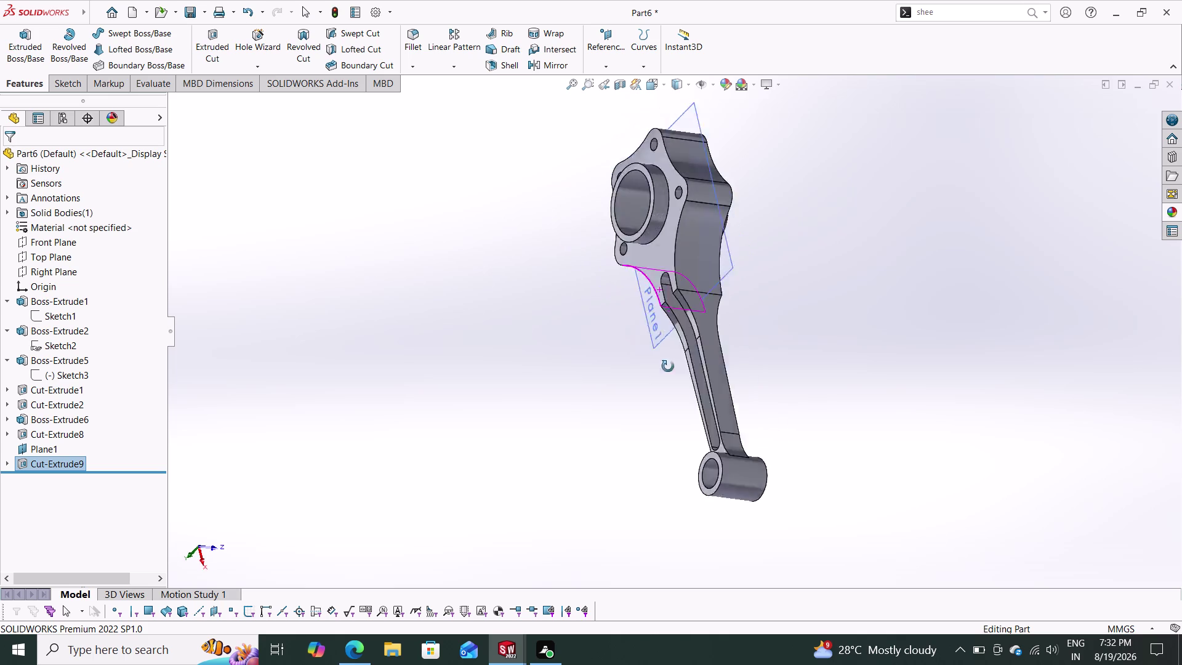
middle_drag(679, 364, 415, 219)
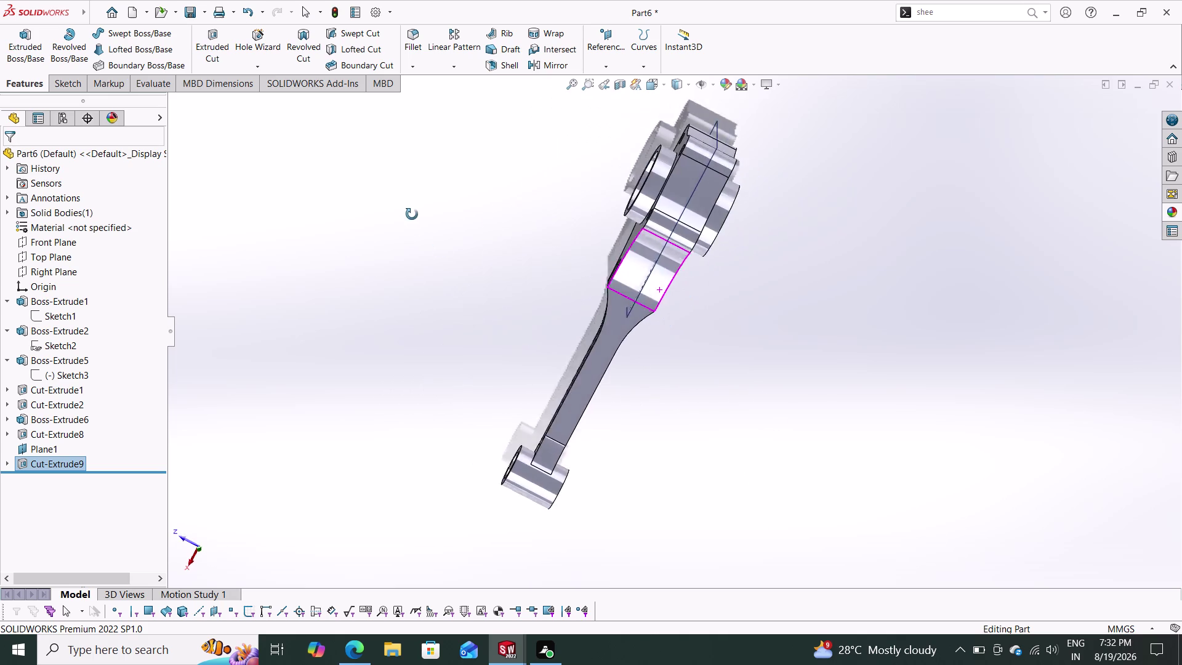
middle_drag(415, 218, 658, 383)
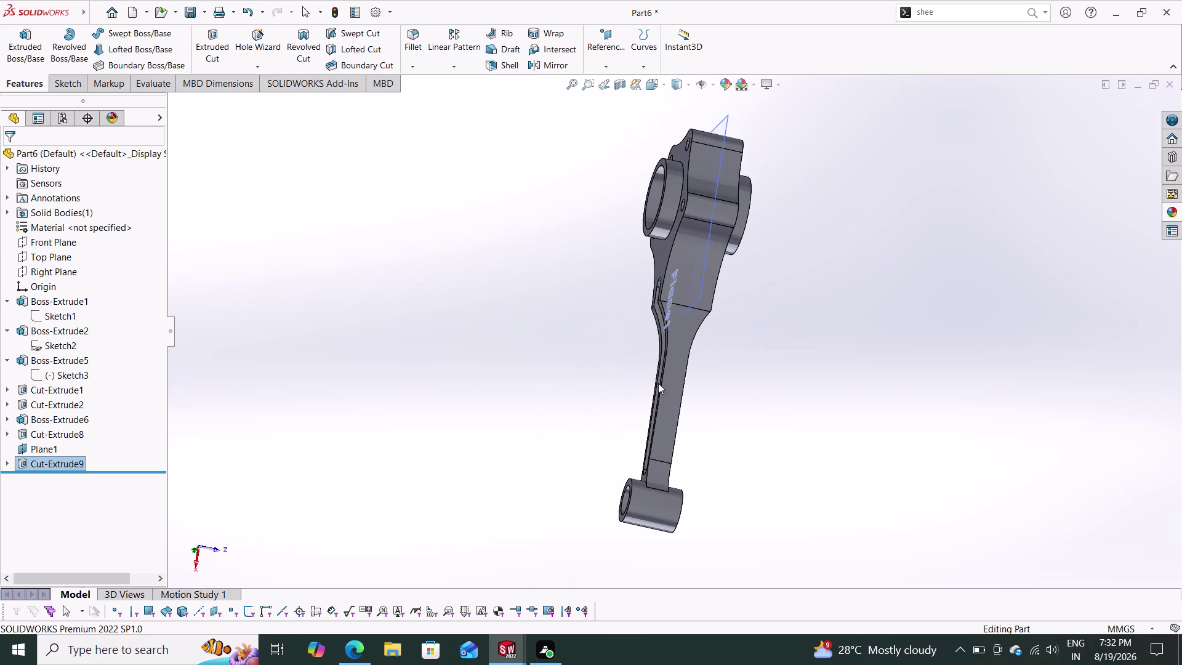
scroll(down, 3)
scroll(up, 3)
middle_drag(702, 378, 610, 362)
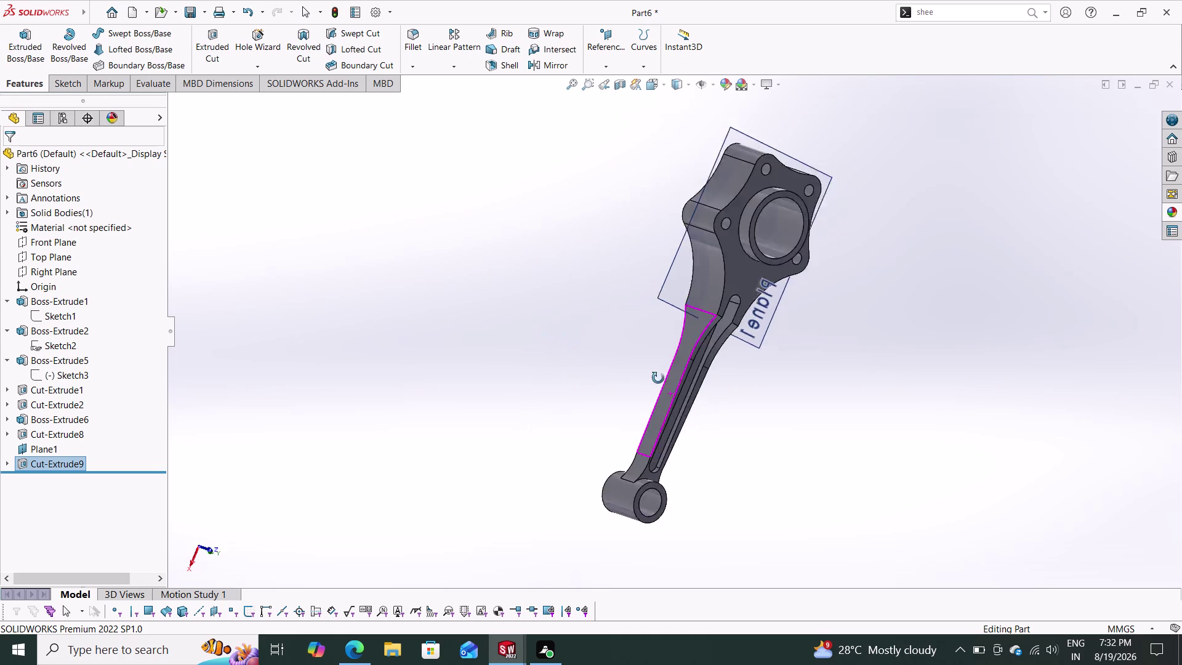
middle_drag(610, 362, 617, 394)
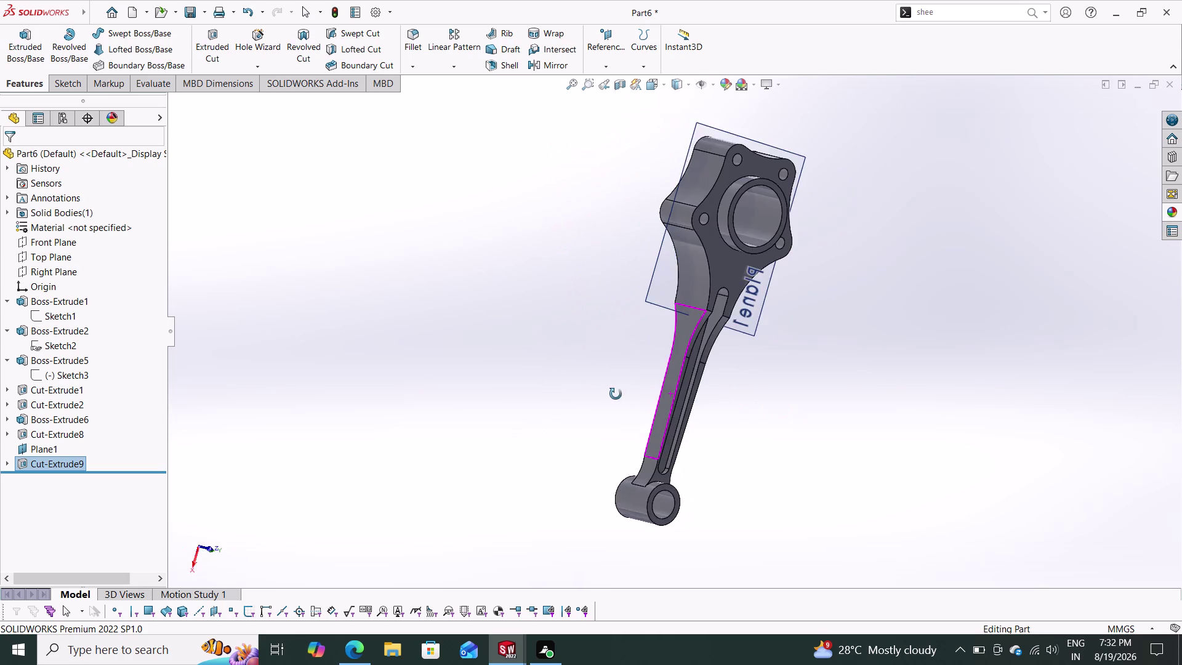
middle_drag(616, 394, 524, 373)
Edit Cut-Extrude9 to an 18 mm depth and orbit to inspect the deeper slot.
click(39, 463)
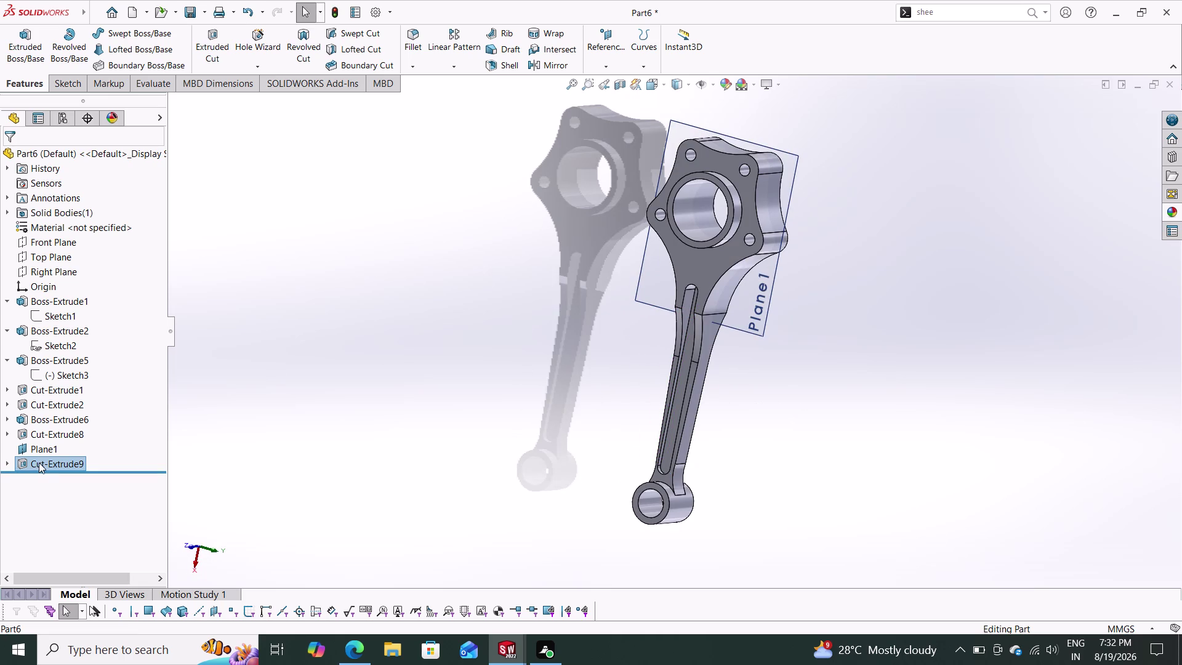
click(35, 477)
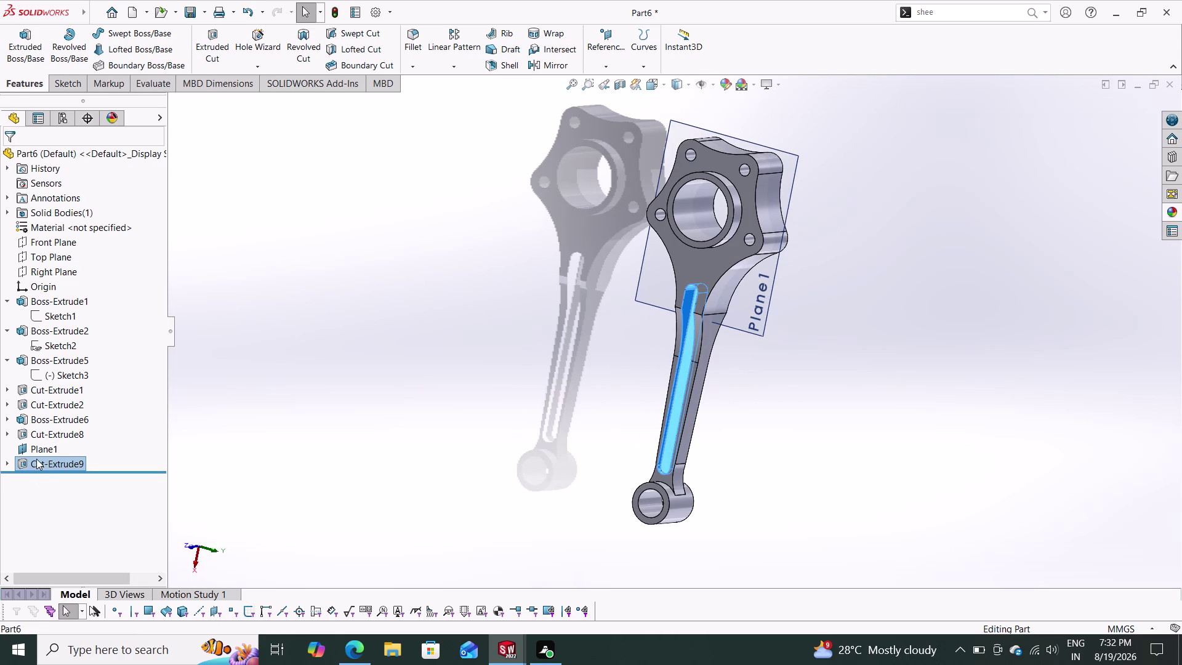
key(Escape)
click(35, 461)
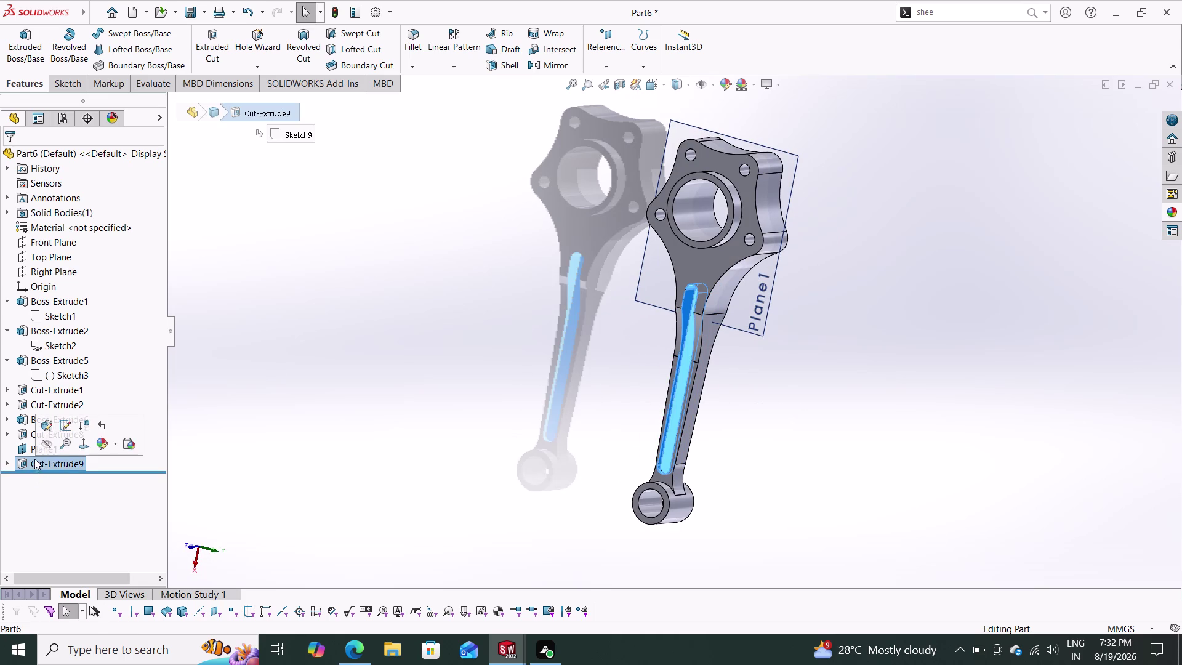
click(45, 427)
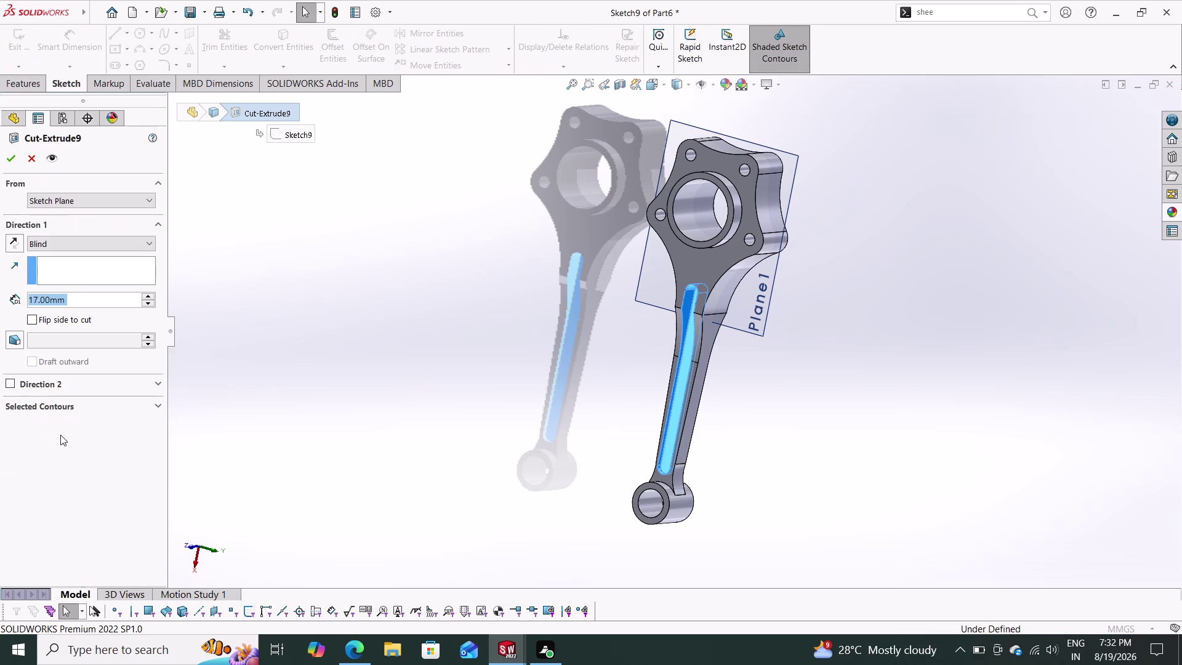
text(1)
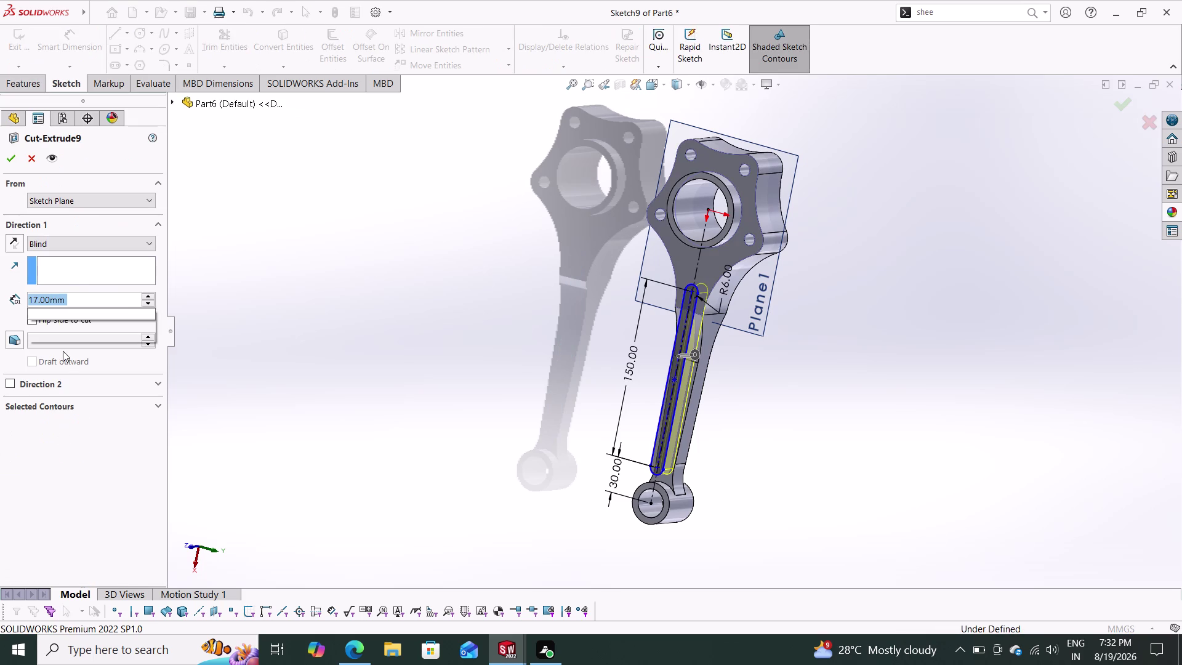
text(8)
key(Return)
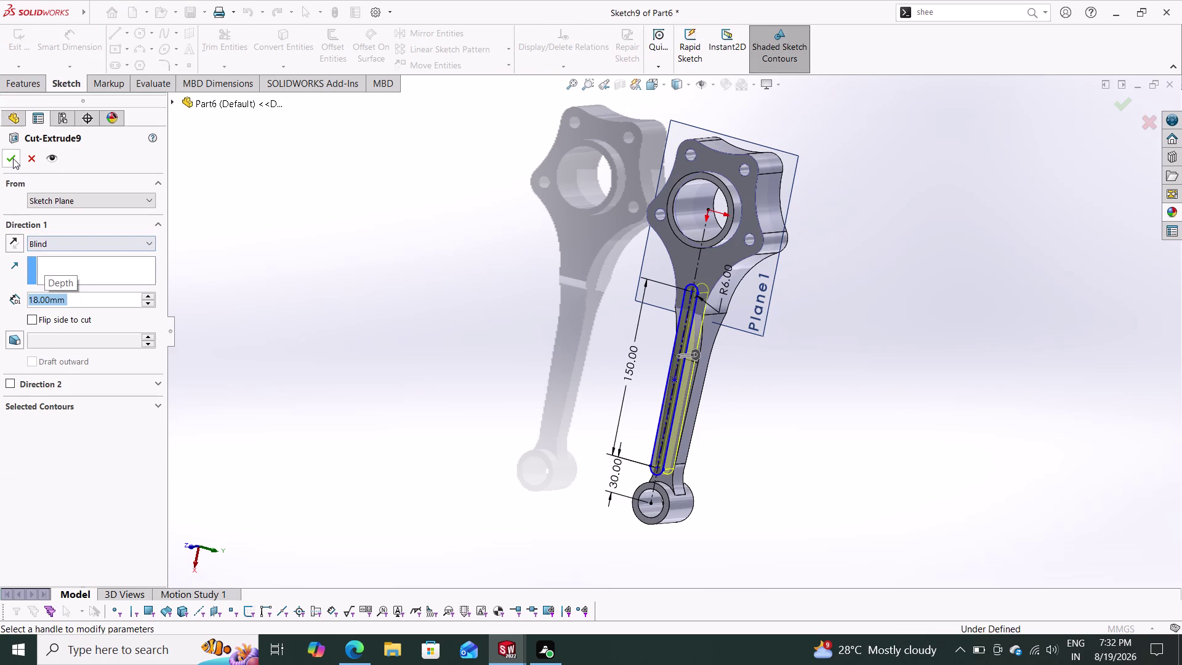
click(13, 158)
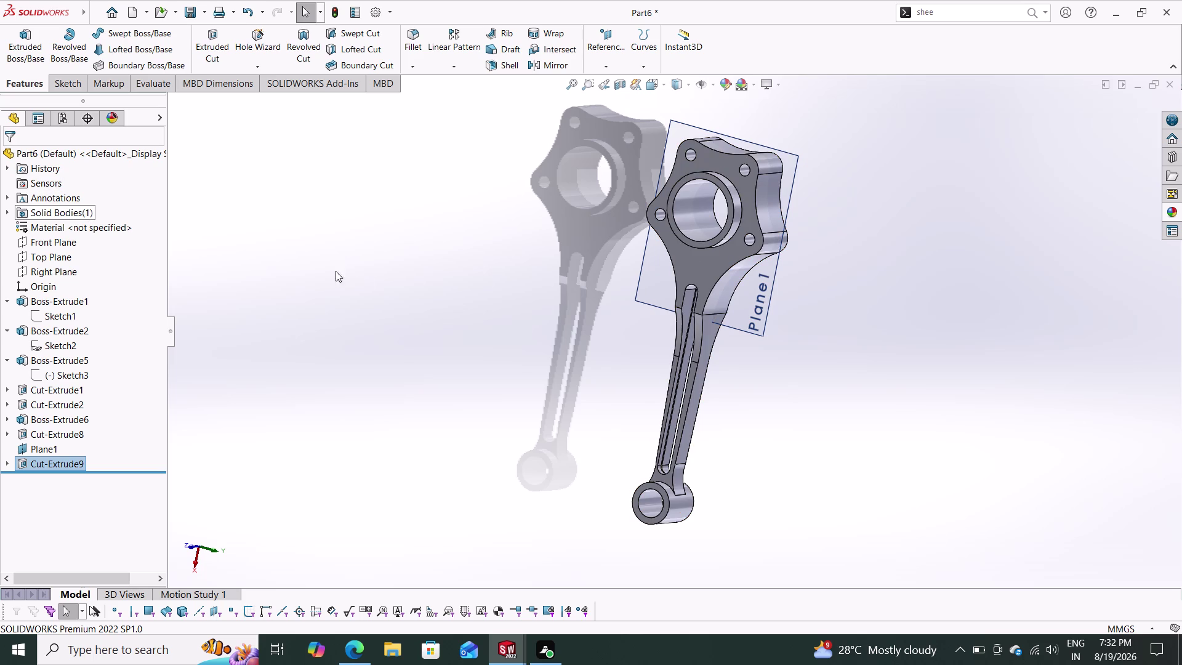
middle_drag(824, 444, 712, 456)
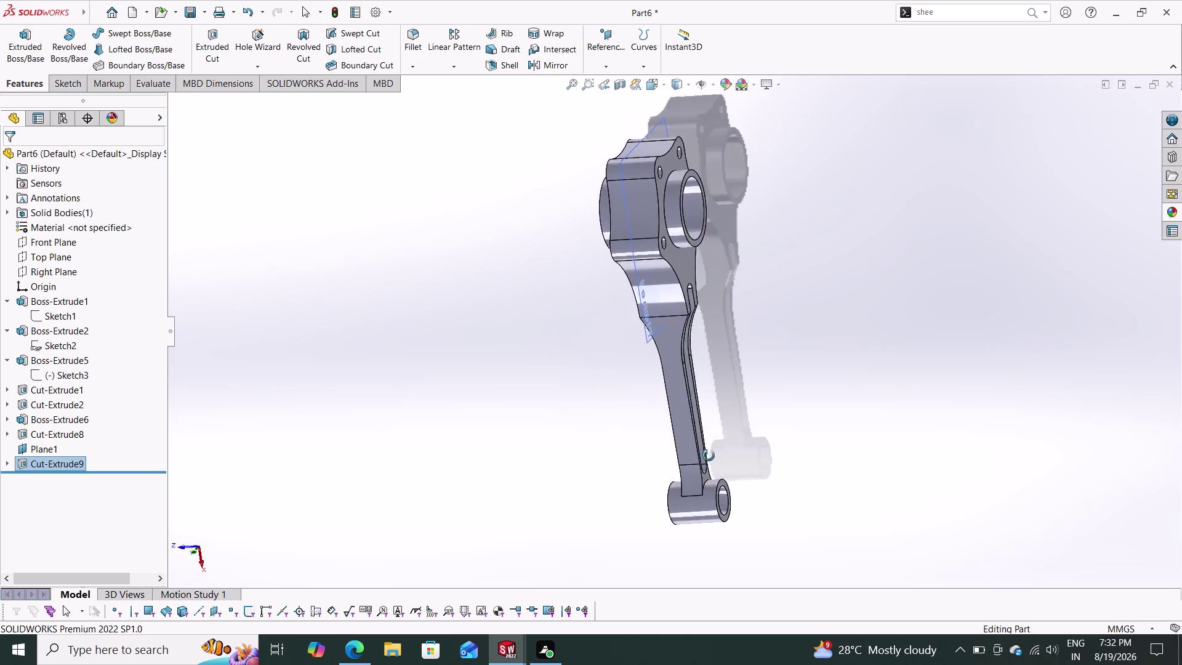
middle_drag(712, 456, 568, 468)
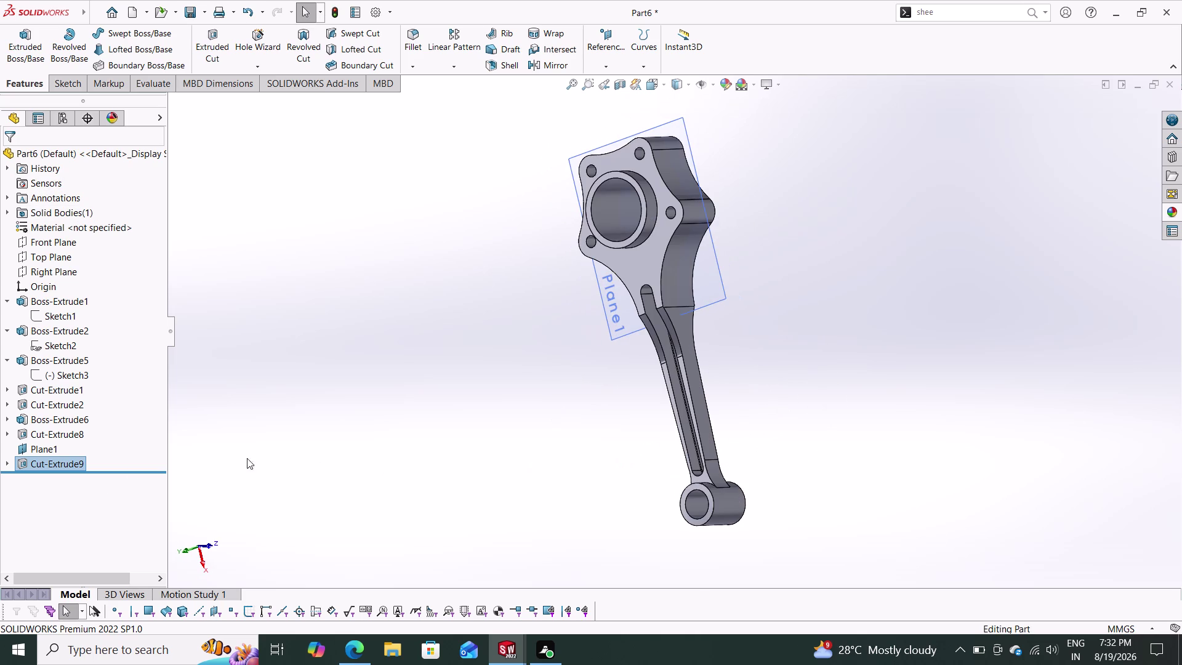
Edit Cut-Extrude9 again, entering 18-5 for a 13 mm depth.
click(67, 463)
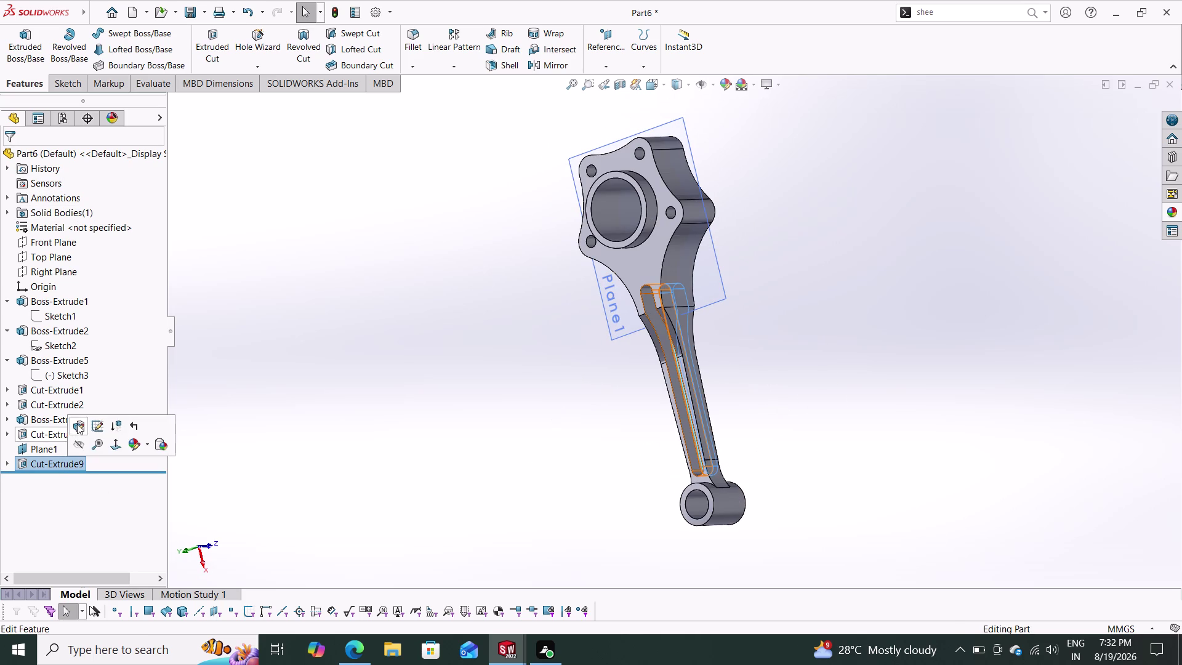
click(77, 423)
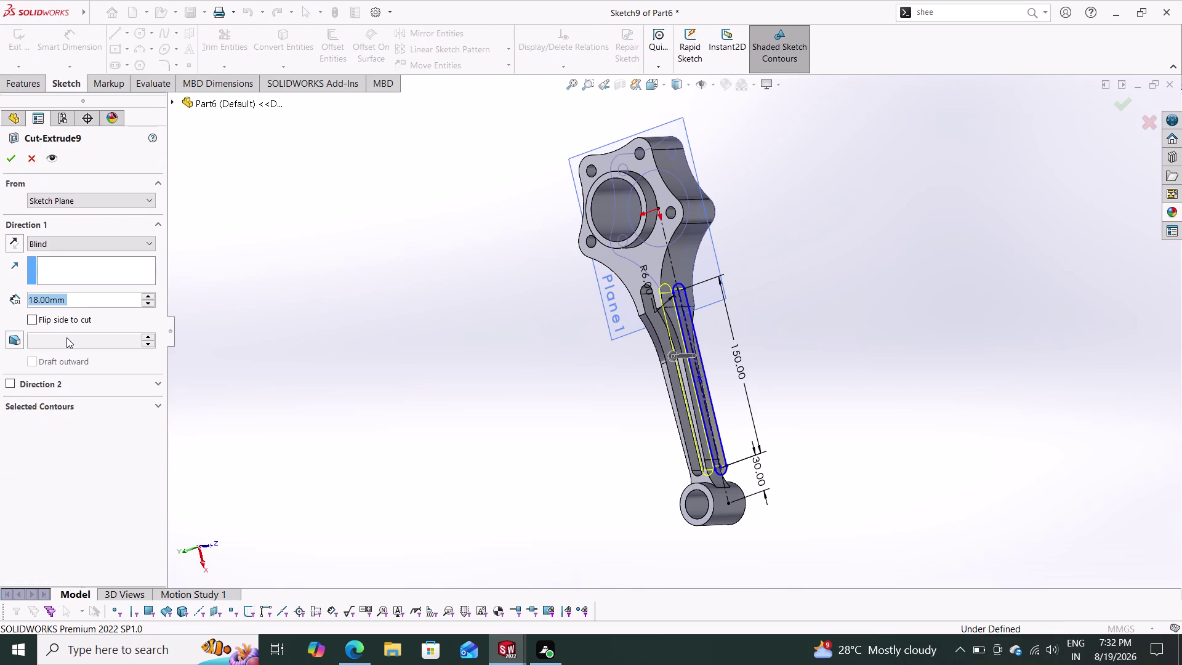
text(18-5)
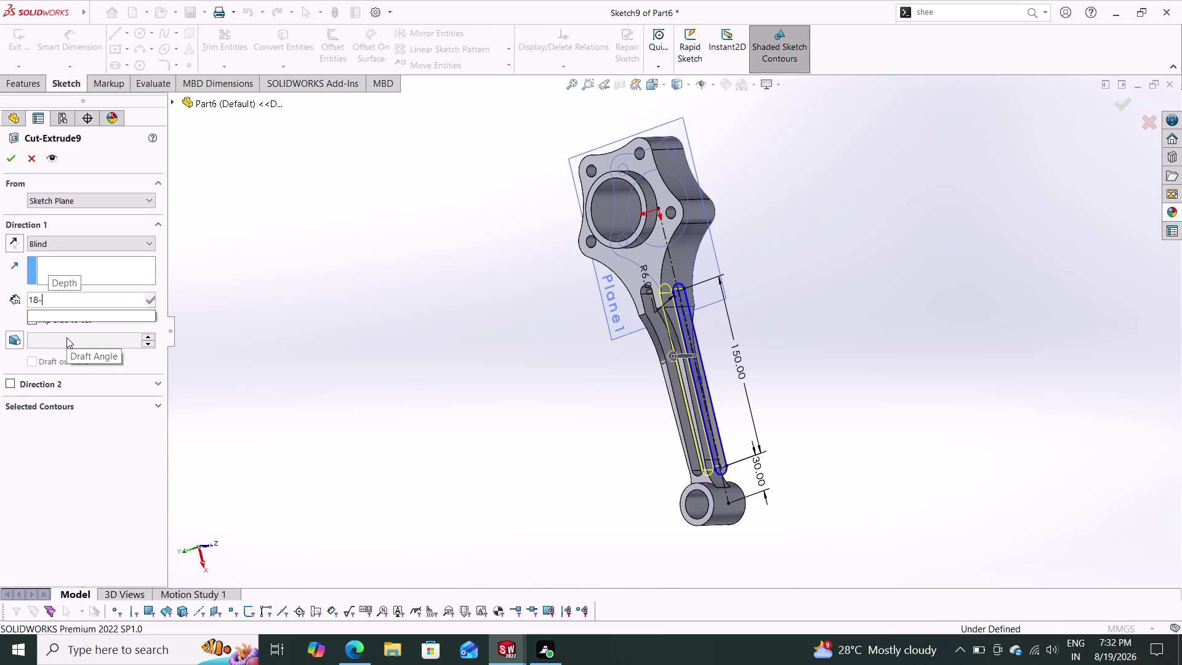
key(Return)
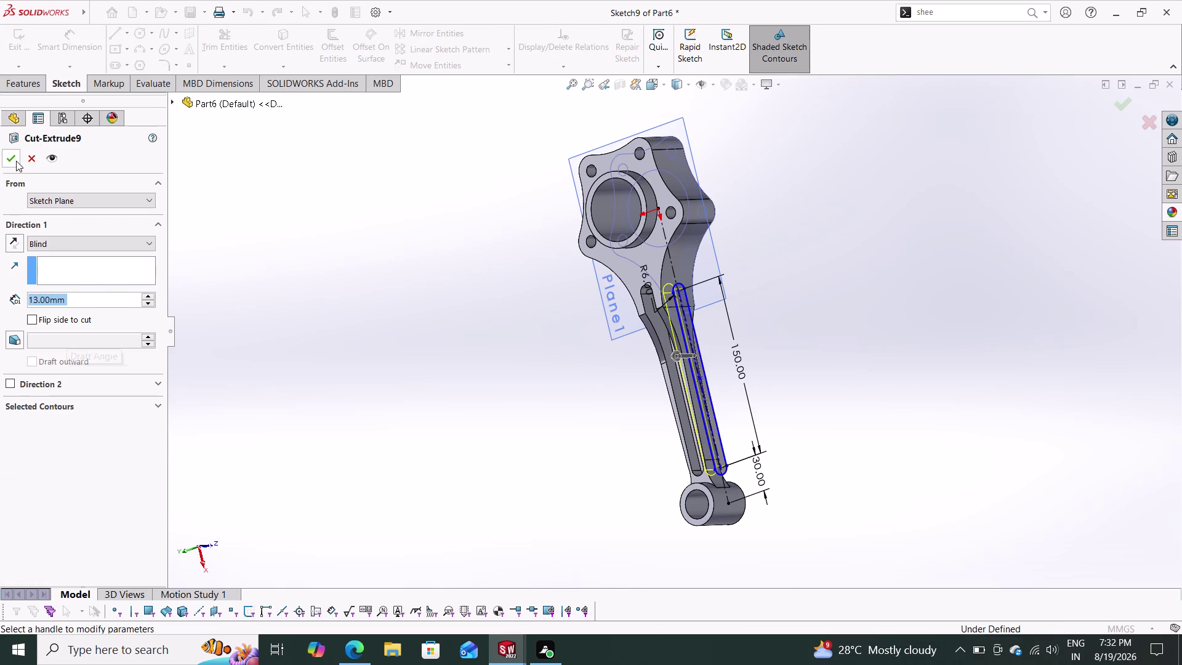
click(15, 160)
middle_drag(465, 370, 584, 368)
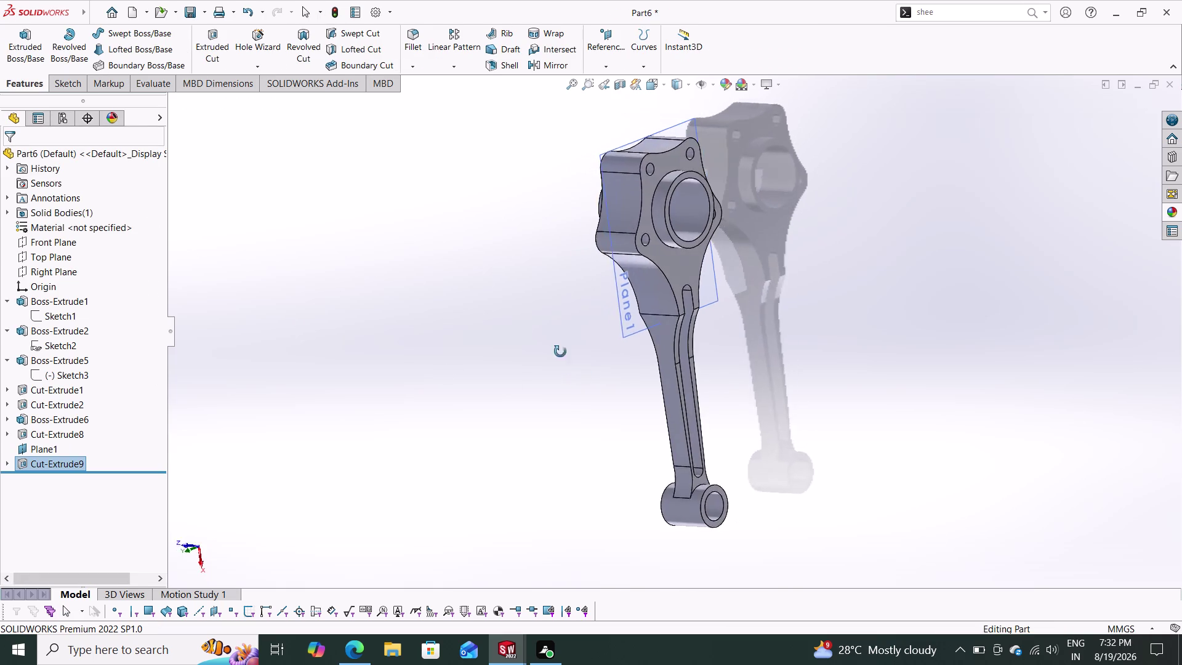
Orbit the rod to inspect the 13 mm slot pocket edge-on and from the big end.
middle_drag(585, 367, 500, 354)
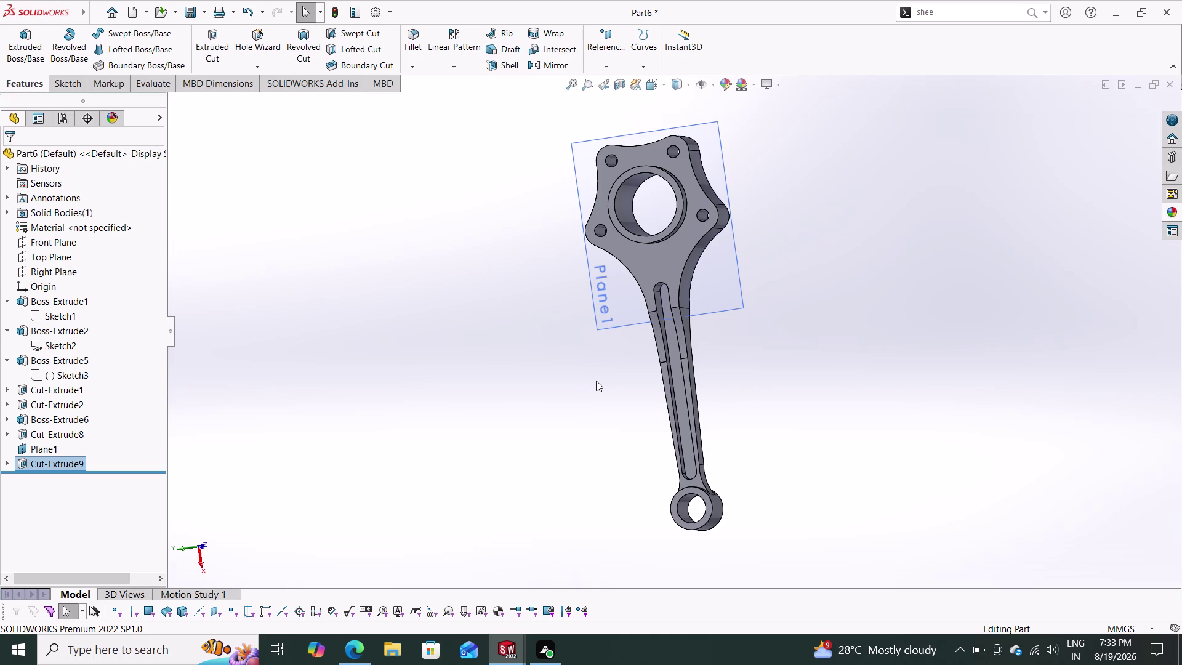
middle_drag(573, 376, 643, 381)
middle_drag(593, 381, 687, 373)
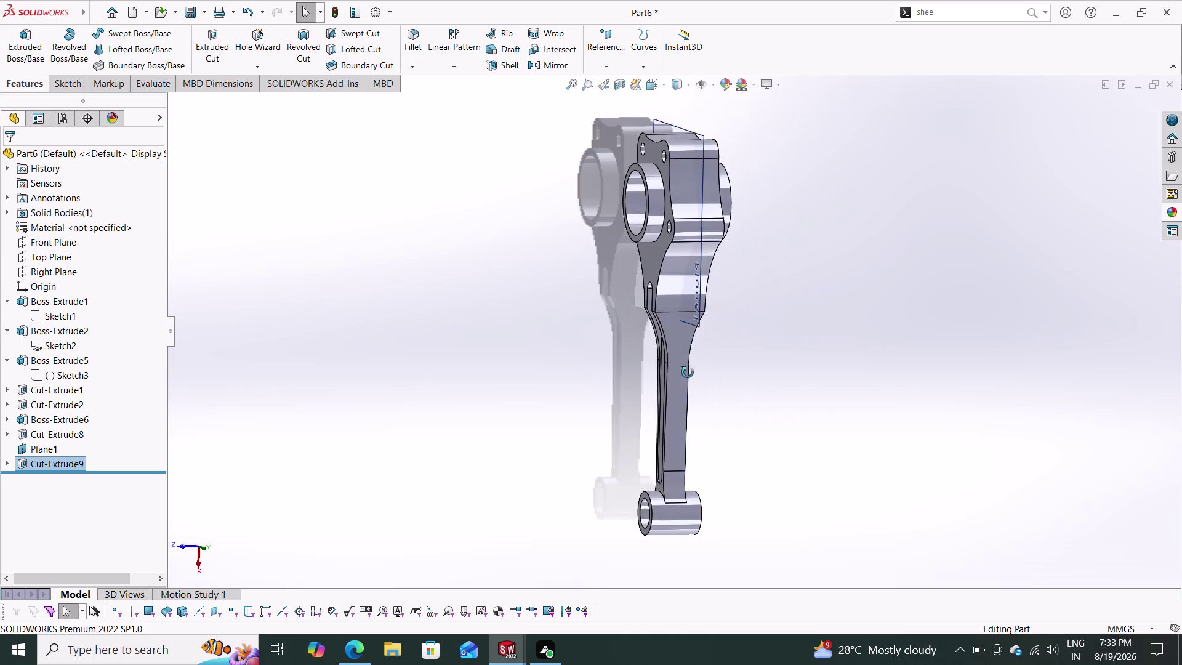
middle_drag(687, 373, 645, 354)
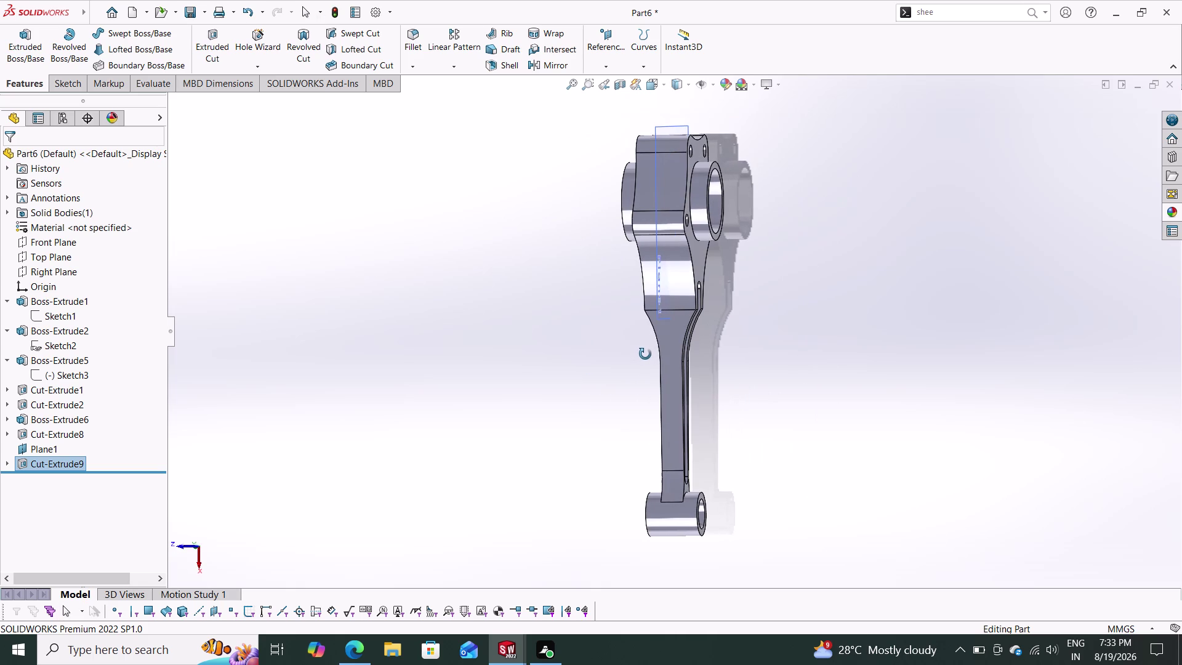
middle_drag(645, 354, 706, 353)
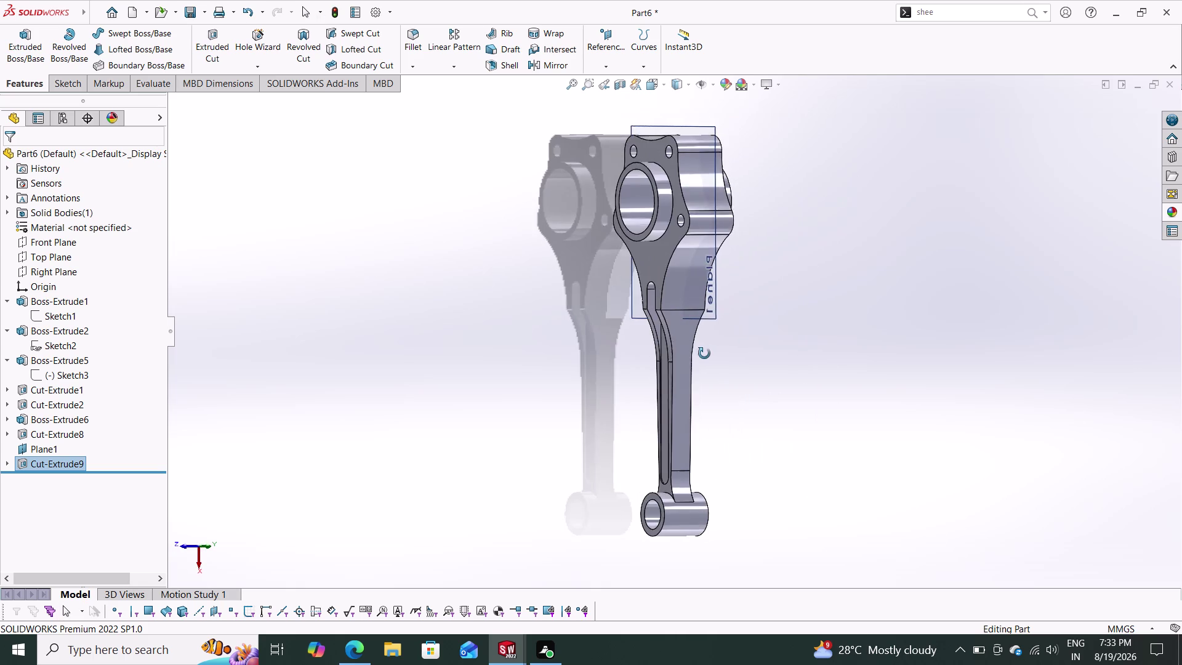
middle_drag(706, 353, 691, 351)
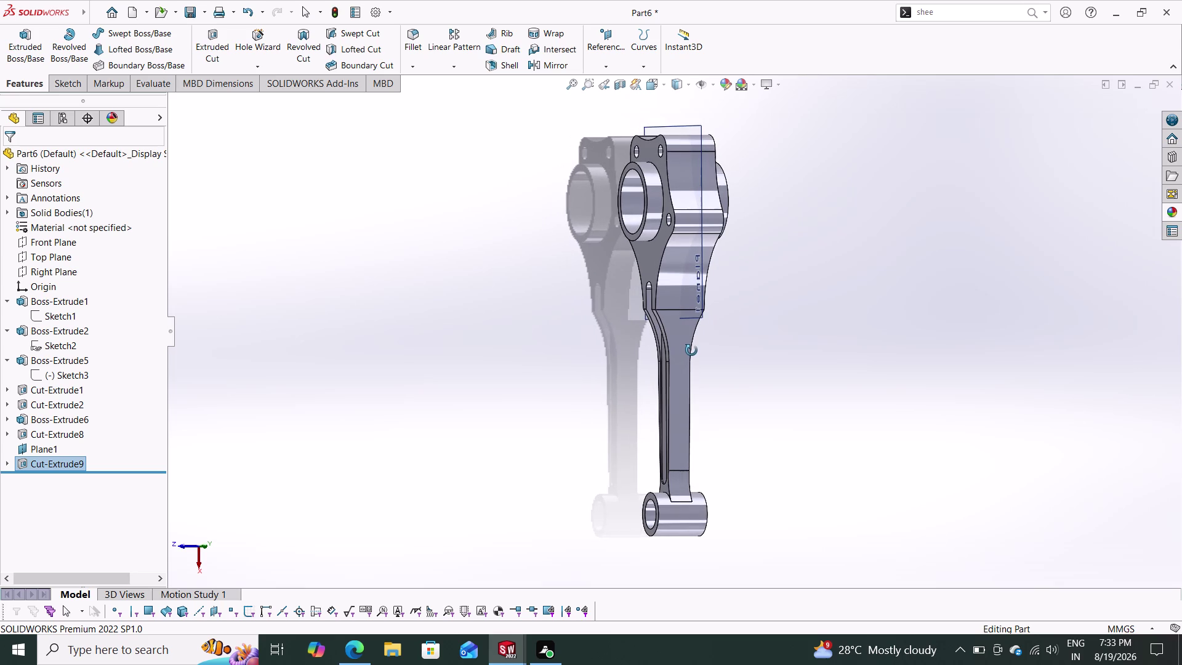
middle_drag(692, 350, 607, 345)
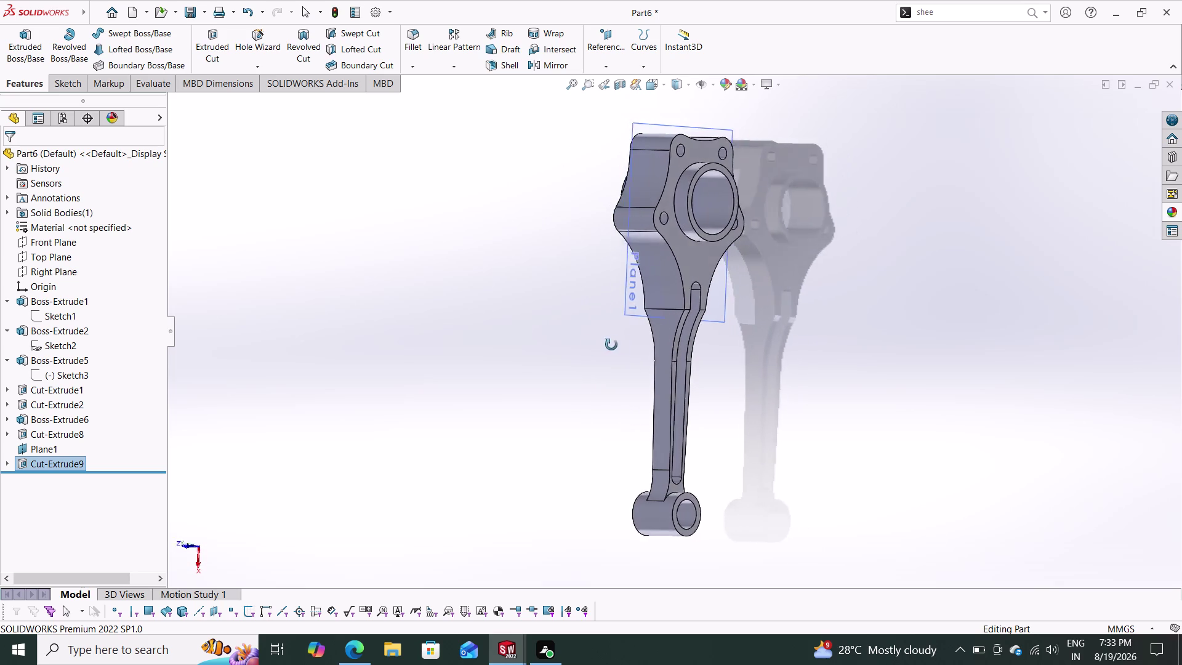
middle_drag(607, 345, 663, 333)
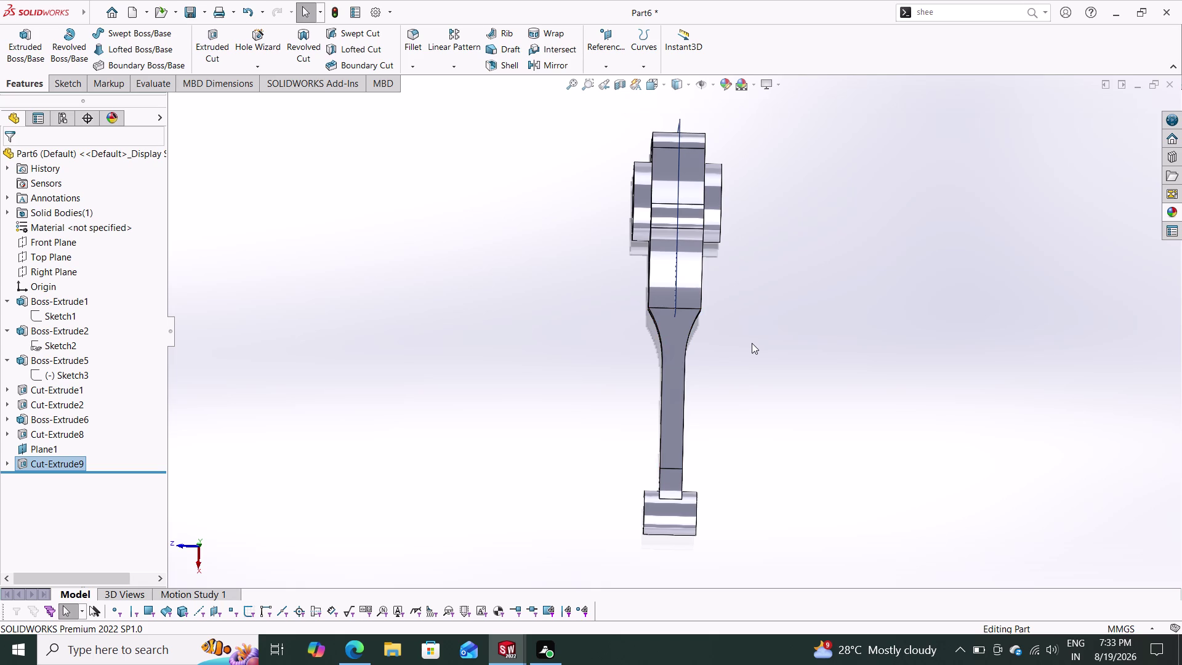
middle_drag(752, 342, 546, 290)
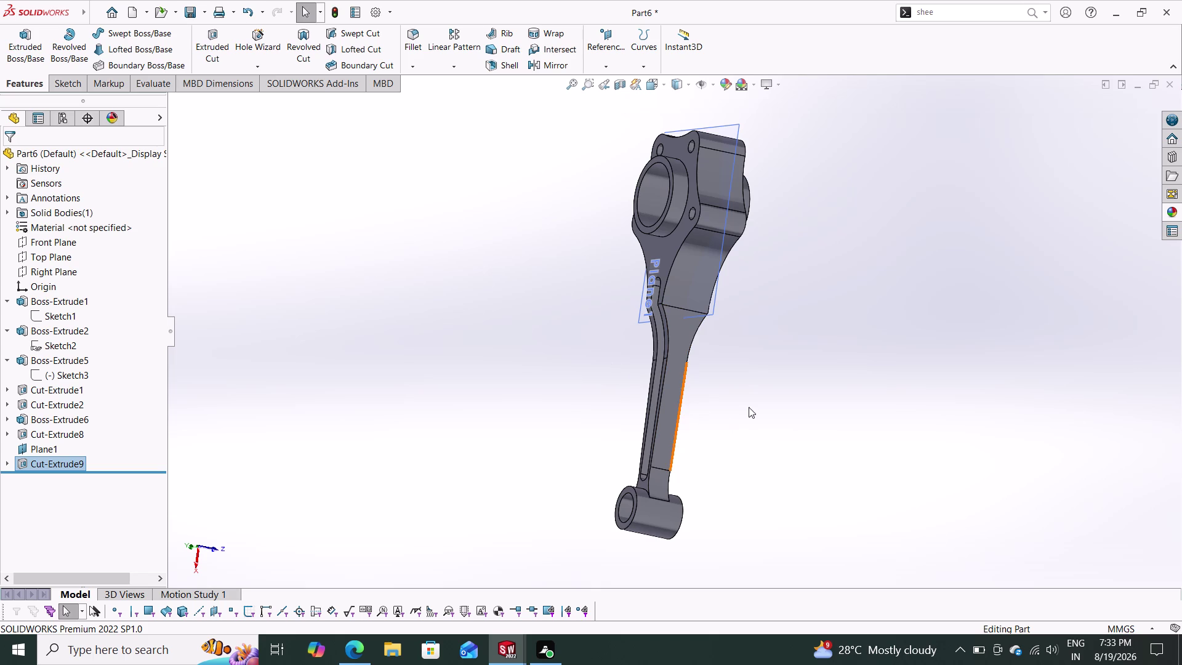
middle_drag(799, 397, 628, 320)
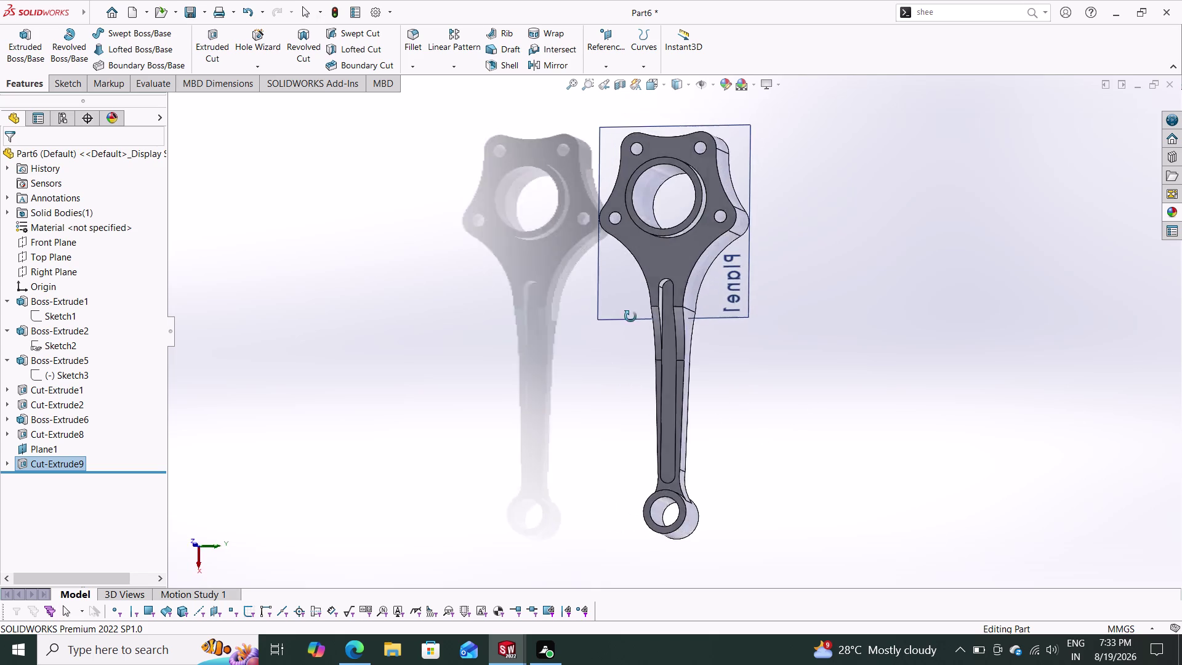
middle_drag(628, 320, 646, 310)
click(28, 449)
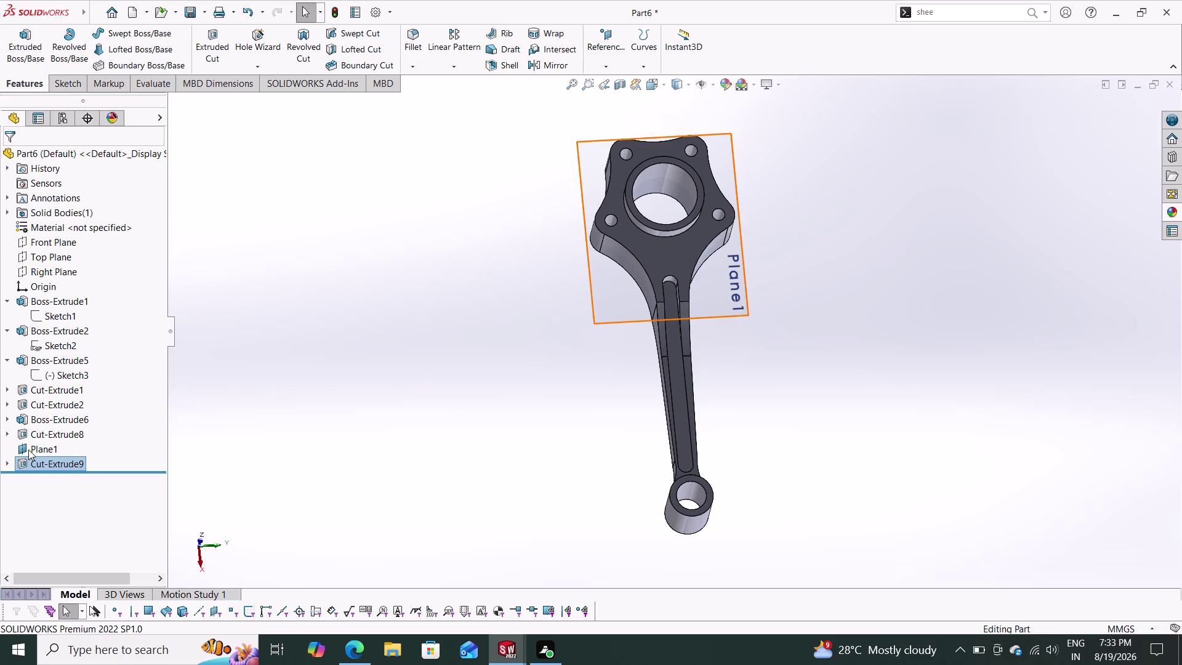
click(59, 431)
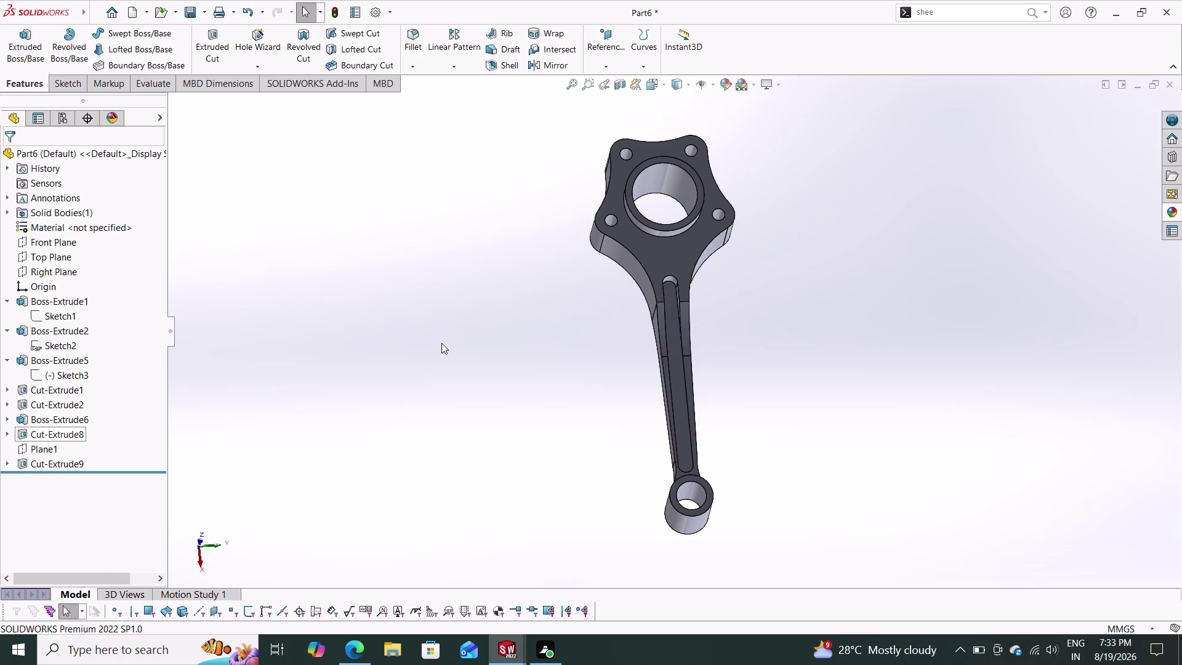
middle_drag(442, 334, 545, 335)
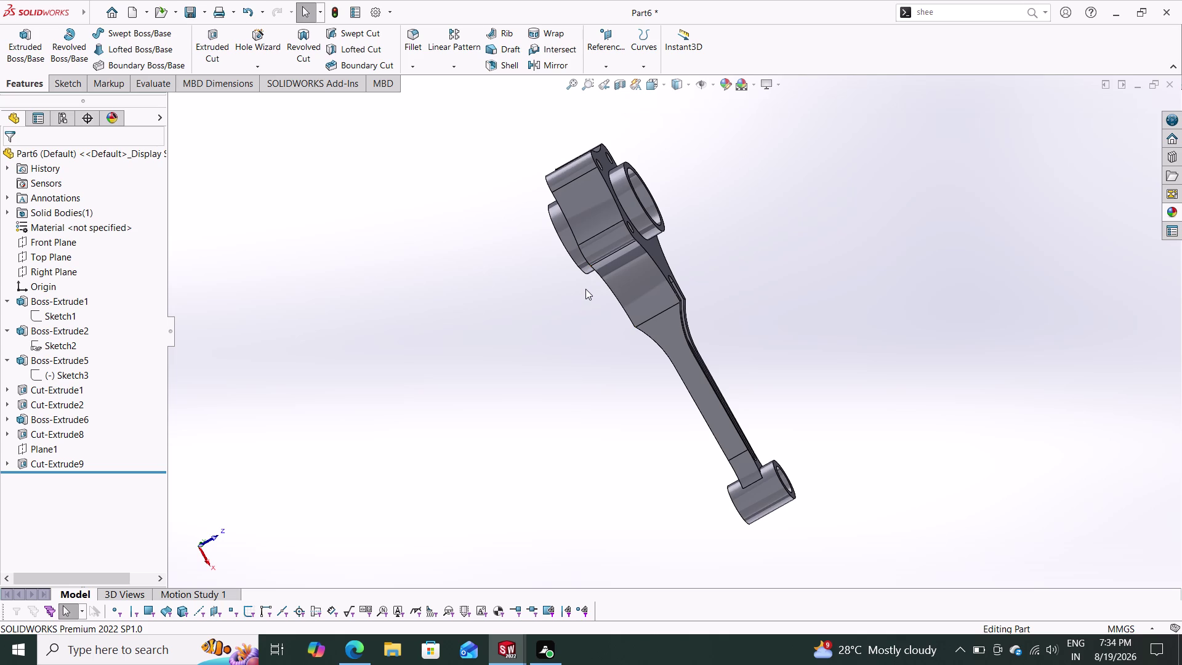
click(622, 83)
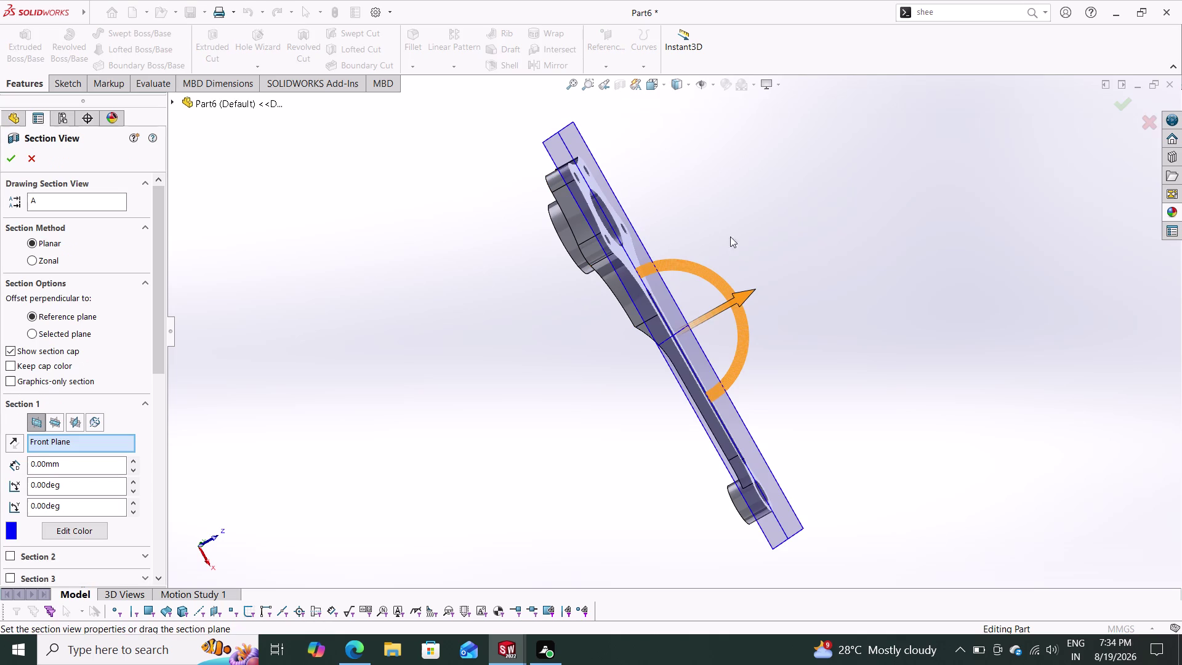
middle_drag(755, 244, 669, 324)
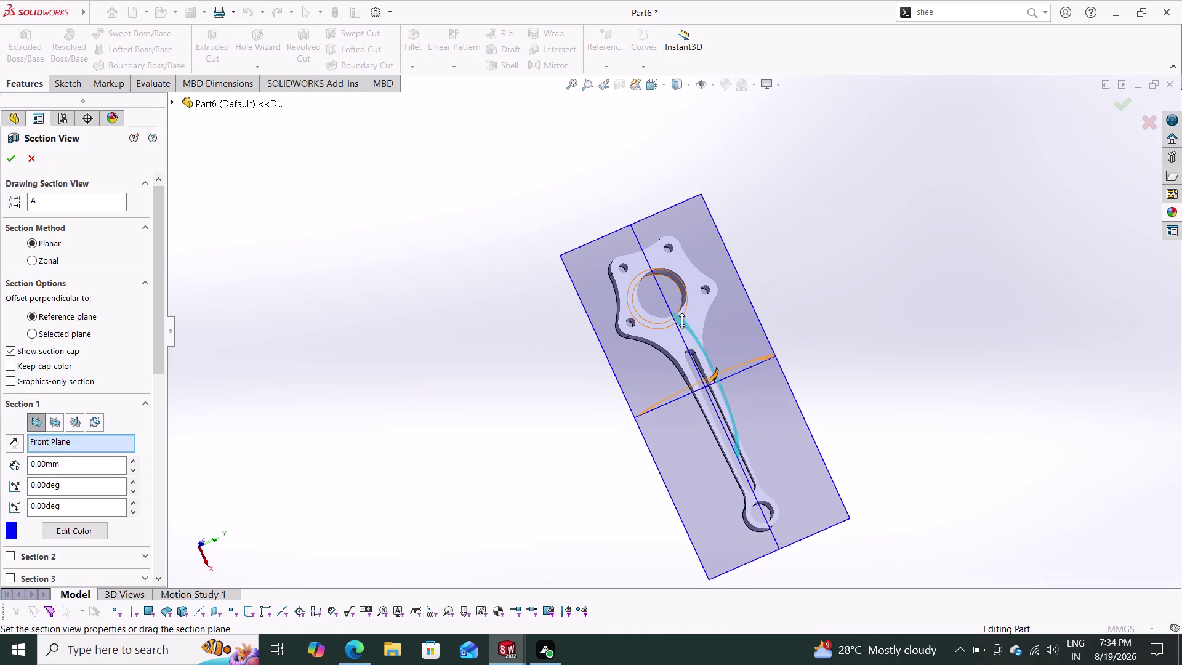
key(Escape)
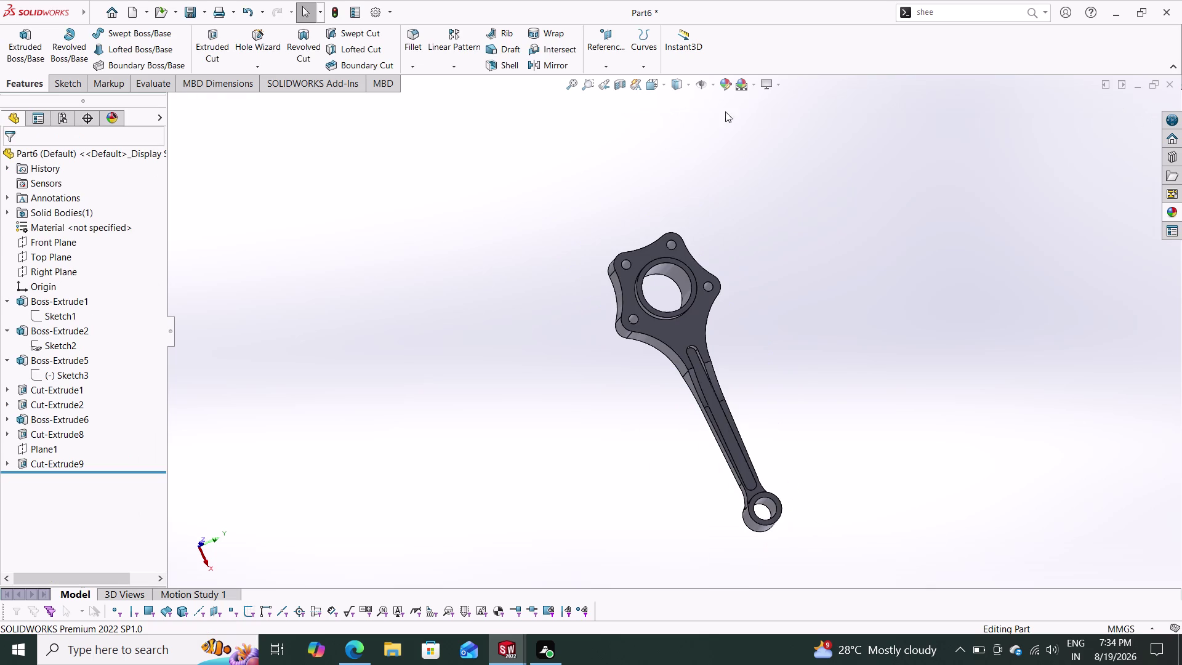
middle_drag(780, 311, 785, 364)
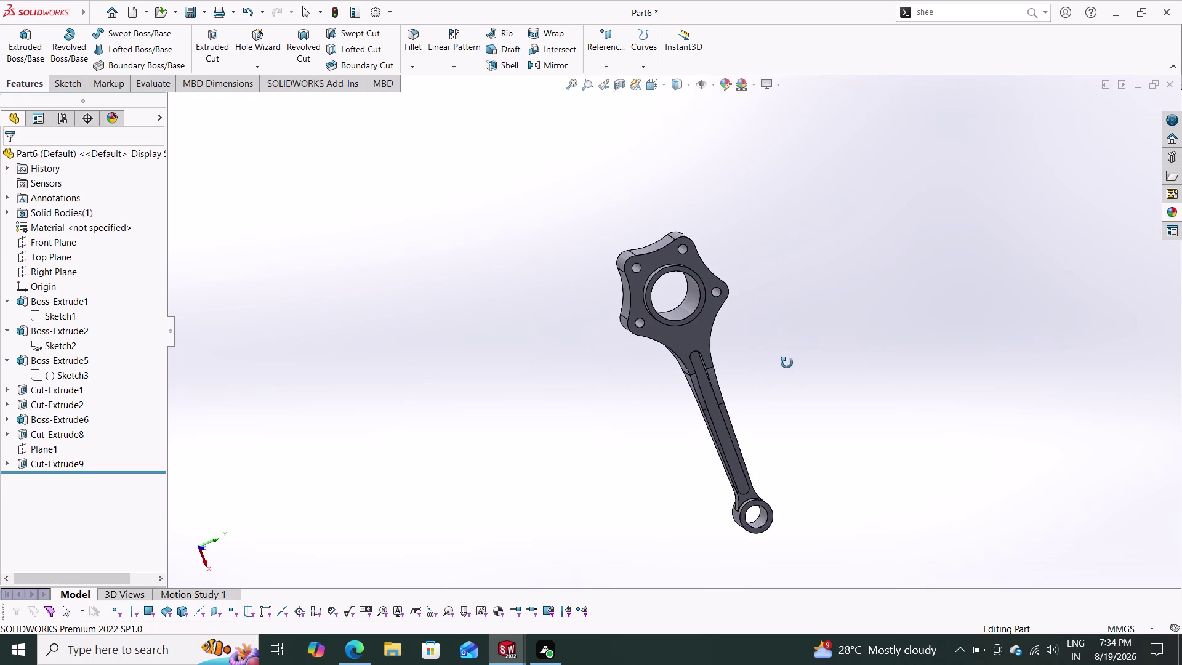
middle_drag(786, 363, 788, 362)
click(623, 85)
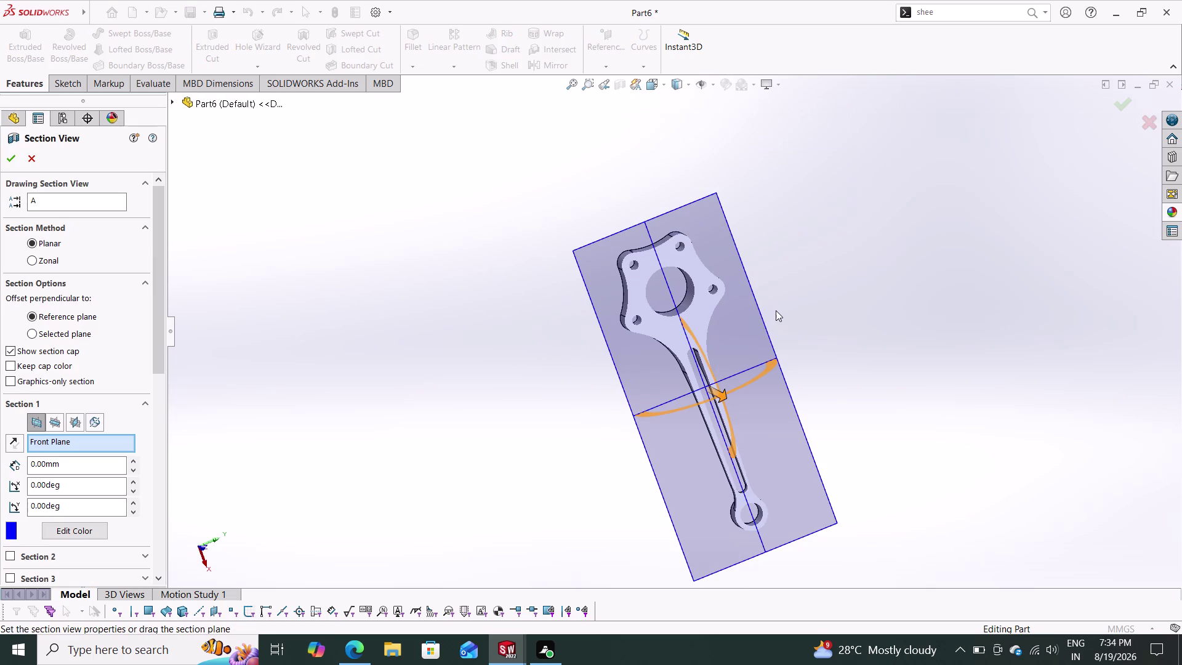
middle_drag(826, 330, 807, 340)
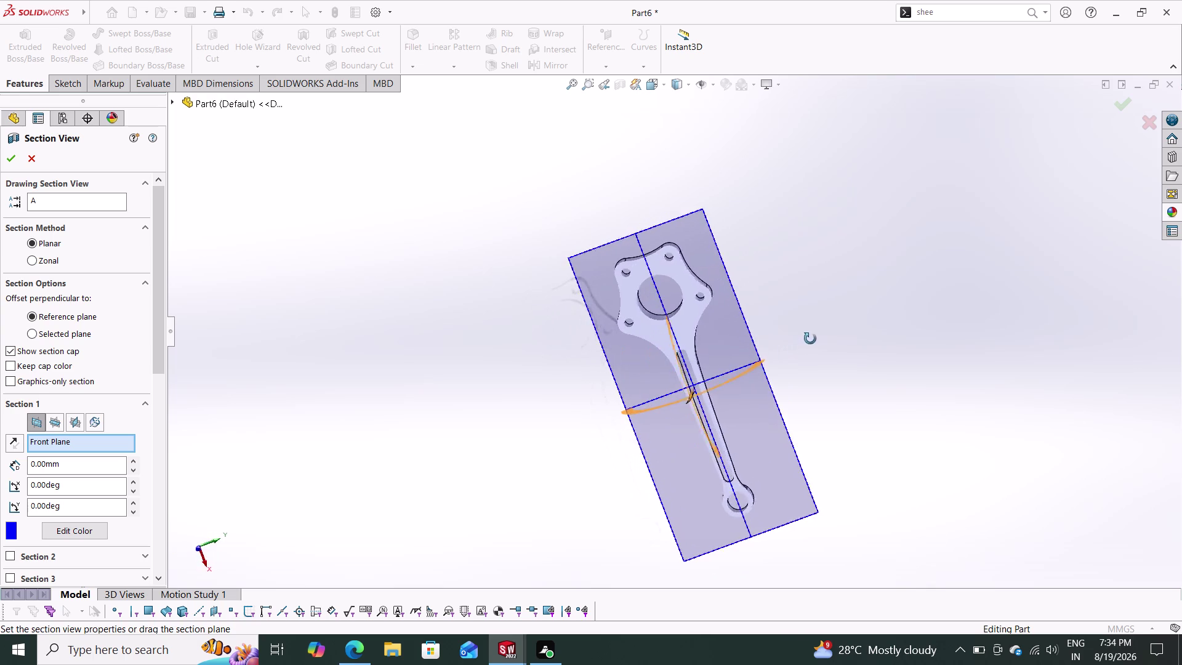
middle_drag(807, 340, 995, 233)
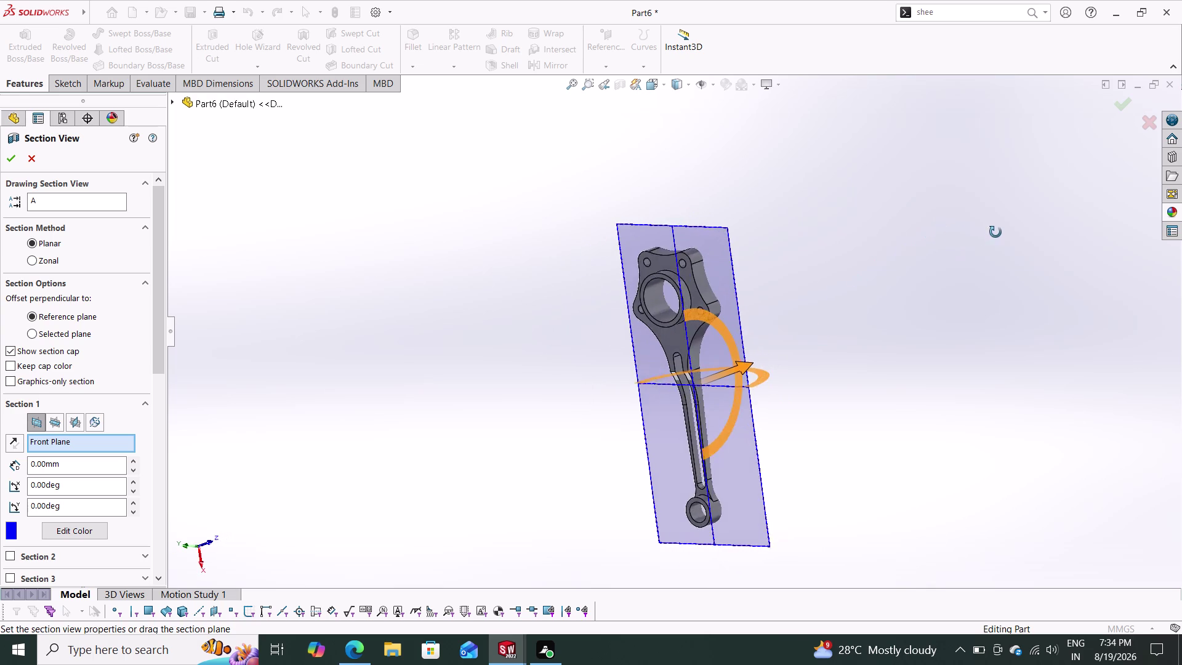
middle_drag(995, 233, 903, 265)
scroll(down, 3)
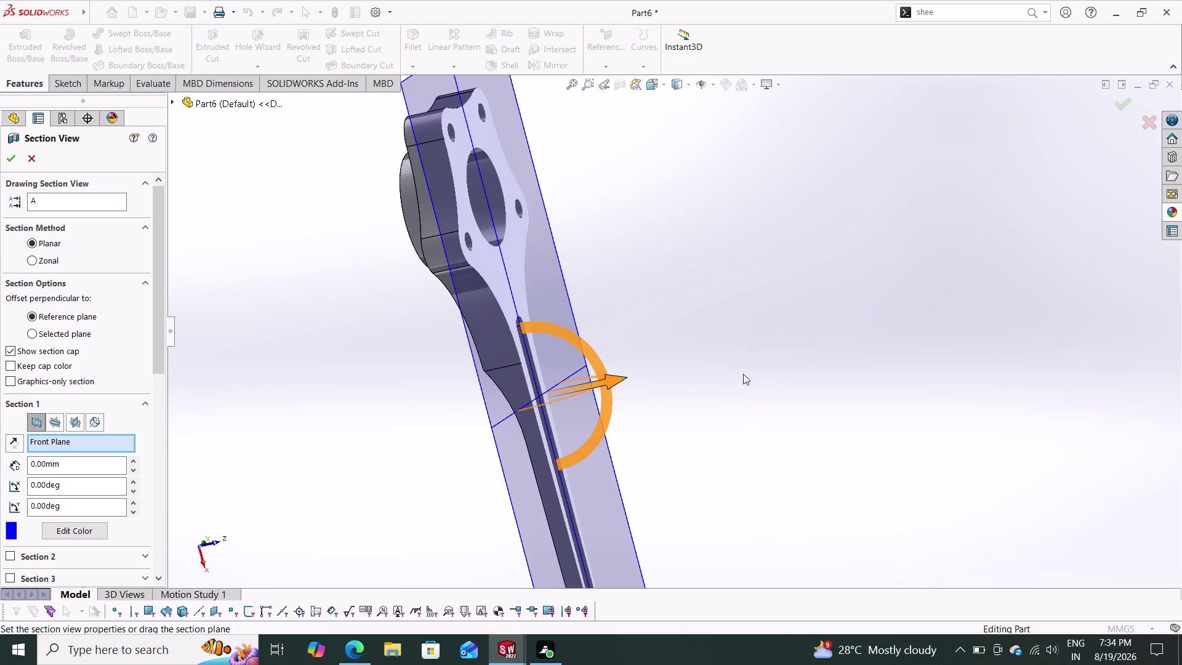
middle_drag(679, 386, 517, 448)
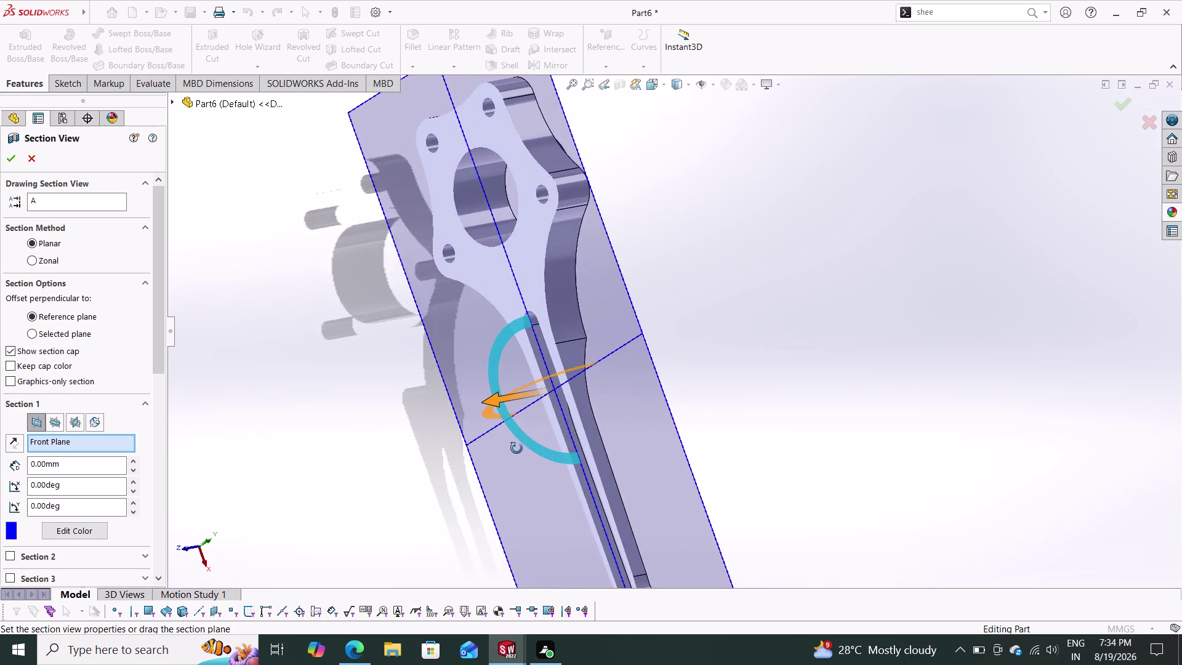
middle_drag(517, 449, 708, 333)
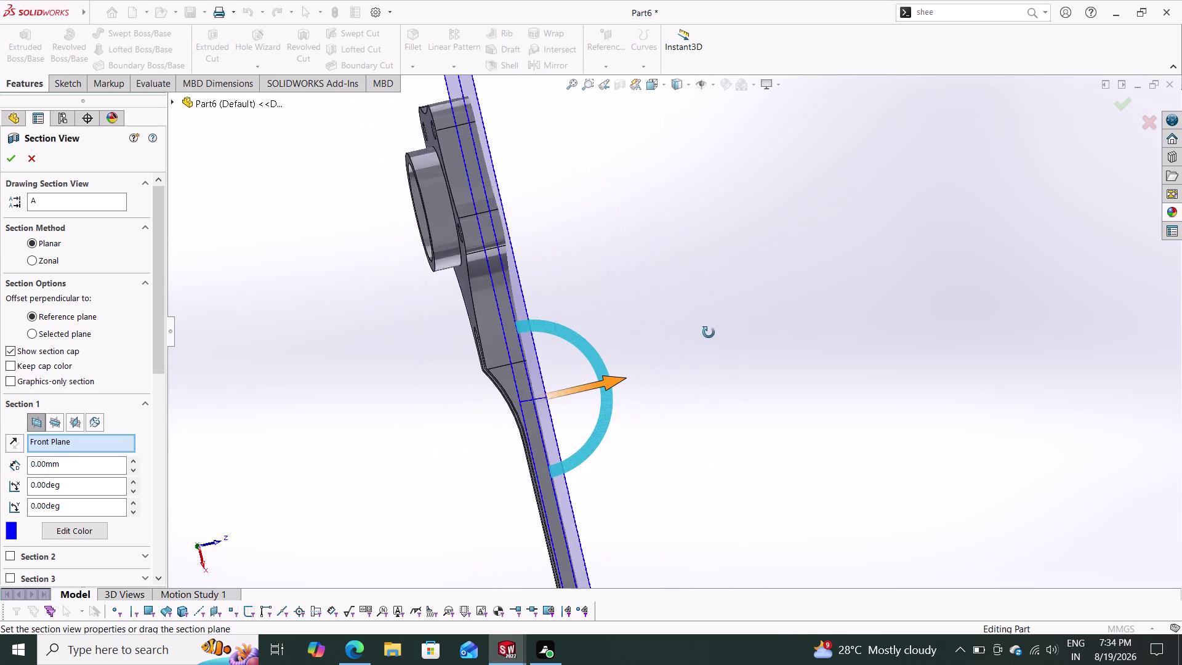
middle_drag(708, 332, 579, 386)
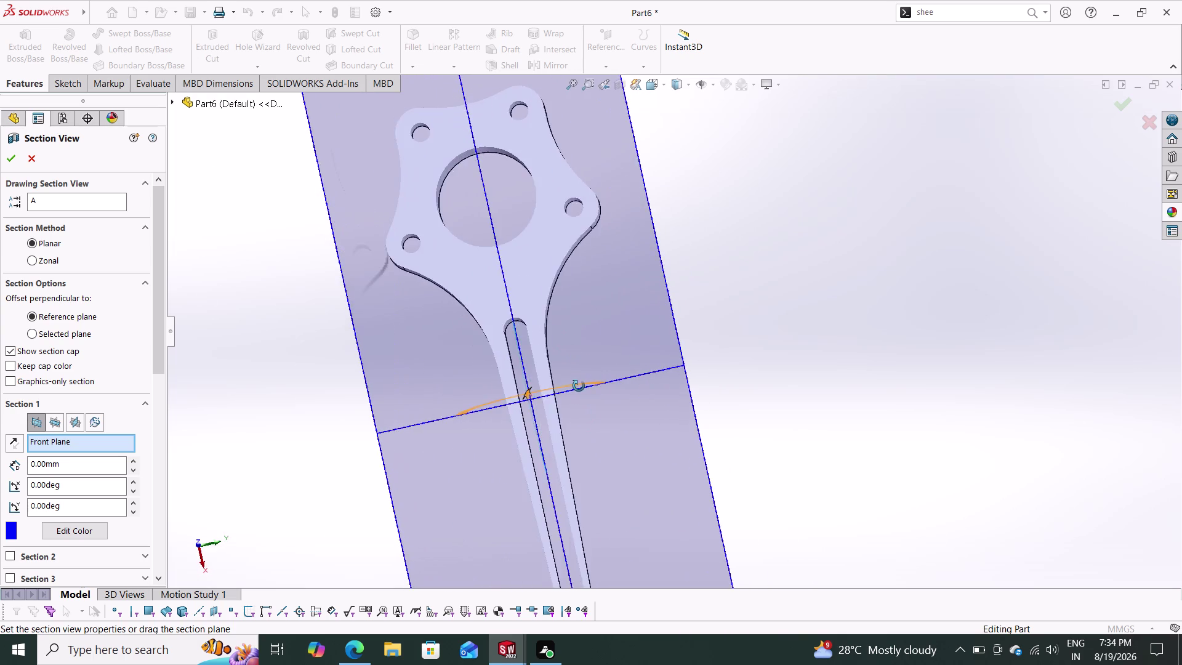
middle_drag(578, 386, 383, 356)
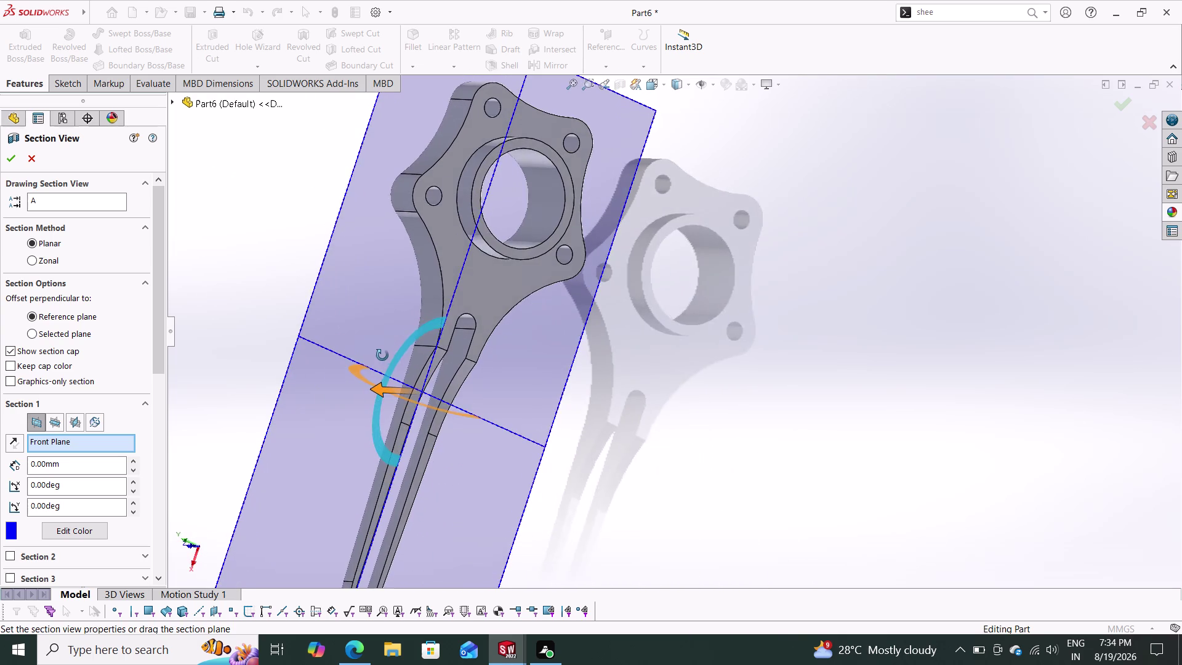
middle_drag(382, 355, 463, 397)
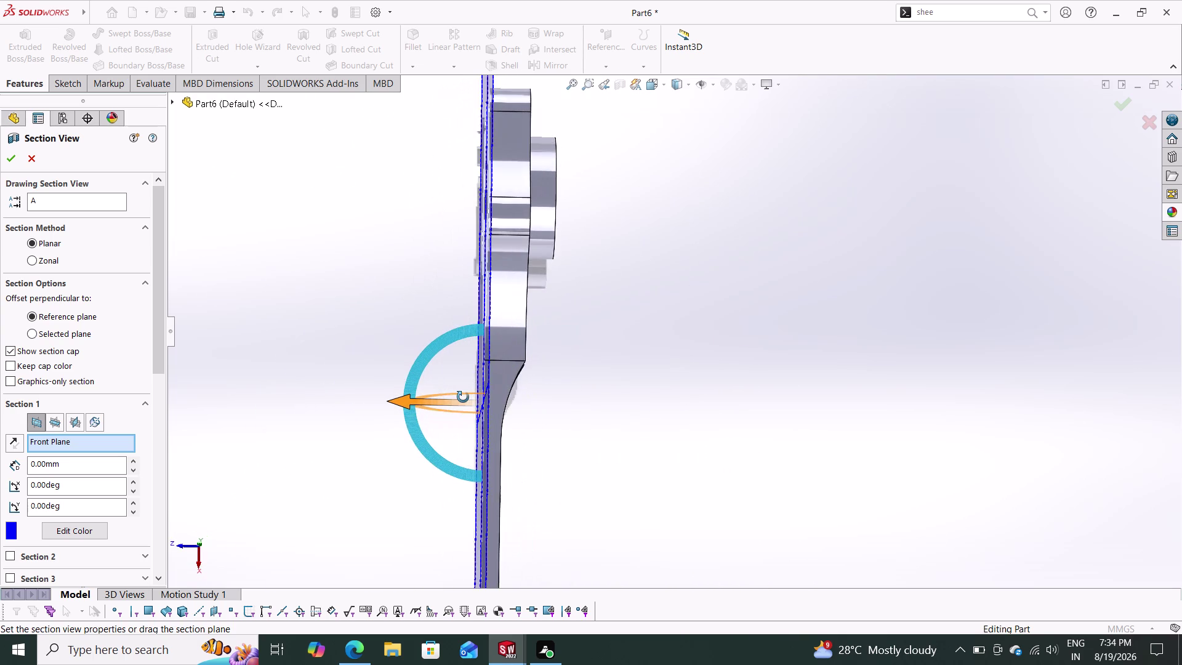
middle_drag(462, 398, 465, 282)
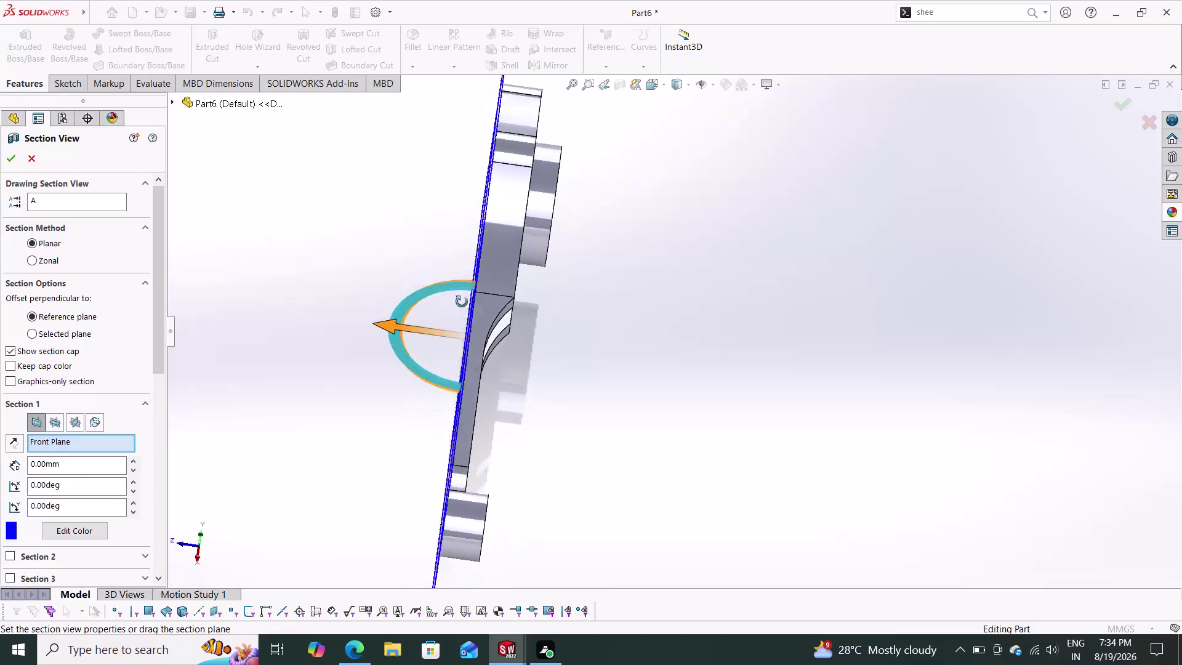
middle_drag(464, 282, 454, 305)
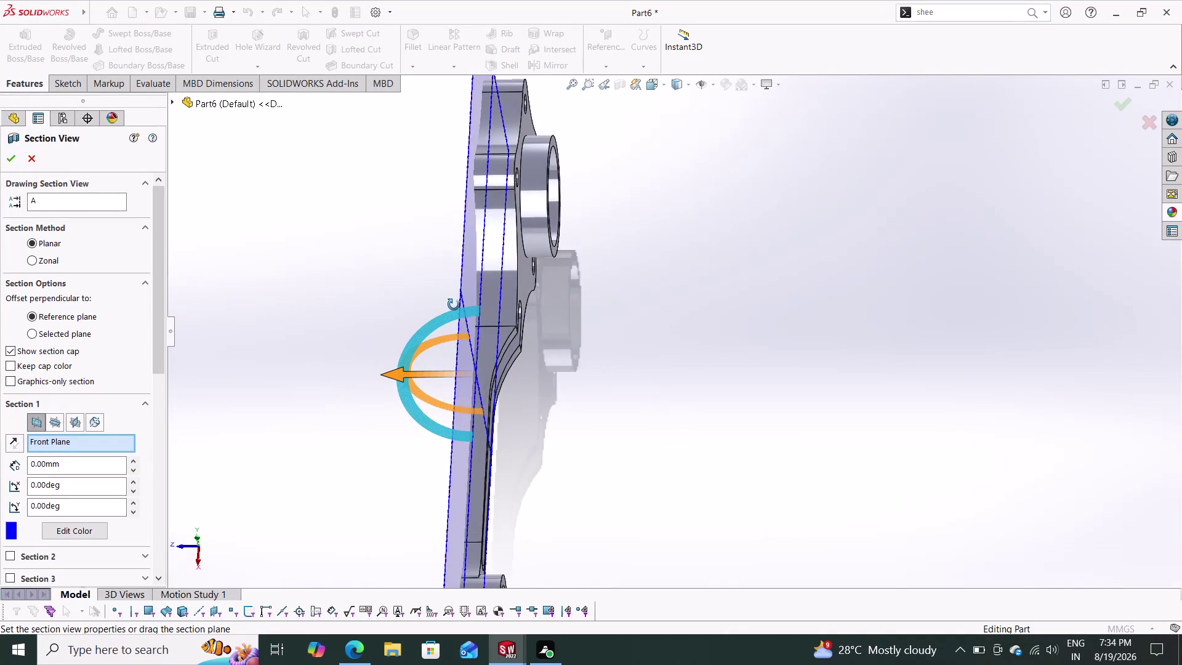
middle_drag(454, 305, 466, 308)
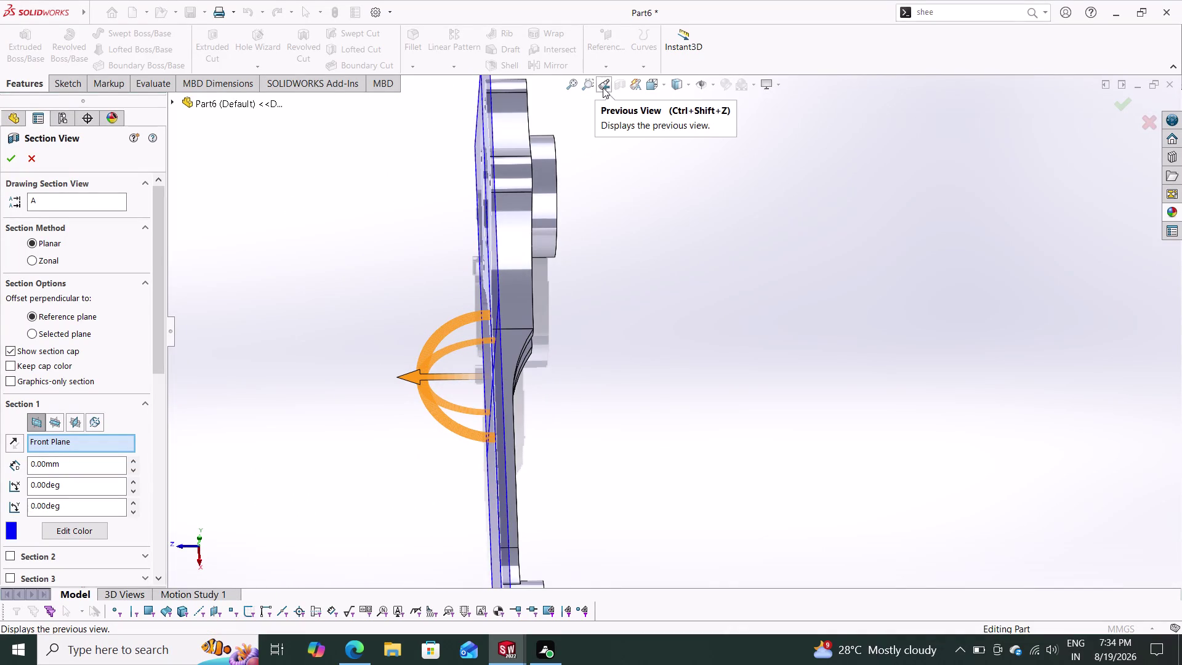
key(Escape)
key(Escape)
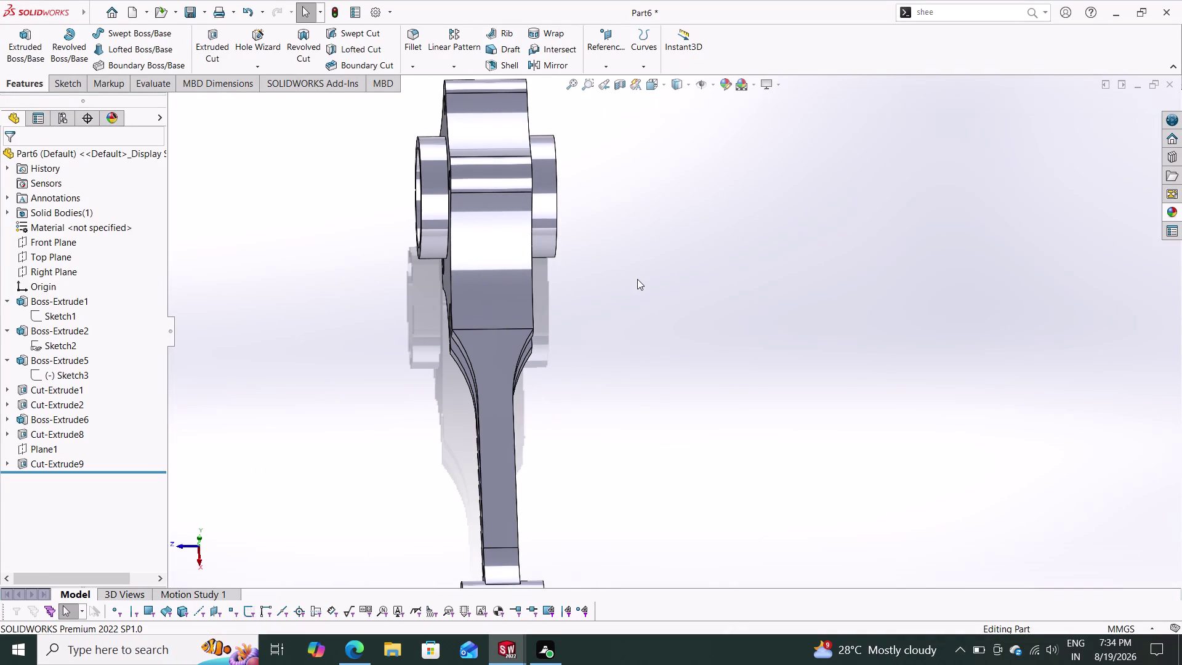
middle_drag(628, 282, 708, 261)
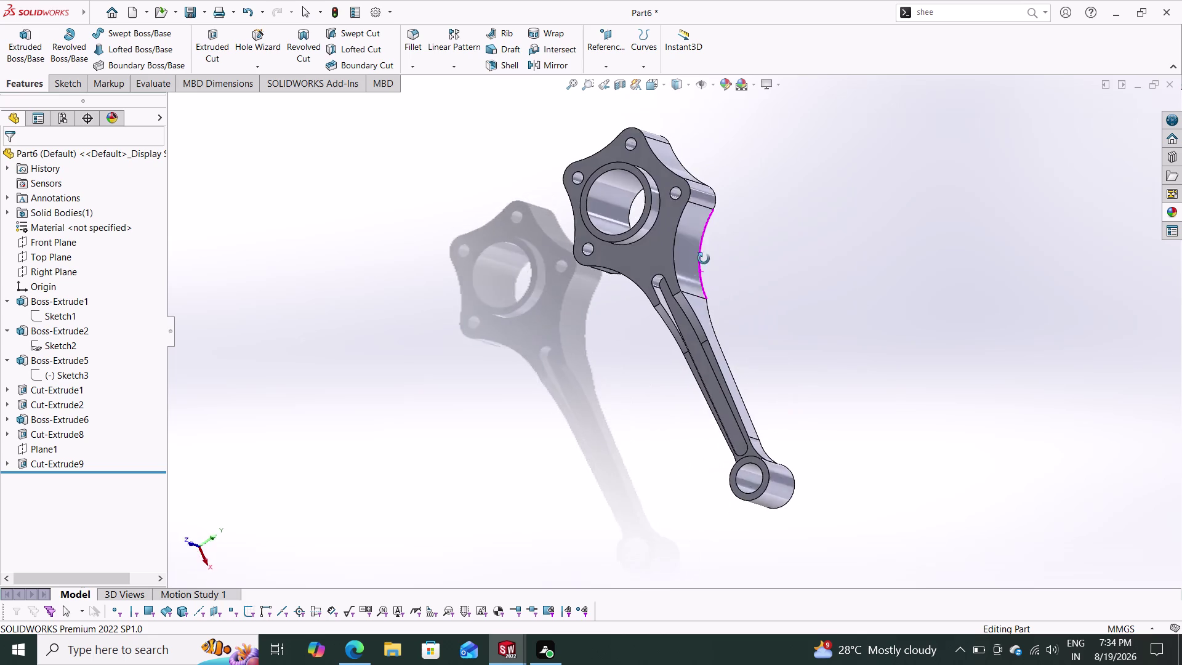
middle_drag(708, 261, 624, 263)
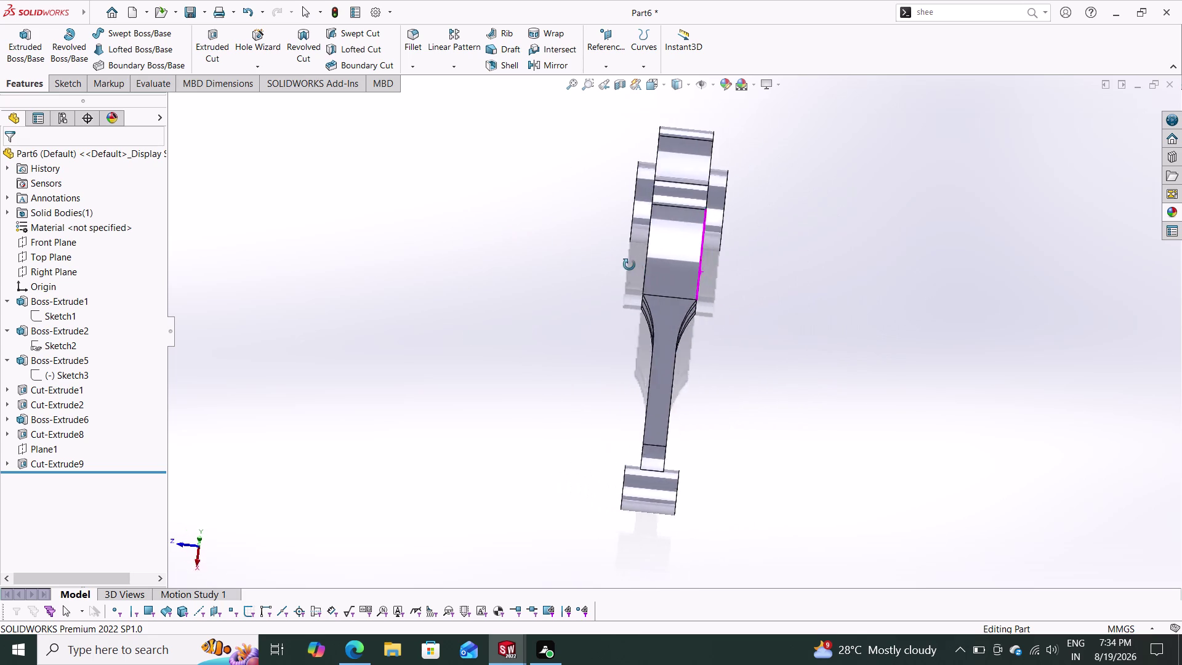
middle_drag(624, 263, 711, 255)
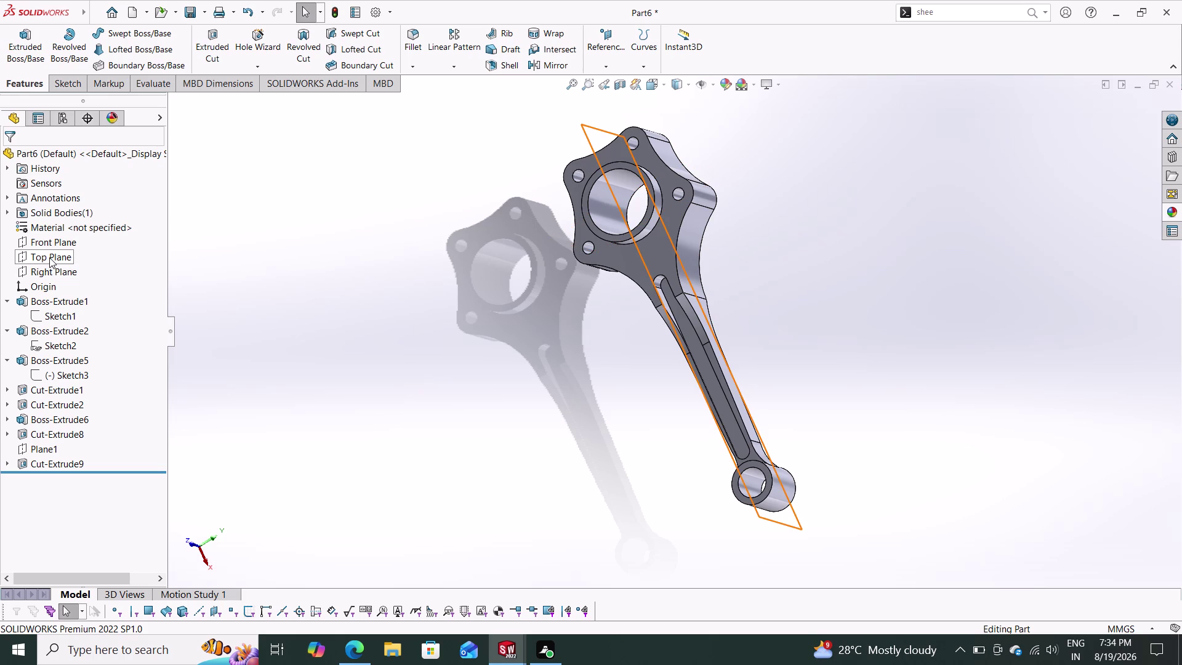
click(57, 238)
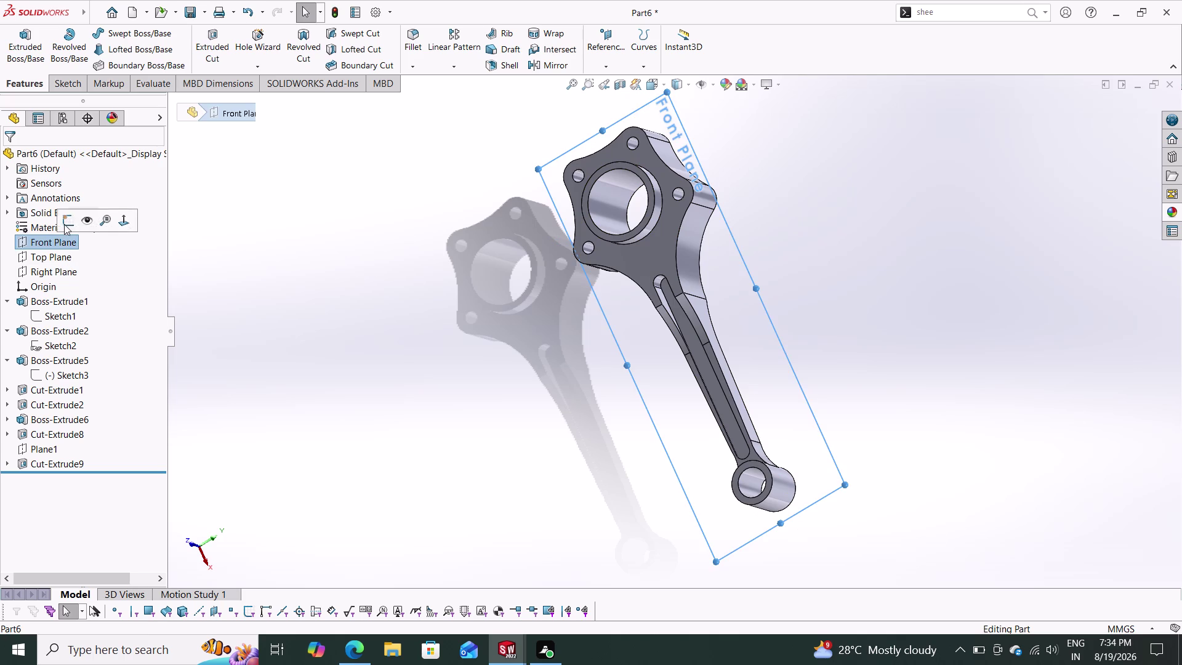
Start a sketch on the Front Plane, then exit it empty.
click(64, 223)
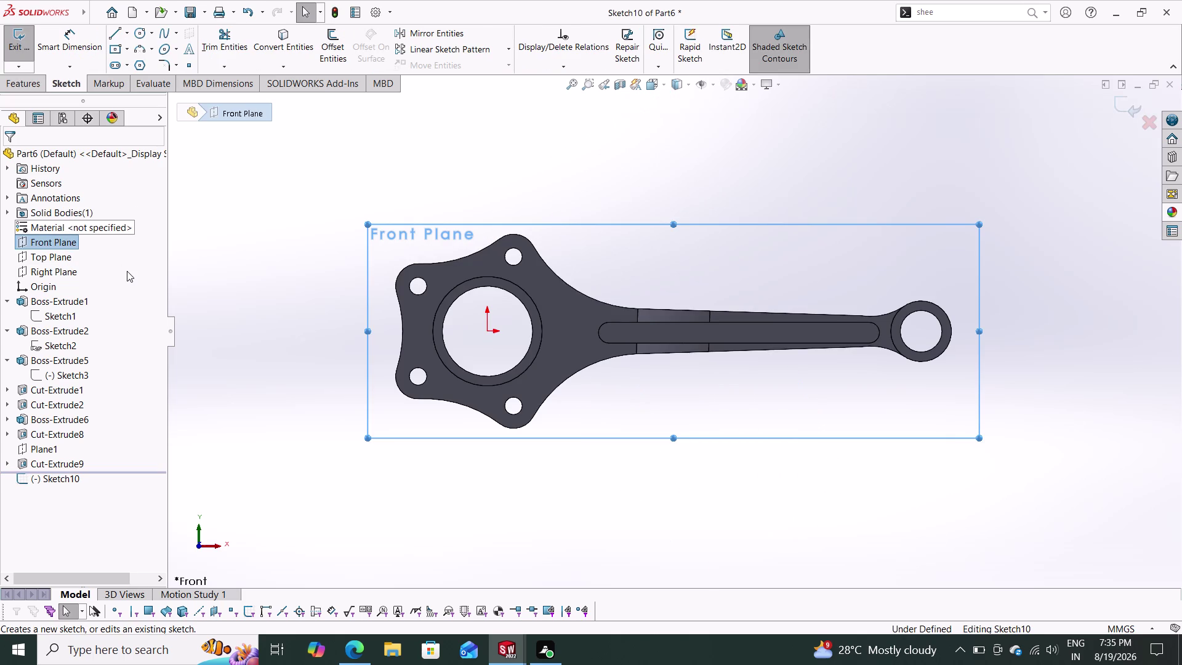
click(53, 257)
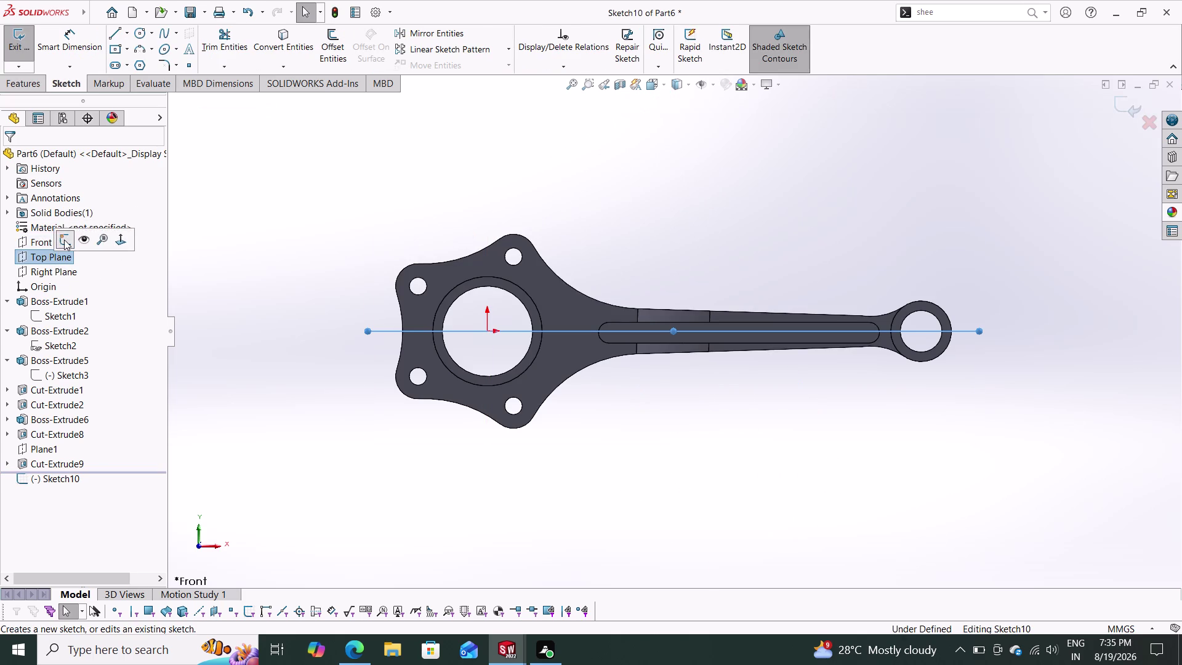
click(64, 239)
Open a sketch on the Top Plane and launch a section view of the rod.
click(61, 256)
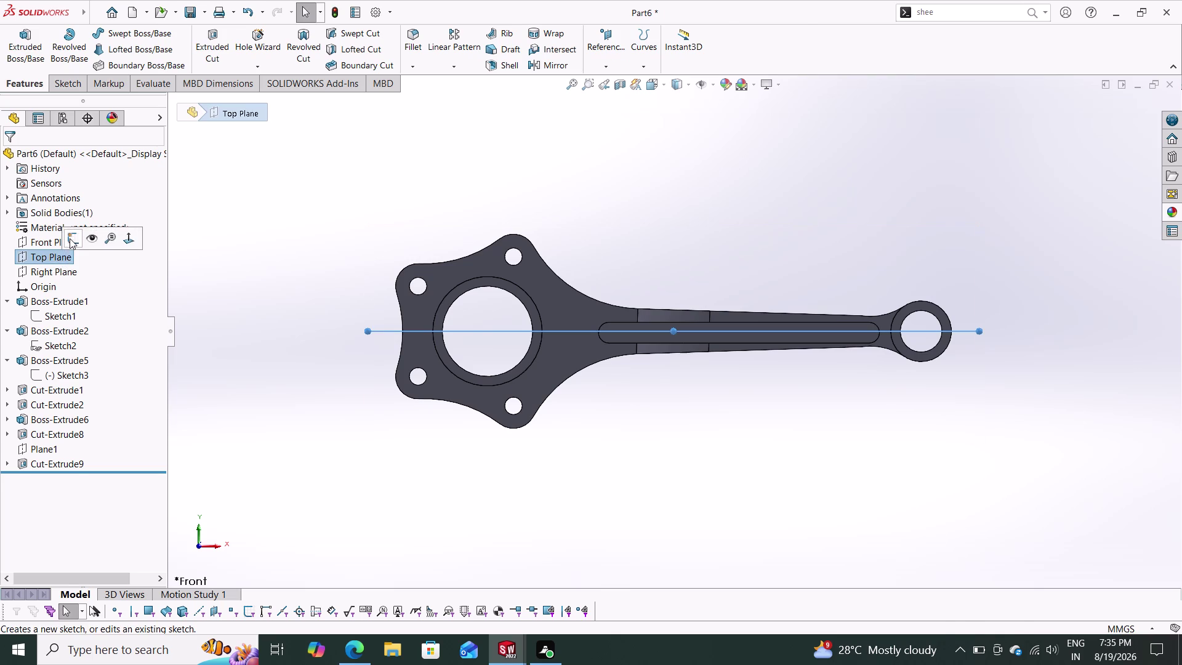
click(69, 238)
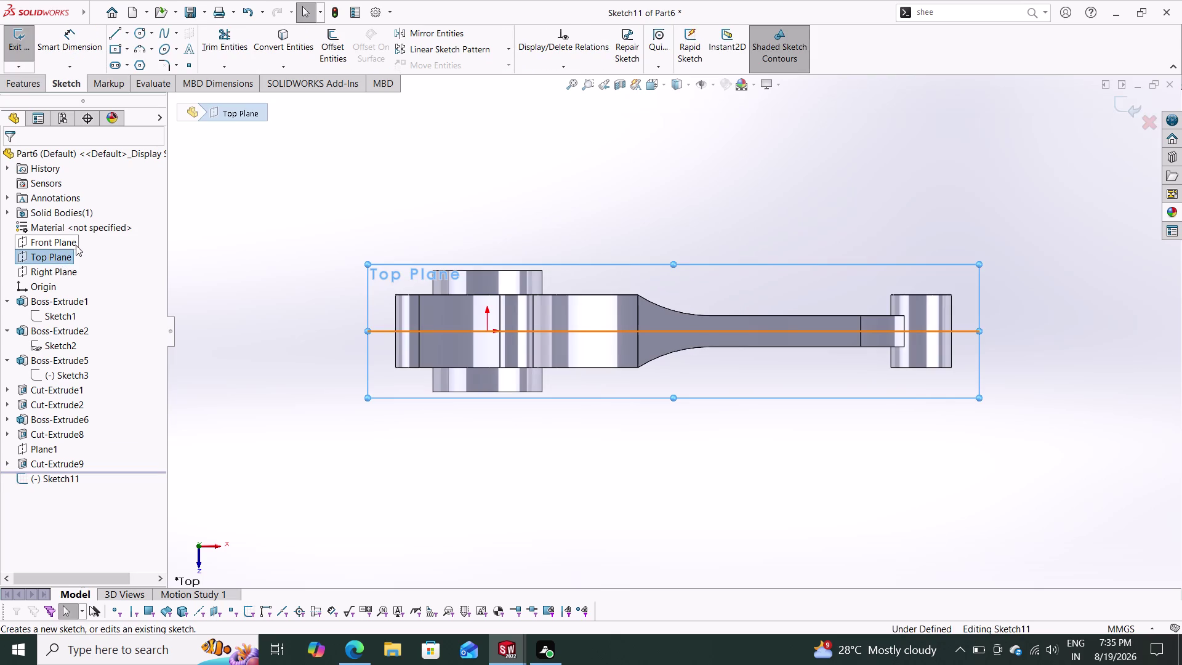
key(Escape)
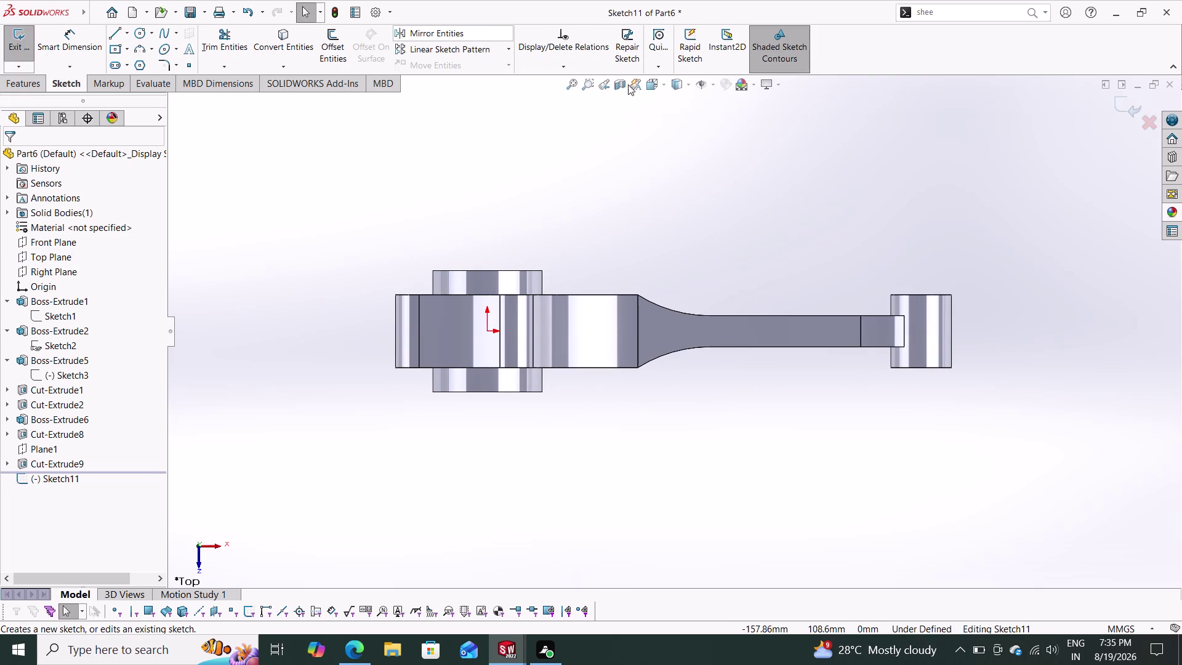
click(616, 86)
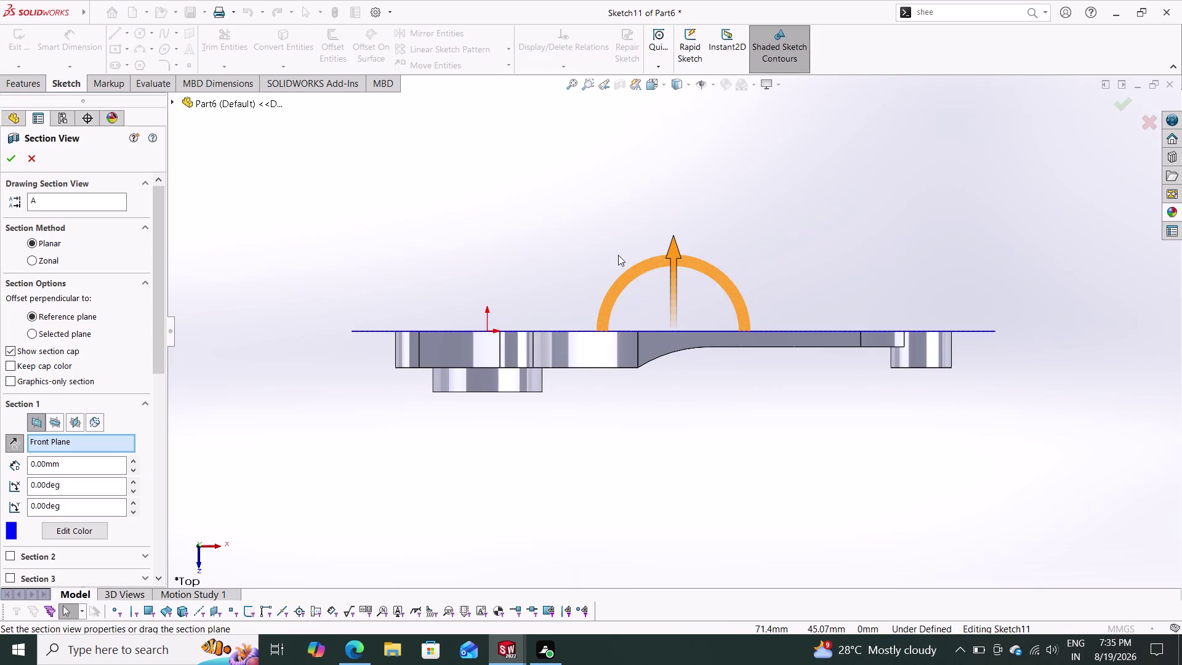
Orbit the sectioned rod to inspect the slot, then close the section preview.
middle_drag(538, 256, 535, 268)
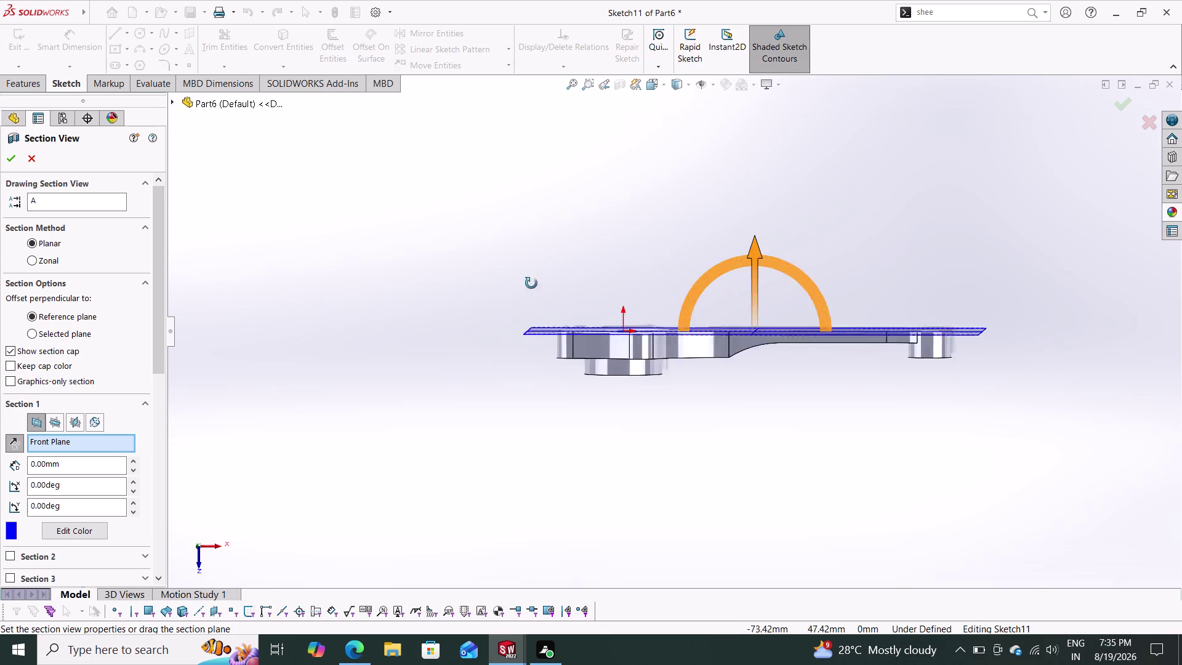
middle_drag(535, 267, 596, 213)
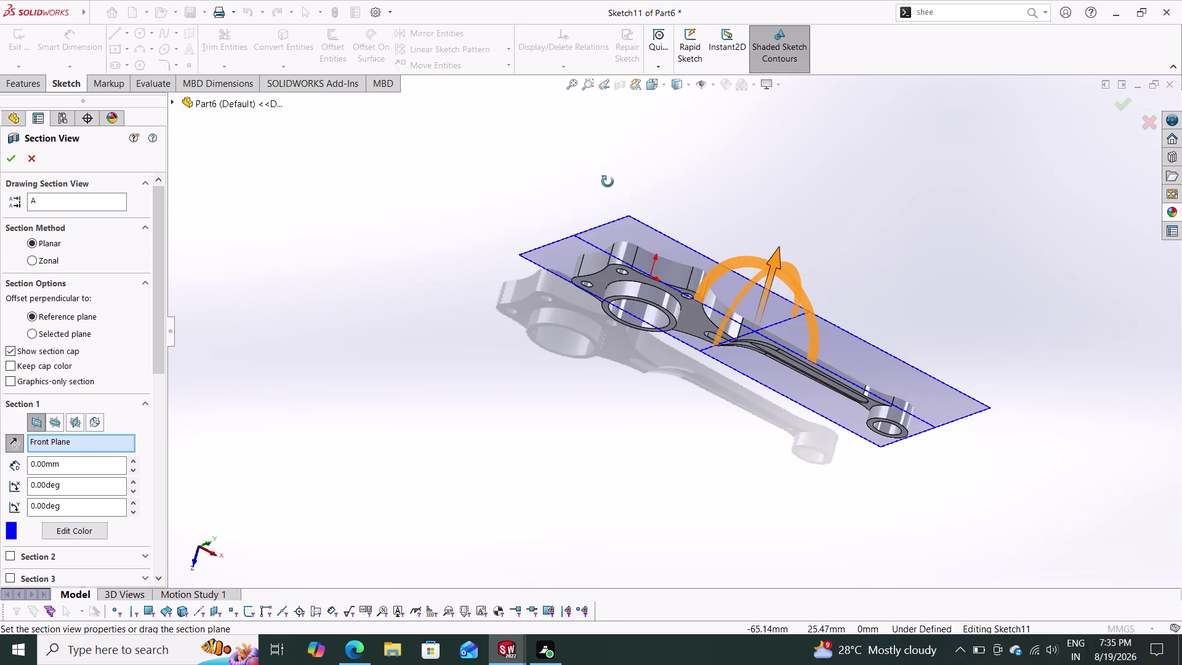
middle_drag(595, 212, 488, 405)
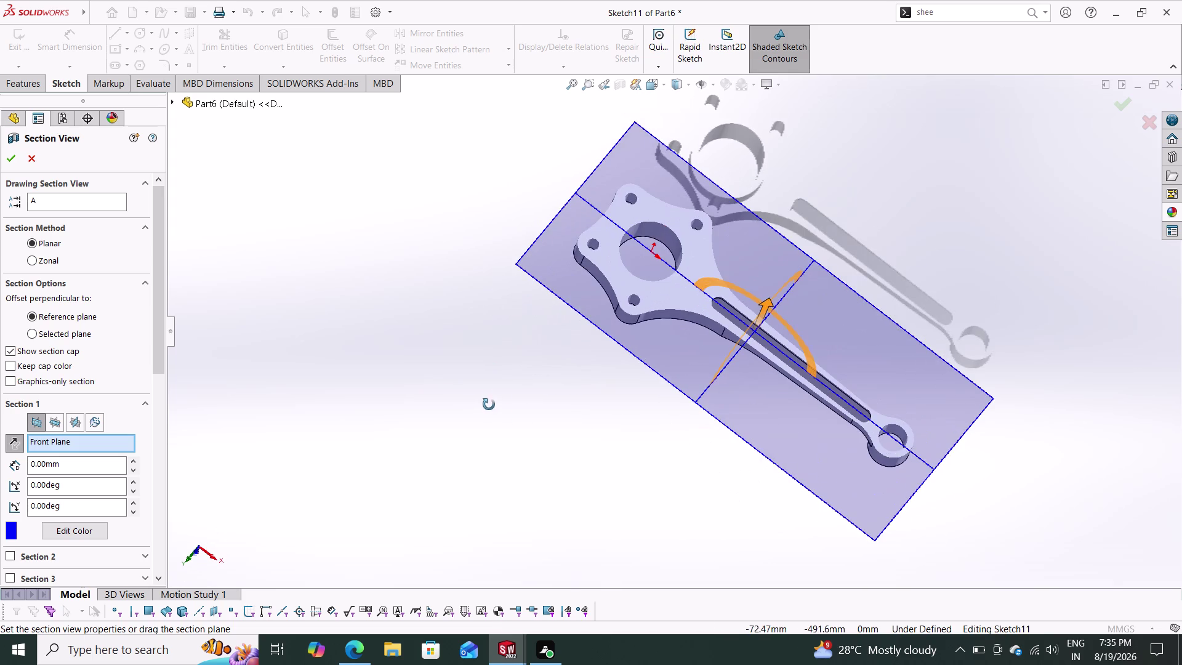
middle_drag(489, 405, 533, 436)
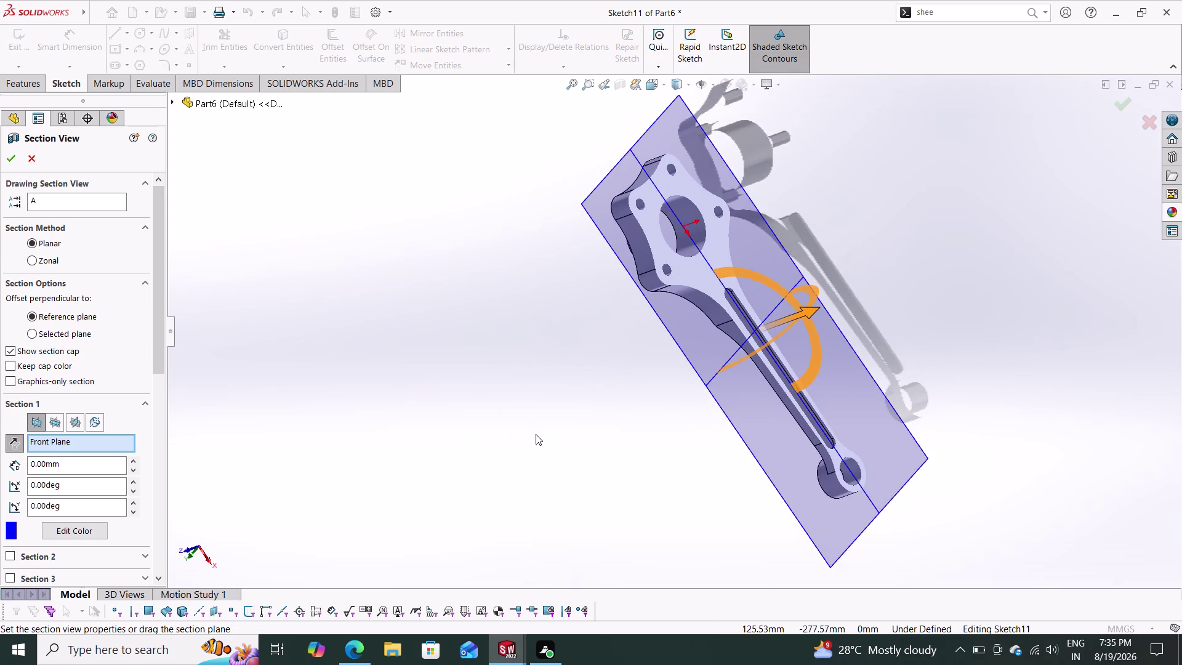
key(Escape)
key(Escape)
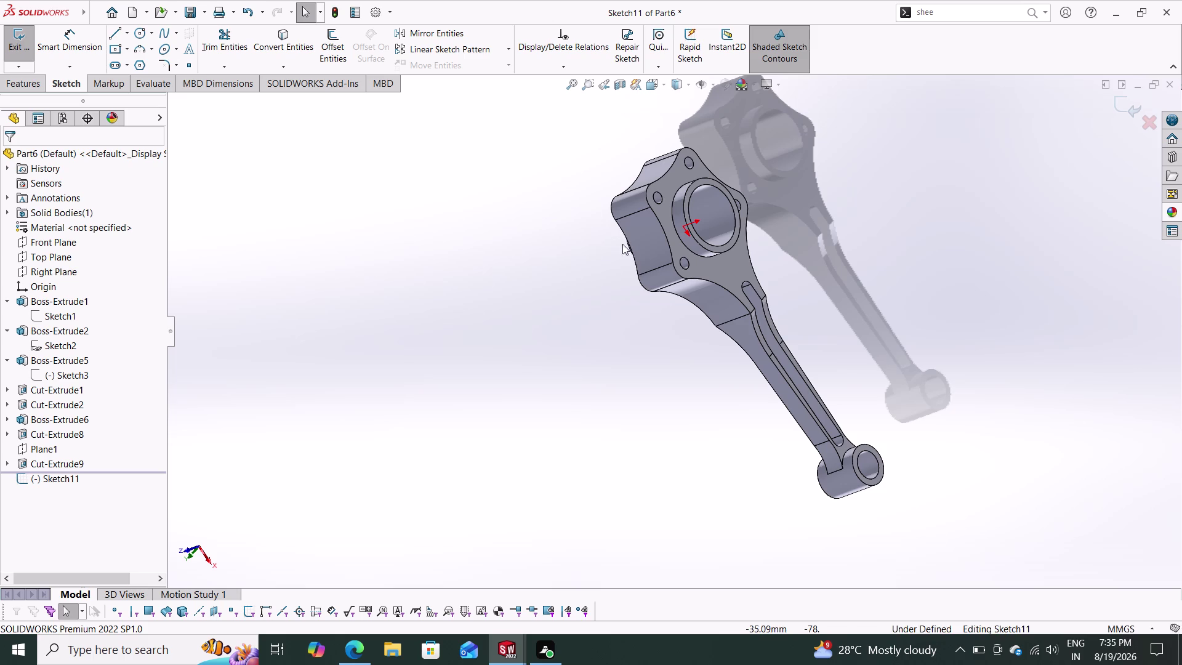
Orbit the rod to a top-down overview and turn on the Front Plane section view.
drag(725, 376, 710, 382)
drag(710, 383, 697, 387)
drag(744, 373, 719, 389)
middle_drag(743, 382, 712, 394)
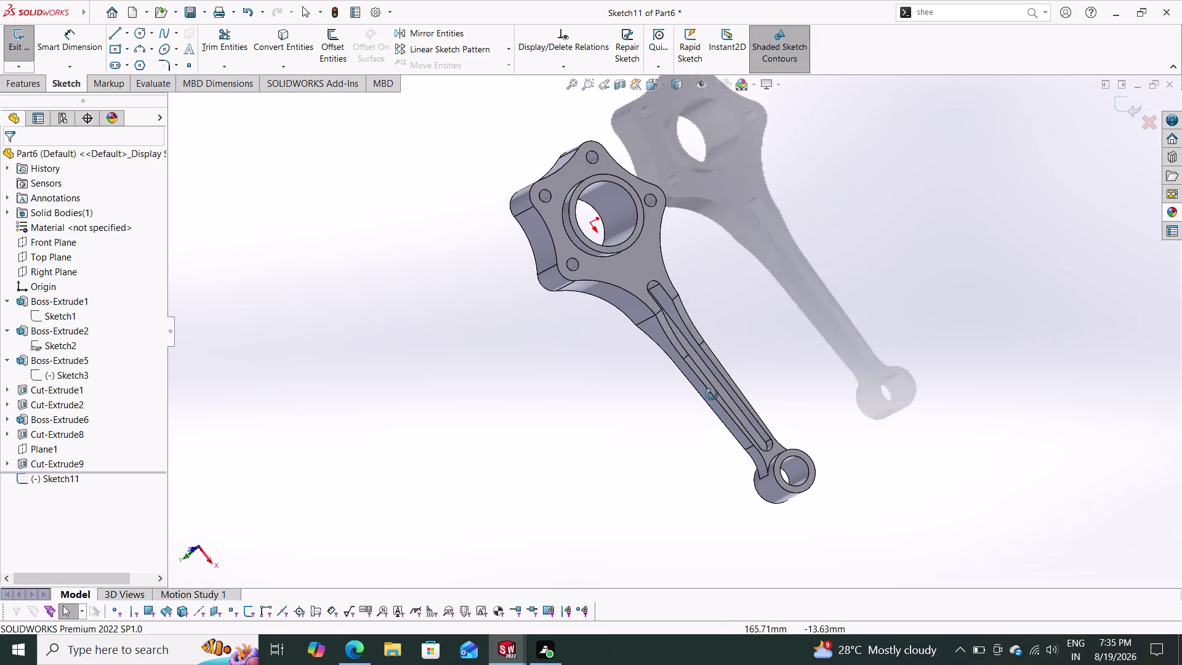
middle_drag(712, 394, 701, 482)
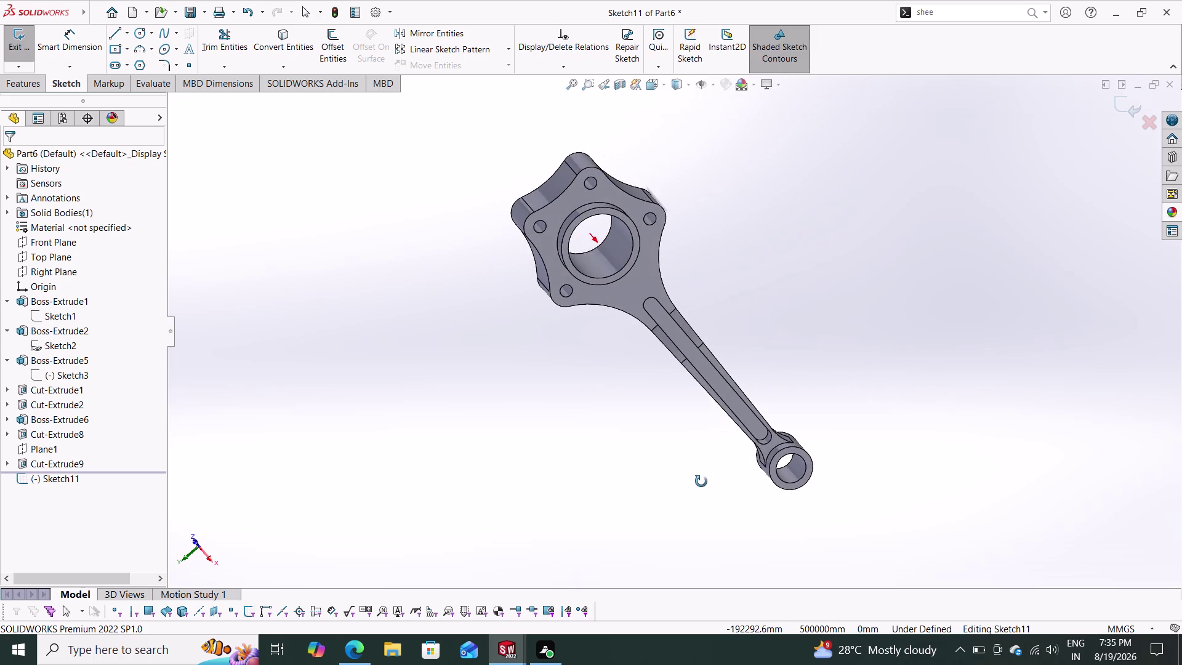
middle_drag(701, 481, 687, 473)
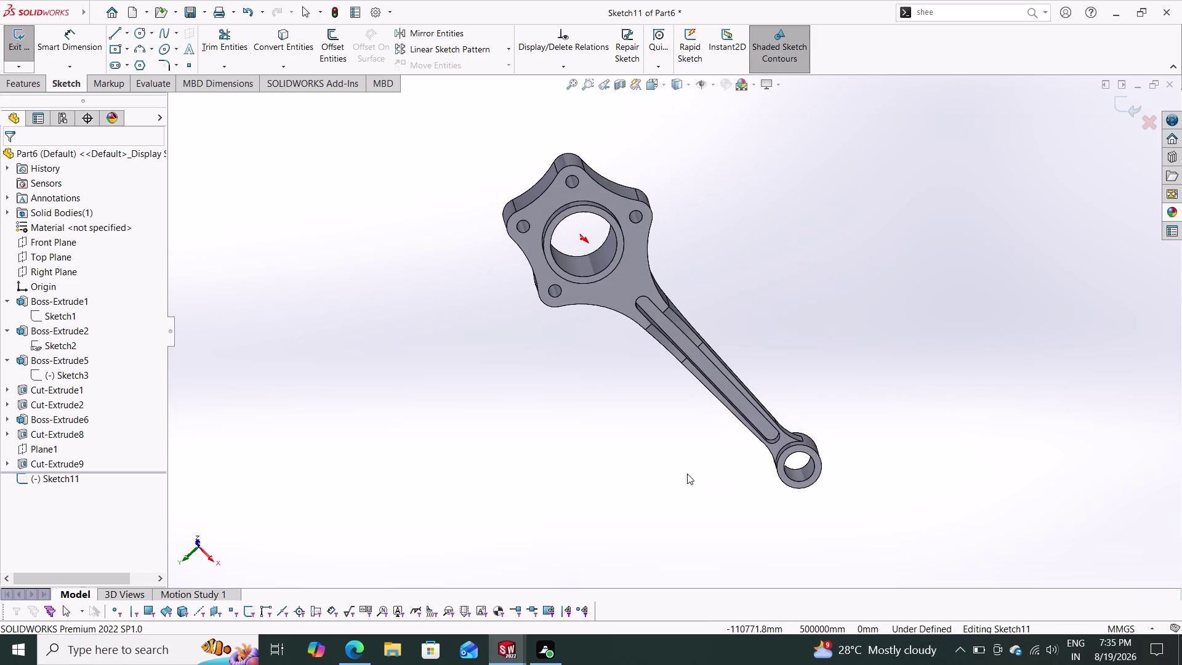
click(620, 83)
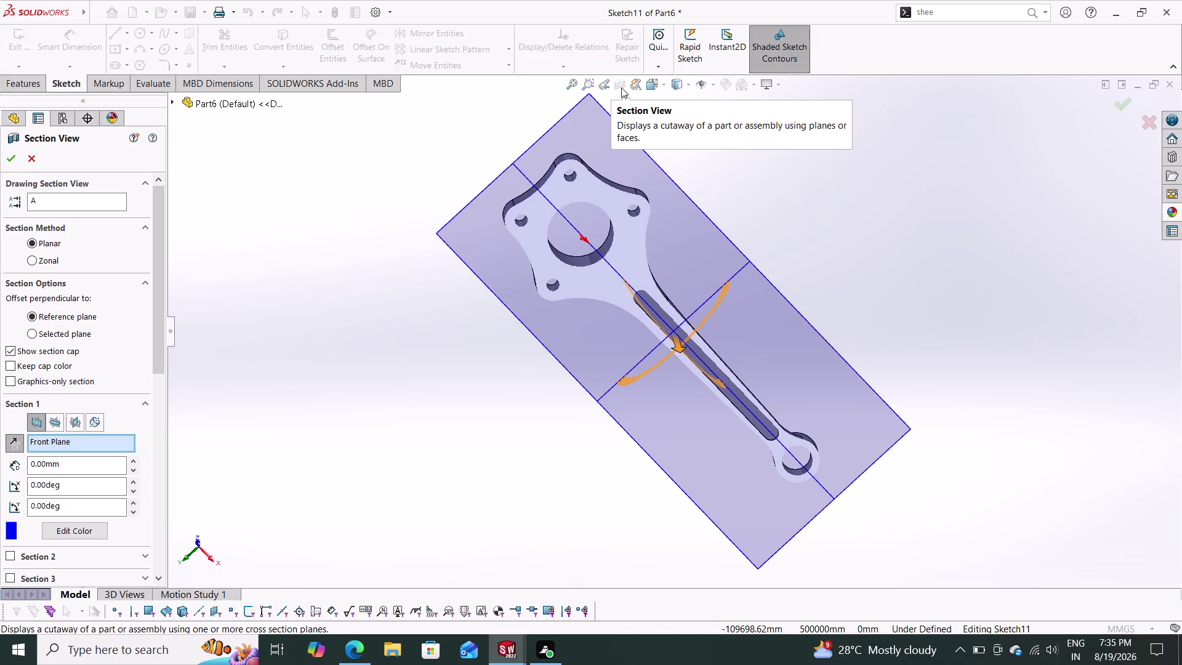
Exit the section view and select the rod's big-end face.
key(Escape)
key(Escape)
key(Escape)
key(Escape)
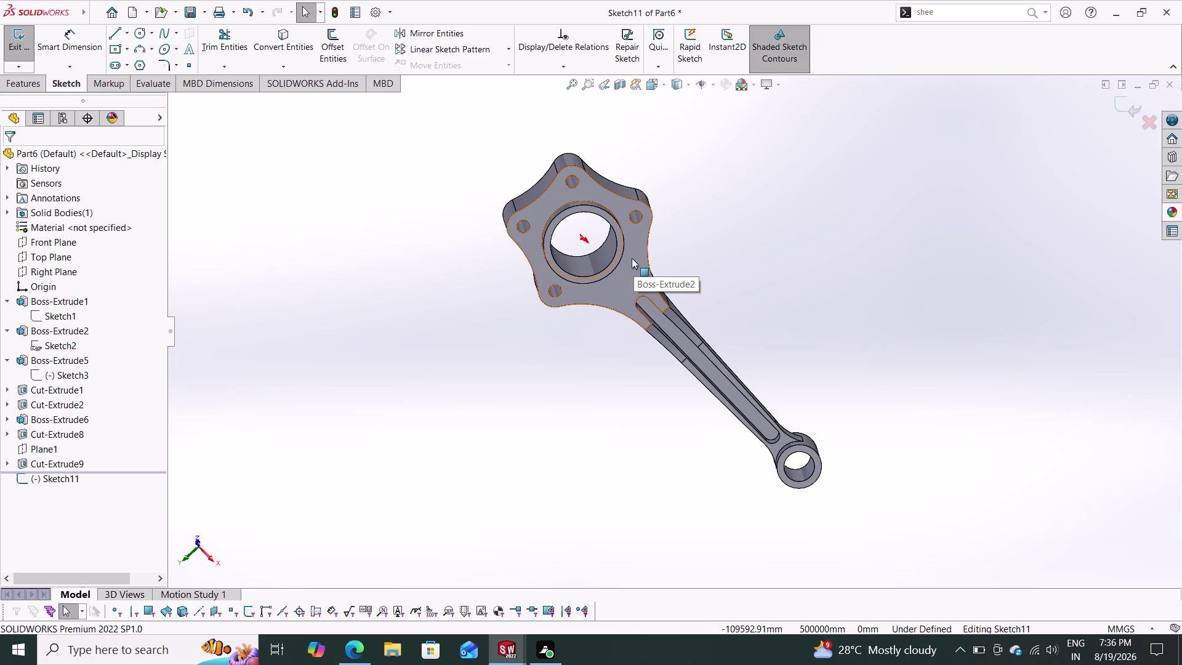
click(633, 259)
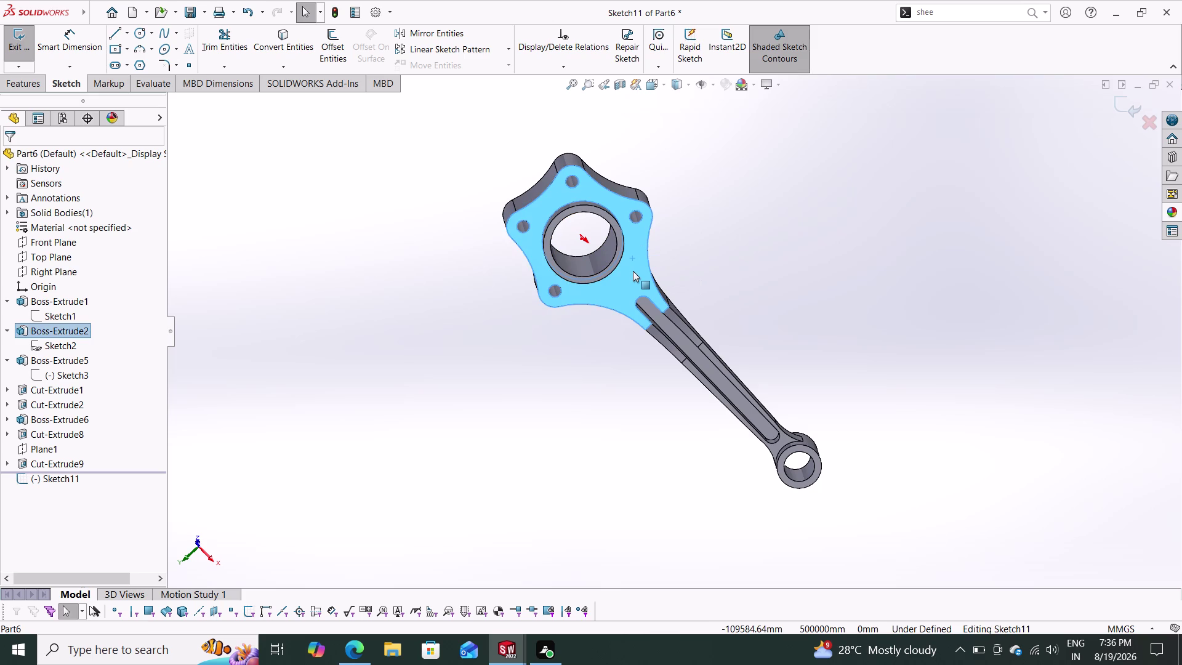
Exit the empty Sketch11 and discard it.
key(Escape)
key(Escape)
click(634, 271)
click(1130, 102)
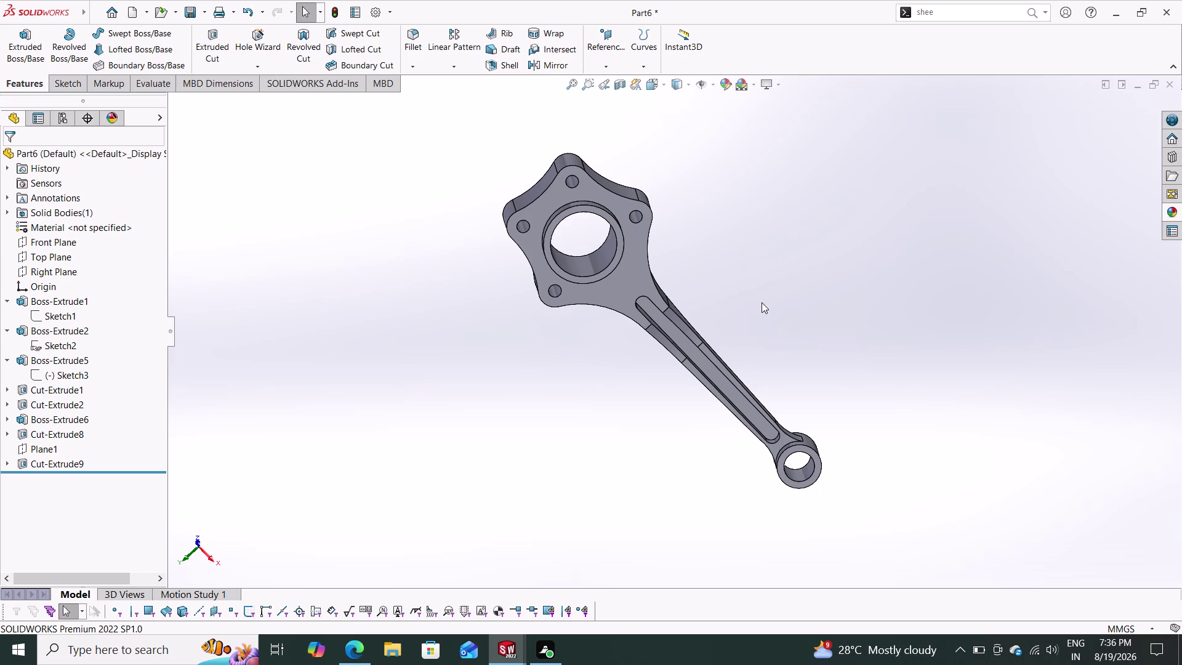
Orbit to the big end, select its flat face, and open a sketch on it.
middle_drag(728, 307, 682, 321)
middle_drag(681, 321, 676, 326)
middle_drag(706, 306, 720, 318)
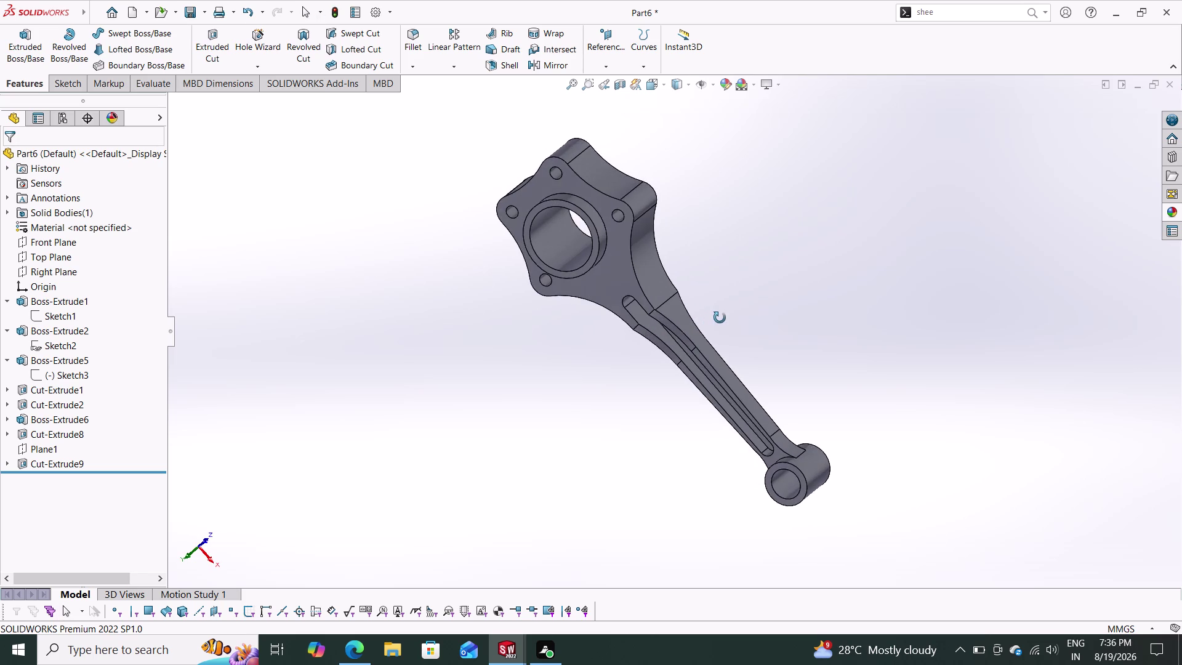
middle_drag(720, 318, 736, 309)
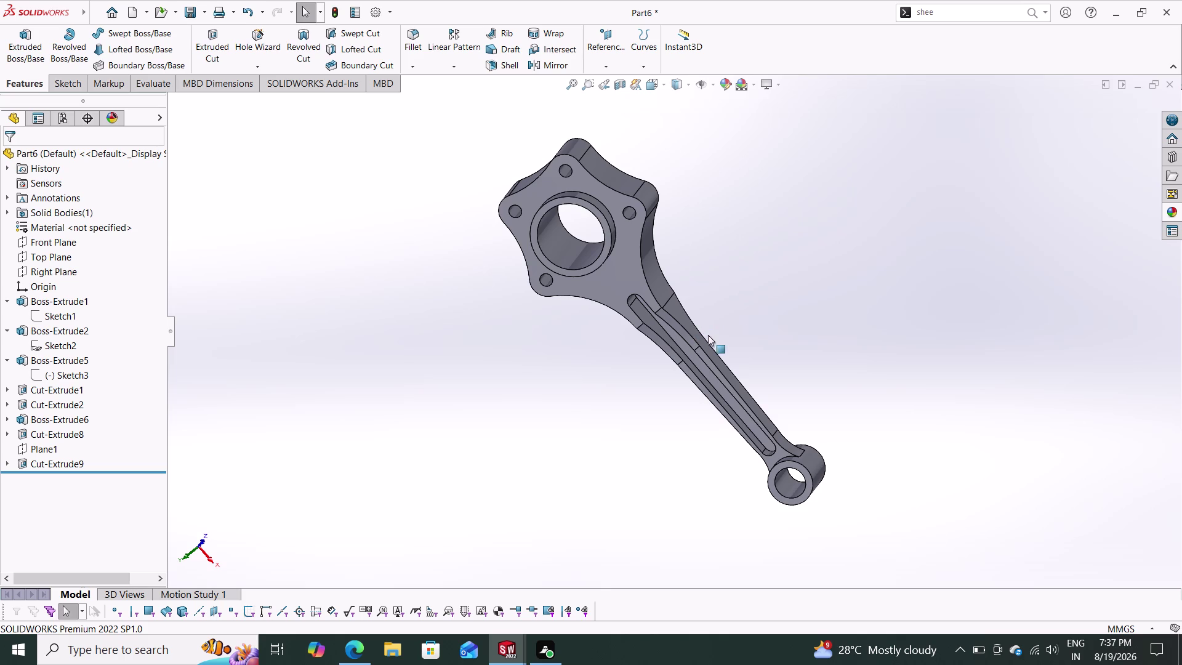
click(608, 287)
click(662, 249)
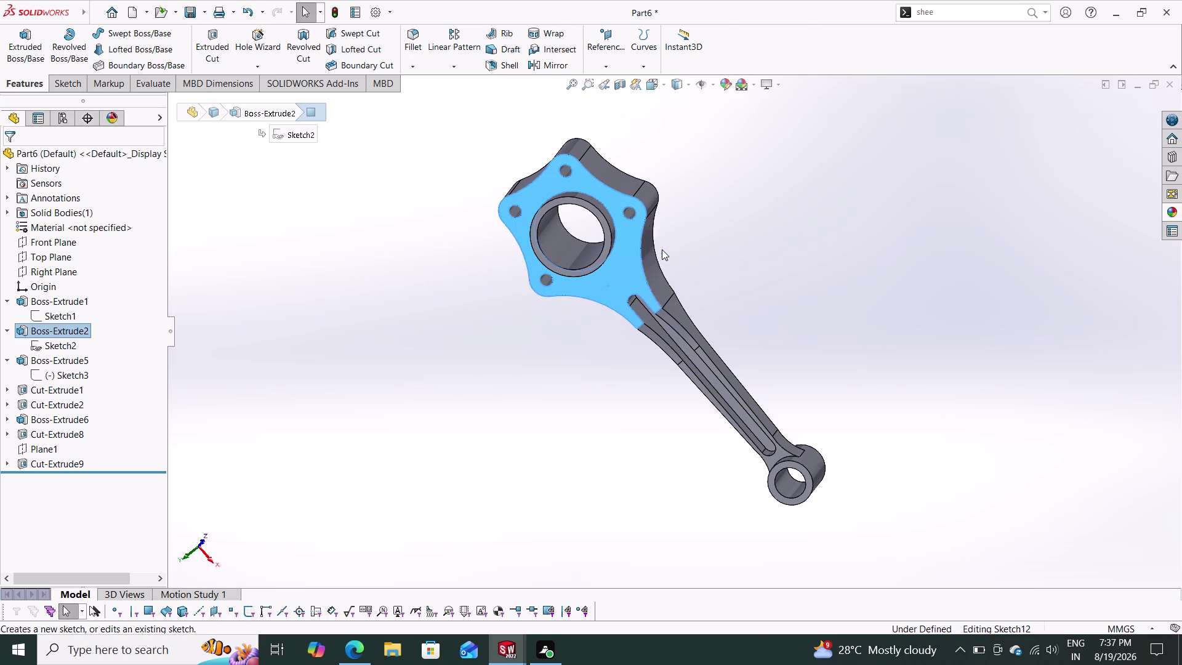
key(Escape)
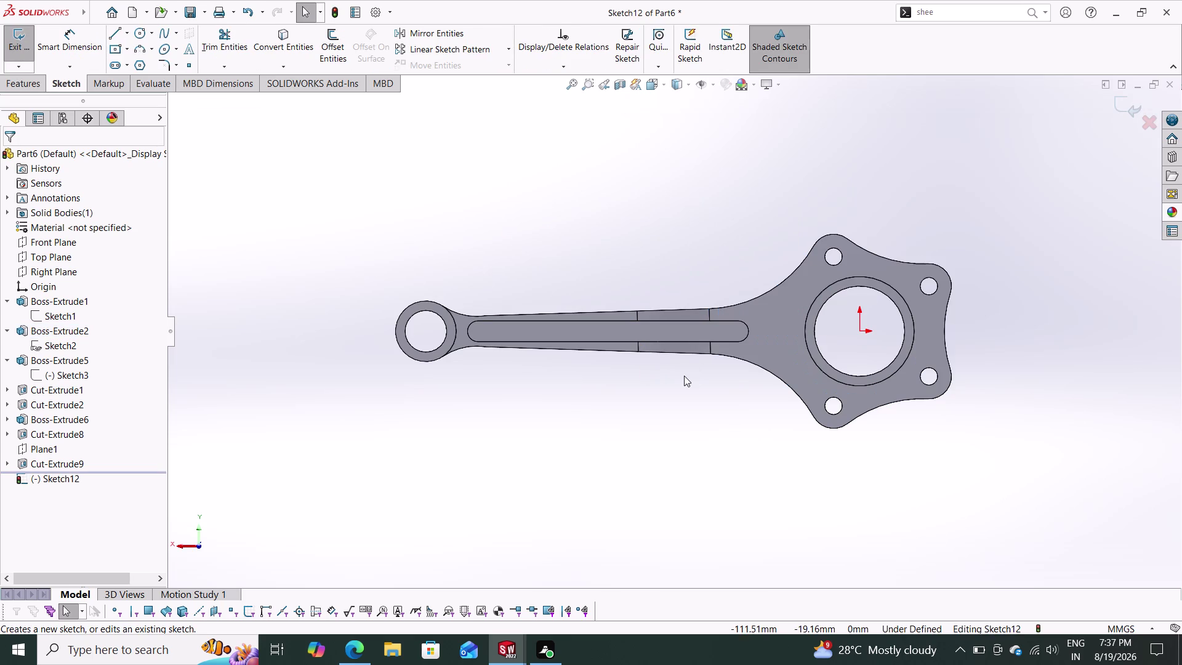